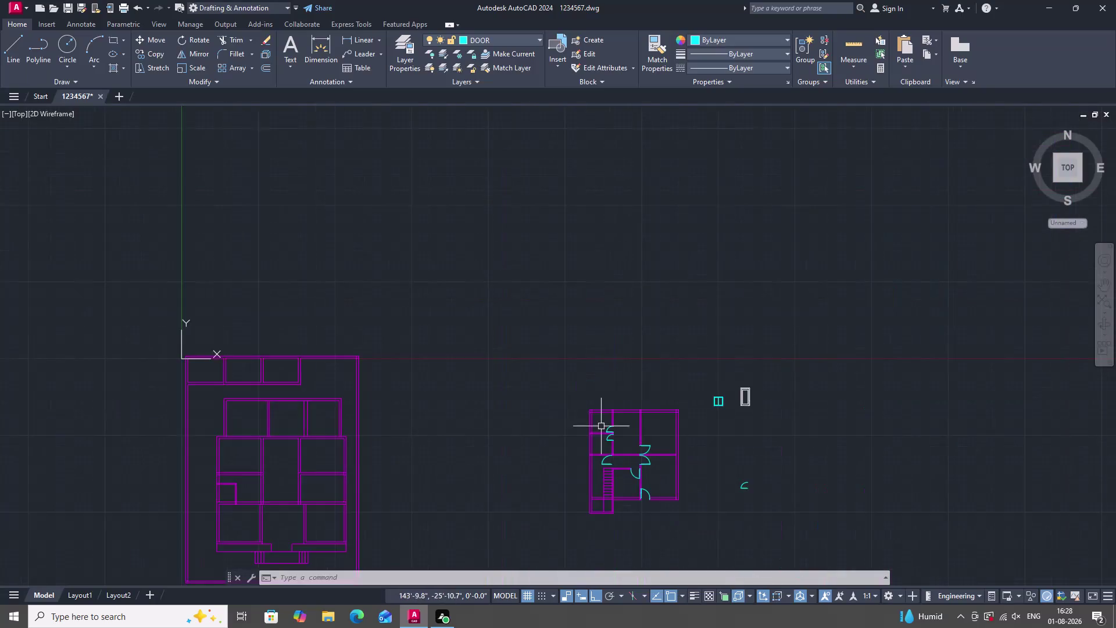
Zoom in and out to frame the small floor plan.
scroll(up, 3)
scroll(down, 3)
scroll(up, 3)
scroll(up, 3)
scroll(down, 3)
scroll(up, 3)
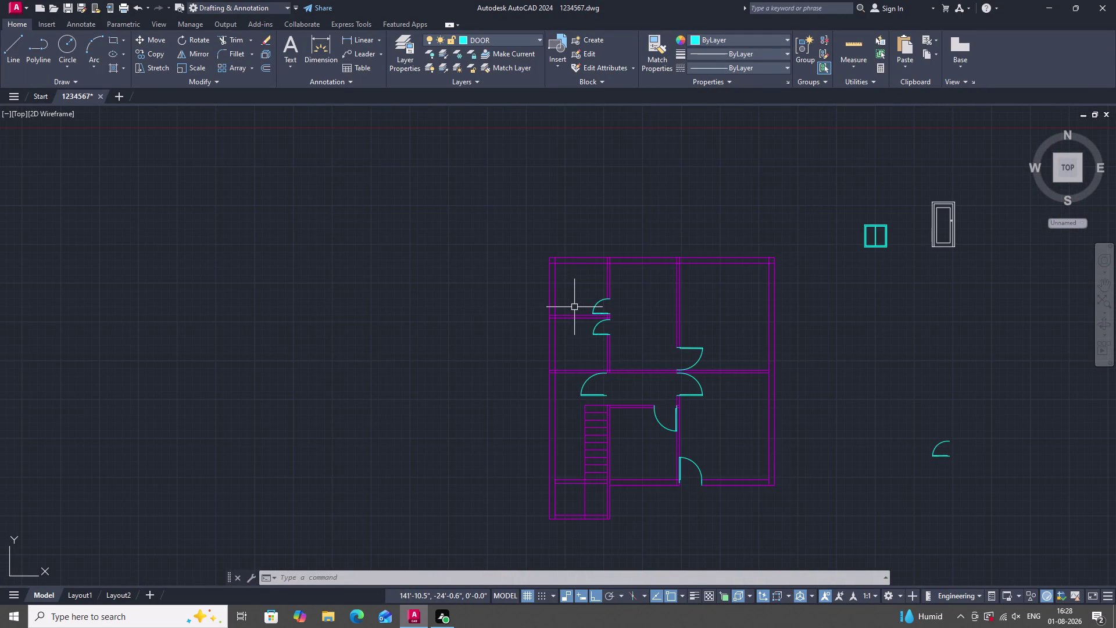
Open the Layer Properties Manager with LA and add a new layer named 'windoow'.
key(l)
text(a)
key(space)
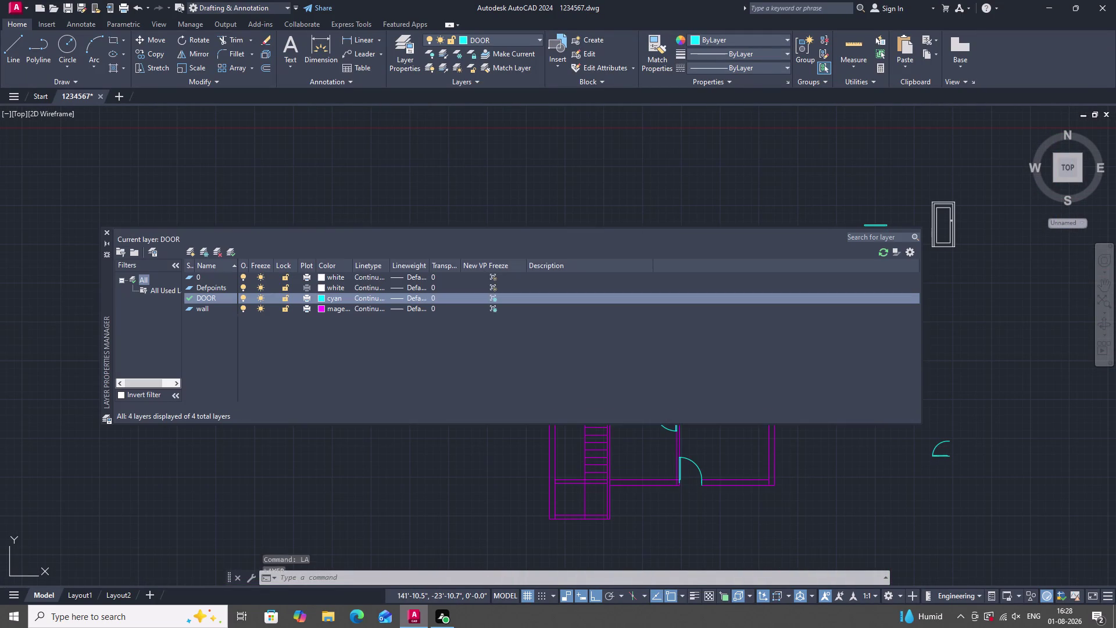
click(203, 250)
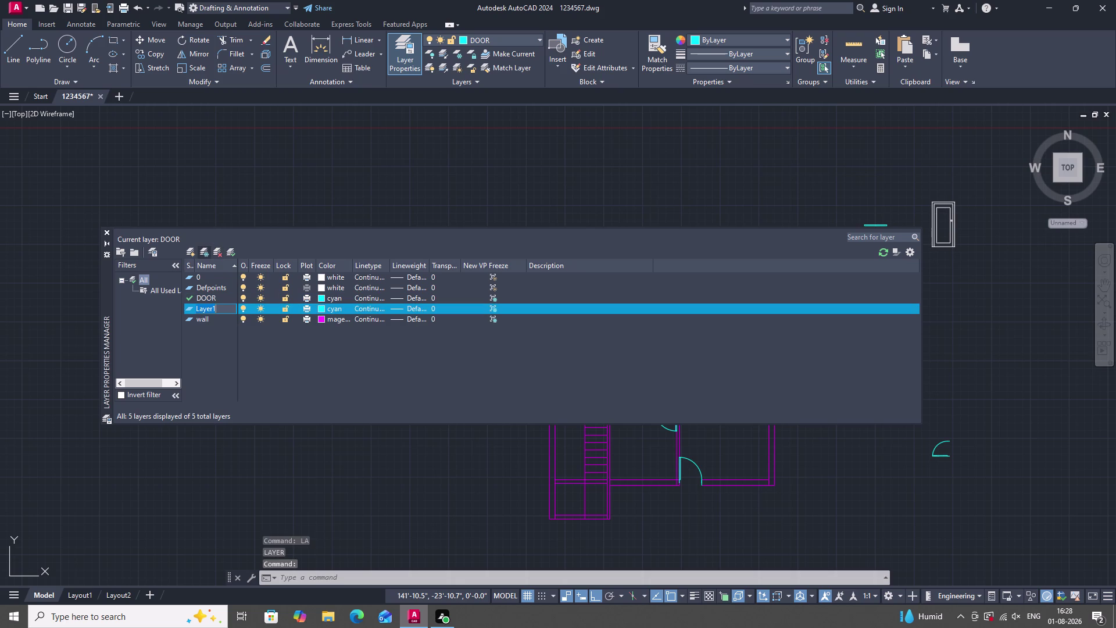
text(wi)
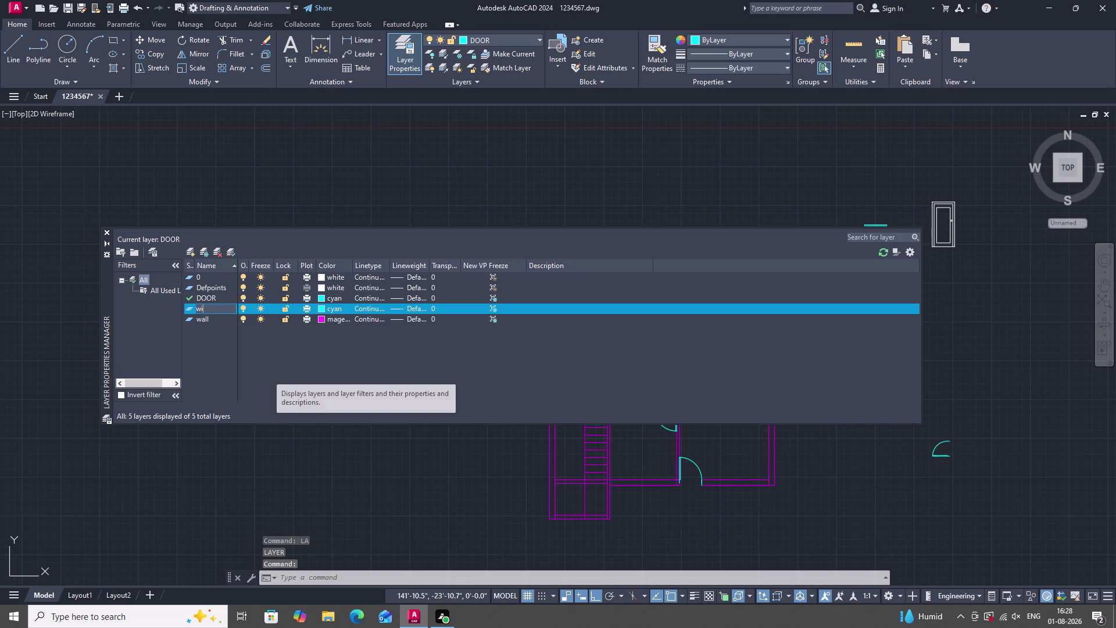
text(ndo)
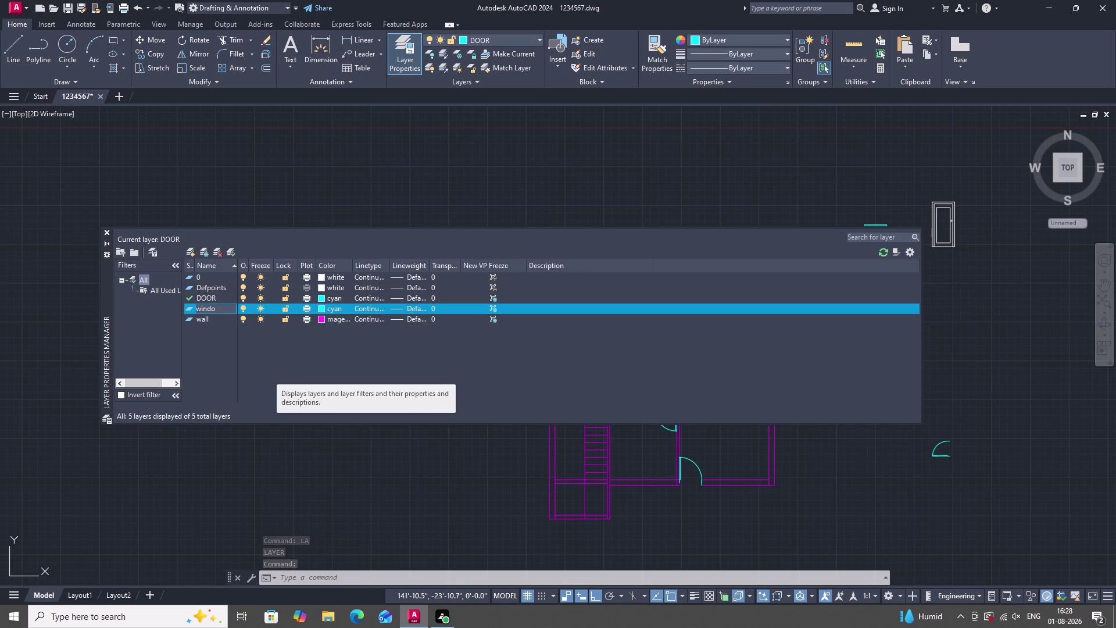
text(ow)
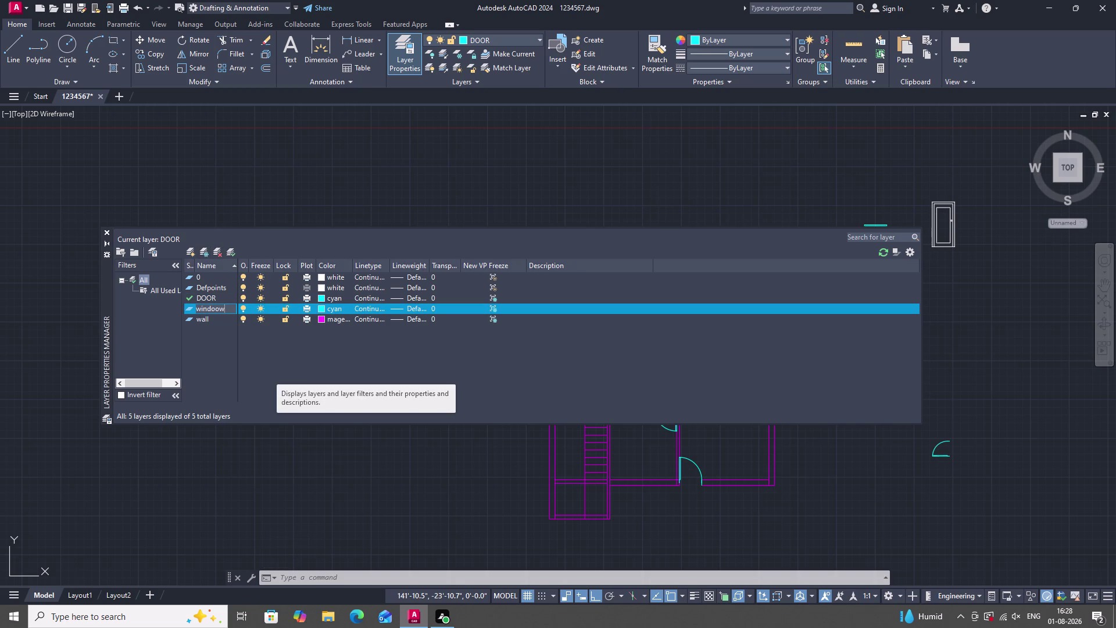
Make the windoow layer green, set it current, and close the manager.
click(320, 308)
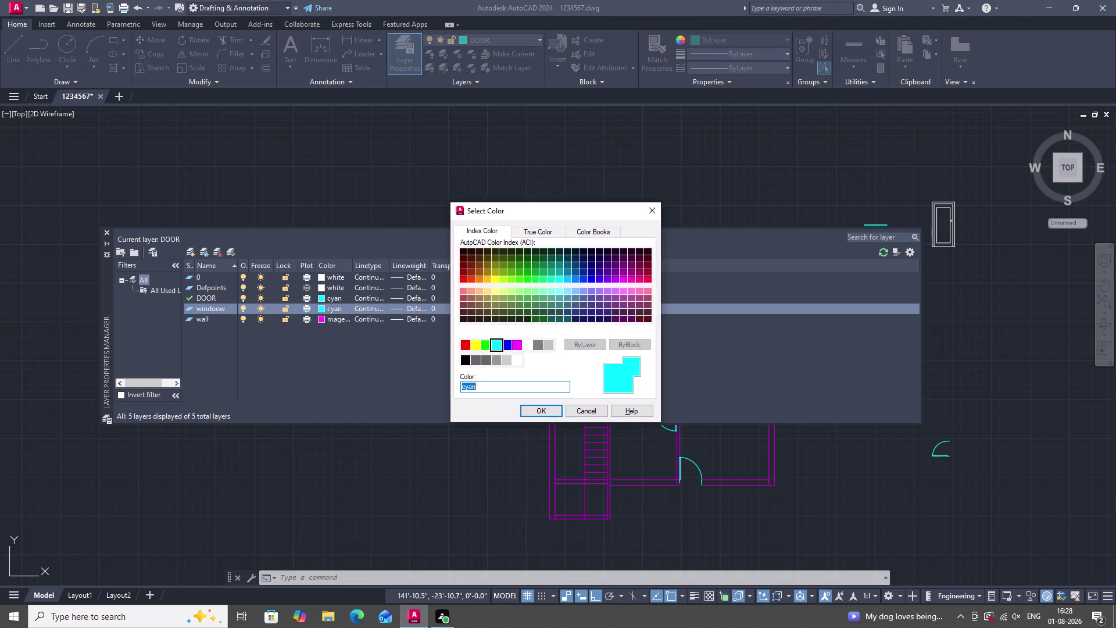
click(485, 346)
drag(547, 407, 549, 412)
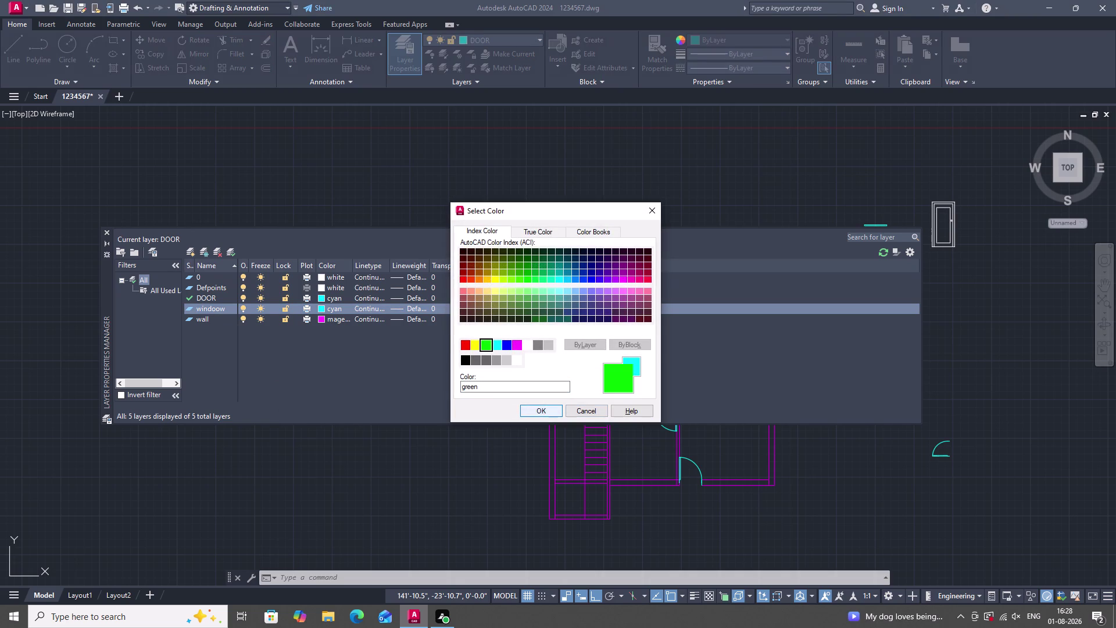
drag(549, 412, 553, 419)
click(541, 407)
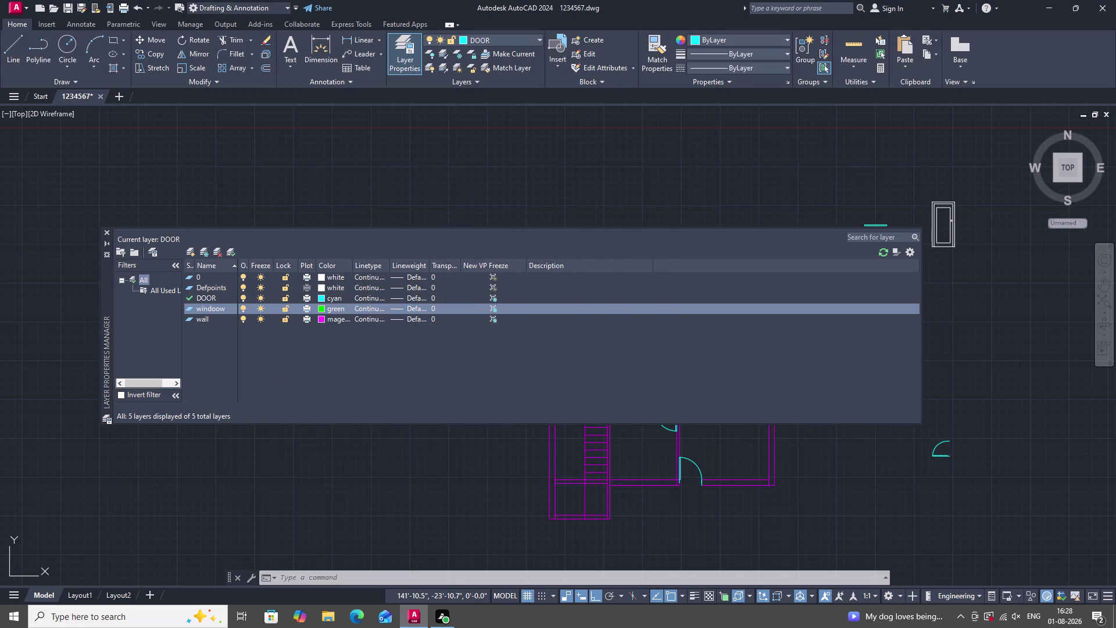
triple_click(230, 246)
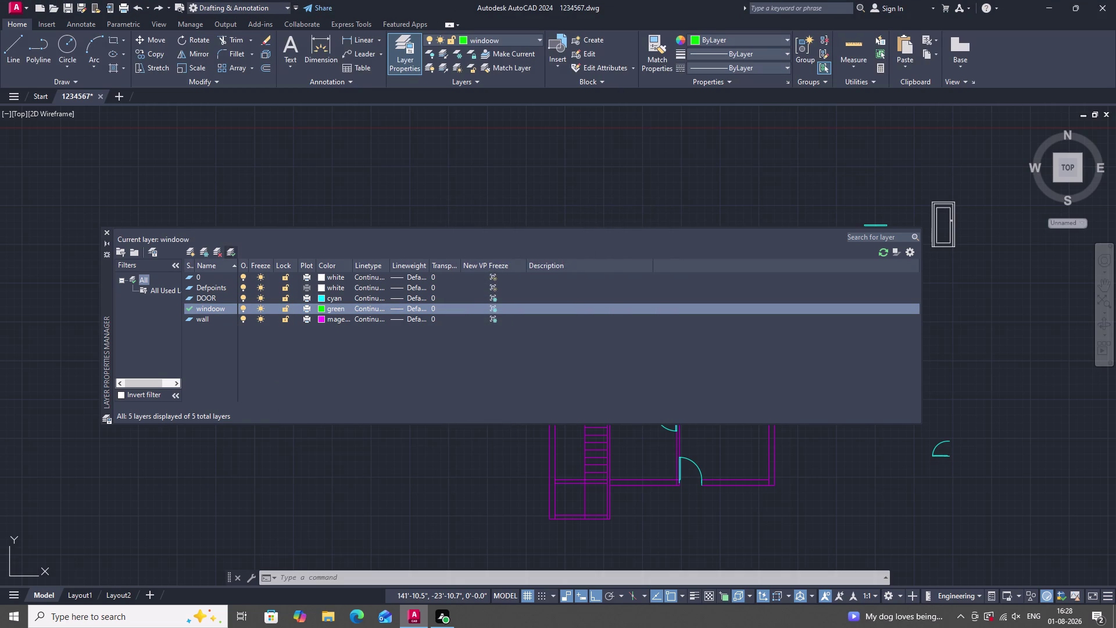
click(105, 232)
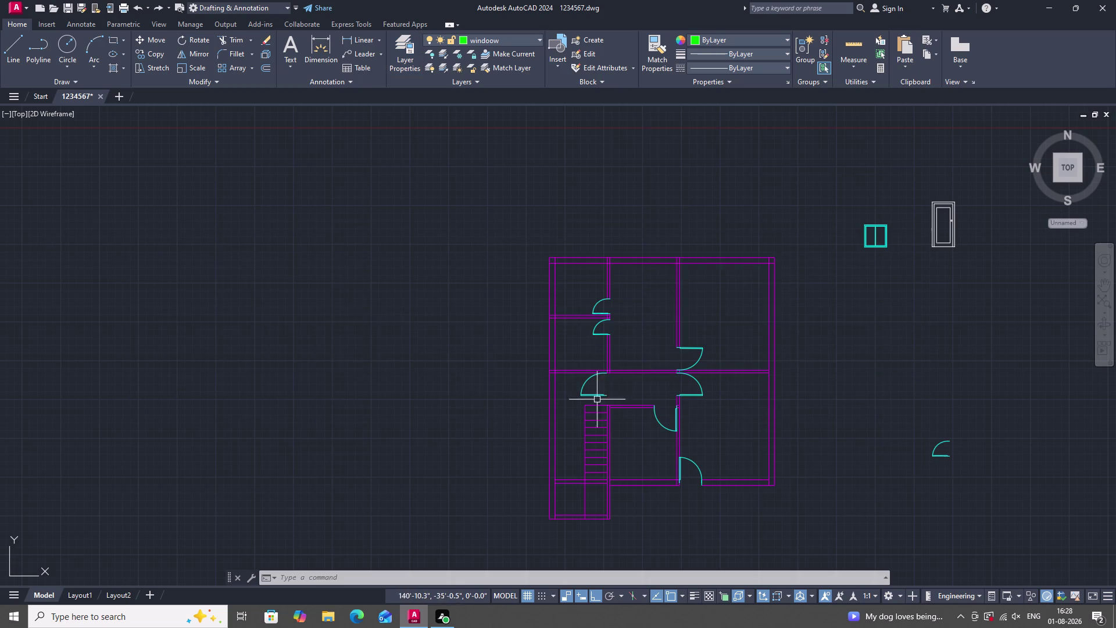
Start a window rectangle beside the floor plan, choosing the Dimensions option.
scroll(down, 3)
scroll(up, 3)
scroll(up, 3)
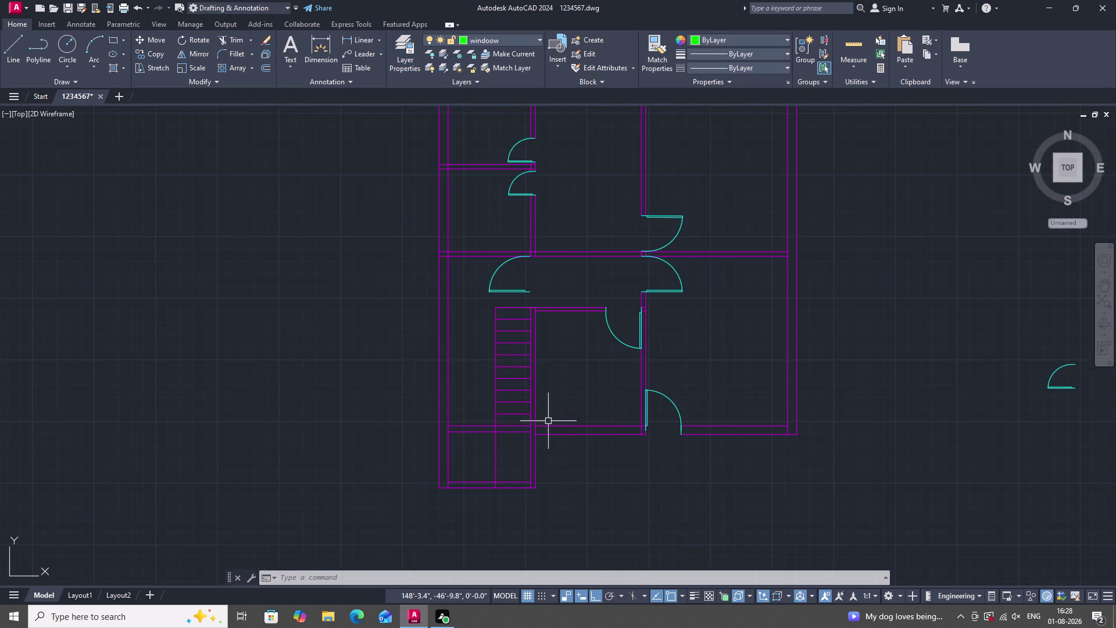
scroll(down, 3)
scroll(up, 3)
scroll(down, 3)
scroll(up, 3)
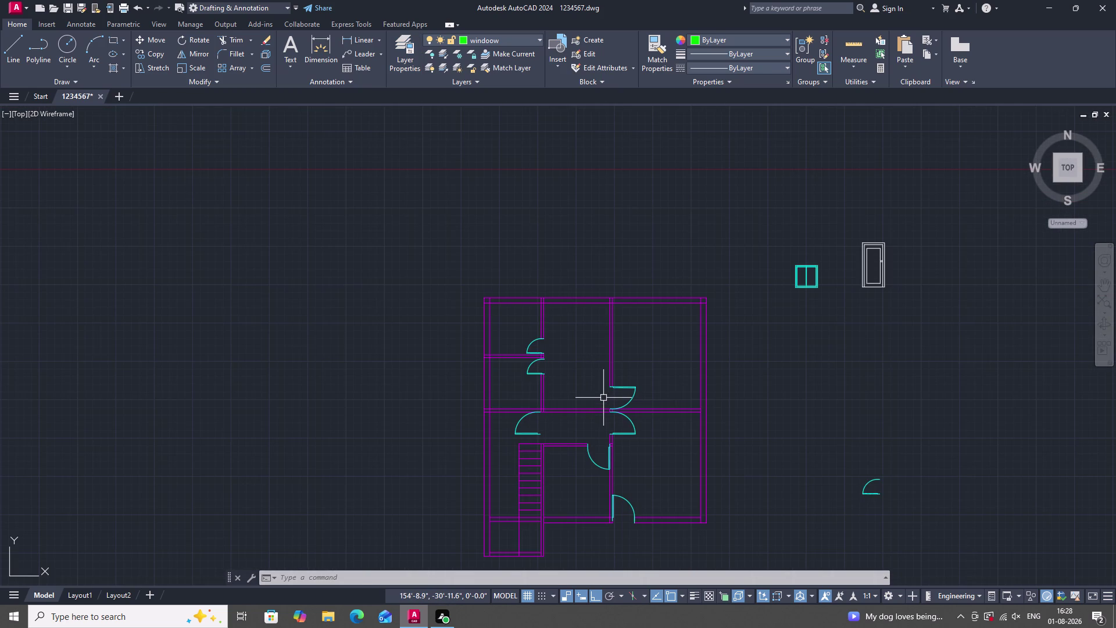
text(rex)
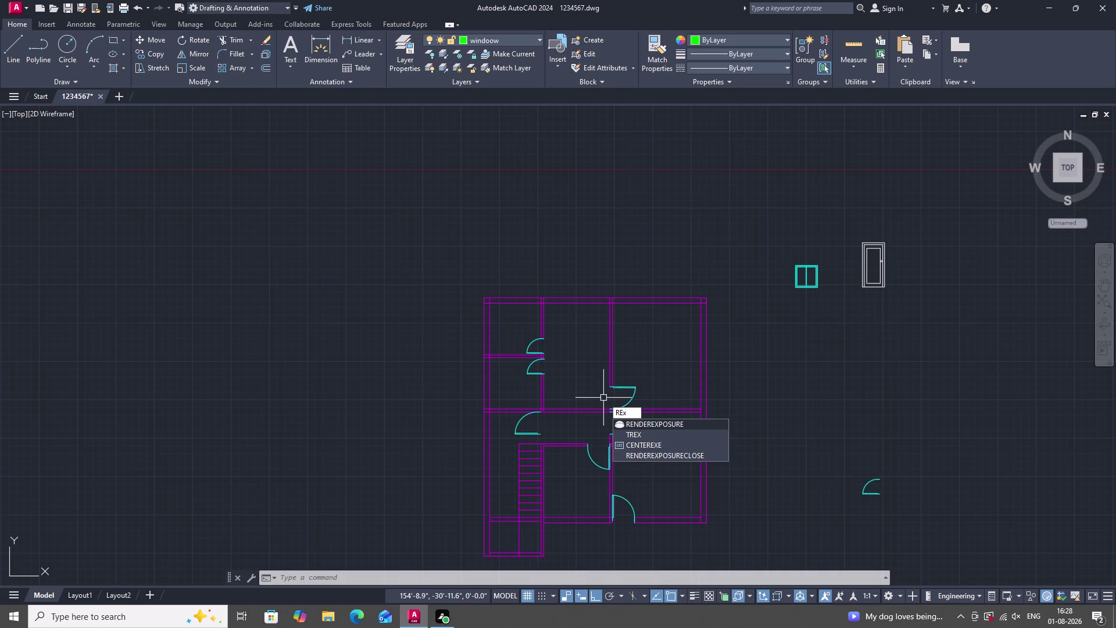
key(BackSpace)
text(c)
key(space)
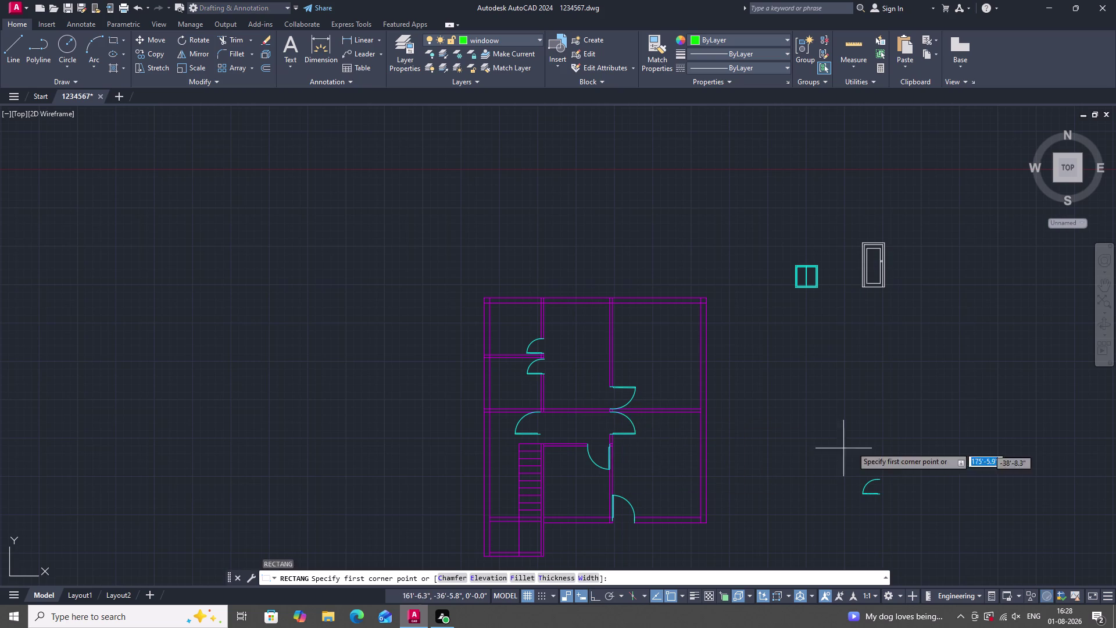
click(784, 389)
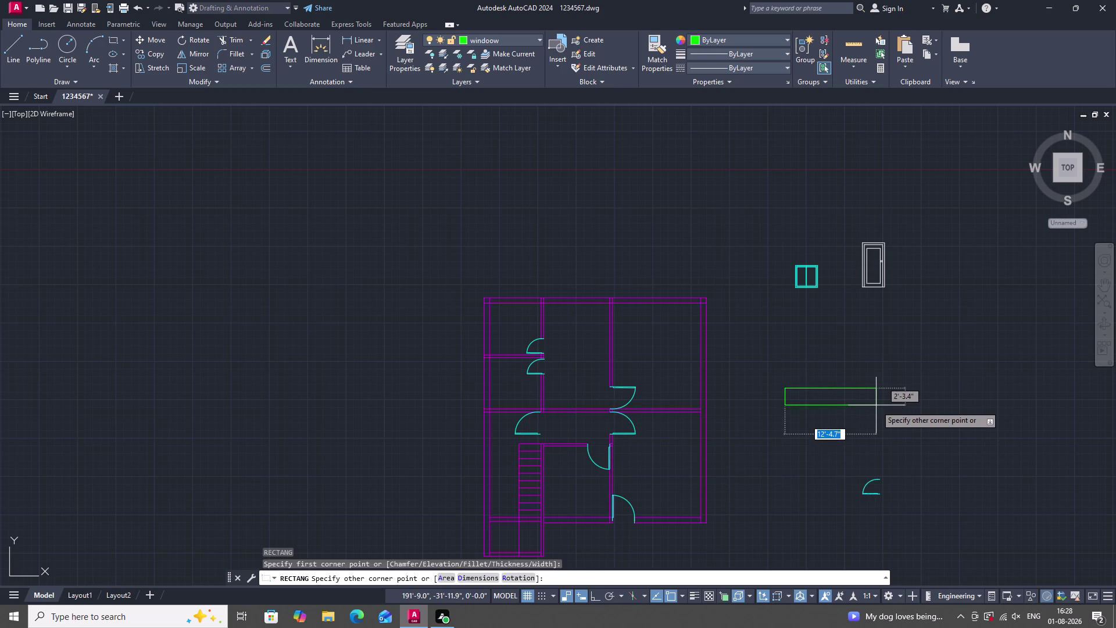
key(6)
key(apostrophe)
key(BackSpace)
key(BackSpace)
key(d)
key(Return)
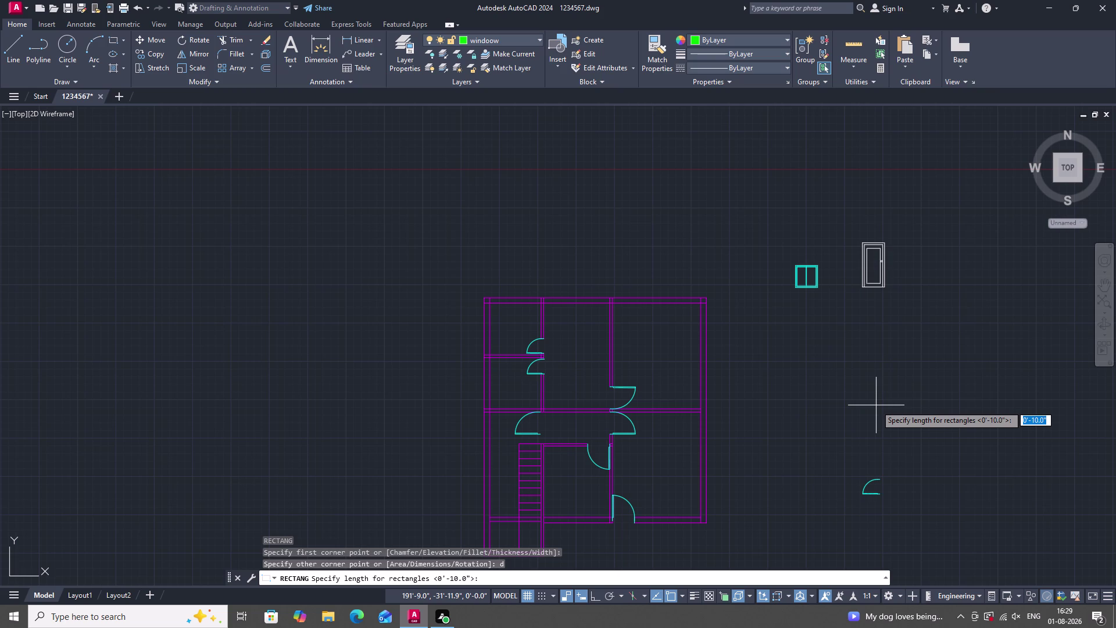
Make the rectangle 6' long by 9" wide, placed right of the floor plan.
key(6)
key(apostrophe)
key(Return)
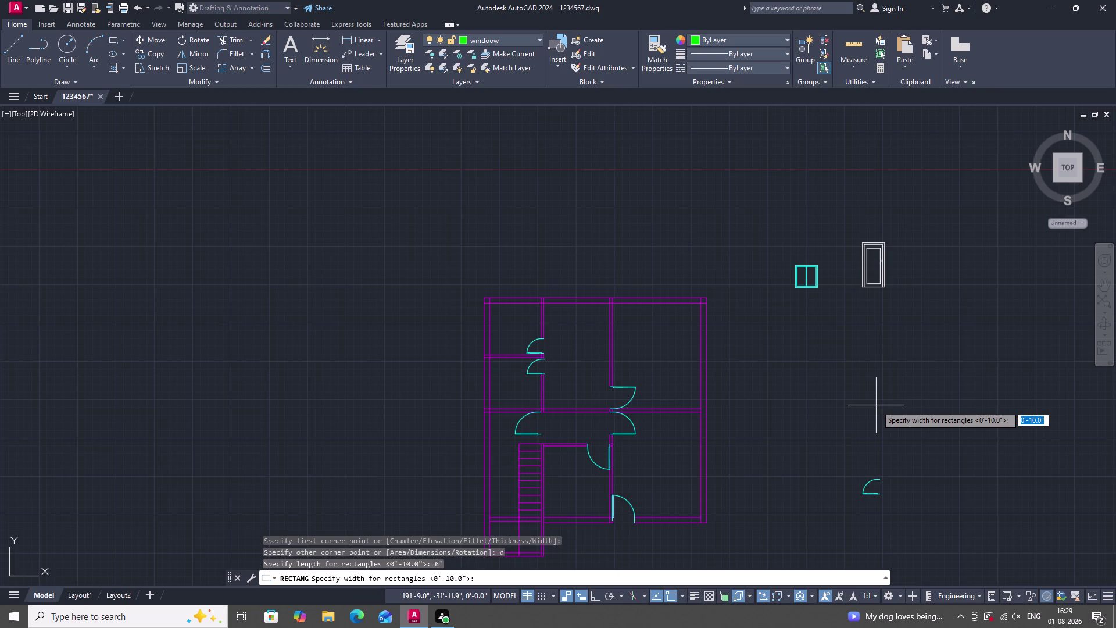
key(9)
key(shift+quotedbl)
key(Return)
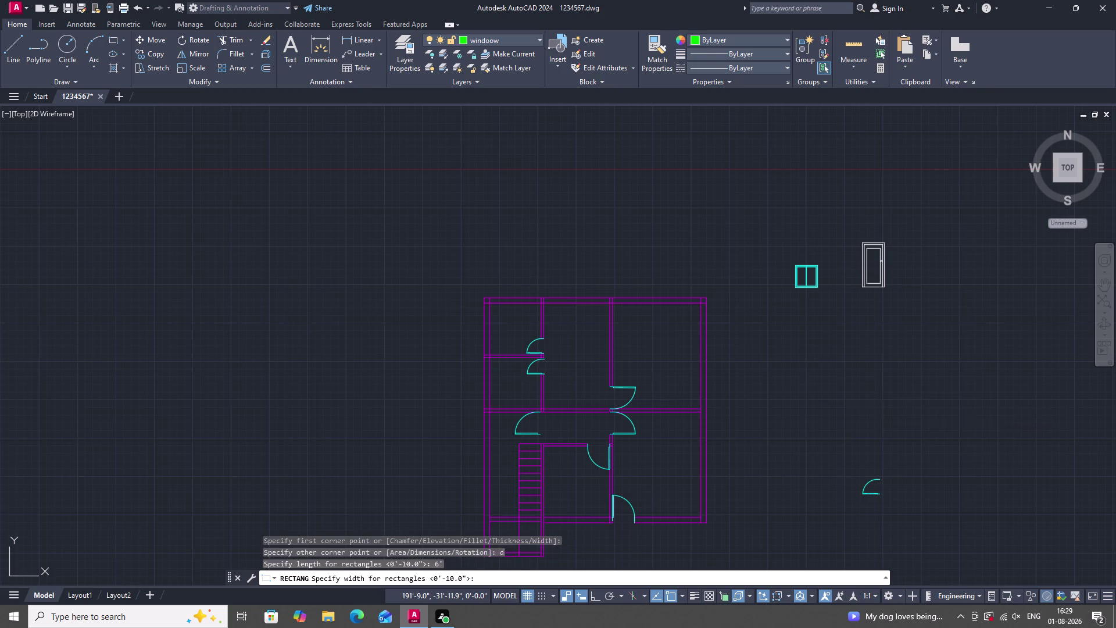
drag(876, 405, 880, 411)
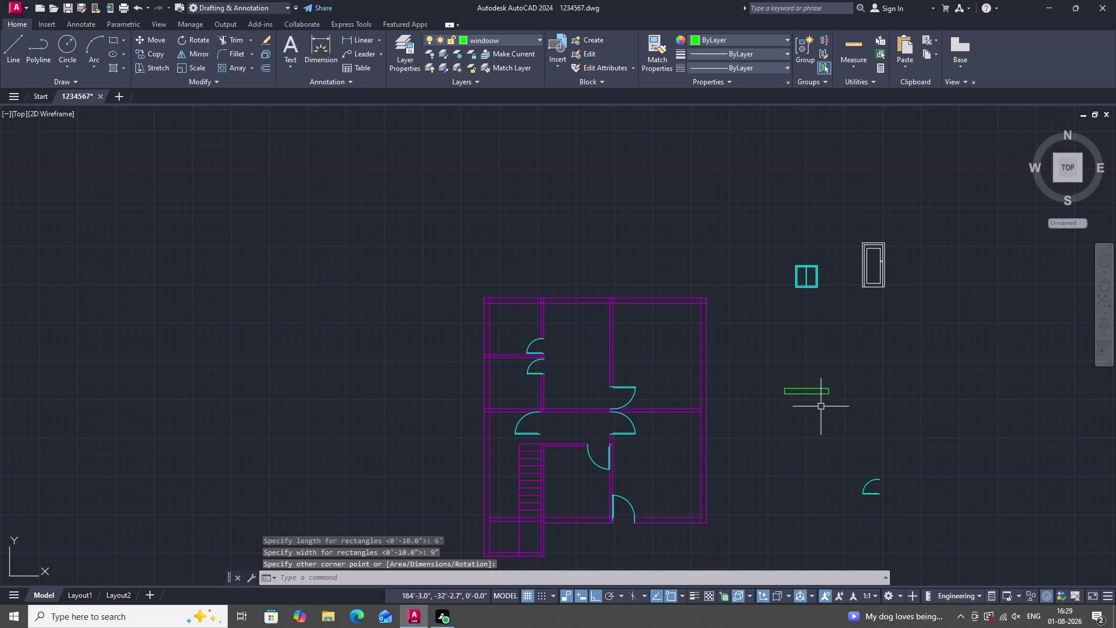
scroll(up, 3)
scroll(down, 3)
scroll(up, 3)
scroll(down, 3)
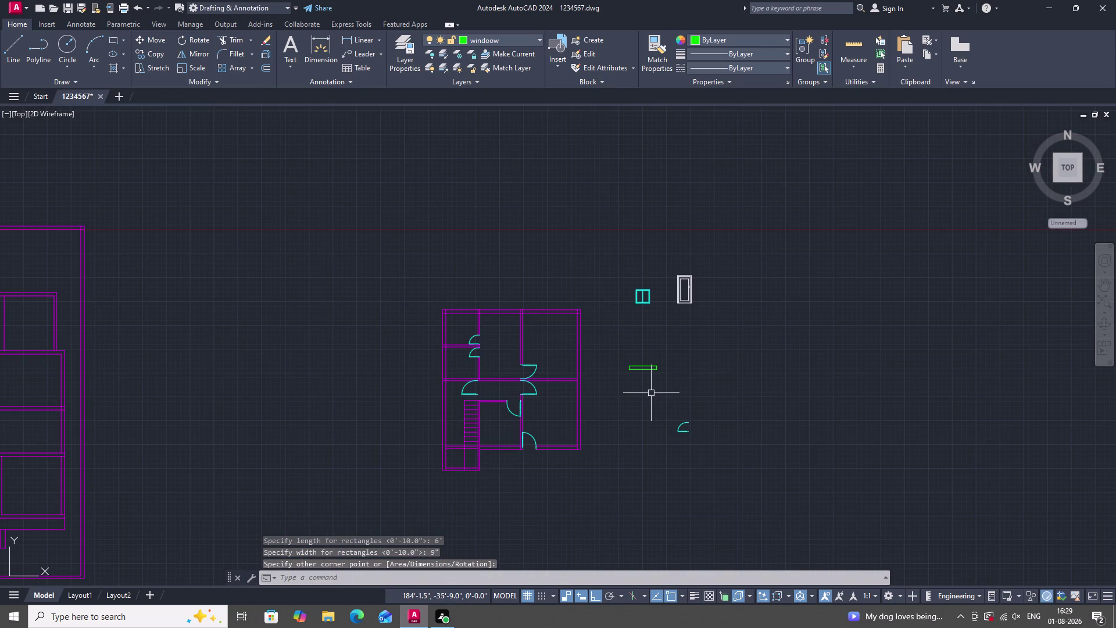
text(re)
text(c)
key(space)
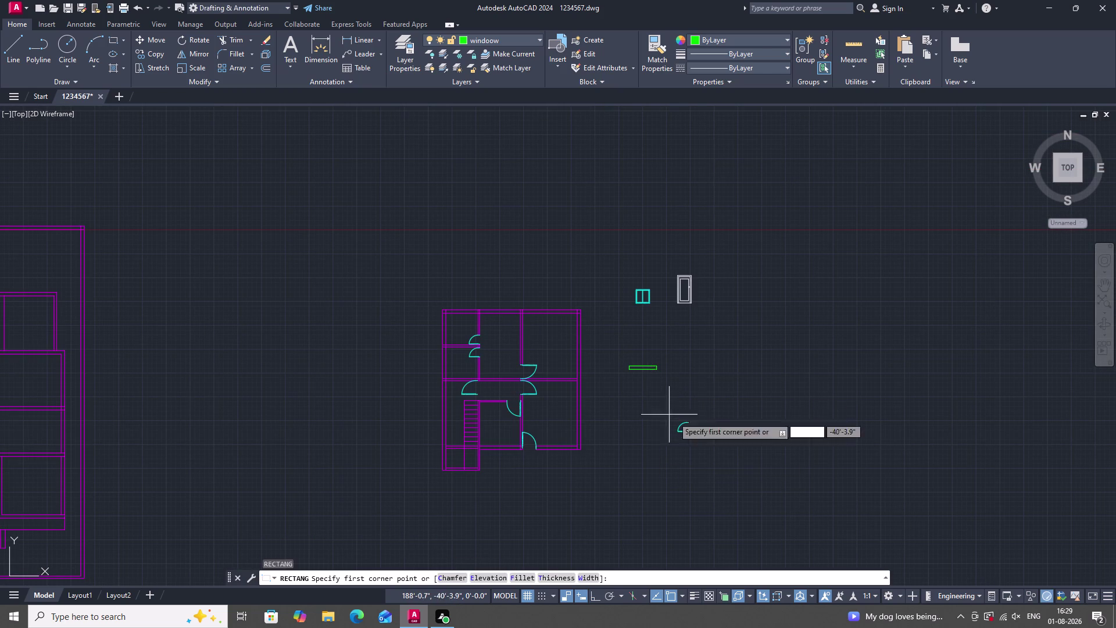
Draw a second 4' by 9" window rectangle further right.
click(787, 376)
text(d)
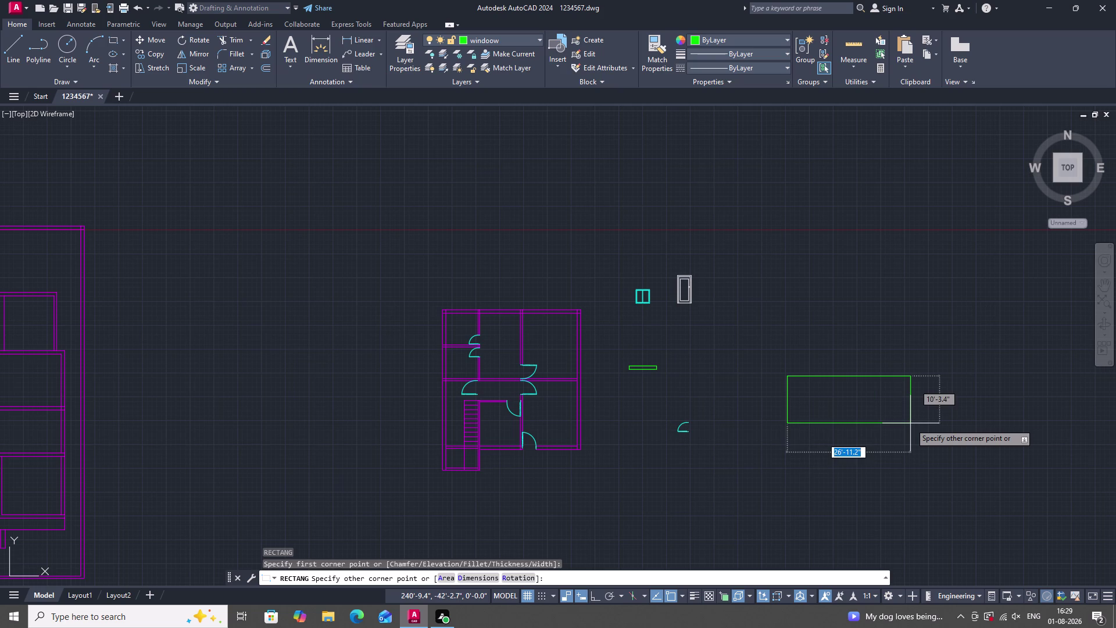
key(space)
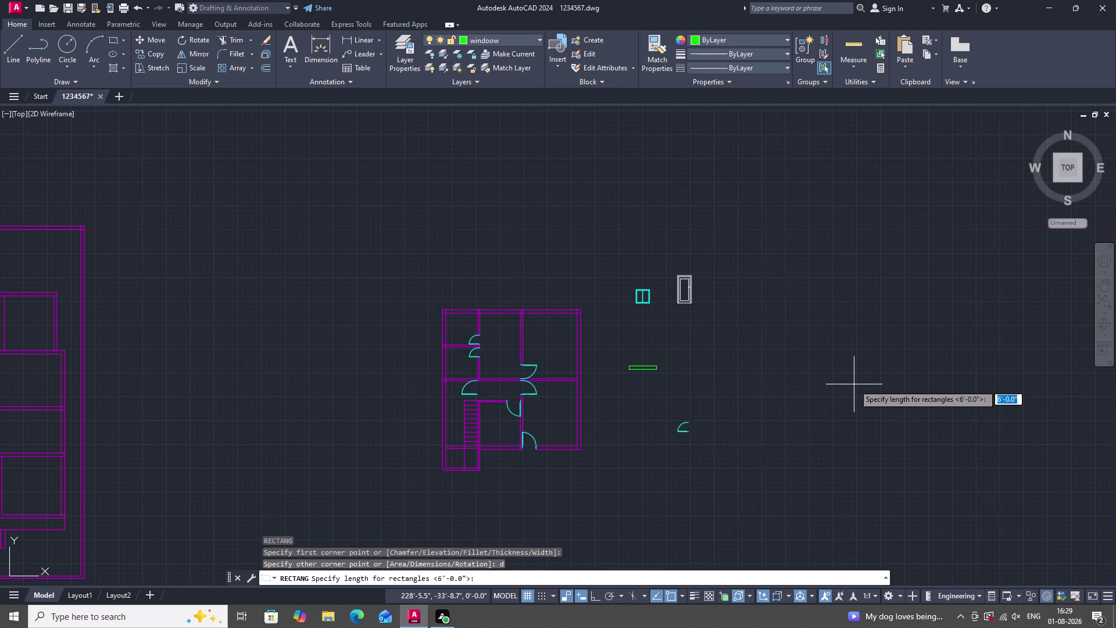
text(4')
key(Return)
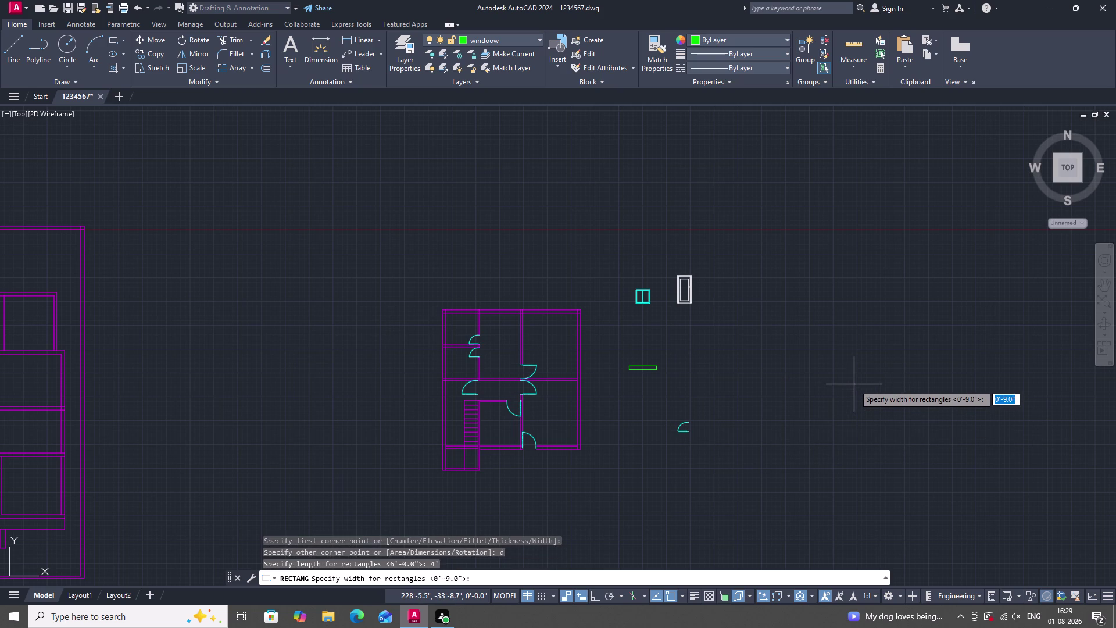
text(9")
key(Return)
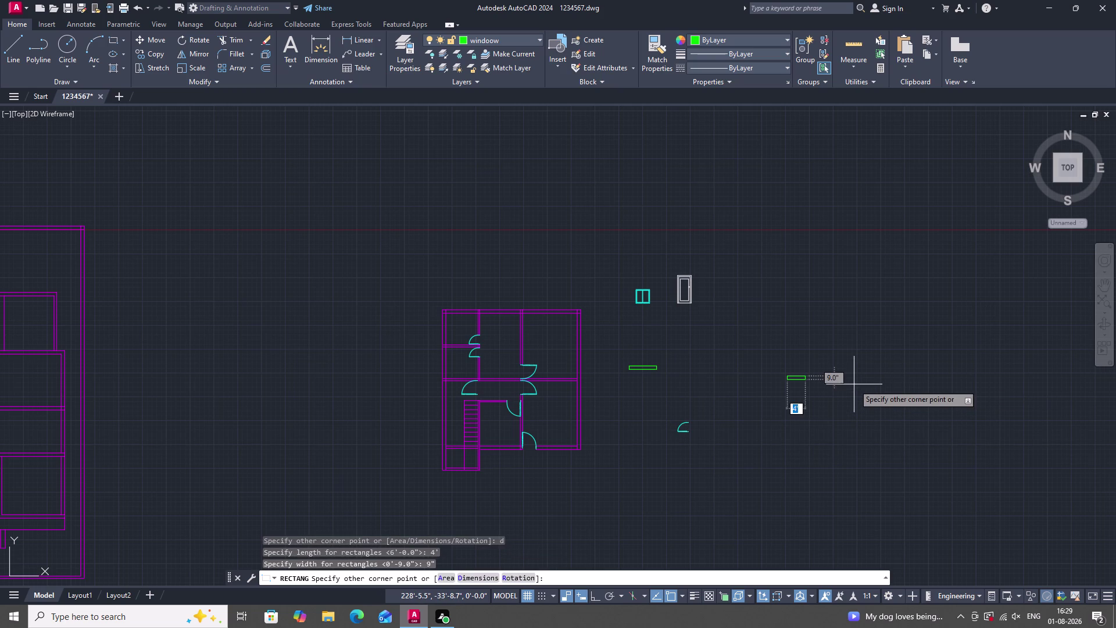
click(854, 385)
scroll(up, 3)
scroll(down, 3)
scroll(up, 3)
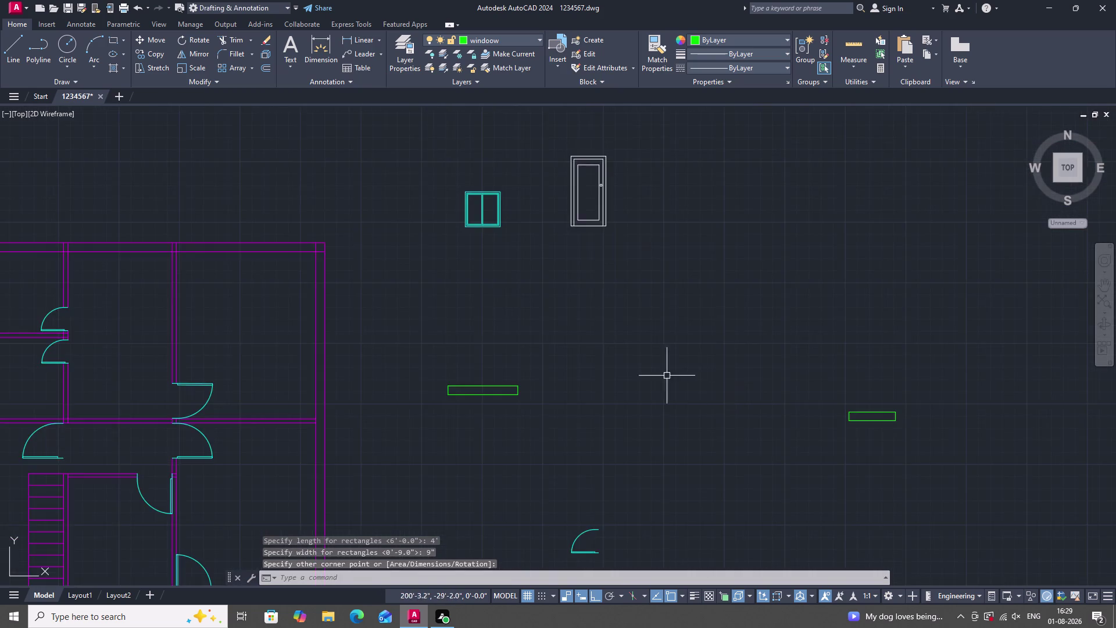
scroll(down, 3)
scroll(up, 3)
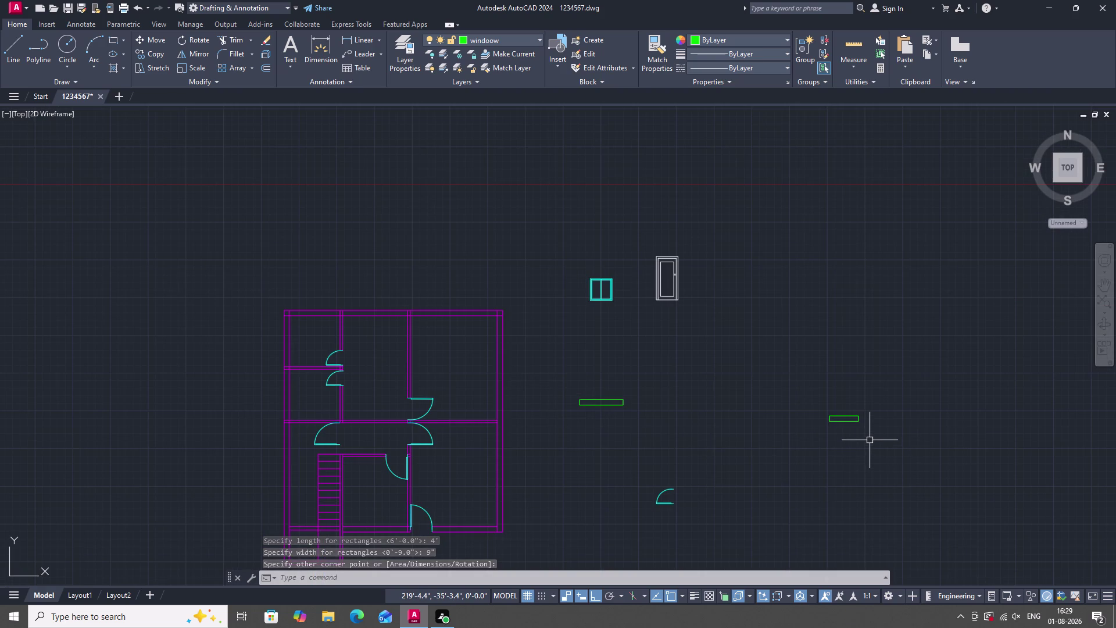
Explode both green window rectangles into separate lines.
drag(883, 452, 878, 438)
click(817, 381)
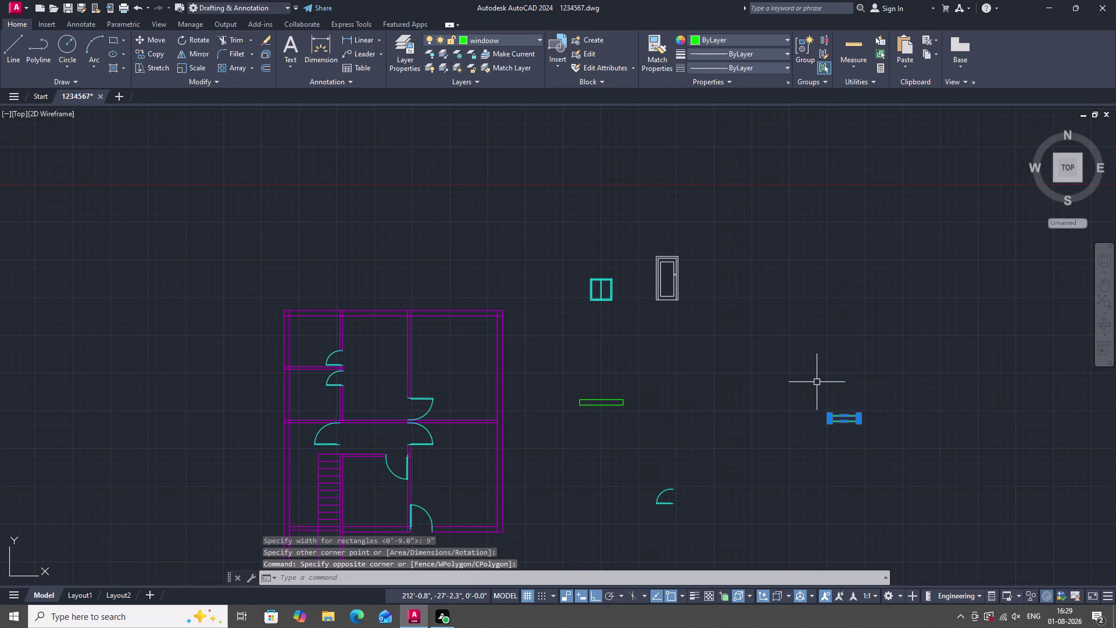
drag(651, 428, 640, 422)
click(575, 378)
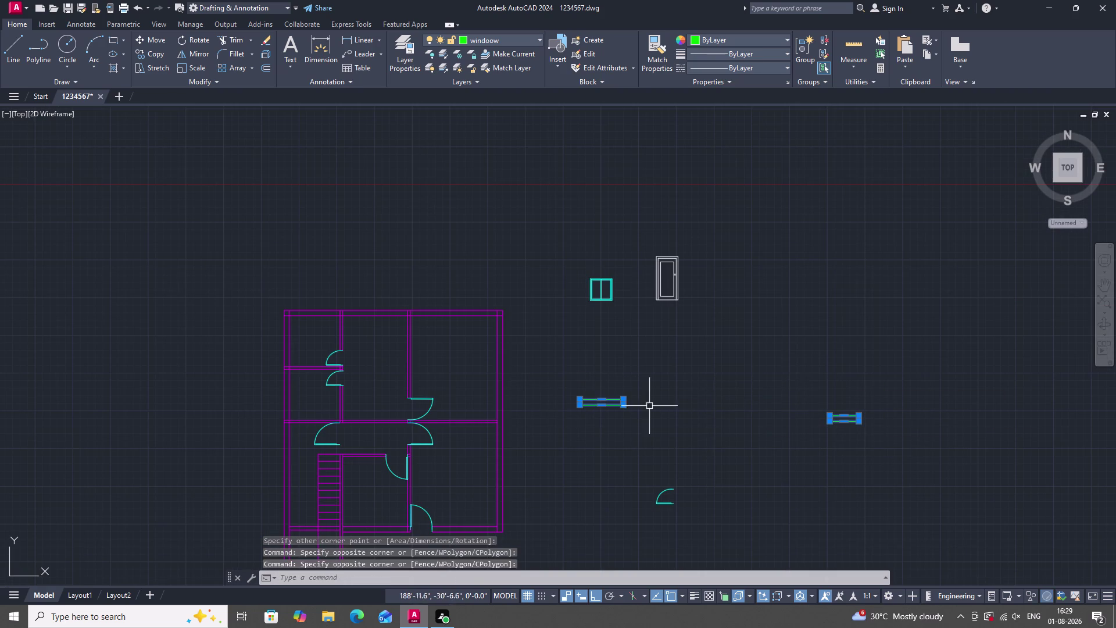
text(x)
key(space)
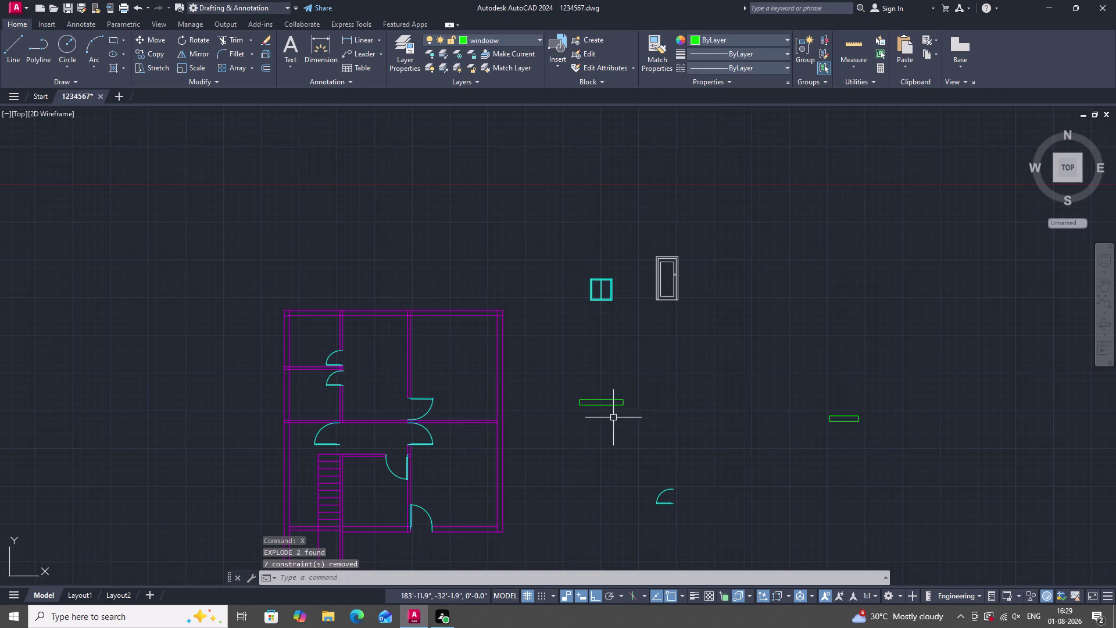
scroll(up, 3)
text(o)
key(space)
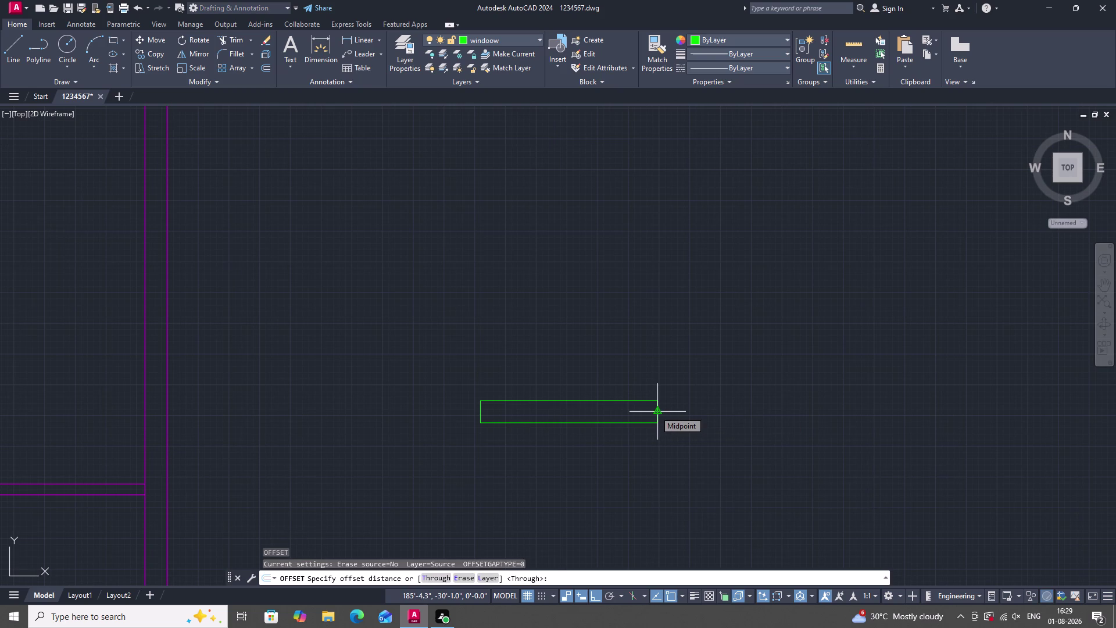
Offset both end lines of the larger window rectangle 1' inward.
click(655, 411)
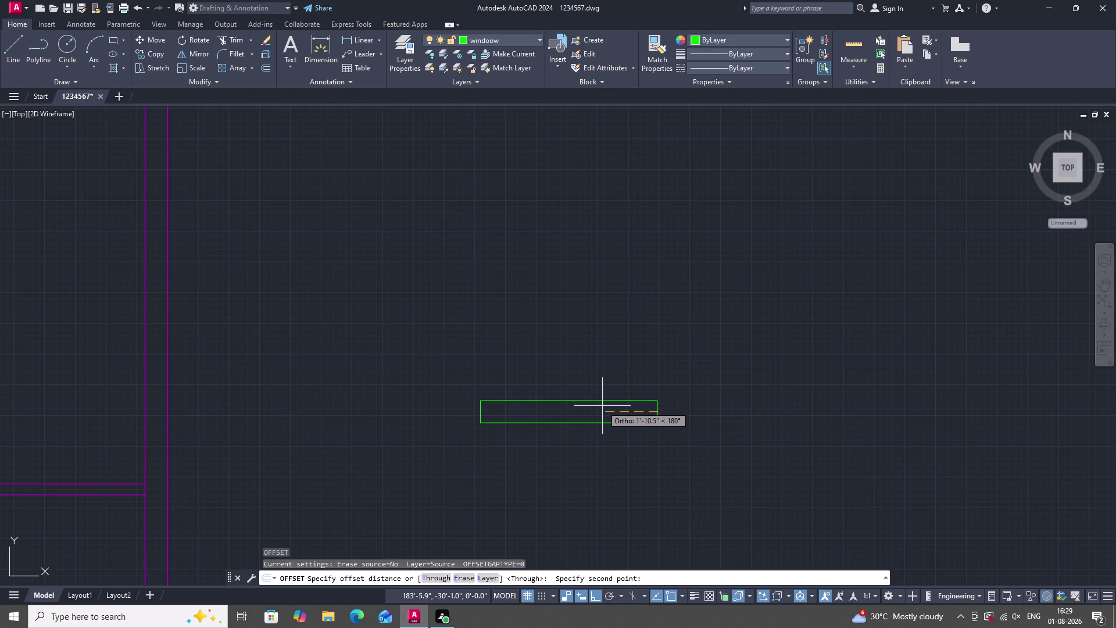
text(1)
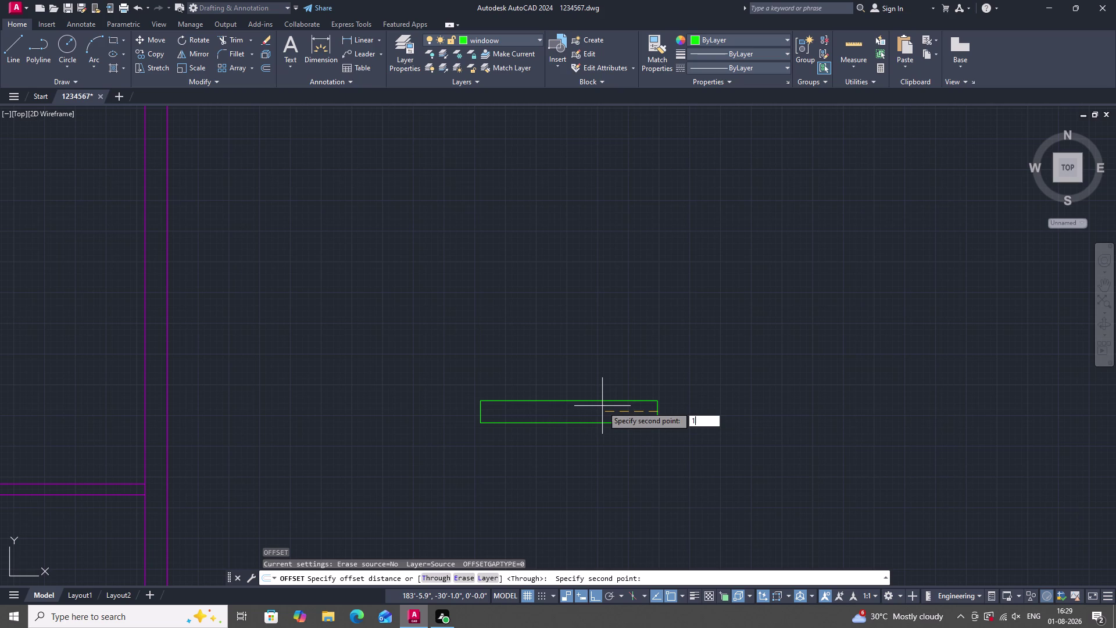
text(')
key(Return)
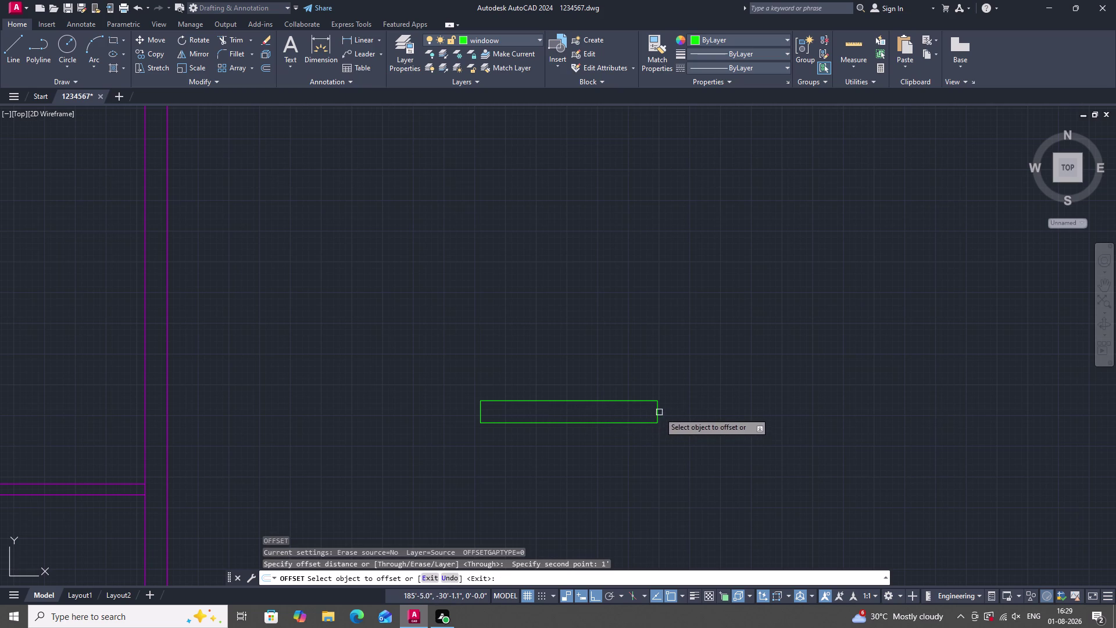
click(659, 412)
click(629, 414)
click(481, 413)
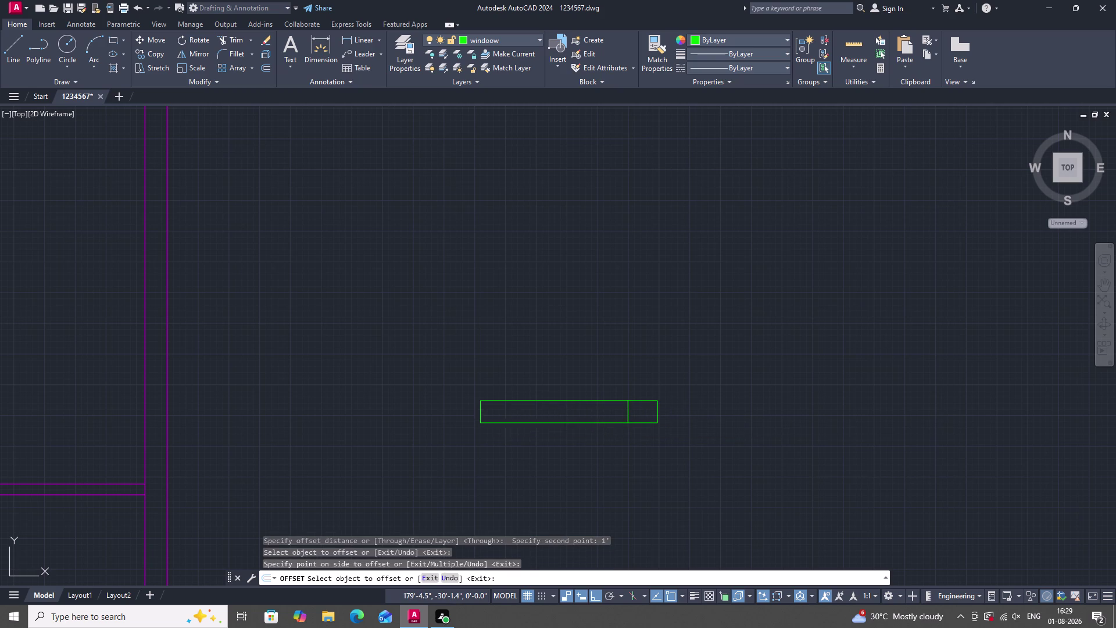
click(519, 419)
click(579, 402)
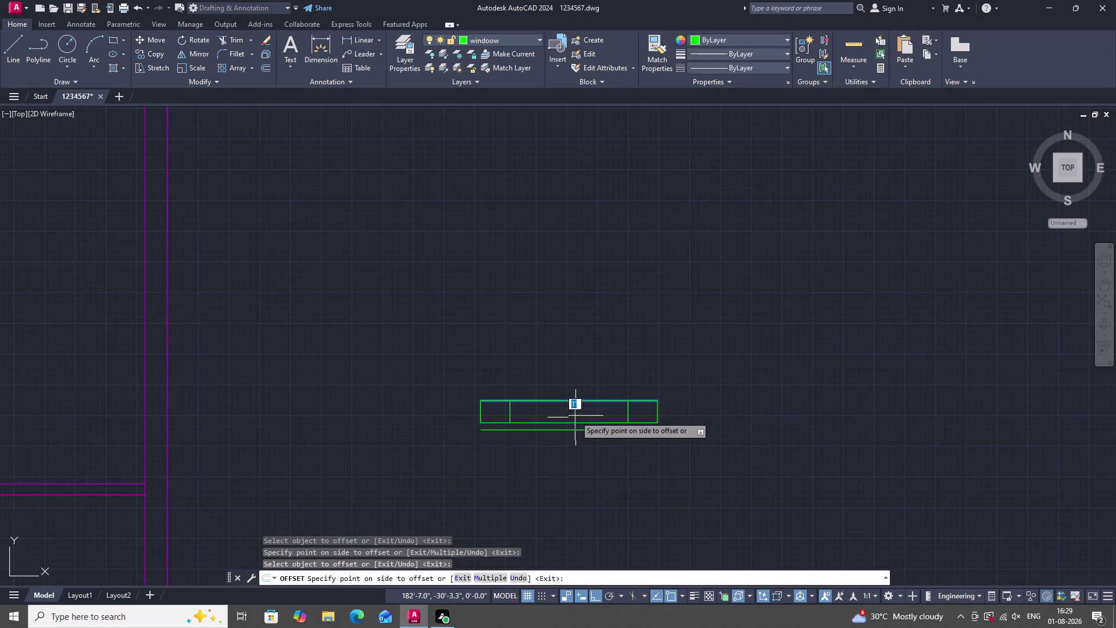
key(Escape)
scroll(down, 3)
scroll(up, 3)
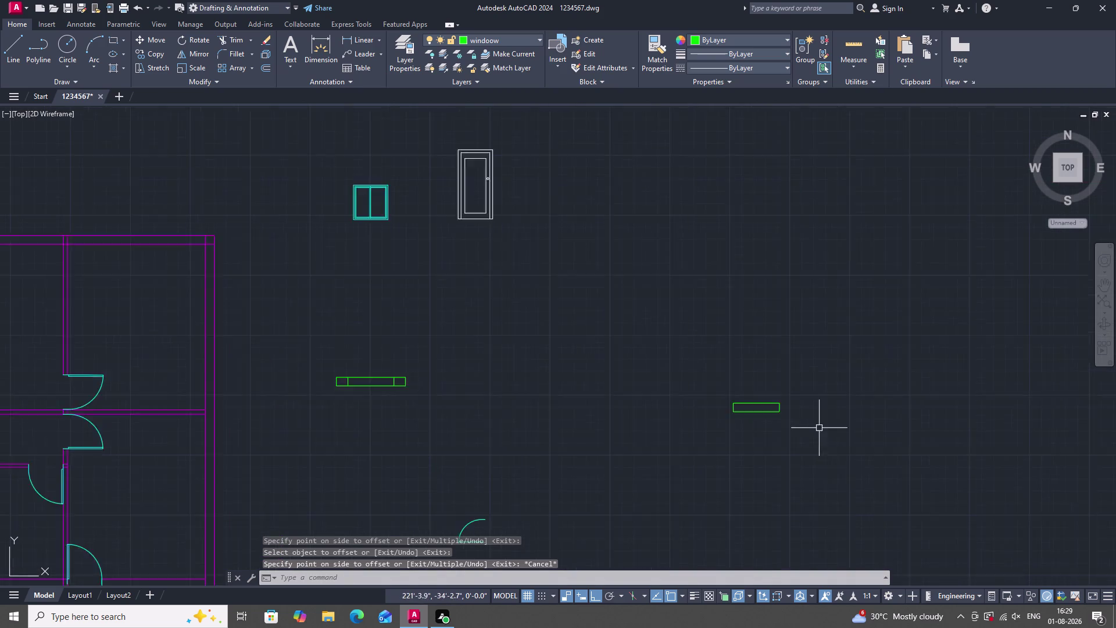
scroll(up, 3)
Offset both end lines of the smaller window rectangle inward by the same 1'.
key(space)
key(space)
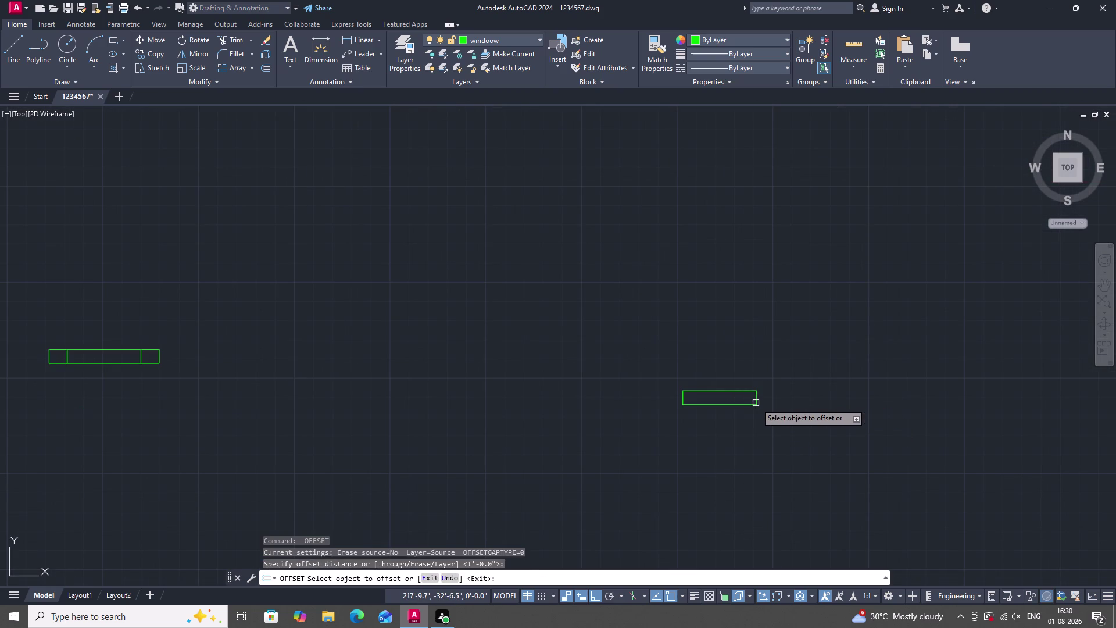
click(756, 398)
click(714, 398)
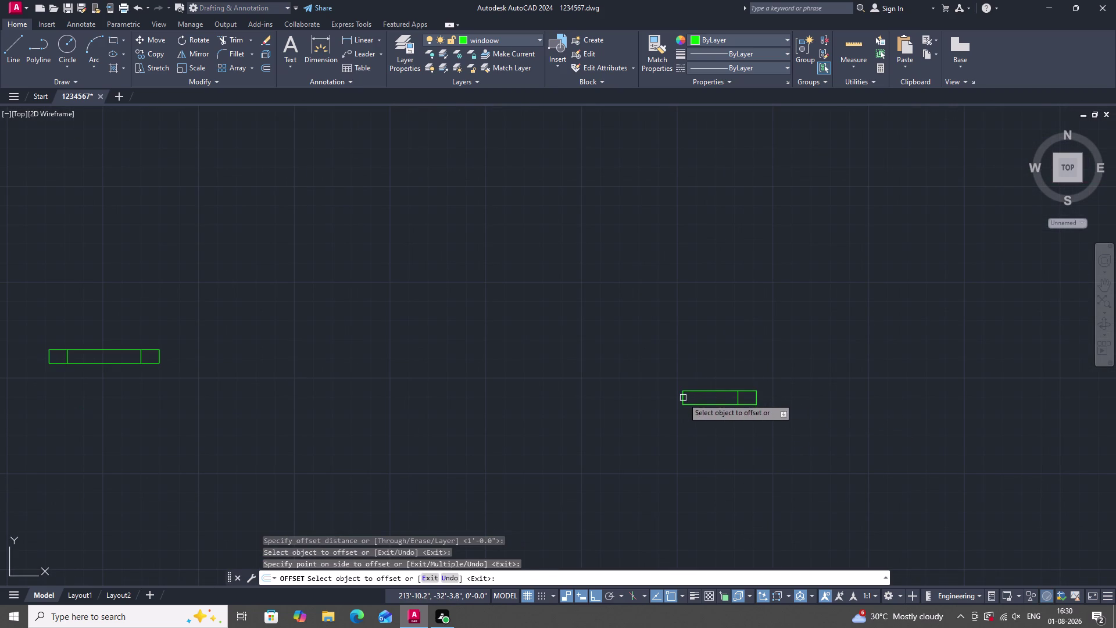
click(683, 398)
click(720, 402)
key(Escape)
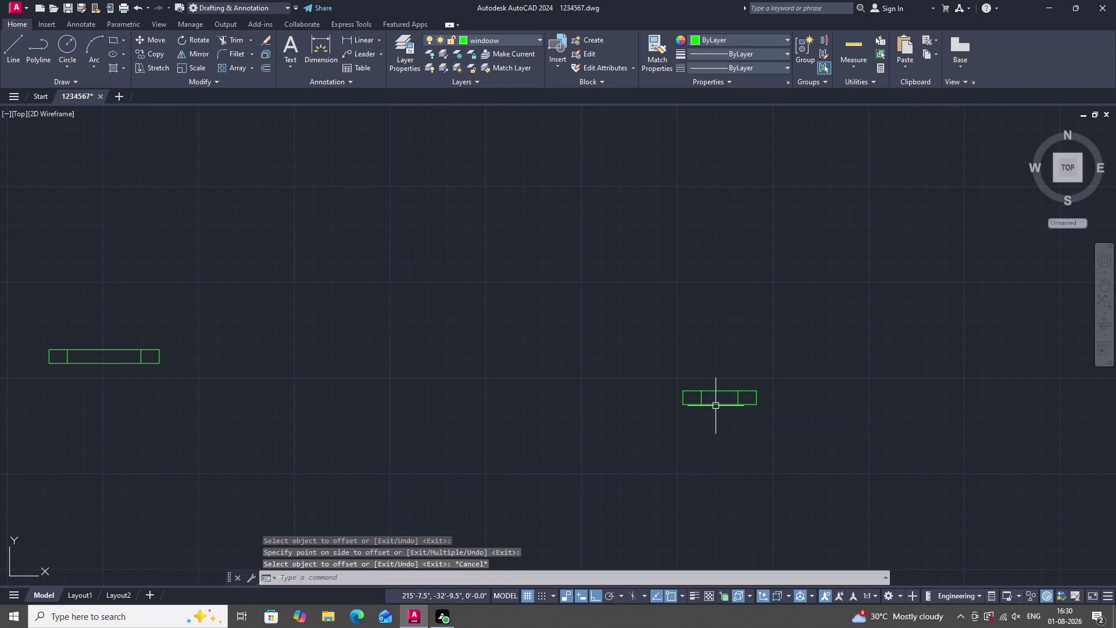
Offset the small window's top edge 4.5" downward to form its middle line.
text(o)
key(space)
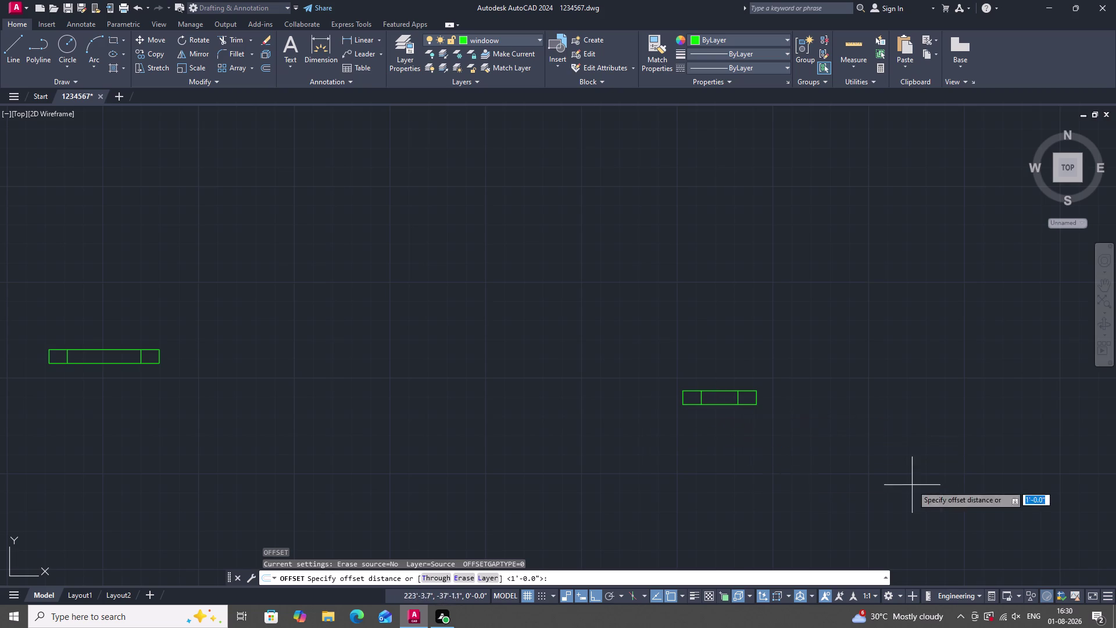
text(t)
key(space)
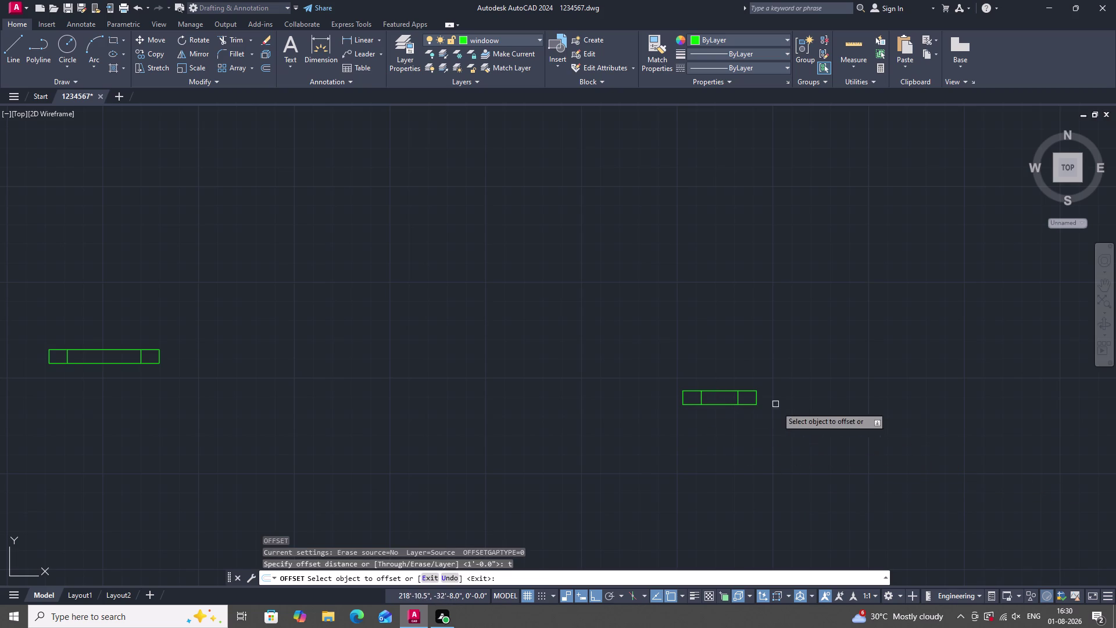
click(723, 390)
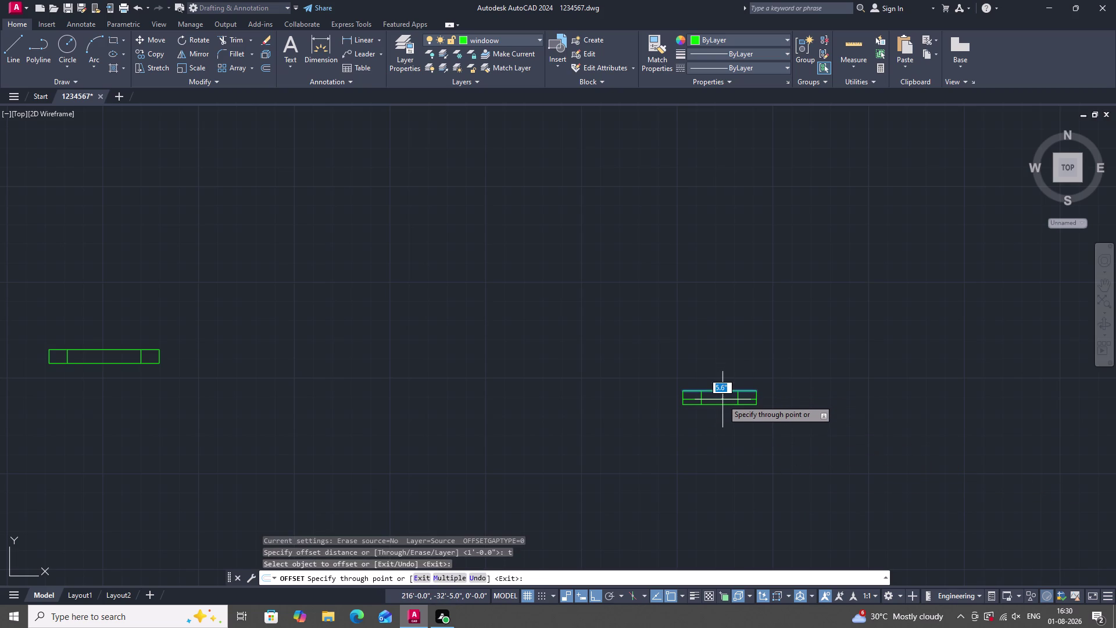
text(4.)
text(5")
key(Return)
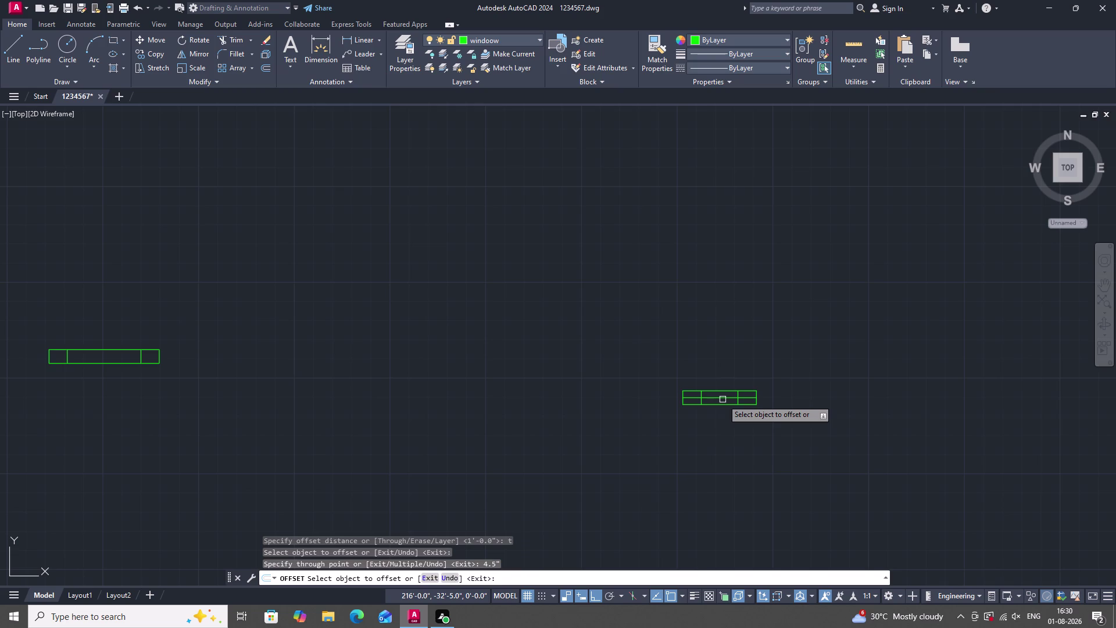
scroll(down, 3)
scroll(up, 3)
scroll(up, 3)
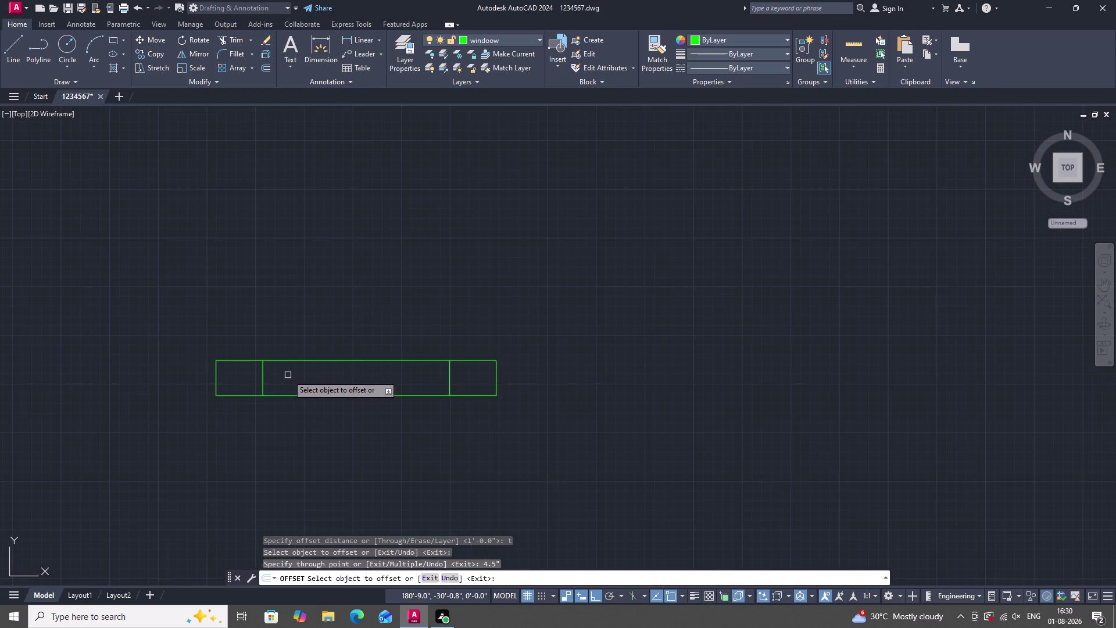
click(305, 360)
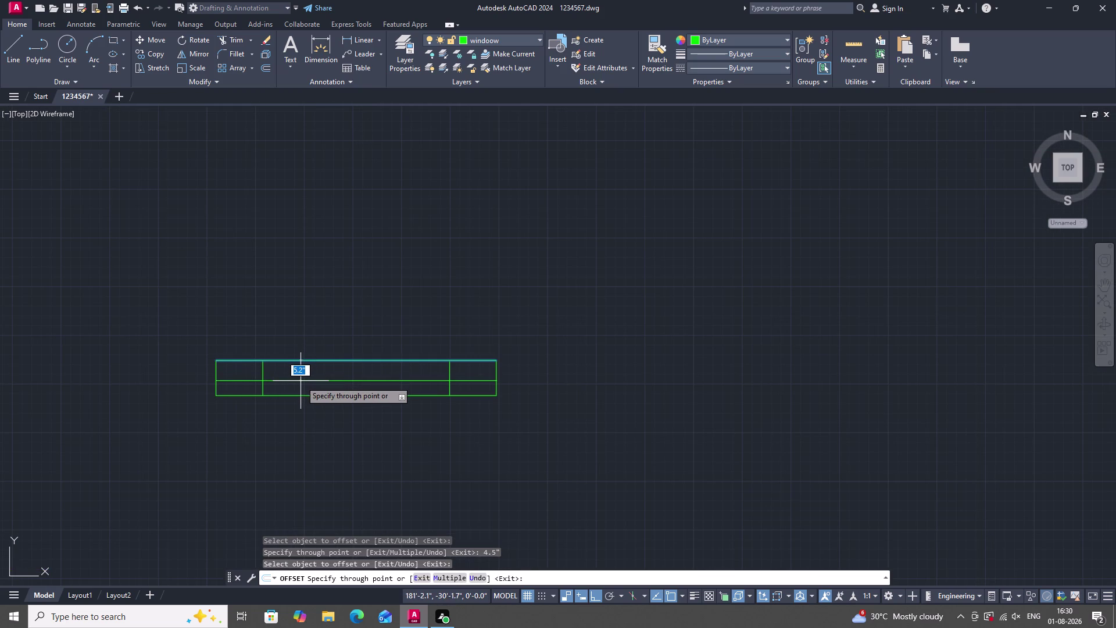
Add the larger window's middle line 4.5" below its top edge.
text(4.)
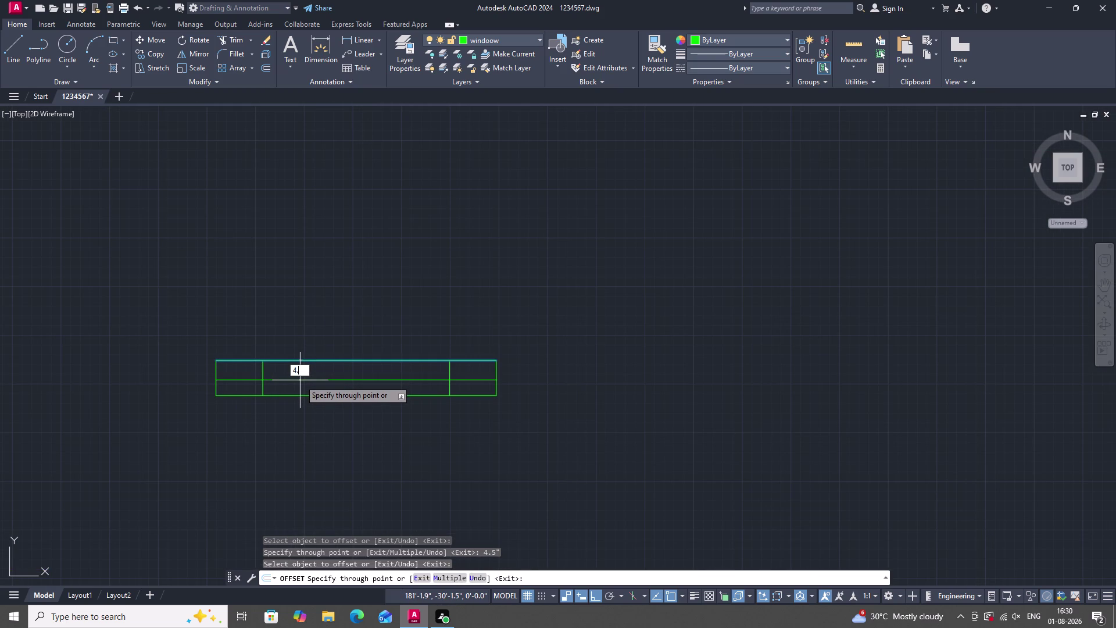
text(5")
key(Return)
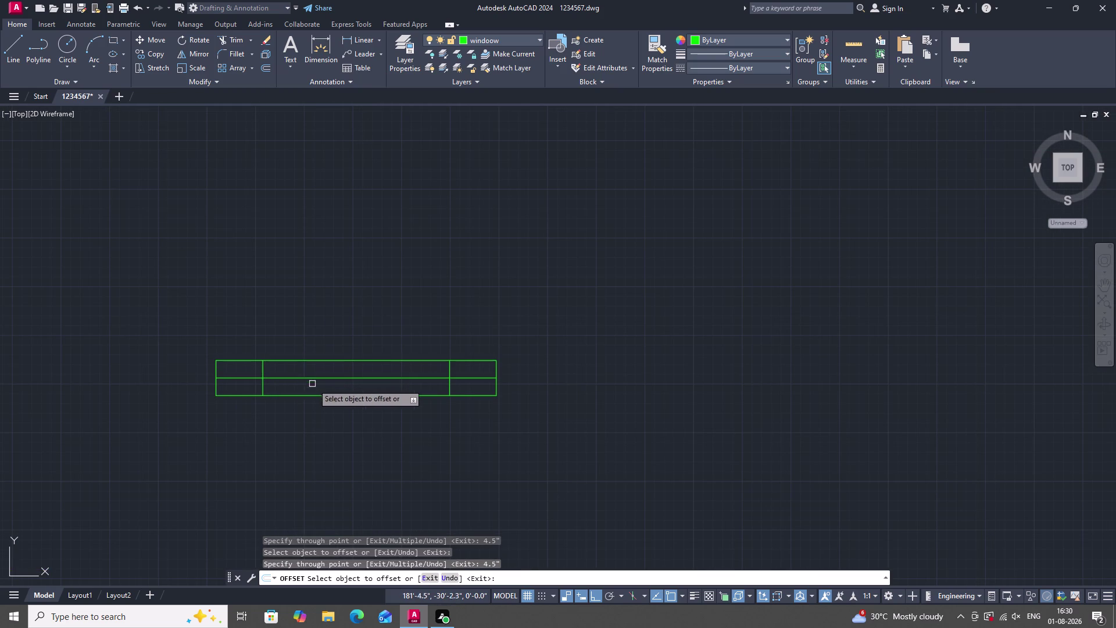
scroll(down, 3)
scroll(down, 3)
scroll(up, 3)
key(Escape)
scroll(down, 3)
scroll(up, 3)
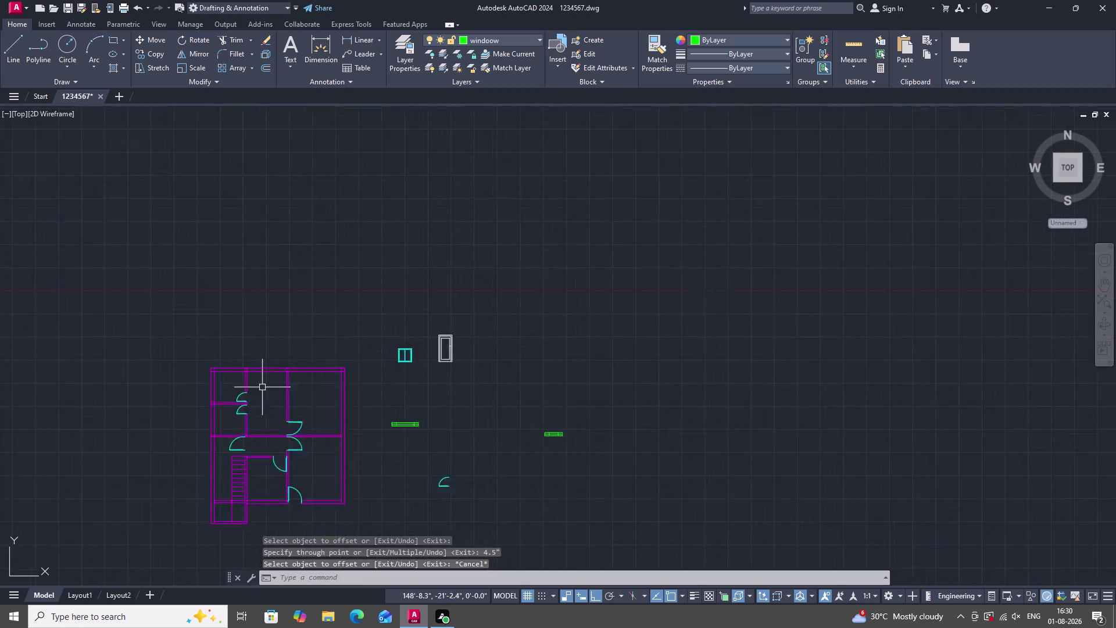
scroll(up, 3)
scroll(up, 3)
scroll(down, 3)
scroll(up, 3)
Group the larger window's lines into one unnamed group and check the selection.
drag(471, 372, 538, 424)
click(616, 459)
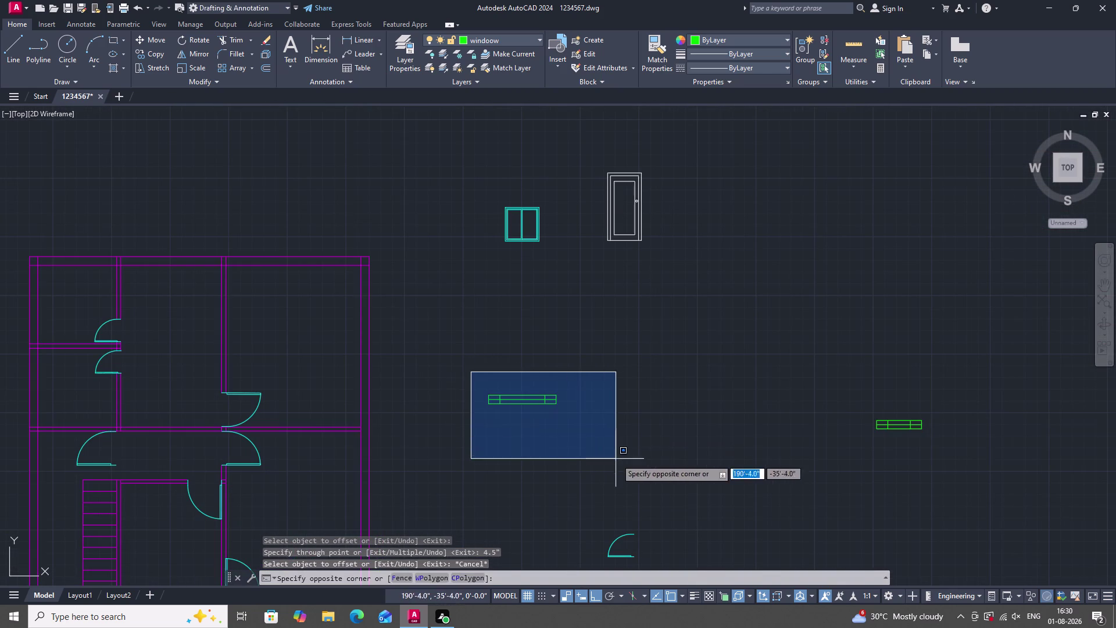
scroll(up, 3)
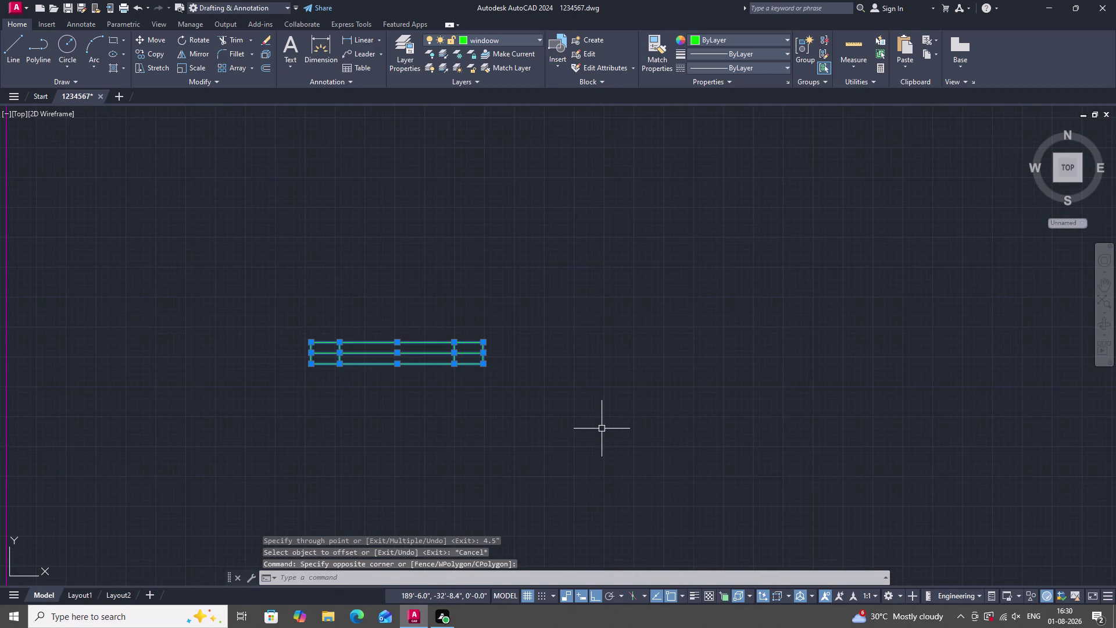
text(g)
key(space)
click(470, 357)
click(333, 356)
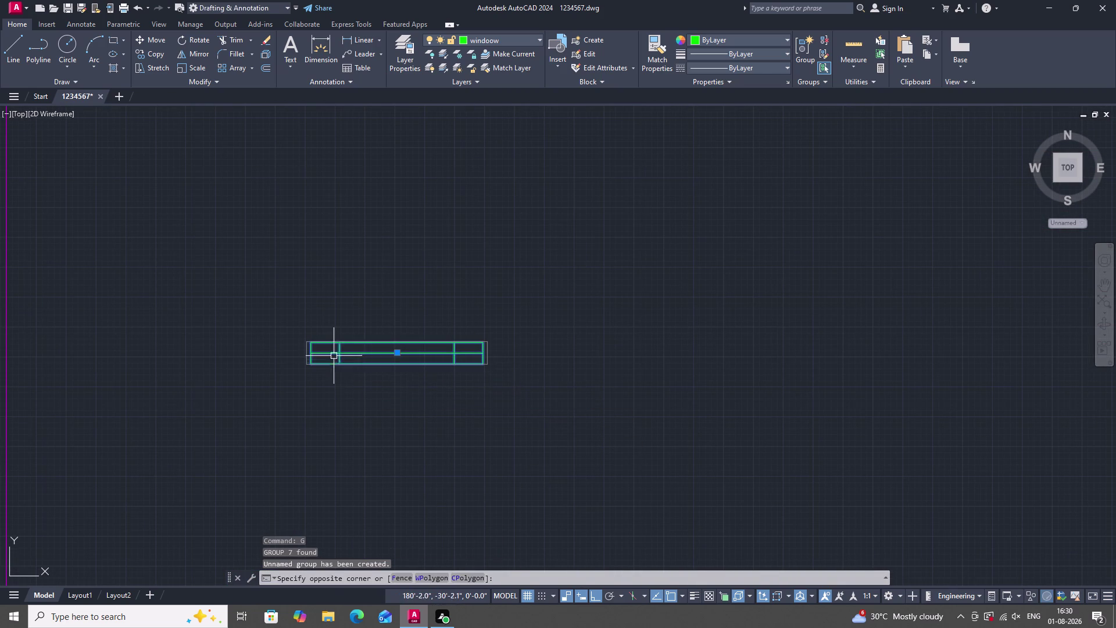
scroll(down, 3)
scroll(up, 3)
key(Escape)
Select the smaller window's lines to inspect them, then clear the selection.
scroll(down, 3)
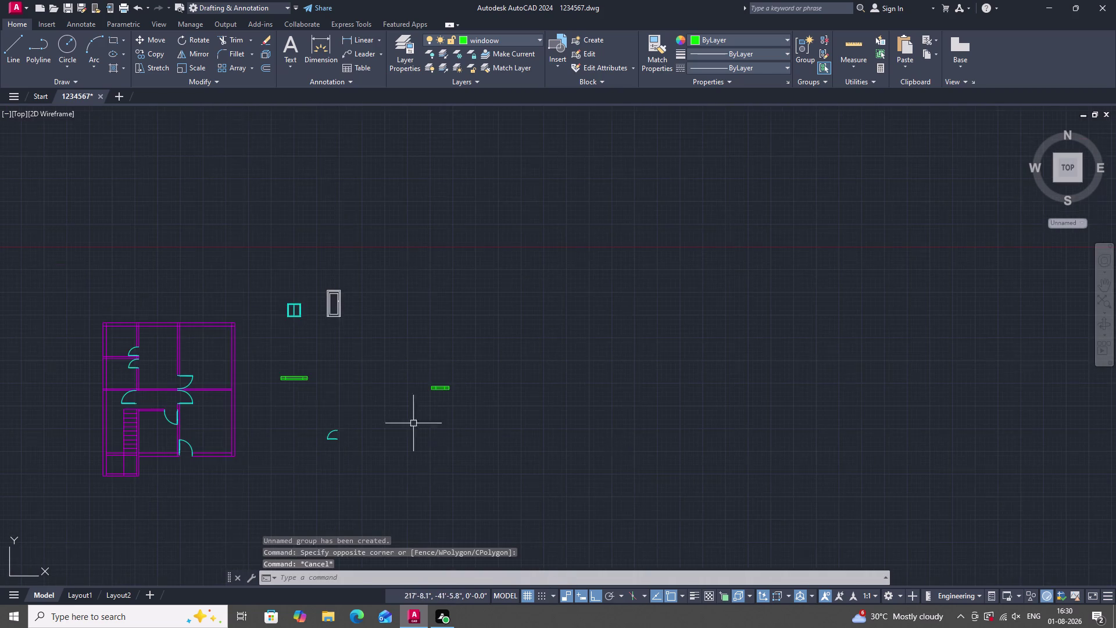
scroll(up, 3)
drag(558, 437, 555, 429)
click(443, 343)
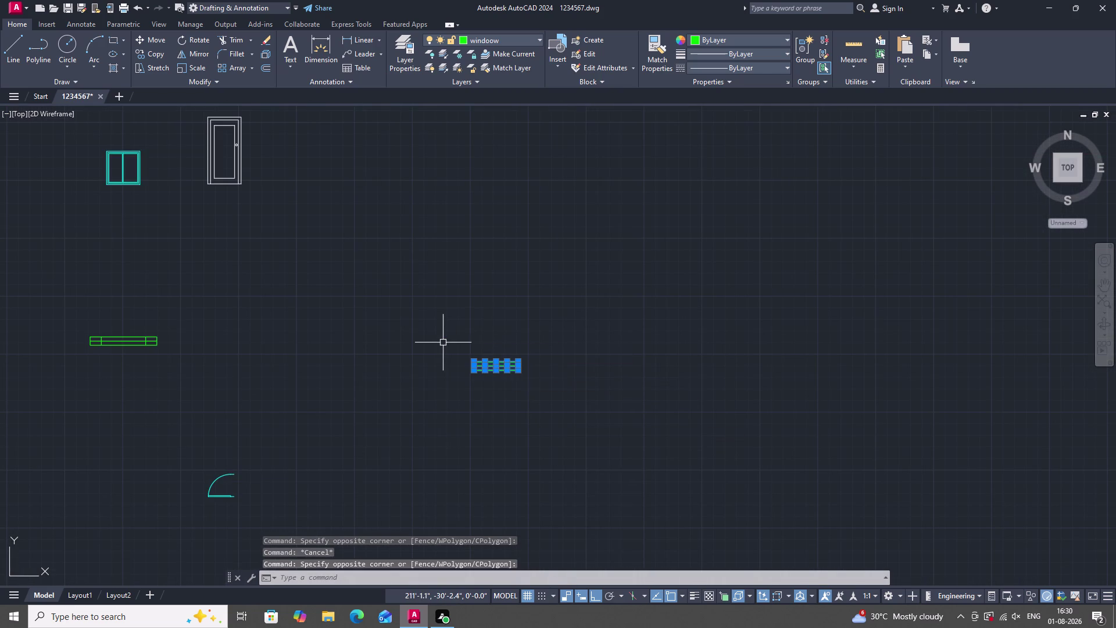
scroll(up, 3)
key(Escape)
scroll(down, 3)
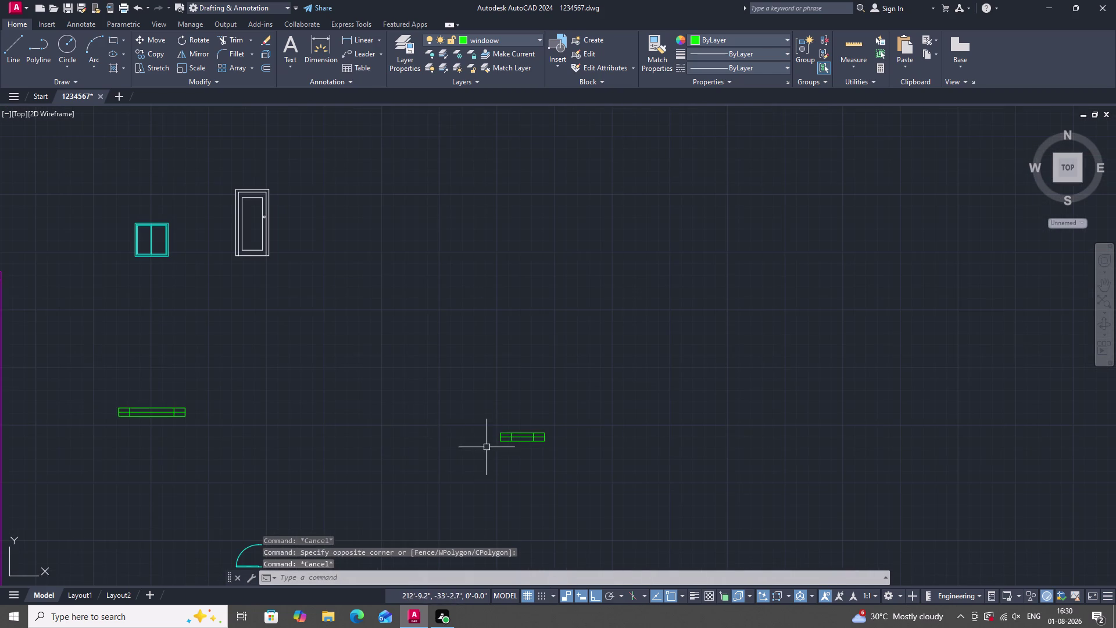
scroll(down, 3)
scroll(up, 3)
Trim four line segments around the window with TR.
text(t)
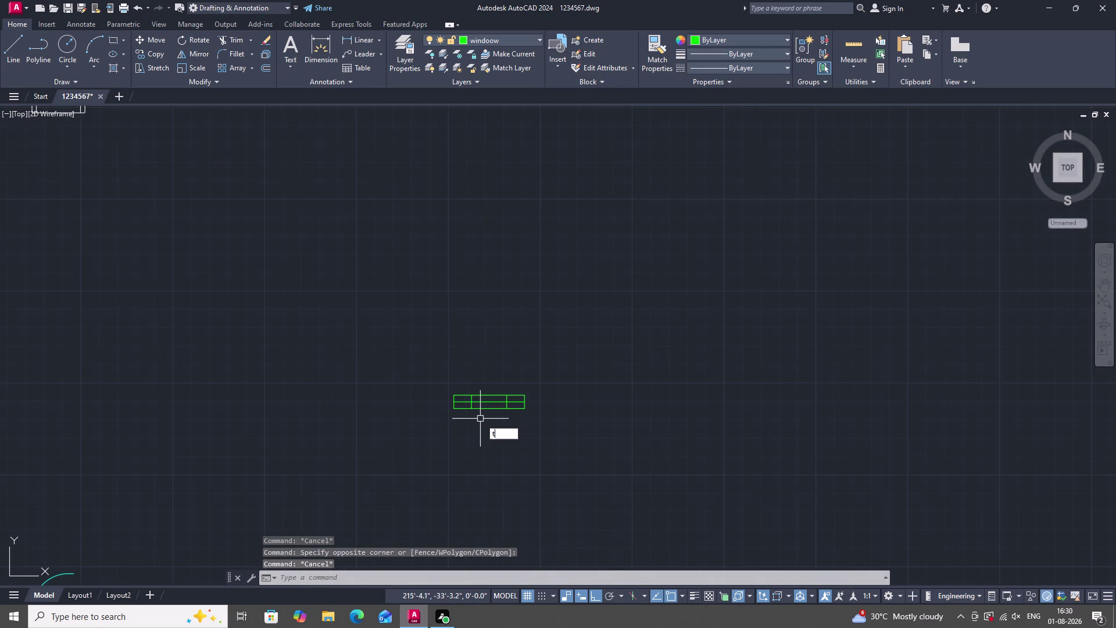
text(r)
key(space)
click(467, 400)
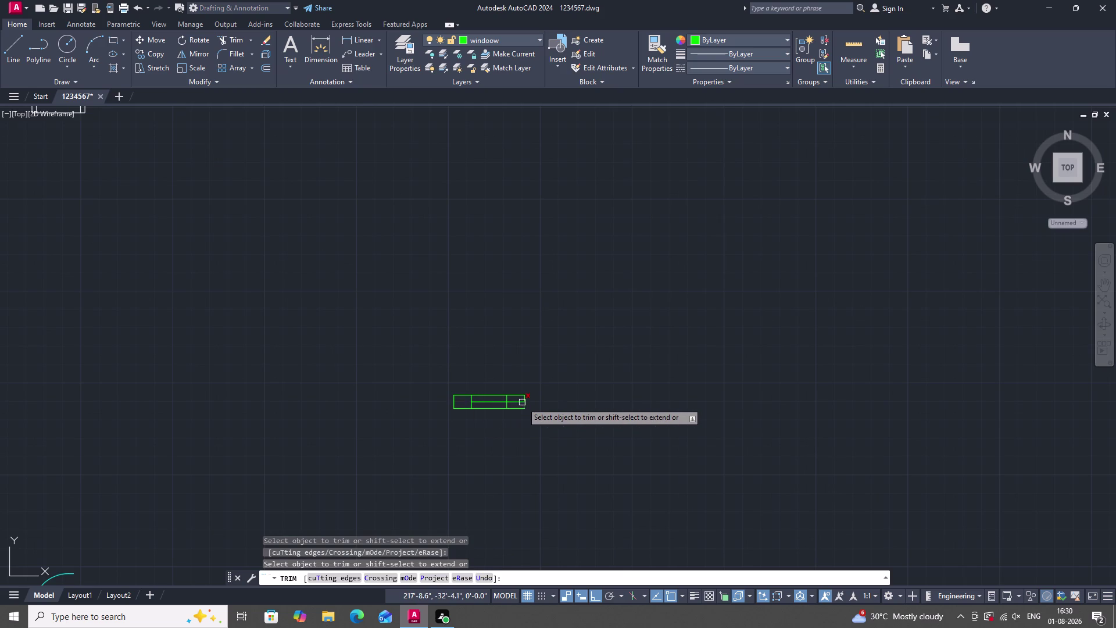
click(516, 401)
scroll(down, 3)
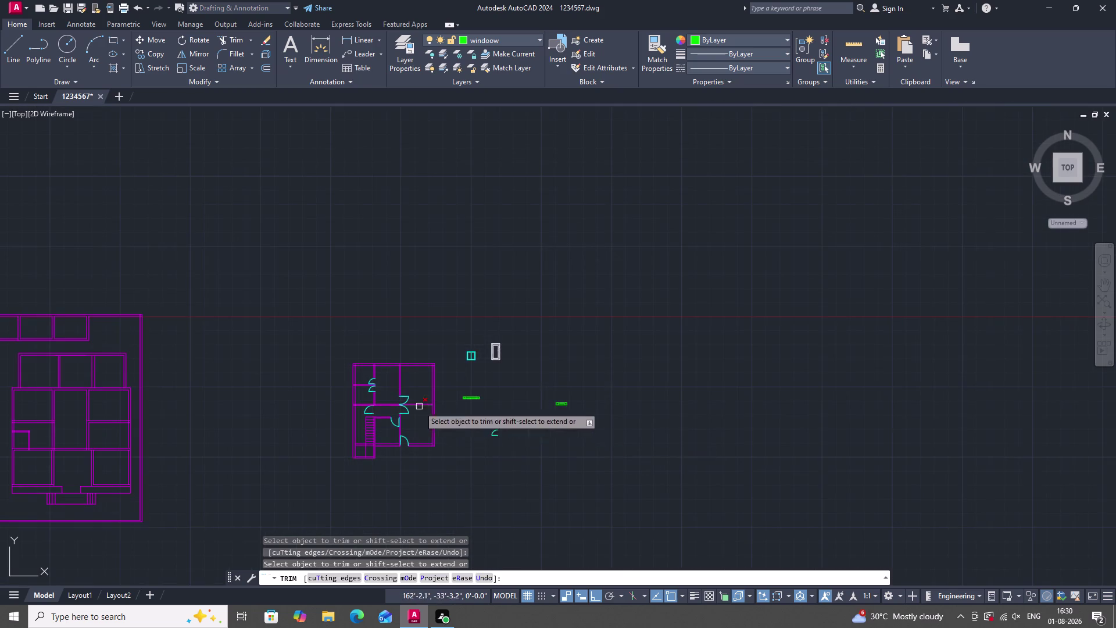
scroll(up, 3)
scroll(up, 3)
click(482, 323)
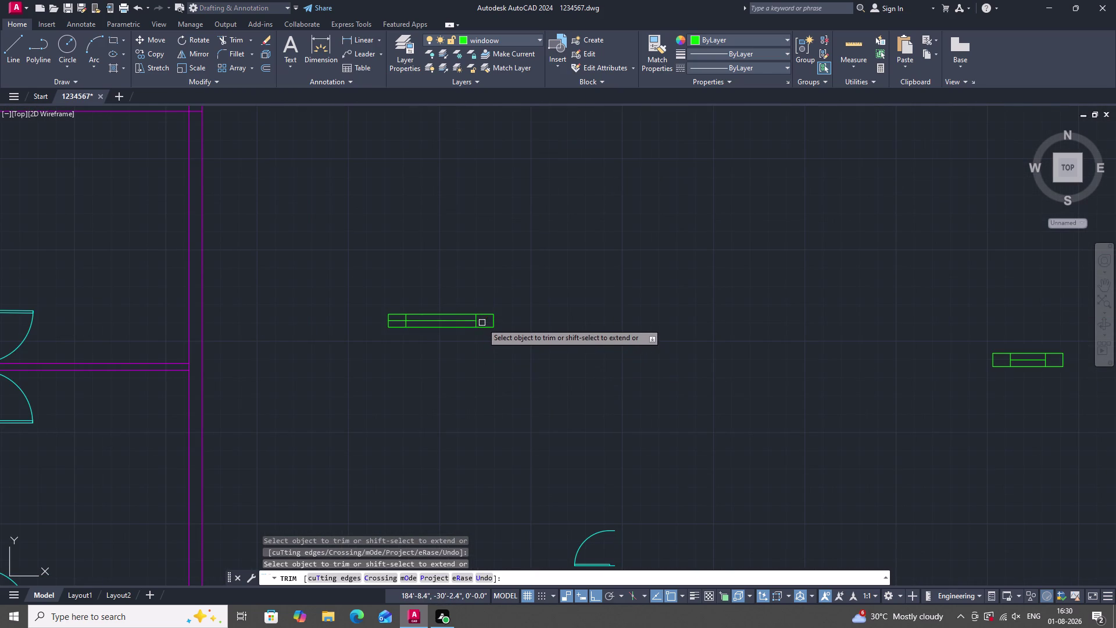
click(400, 319)
scroll(down, 3)
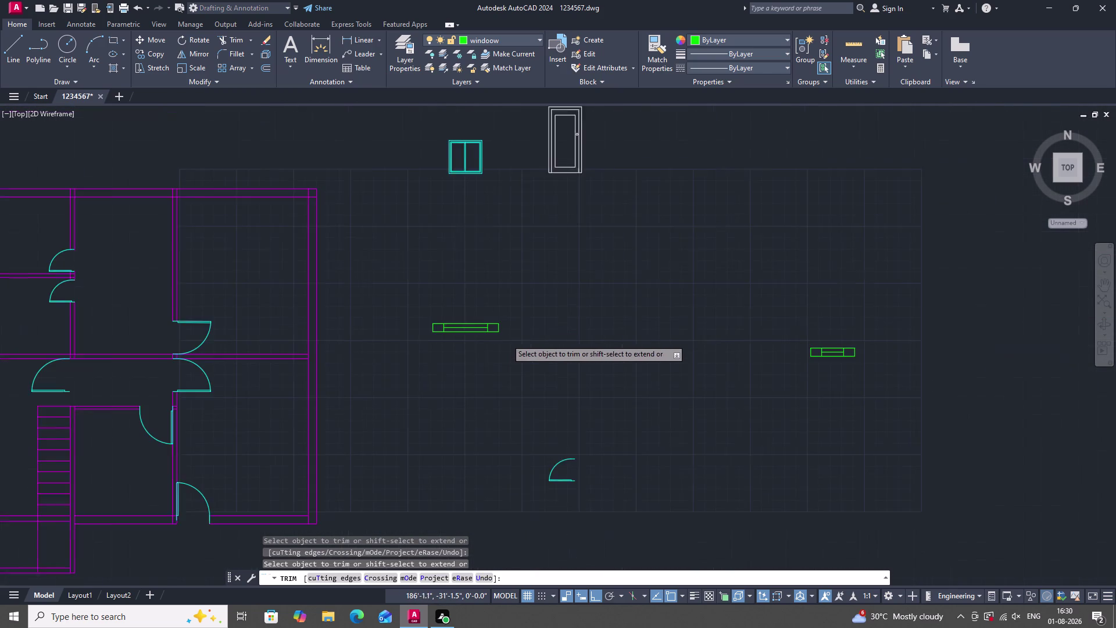
scroll(down, 3)
key(Escape)
Window-select the window's lines, then cancel the pending command.
scroll(down, 3)
scroll(up, 3)
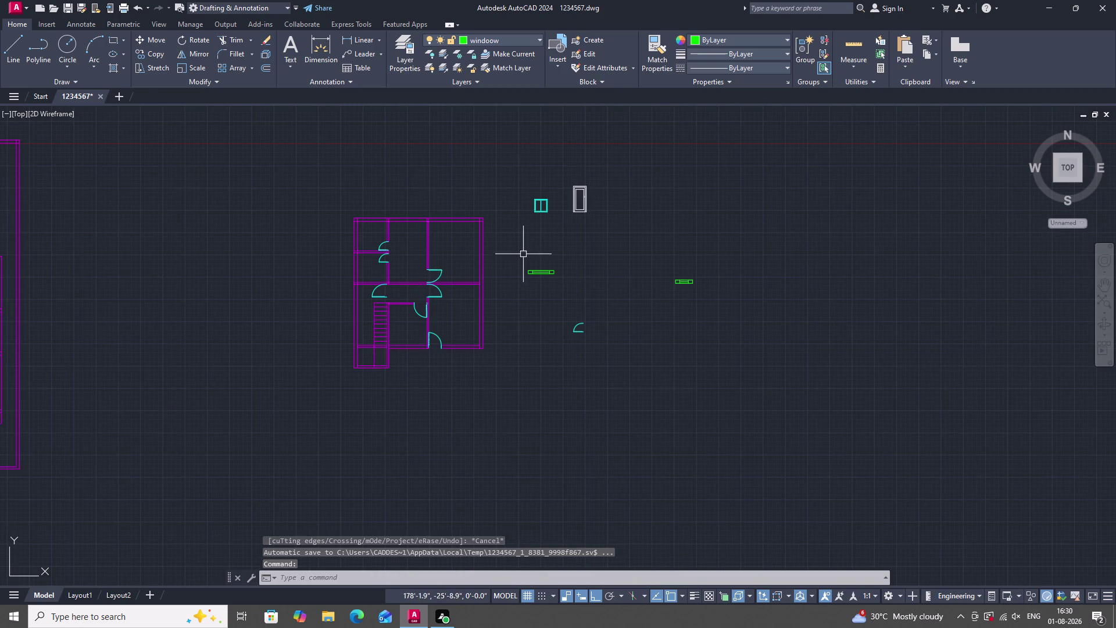
scroll(down, 3)
scroll(up, 3)
drag(496, 344, 629, 411)
click(654, 417)
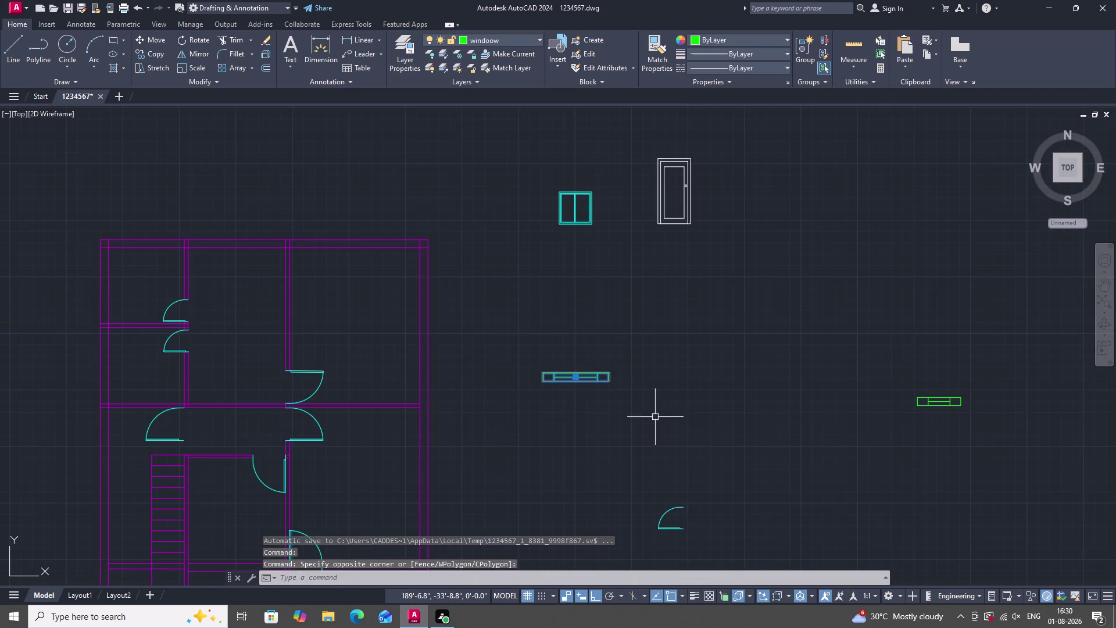
scroll(down, 3)
scroll(up, 3)
scroll(down, 3)
key(grave)
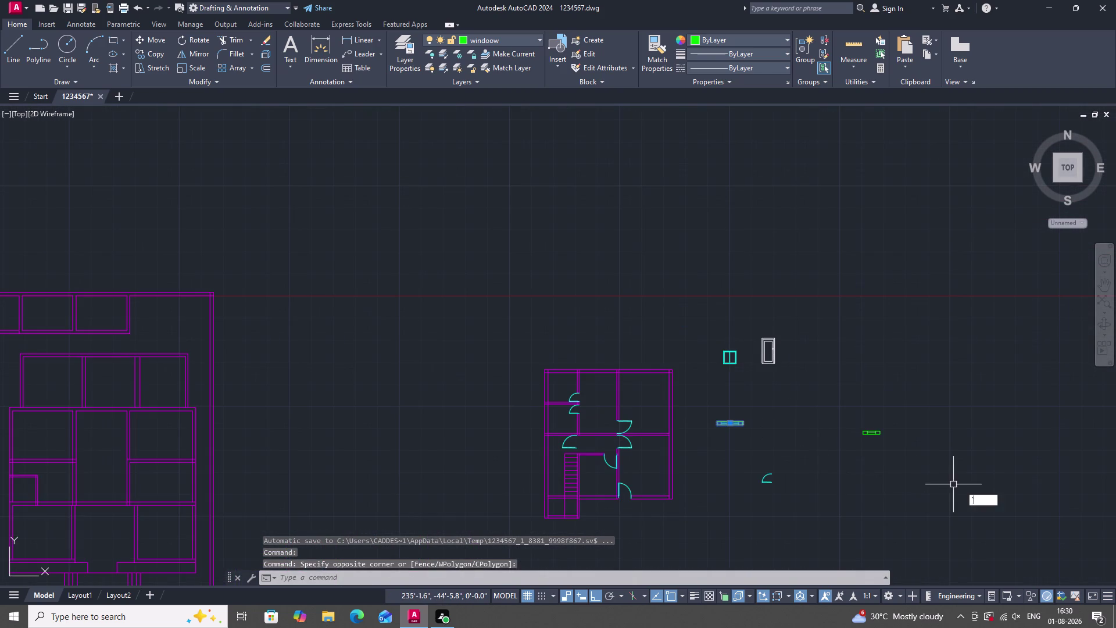
key(Escape)
key(Escape)
Gather the window's pieces into an unnamed group with G.
click(916, 464)
click(838, 403)
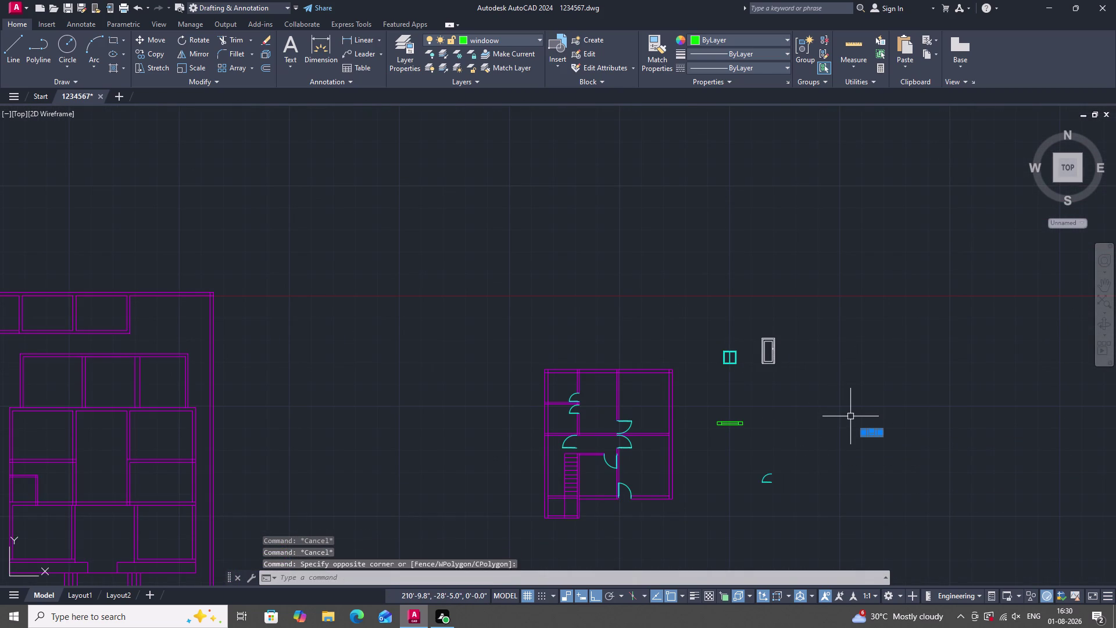
text(g)
key(space)
drag(942, 467, 929, 464)
click(833, 409)
scroll(up, 3)
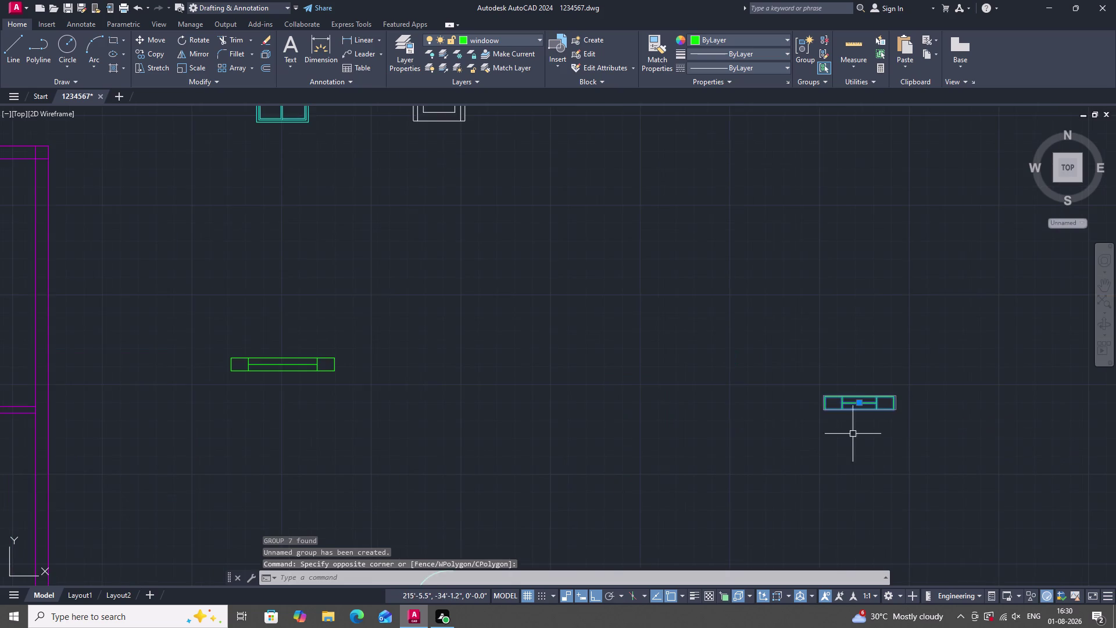
scroll(down, 3)
key(Escape)
Select the new window group and start COPY on it.
click(621, 406)
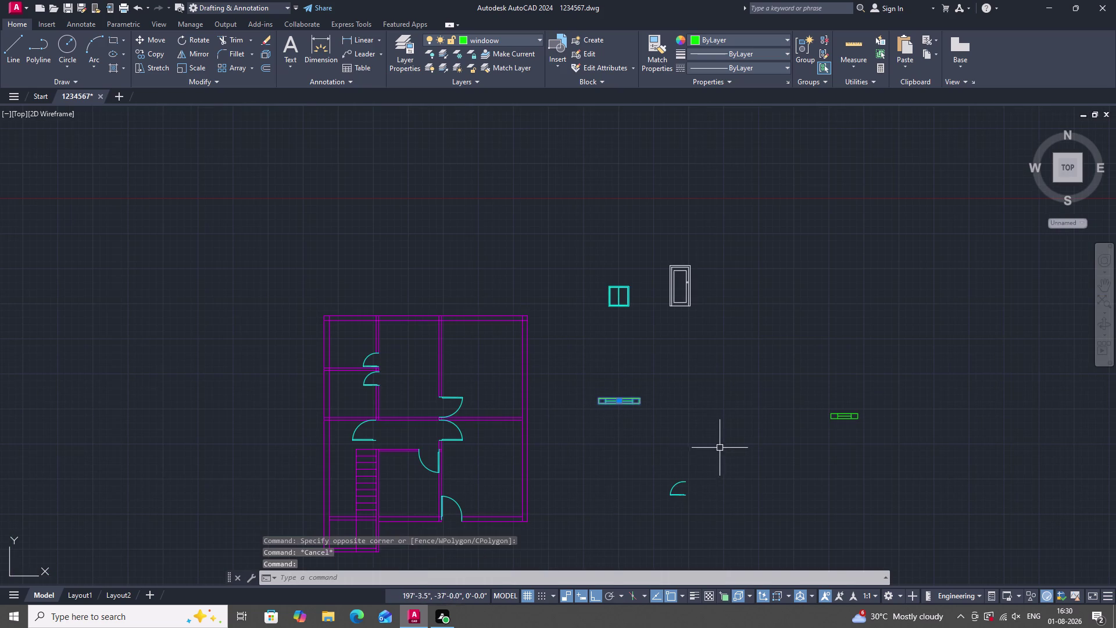
text(co)
key(space)
Set the copy's base point at the window corner and turn Ortho off.
scroll(up, 3)
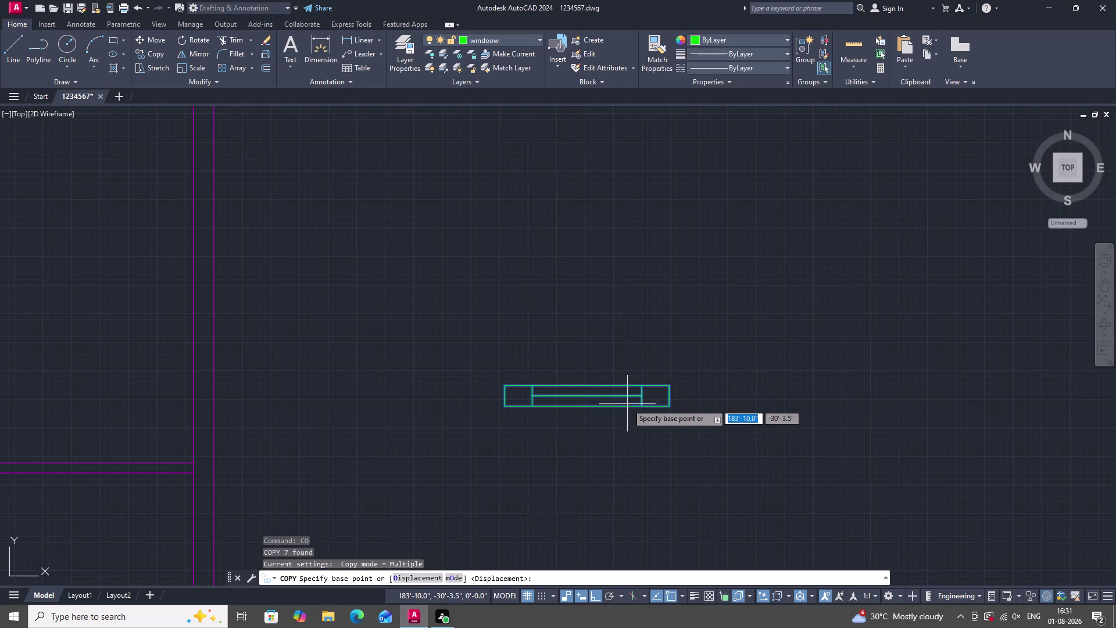
drag(669, 406, 694, 446)
scroll(down, 3)
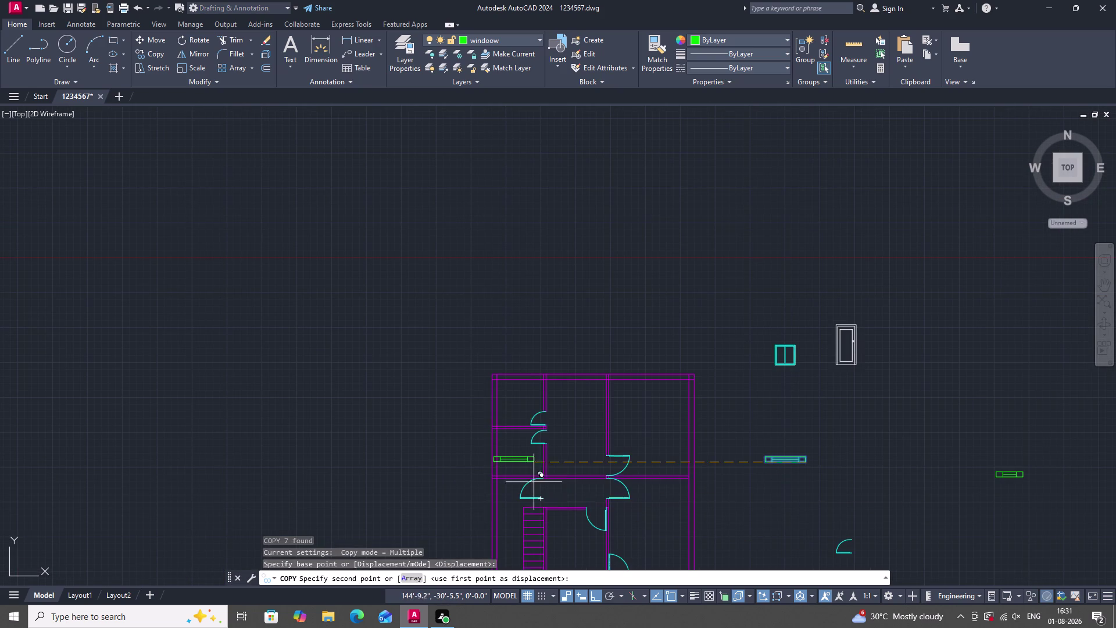
key(F8)
scroll(down, 3)
scroll(up, 3)
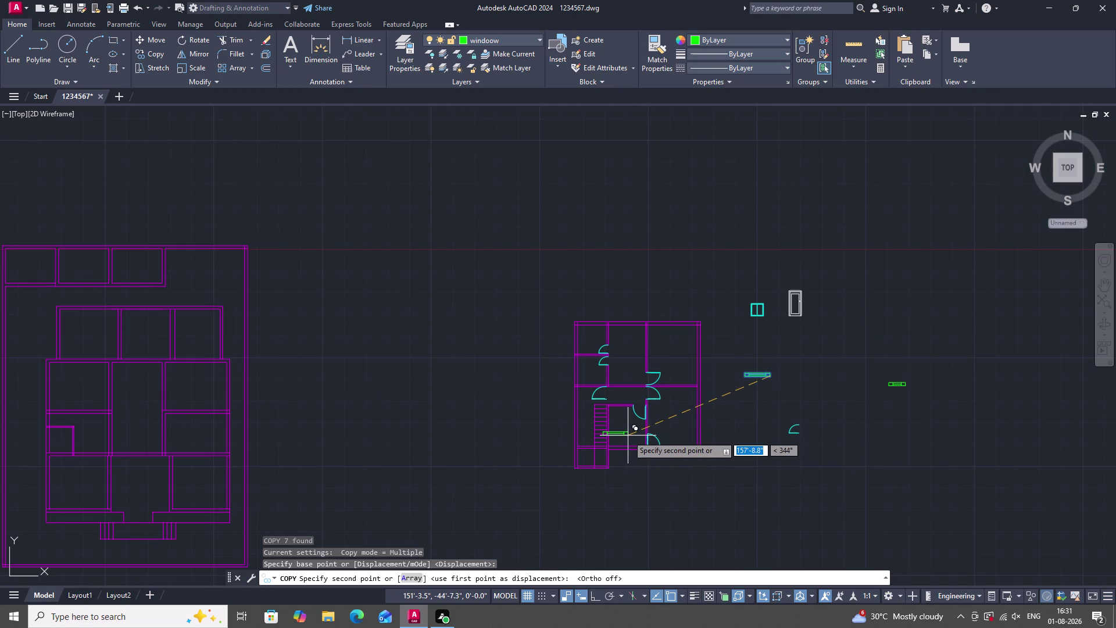
scroll(up, 3)
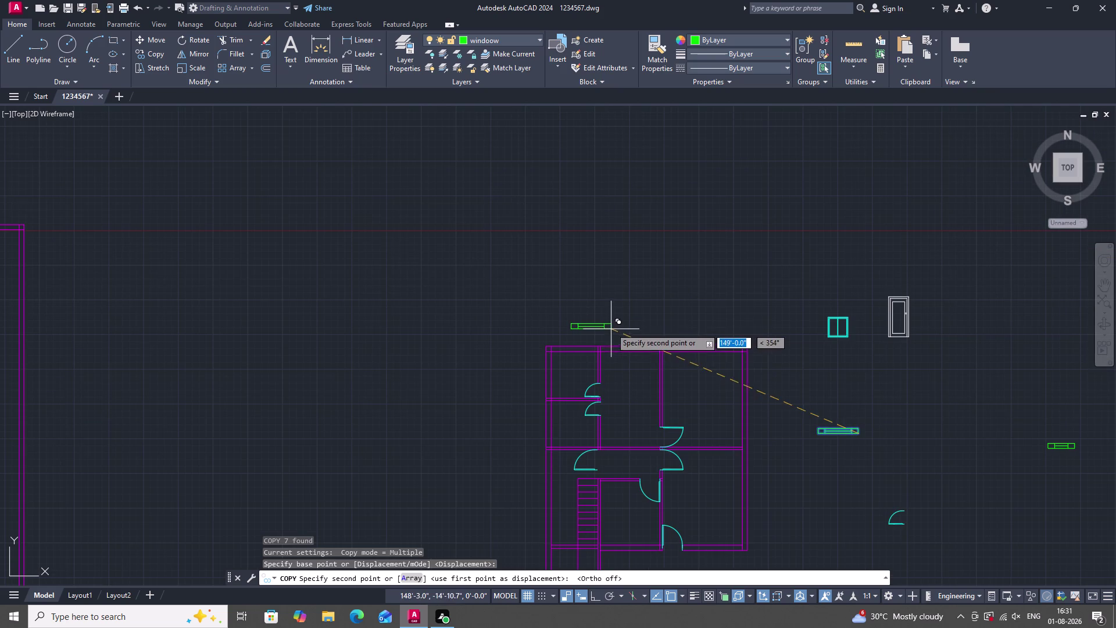
Place a copy with Mid Between 2 Points on the wall, then undo it.
right_click(603, 349)
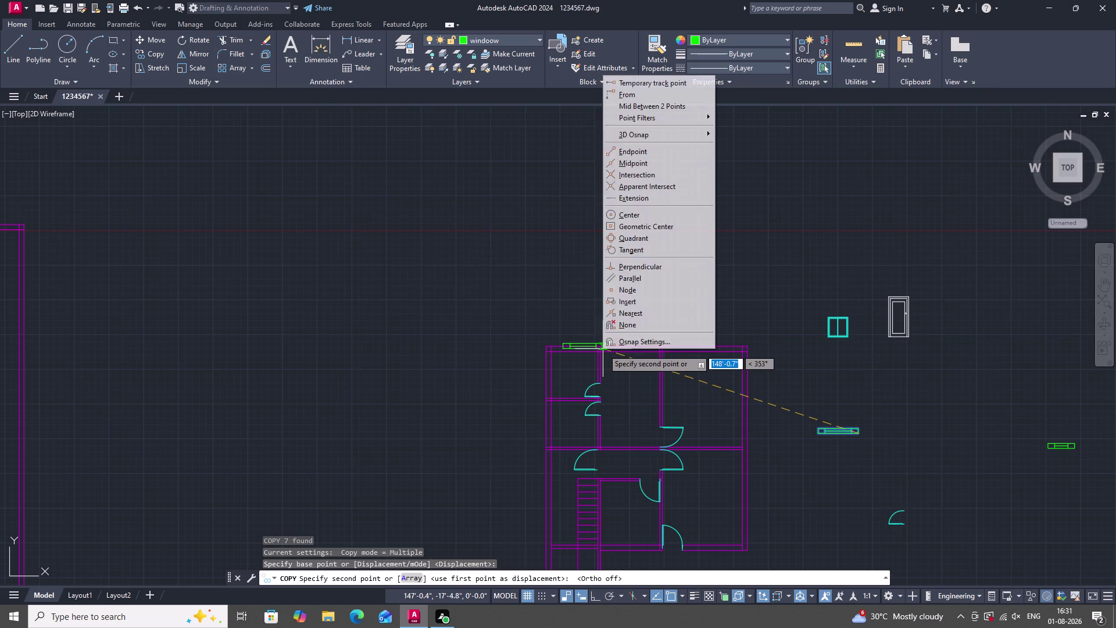
click(663, 106)
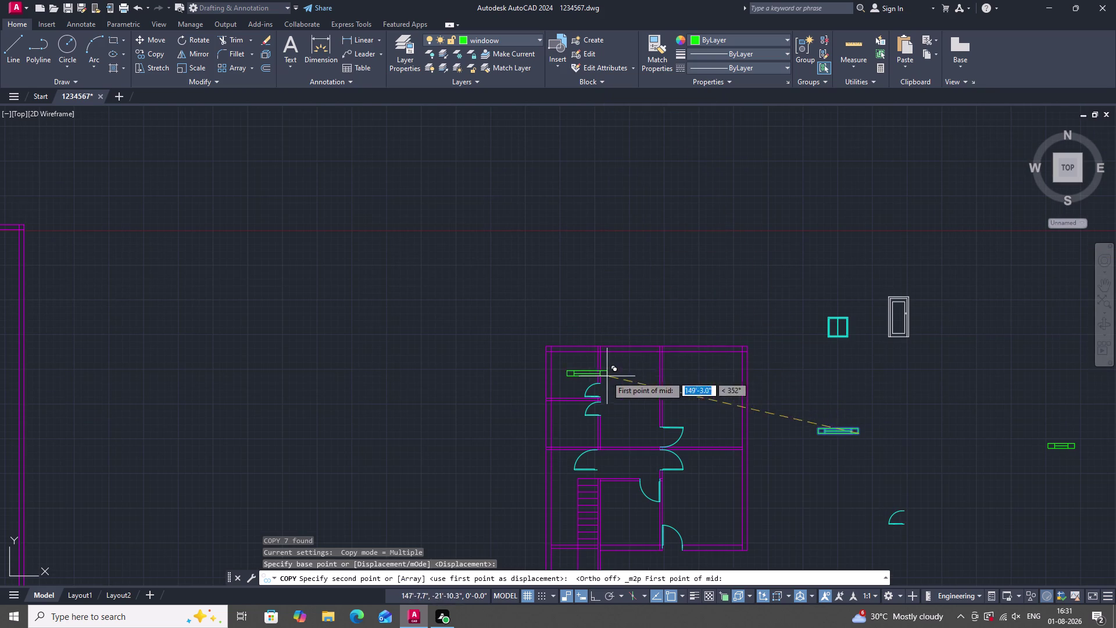
scroll(up, 3)
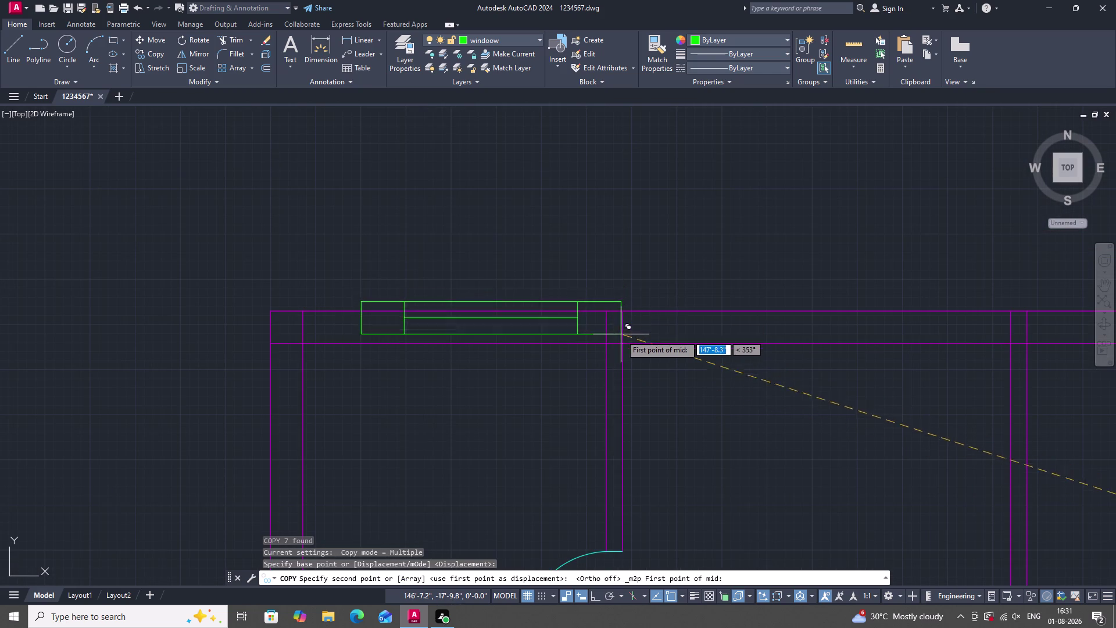
click(624, 343)
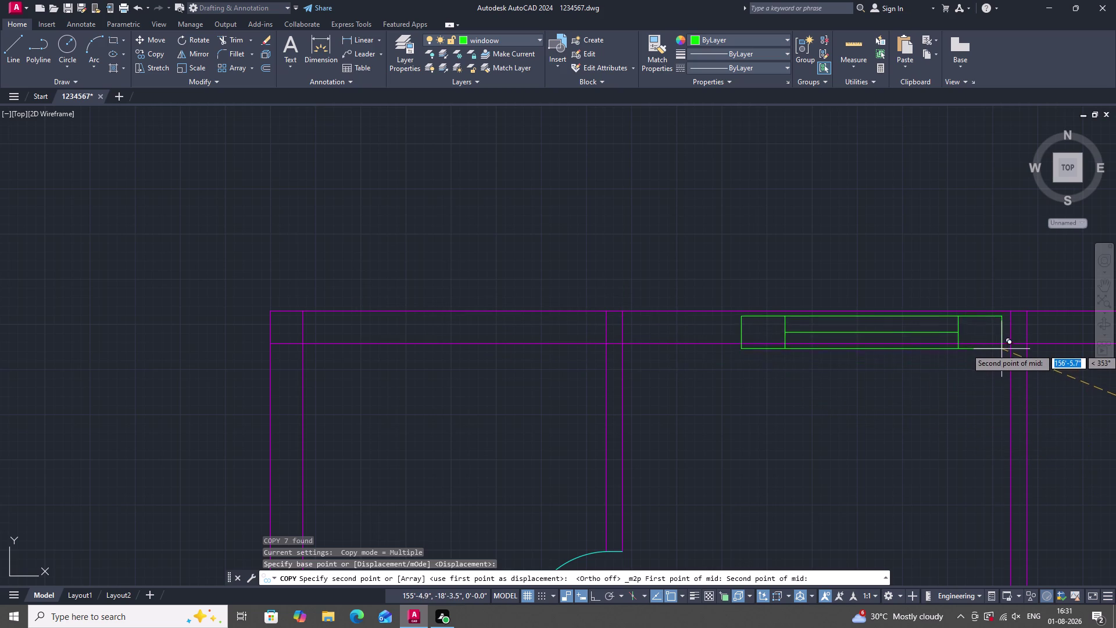
click(1009, 343)
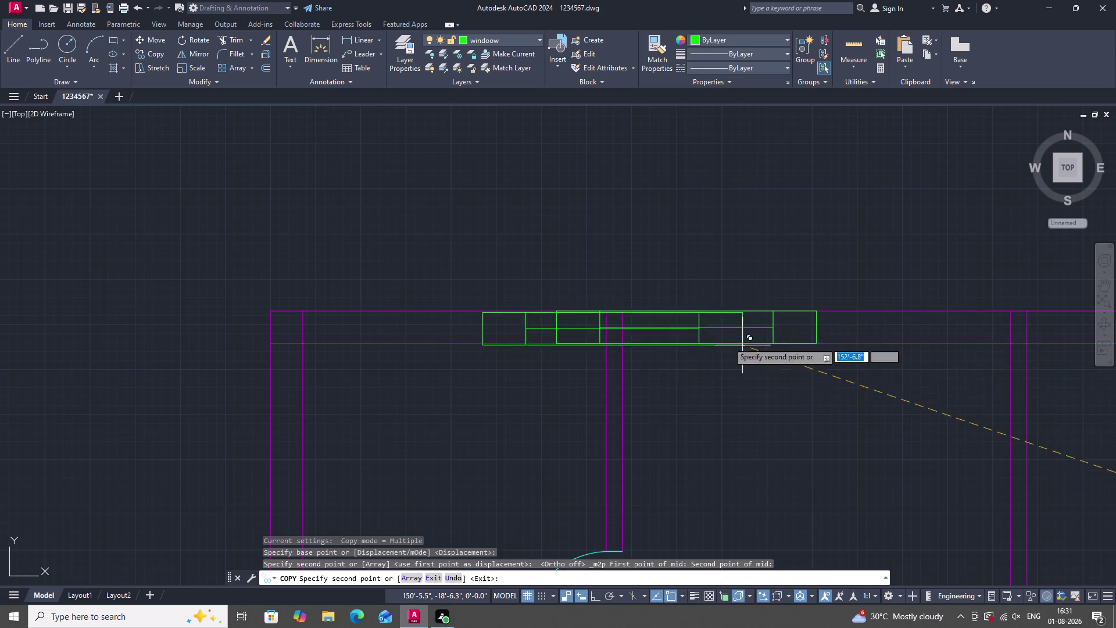
scroll(down, 3)
scroll(up, 3)
scroll(down, 3)
scroll(up, 3)
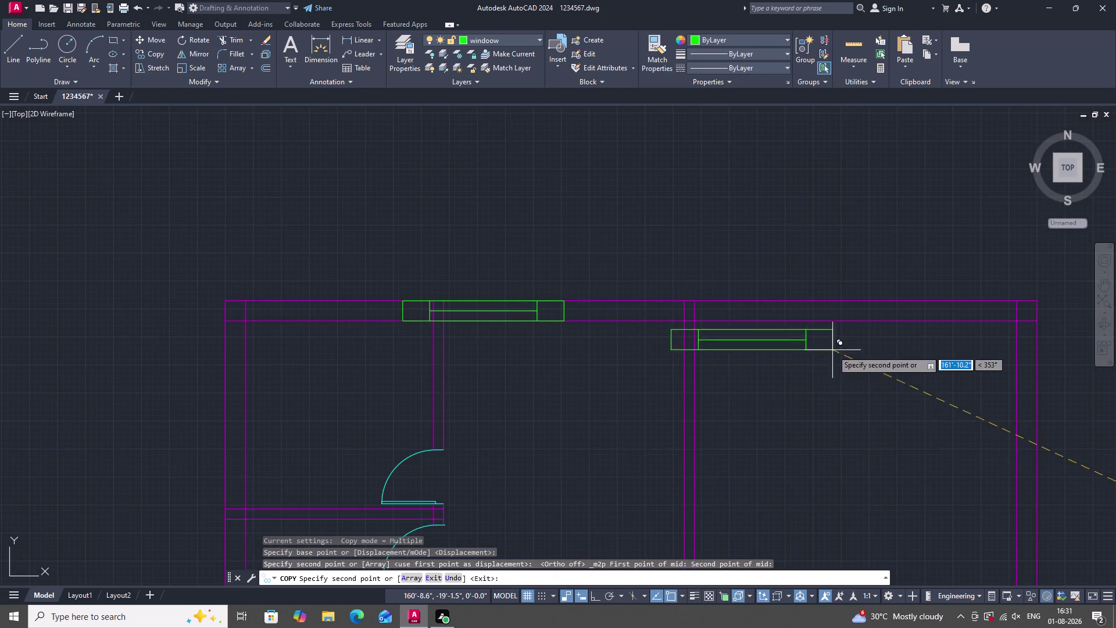
scroll(down, 3)
scroll(up, 3)
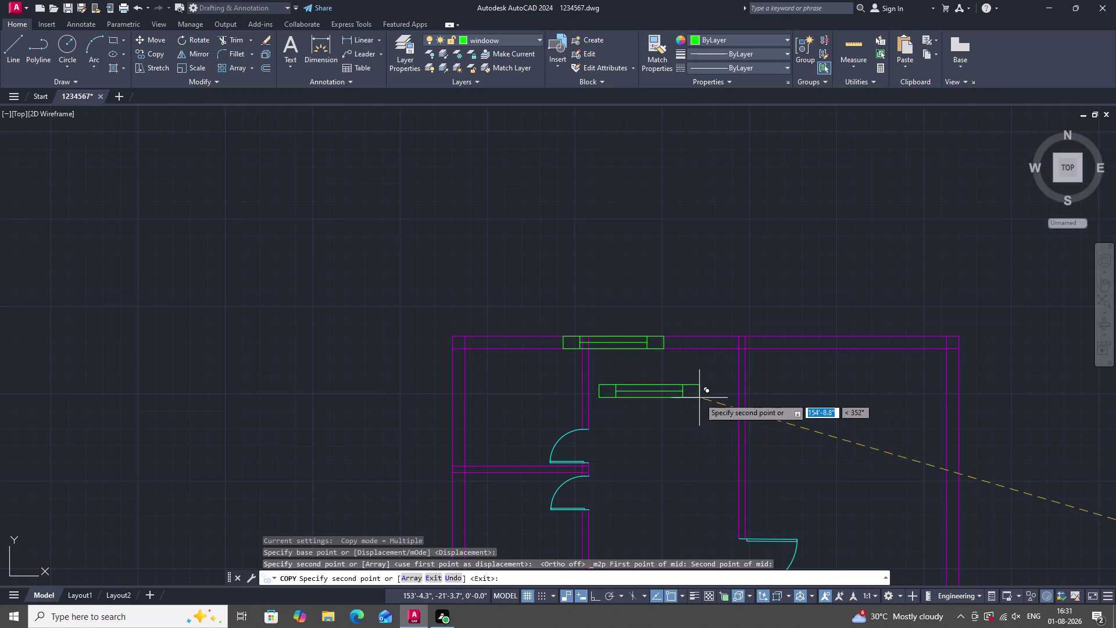
key(ctrl+z)
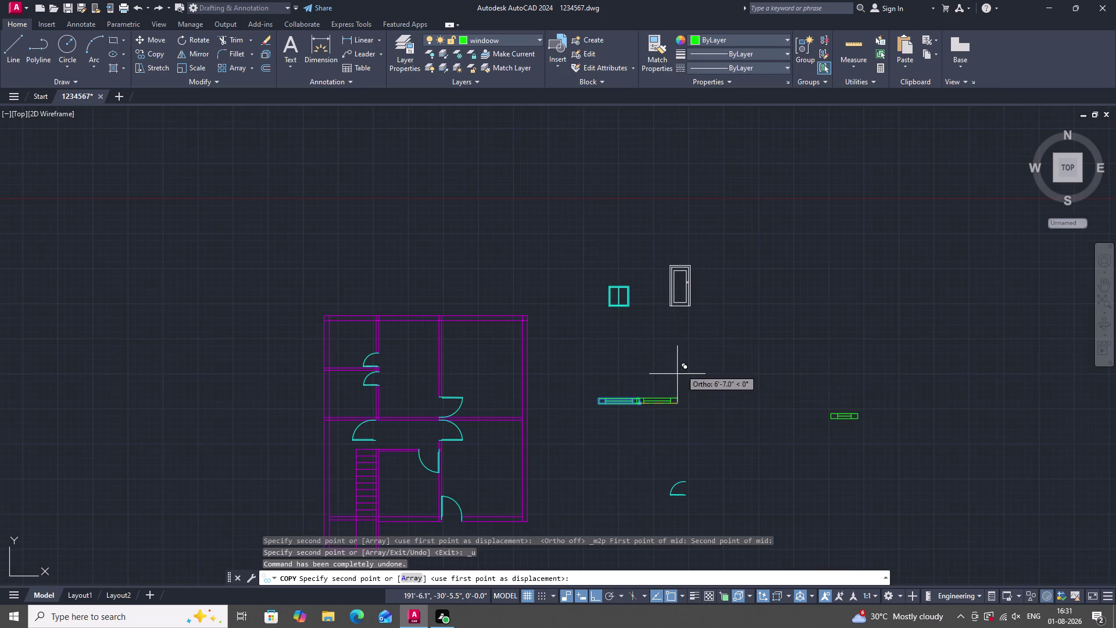
Toggle Ortho back and place a window copy in the top wall.
scroll(down, 3)
scroll(up, 3)
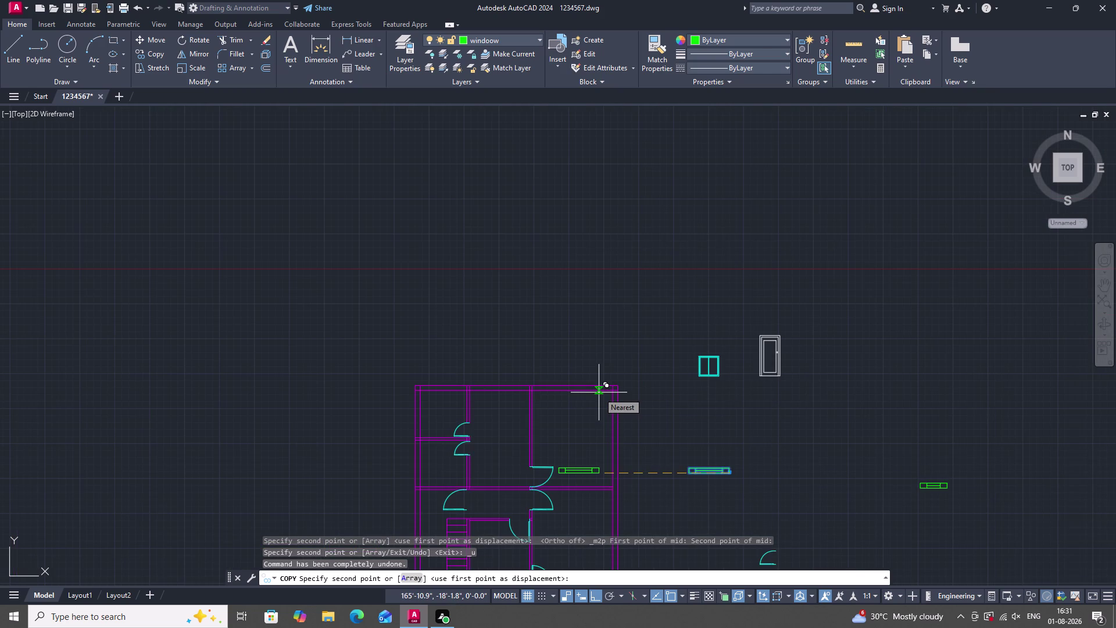
key(F8)
scroll(up, 3)
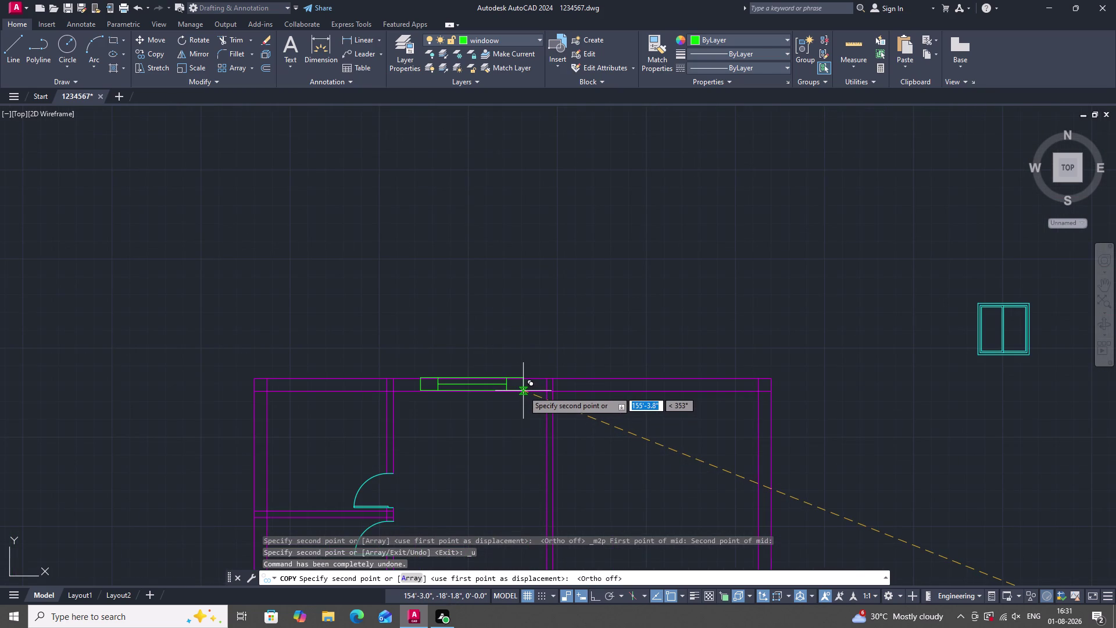
scroll(up, 3)
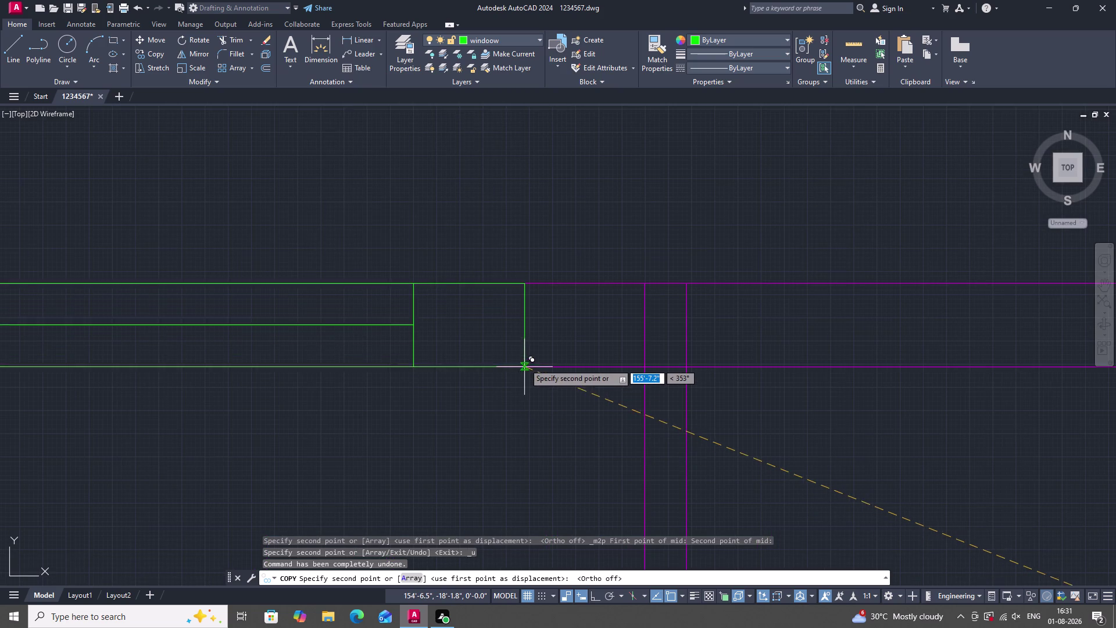
click(525, 368)
scroll(down, 3)
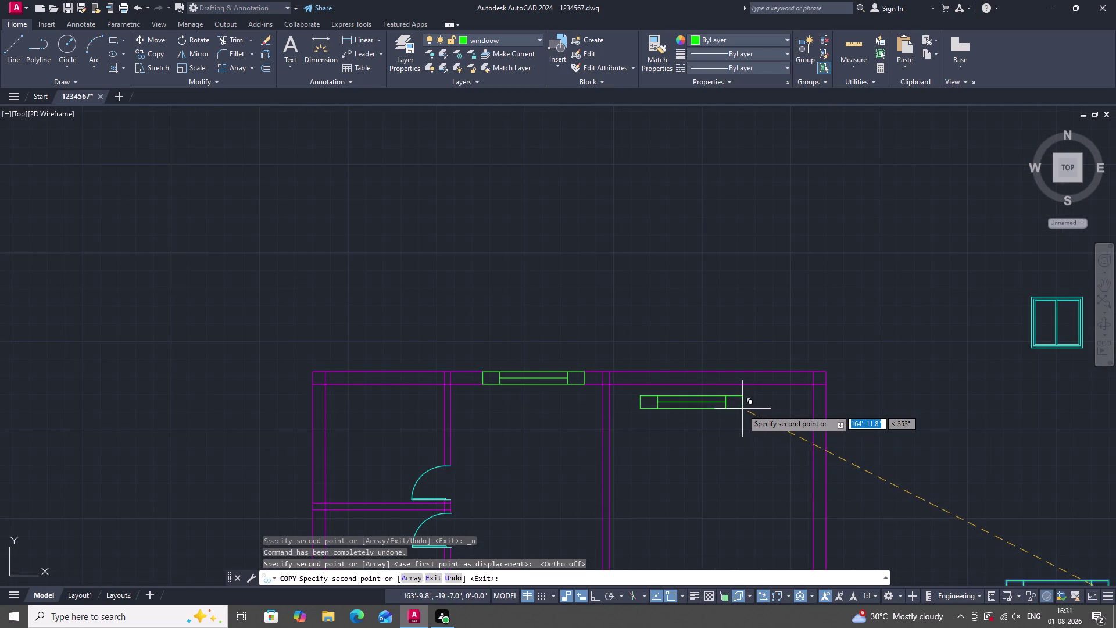
Place a window copy in the bottom wall and end COPY.
scroll(down, 3)
scroll(up, 3)
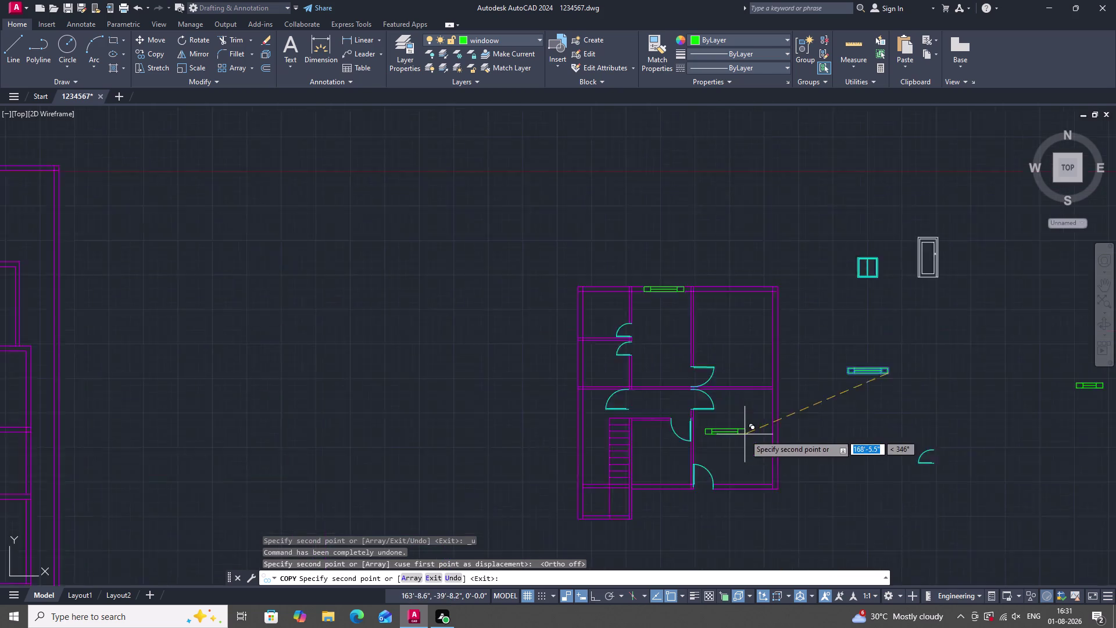
scroll(up, 3)
scroll(down, 3)
scroll(up, 3)
scroll(up, 3)
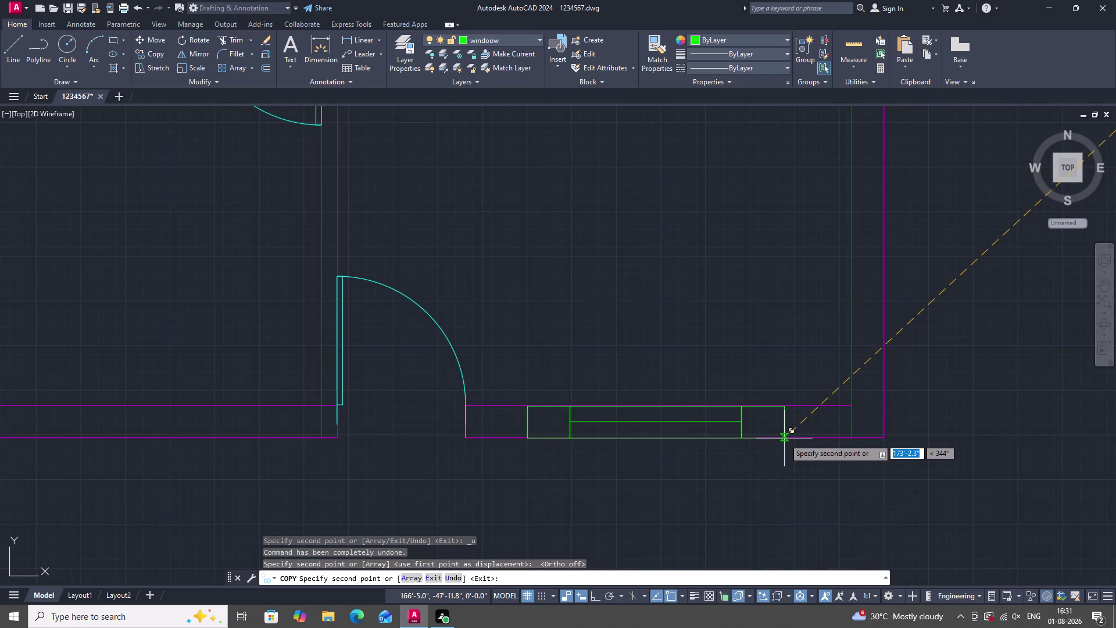
scroll(up, 3)
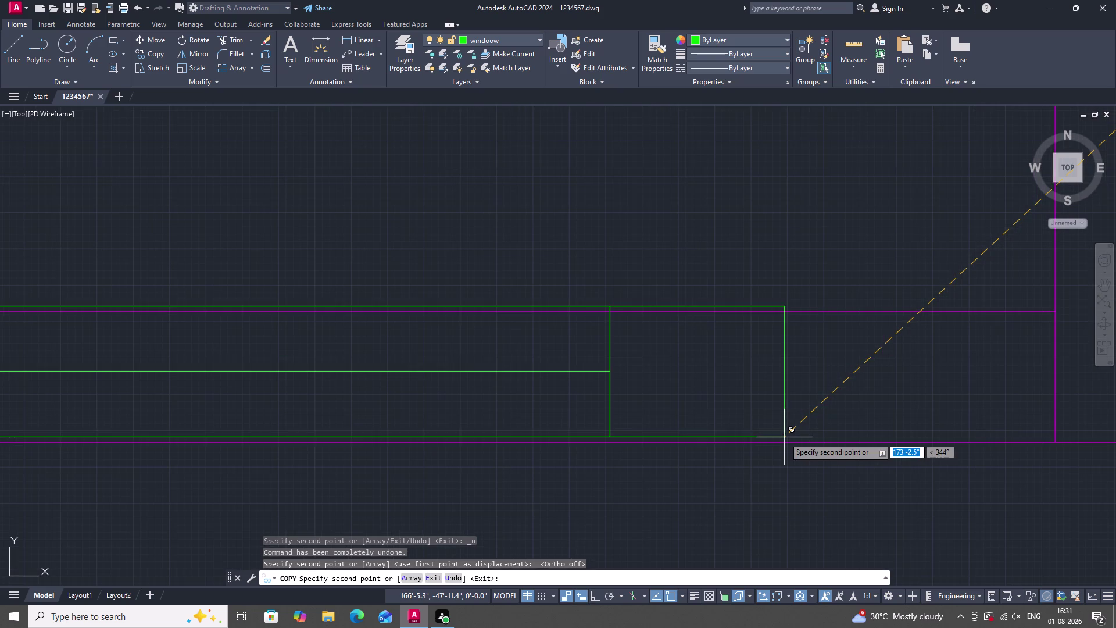
drag(784, 442, 772, 446)
scroll(down, 3)
scroll(down, 3)
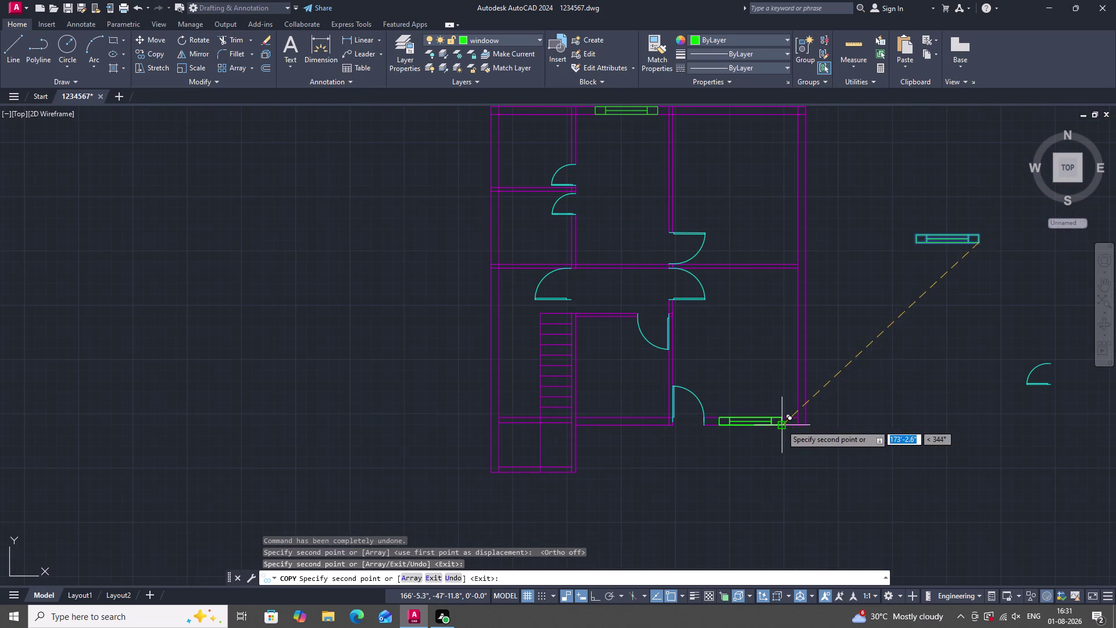
key(Escape)
scroll(down, 3)
scroll(up, 3)
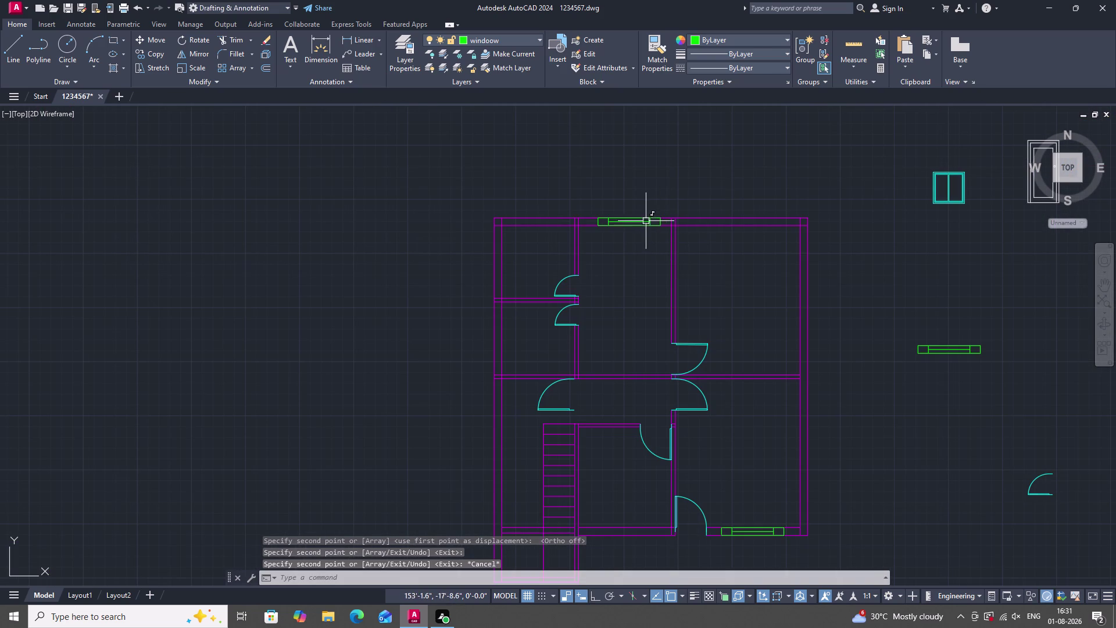
Delete the window copy sitting in the top wall.
click(642, 222)
right_drag(635, 138, 637, 163)
click(670, 234)
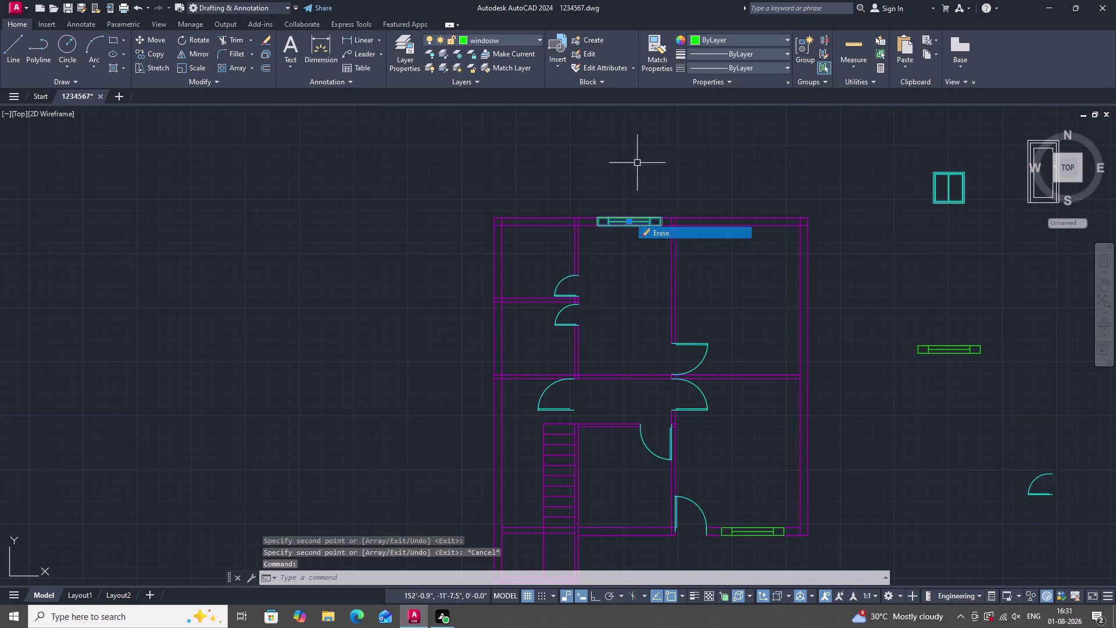
scroll(down, 3)
scroll(up, 3)
Select the spare window group beside the plan.
click(942, 318)
drag(942, 318, 935, 314)
click(854, 245)
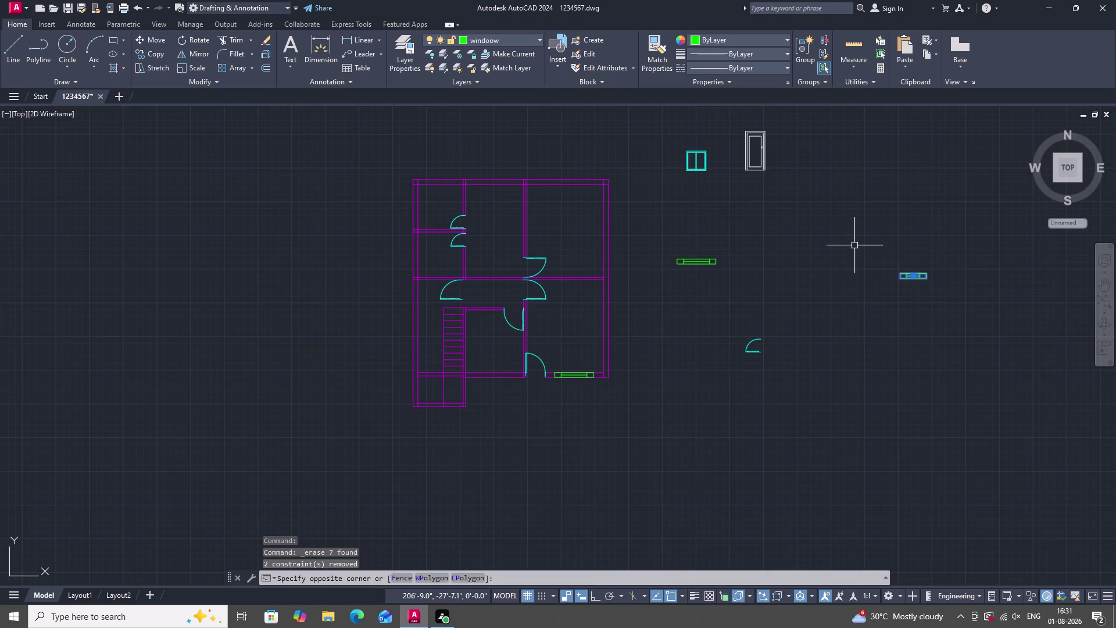
scroll(up, 3)
scroll(down, 3)
scroll(up, 3)
Copy the spare window with CO, base point at its corner.
text(c)
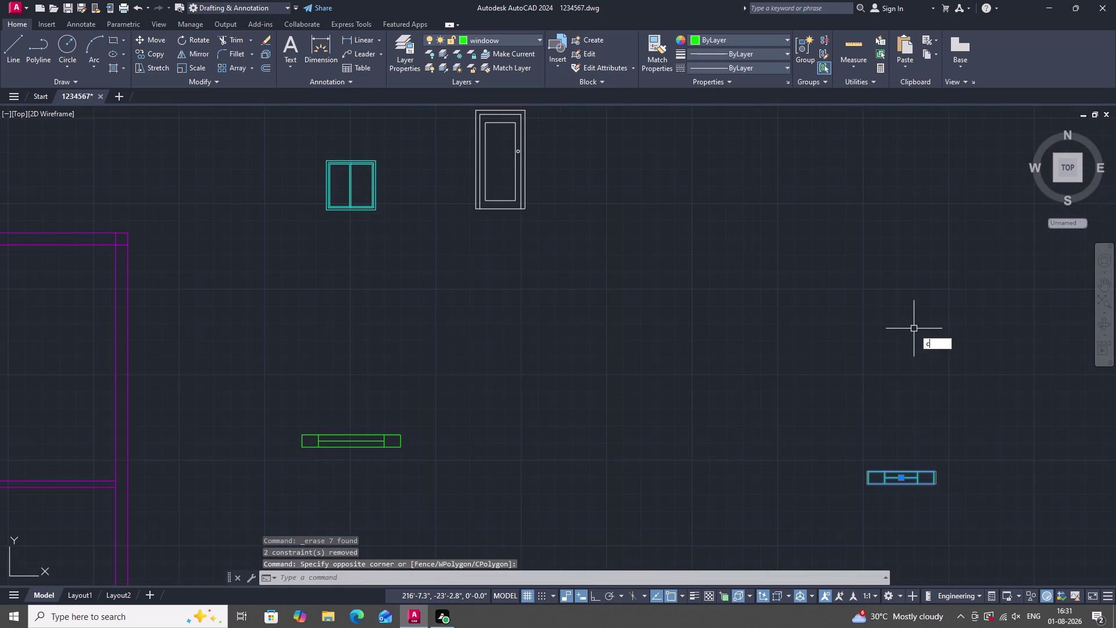
text(o)
key(space)
scroll(up, 3)
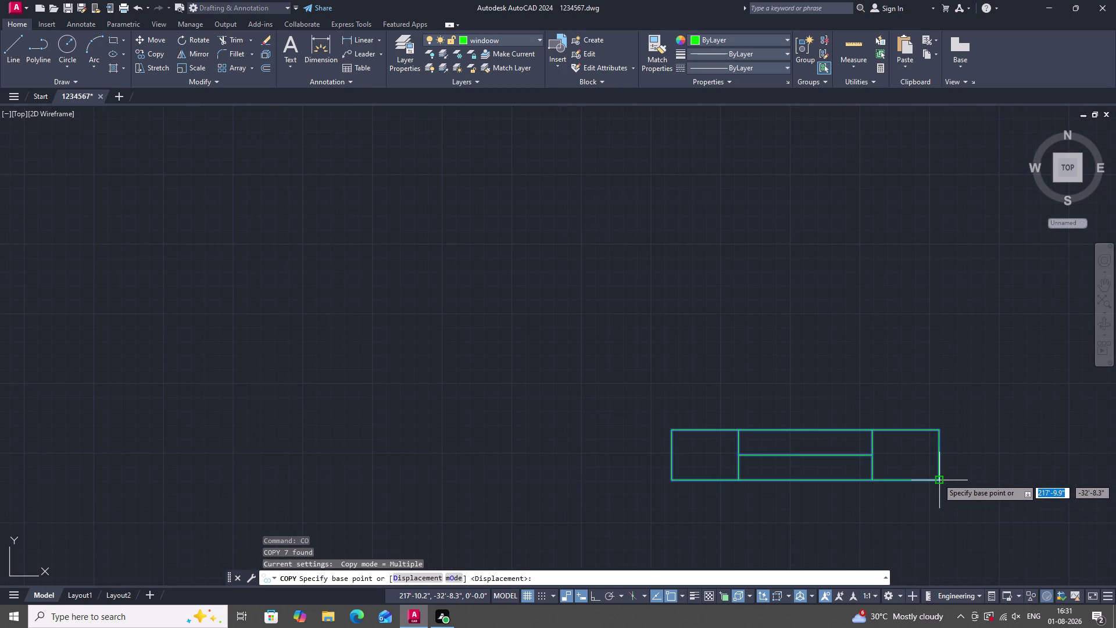
click(939, 482)
scroll(down, 3)
scroll(down, 3)
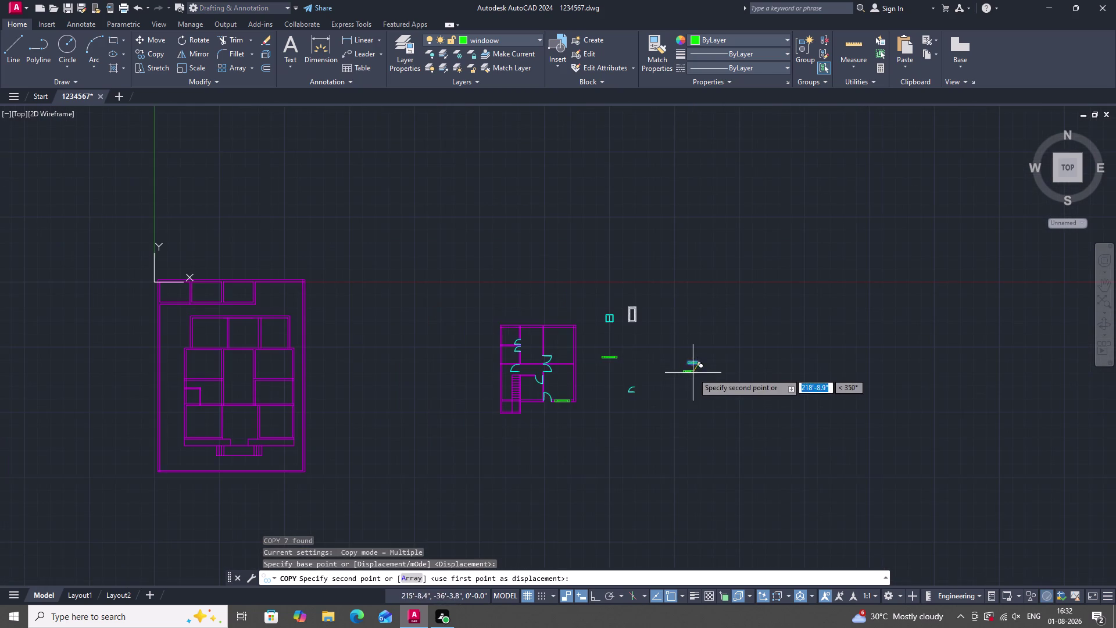
scroll(up, 3)
scroll(up, 3)
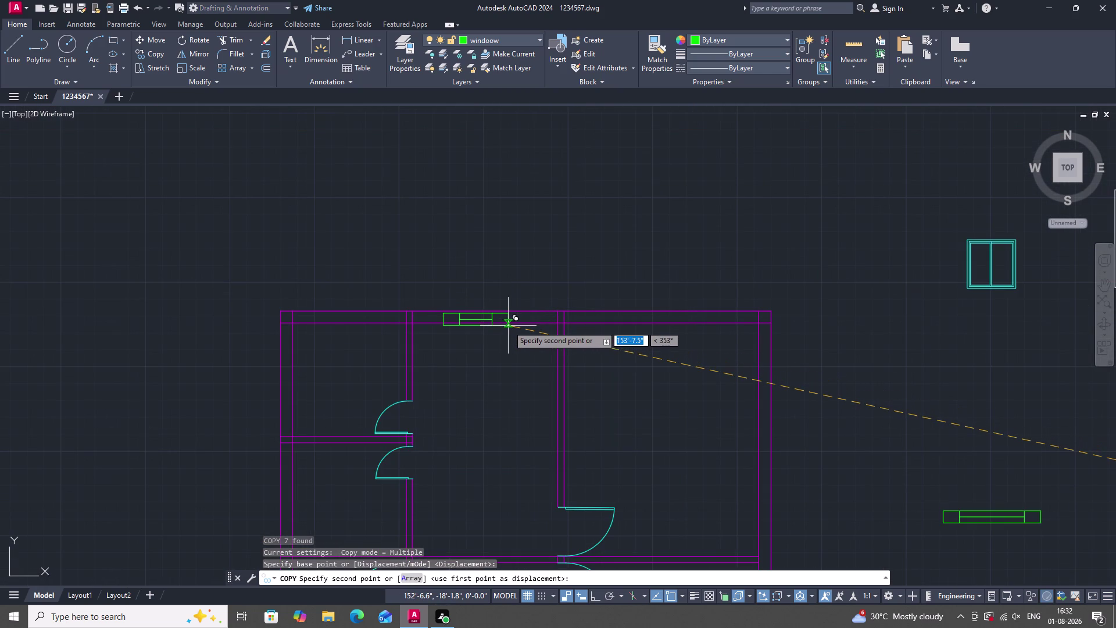
Place a window copy midway between two top-wall points.
right_click(508, 322)
click(541, 353)
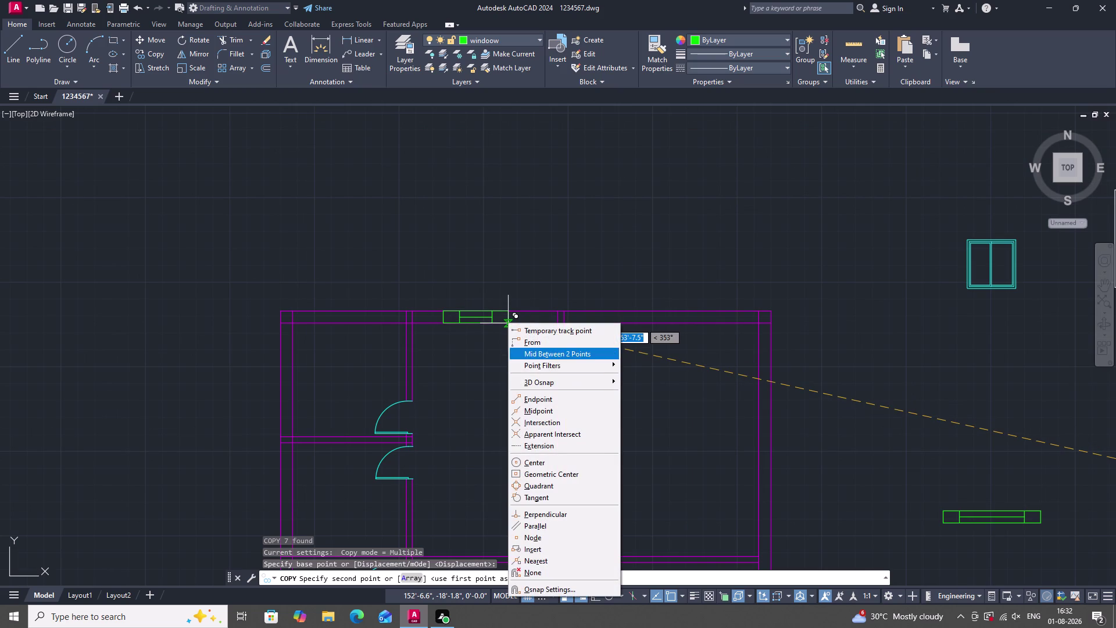
click(410, 322)
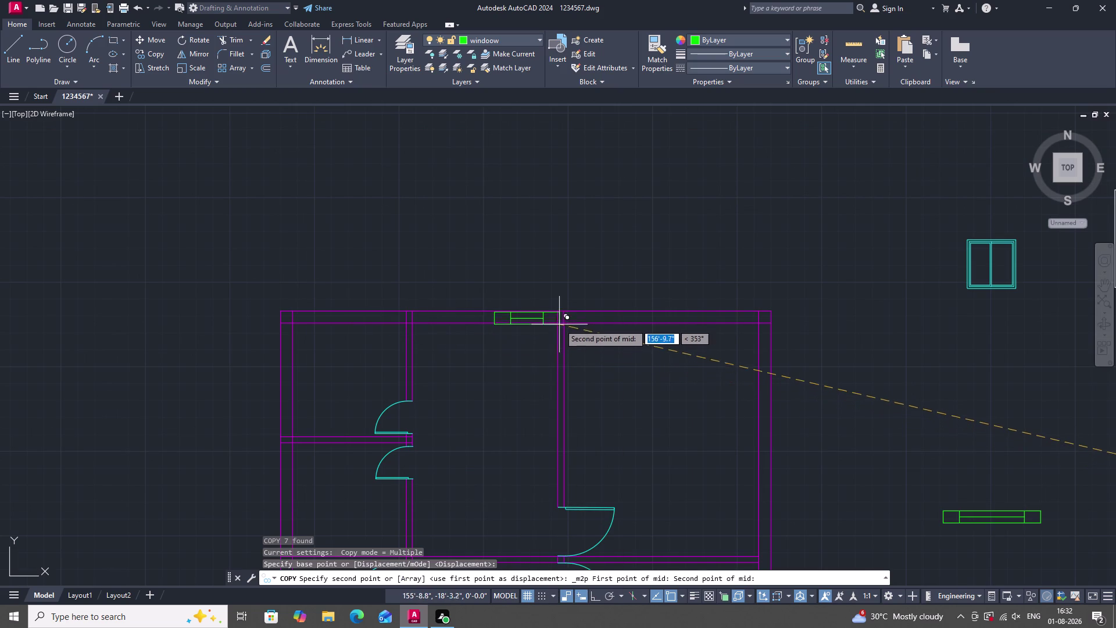
click(556, 324)
scroll(down, 3)
scroll(up, 3)
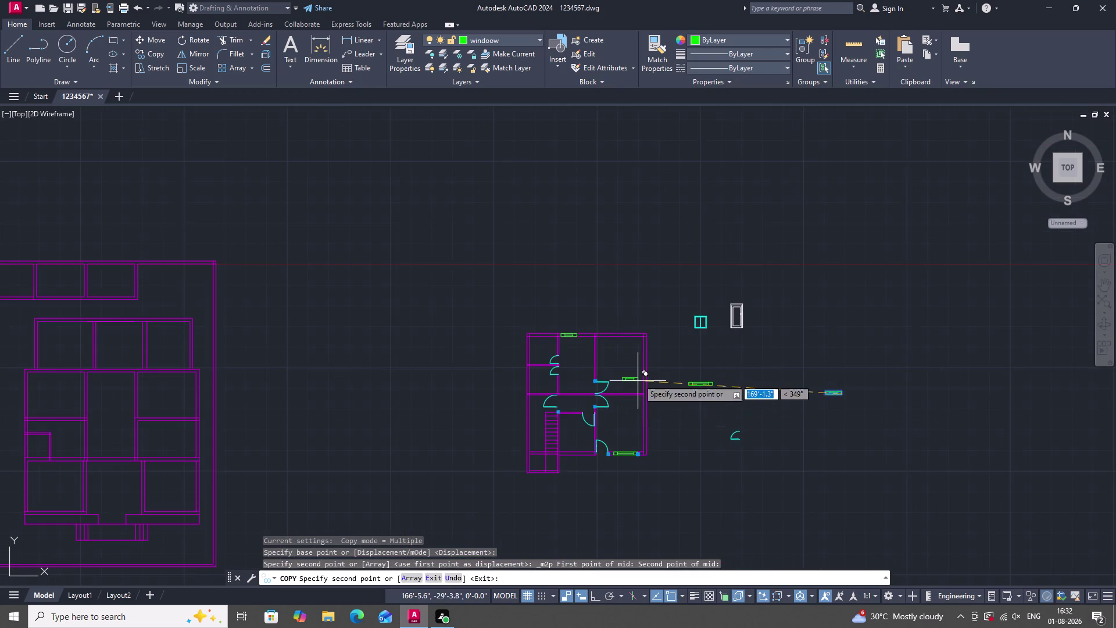
scroll(up, 3)
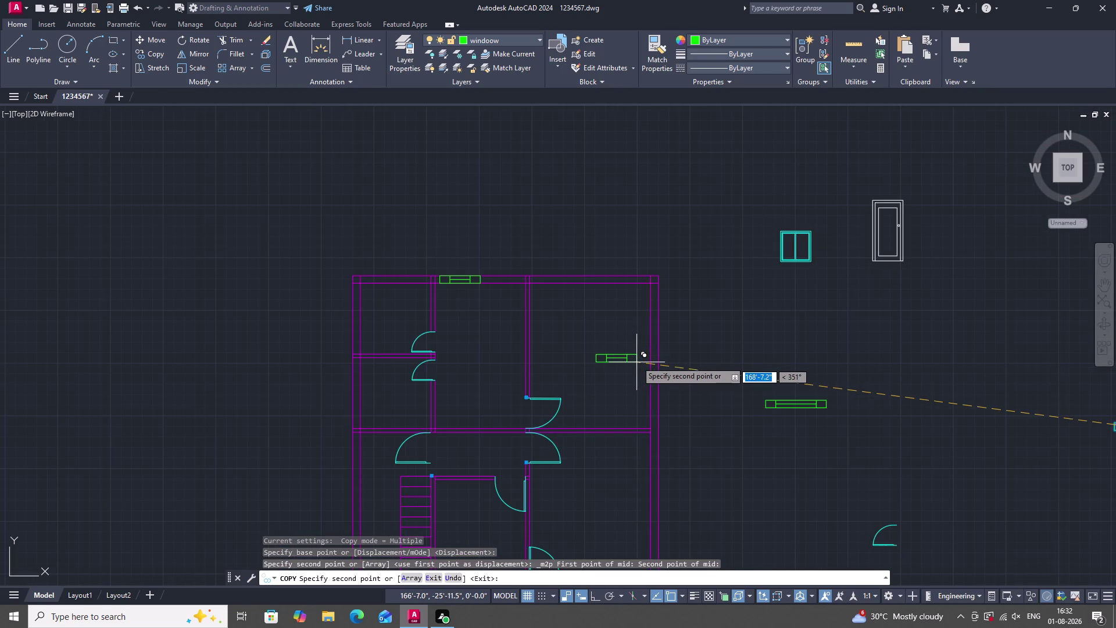
scroll(up, 3)
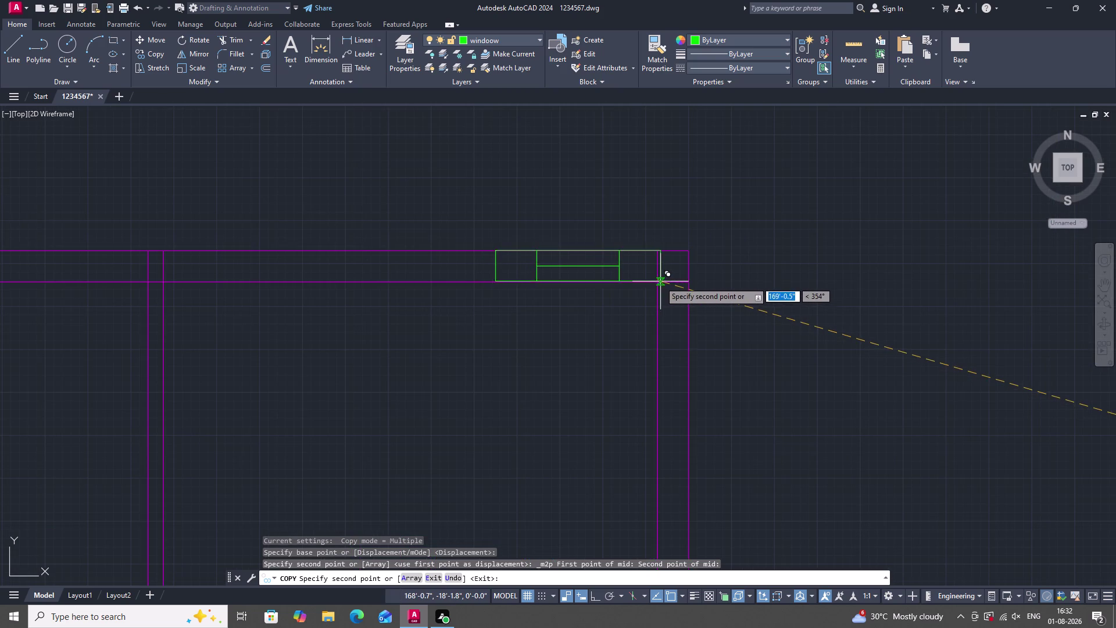
Drop another copy centred between the top-right wall corner and a second wall point.
right_click(619, 231)
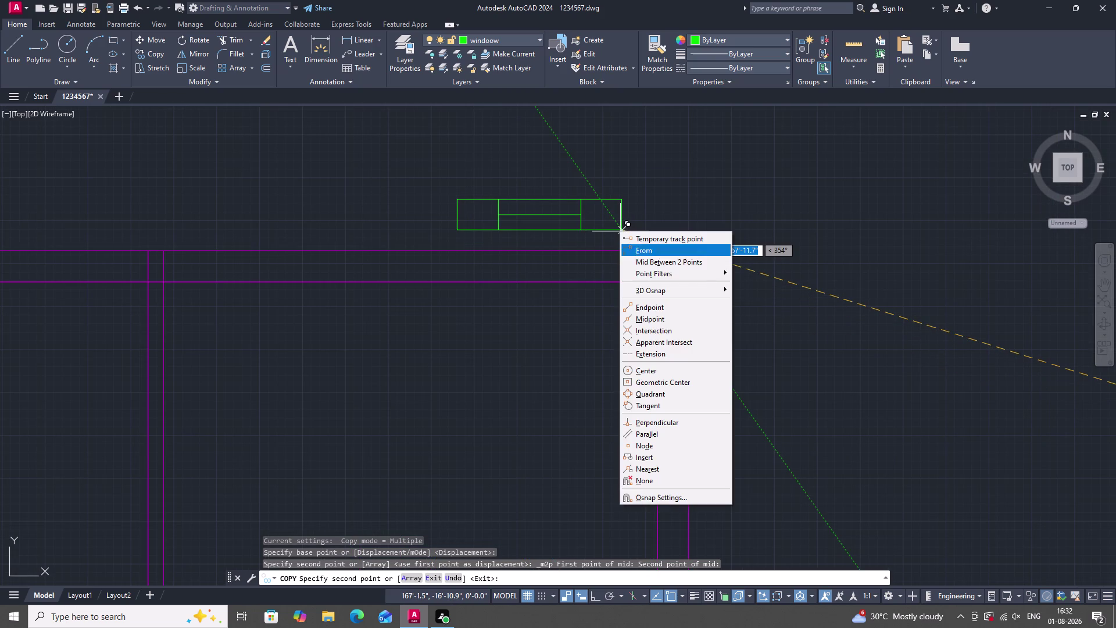
click(654, 260)
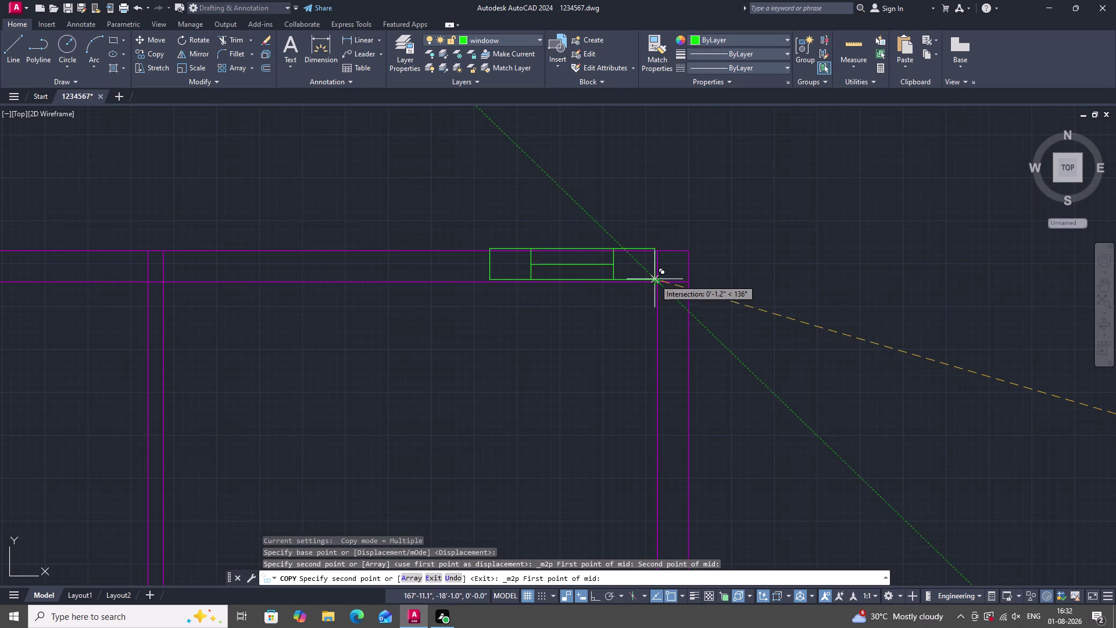
click(657, 280)
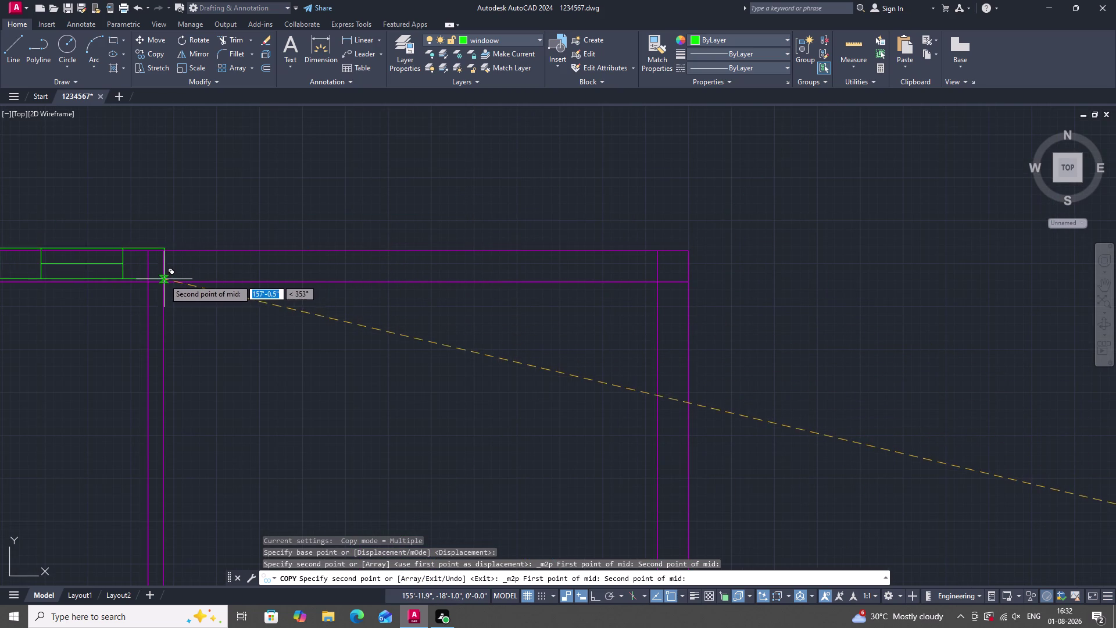
click(162, 281)
scroll(down, 3)
scroll(down, 3)
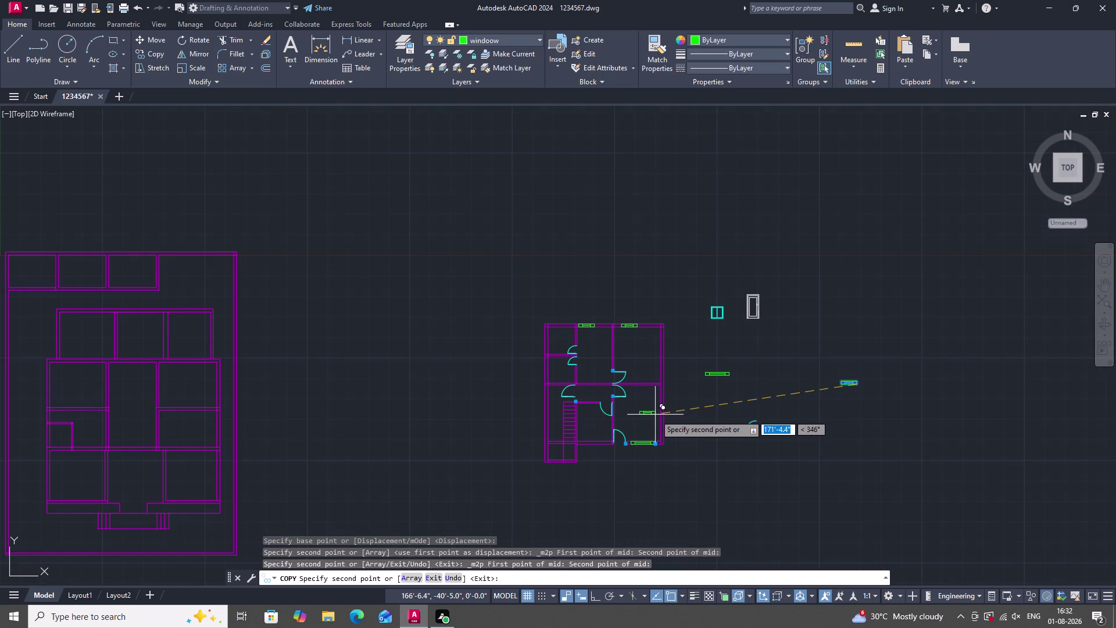
scroll(down, 3)
scroll(up, 3)
scroll(up, 3)
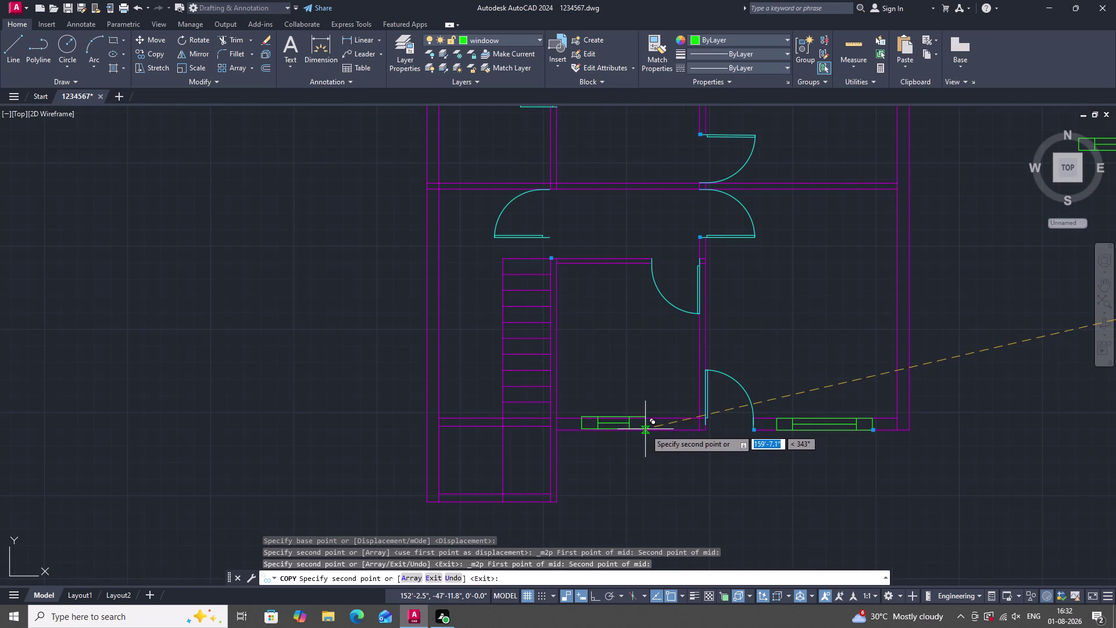
Place a window copy left of the lower door, centred between the door jamb and stair wall.
right_click(645, 363)
drag(691, 122, 692, 133)
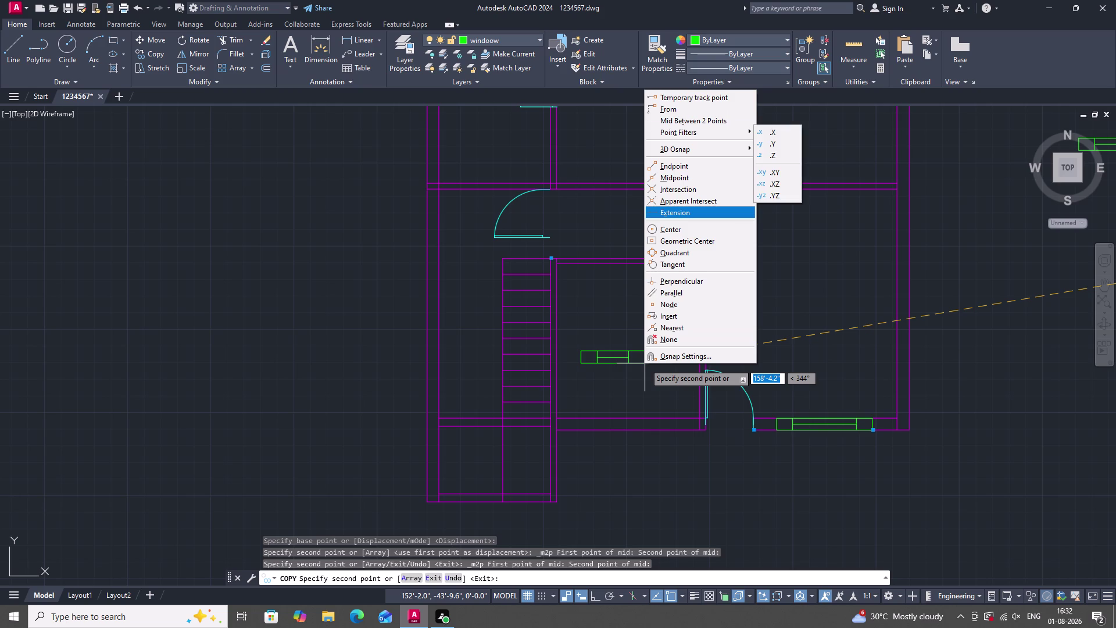
click(702, 119)
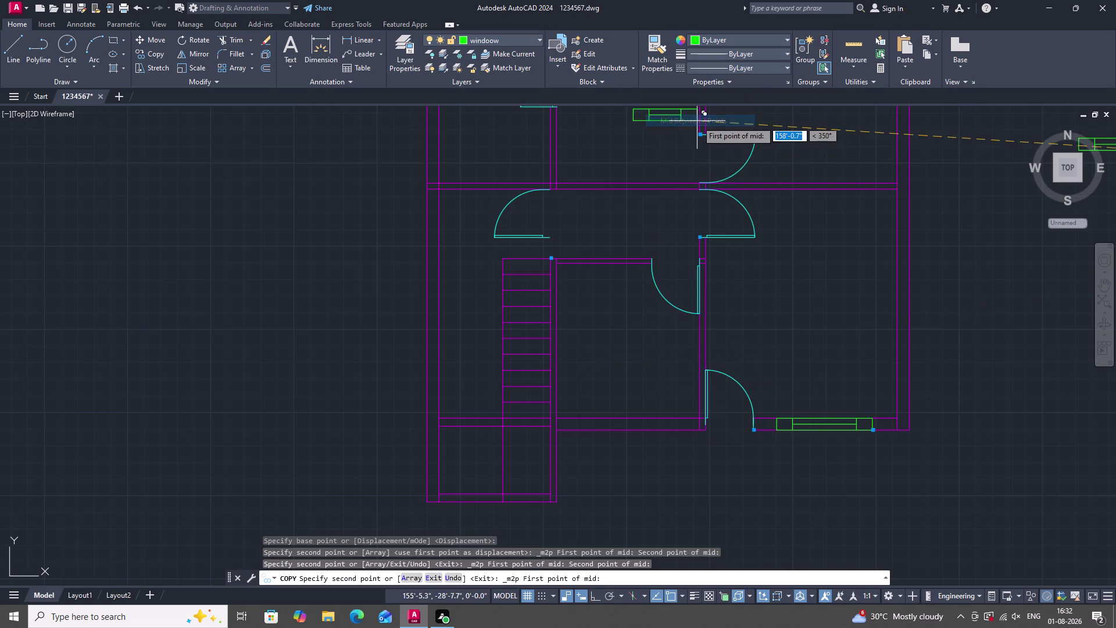
scroll(up, 3)
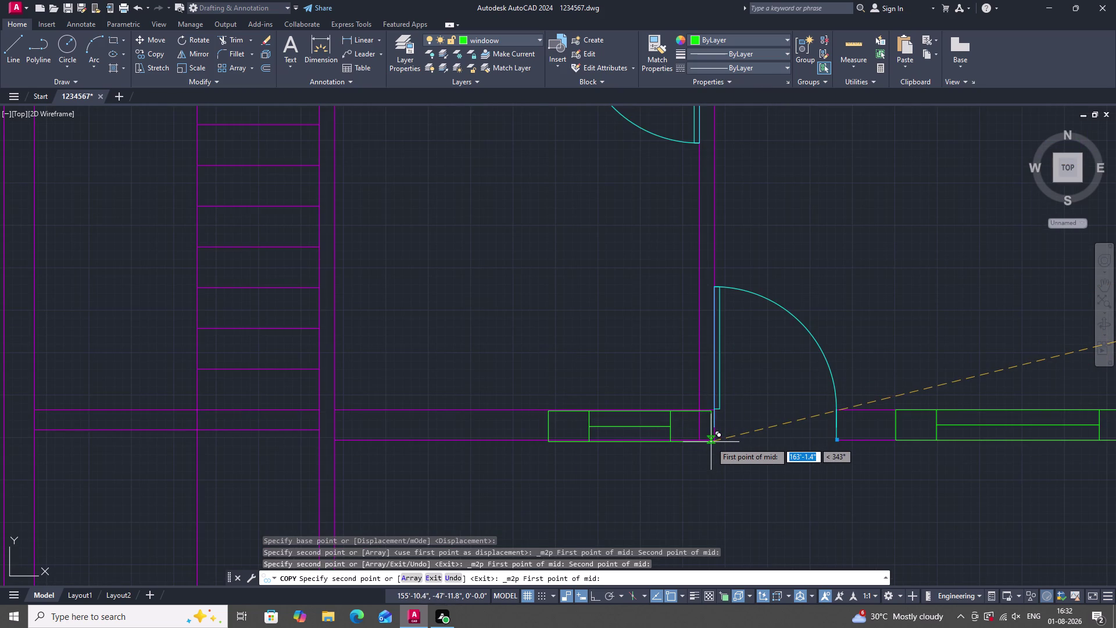
click(714, 440)
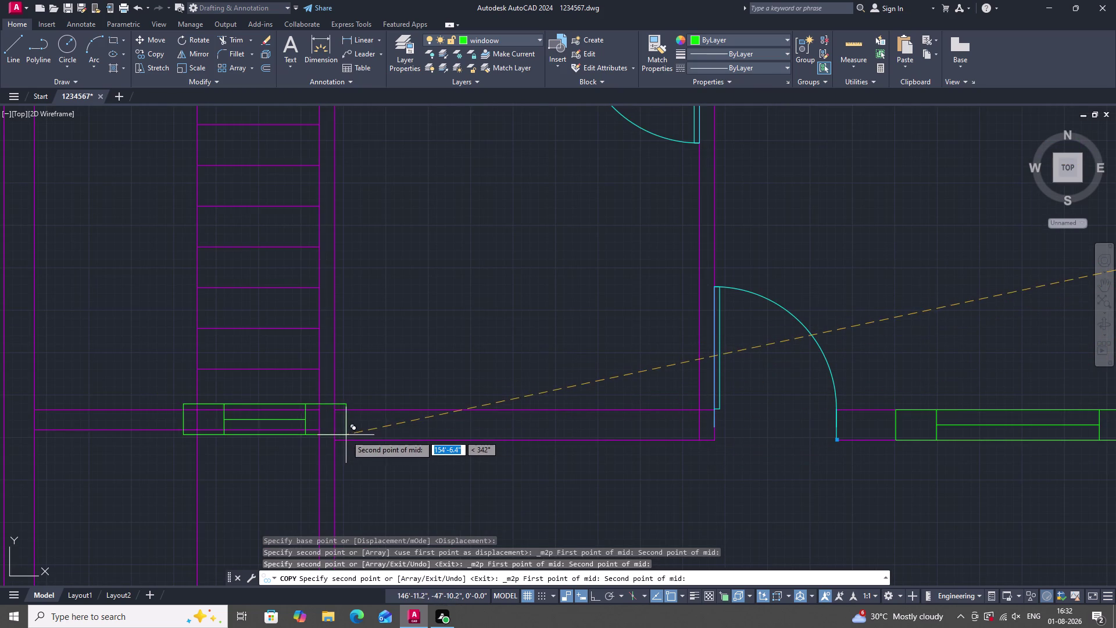
click(336, 439)
scroll(down, 3)
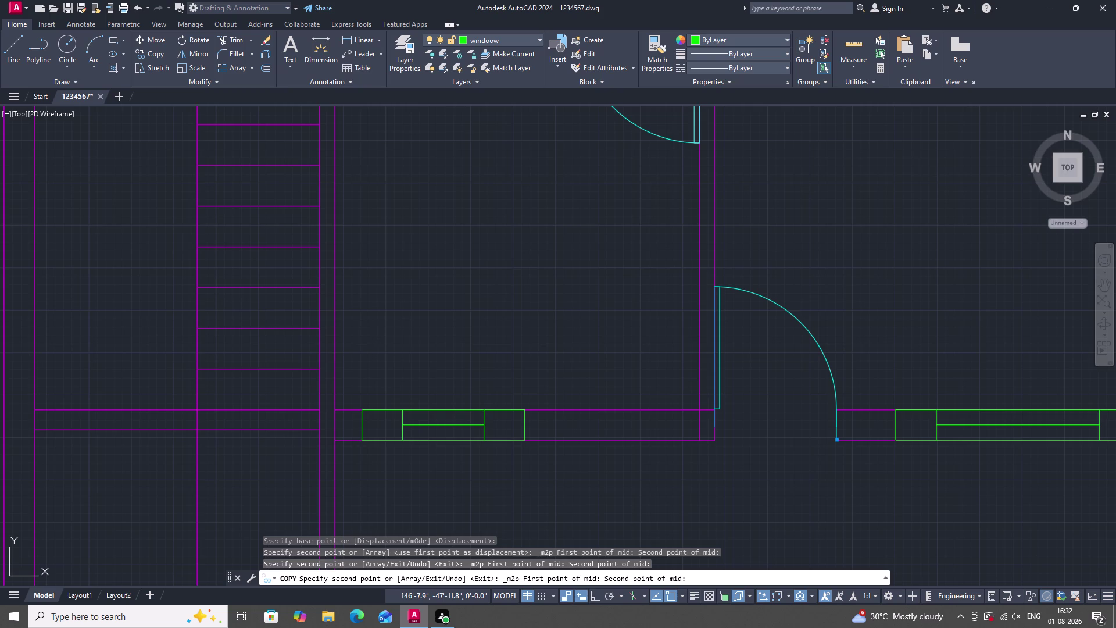
scroll(down, 3)
scroll(down, 3)
scroll(up, 3)
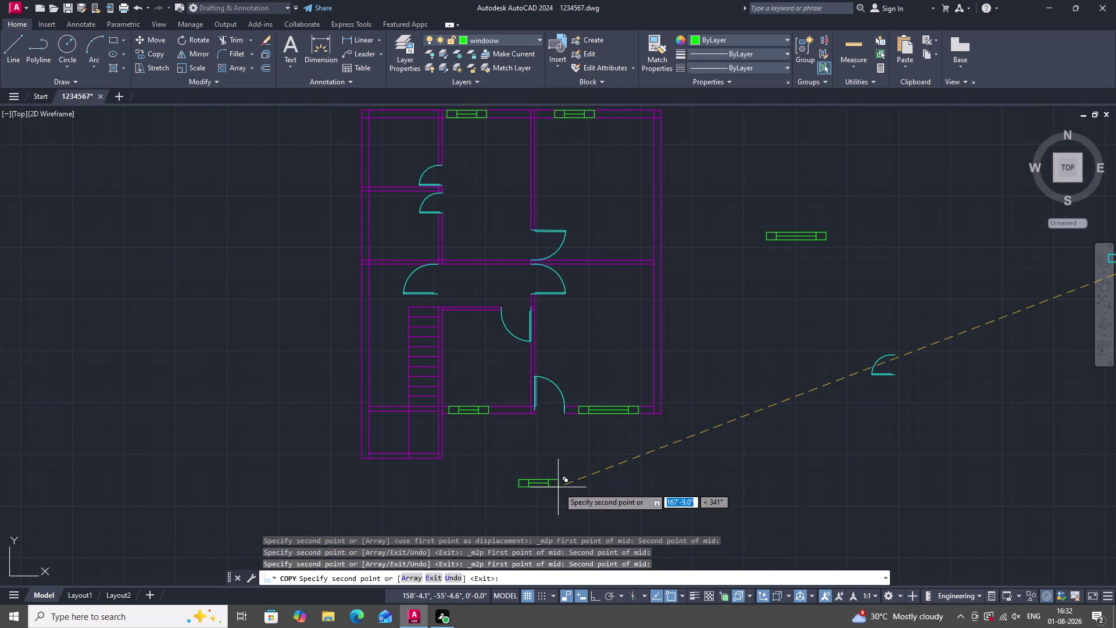
scroll(down, 3)
scroll(up, 3)
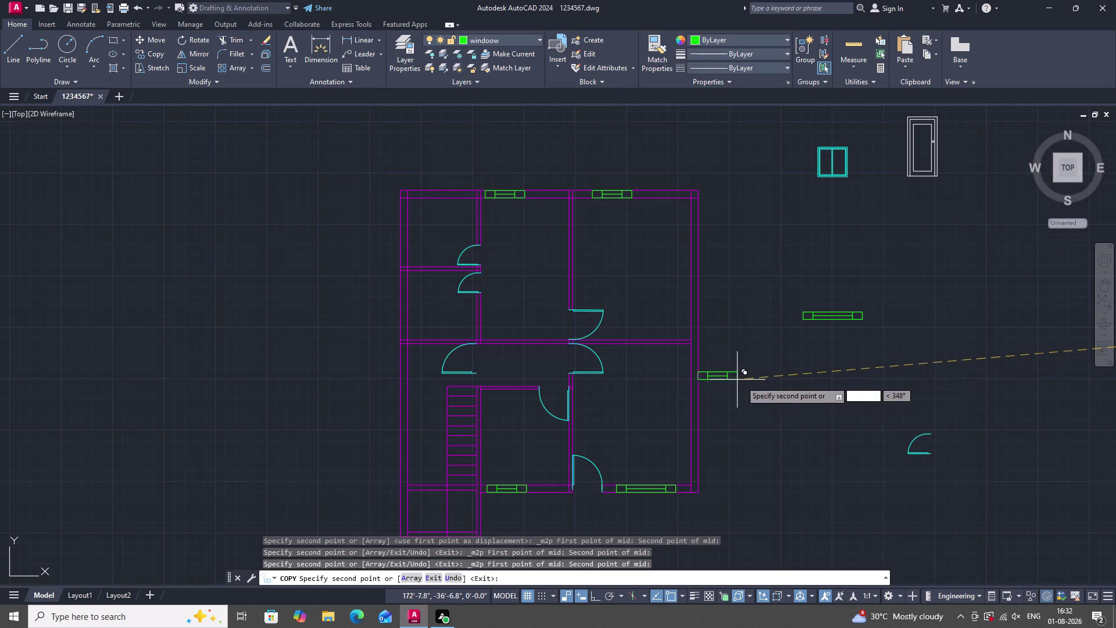
End COPY and select the spare horizontal window beside the plan.
key(Escape)
scroll(down, 3)
scroll(up, 3)
drag(805, 372, 802, 360)
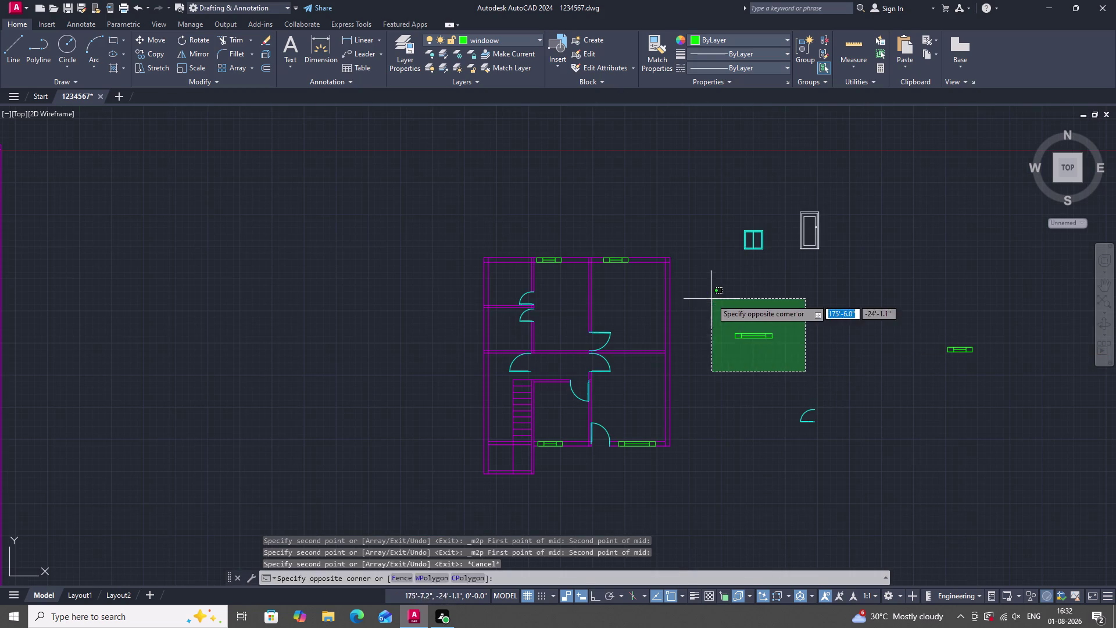
Rotate the spare window copy 90 degrees so it stands upright.
click(711, 298)
scroll(up, 3)
text(r)
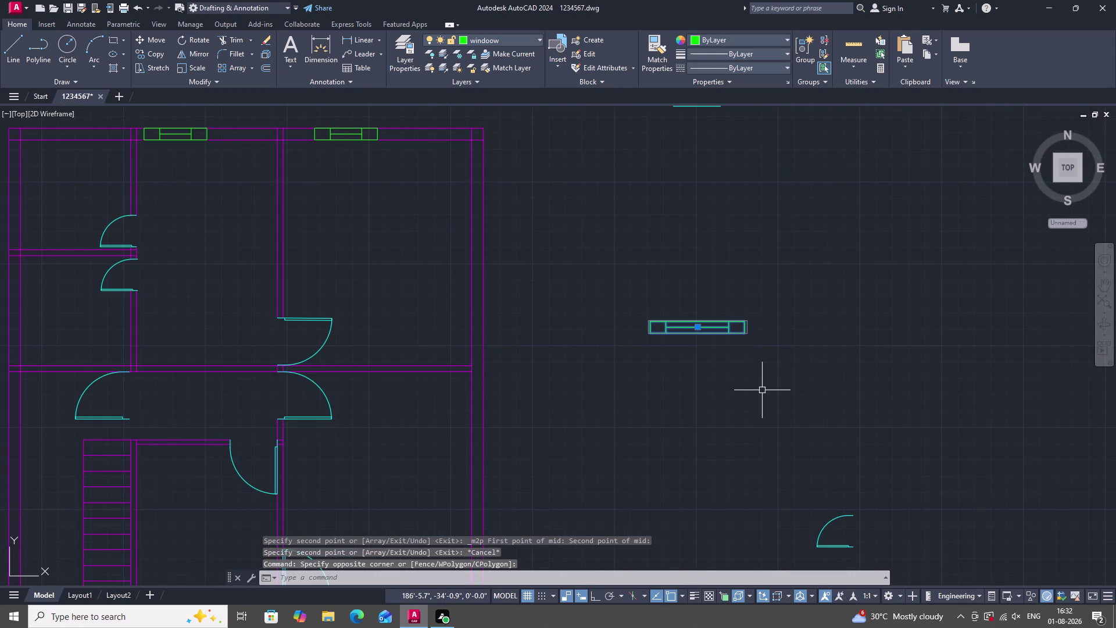
text(o)
key(space)
drag(770, 309, 759, 414)
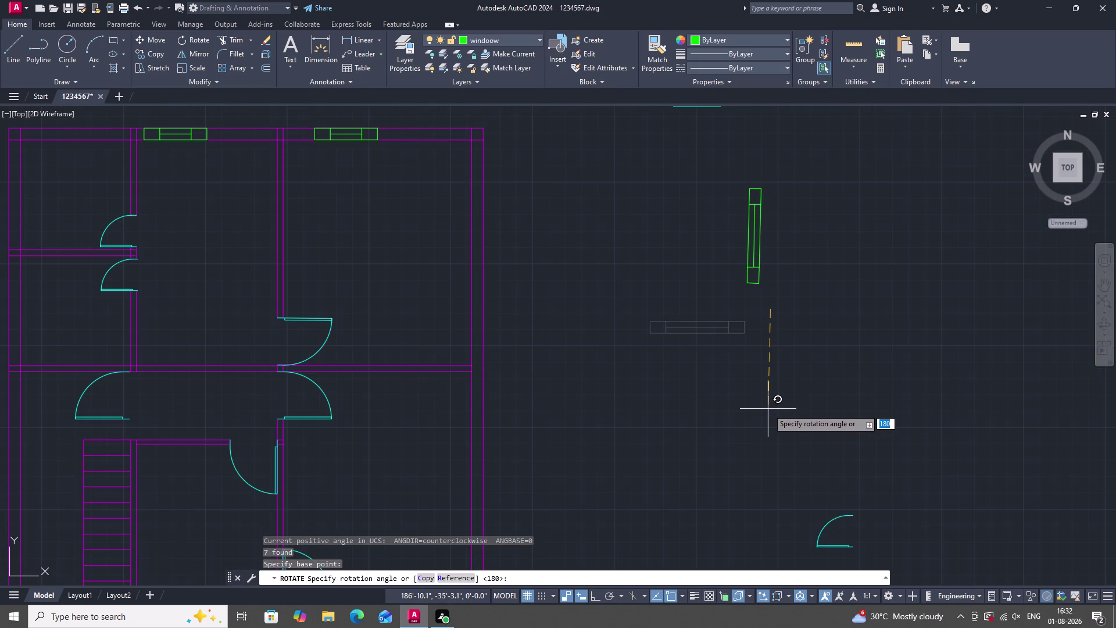
key(F8)
click(768, 406)
drag(816, 396, 810, 382)
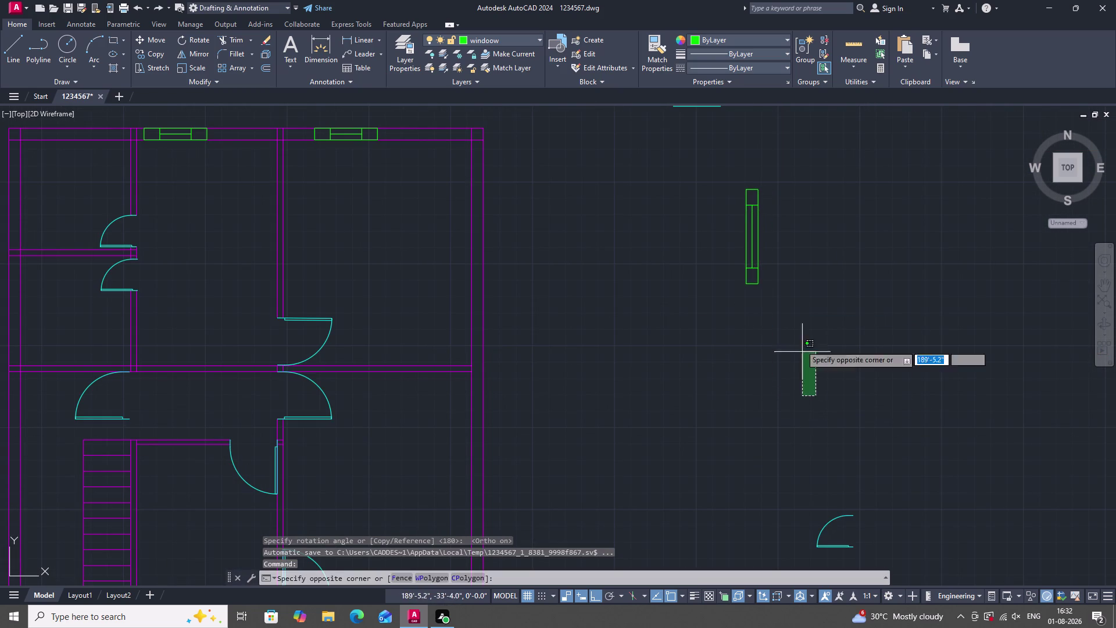
click(711, 169)
Copy the upright window twice into the right wall, one placed lower than the other.
scroll(down, 3)
scroll(up, 3)
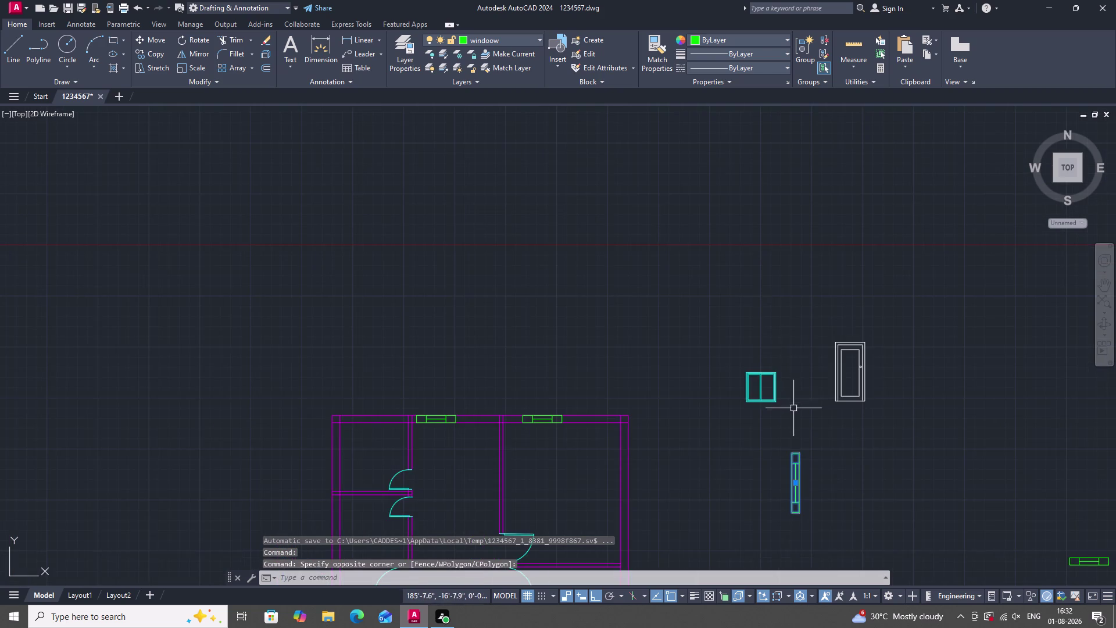
scroll(down, 3)
scroll(up, 3)
text(c)
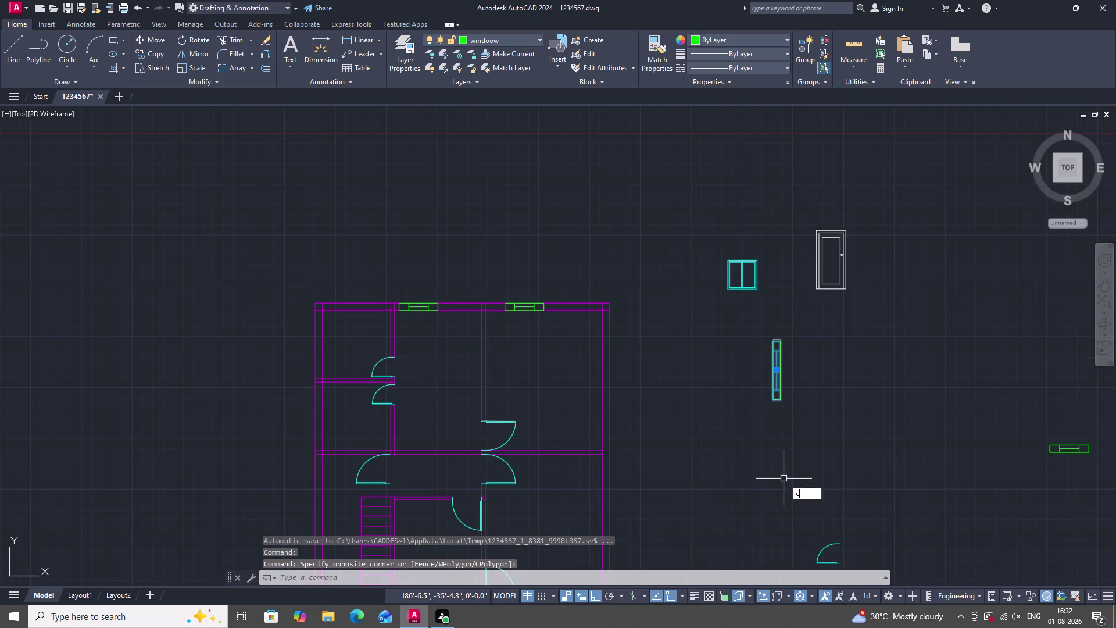
text(o)
key(space)
scroll(up, 3)
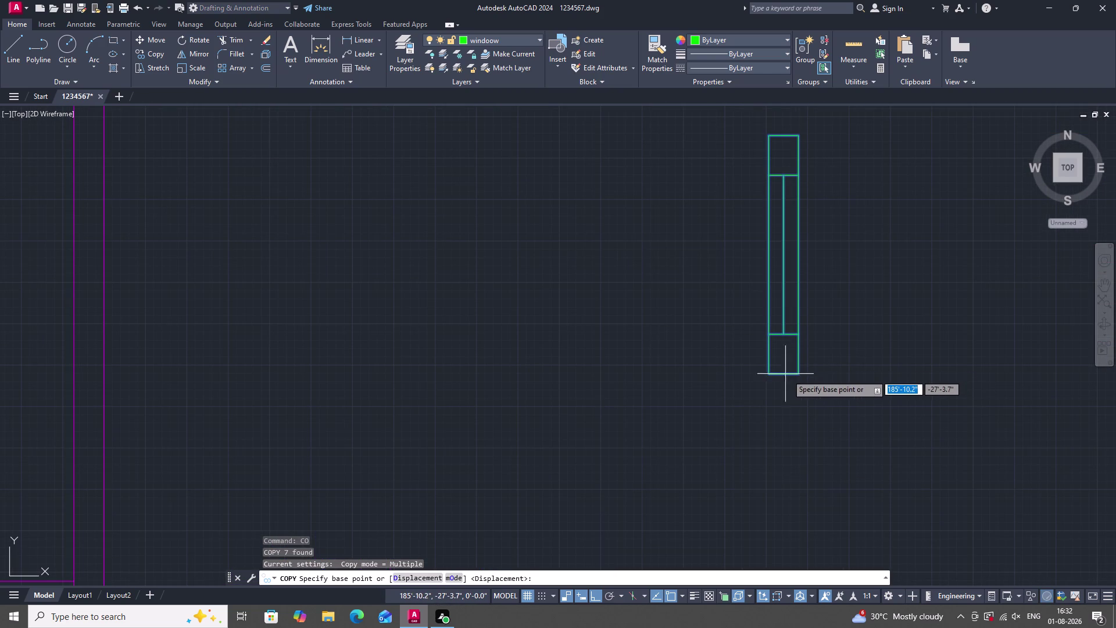
click(797, 374)
drag(793, 377, 676, 404)
scroll(down, 3)
scroll(up, 3)
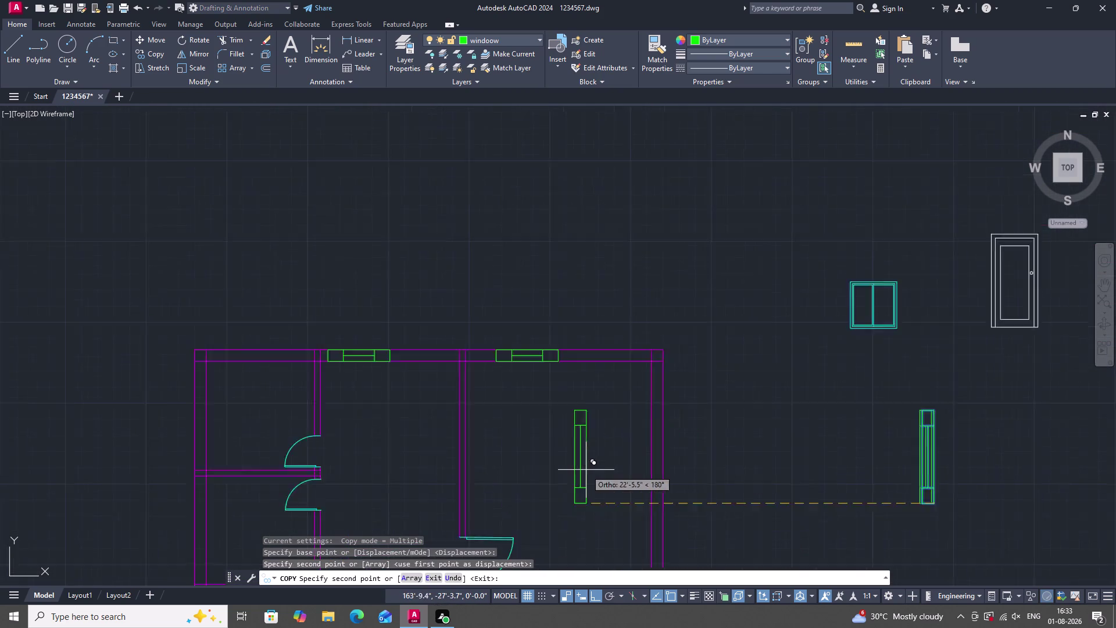
scroll(up, 3)
scroll(down, 3)
key(F8)
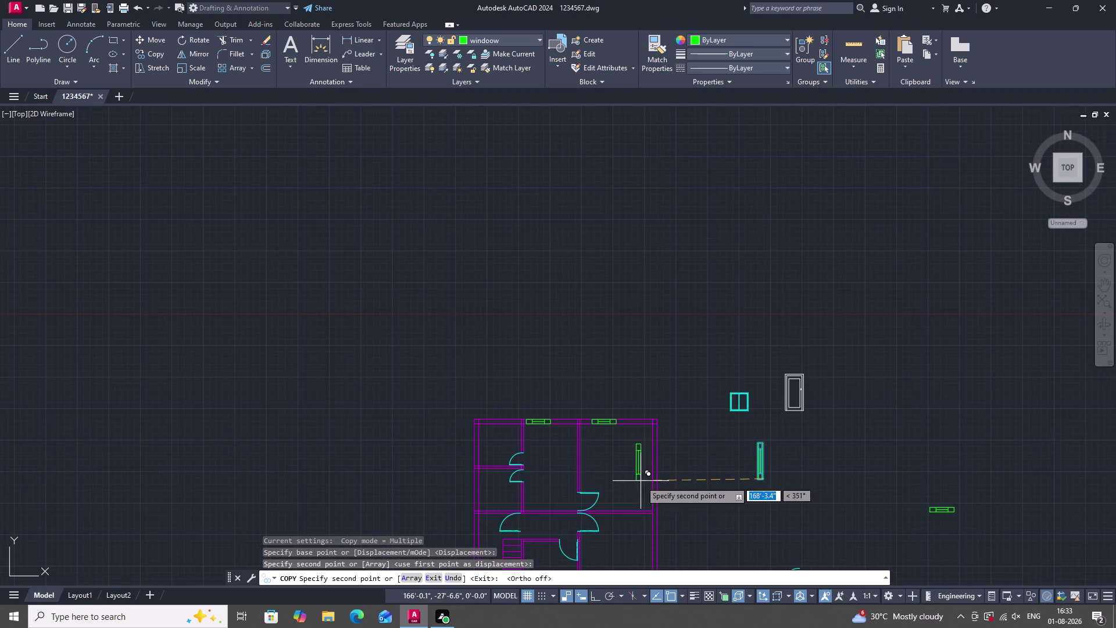
scroll(up, 3)
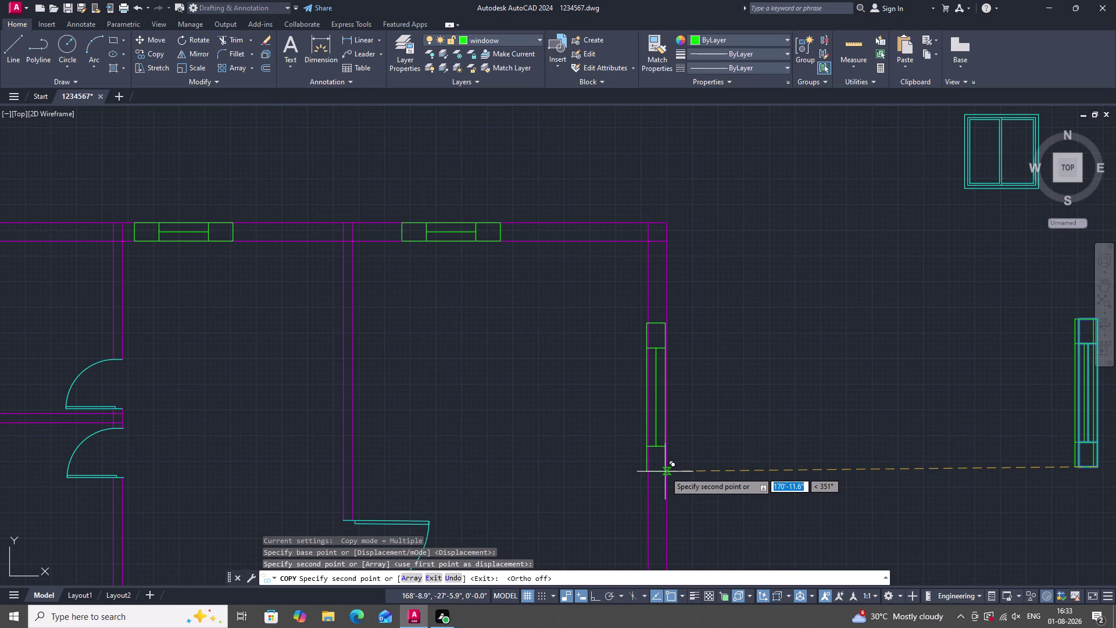
scroll(up, 3)
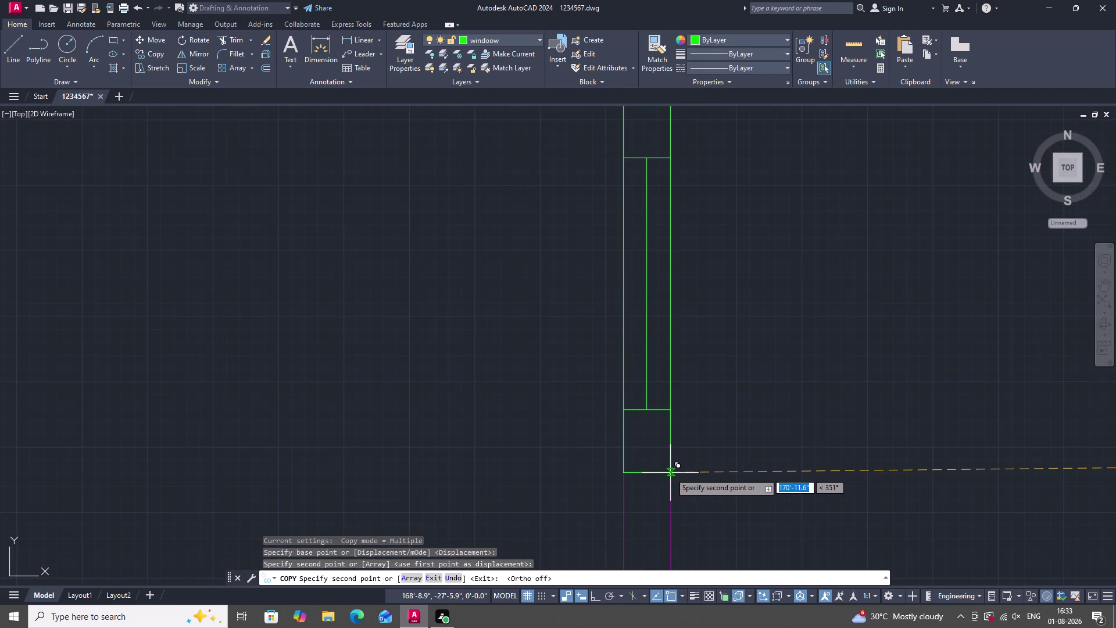
drag(671, 473, 663, 474)
scroll(down, 3)
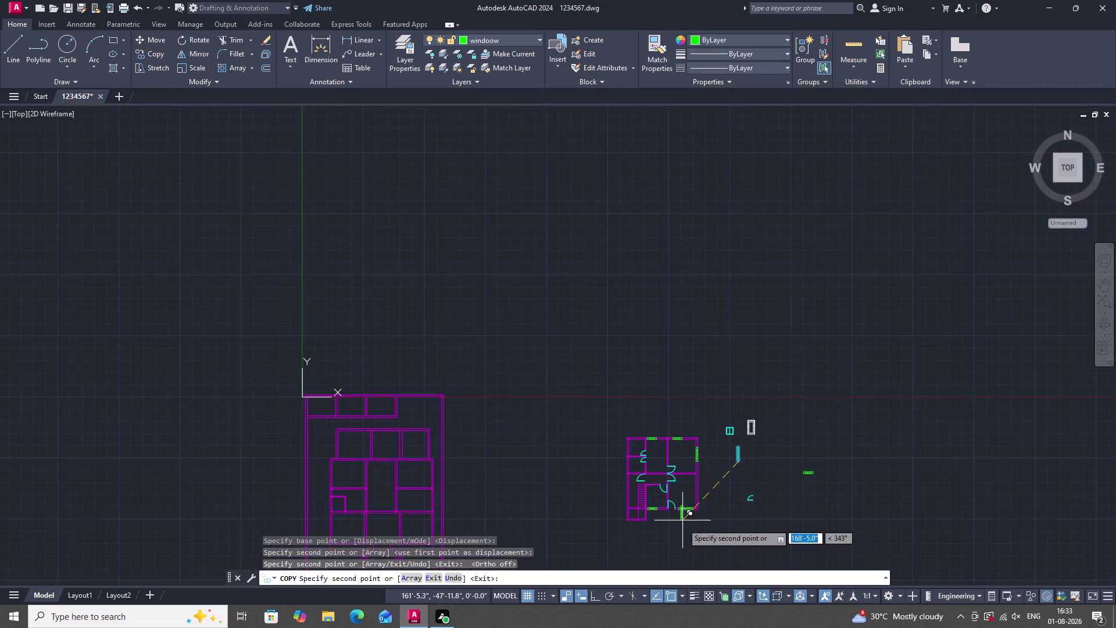
scroll(up, 3)
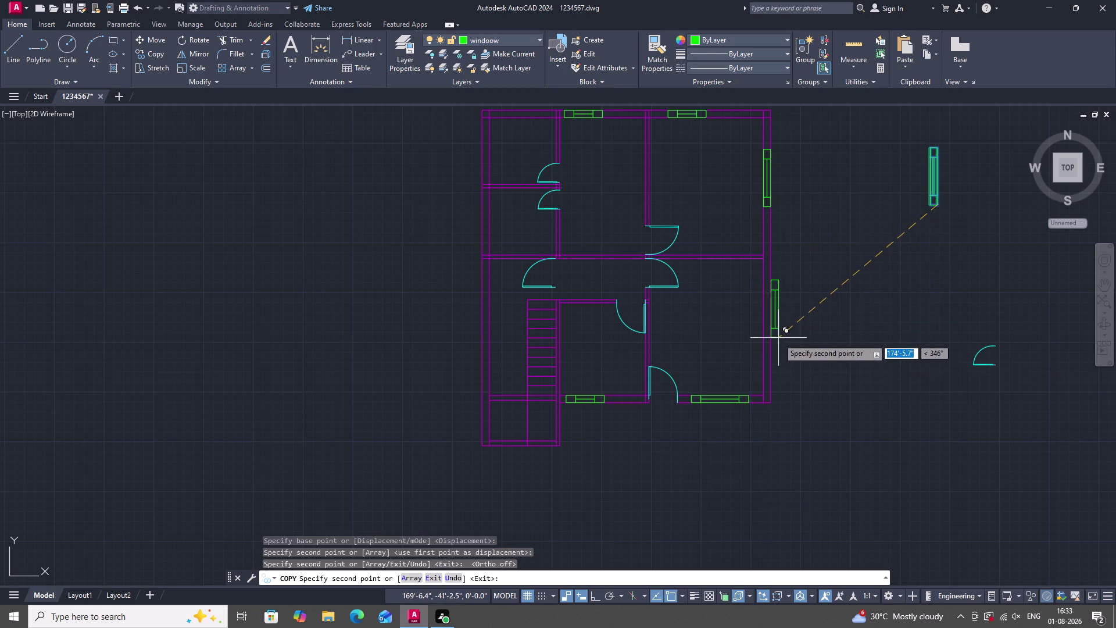
scroll(up, 3)
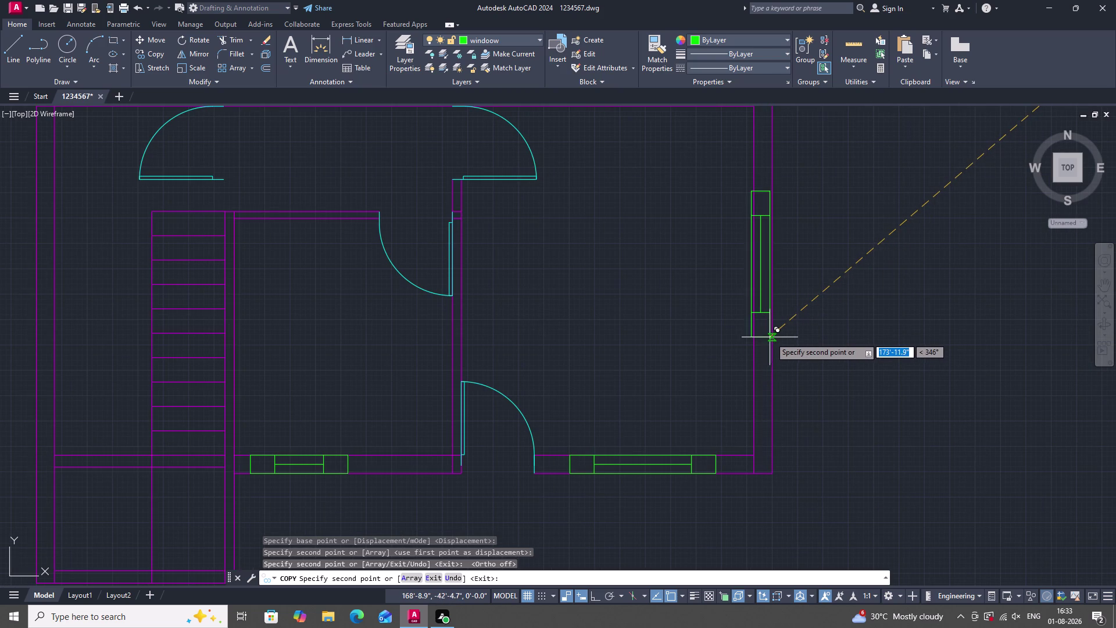
drag(771, 337, 751, 349)
scroll(down, 3)
scroll(up, 3)
End copying and zoom to frame the plan and the copied windows.
key(Escape)
scroll(down, 3)
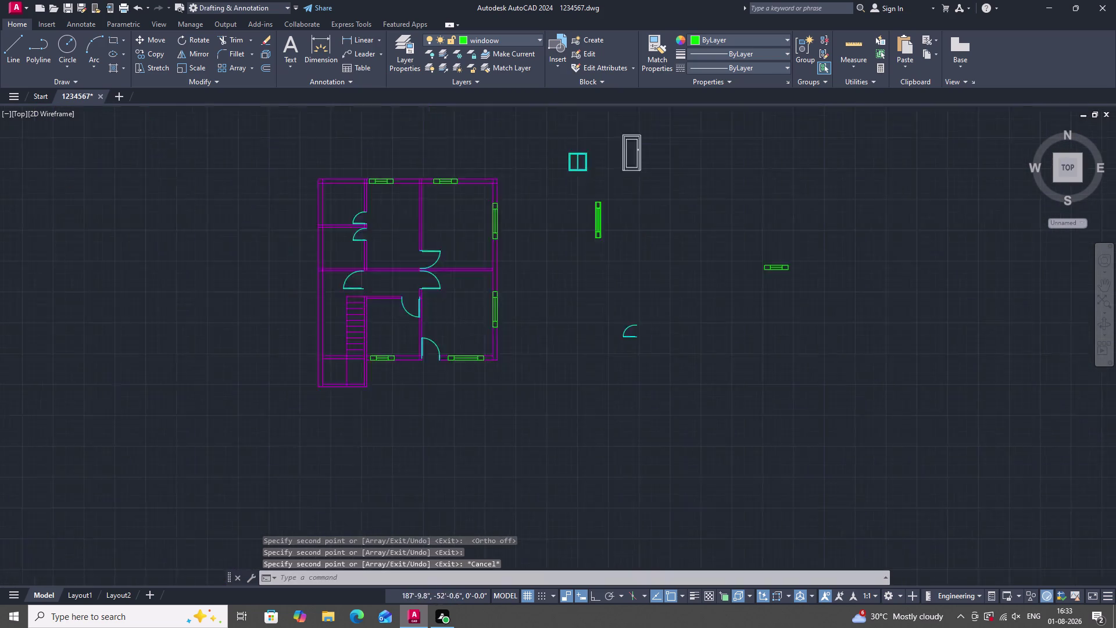
scroll(down, 3)
scroll(up, 3)
scroll(down, 3)
scroll(up, 3)
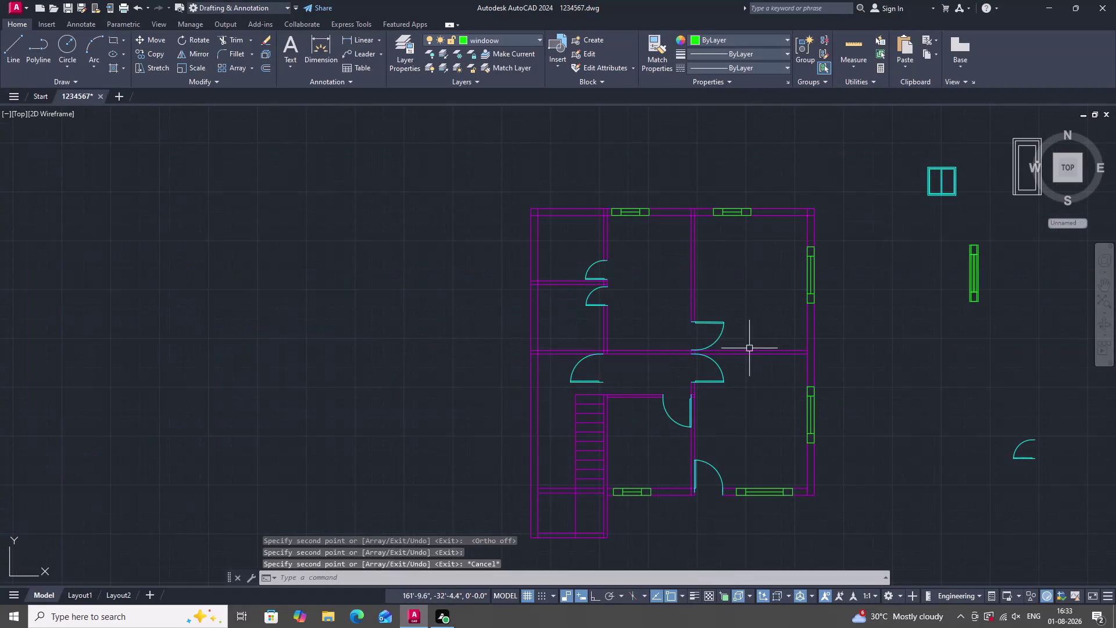
scroll(down, 3)
scroll(up, 3)
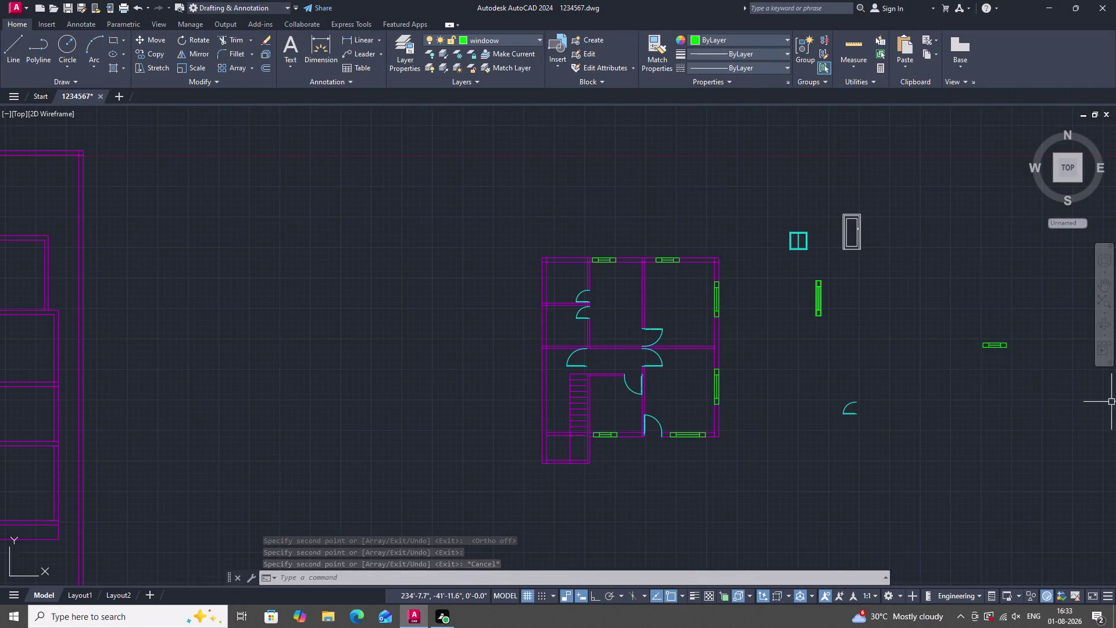
scroll(up, 3)
scroll(down, 3)
scroll(up, 3)
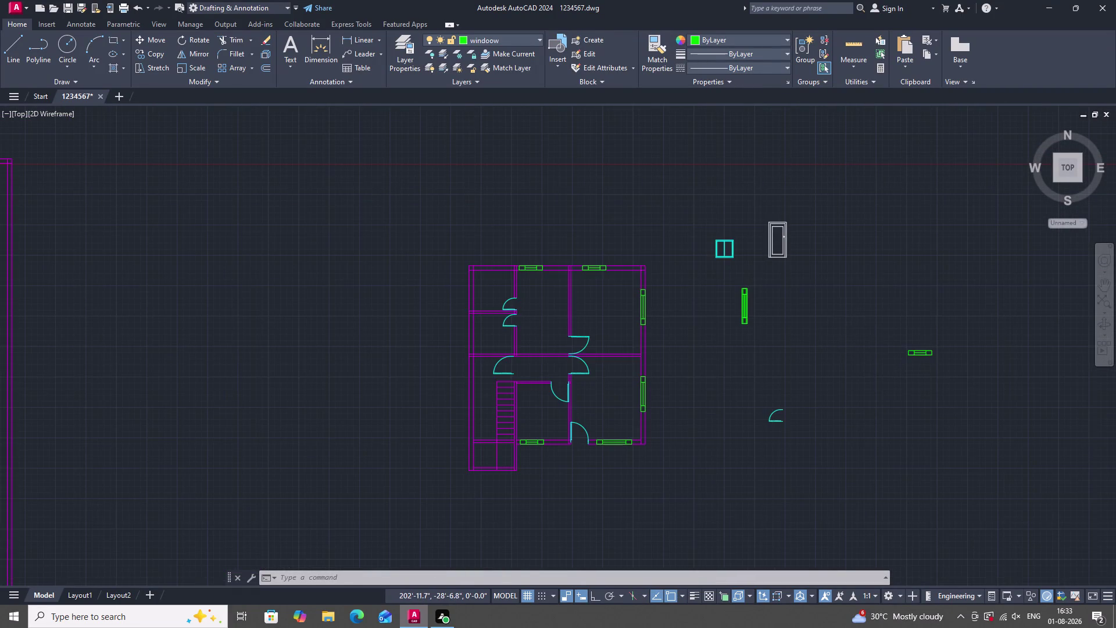
Draw a 2' by 9" rectangle beside the plan.
text(rec)
key(space)
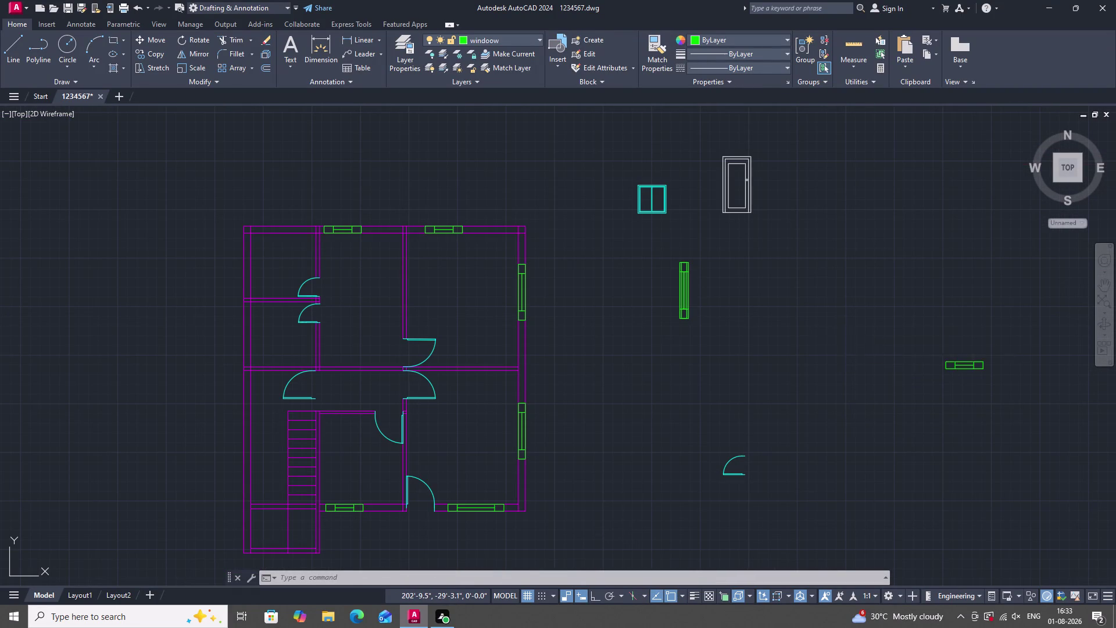
click(810, 336)
text(d)
key(space)
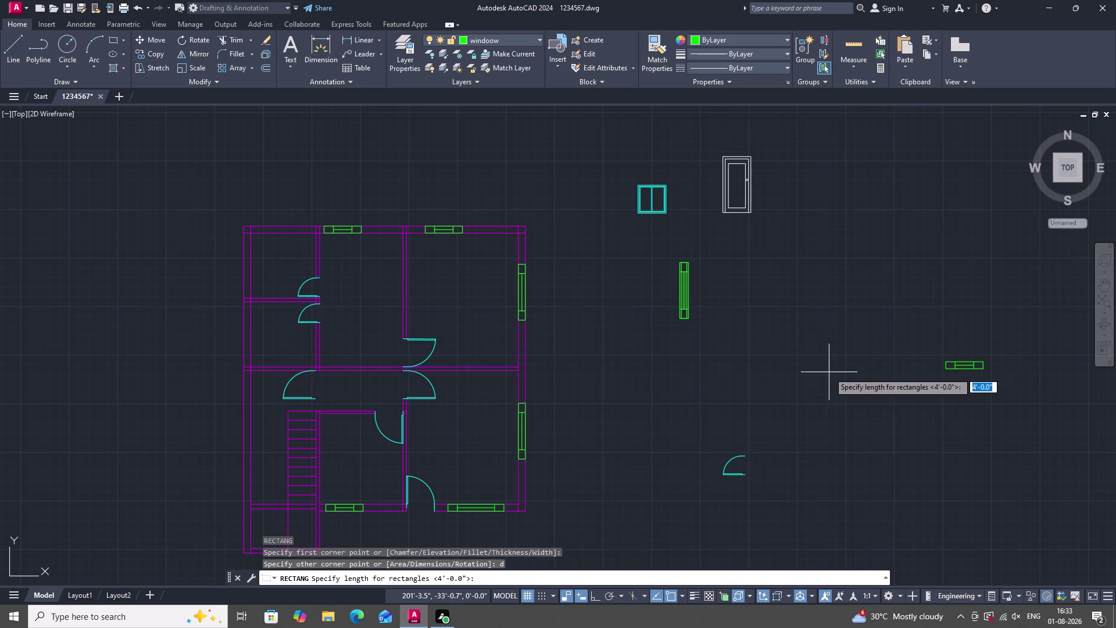
key(2)
key(apostrophe)
key(Return)
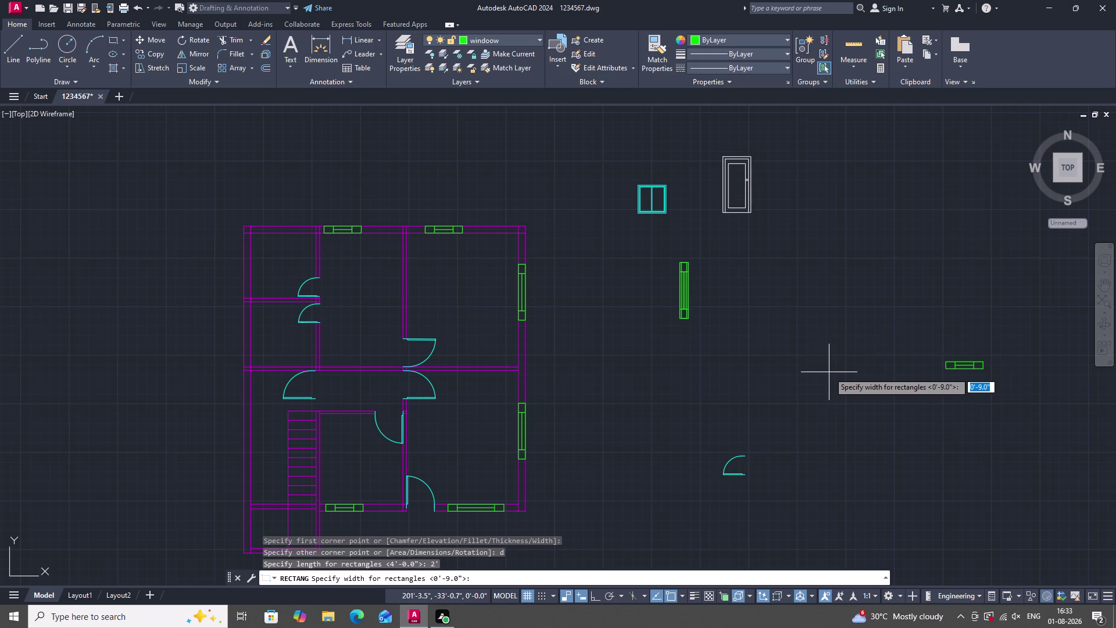
text(9")
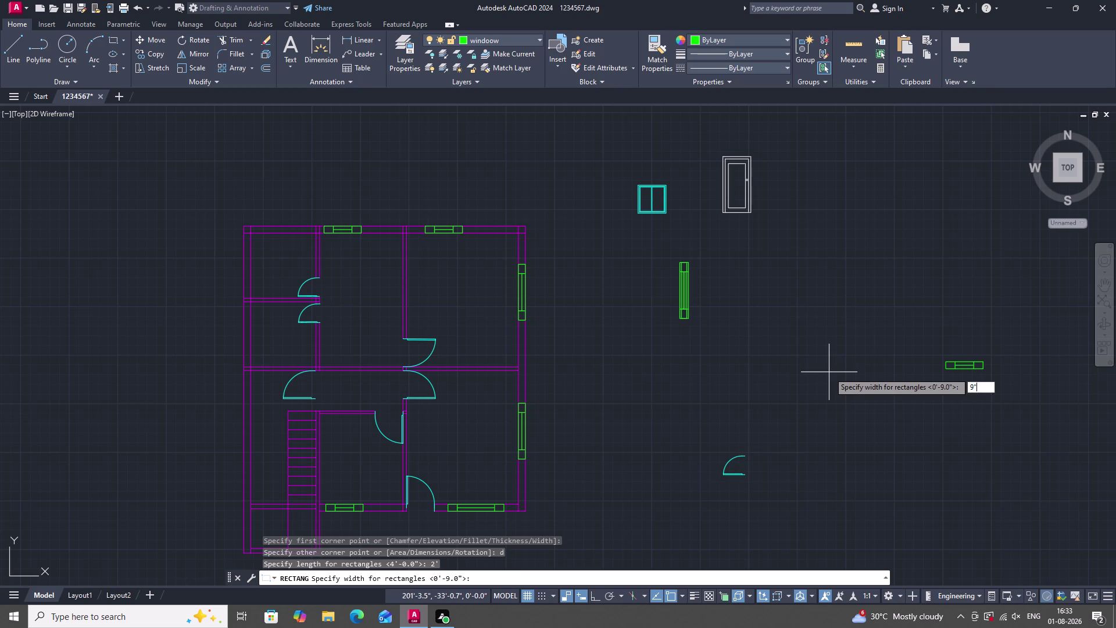
key(Return)
click(829, 372)
Explode the new rectangle into separate lines.
click(840, 371)
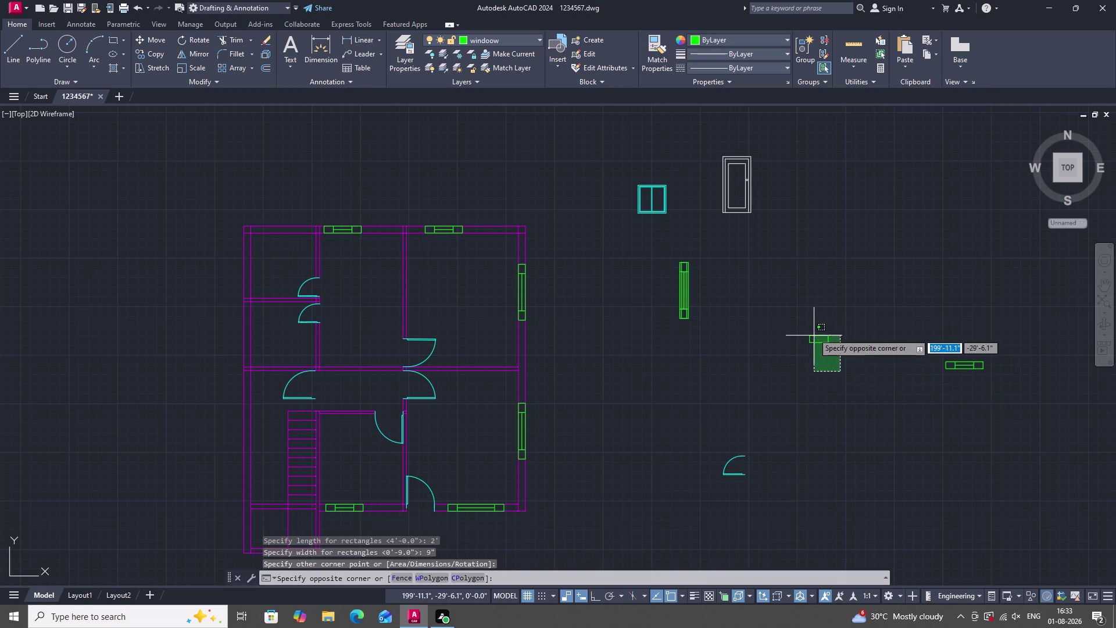
click(805, 318)
text(x)
key(space)
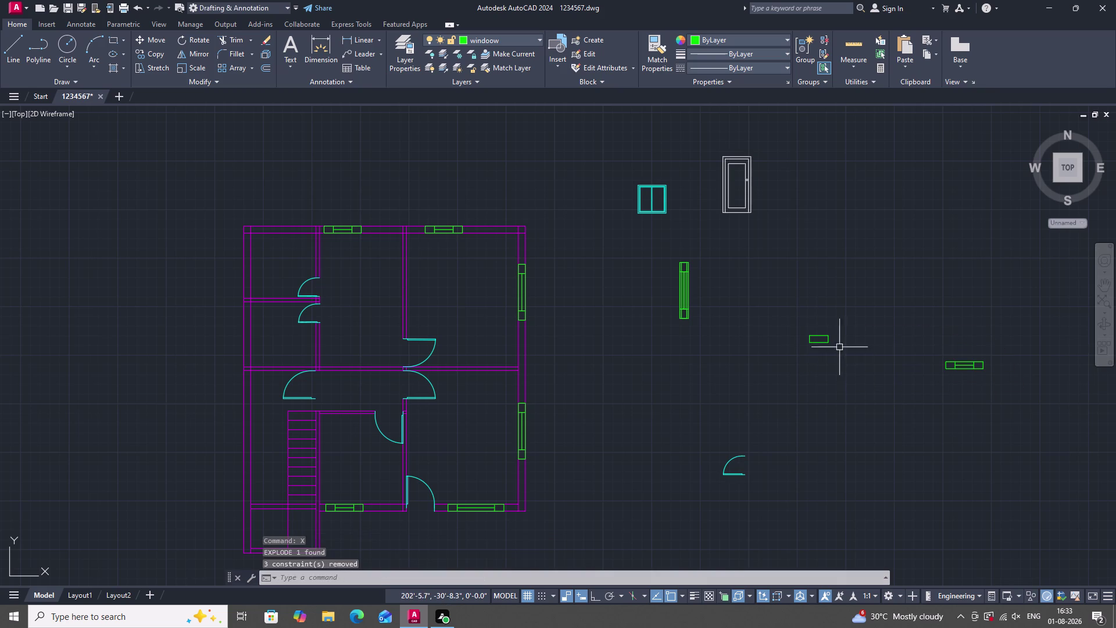
scroll(up, 3)
Set a 0.5" offset distance and try offsetting the rectangle's right edge.
text(o)
key(space)
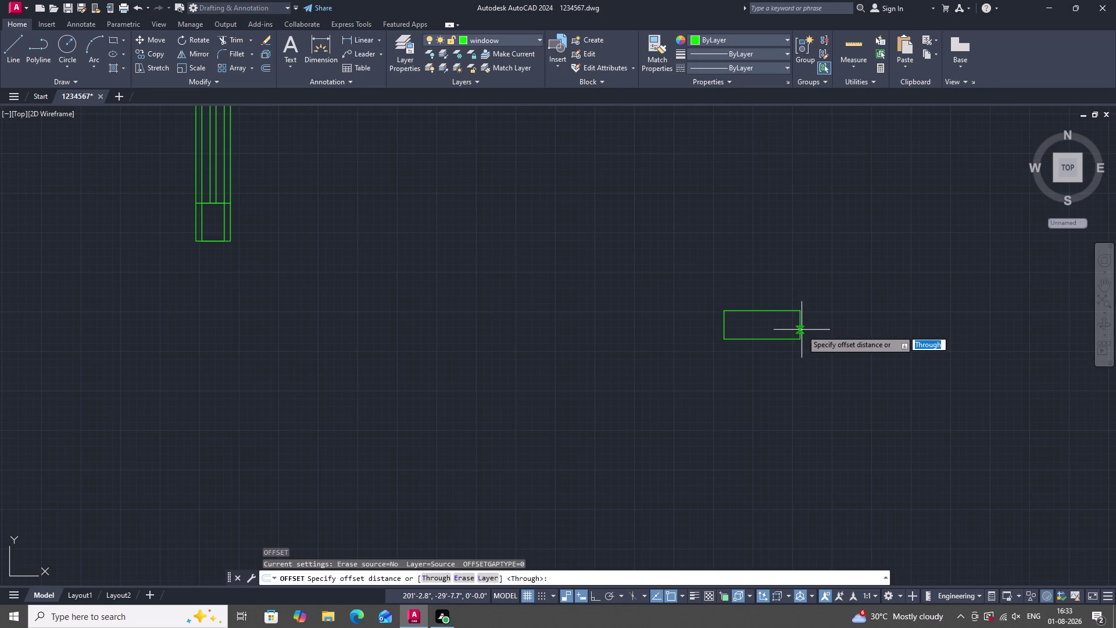
click(801, 326)
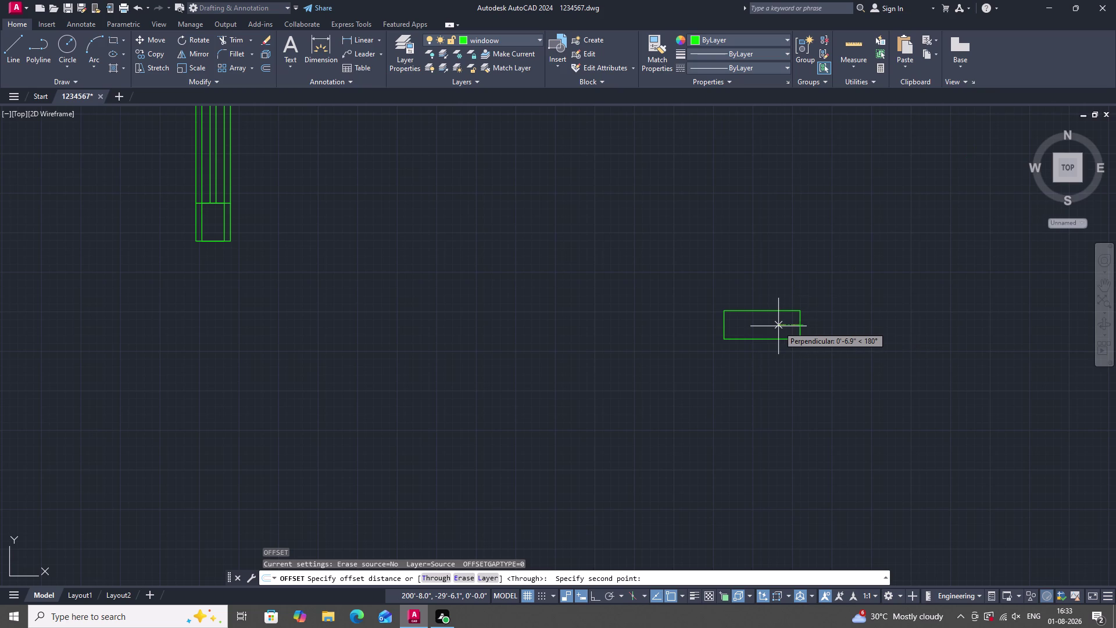
text(0.)
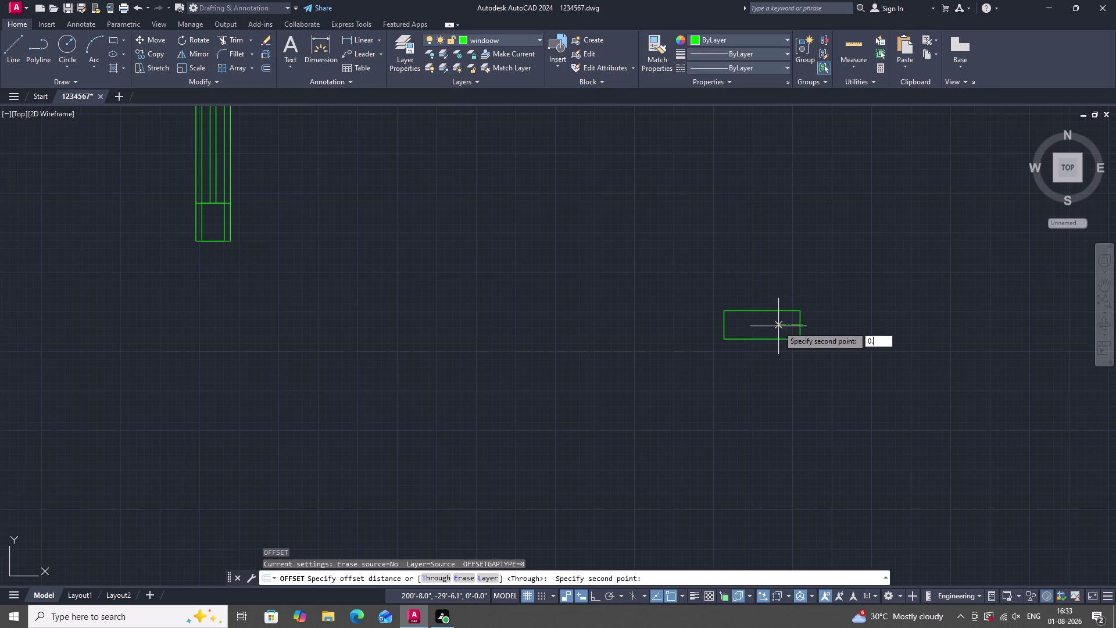
text(5")
key(Return)
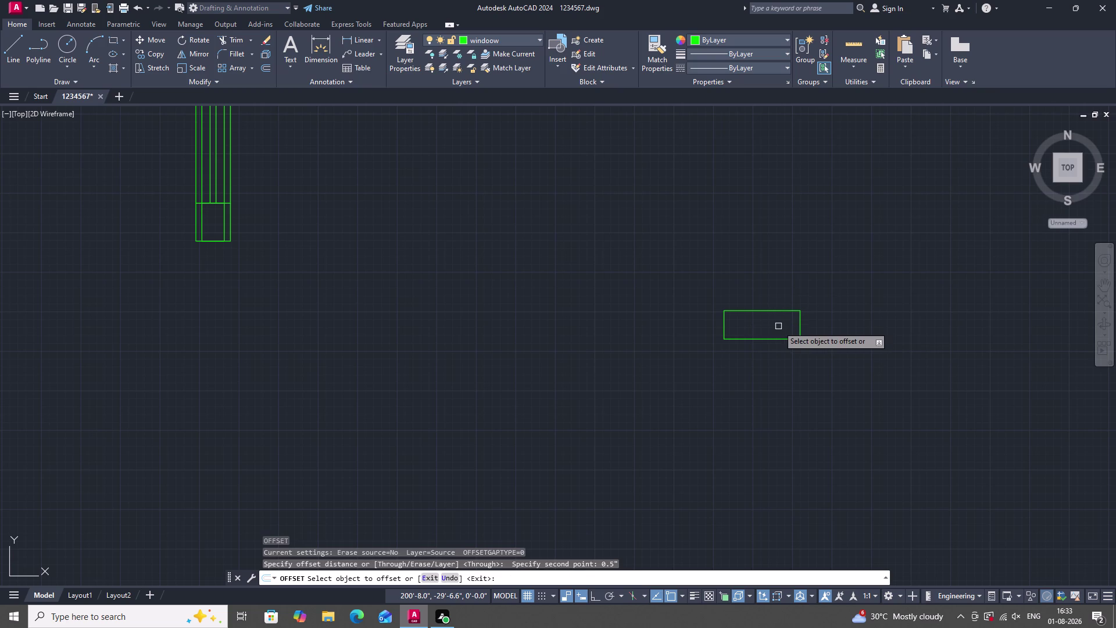
click(801, 327)
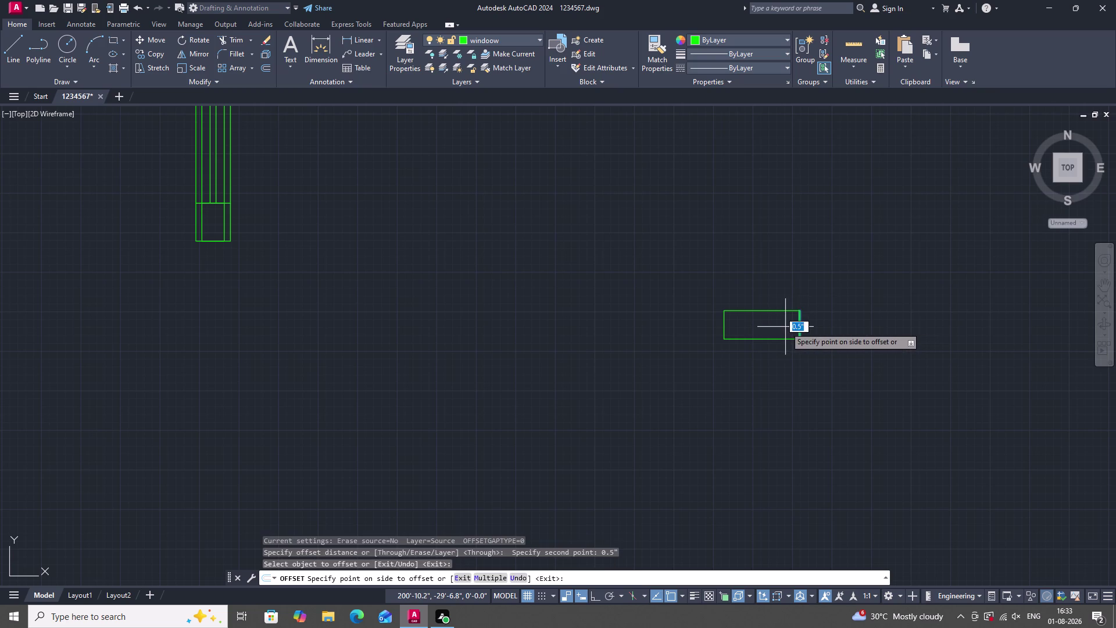
key(Escape)
scroll(up, 3)
scroll(up, 3)
scroll(down, 3)
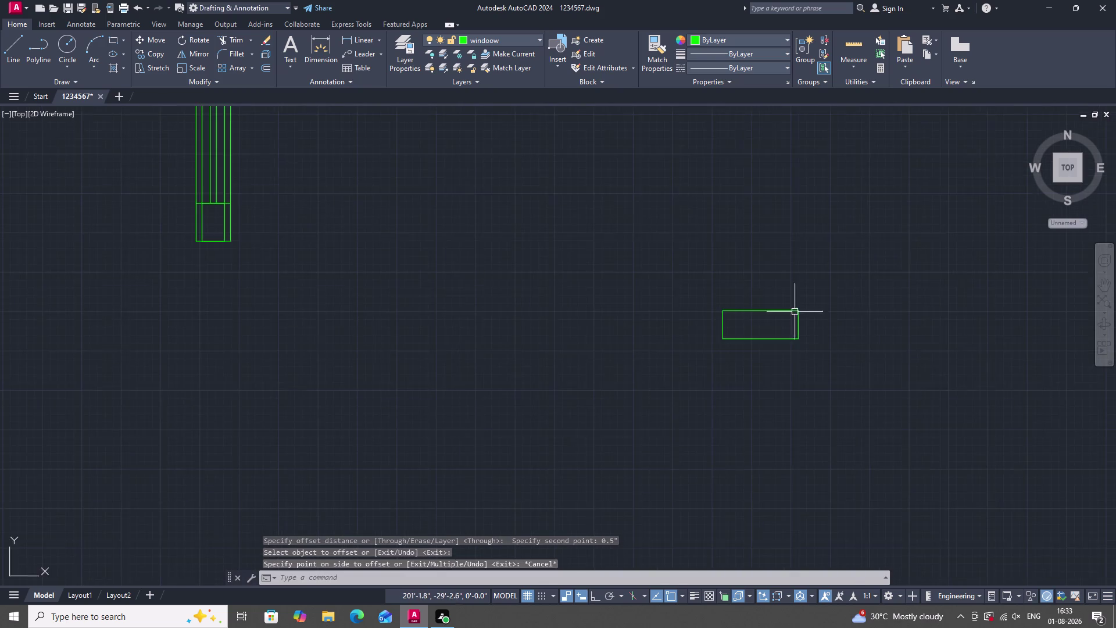
scroll(up, 3)
scroll(up, 3)
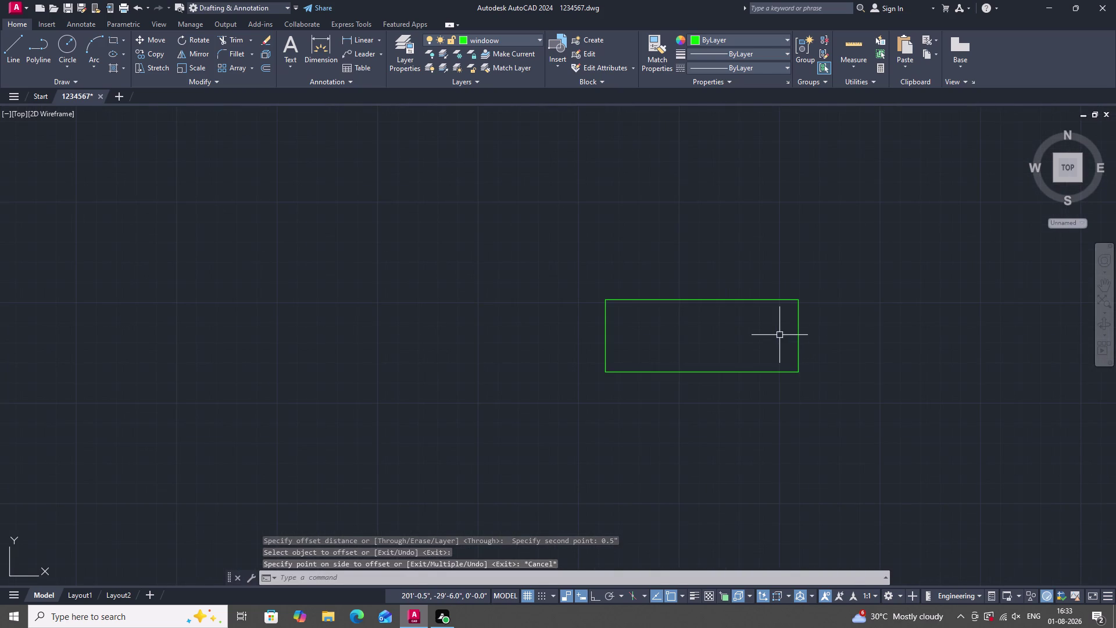
key(0)
key(BackSpace)
text(o)
key(space)
key(space)
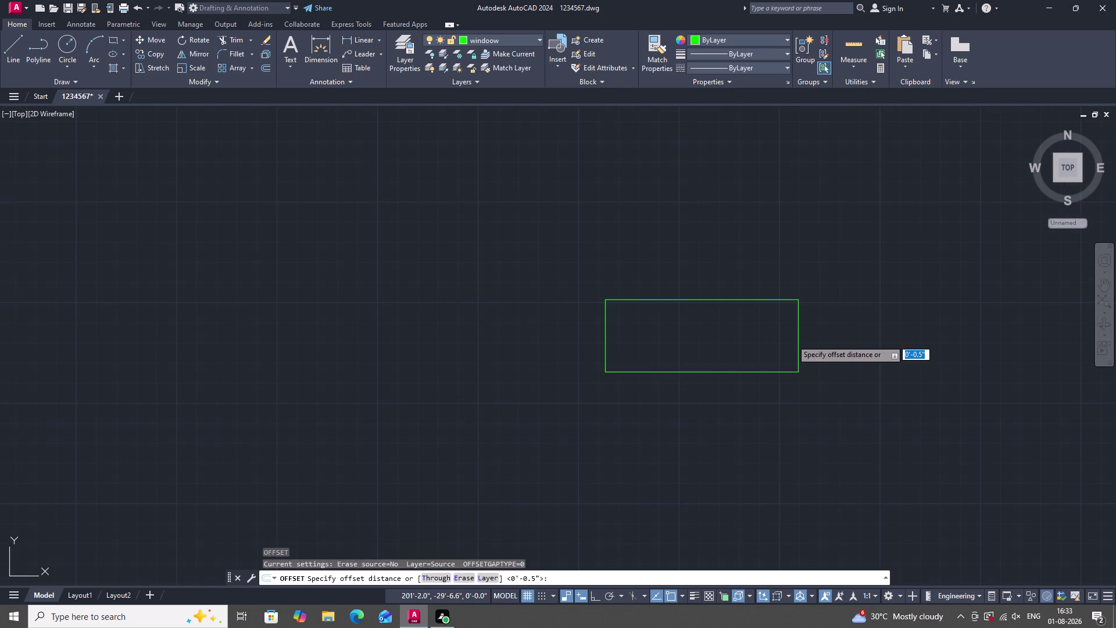
click(799, 341)
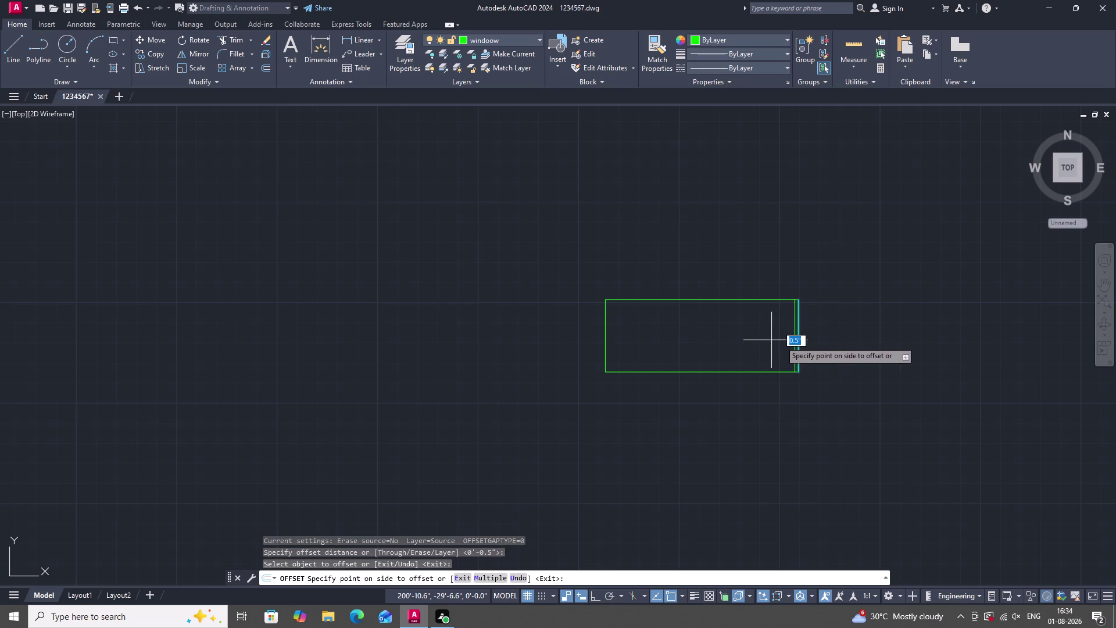
key(Escape)
Offset lines 0.5' inside the right and left edges, plus a centre line from the top edge.
text(o)
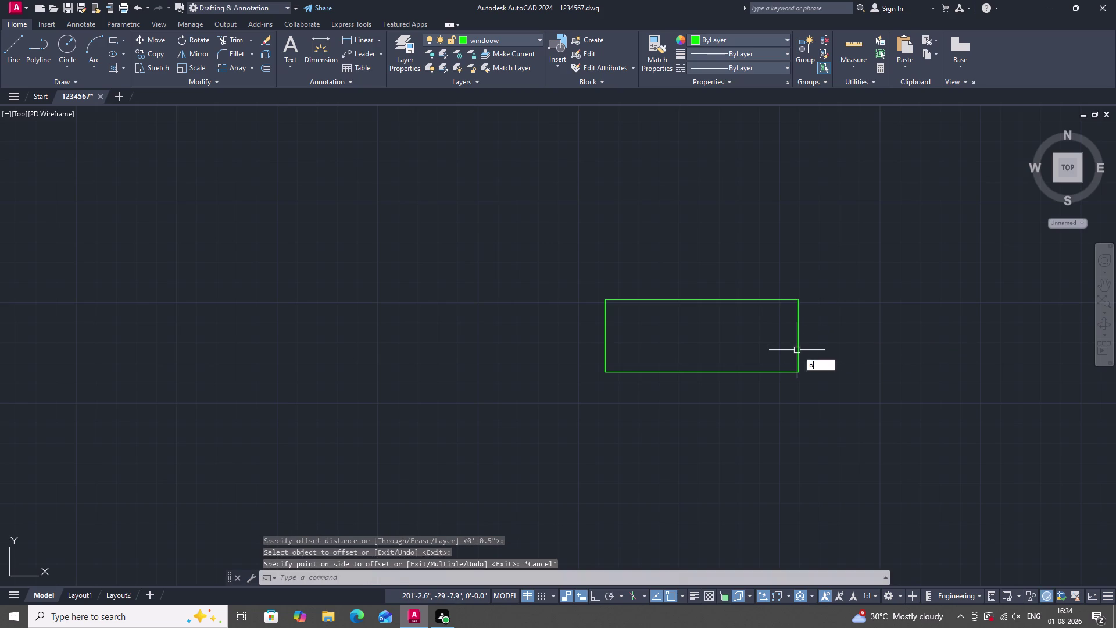
key(space)
text(t)
key(space)
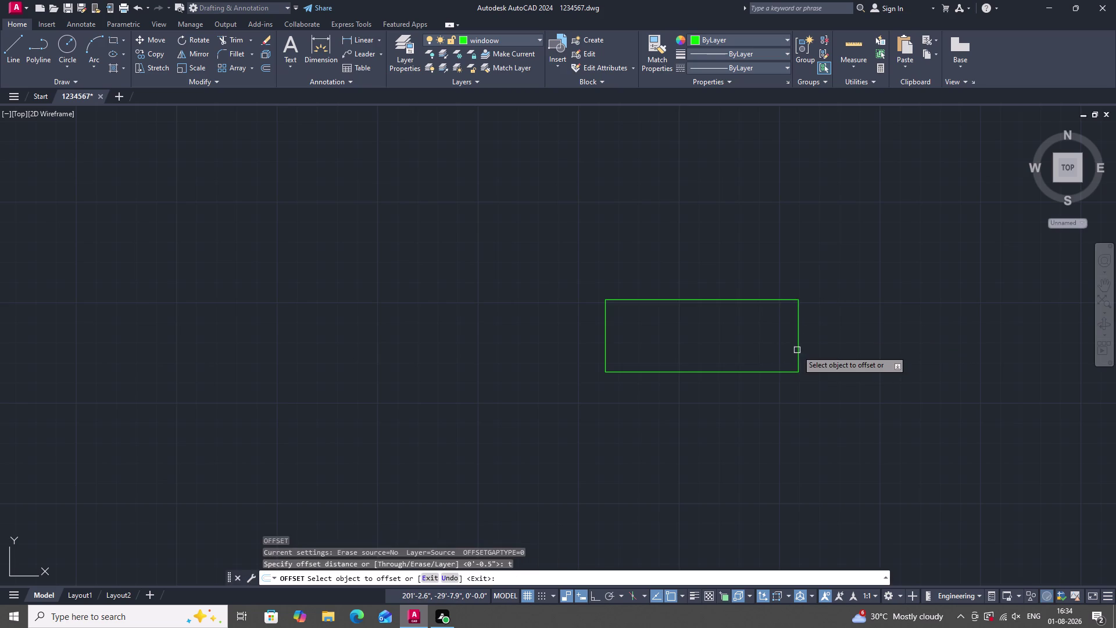
click(797, 350)
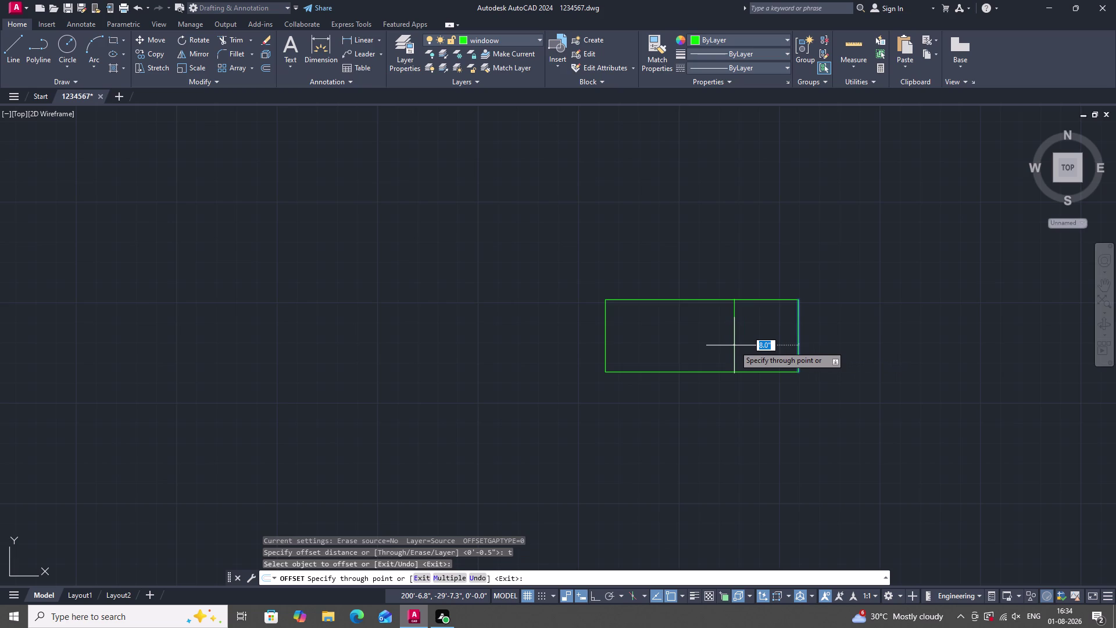
text(0)
text(.)
text(5')
key(Return)
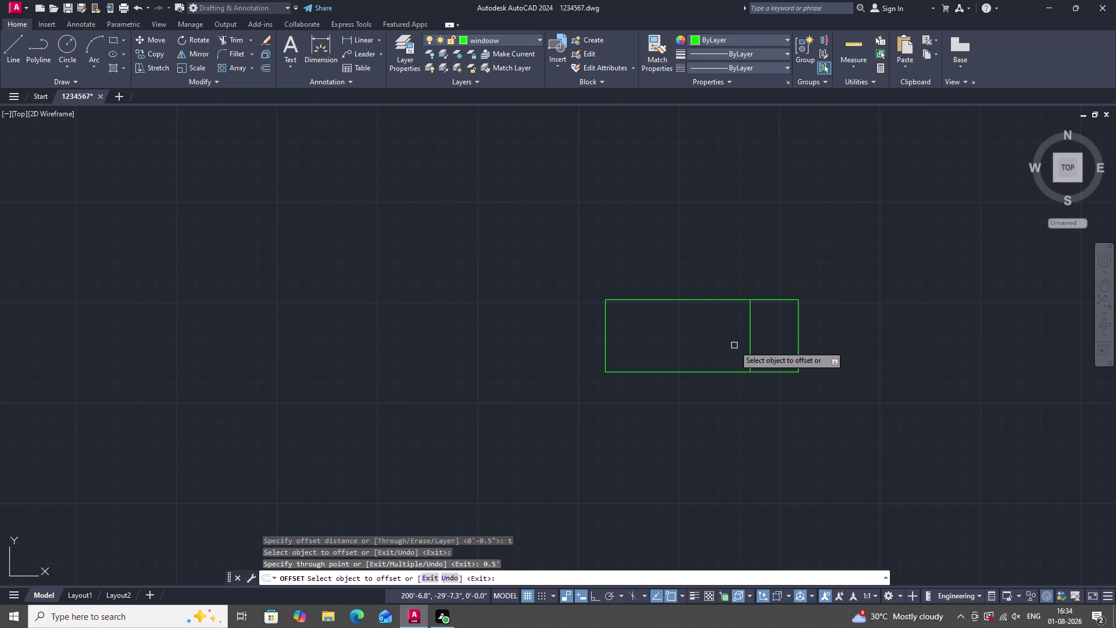
click(605, 341)
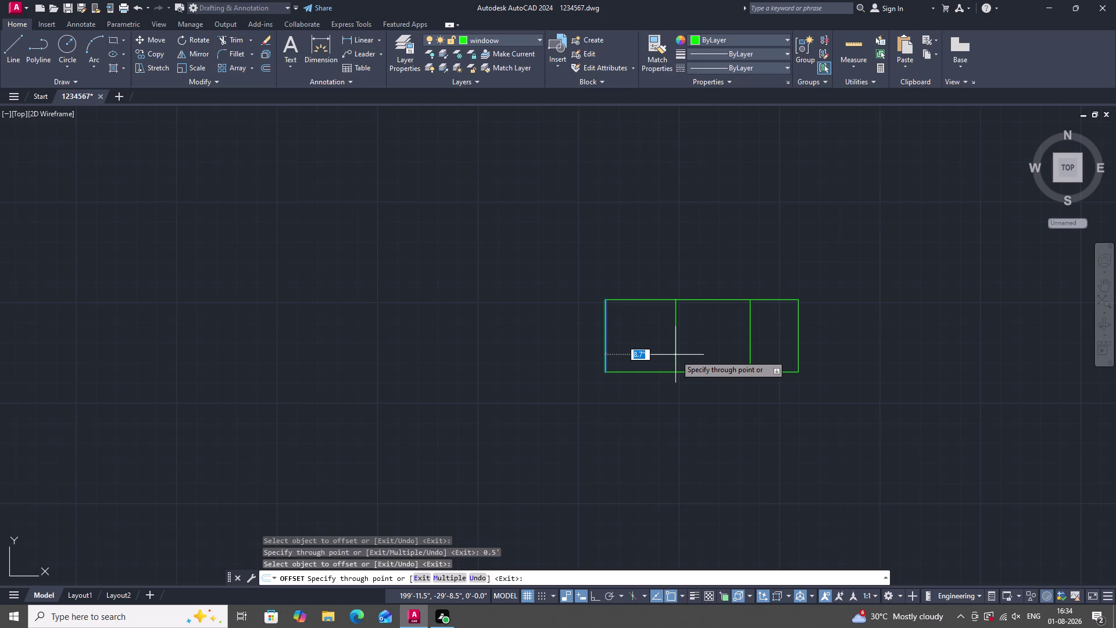
text(0.5')
key(Return)
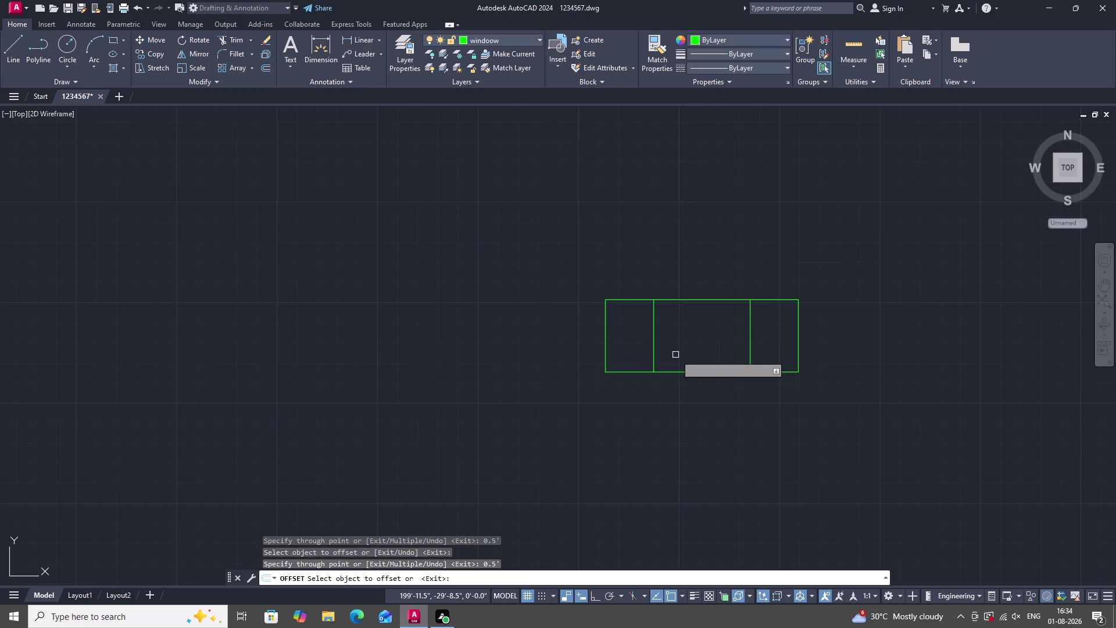
click(687, 300)
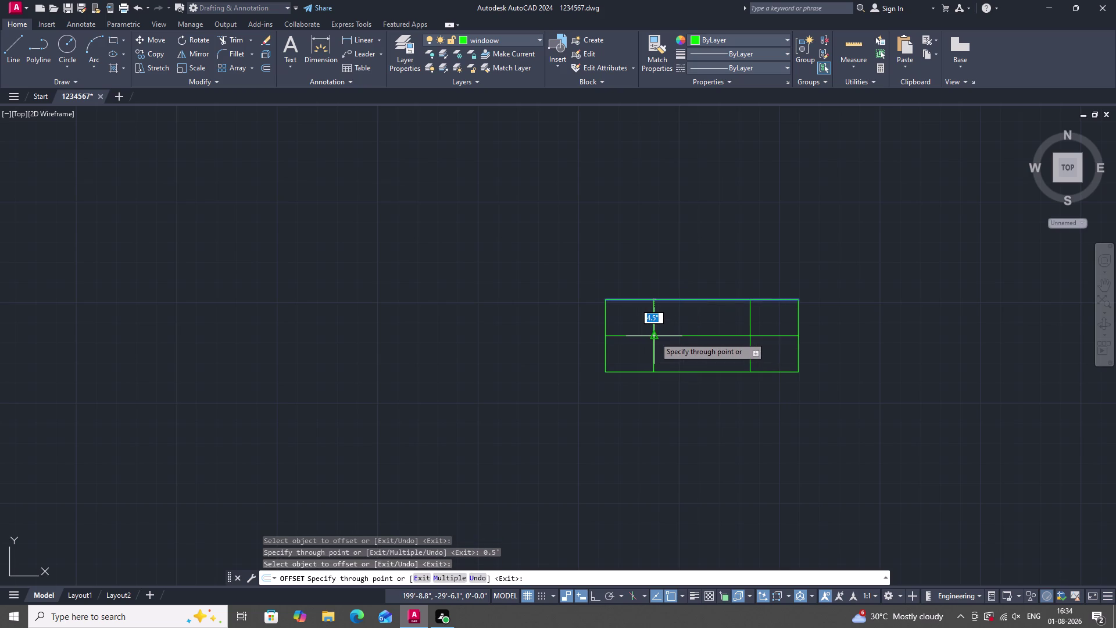
click(655, 336)
key(Escape)
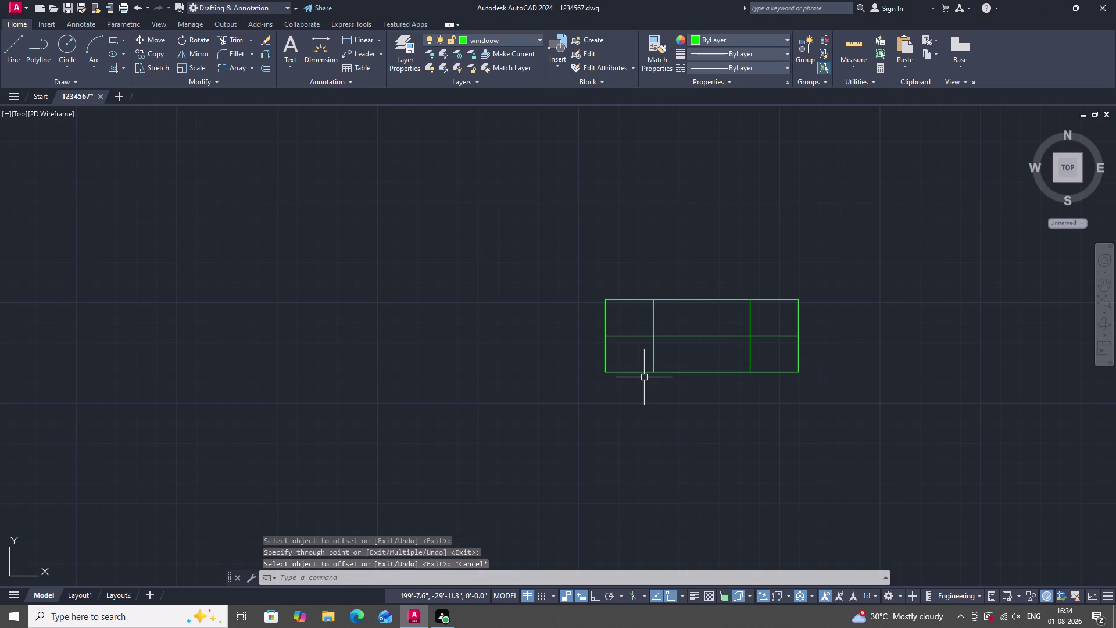
Trim the left end off the rectangle's centre line.
key(r)
key(BackSpace)
text(tr)
key(space)
click(643, 335)
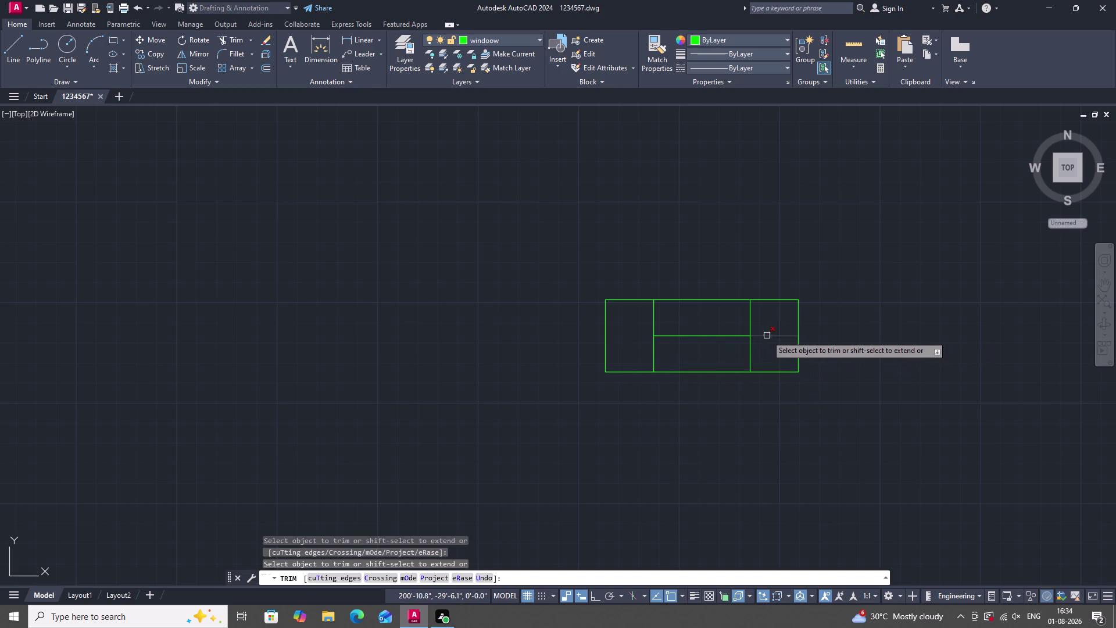
Trim the centre line's right end, then group the window symbol's lines.
click(768, 336)
scroll(down, 3)
key(Escape)
scroll(up, 3)
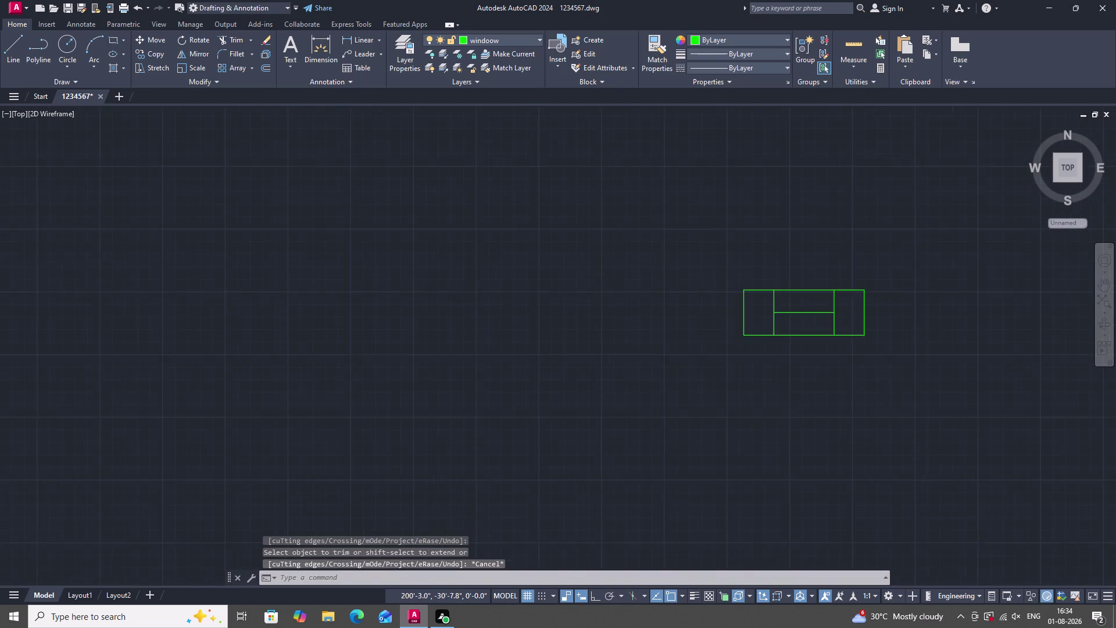
scroll(down, 3)
drag(730, 299, 779, 336)
click(869, 412)
text(g)
key(space)
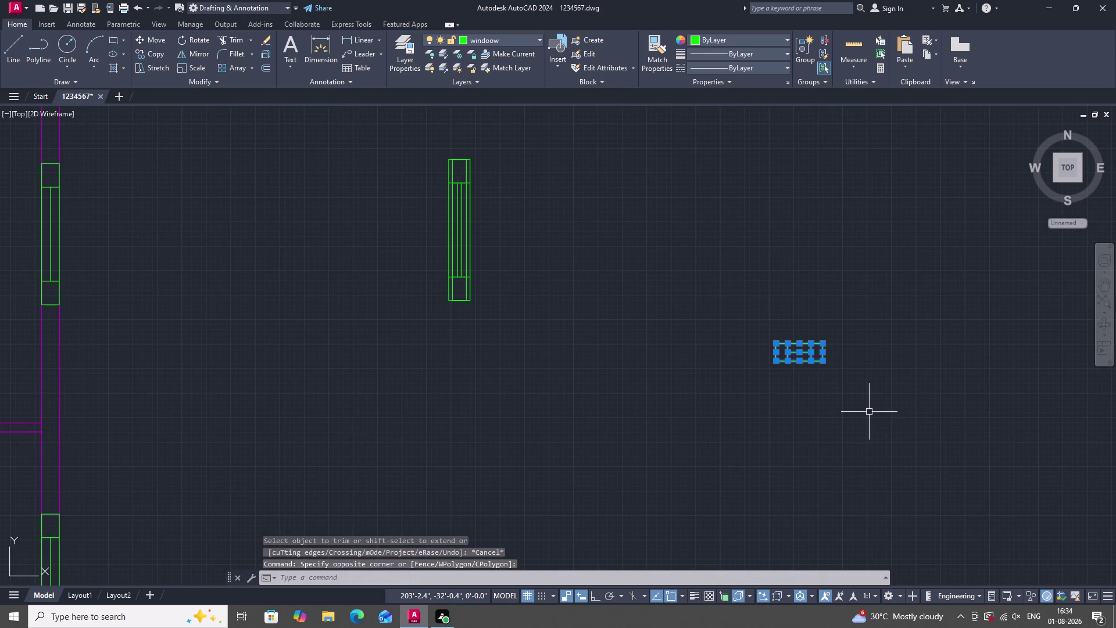
Select the new window group for copying.
drag(865, 417, 849, 395)
click(725, 295)
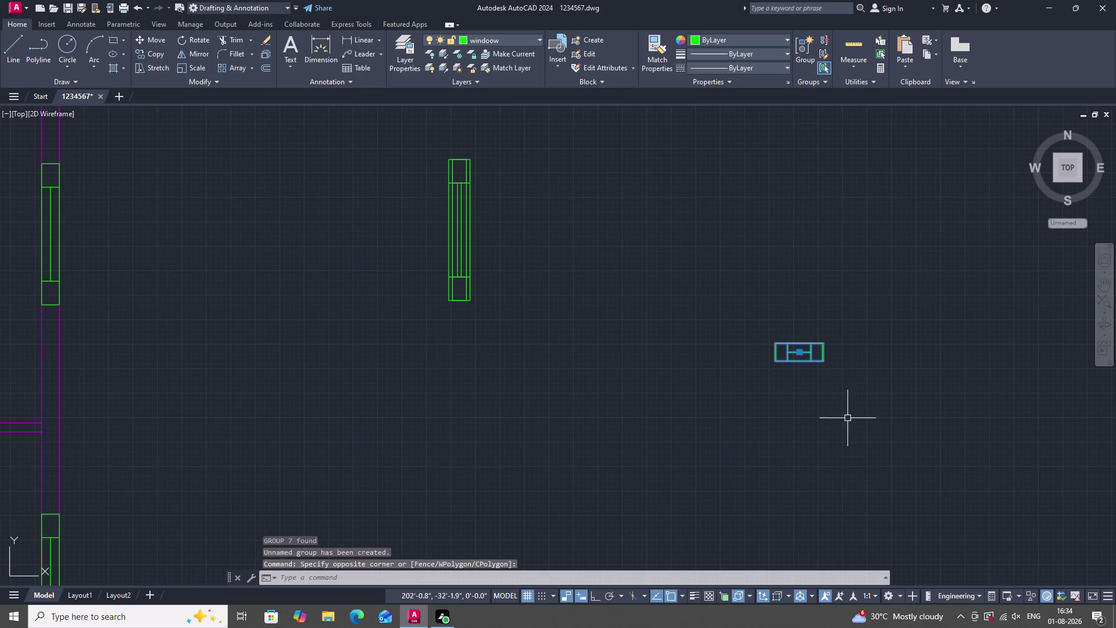
text(co)
key(space)
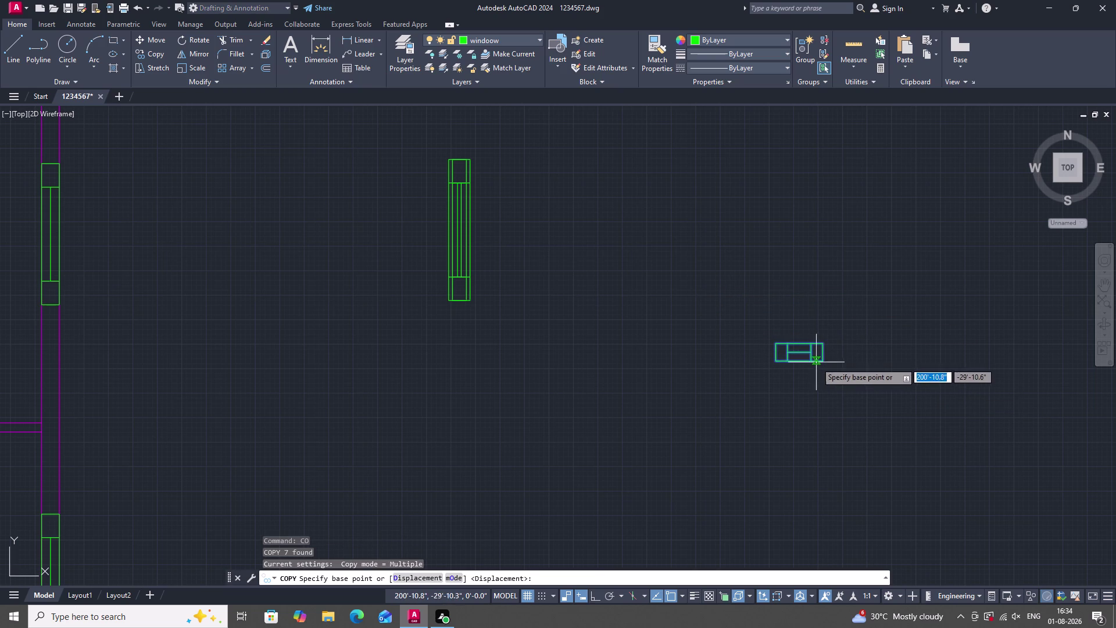
Place the window pieces' copy on the top wall and end the copy command.
drag(821, 361, 808, 388)
scroll(down, 3)
scroll(up, 3)
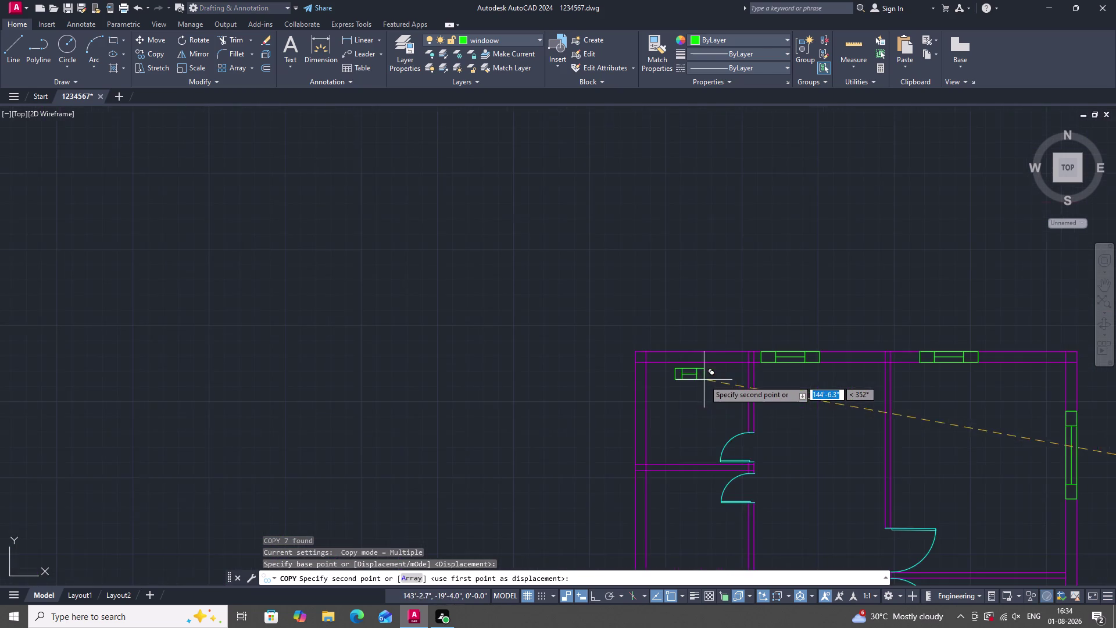
scroll(up, 3)
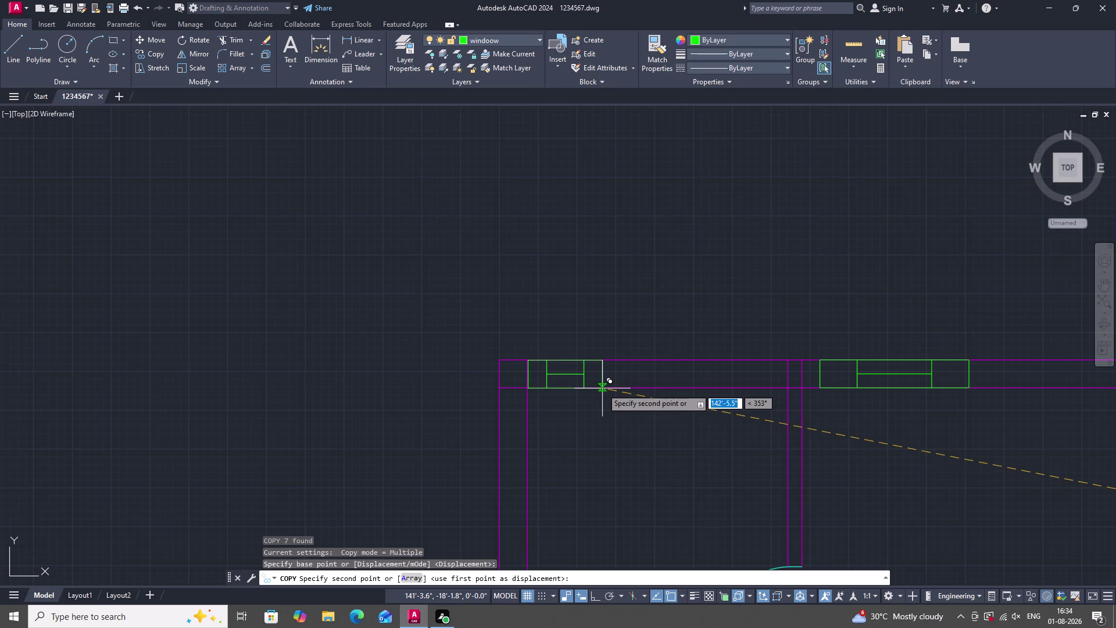
scroll(up, 3)
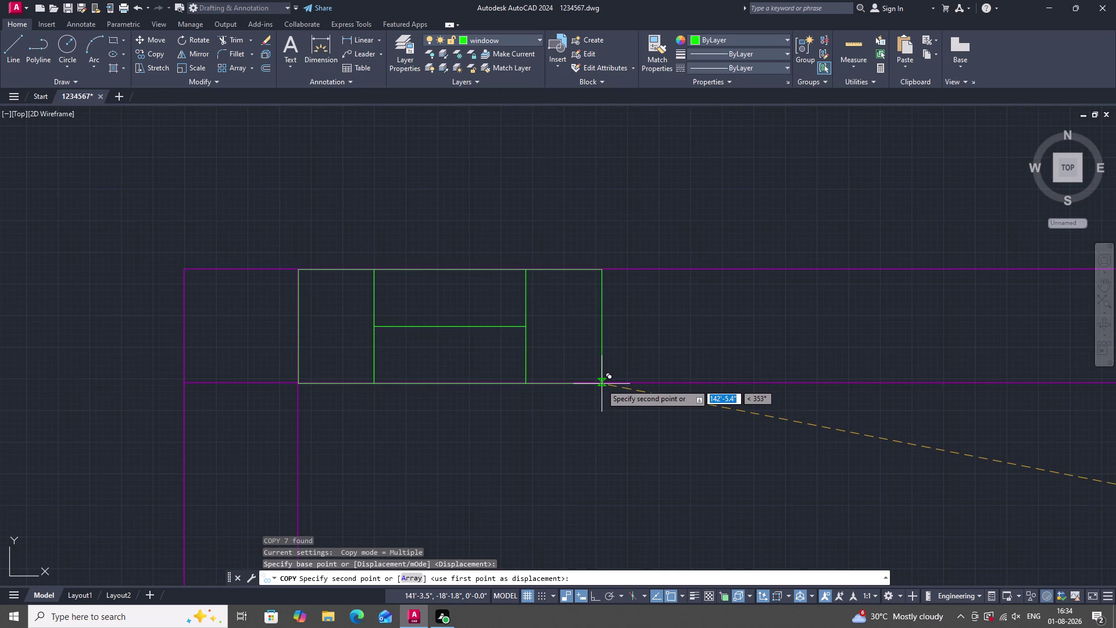
click(600, 383)
scroll(down, 3)
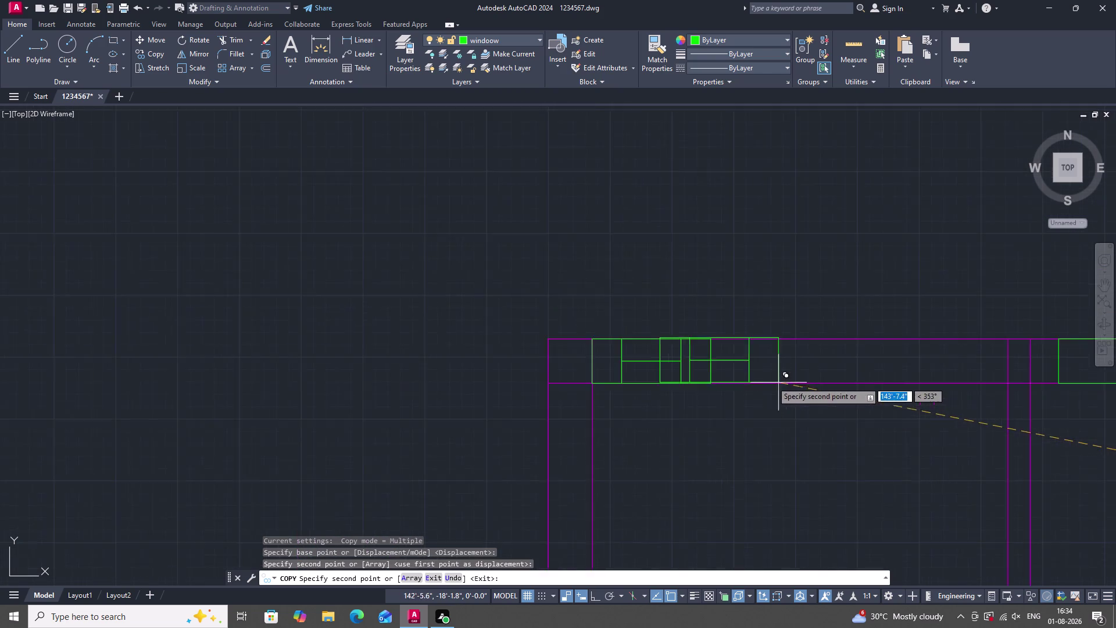
scroll(down, 3)
scroll(up, 3)
key(Escape)
Zoom in and out to review the copied window on the top wall.
scroll(down, 3)
scroll(down, 3)
scroll(up, 3)
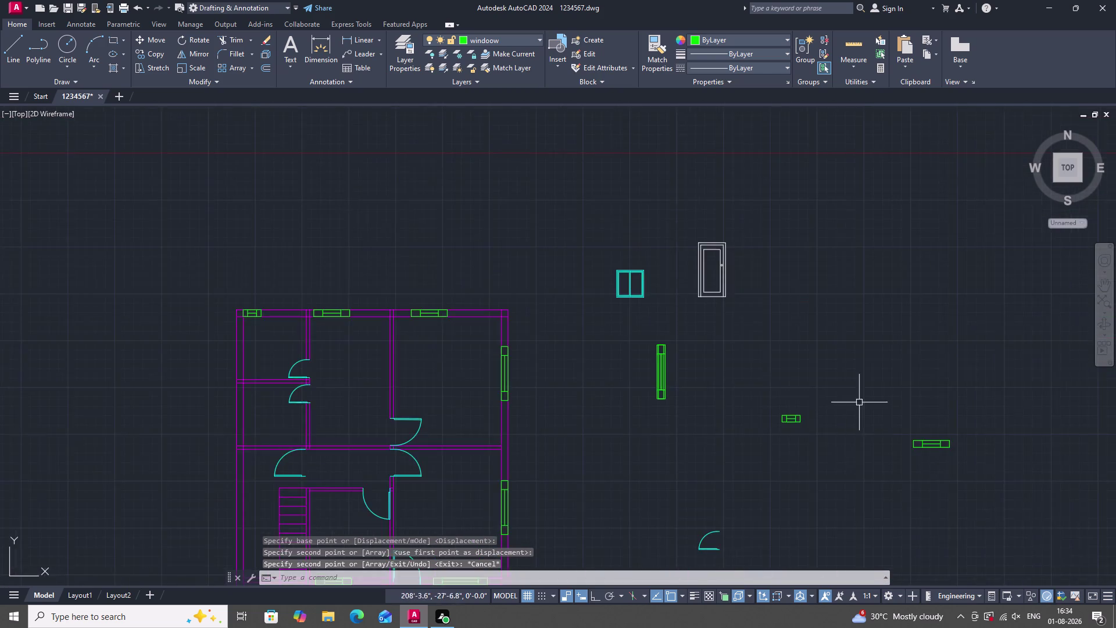
scroll(down, 3)
scroll(up, 3)
scroll(down, 3)
scroll(up, 3)
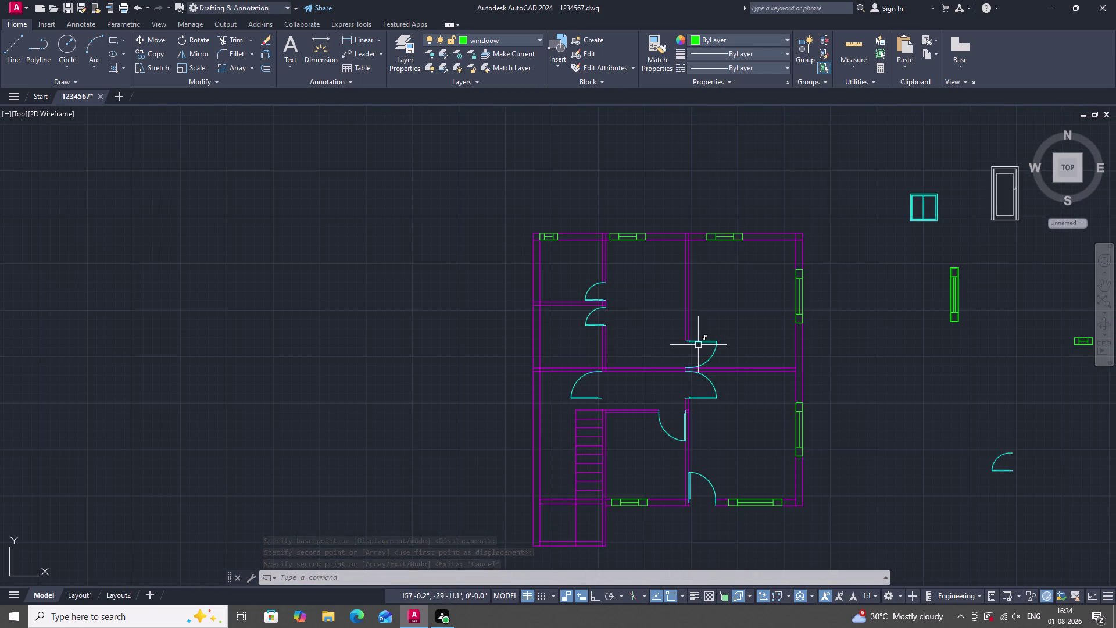
scroll(down, 3)
scroll(up, 3)
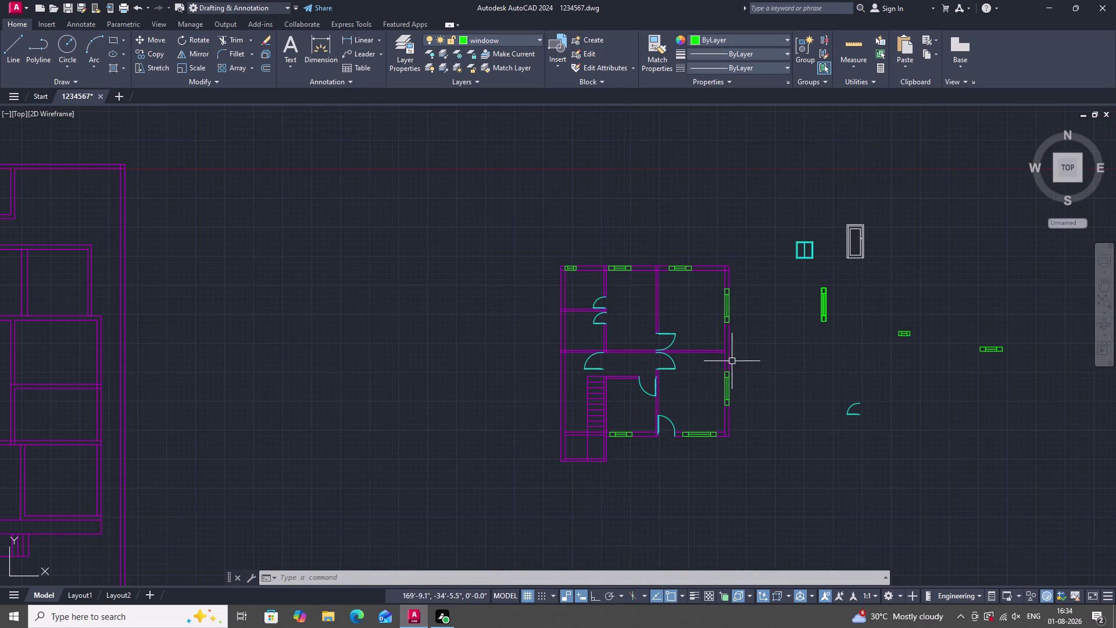
scroll(down, 3)
scroll(up, 3)
scroll(down, 3)
scroll(up, 3)
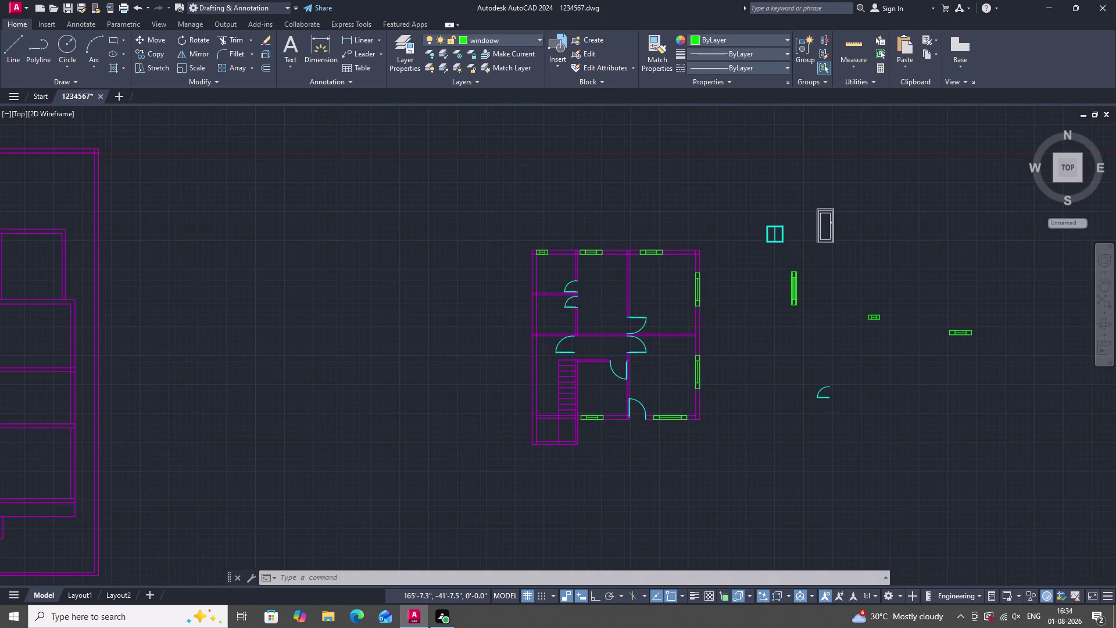
scroll(down, 3)
scroll(up, 3)
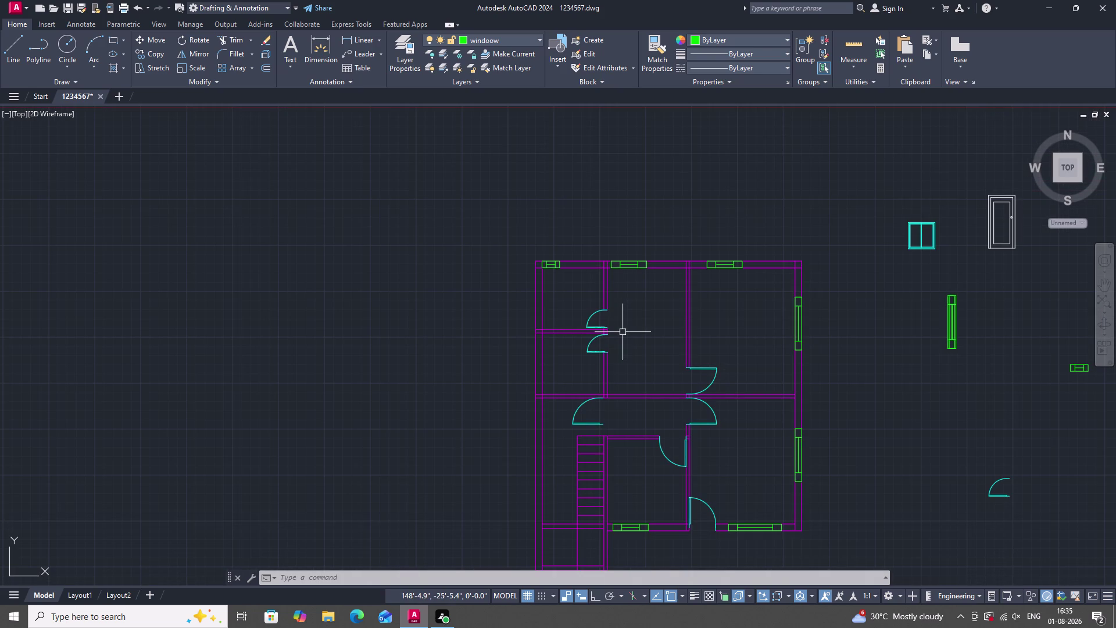
scroll(down, 3)
scroll(up, 3)
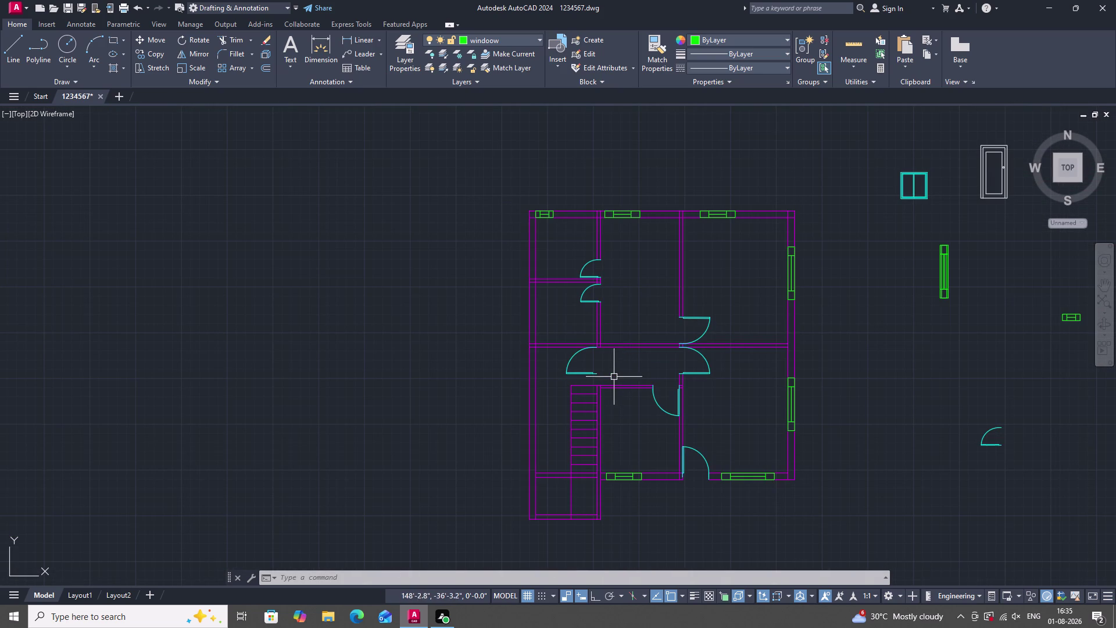
scroll(down, 3)
scroll(down, 3)
scroll(up, 3)
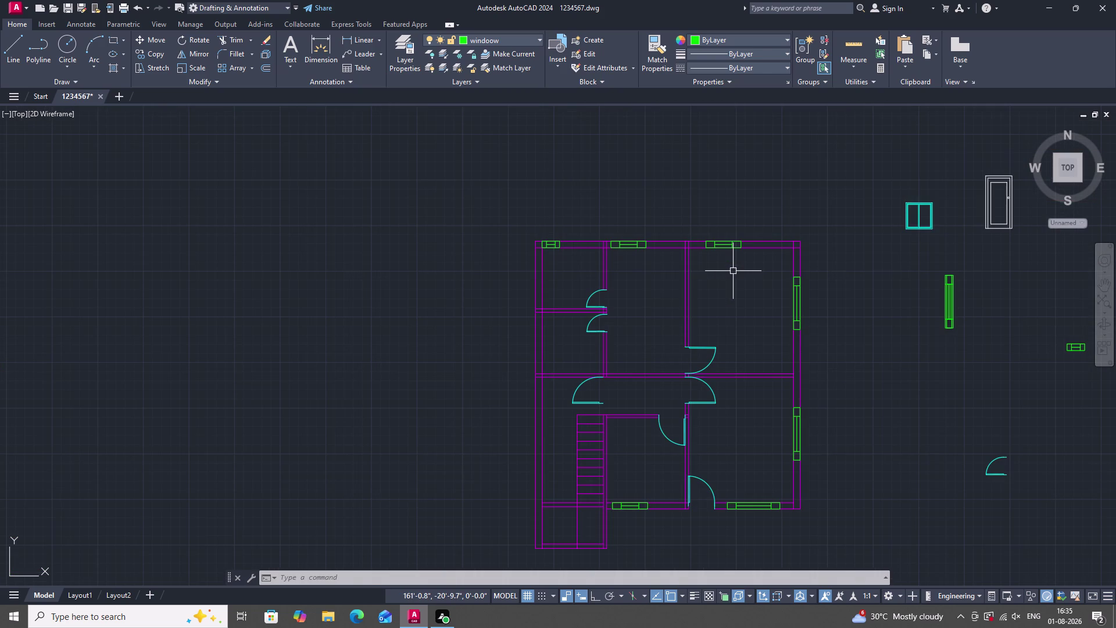
Create a new layer named 'column' in the layer manager (LA).
text(la)
key(space)
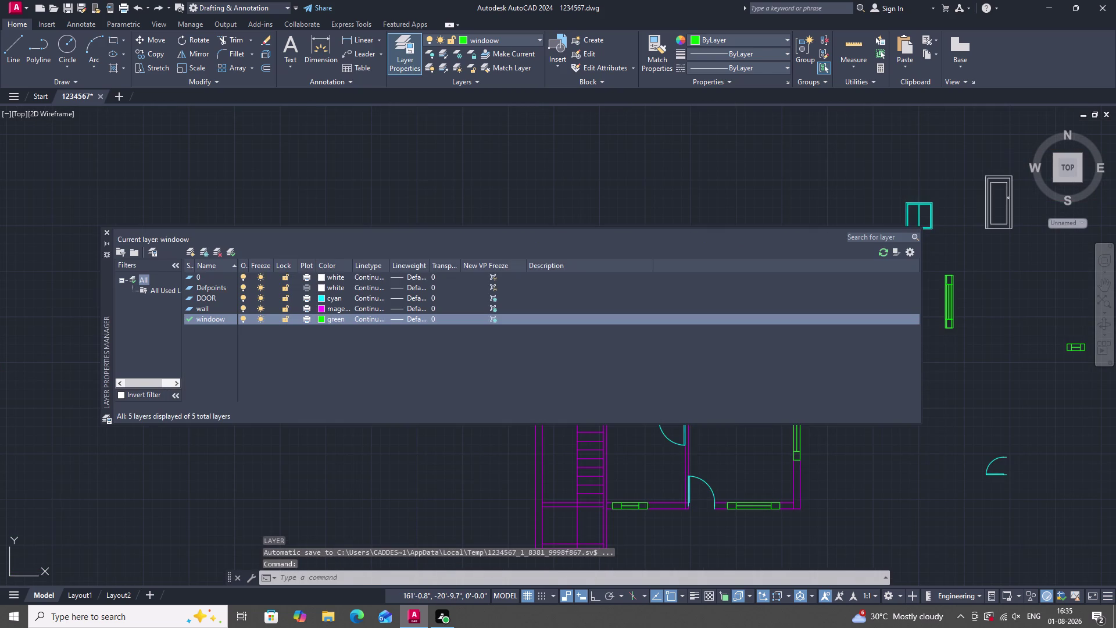
click(200, 252)
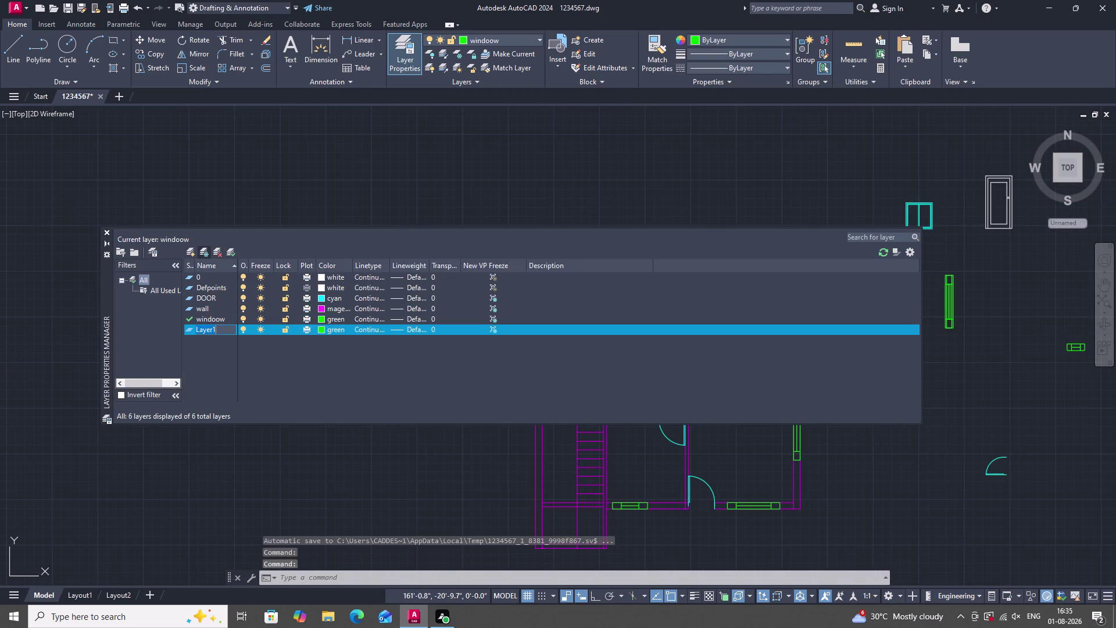
key(BackSpace)
text(co)
text(lu)
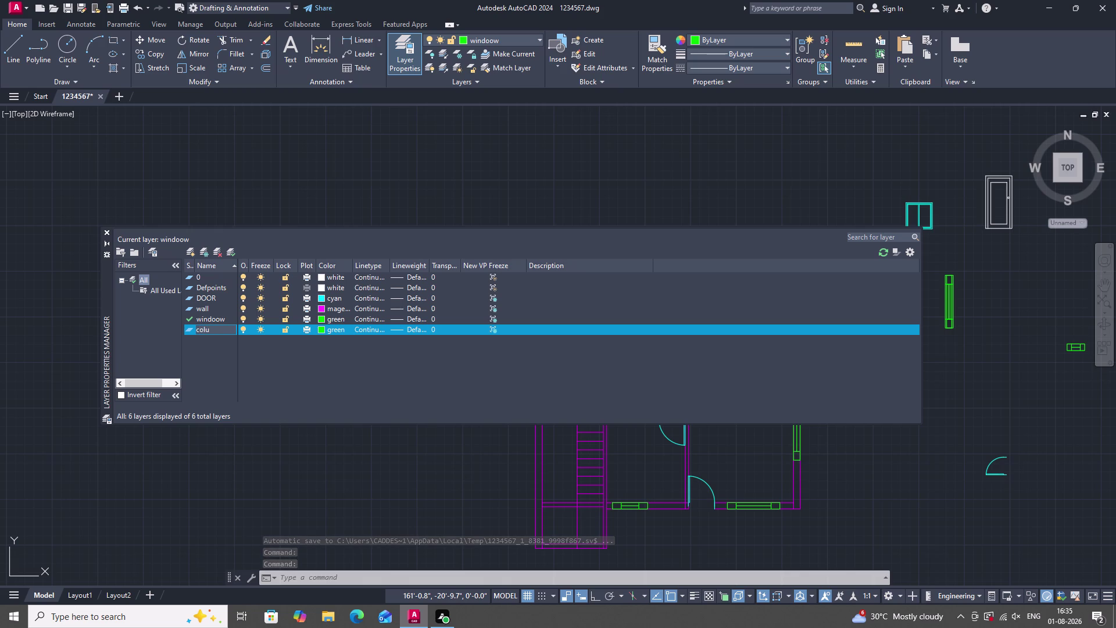
text(m)
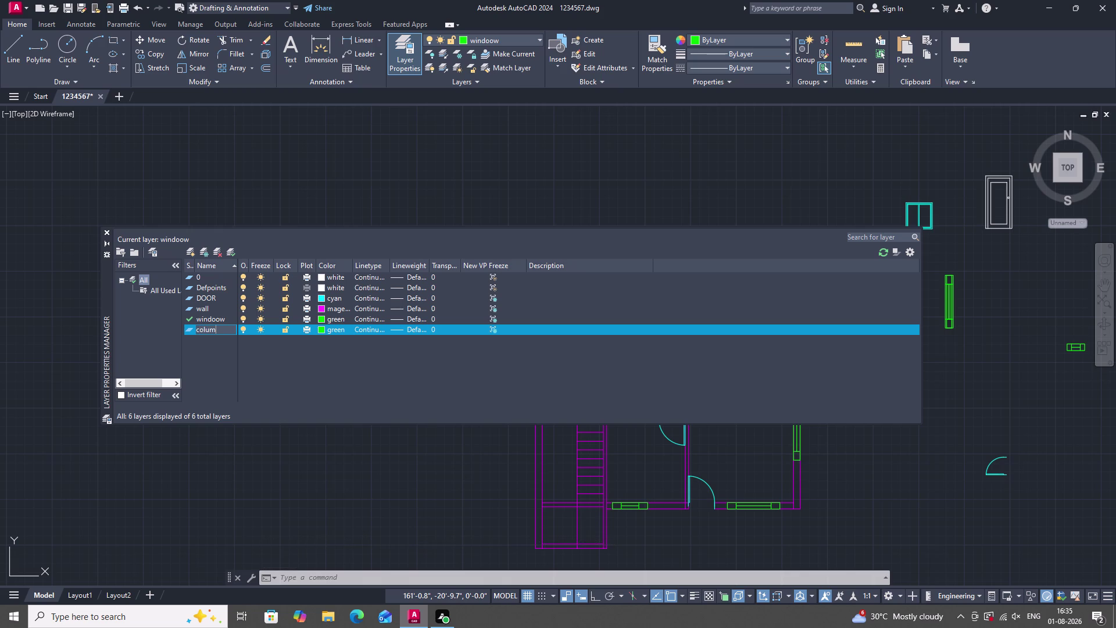
text(n)
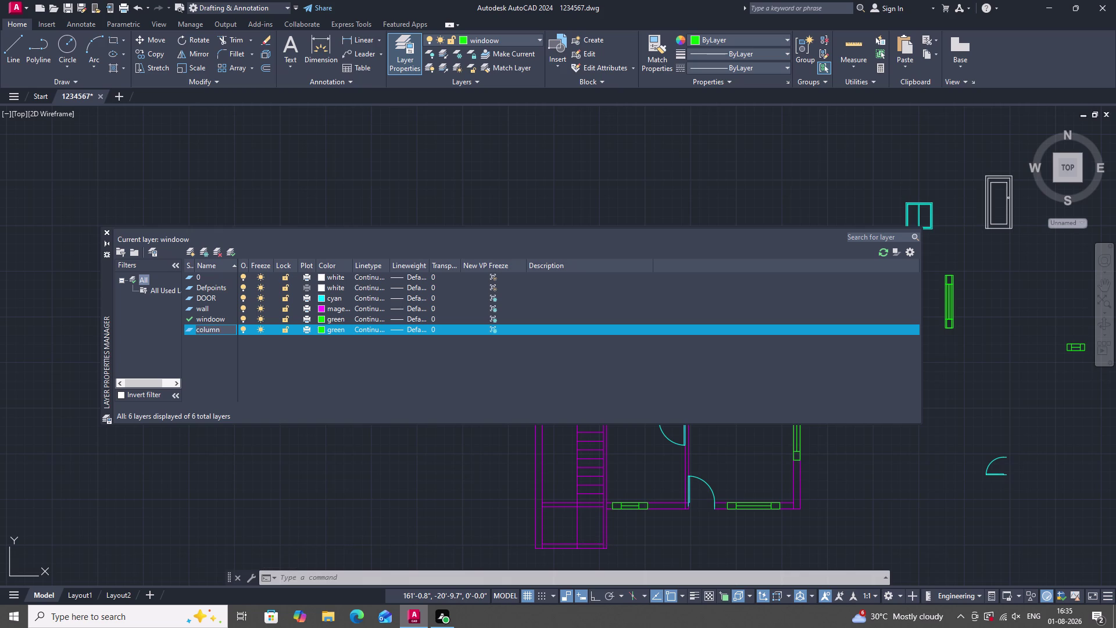
Give the column layer the colour red, make it current, and close the layer manager.
click(319, 329)
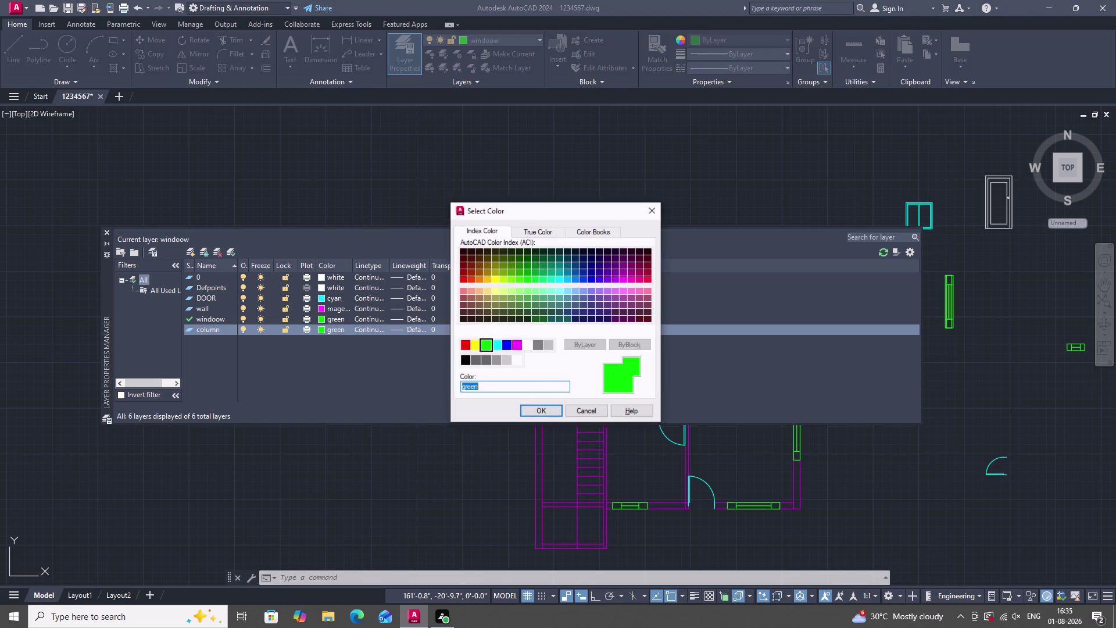
click(464, 344)
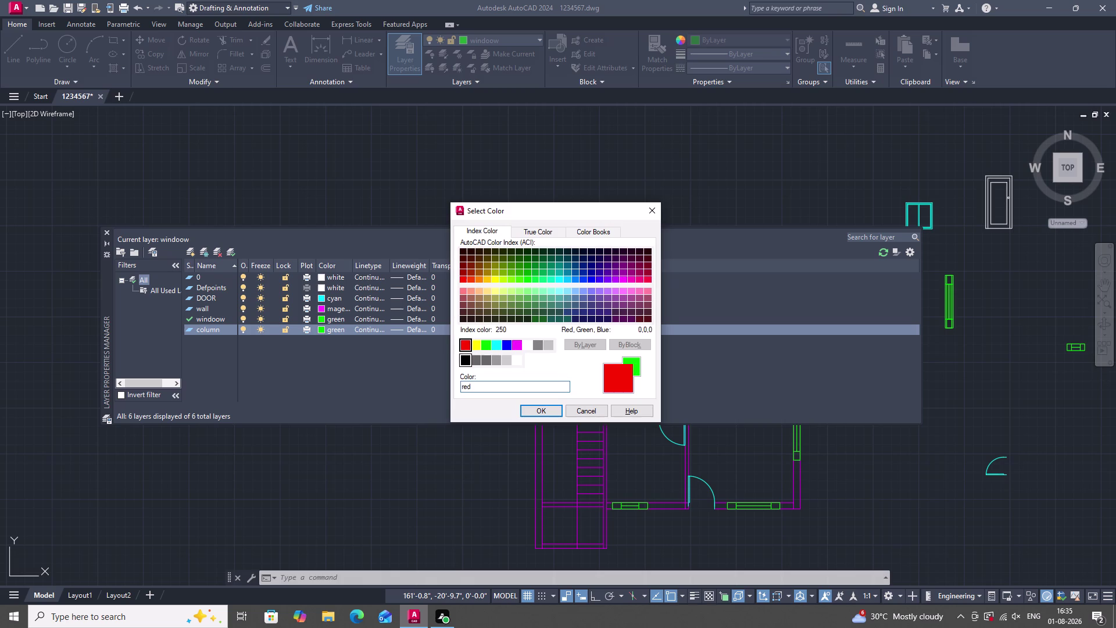
click(553, 407)
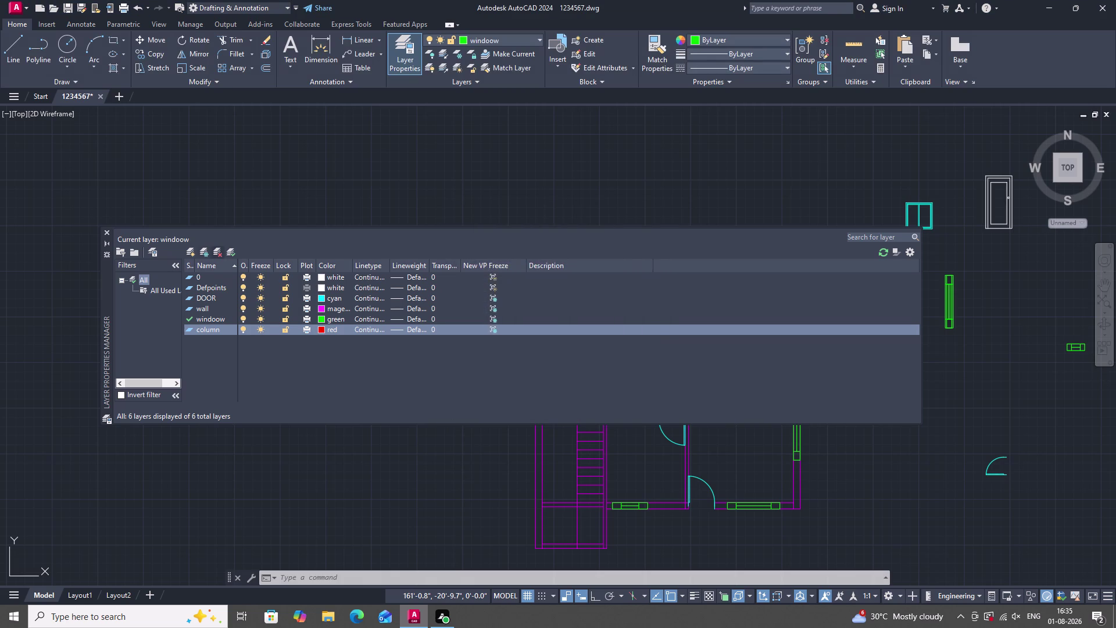
click(228, 253)
triple_click(229, 254)
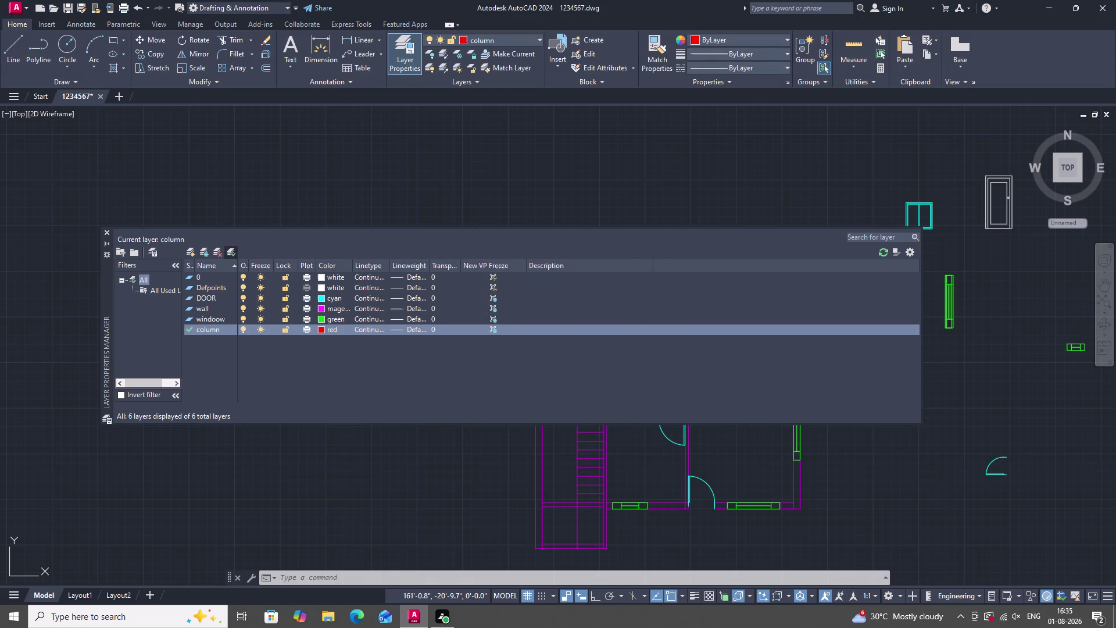
click(107, 229)
scroll(down, 3)
scroll(up, 3)
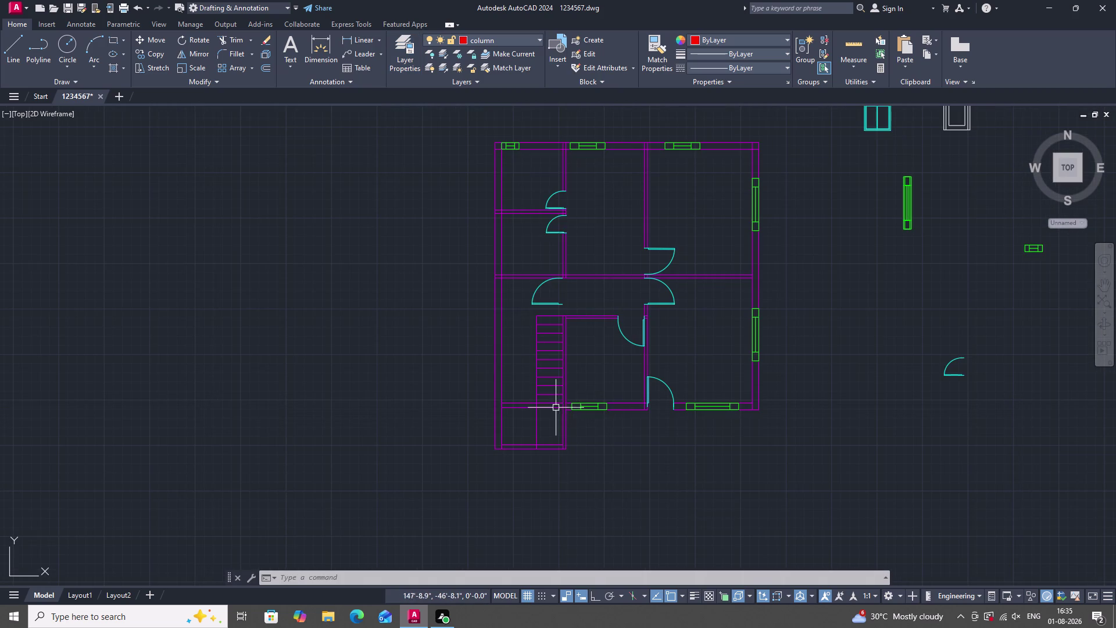
Draw a 9-inch square rectangle to the left of the floor plan.
scroll(down, 3)
scroll(up, 3)
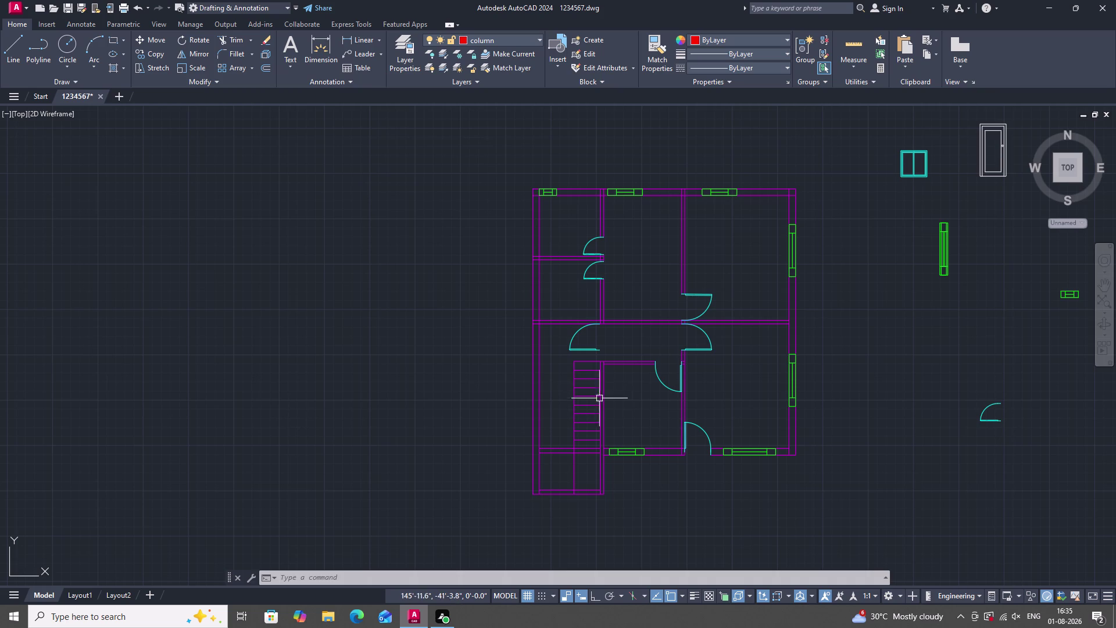
scroll(down, 3)
scroll(up, 3)
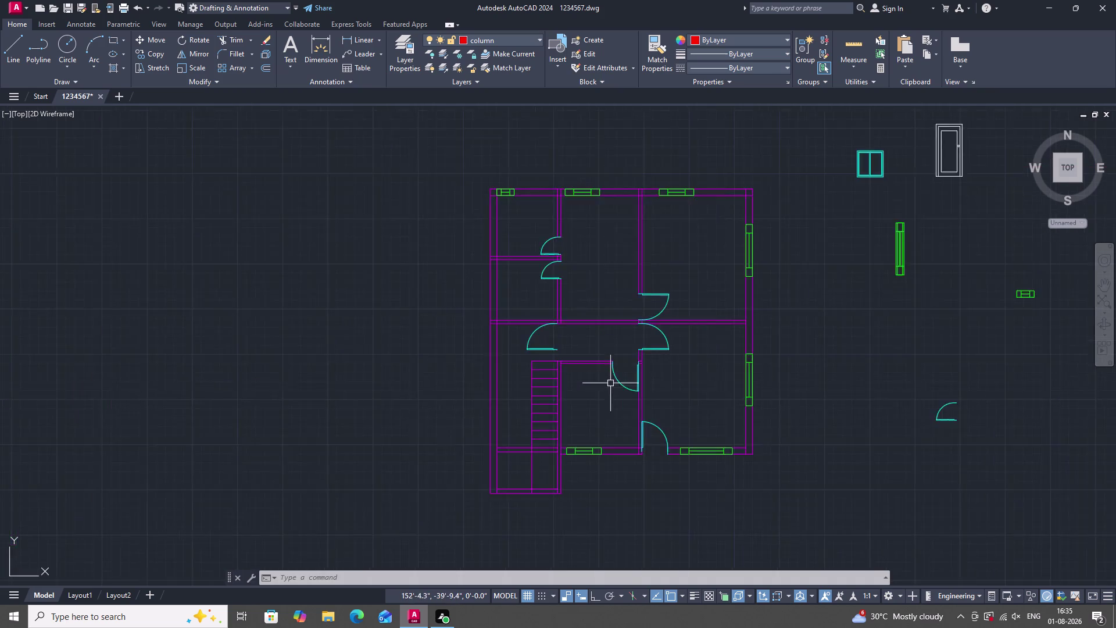
scroll(down, 3)
scroll(up, 3)
text(rec)
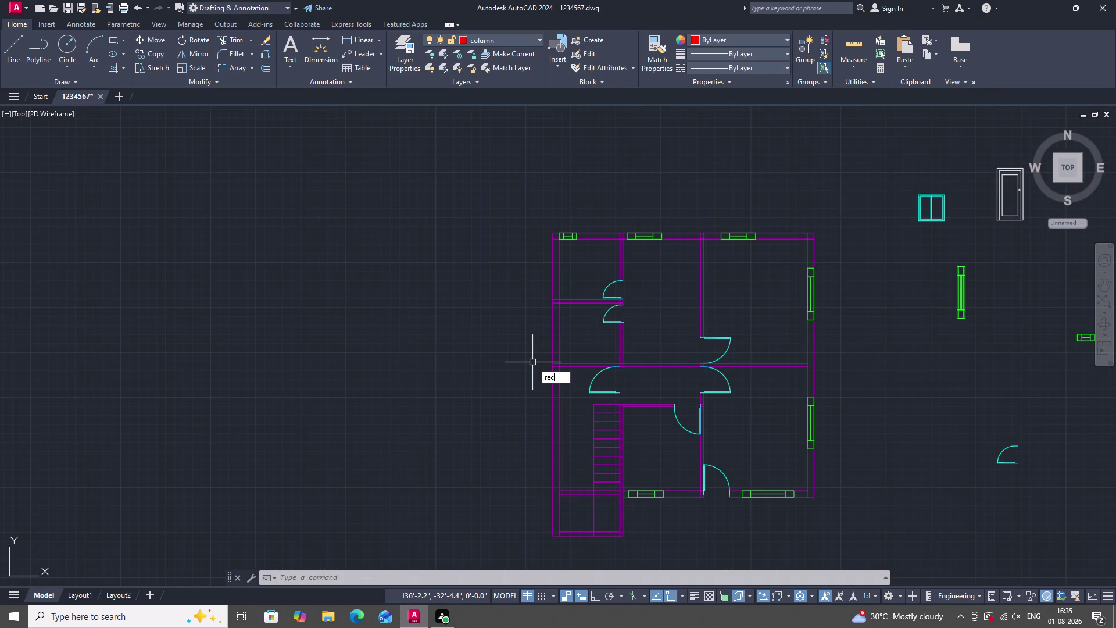
key(space)
click(439, 313)
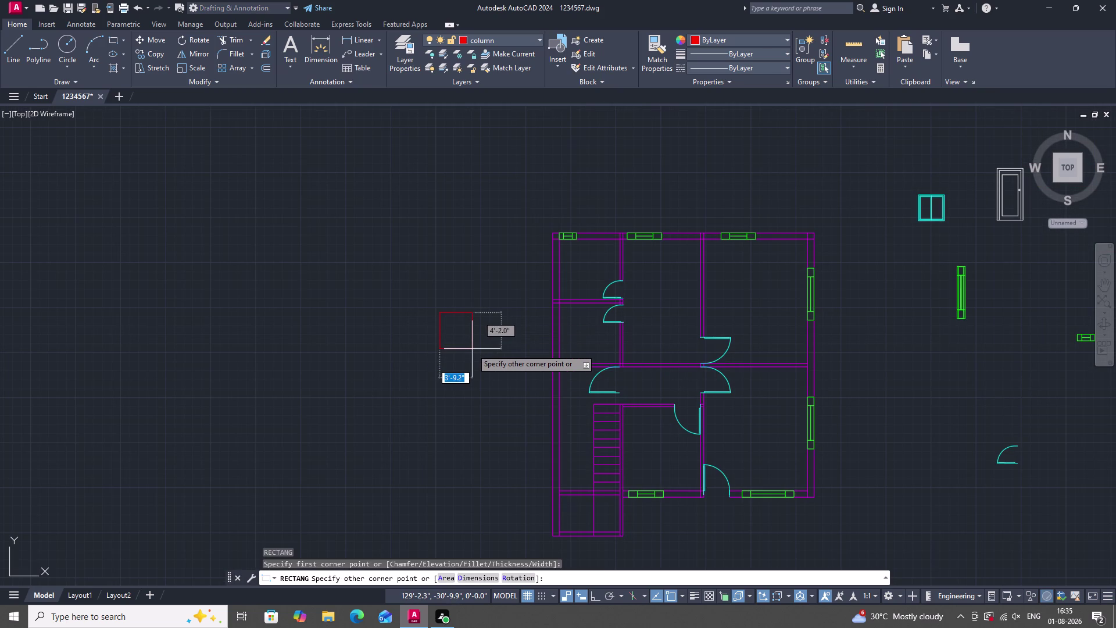
key(d)
key(BackSpace)
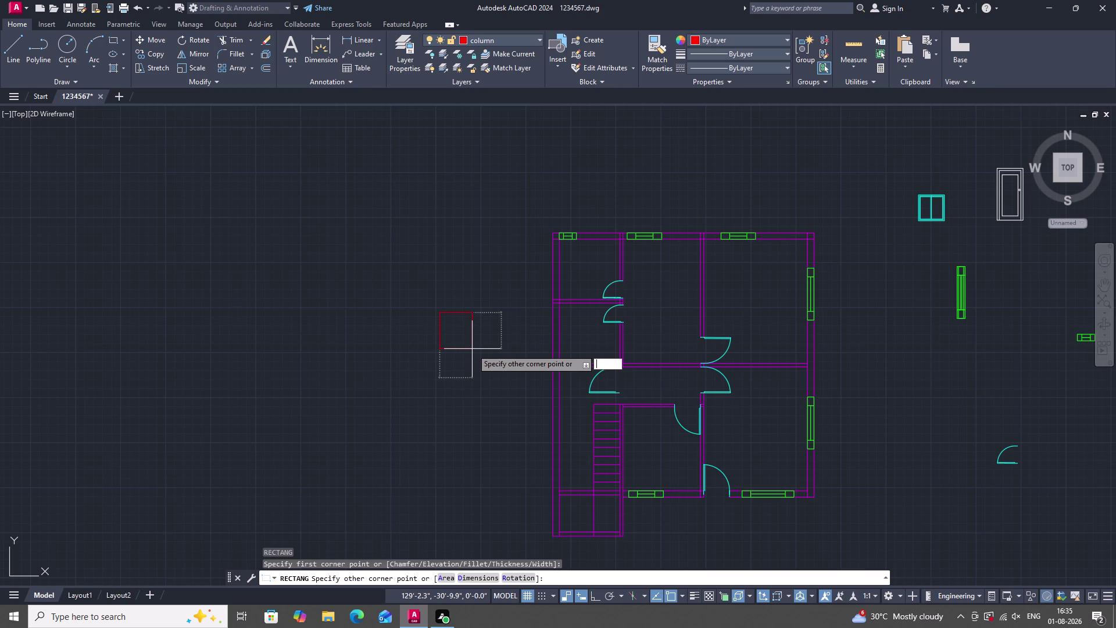
text(9")
key(Return)
Select the new column square and start copying it with CO.
drag(458, 339, 453, 330)
click(427, 301)
scroll(up, 3)
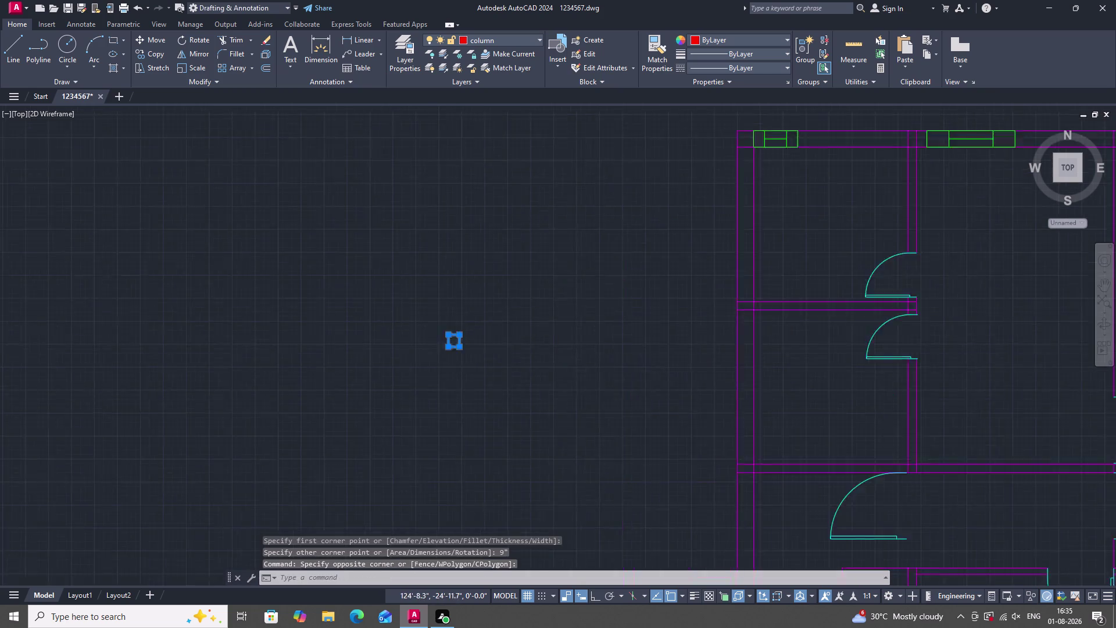
scroll(up, 3)
scroll(down, 3)
scroll(up, 3)
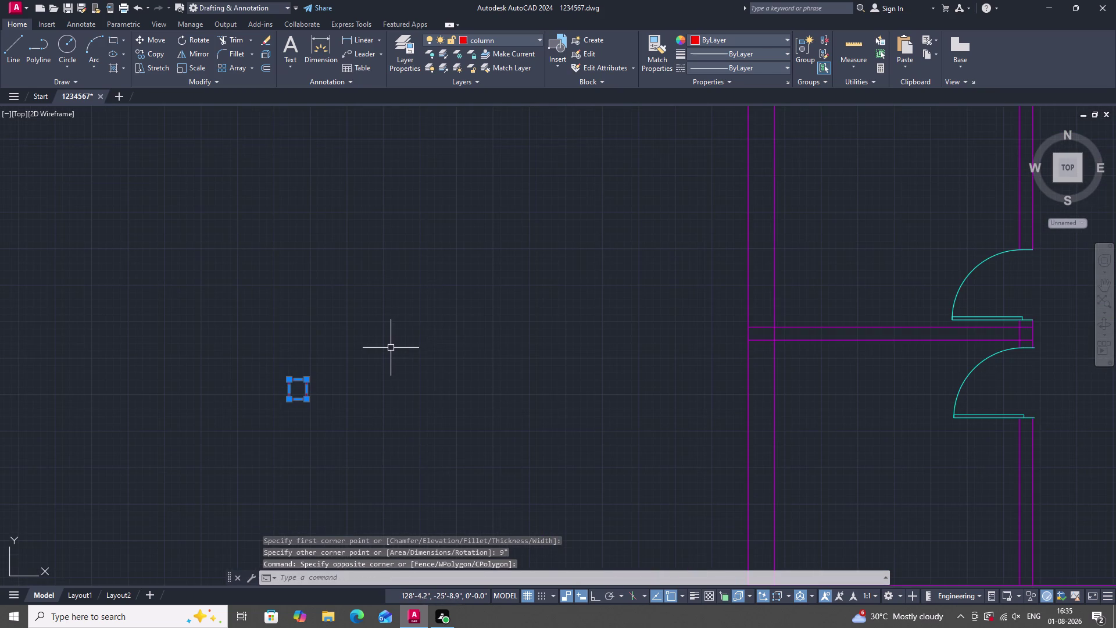
scroll(down, 3)
scroll(up, 3)
text(c)
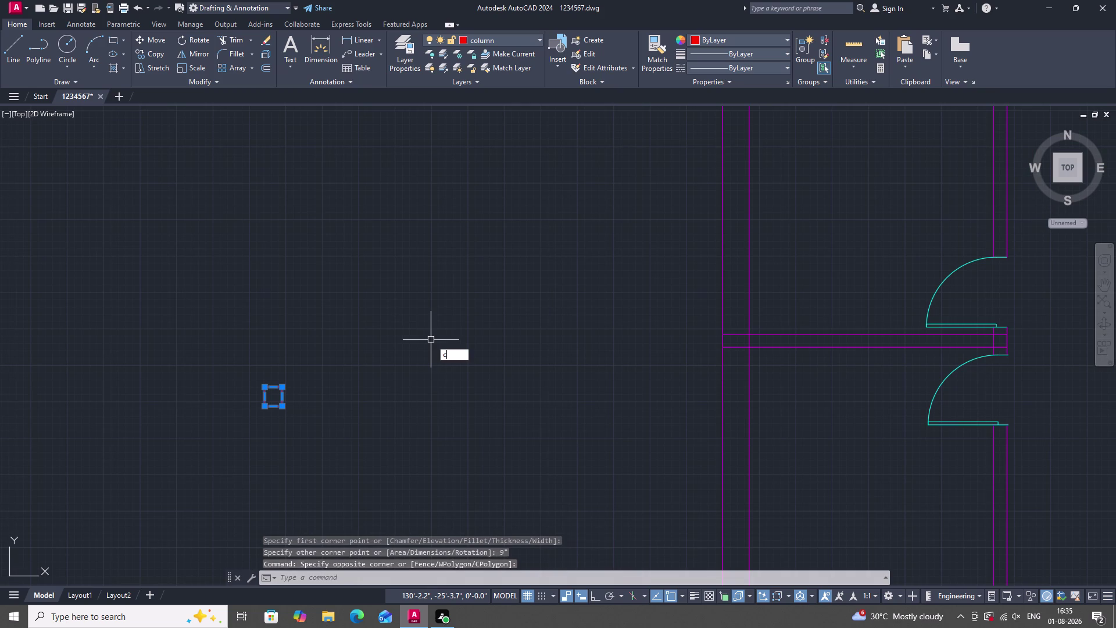
text(o)
key(space)
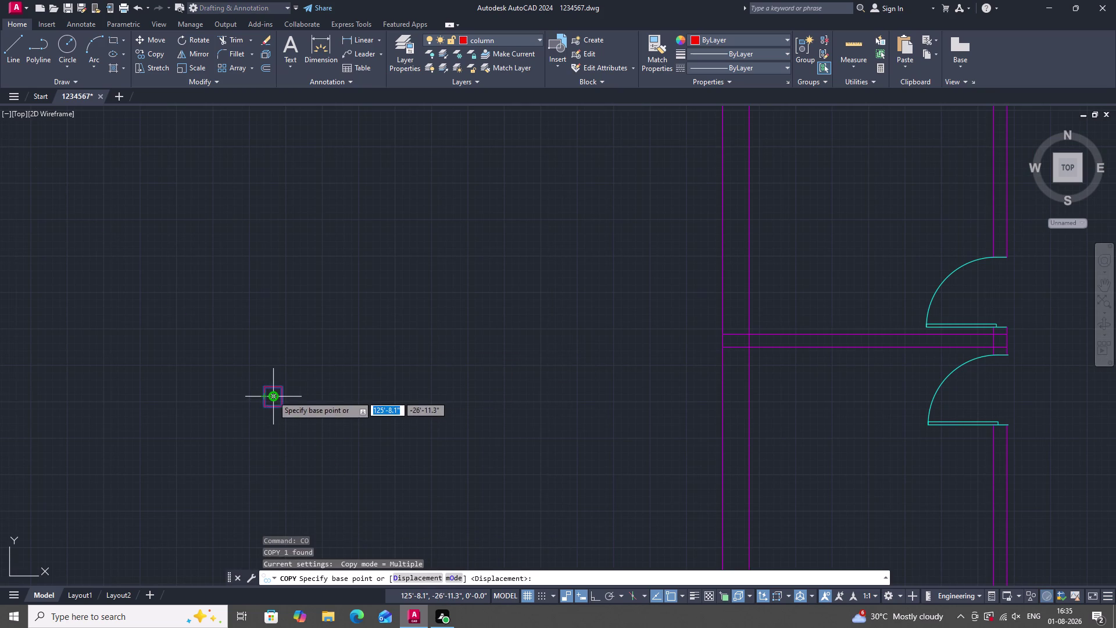
drag(273, 396, 342, 471)
scroll(down, 3)
scroll(up, 3)
scroll(up, 3)
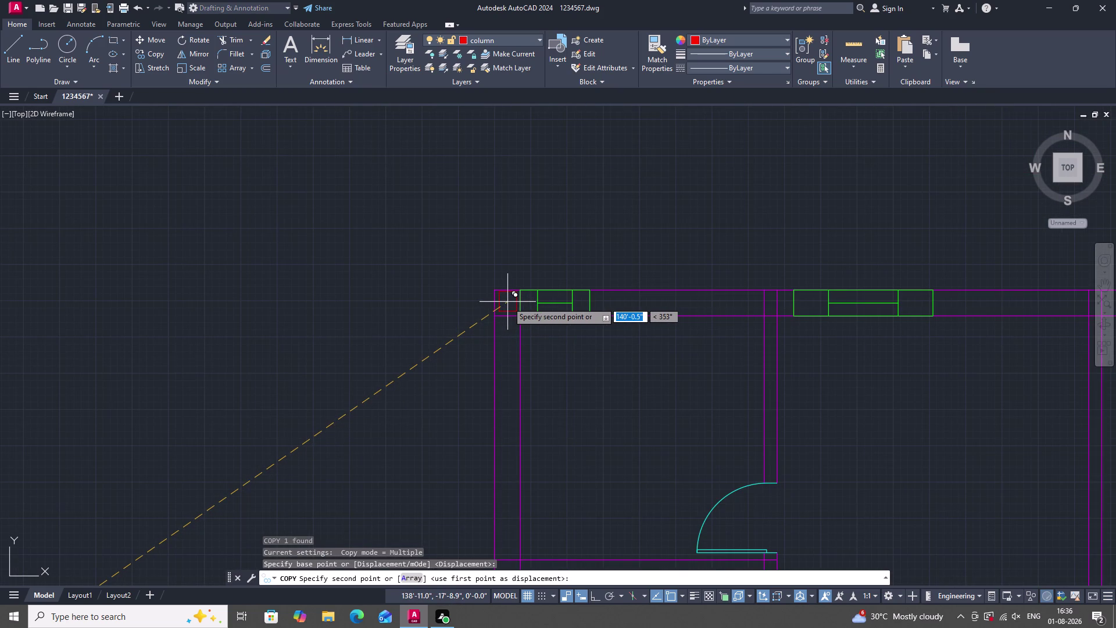
key(Escape)
scroll(down, 3)
scroll(up, 3)
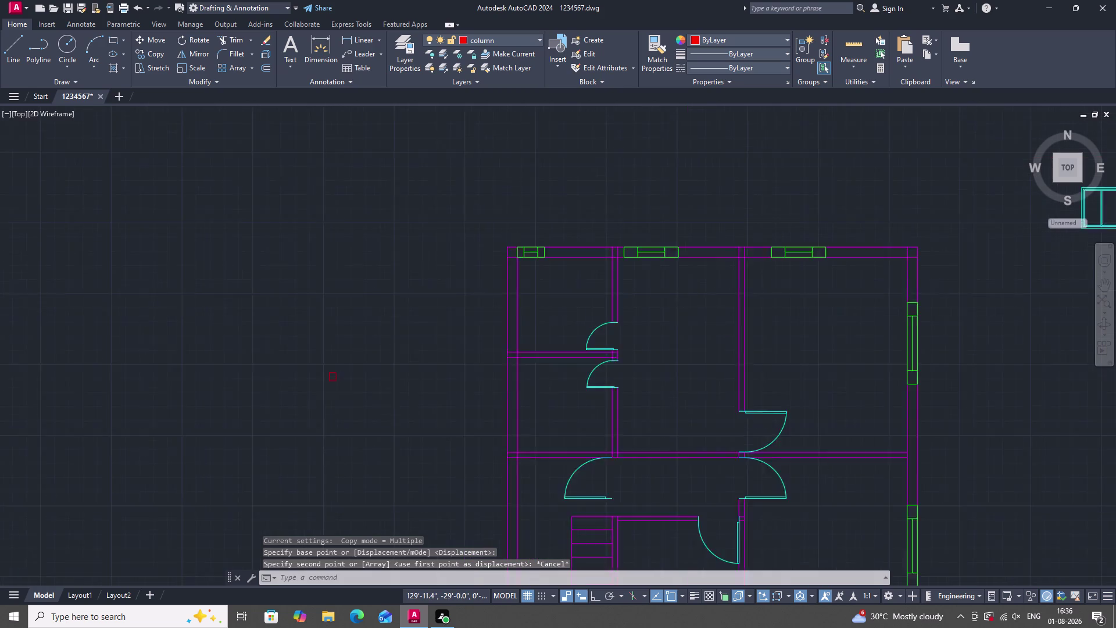
scroll(down, 3)
scroll(up, 3)
scroll(down, 3)
scroll(up, 3)
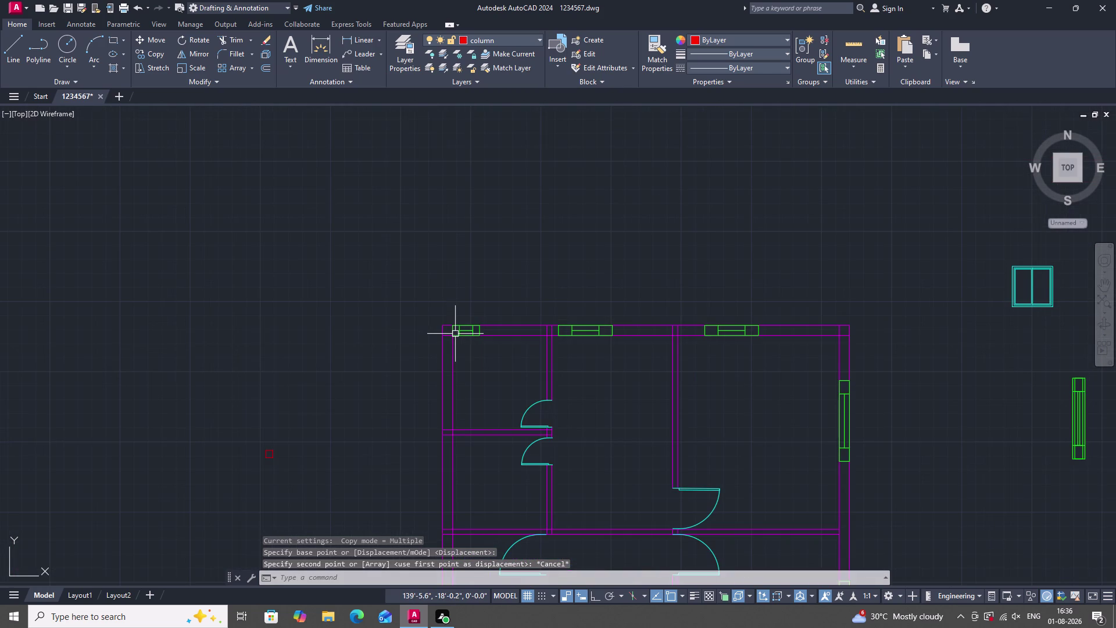
scroll(down, 3)
scroll(up, 3)
text(re)
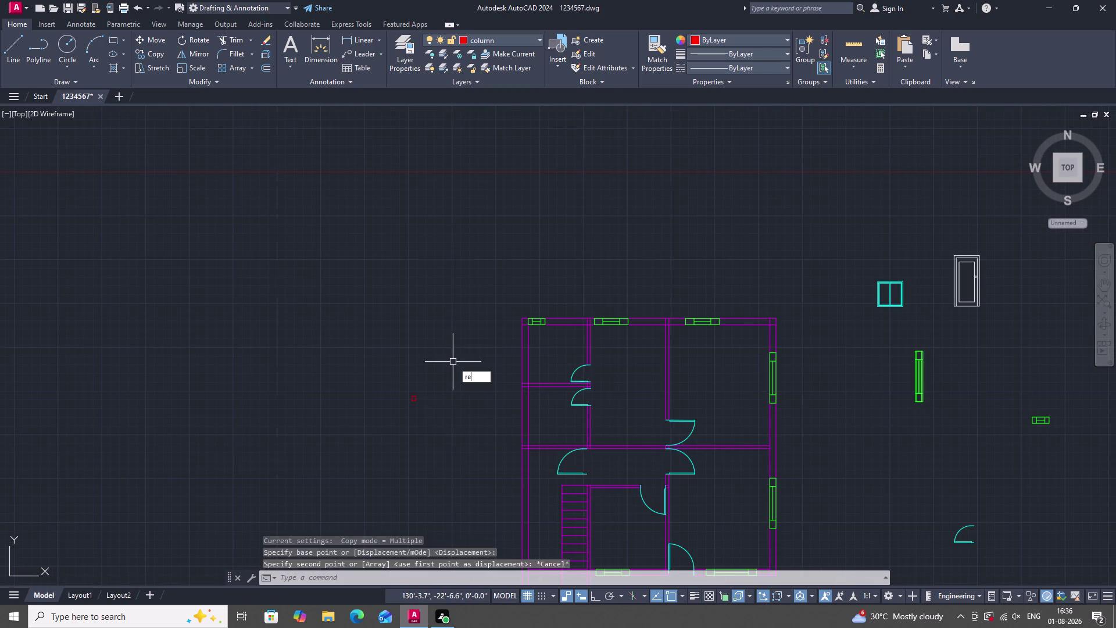
text(cc)
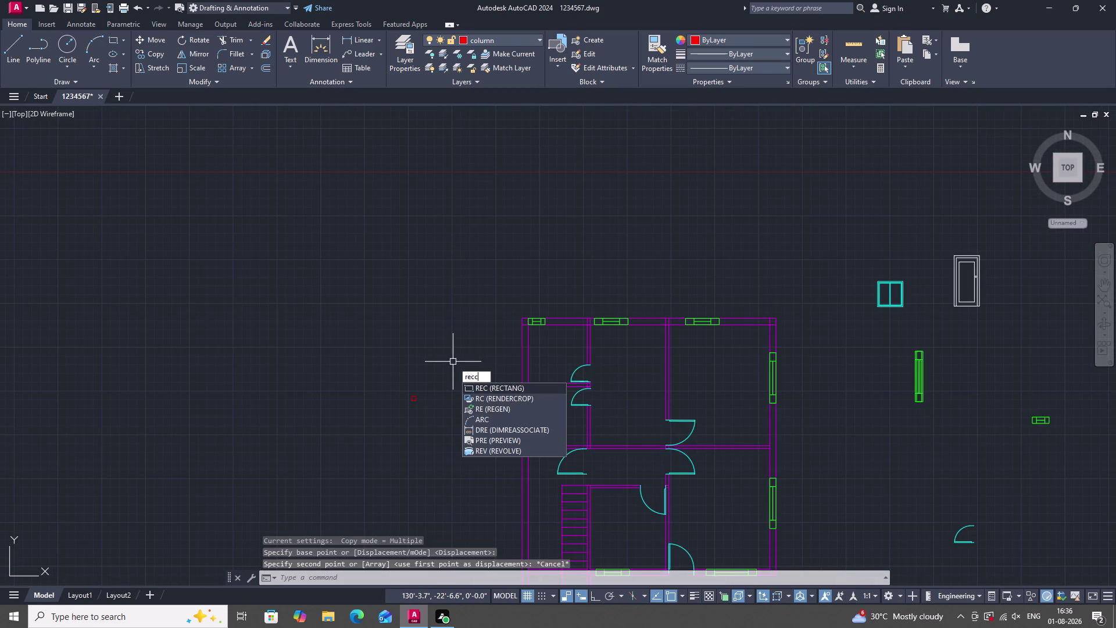
Draw a 9" by 9" rectangle column left of the floor plan.
key(BackSpace)
key(space)
drag(402, 321, 406, 327)
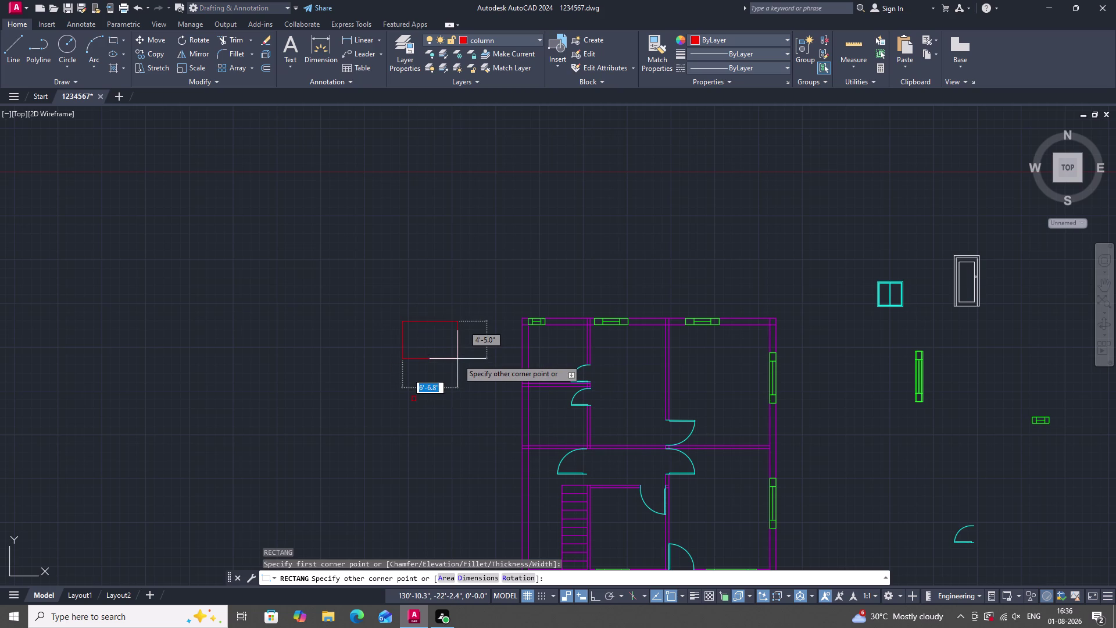
text(d)
key(space)
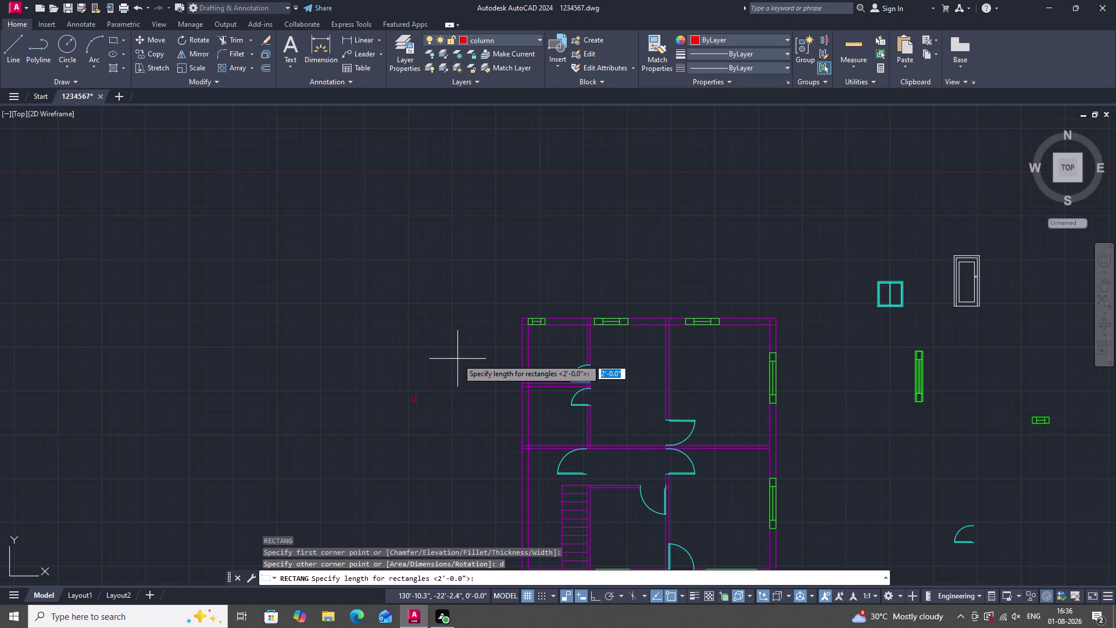
text(9")
key(Return)
text(9")
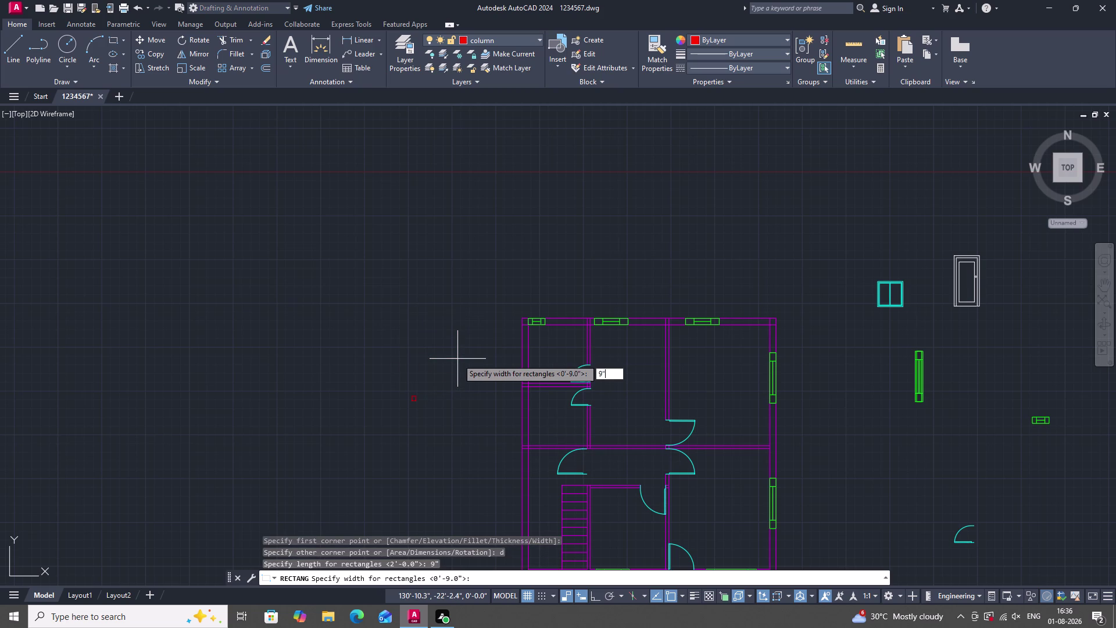
key(Return)
click(458, 359)
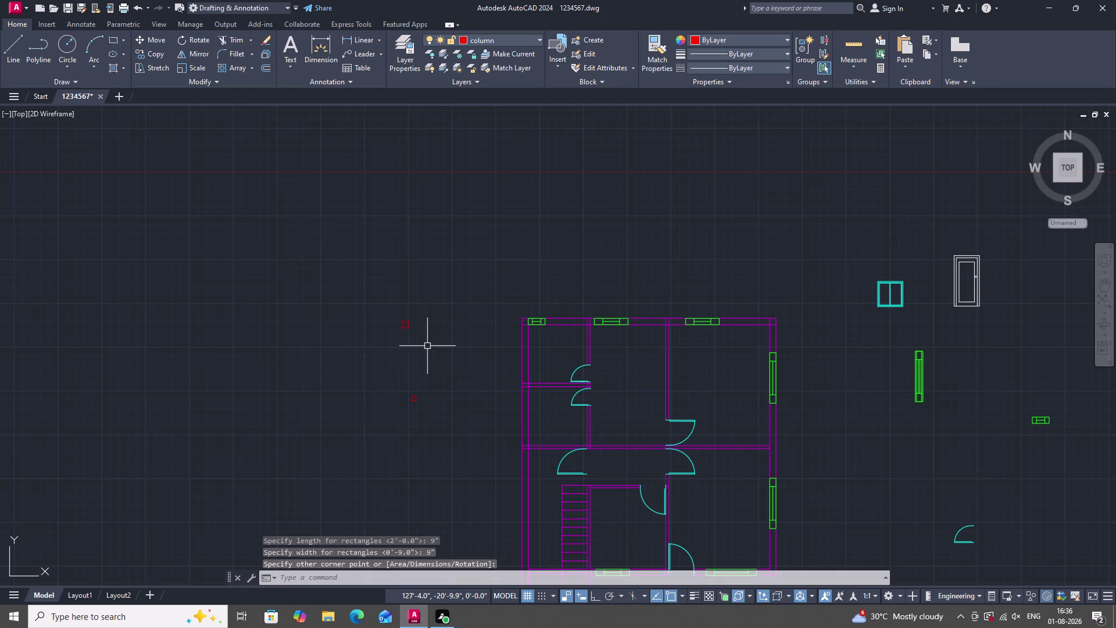
Window-select the new 9-inch square column.
click(431, 354)
click(417, 330)
click(390, 315)
click(419, 340)
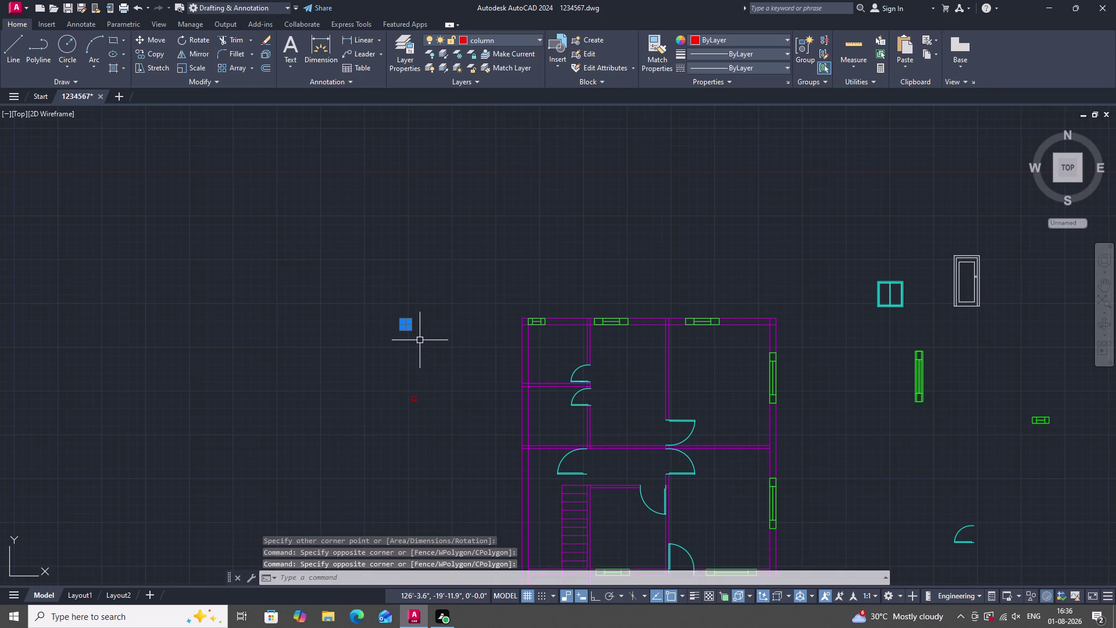
scroll(up, 3)
scroll(down, 3)
Copy the square column, using its corner as the base point.
key(c)
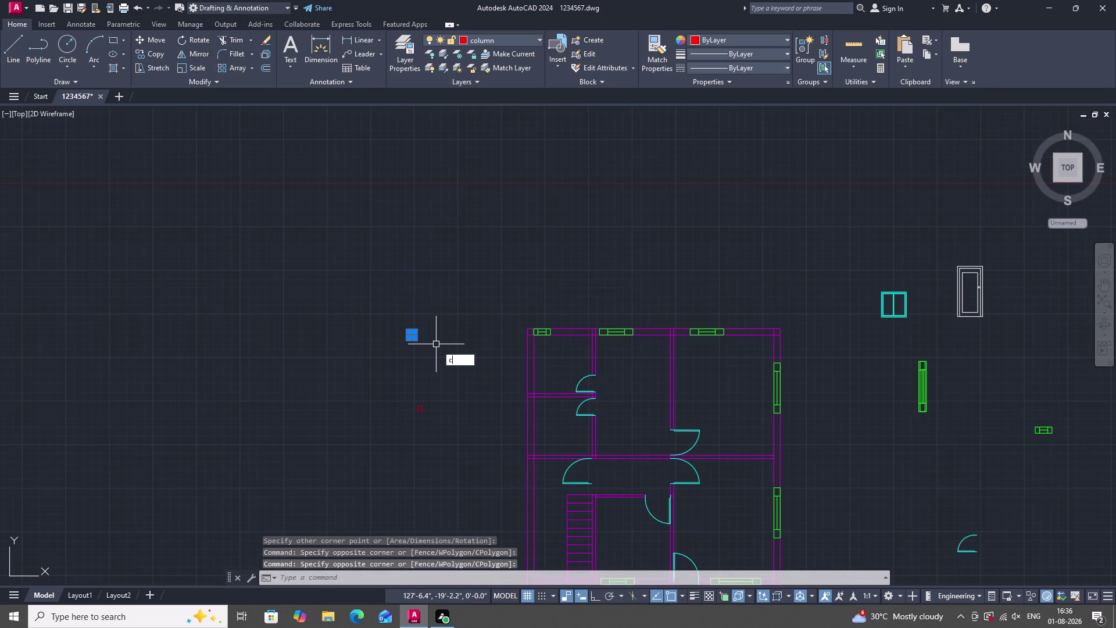
text(o)
key(space)
scroll(up, 3)
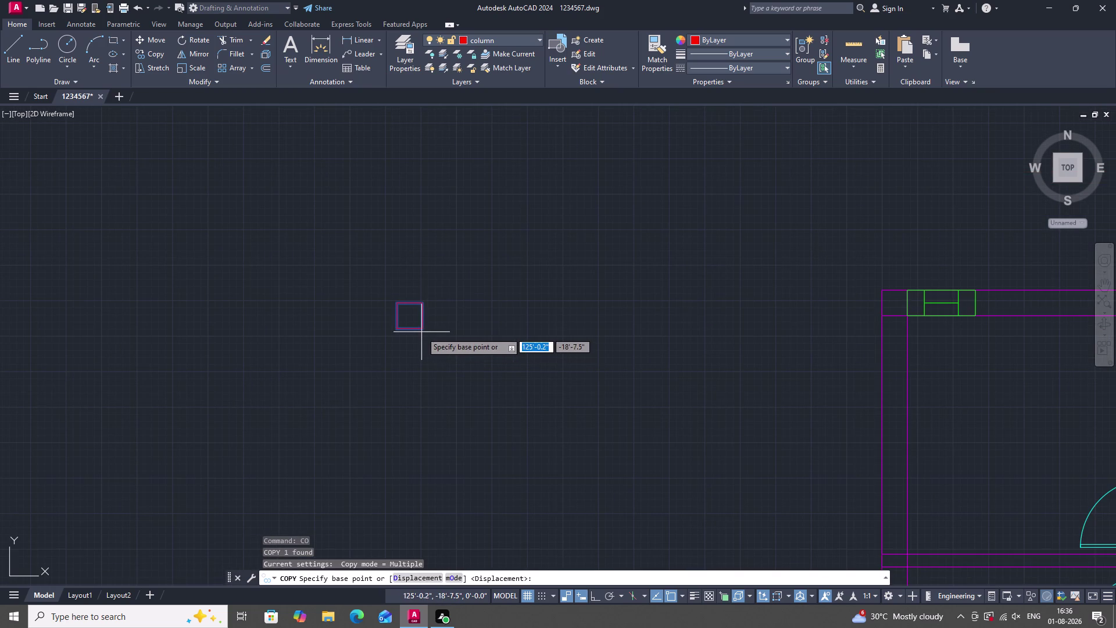
drag(420, 330, 387, 361)
scroll(down, 3)
scroll(up, 3)
scroll(up, 3)
click(610, 335)
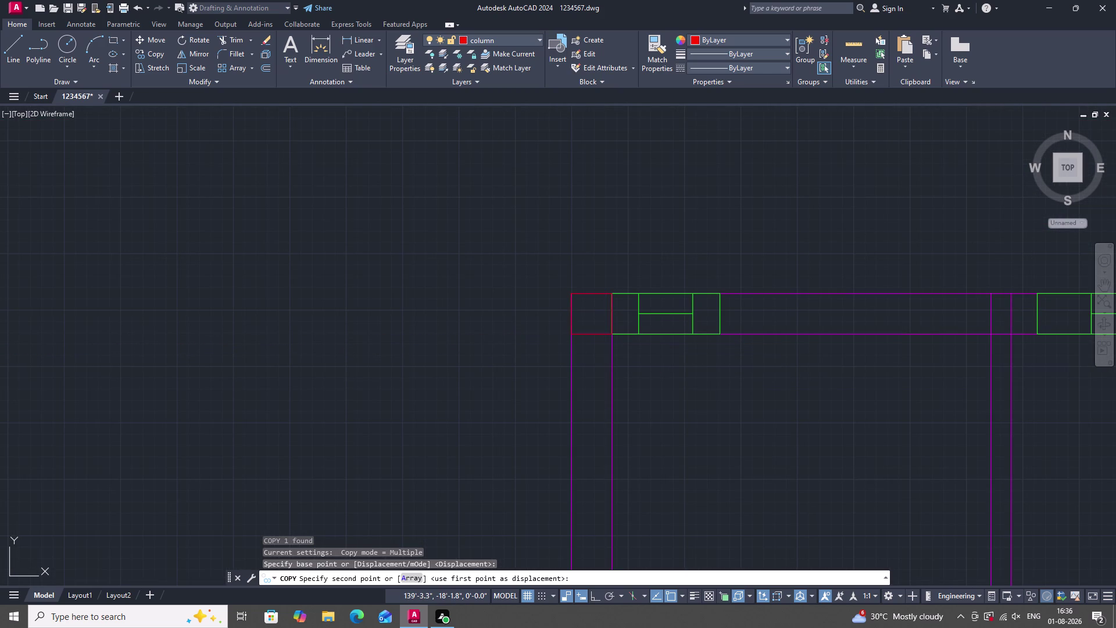
Place column copies at two junctions along the top wall.
scroll(down, 3)
scroll(down, 3)
scroll(up, 3)
scroll(up, 3)
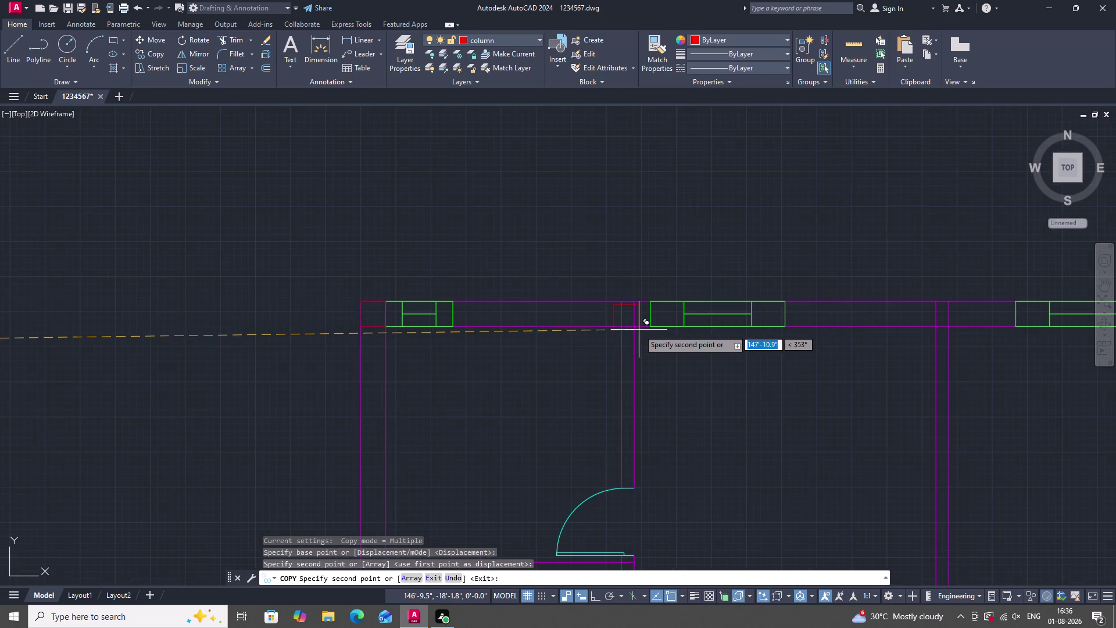
click(640, 327)
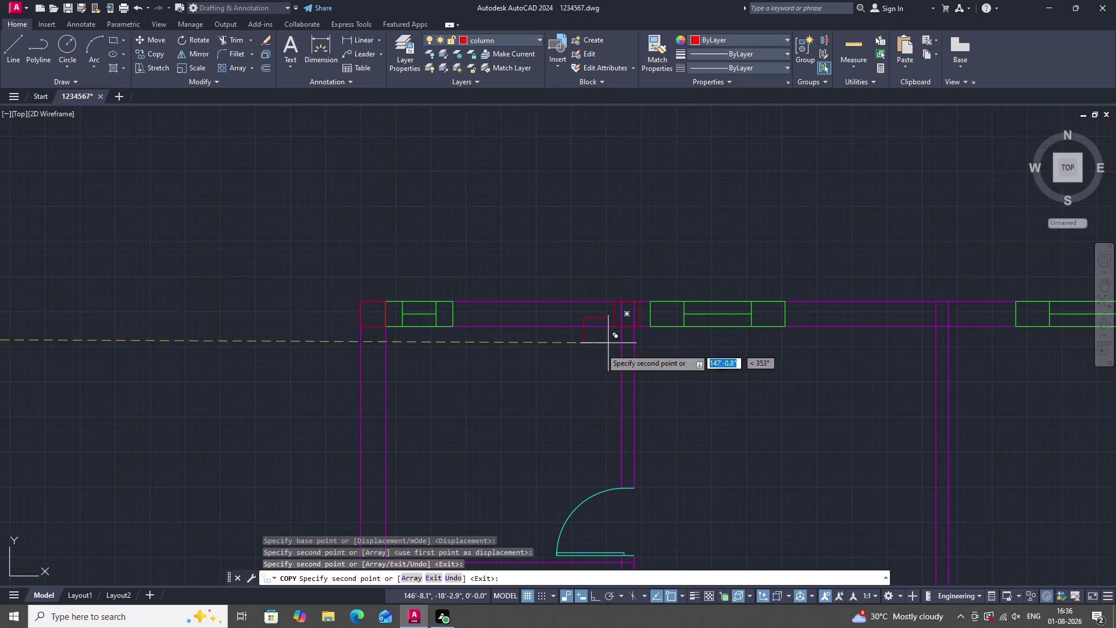
scroll(down, 3)
scroll(up, 3)
scroll(up, 3)
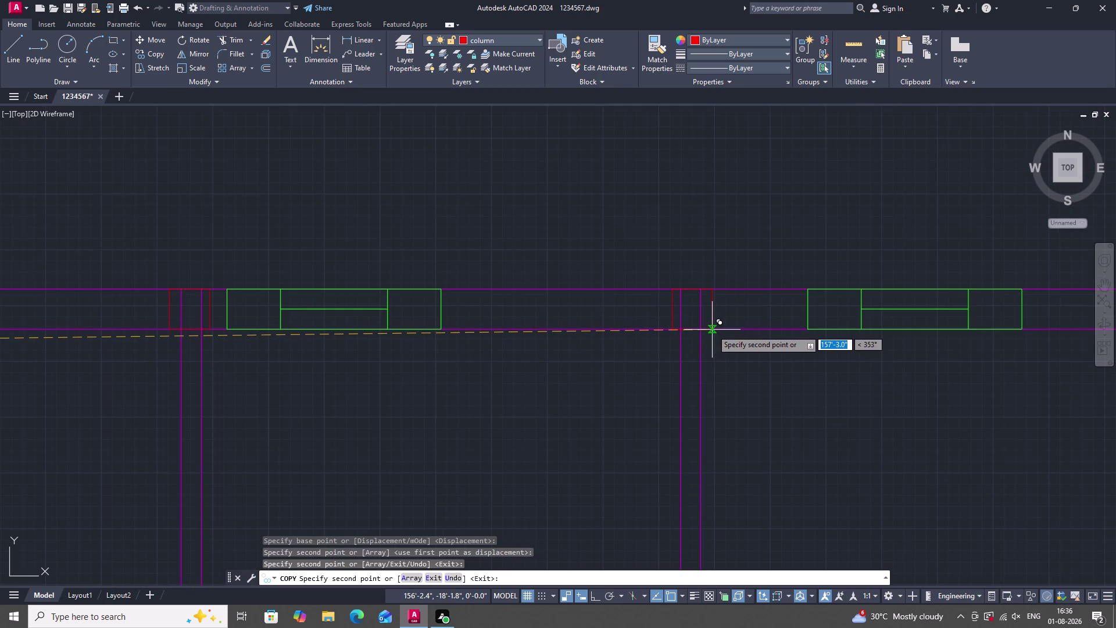
click(713, 329)
scroll(down, 3)
scroll(up, 3)
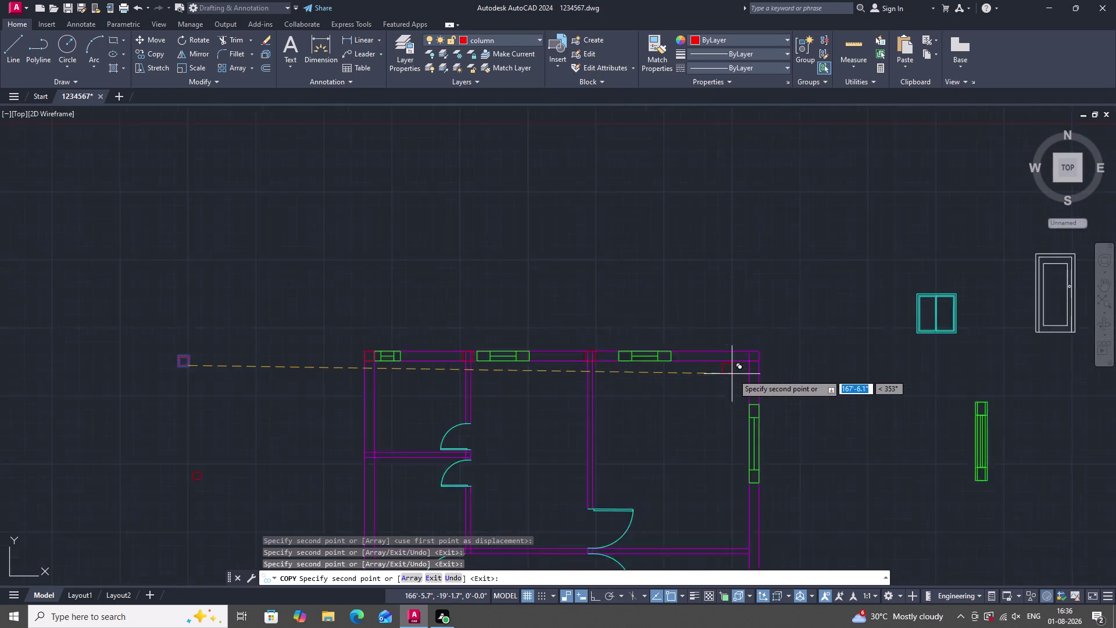
scroll(up, 3)
Place another column copy on the plan's right wall.
drag(793, 343, 776, 358)
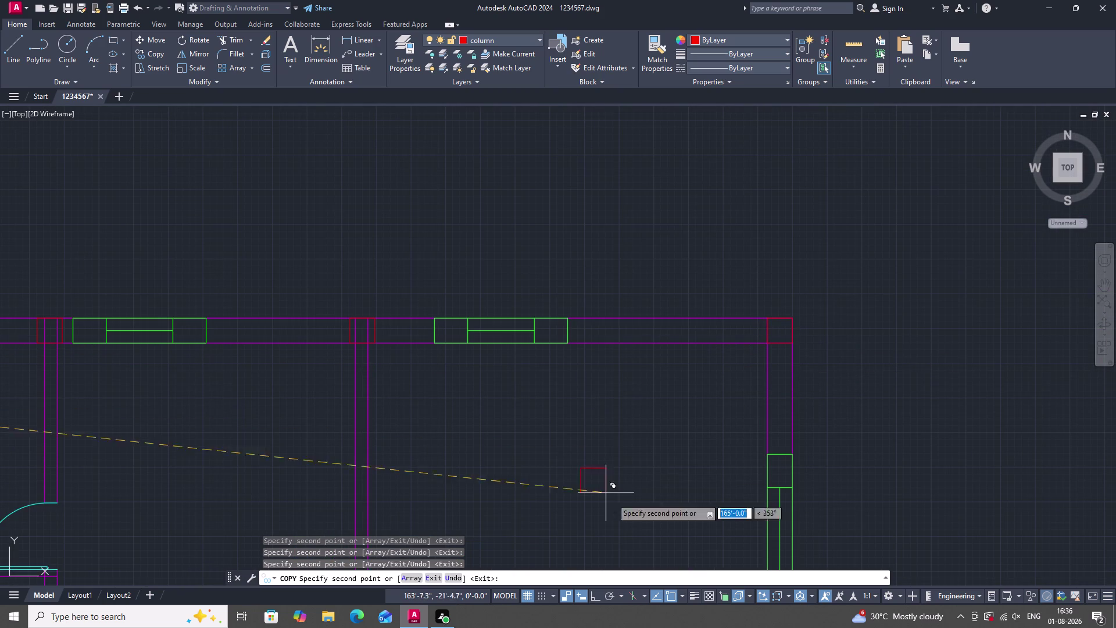
scroll(down, 3)
scroll(down, 3)
scroll(up, 3)
scroll(up, 3)
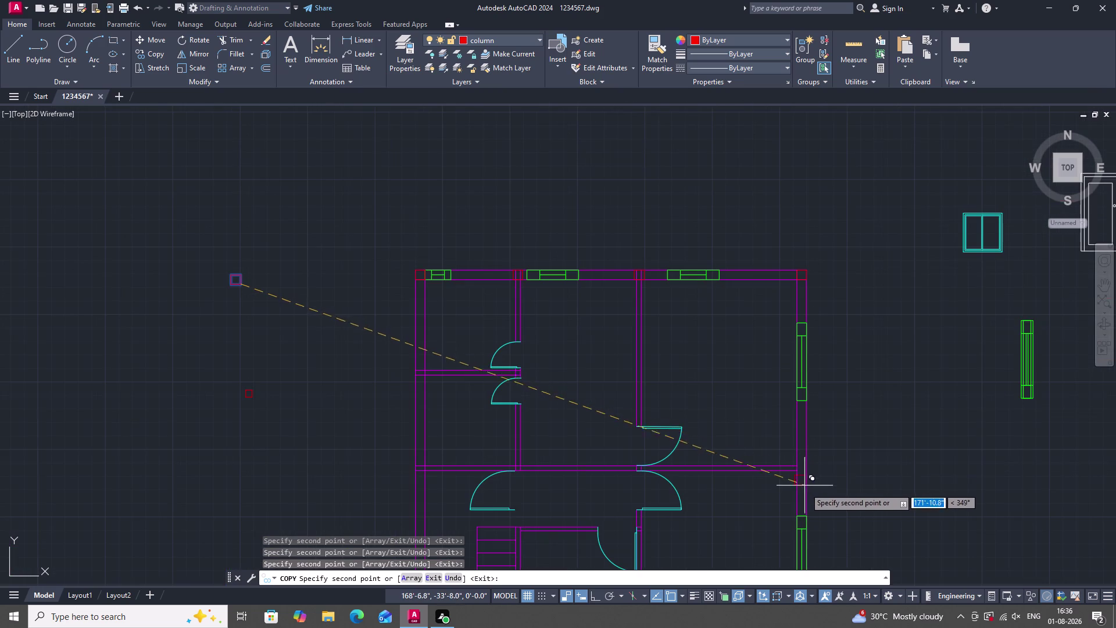
scroll(up, 3)
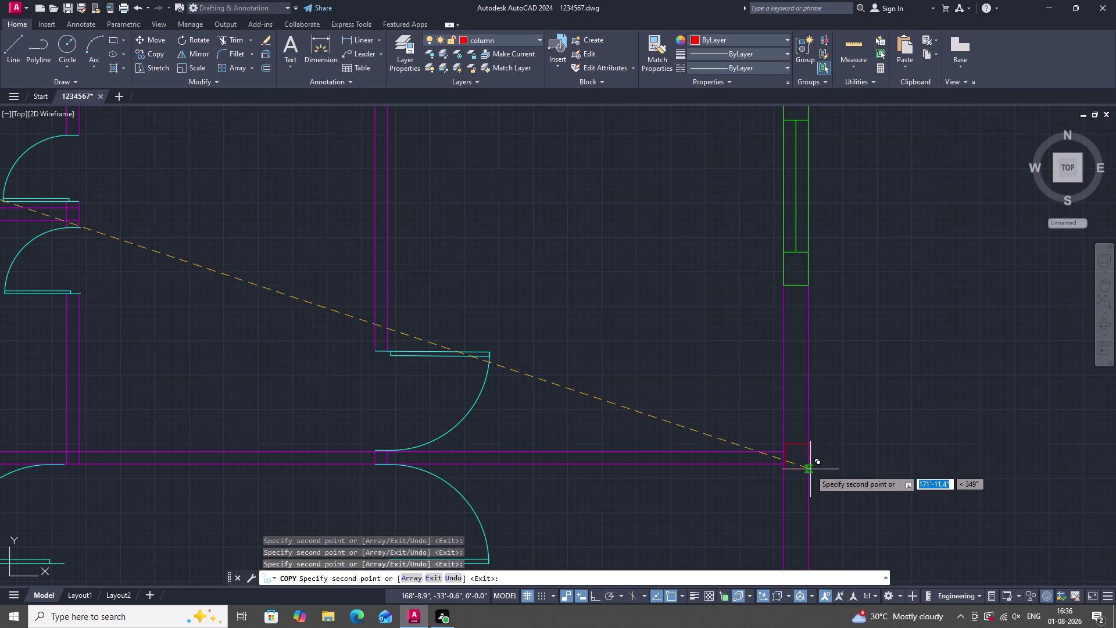
drag(809, 469, 789, 480)
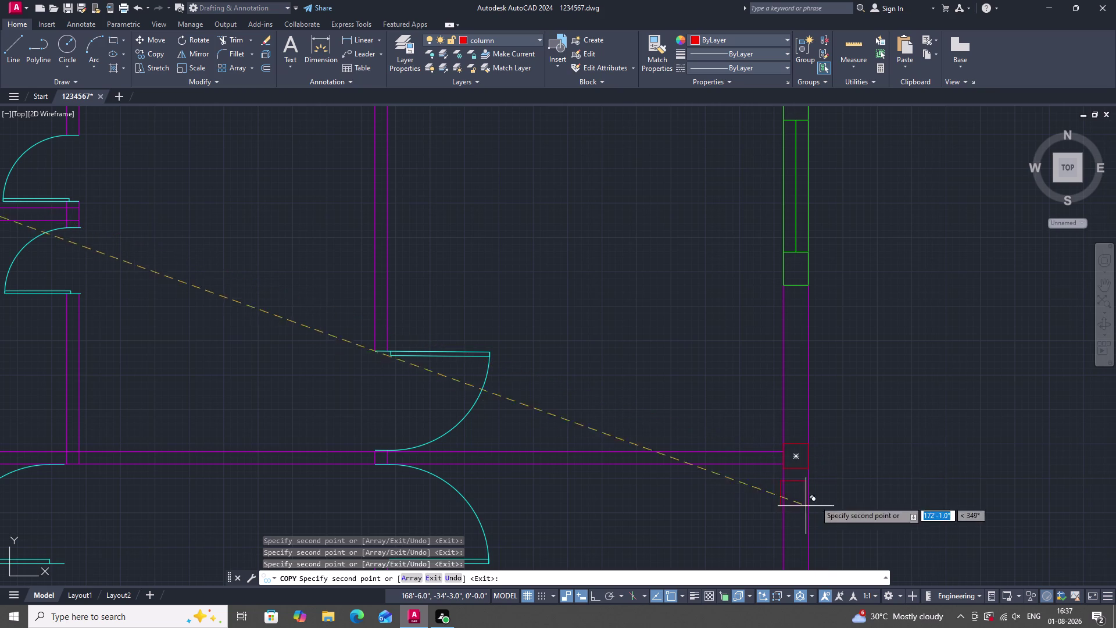
scroll(down, 3)
scroll(down, 3)
scroll(up, 3)
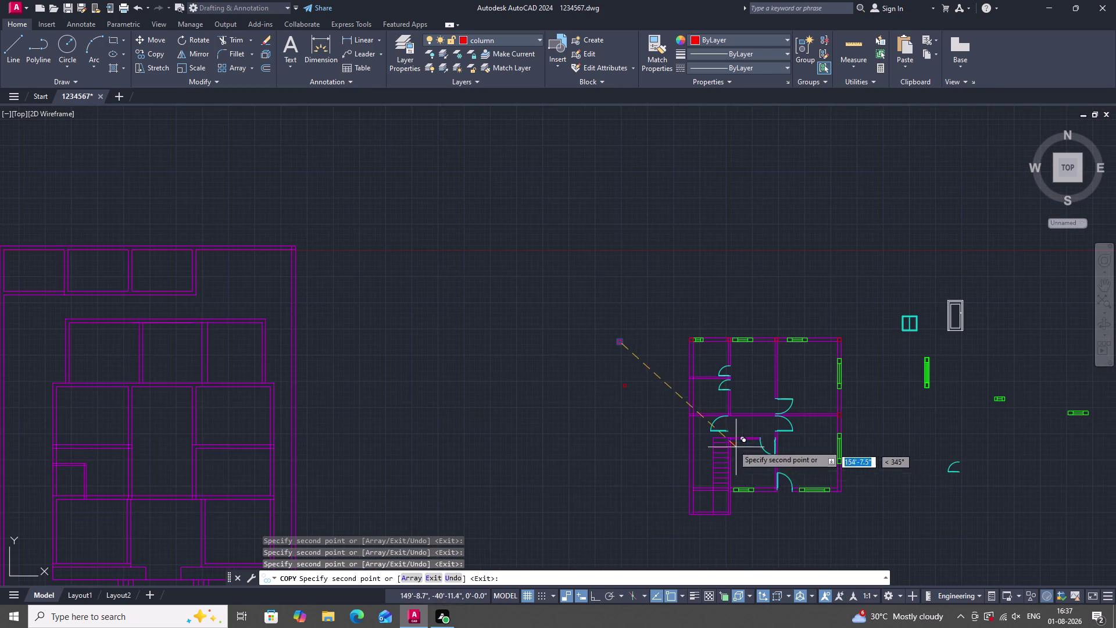
scroll(up, 3)
scroll(up, 3)
scroll(up, 3)
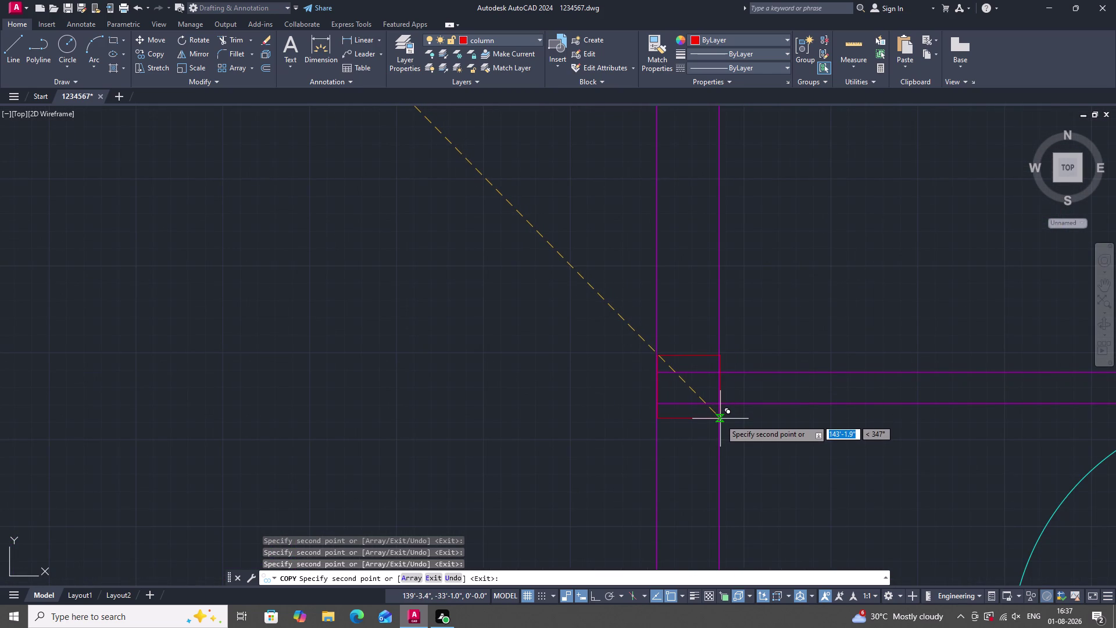
Place column copies at a right-wall junction and an interior wall junction.
click(719, 422)
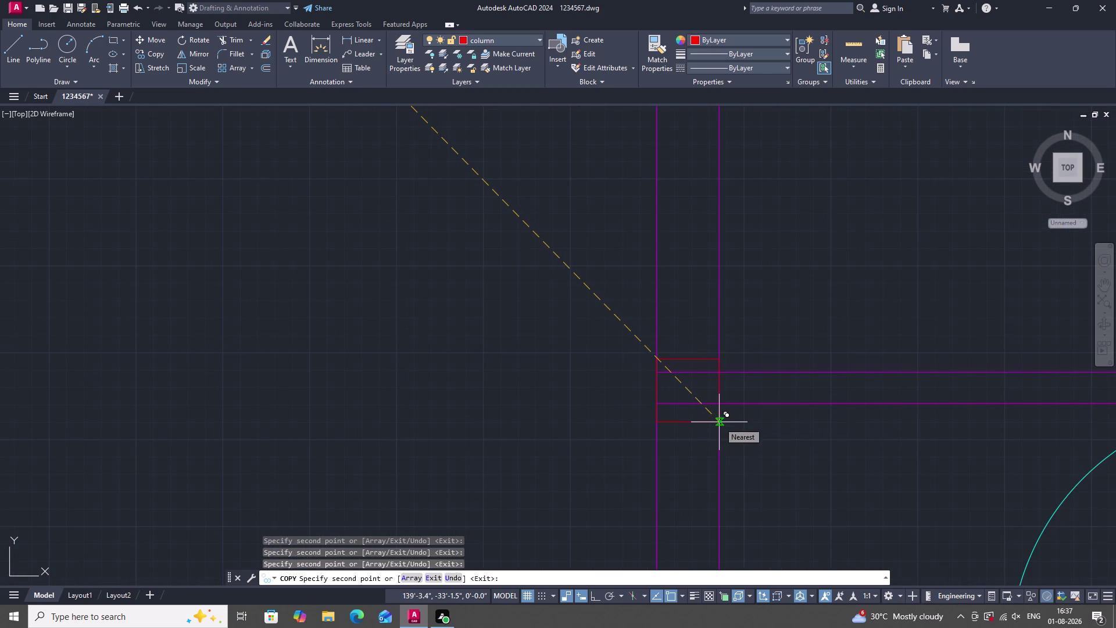
scroll(down, 3)
scroll(down, 3)
scroll(down, 3)
scroll(up, 3)
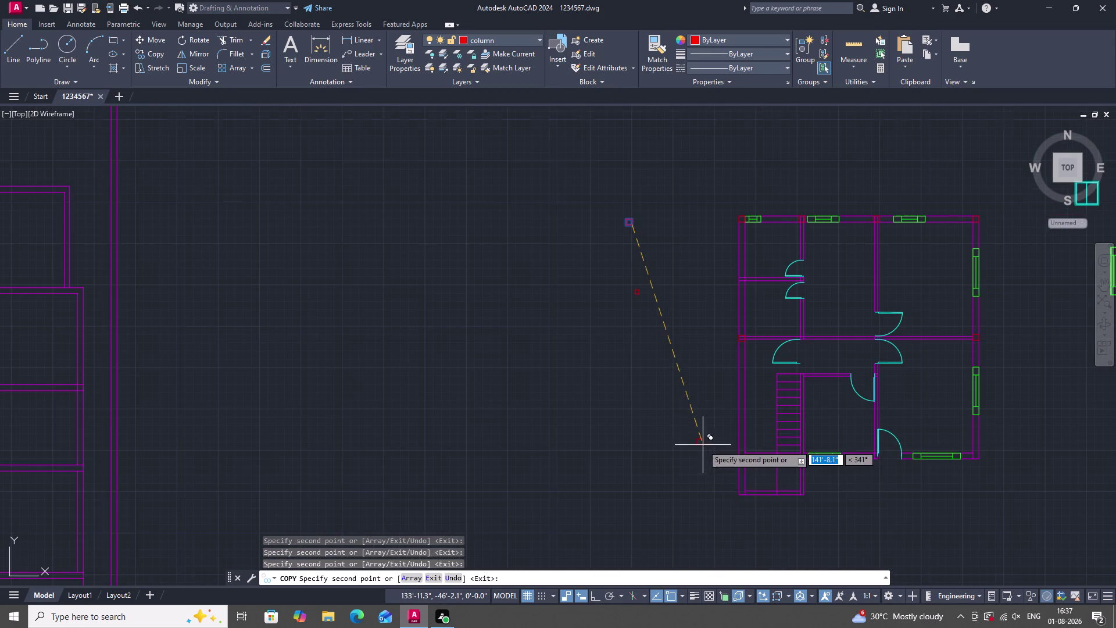
scroll(up, 3)
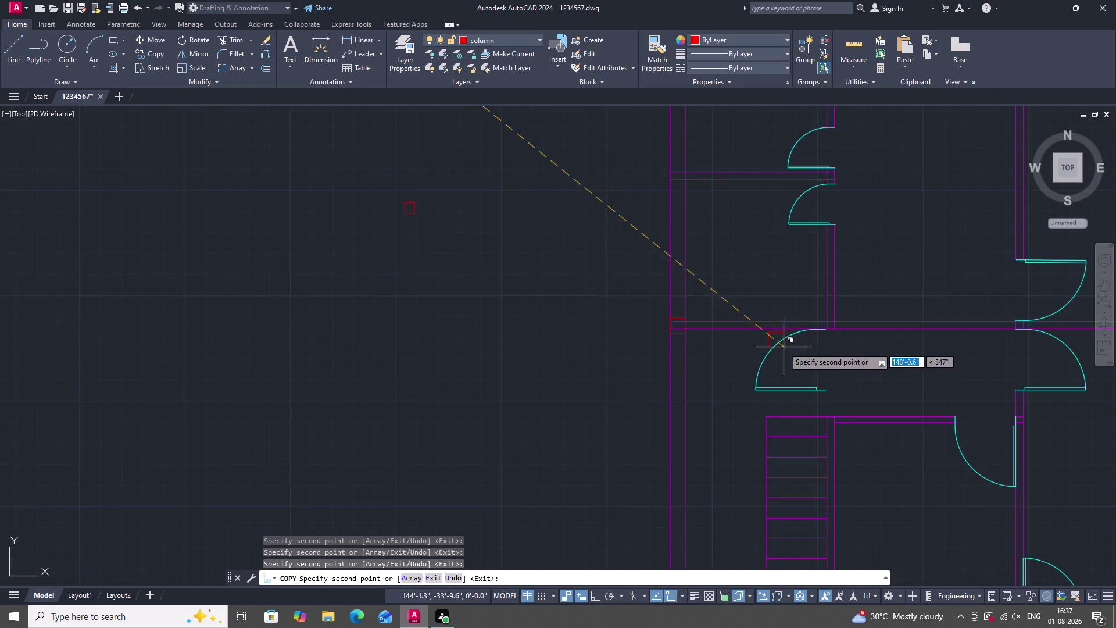
scroll(up, 3)
scroll(up, 3)
scroll(up, 3)
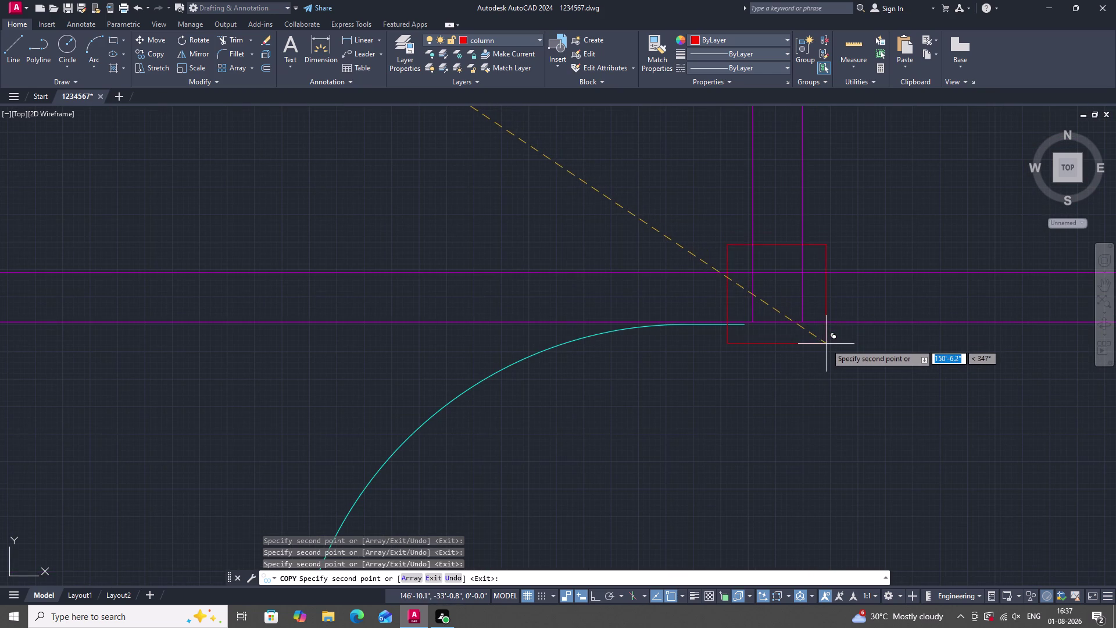
click(823, 346)
scroll(down, 3)
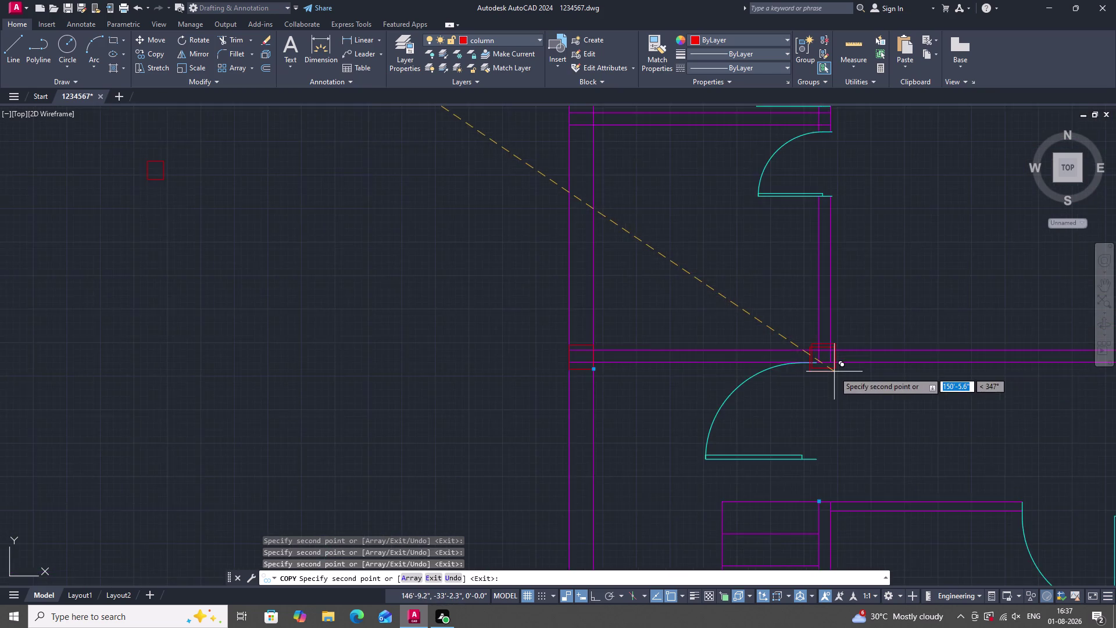
scroll(down, 3)
scroll(up, 3)
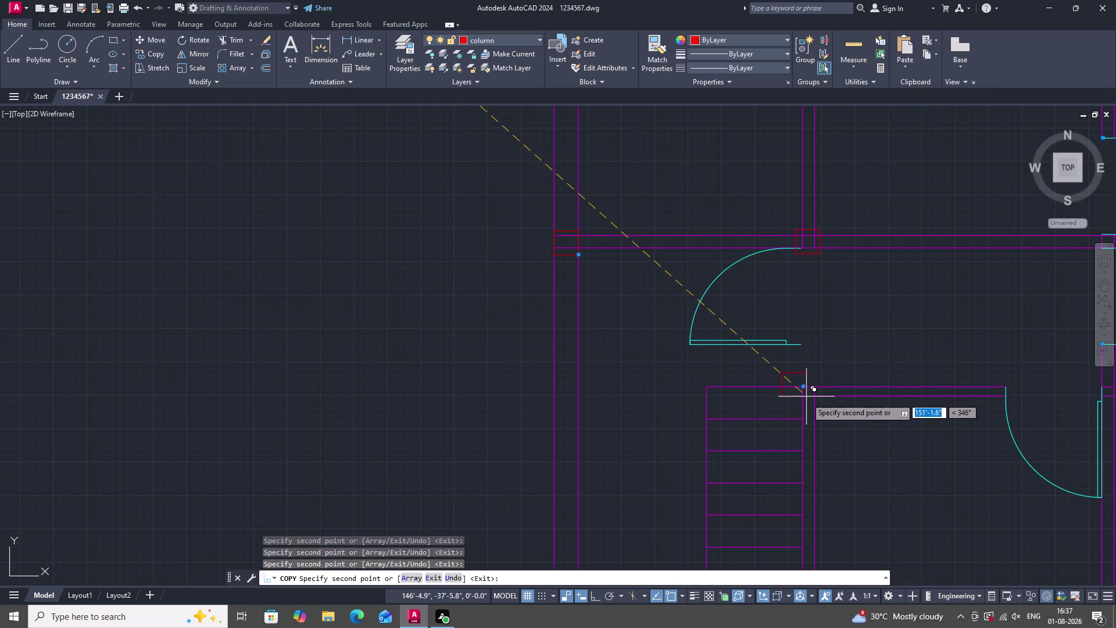
scroll(down, 3)
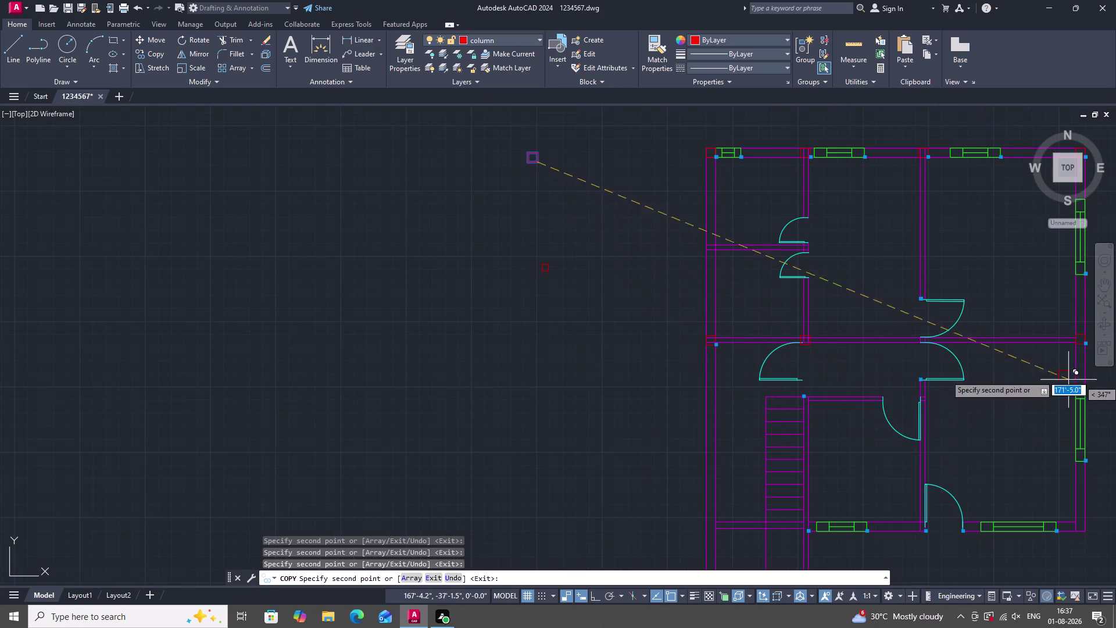
scroll(up, 3)
scroll(up, 3)
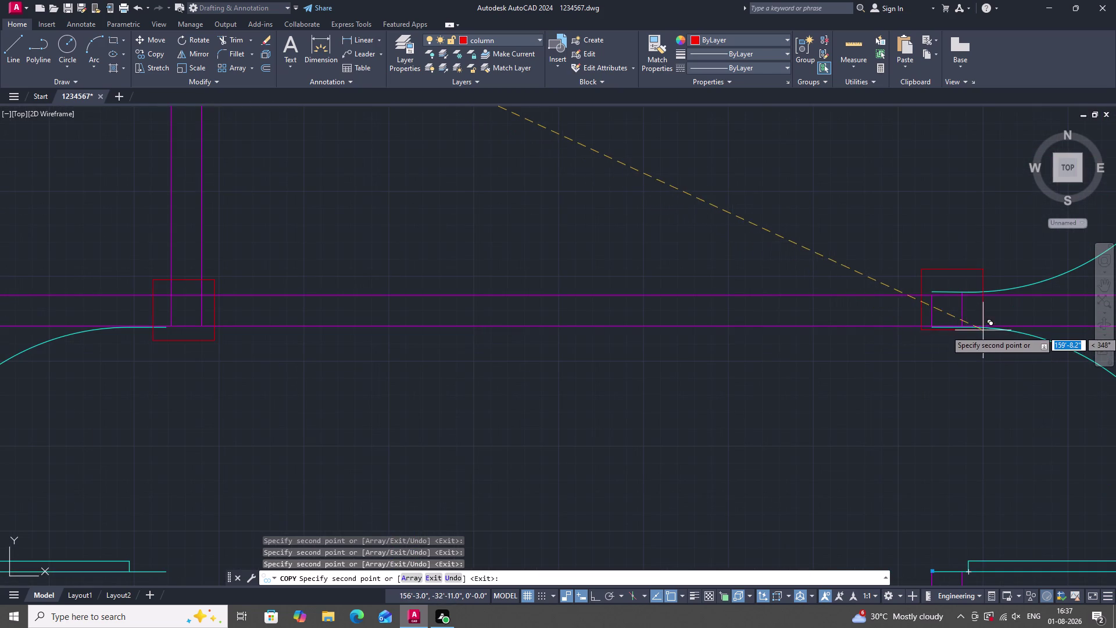
Place column copies on the middle wall and on the bottom wall beside the door.
click(982, 342)
scroll(down, 3)
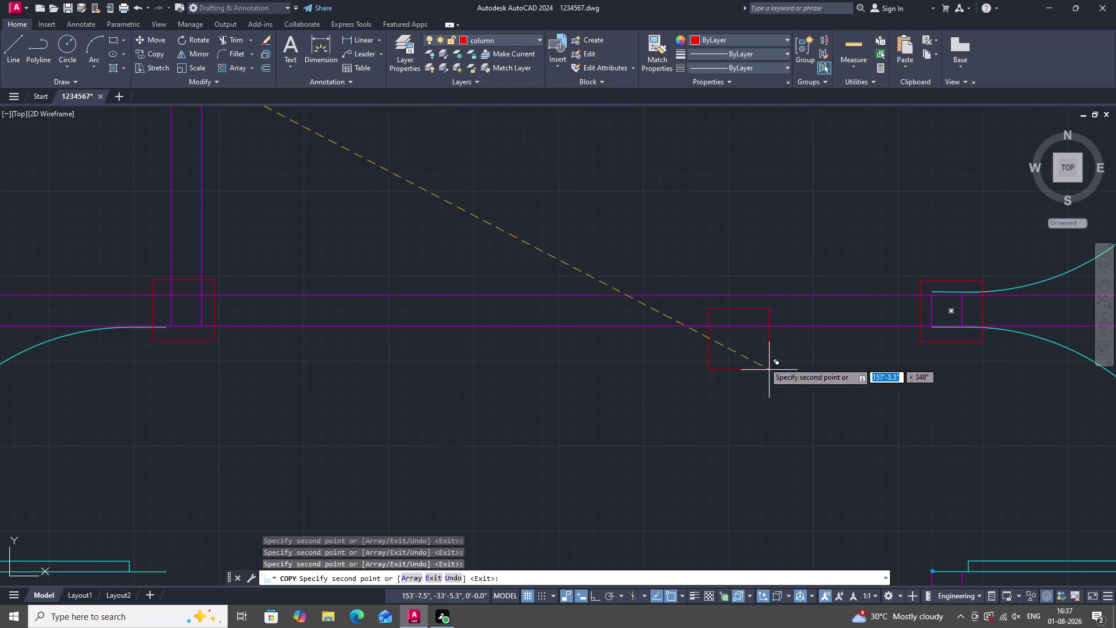
scroll(down, 3)
scroll(down, 3)
scroll(up, 3)
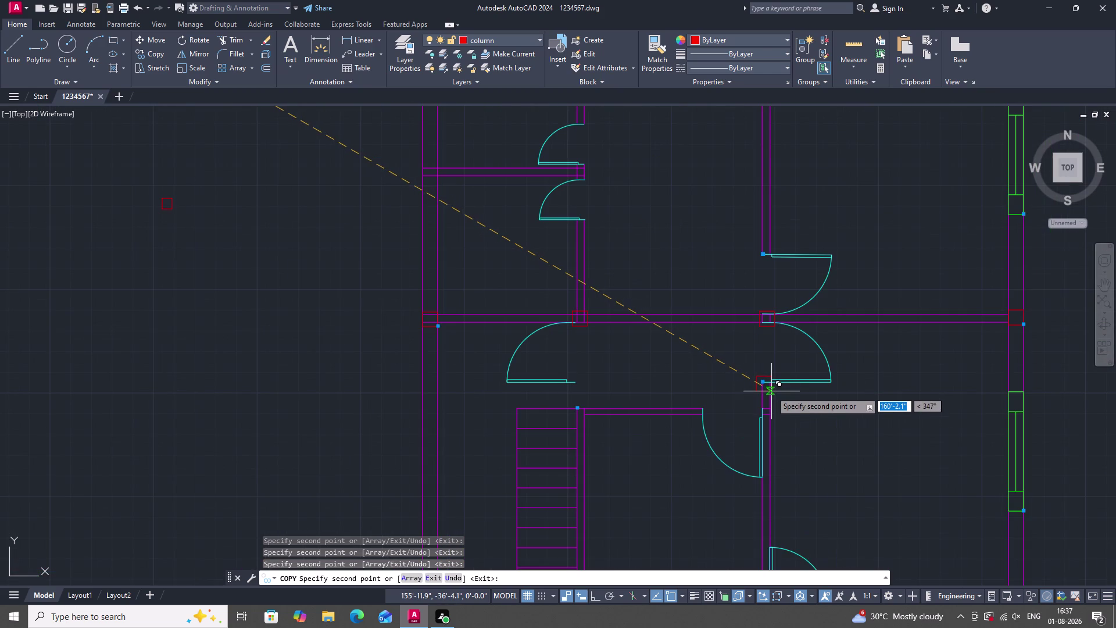
scroll(down, 3)
scroll(up, 3)
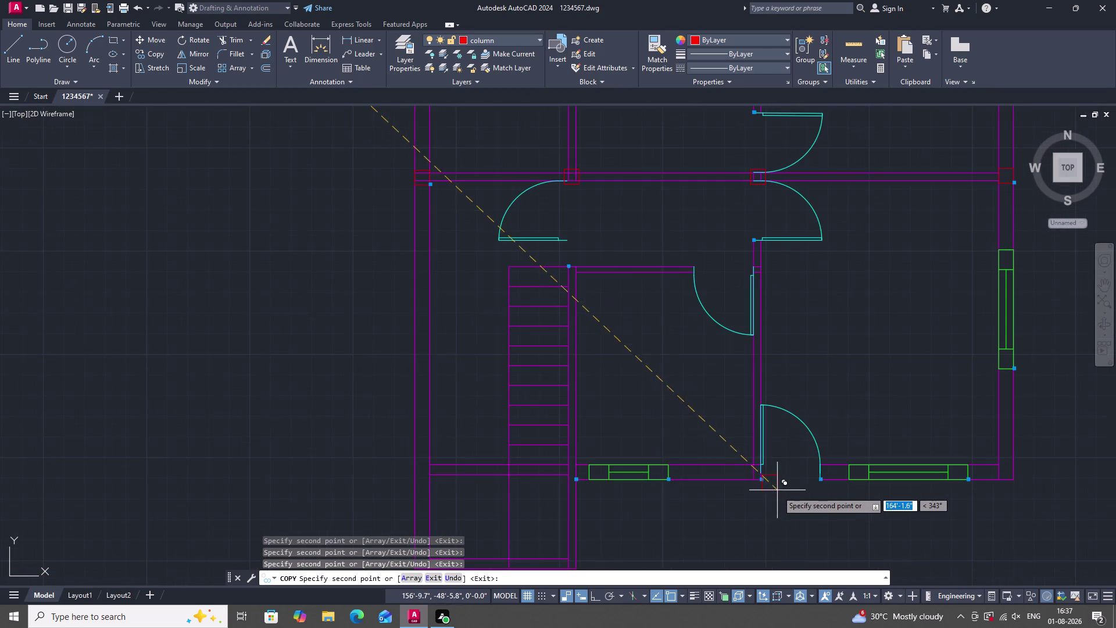
scroll(up, 3)
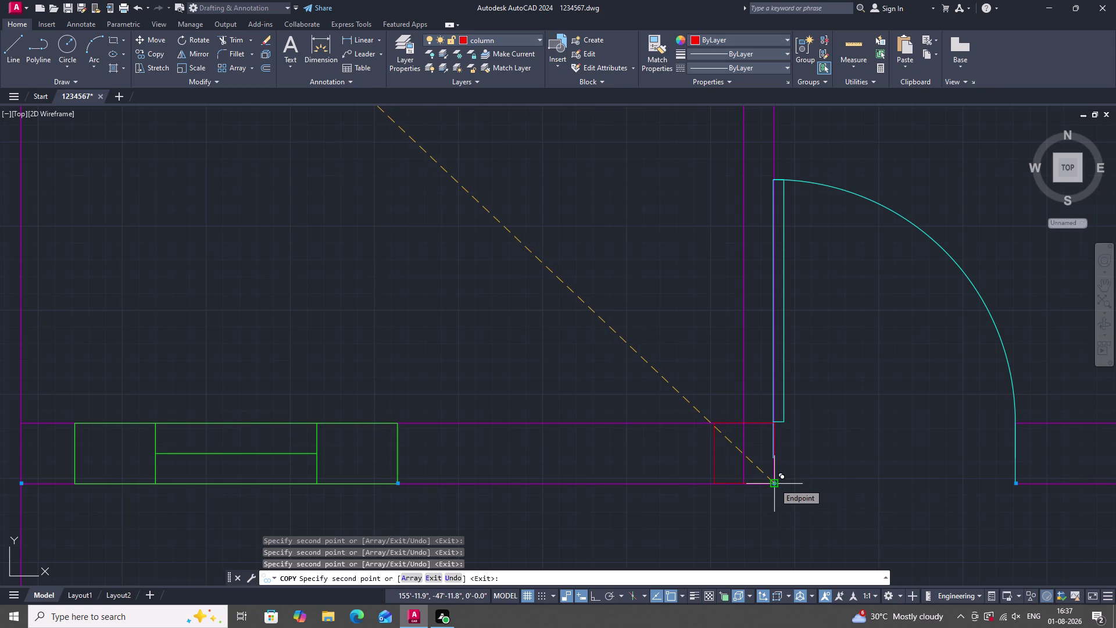
click(775, 483)
scroll(down, 3)
scroll(down, 3)
scroll(up, 3)
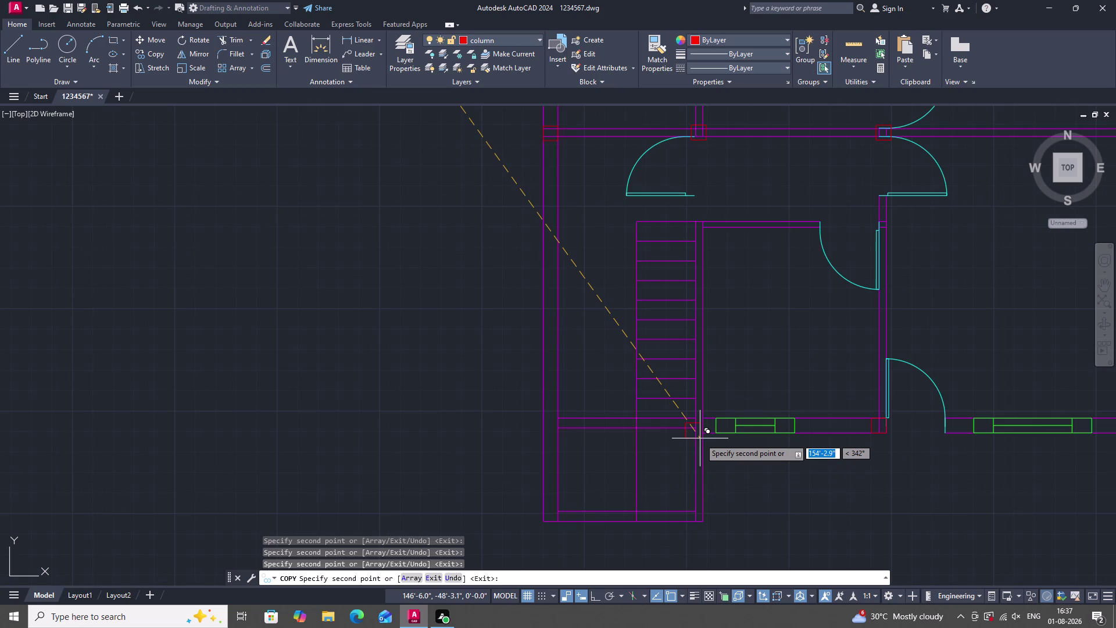
Snap a final column copy to the bottom-right wall corner and end COPY.
scroll(up, 3)
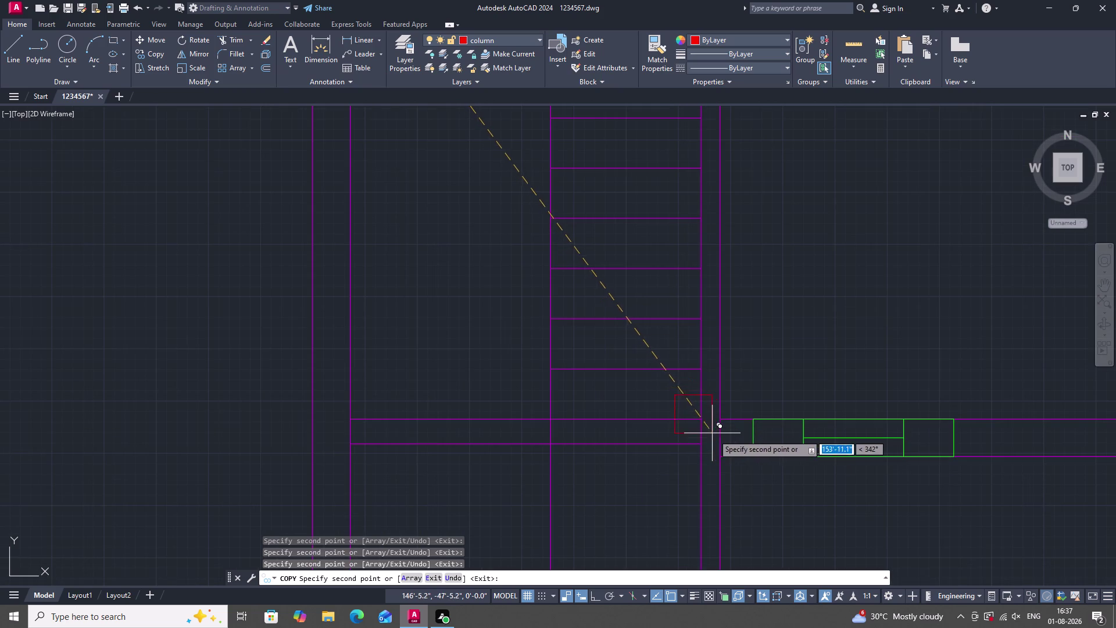
drag(721, 457, 728, 463)
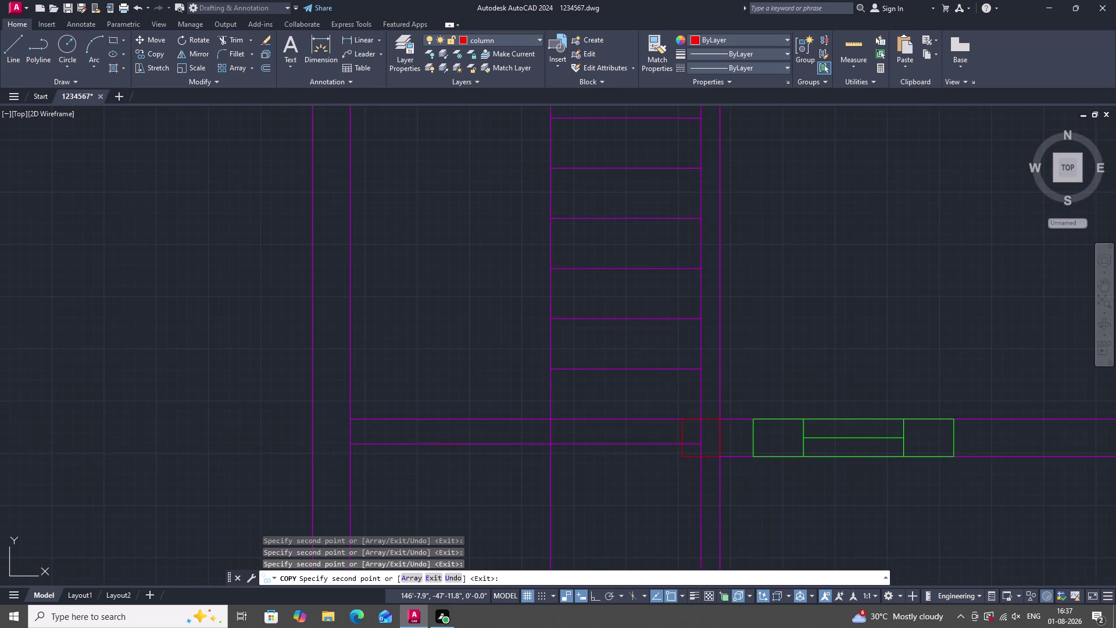
scroll(down, 3)
scroll(down, 3)
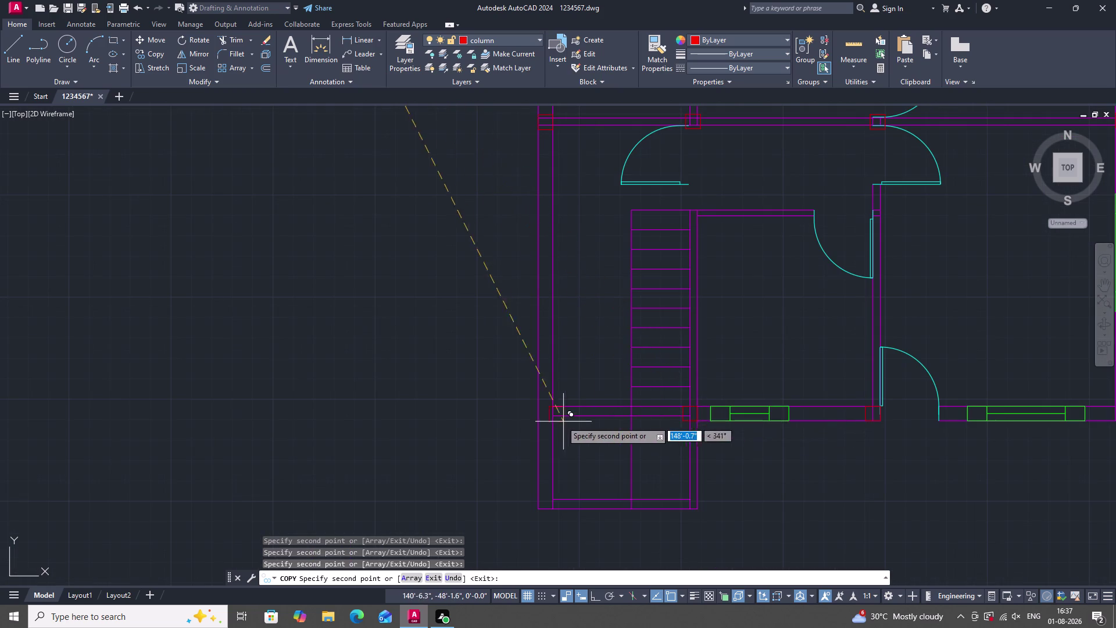
scroll(up, 3)
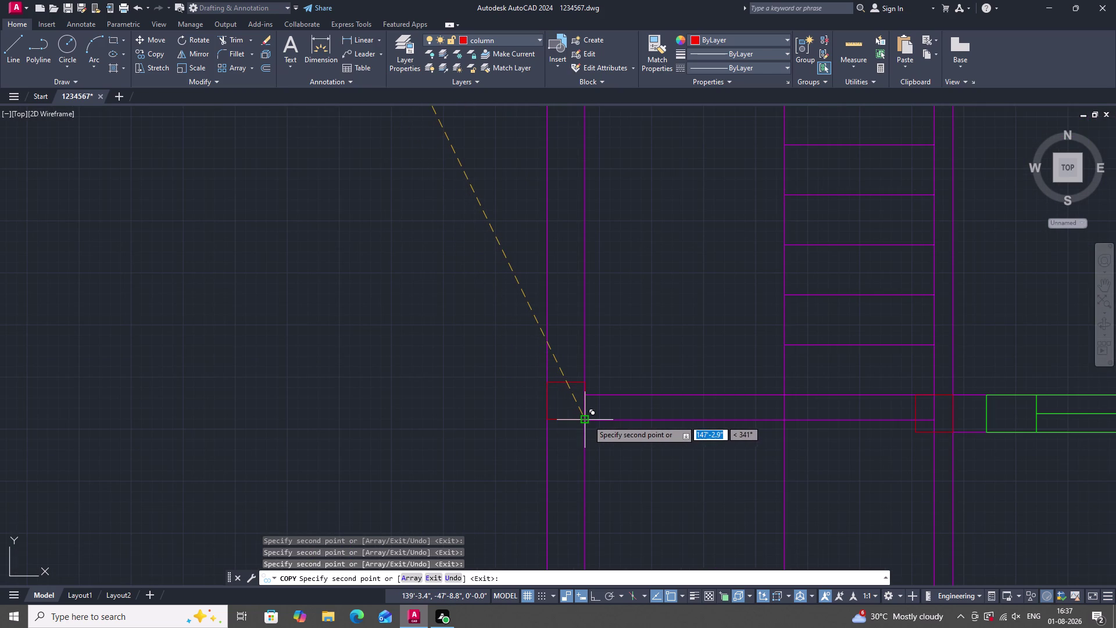
drag(588, 420, 554, 441)
scroll(down, 3)
scroll(down, 3)
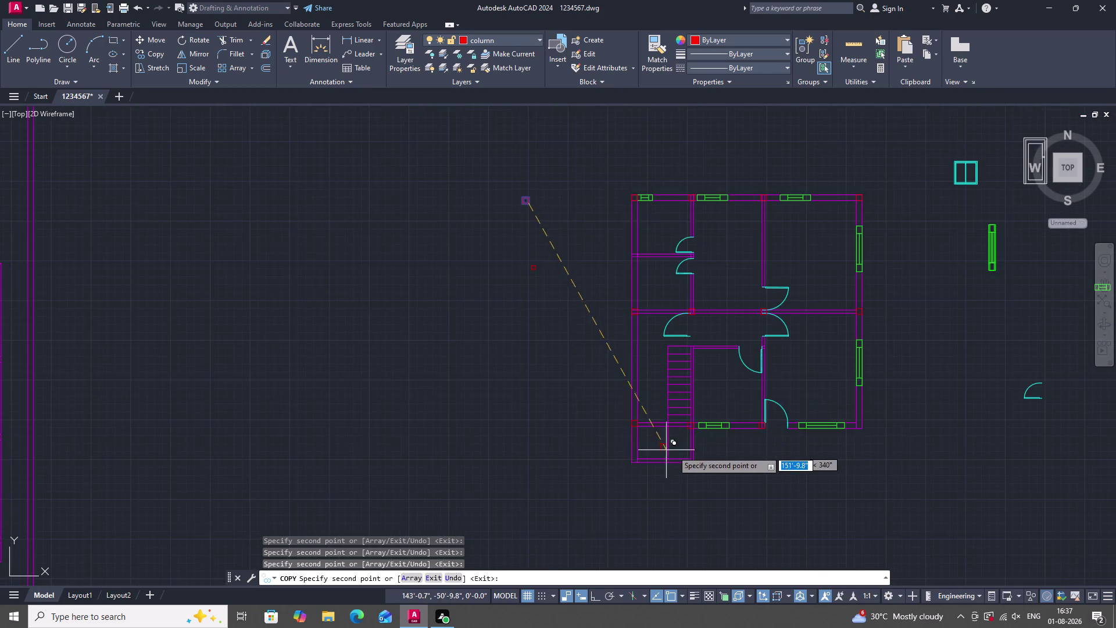
scroll(up, 3)
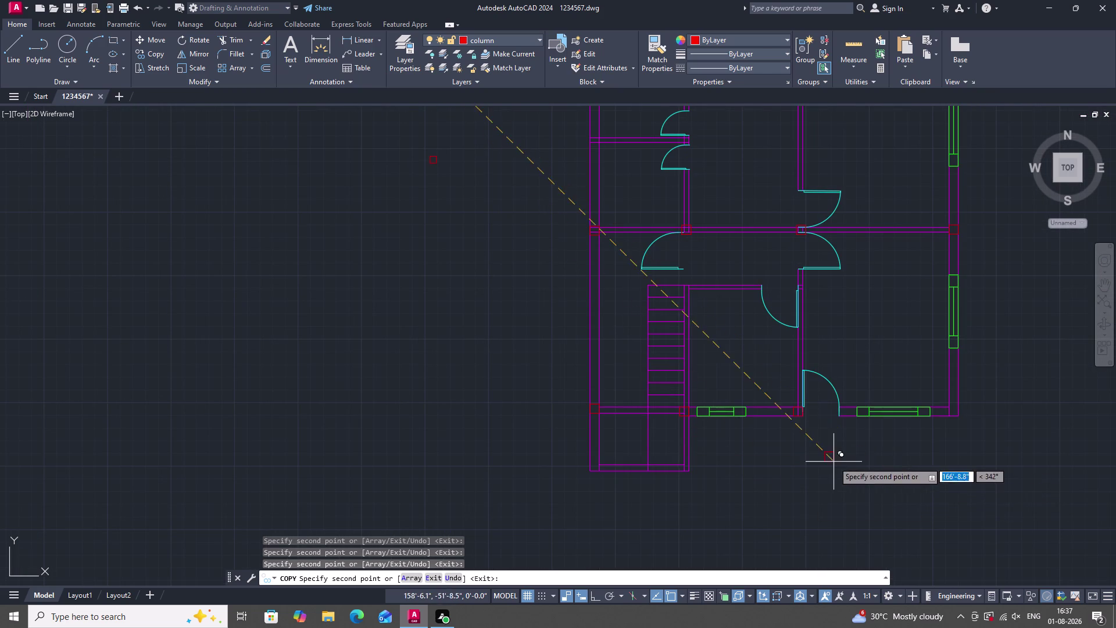
scroll(up, 3)
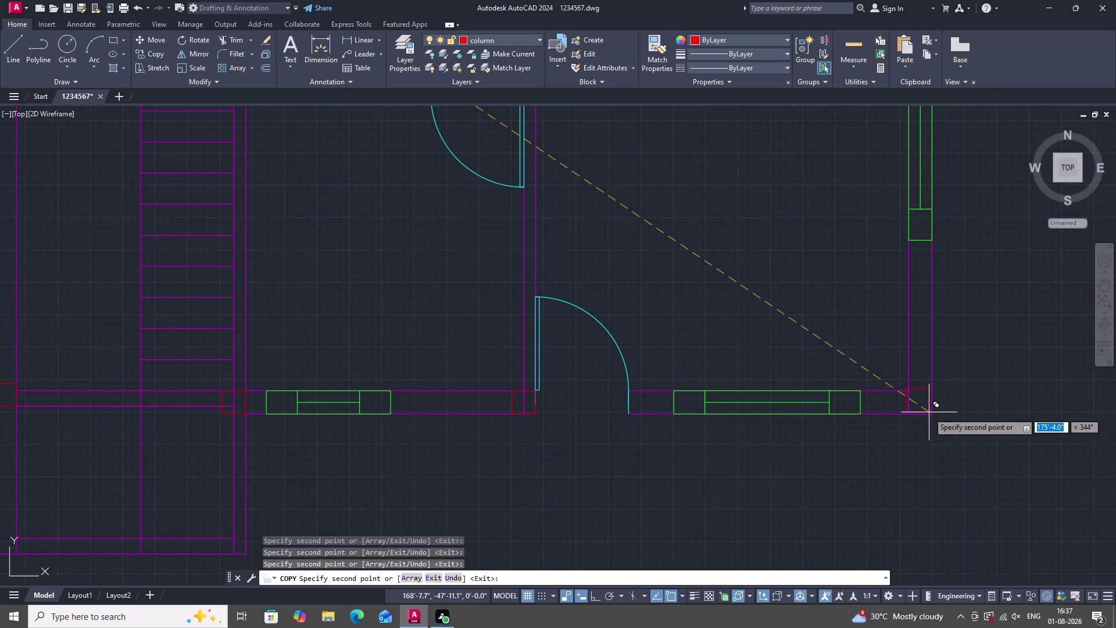
click(933, 416)
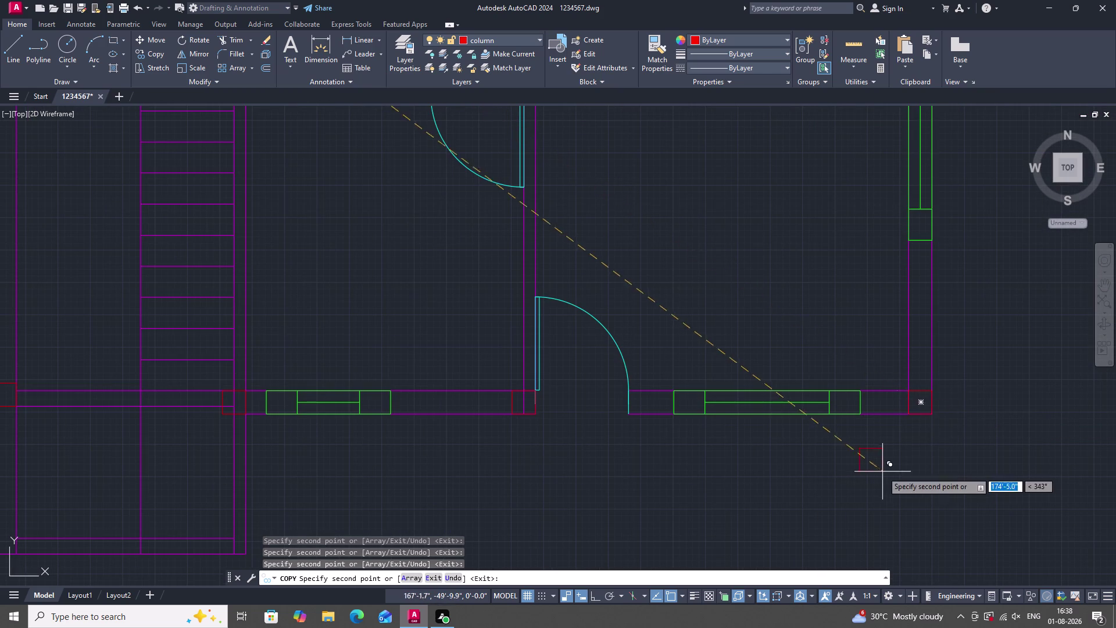
scroll(down, 3)
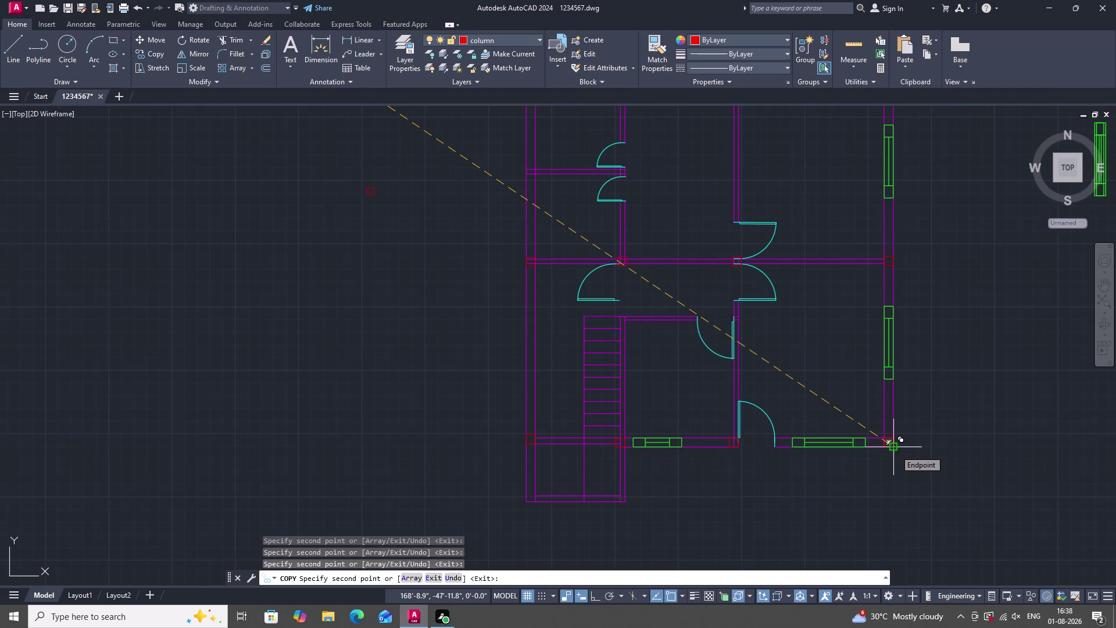
key(Escape)
scroll(down, 3)
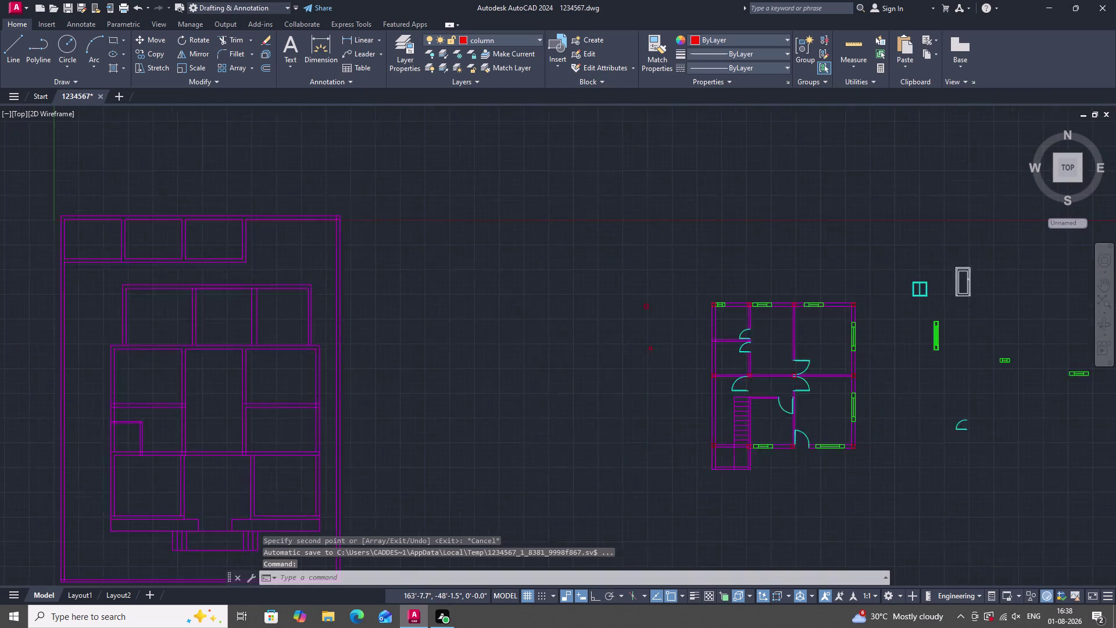
Quick-save the drawing with Ctrl+S and zoom back onto the floor plan.
scroll(up, 3)
key(ctrl+s)
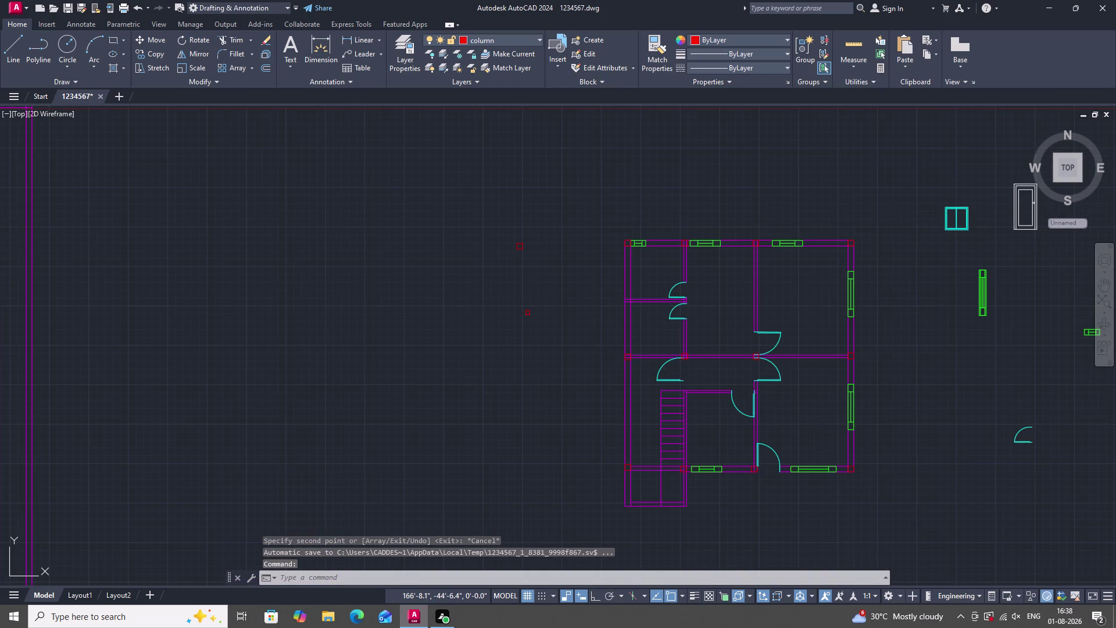
key(ctrl+s)
key(ctrl+s)
key(ctrl+s)
key(ctrl+s)
key(ctrl+s)
key(ctrl+s)
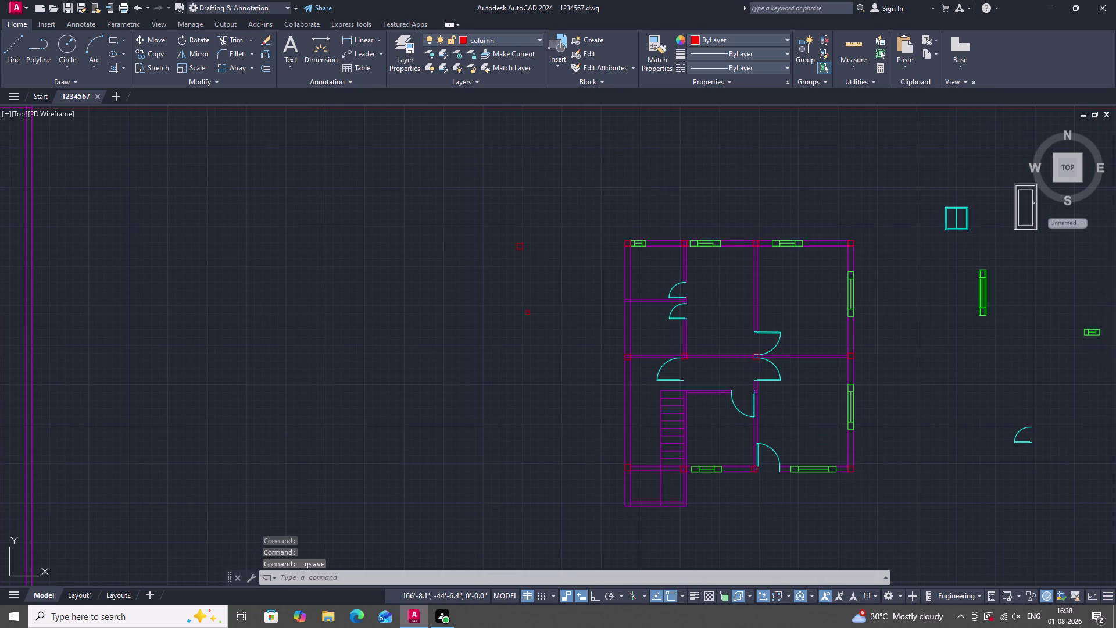
key(ctrl+s)
key(ctrl+s)
key(ctrl+s)
key(ctrl+s)
key(ctrl+s)
key(ctrl+s)
key(ctrl+s)
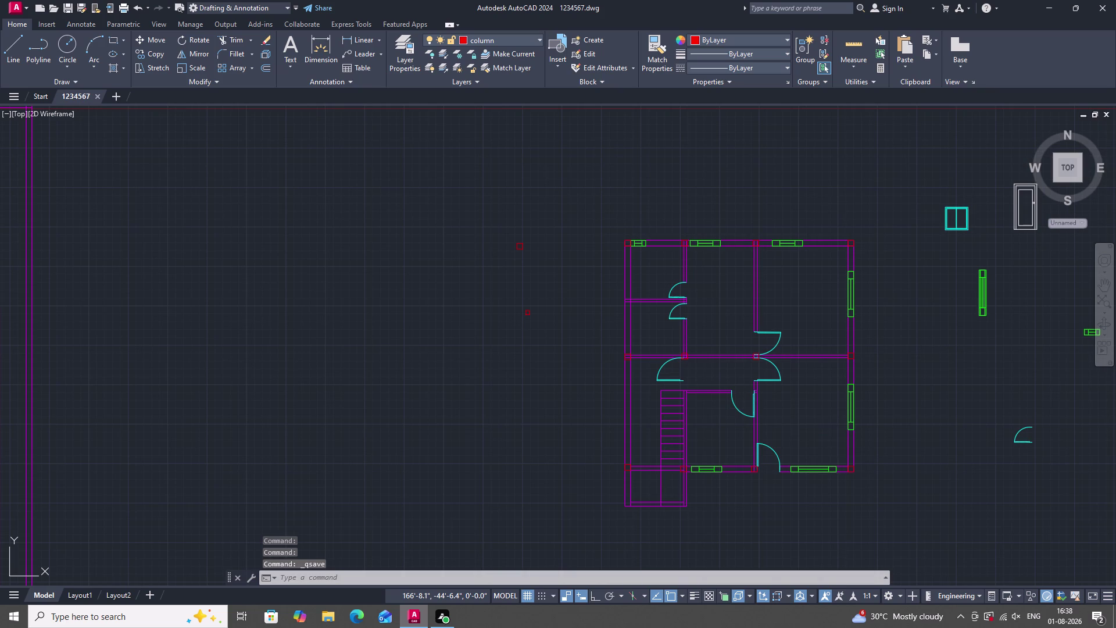
scroll(down, 3)
scroll(up, 3)
scroll(down, 3)
scroll(up, 3)
scroll(down, 3)
scroll(up, 3)
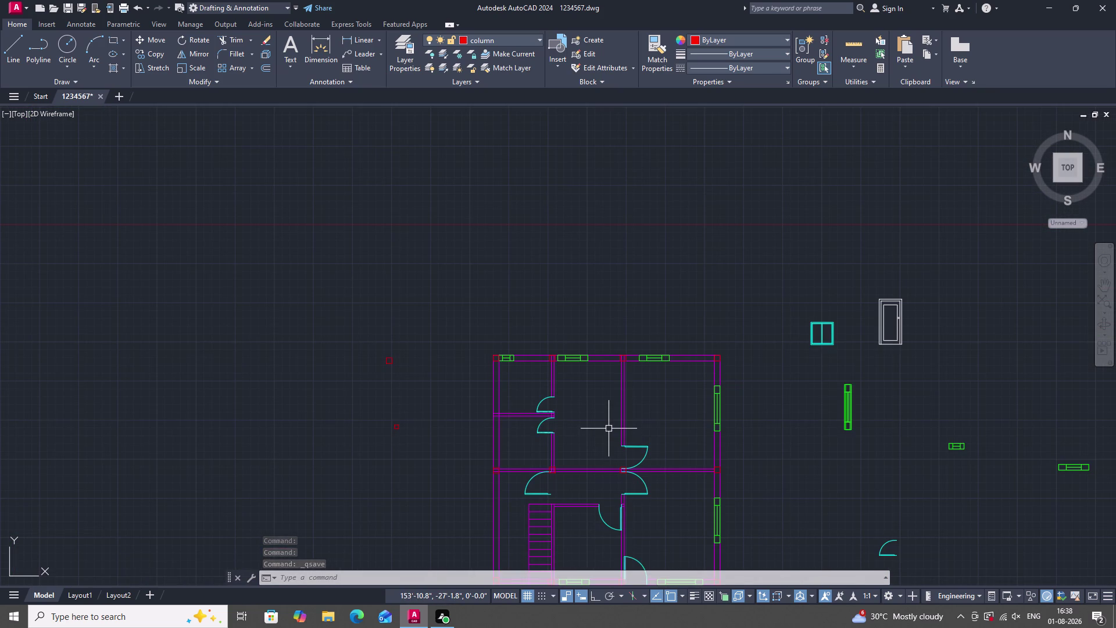
scroll(down, 3)
scroll(up, 3)
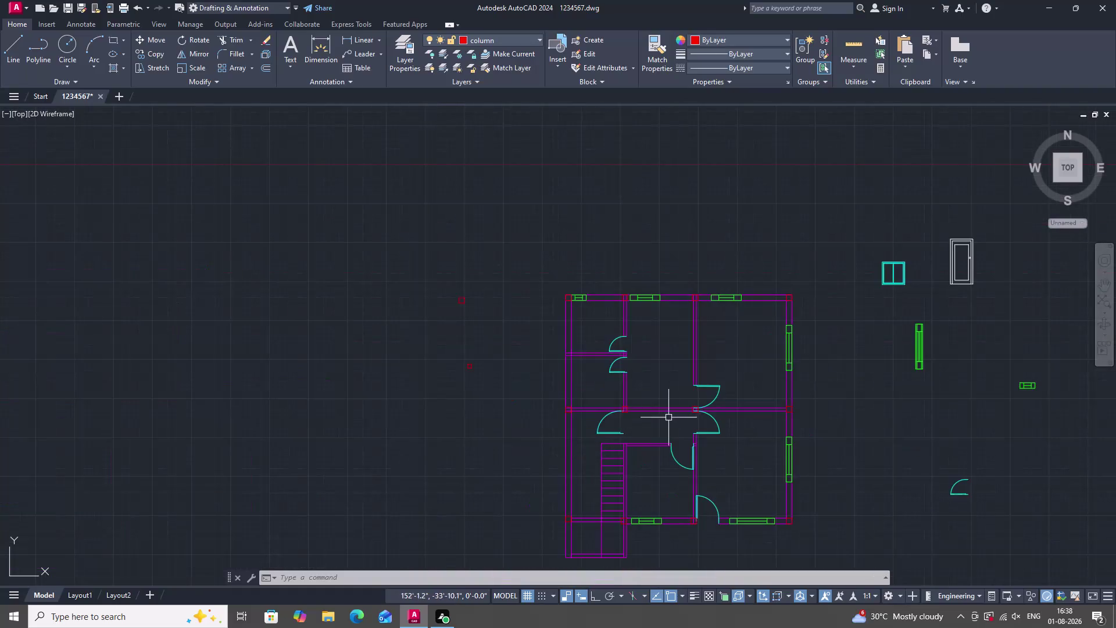
scroll(down, 3)
scroll(up, 3)
Create a new layer named 'hatch' in the Layer Properties Manager.
text(h)
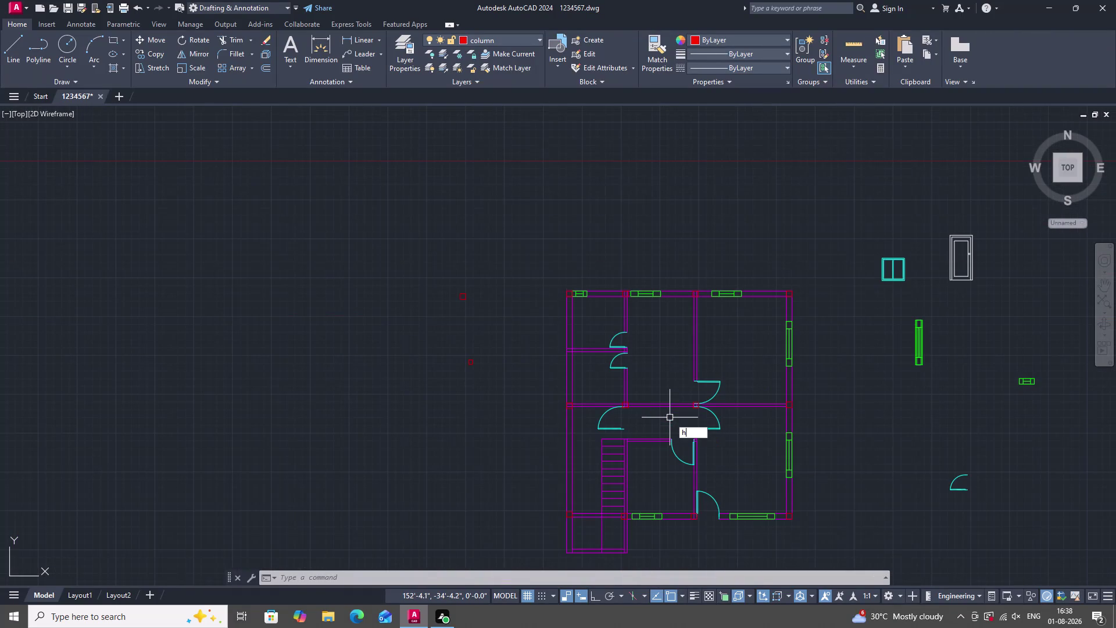
text(a)
key(Escape)
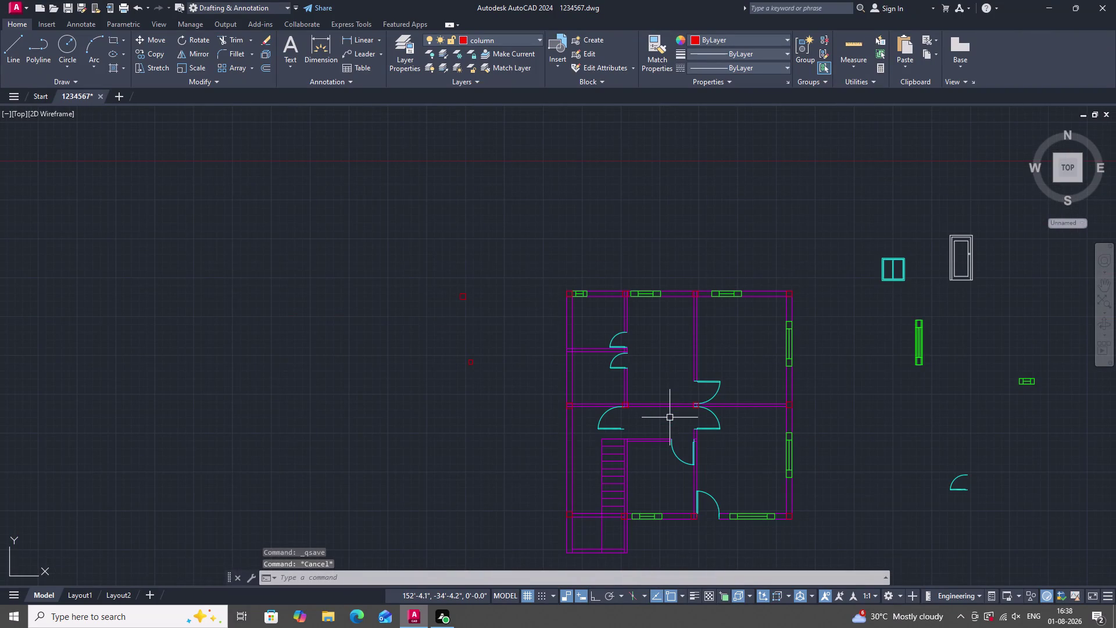
text(la)
key(space)
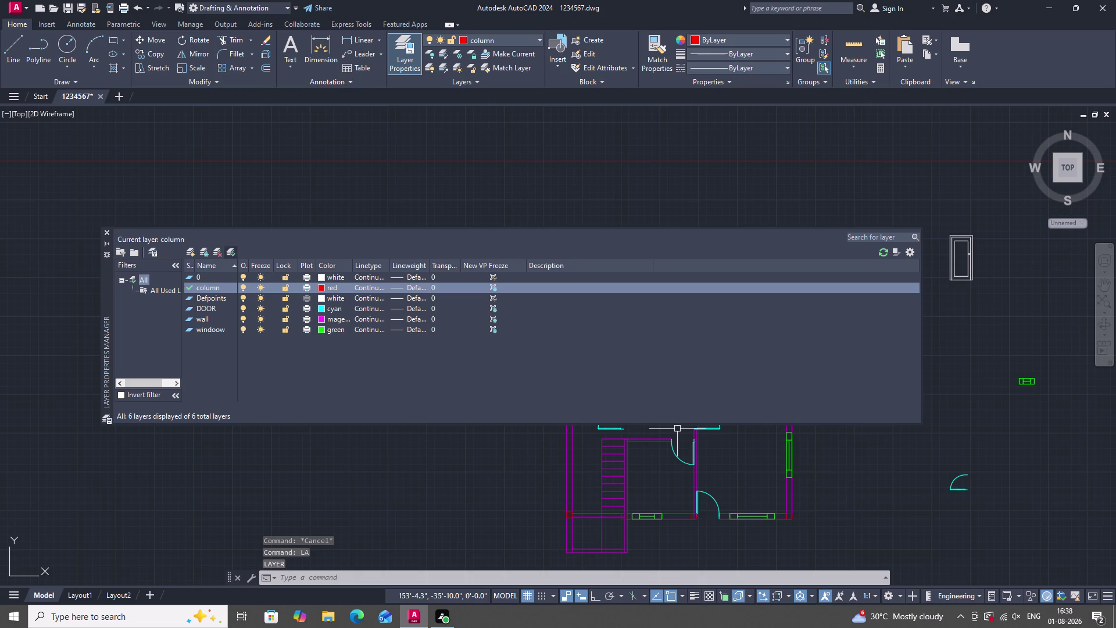
click(202, 252)
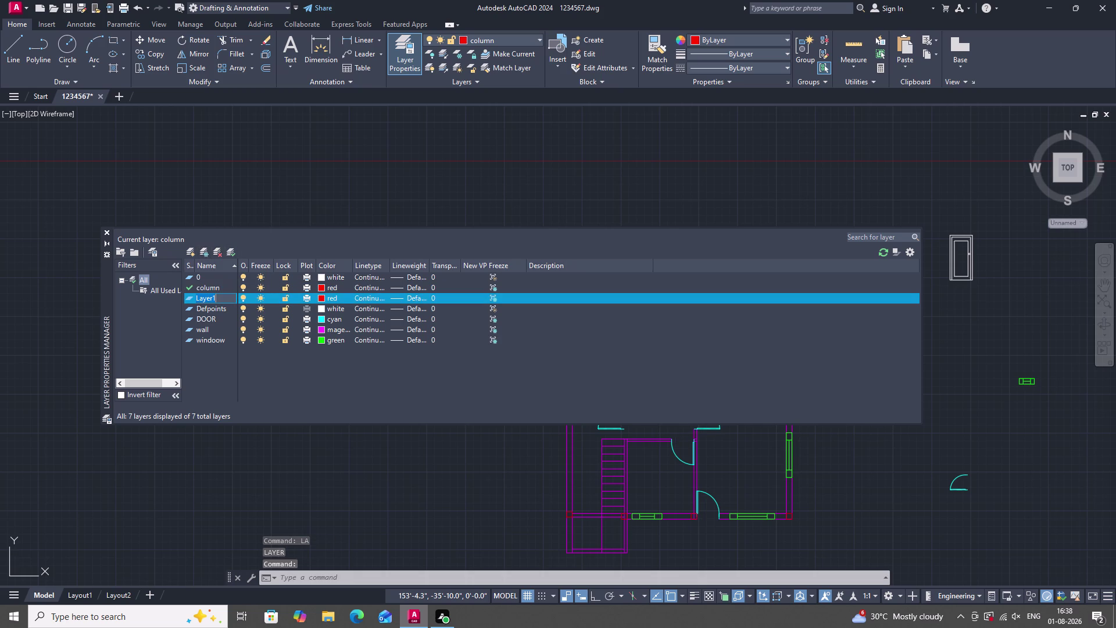
key(h)
text(ar)
key(BackSpace)
text(tc)
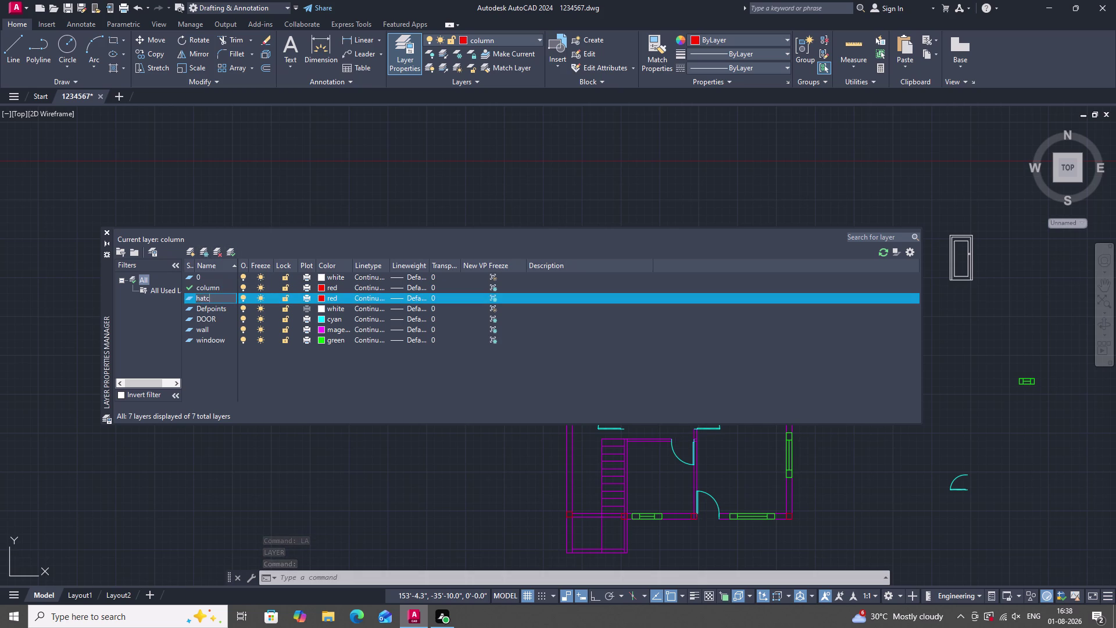
text(h)
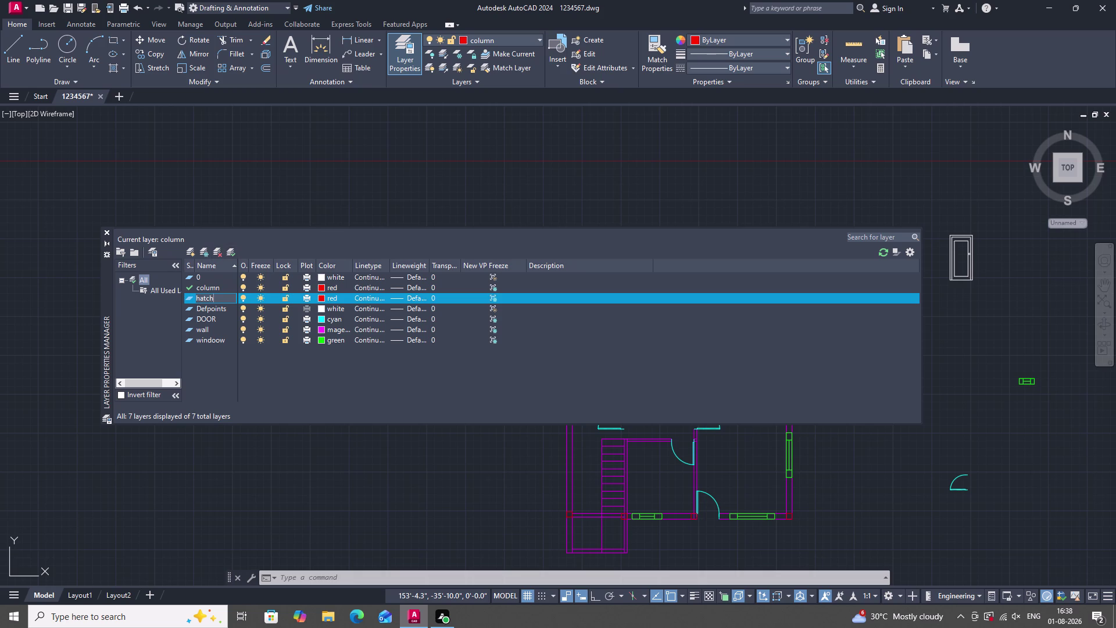
Set the hatch layer colour to white (7), make it current, and close the palette.
click(320, 298)
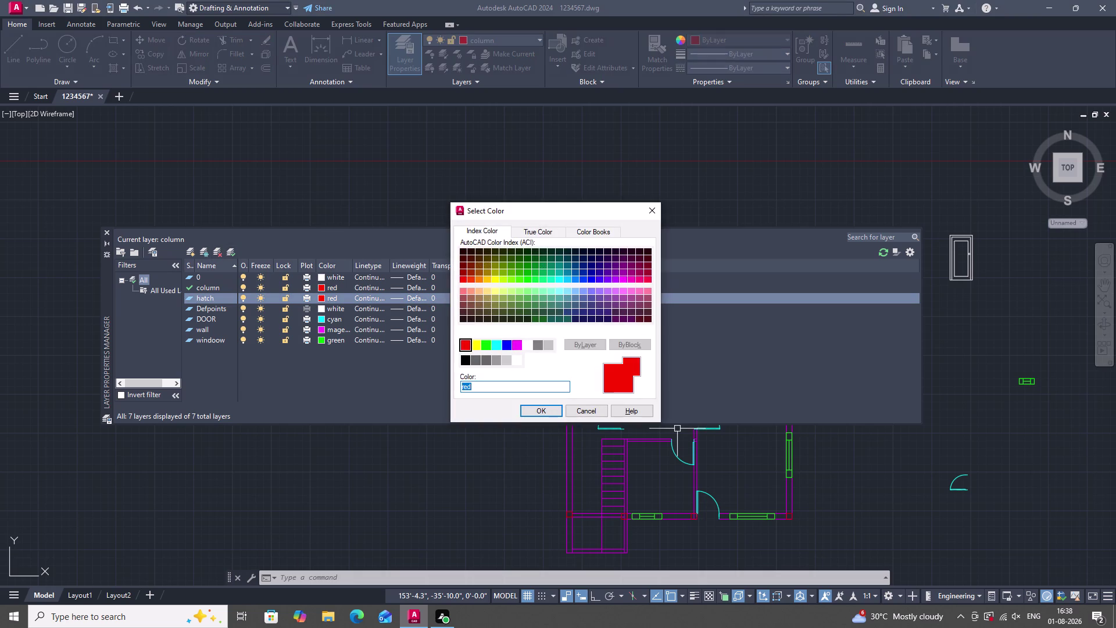
click(561, 346)
click(554, 410)
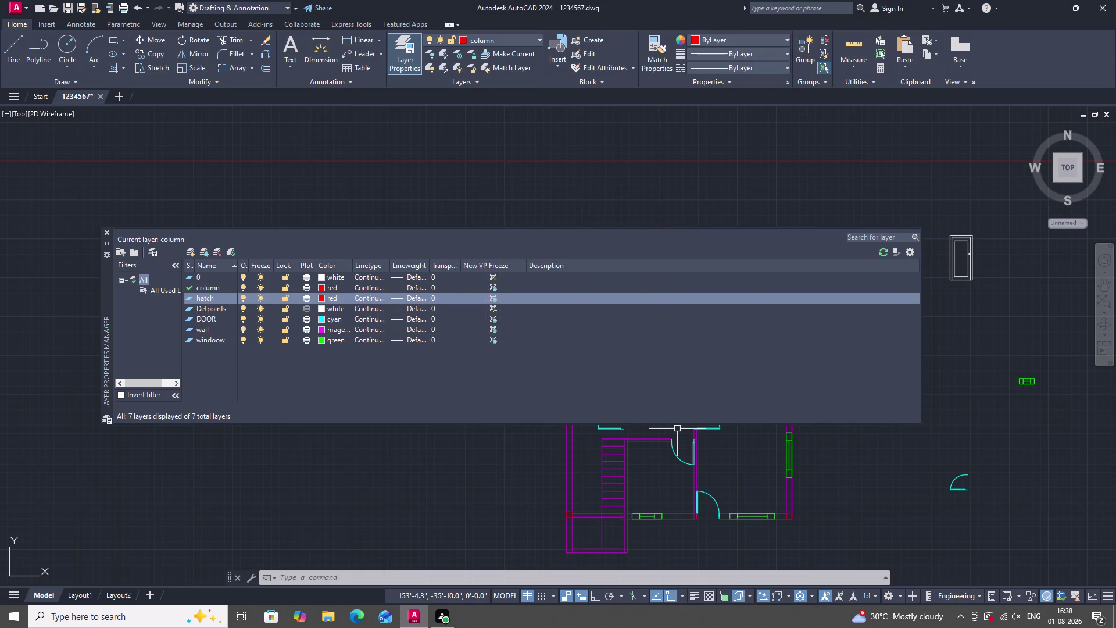
click(324, 298)
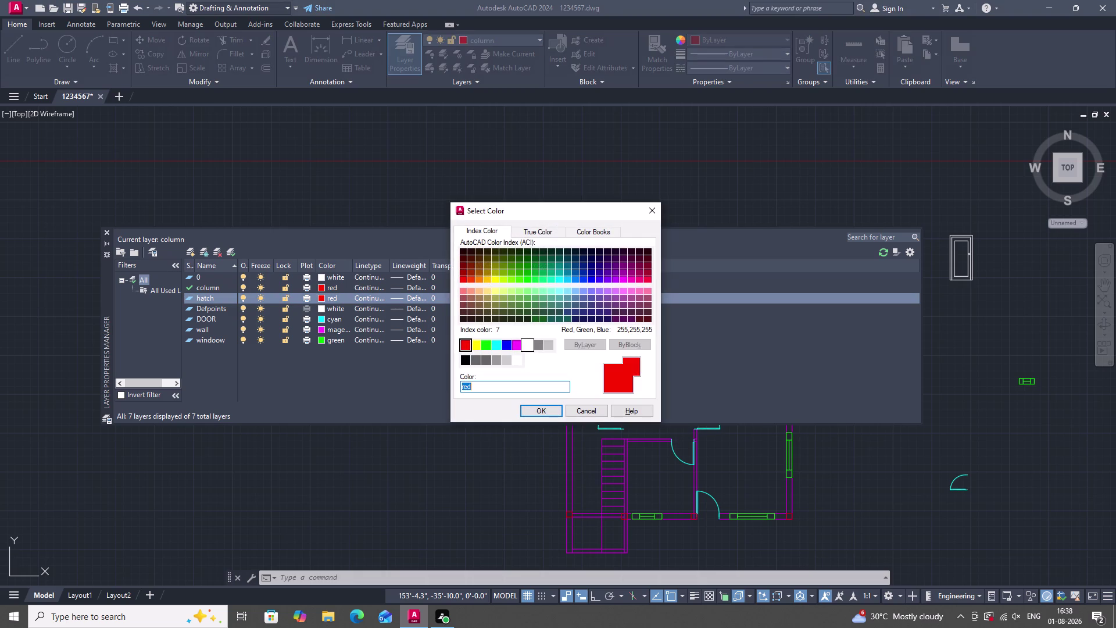
click(525, 348)
click(551, 414)
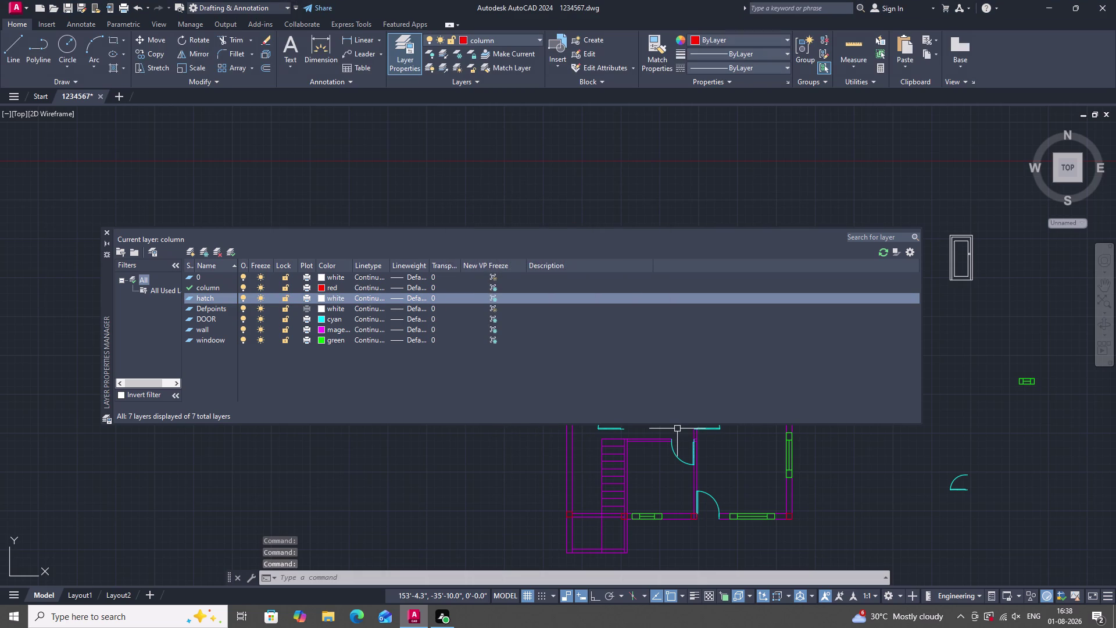
scroll(up, 3)
click(230, 251)
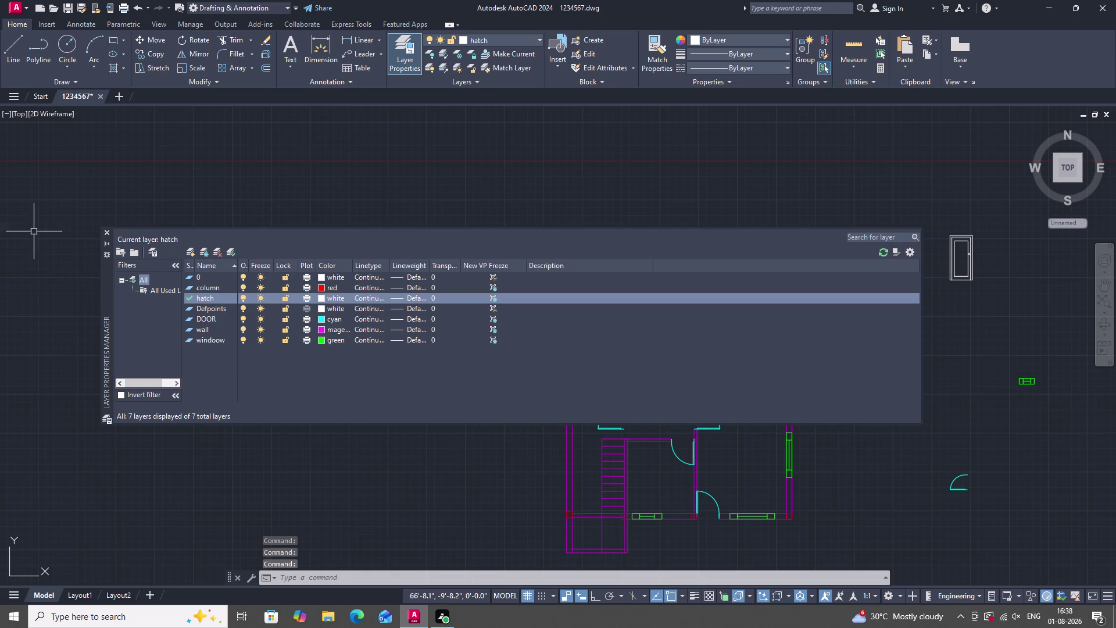
double_click(107, 230)
click(390, 246)
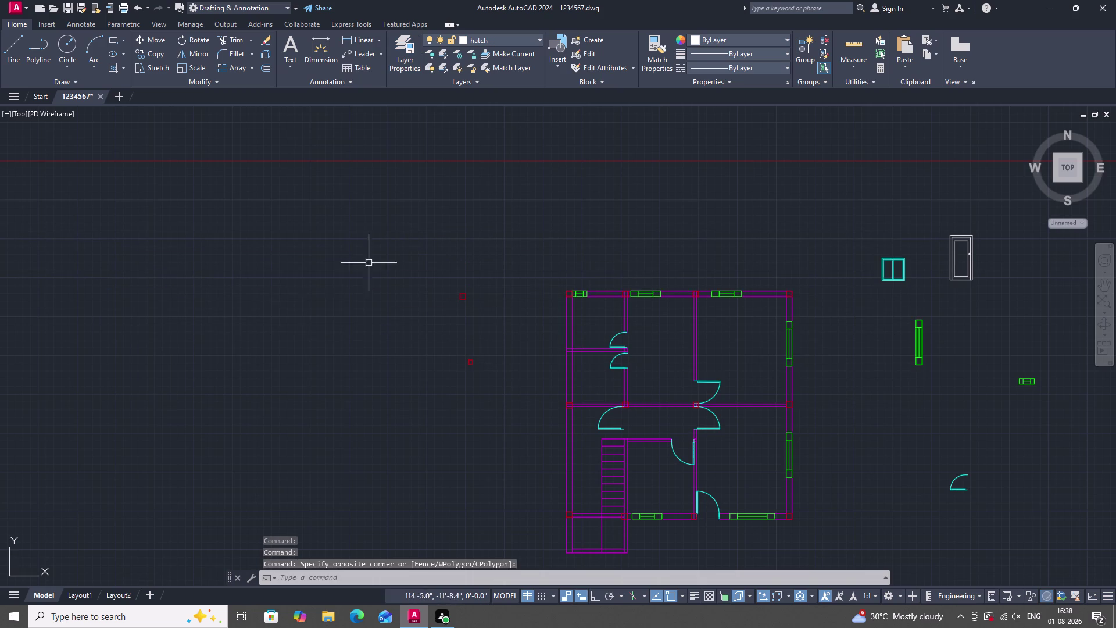
Start a HATCH using the SOLID fill pattern.
text(h)
key(space)
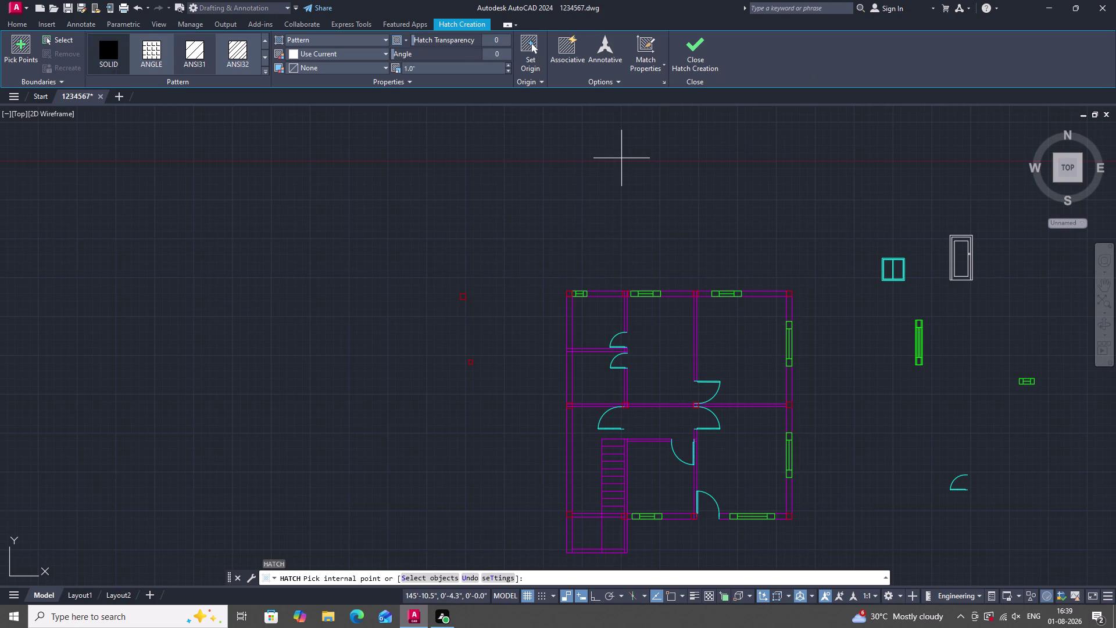
click(111, 51)
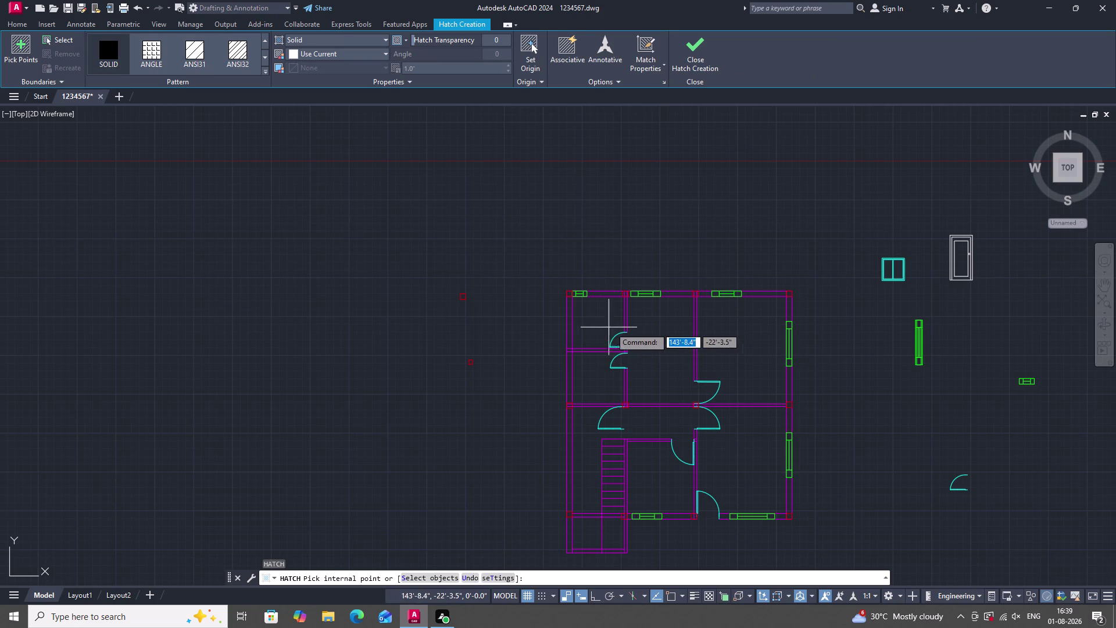
scroll(up, 3)
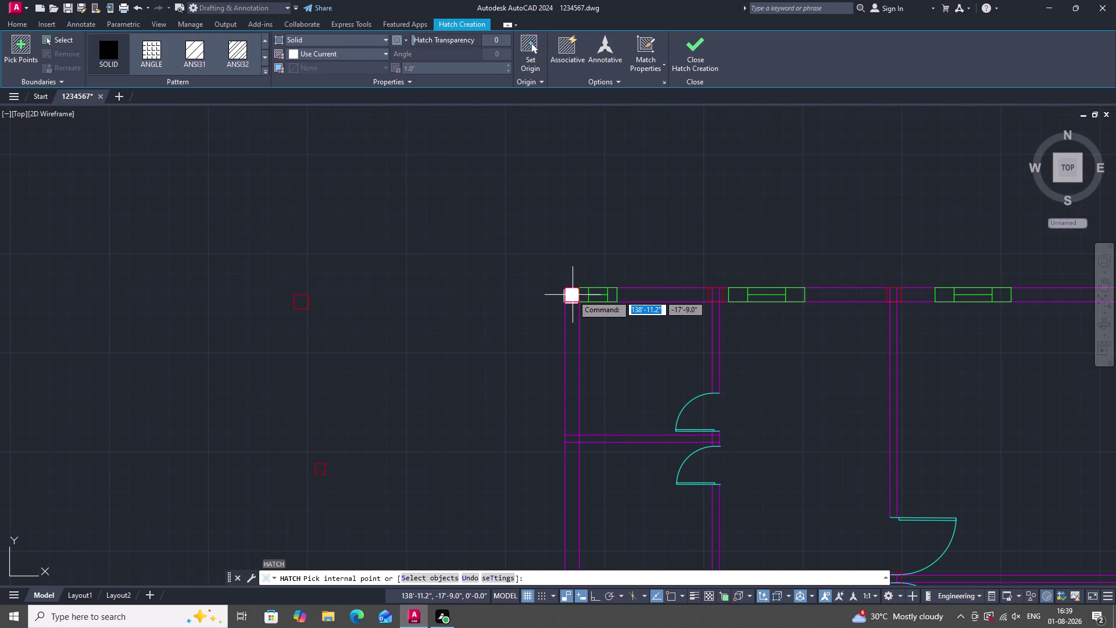
scroll(up, 3)
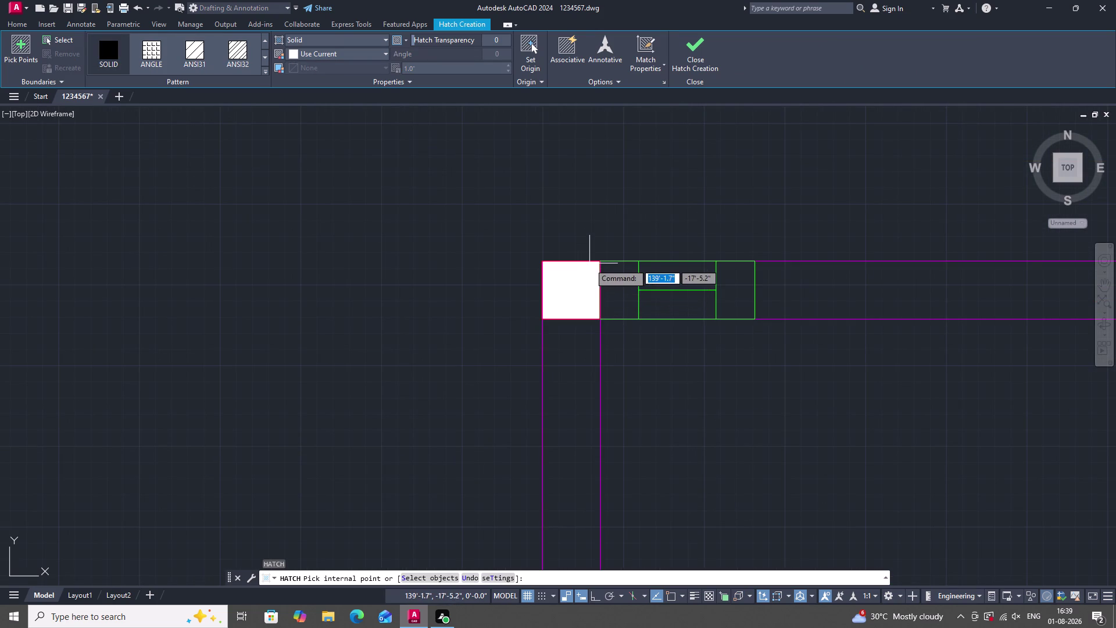
Fill the top-left corner, top-wall and top-right corner column squares solid.
click(585, 270)
scroll(down, 3)
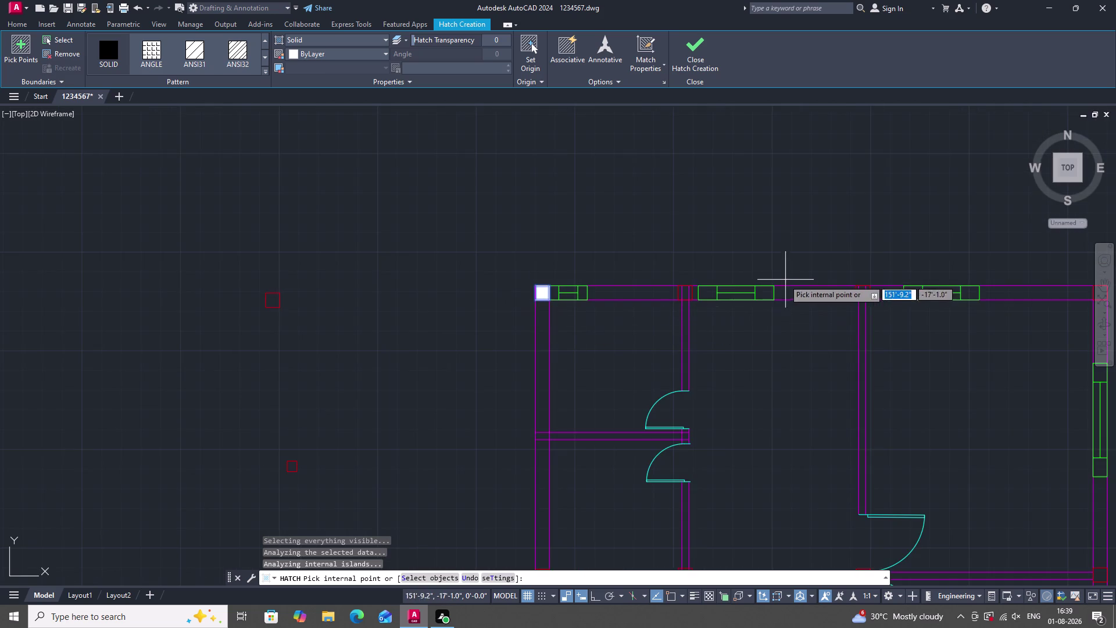
scroll(up, 3)
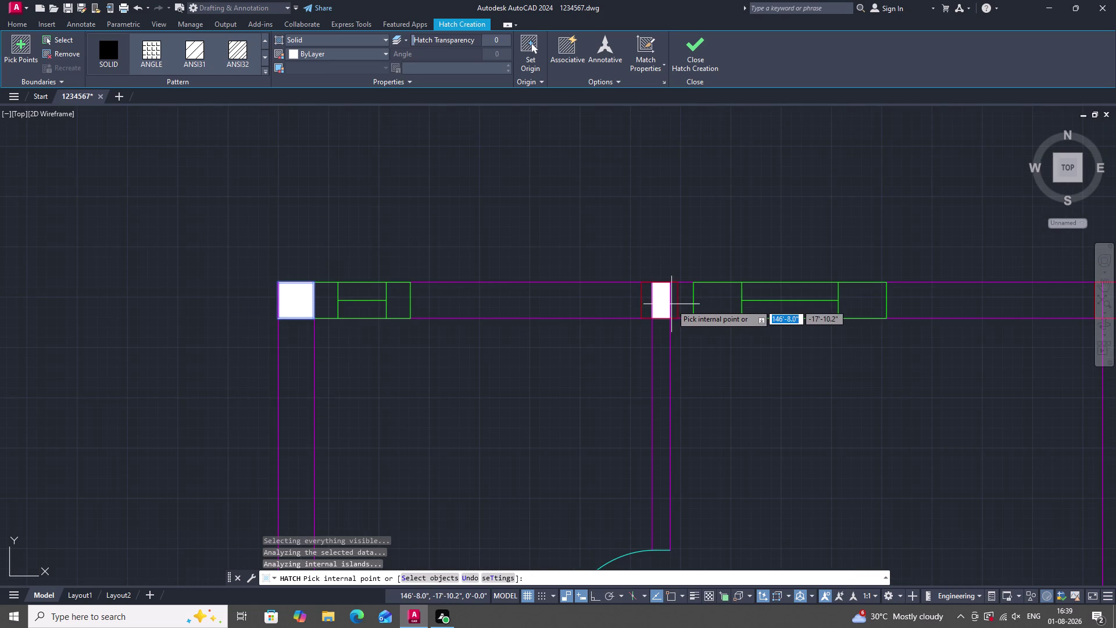
click(672, 304)
click(660, 304)
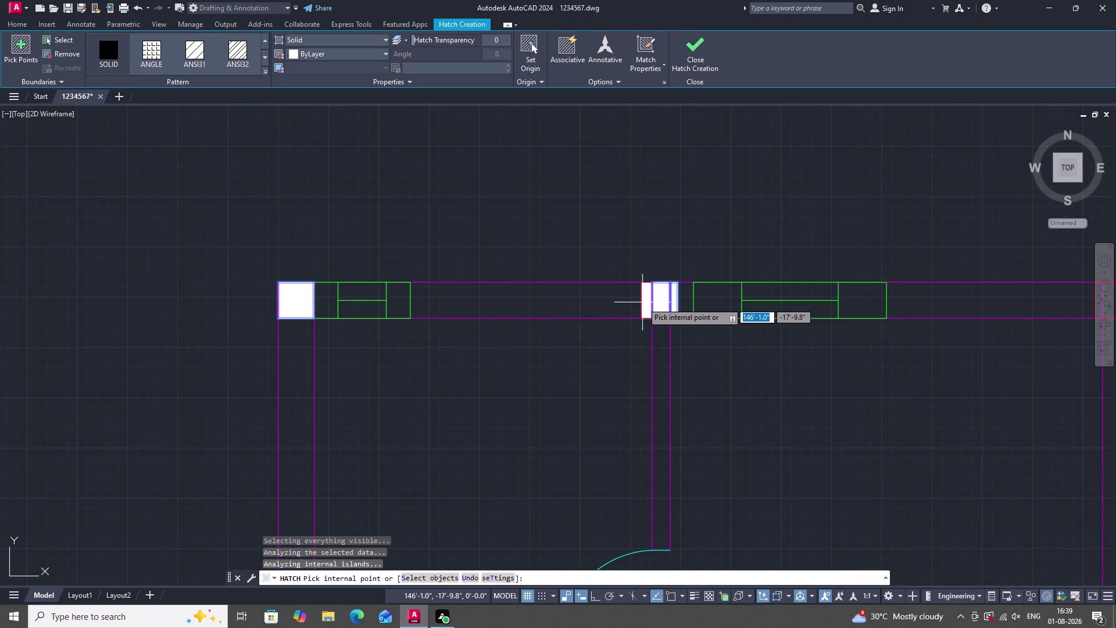
click(642, 302)
scroll(down, 3)
scroll(up, 3)
scroll(down, 3)
scroll(up, 3)
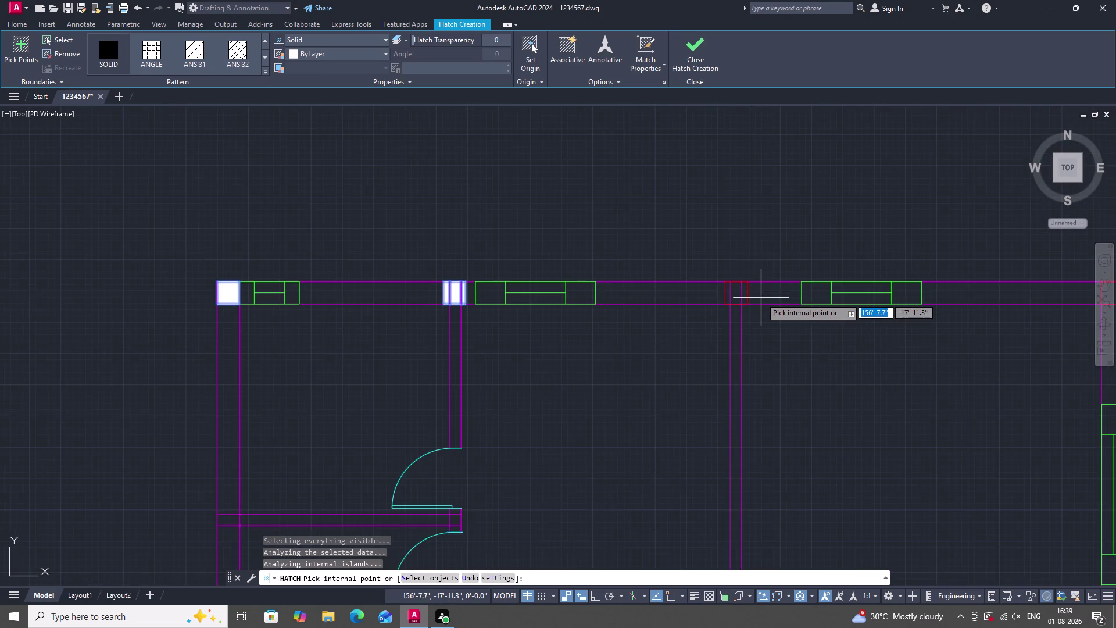
scroll(up, 3)
click(747, 301)
click(720, 295)
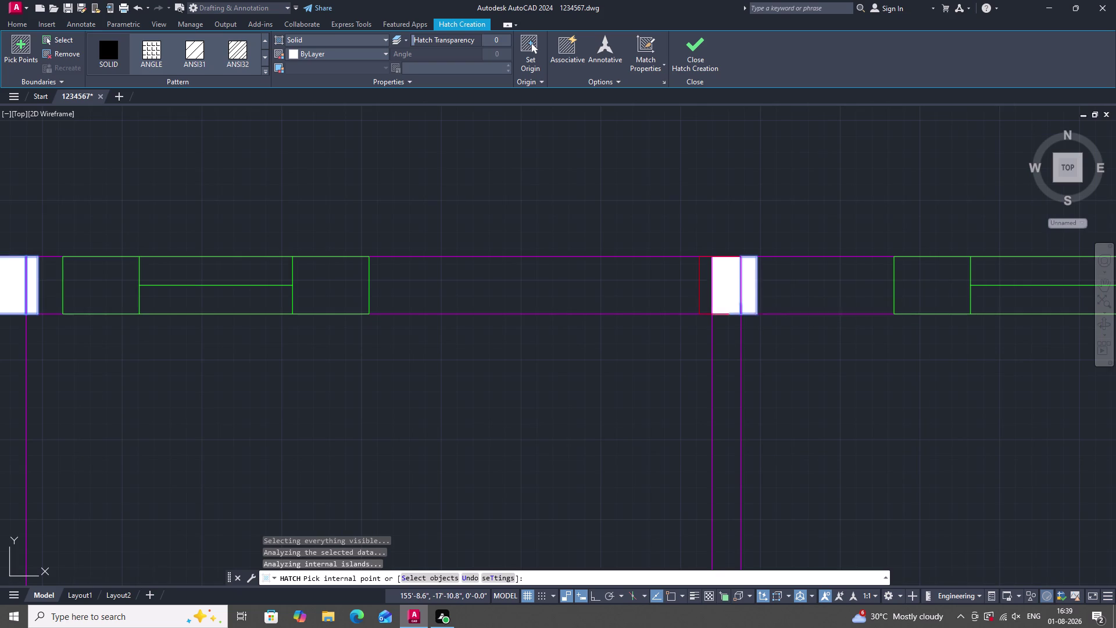
click(704, 291)
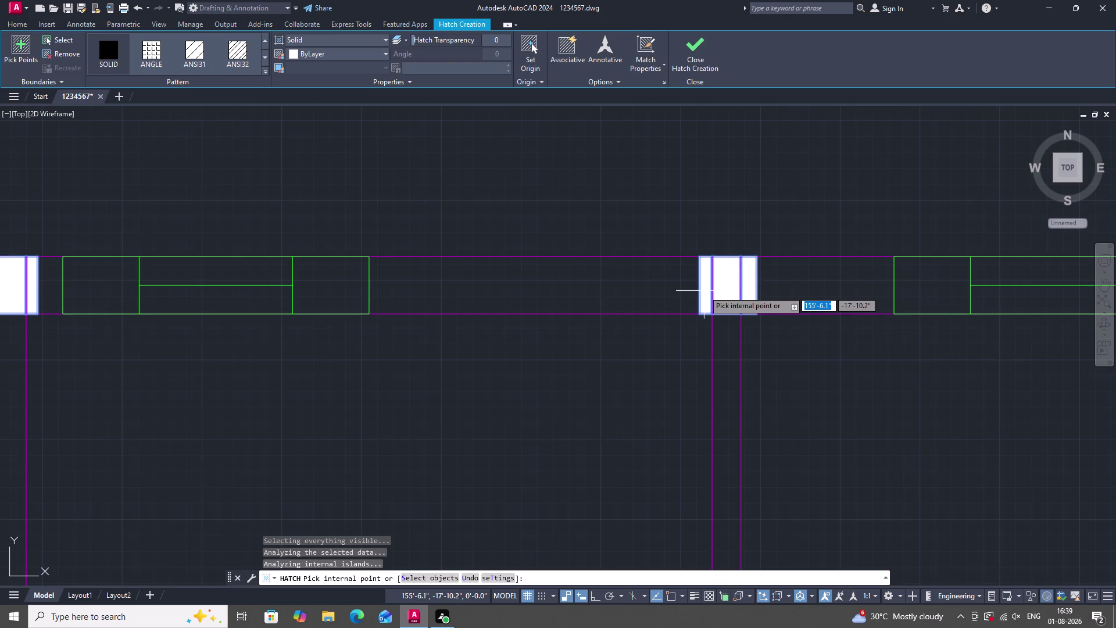
scroll(down, 3)
scroll(up, 3)
scroll(down, 3)
scroll(up, 3)
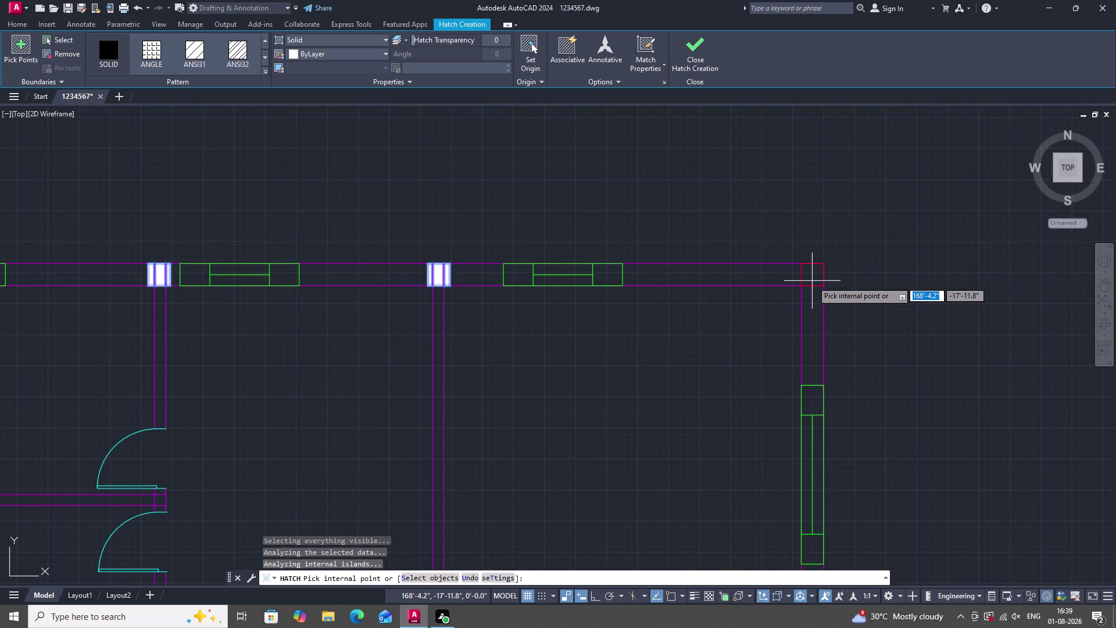
click(812, 281)
Fill the column squares at the right wall junctions.
scroll(down, 3)
scroll(down, 3)
scroll(up, 3)
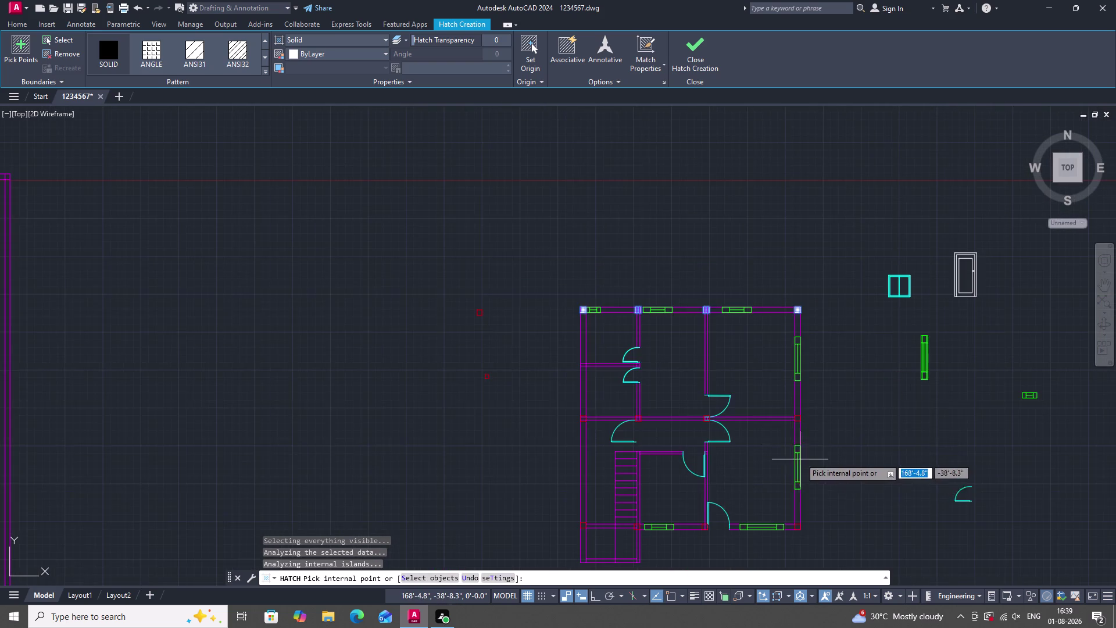
scroll(up, 3)
click(787, 400)
scroll(down, 3)
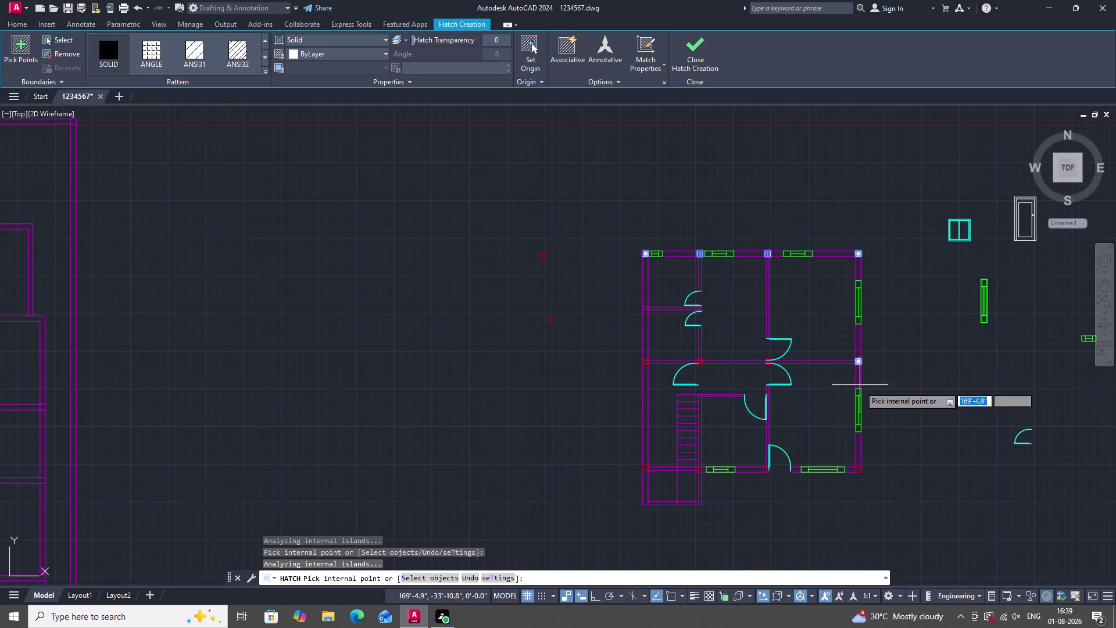
scroll(up, 3)
scroll(up, 3)
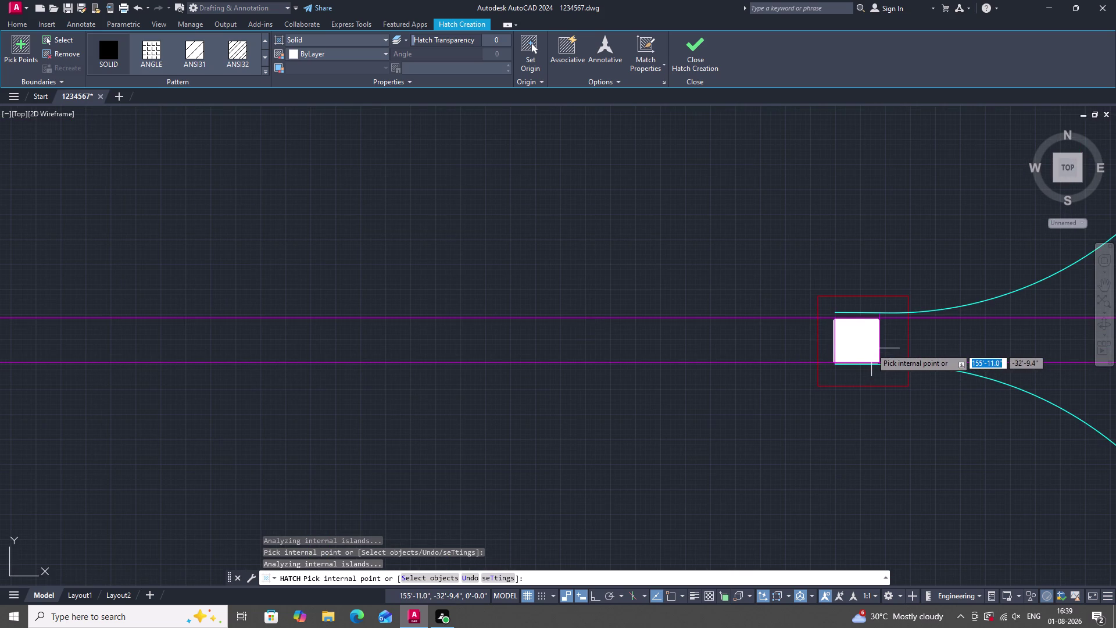
click(869, 346)
click(881, 342)
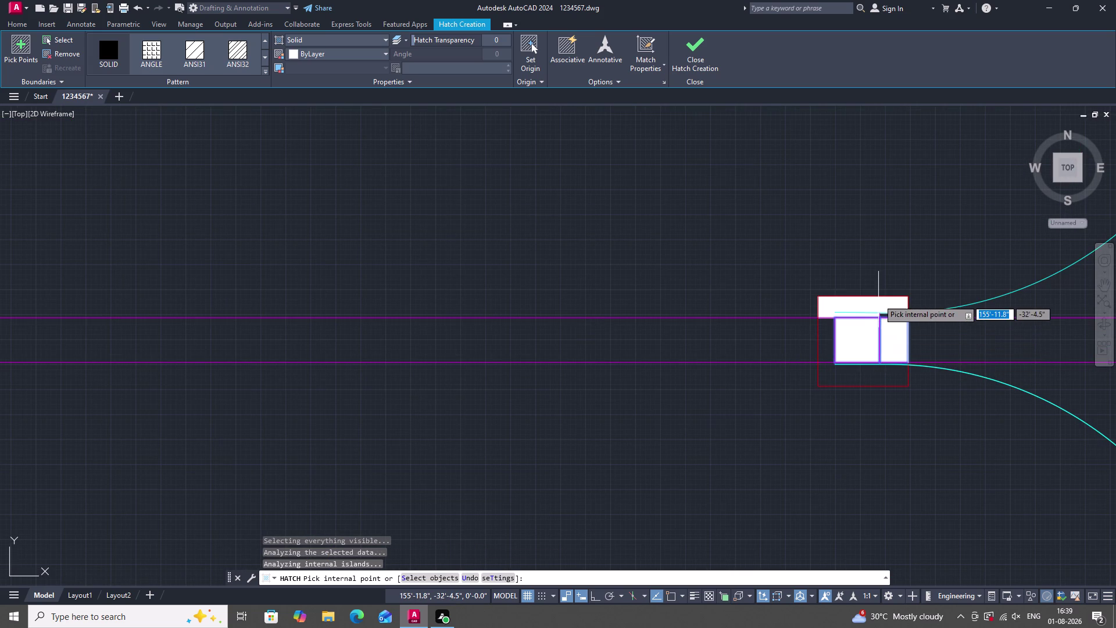
click(878, 299)
click(831, 337)
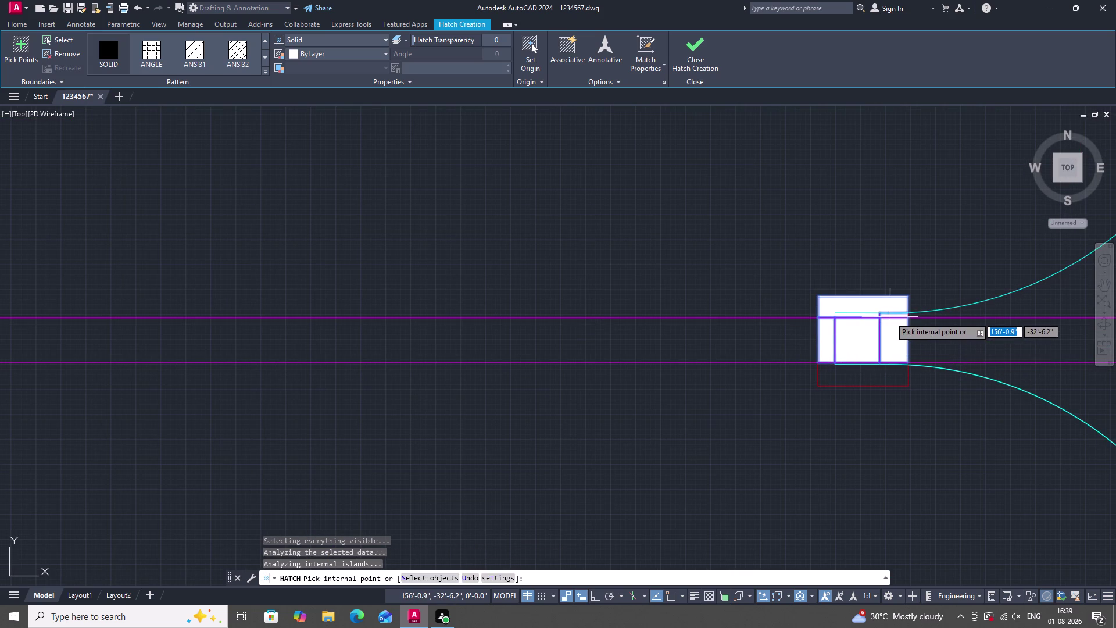
click(890, 317)
click(890, 370)
Fill the columns where interior walls meet, dismissing the boundary error message.
scroll(down, 3)
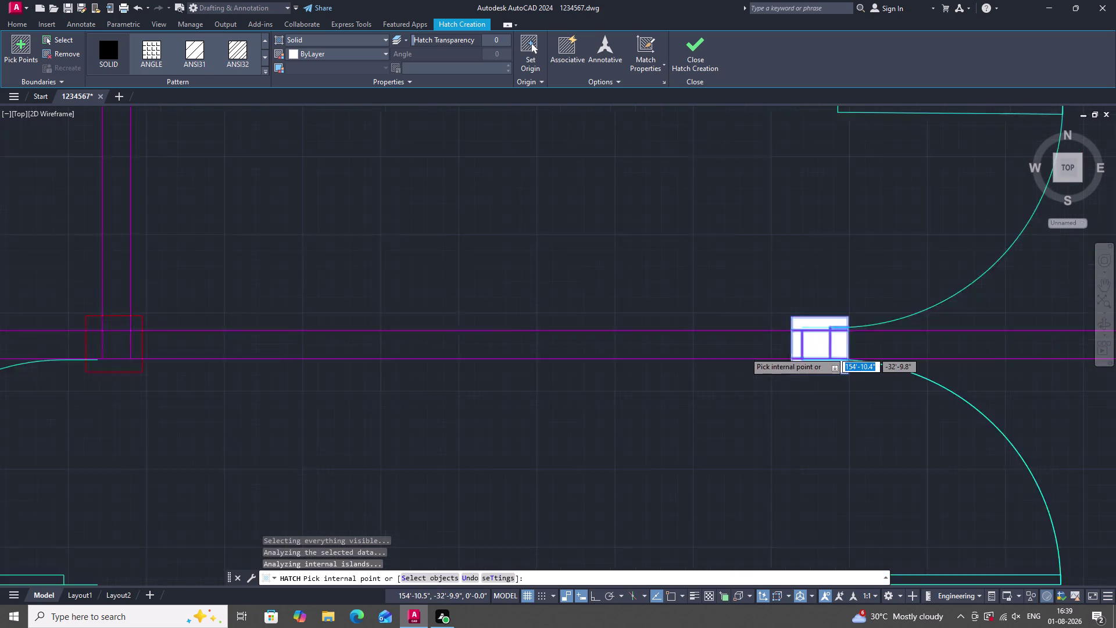
scroll(down, 3)
scroll(down, 3)
scroll(up, 3)
scroll(up, 3)
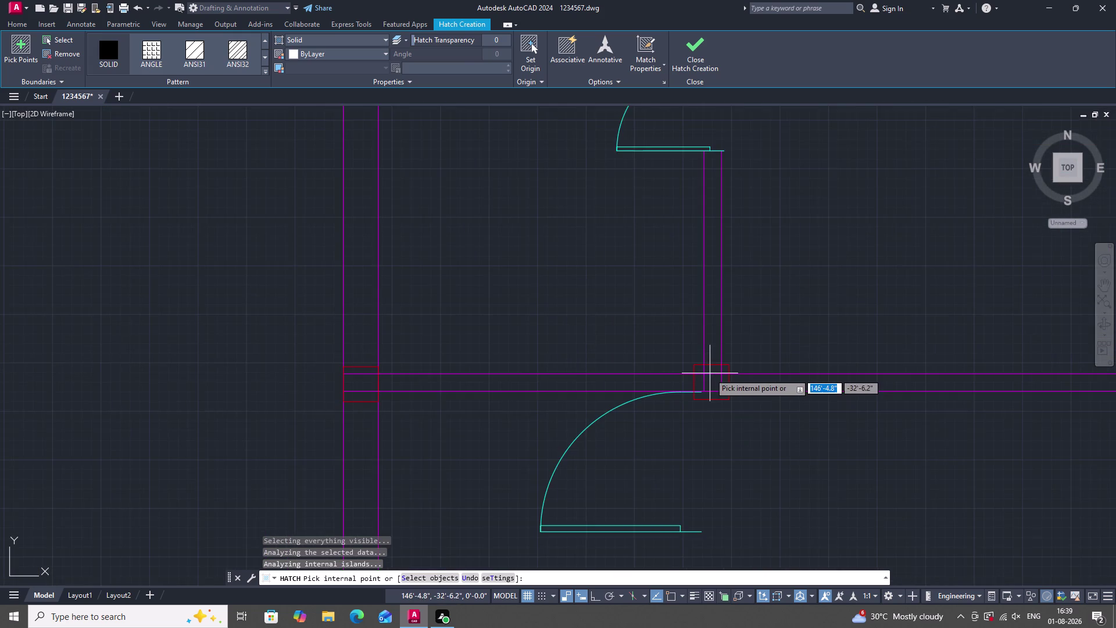
scroll(up, 3)
click(712, 382)
click(696, 341)
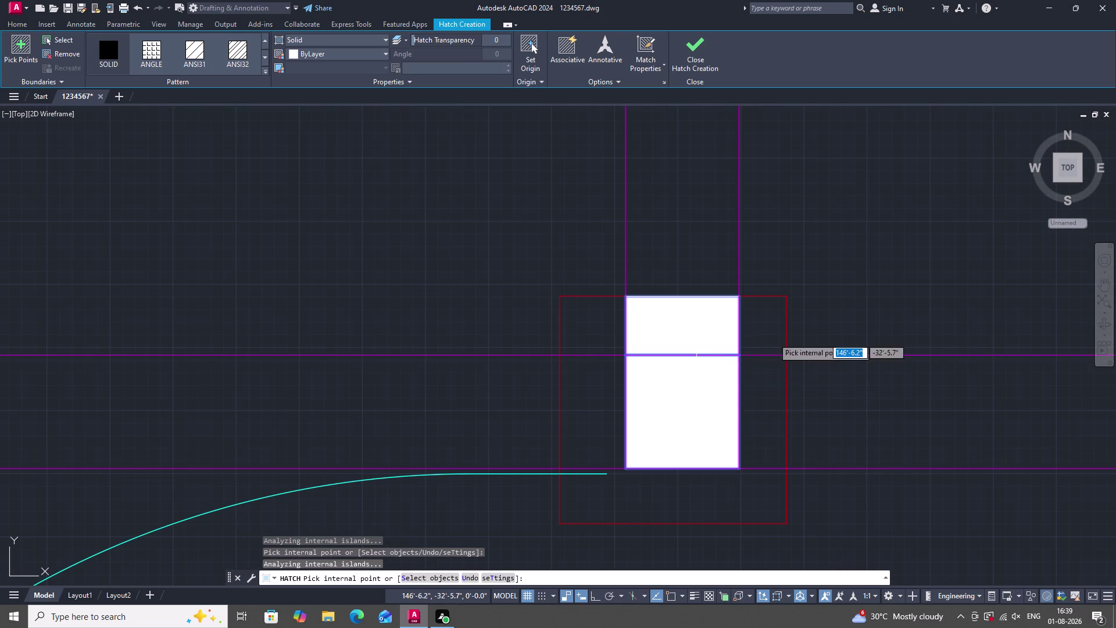
click(789, 338)
click(681, 228)
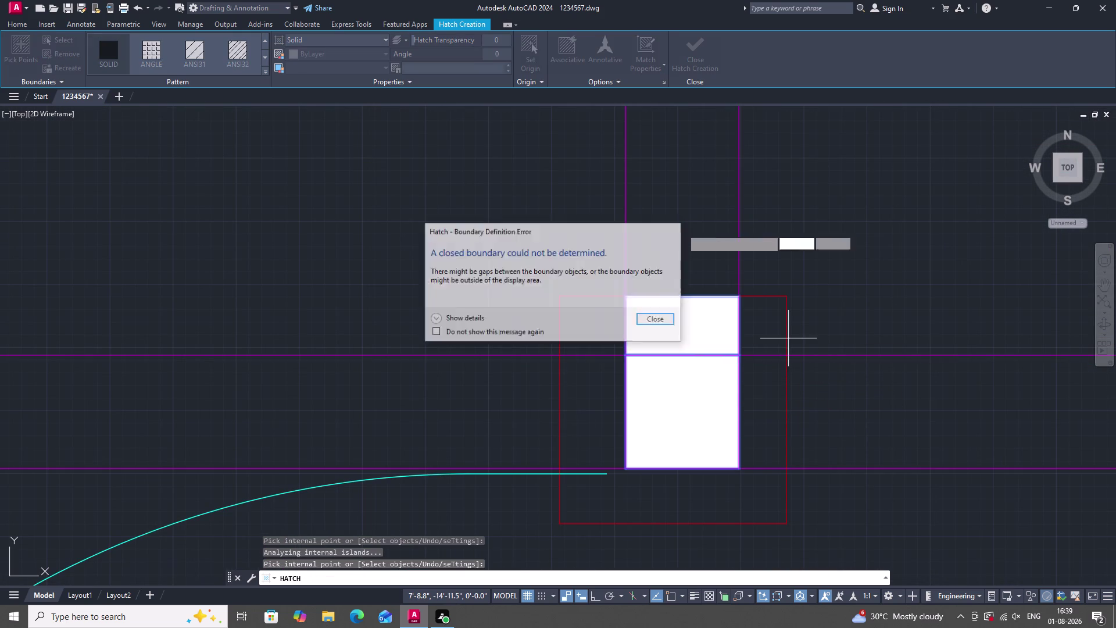
click(765, 332)
click(765, 379)
click(683, 499)
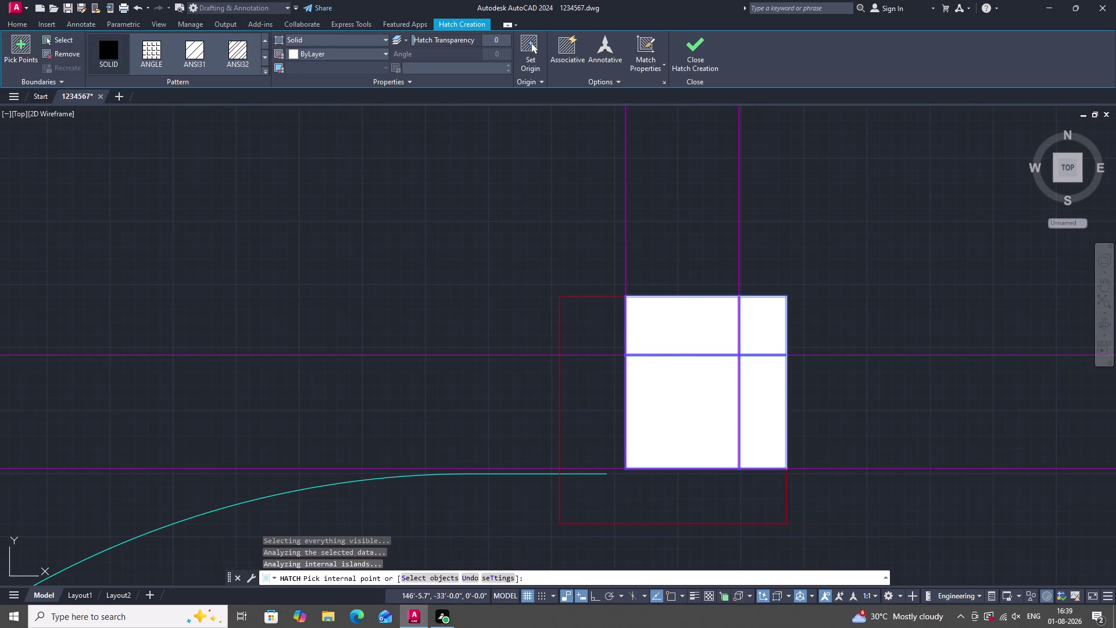
click(597, 417)
click(612, 308)
Fill the remaining column squares along the interior walls.
scroll(down, 3)
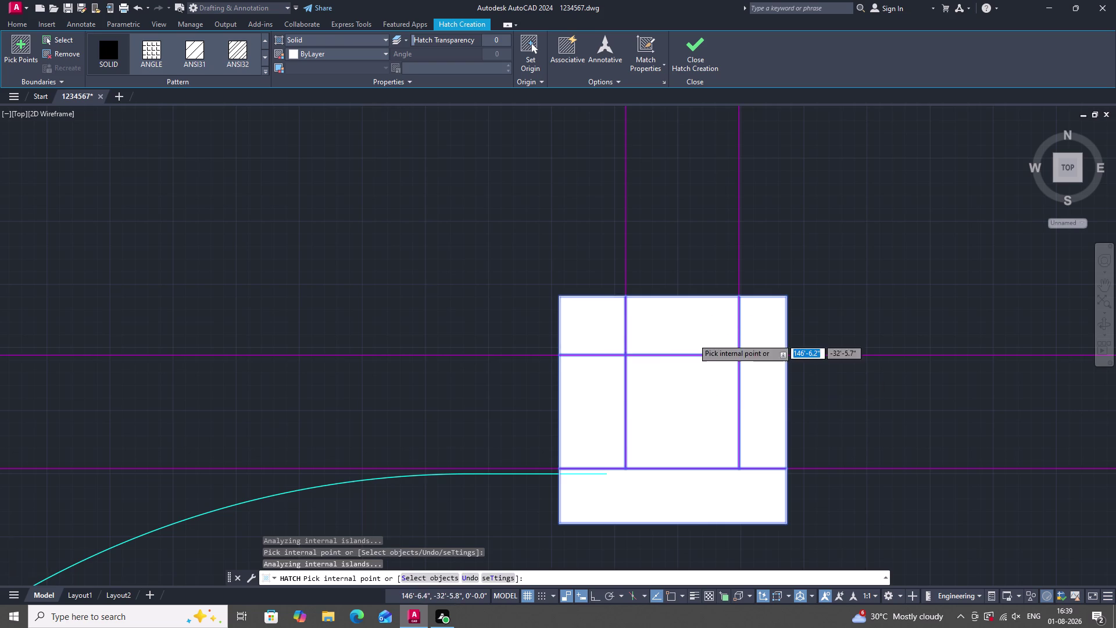
scroll(down, 3)
scroll(down, 3)
scroll(up, 3)
scroll(up, 3)
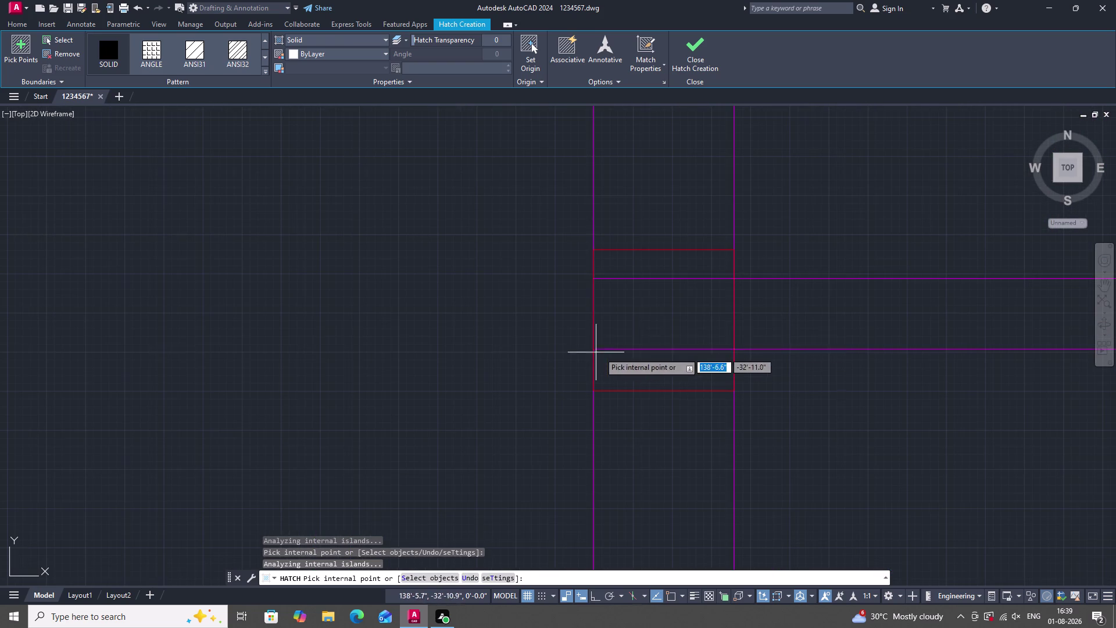
click(669, 333)
click(679, 260)
drag(644, 353, 651, 362)
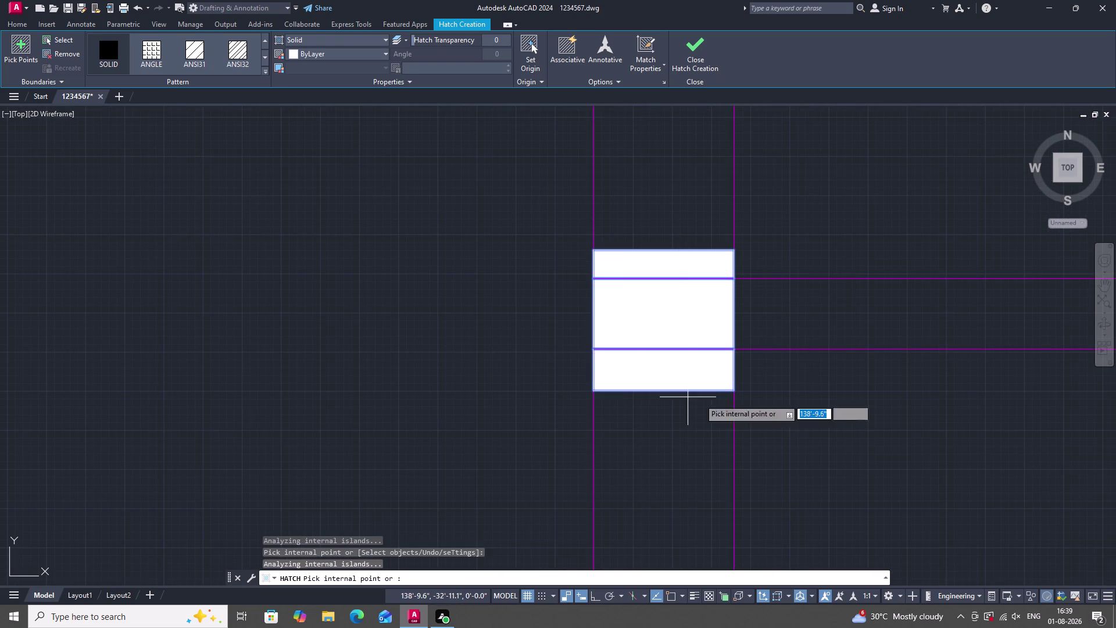
scroll(down, 3)
scroll(down, 3)
scroll(up, 3)
scroll(up, 3)
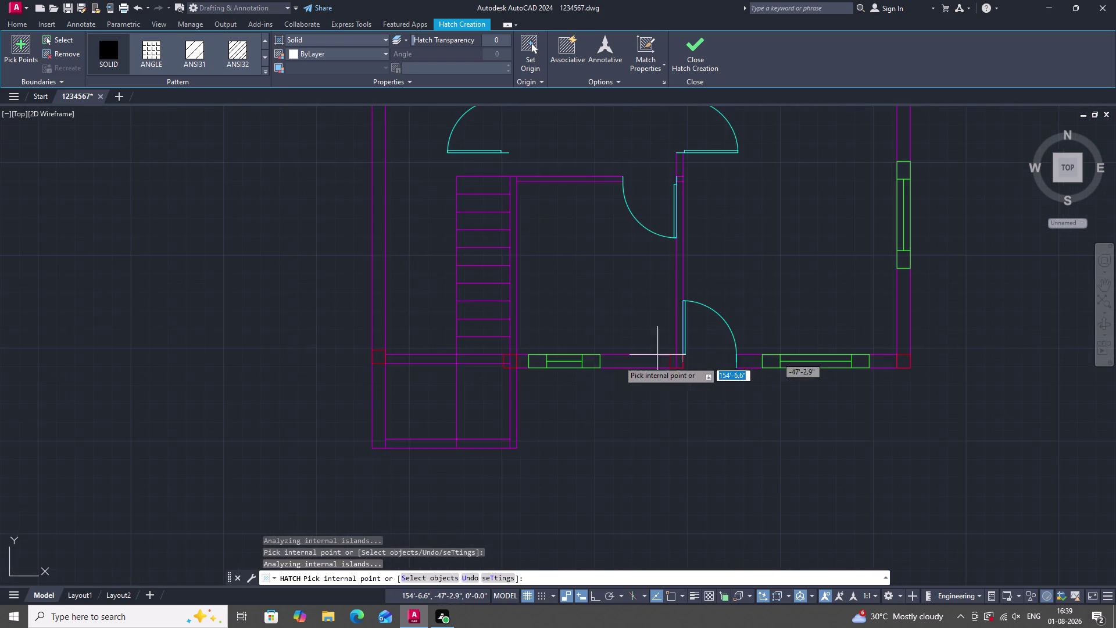
scroll(down, 3)
scroll(up, 3)
scroll(up, 3)
Fill the bottom-wall columns from lower-left to bottom-right corner, then end the hatch.
click(463, 367)
scroll(down, 3)
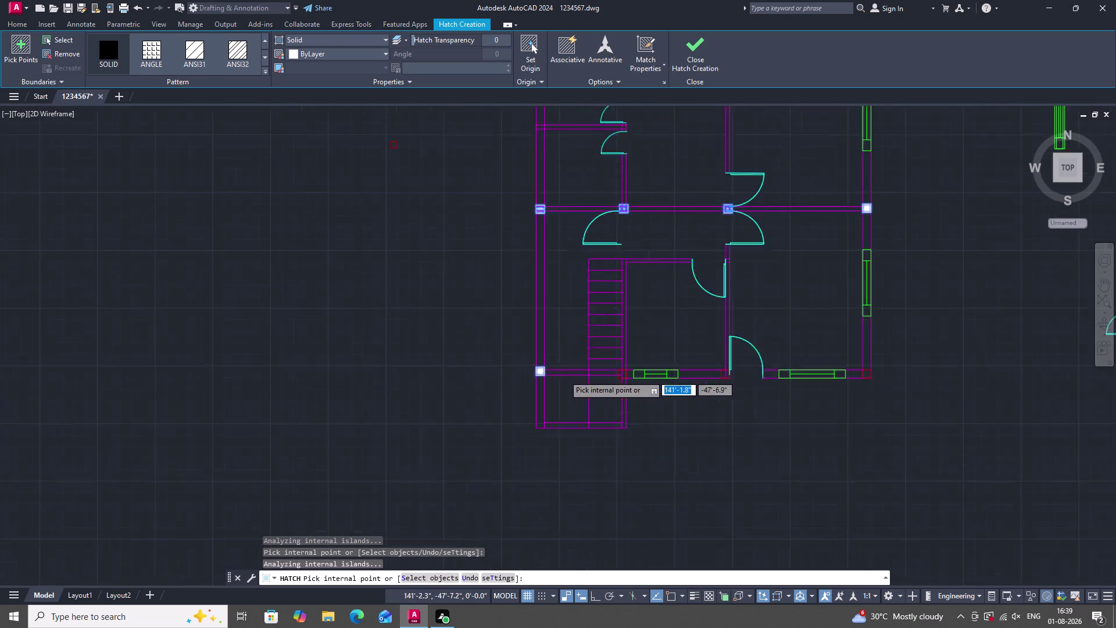
scroll(up, 3)
scroll(up, 3)
click(504, 366)
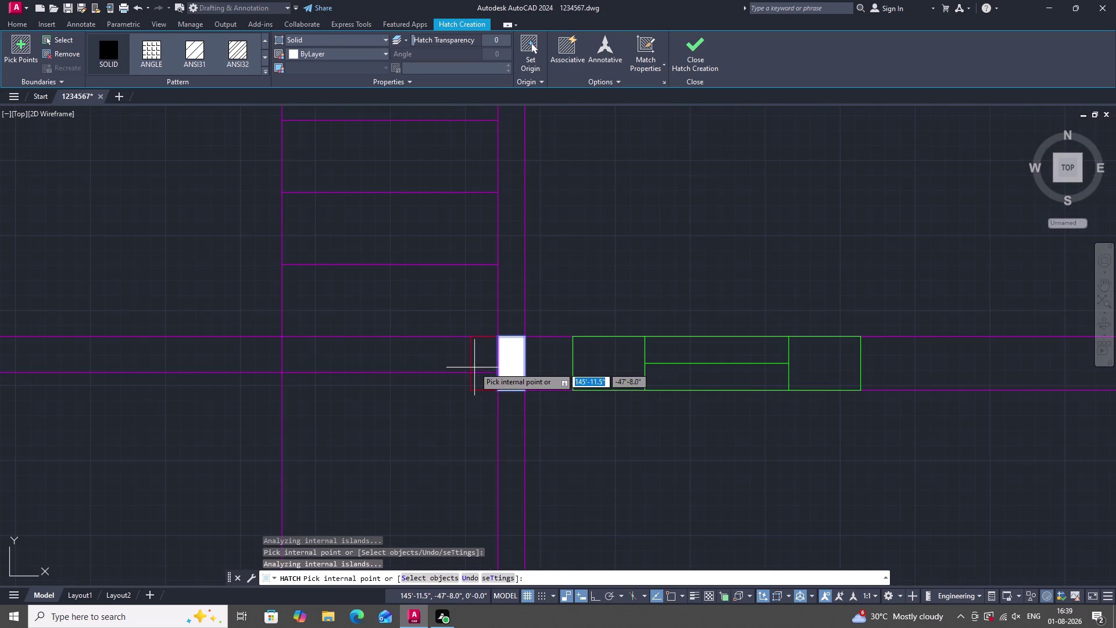
click(477, 367)
click(482, 381)
scroll(down, 3)
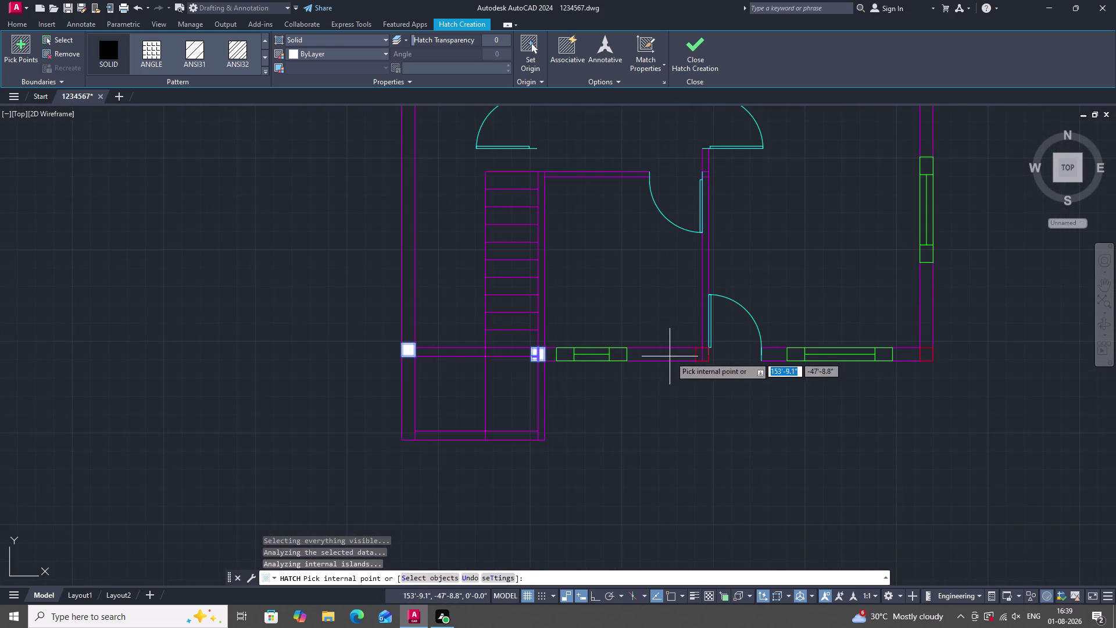
scroll(up, 3)
click(709, 357)
click(681, 360)
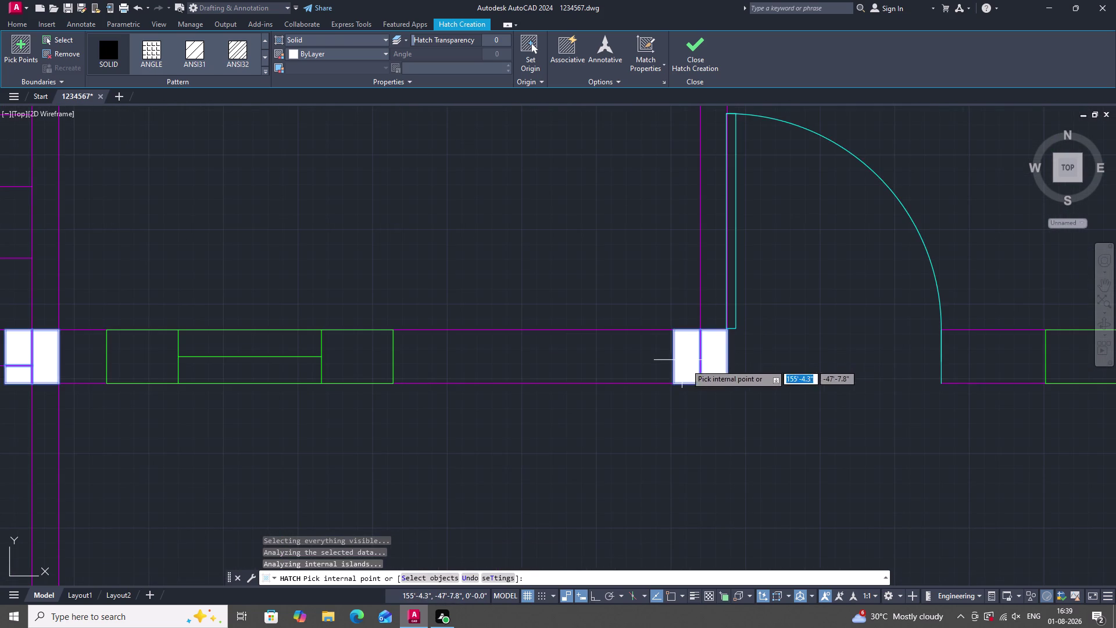
scroll(down, 3)
scroll(up, 3)
click(805, 326)
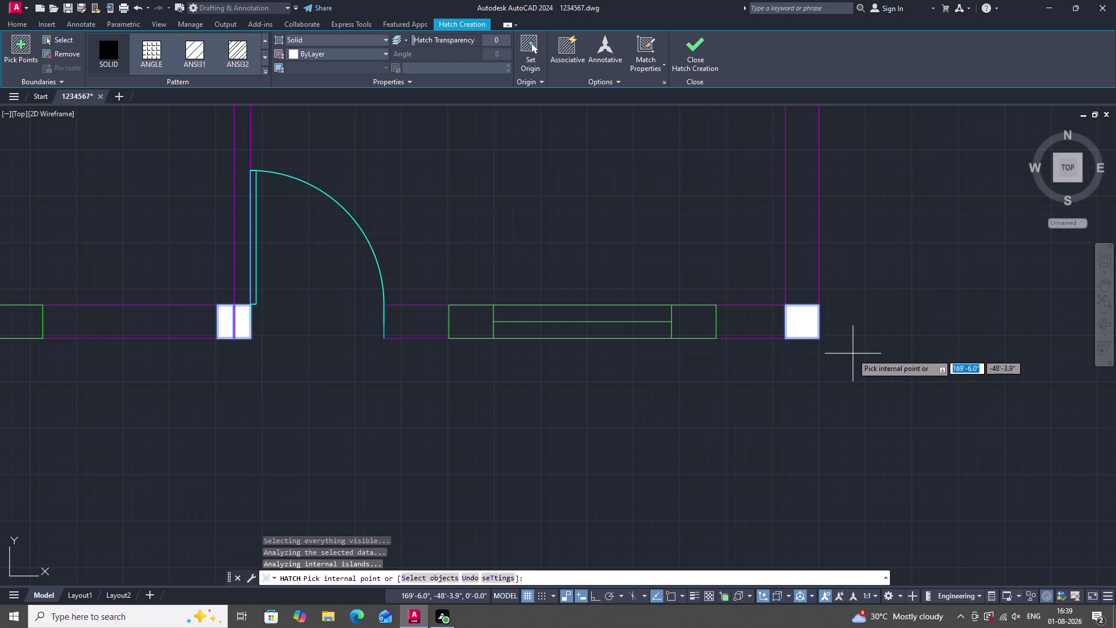
scroll(down, 3)
scroll(down, 3)
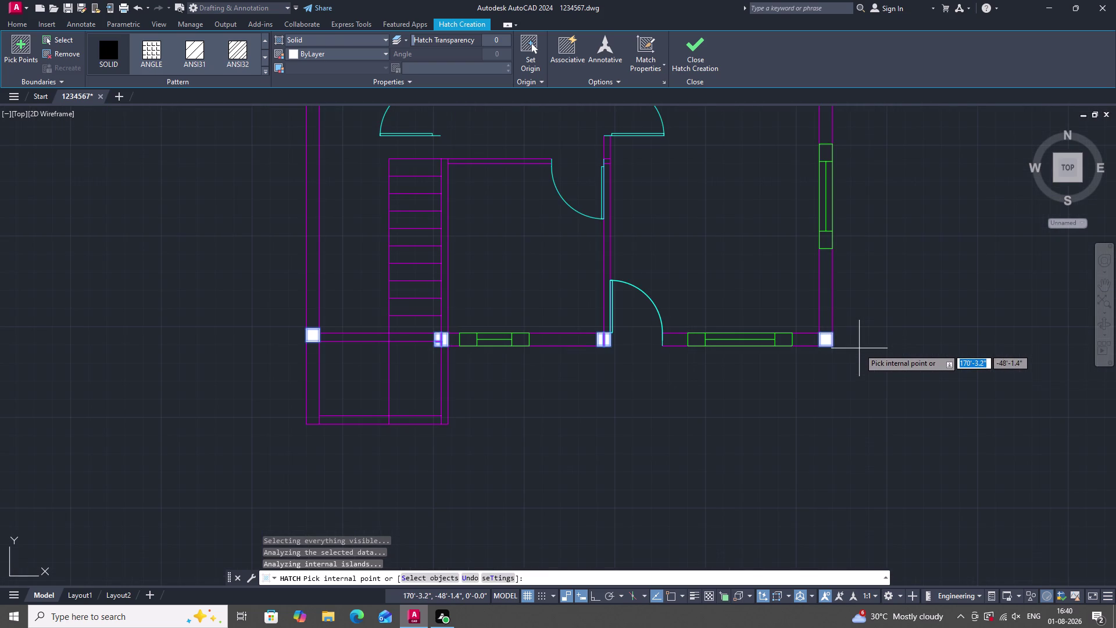
scroll(down, 3)
scroll(up, 3)
scroll(down, 3)
scroll(up, 3)
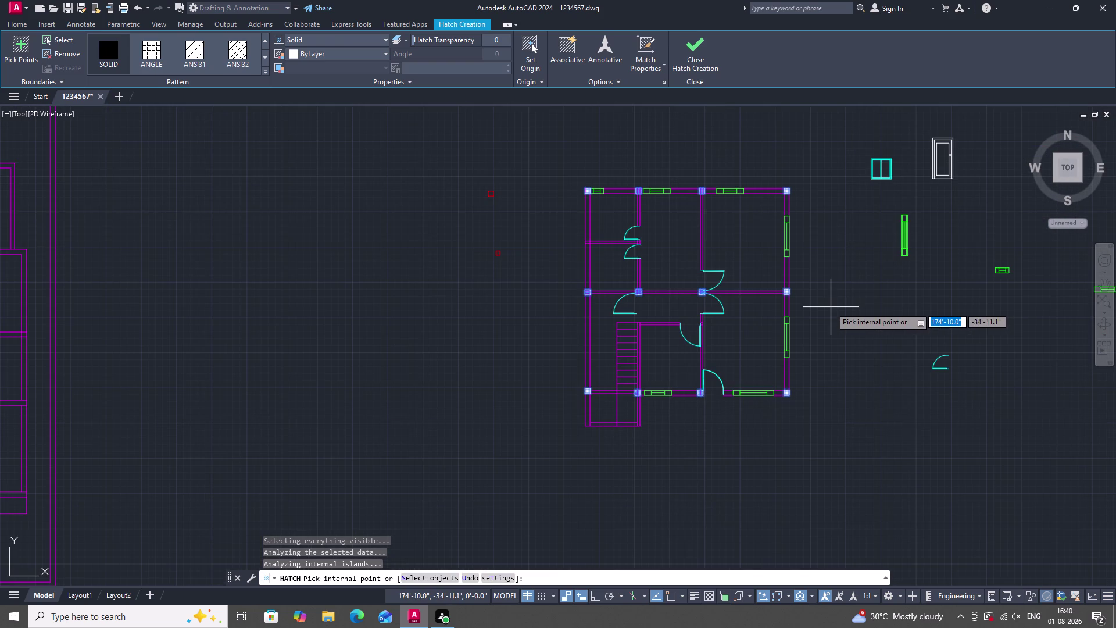
key(Escape)
scroll(down, 3)
Zoom in and out across the floor plan to inspect the filled column squares.
scroll(up, 3)
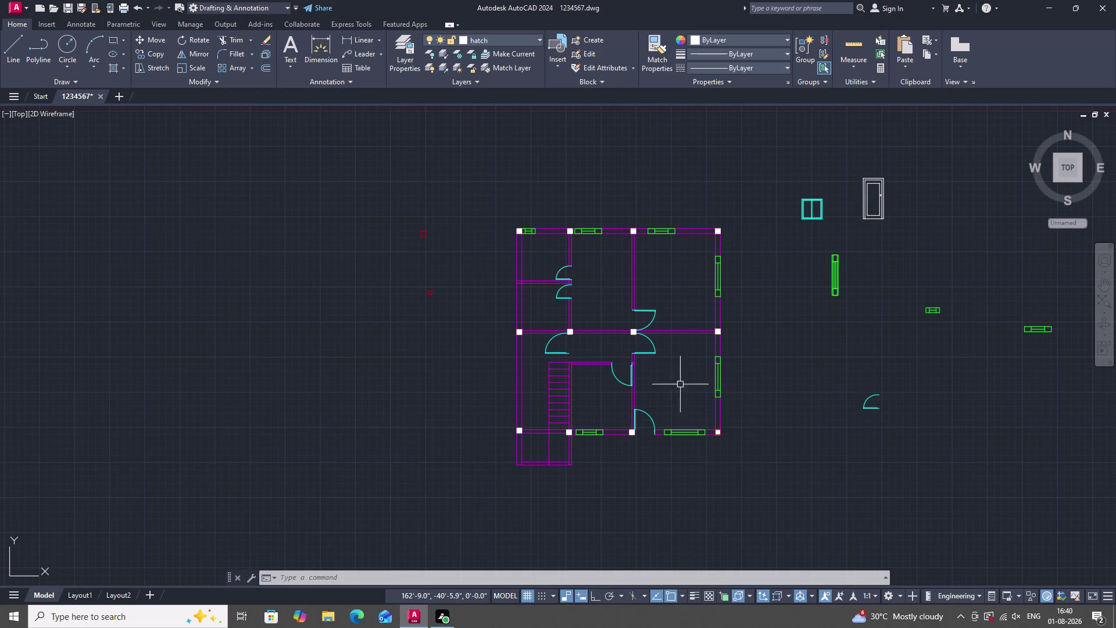
scroll(up, 3)
scroll(down, 3)
scroll(up, 3)
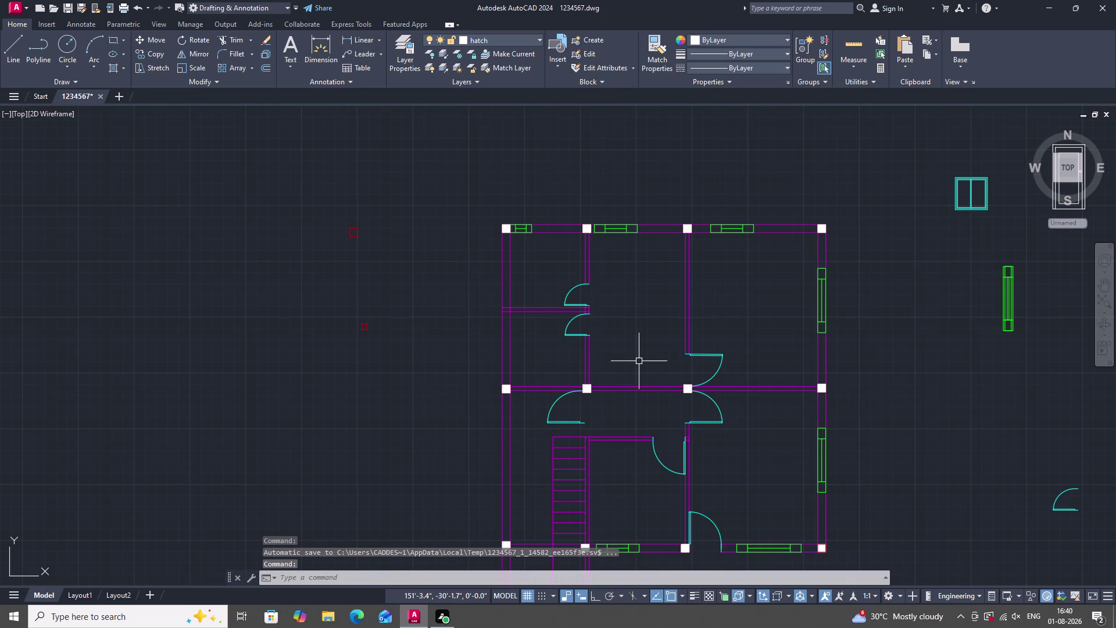
scroll(down, 3)
scroll(up, 3)
scroll(down, 3)
scroll(up, 3)
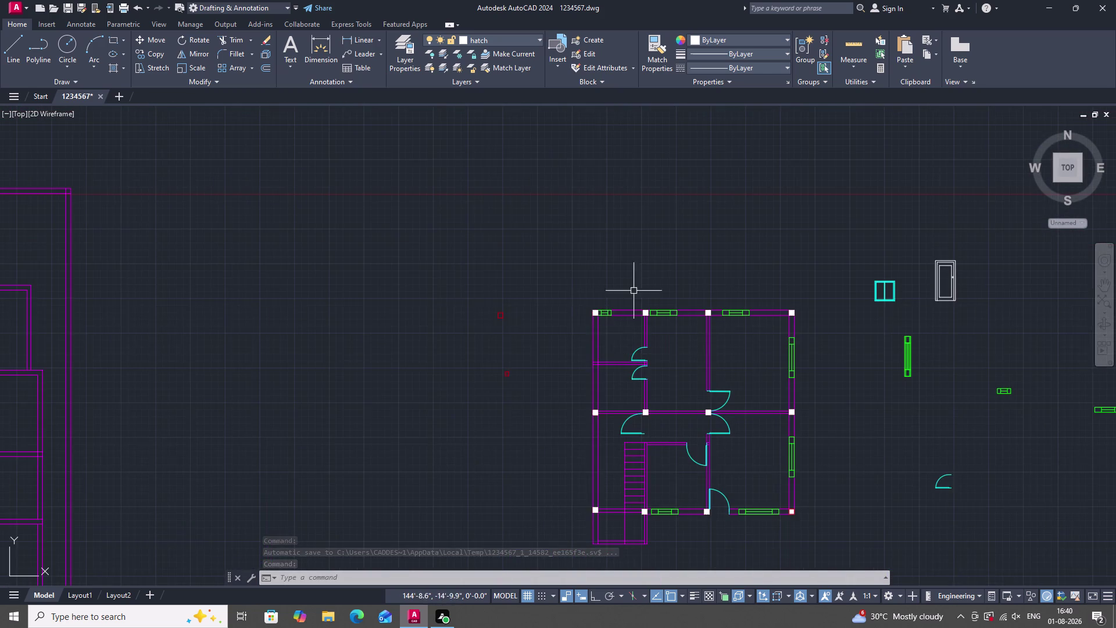
scroll(down, 3)
scroll(up, 3)
scroll(up, 3)
scroll(down, 3)
scroll(up, 3)
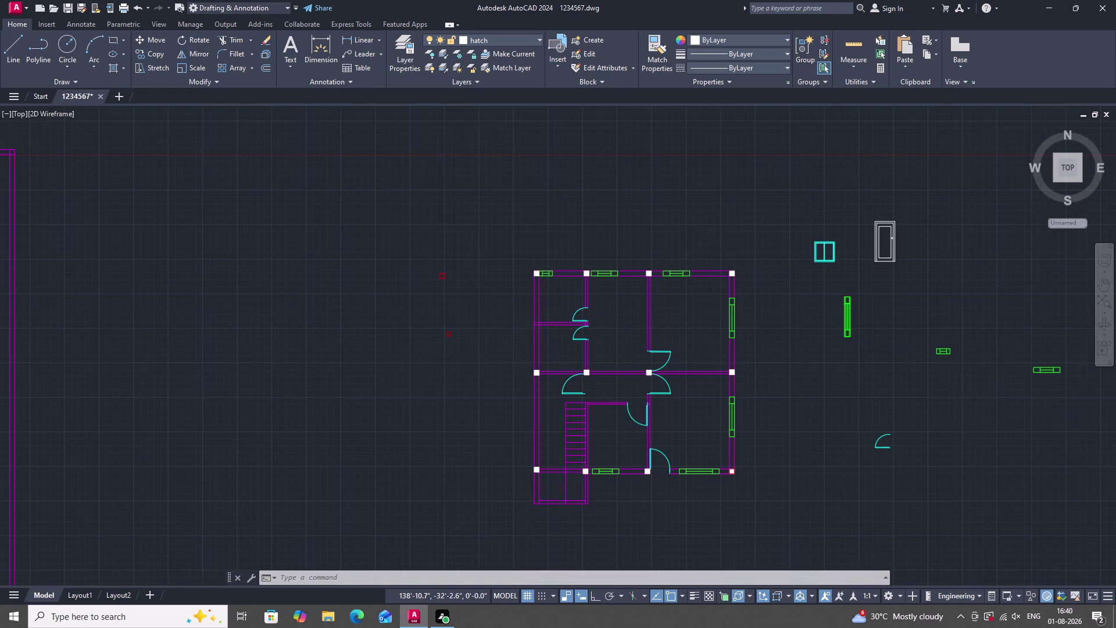
scroll(down, 3)
scroll(up, 3)
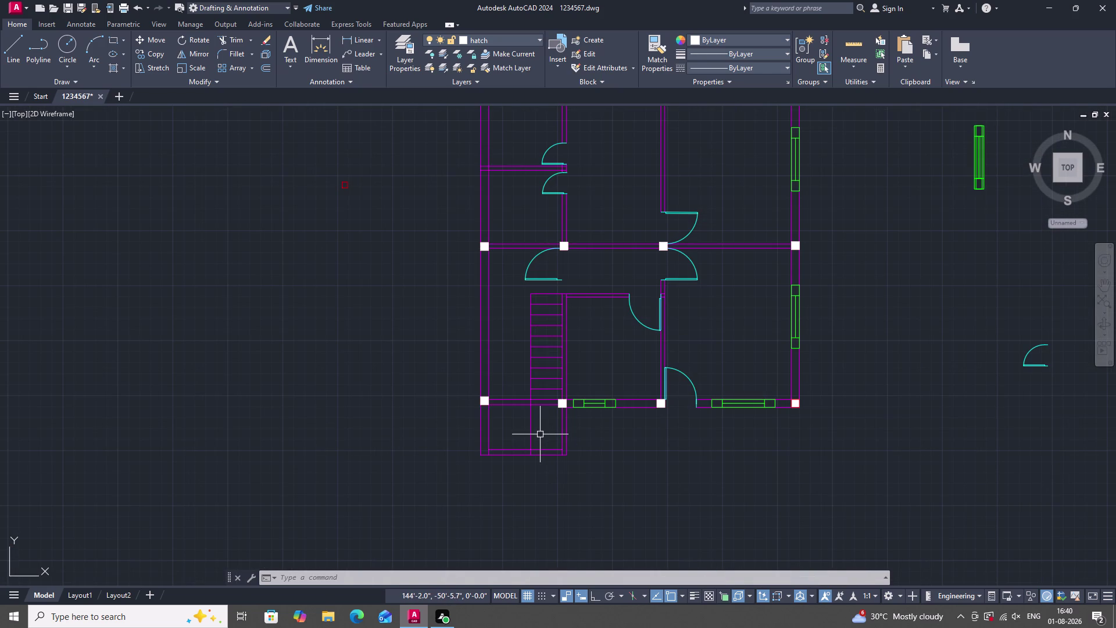
Dismiss the TREESTAT statistics report and cancel the leftover command.
text(tre)
key(space)
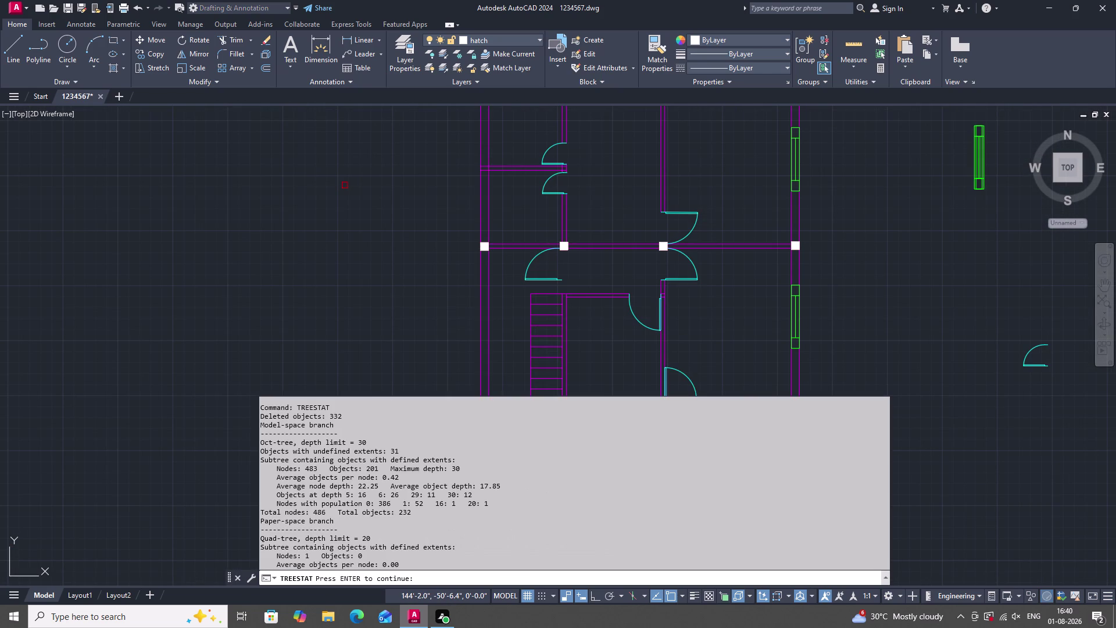
click(424, 332)
text(tr)
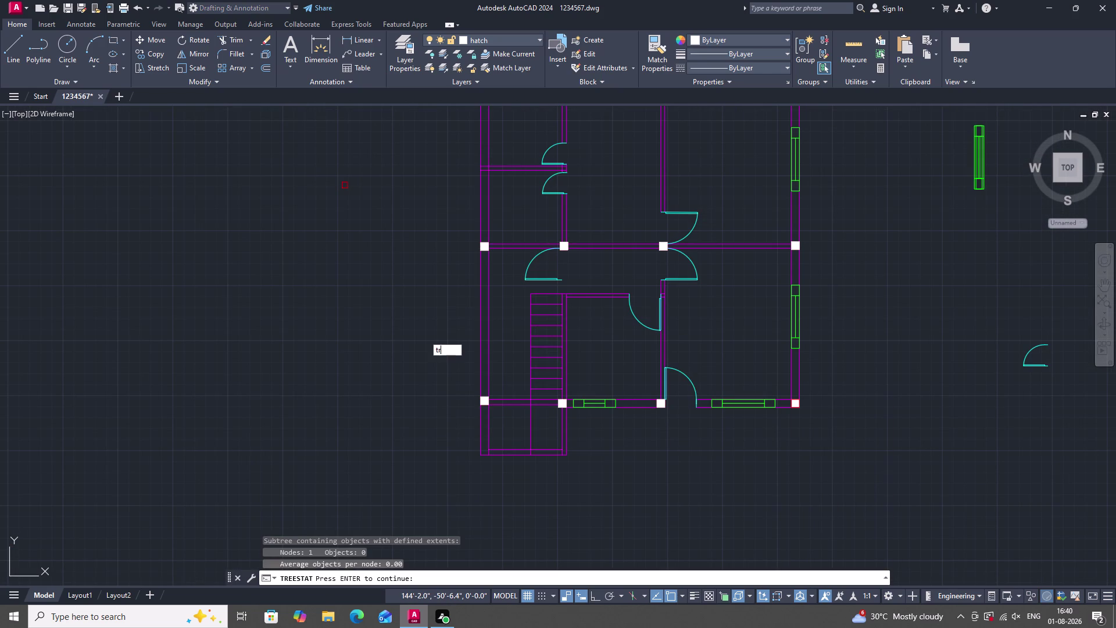
key(space)
key(Escape)
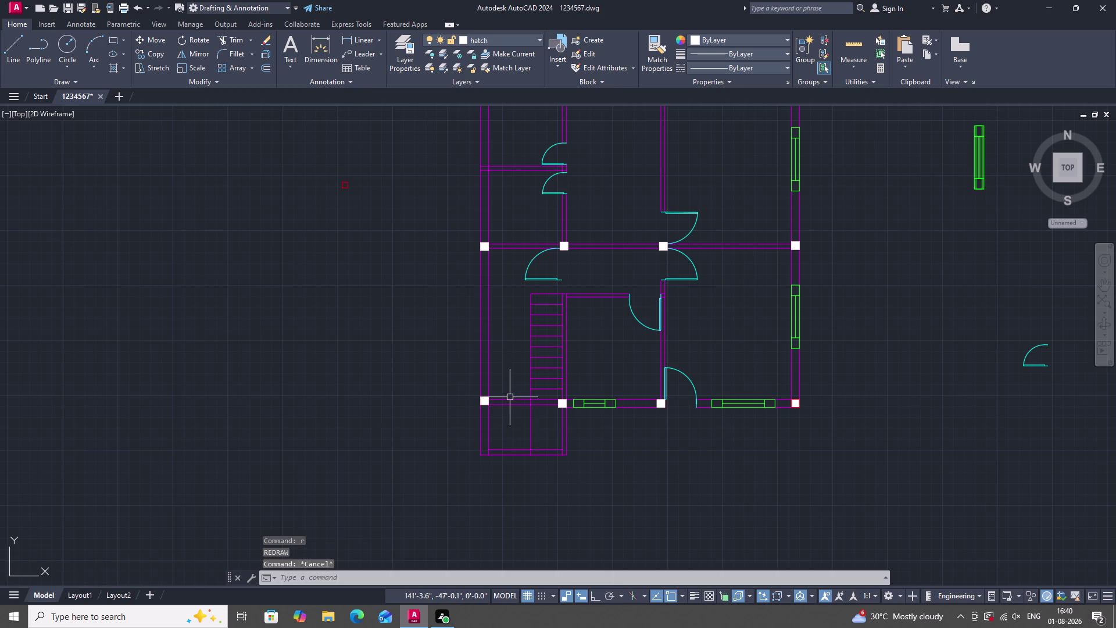
Begin trimming two wall lines, cancel without changes, and zoom back to the full plan.
text(tr)
key(space)
click(529, 422)
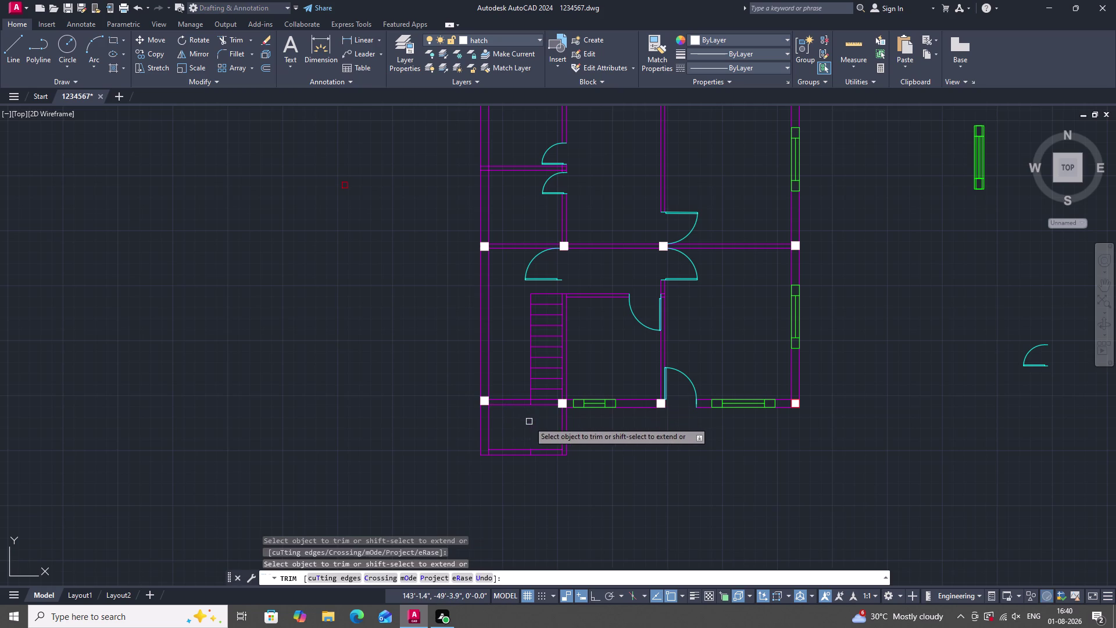
scroll(up, 3)
click(547, 460)
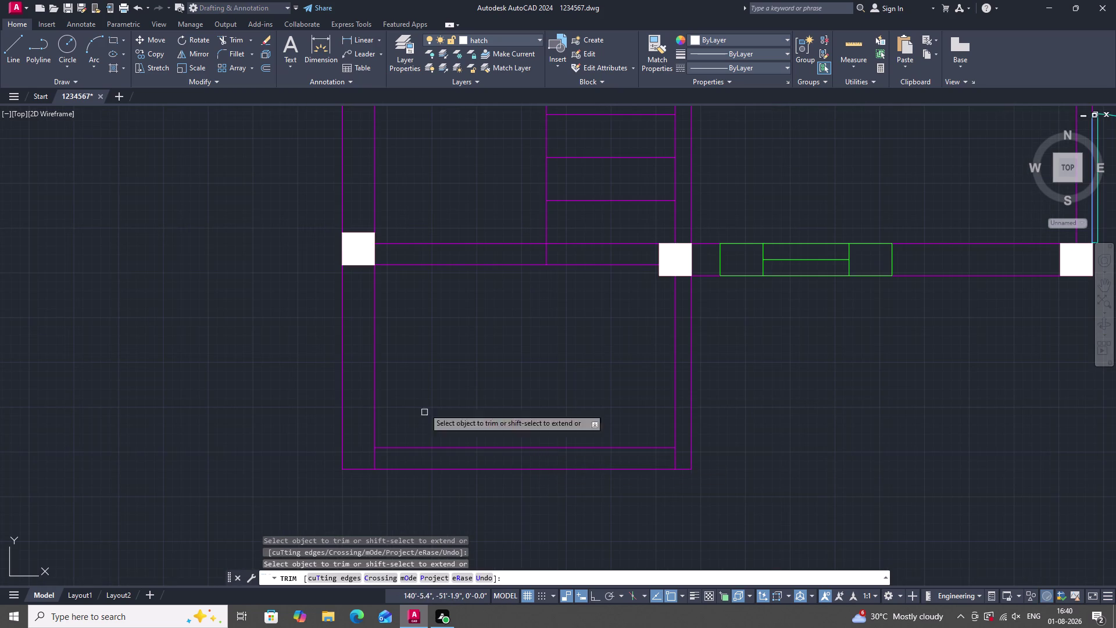
scroll(down, 3)
key(Escape)
scroll(down, 3)
scroll(up, 3)
scroll(down, 3)
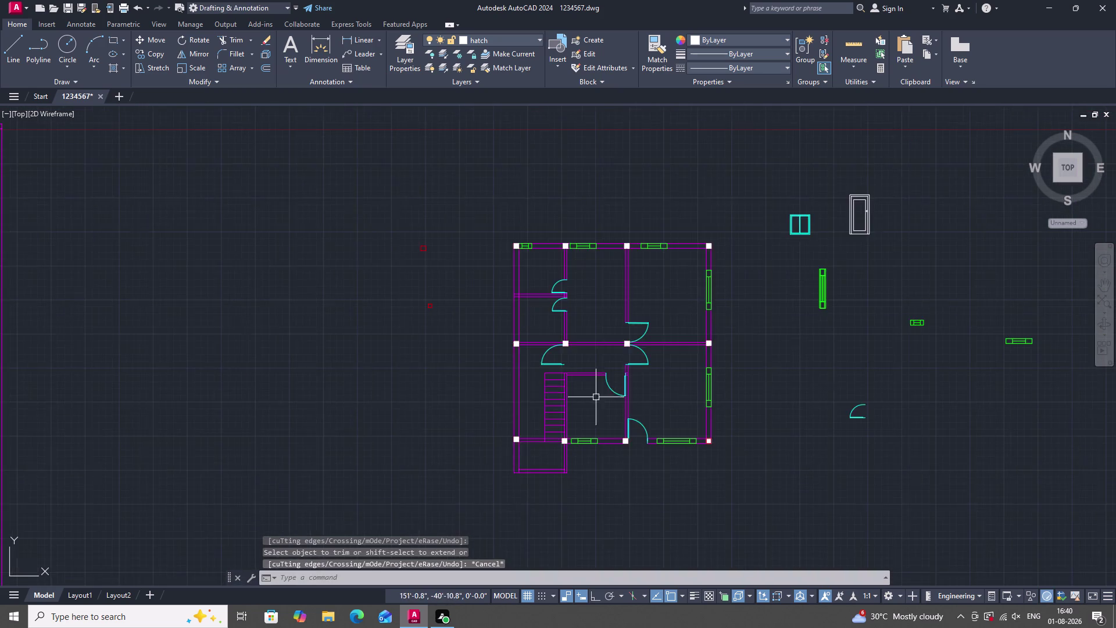
scroll(up, 3)
scroll(down, 3)
scroll(up, 3)
scroll(down, 3)
scroll(up, 3)
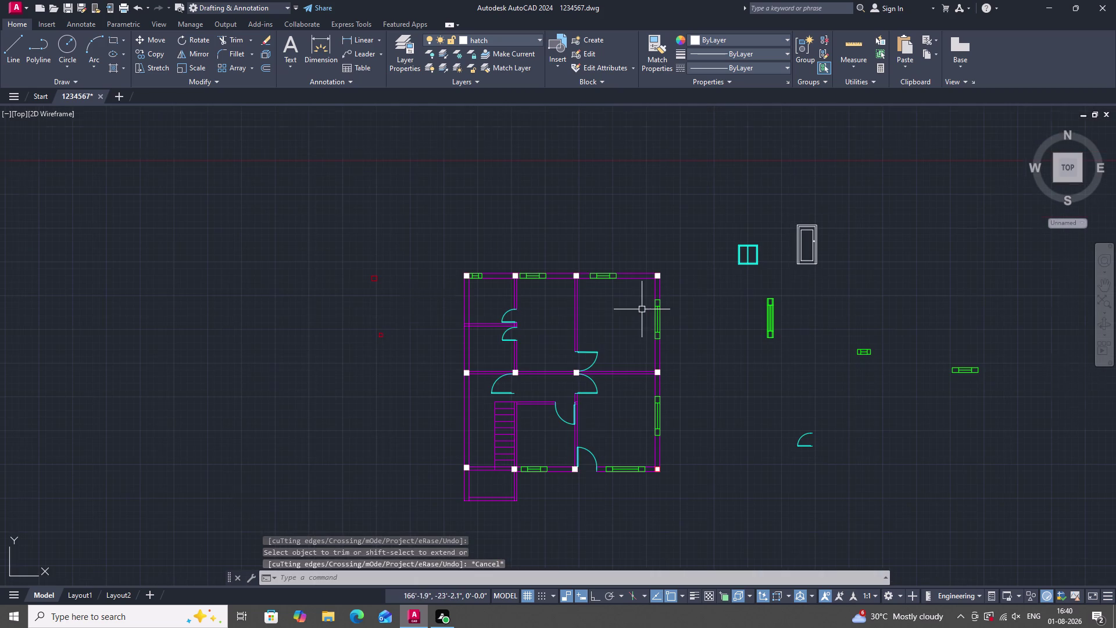
scroll(up, 3)
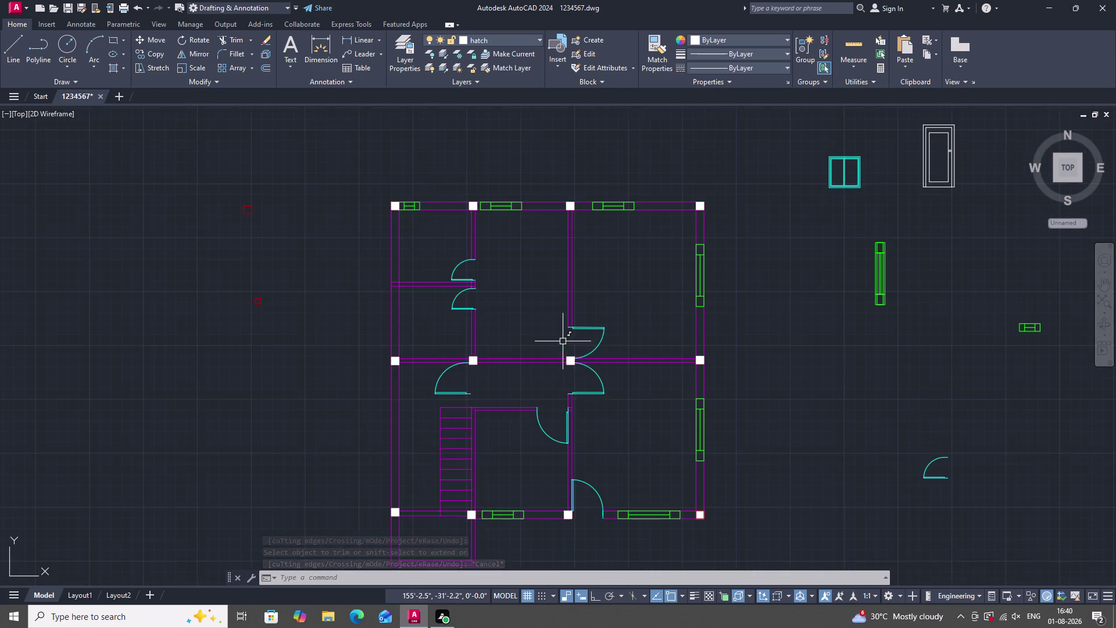
scroll(down, 3)
scroll(up, 3)
Select the staircase tread lines with a crossing window for moving to their own layer.
click(494, 306)
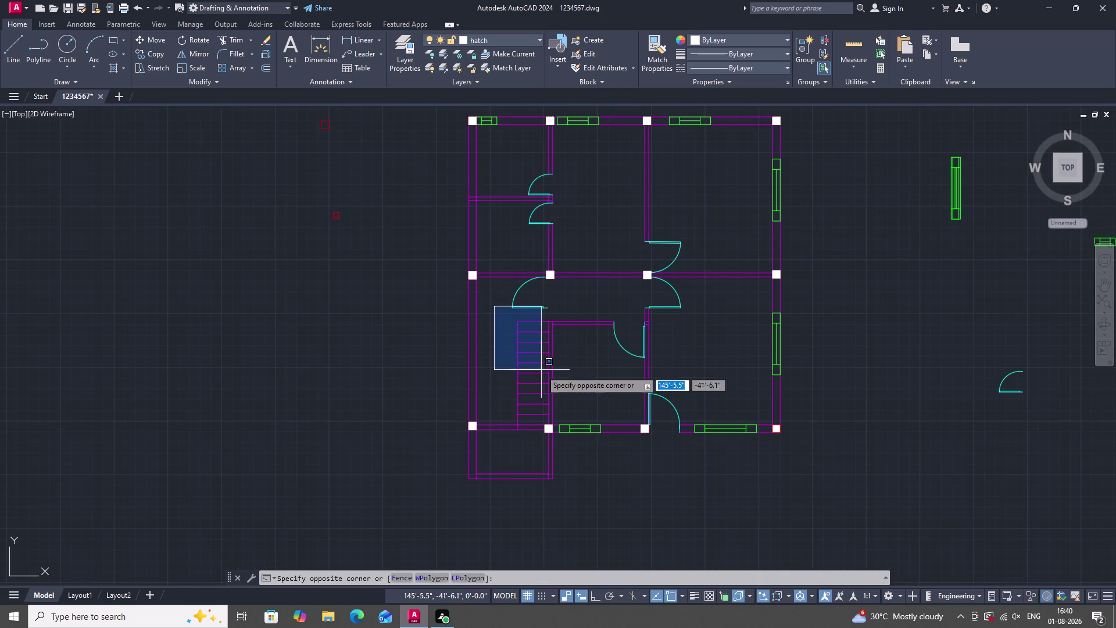
click(547, 423)
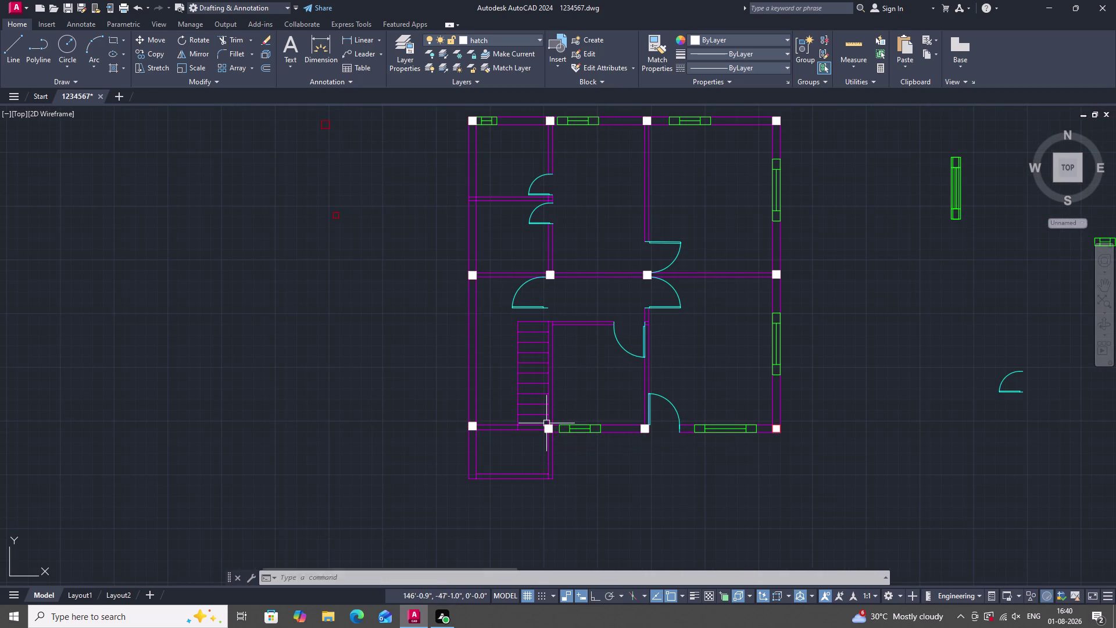
click(541, 421)
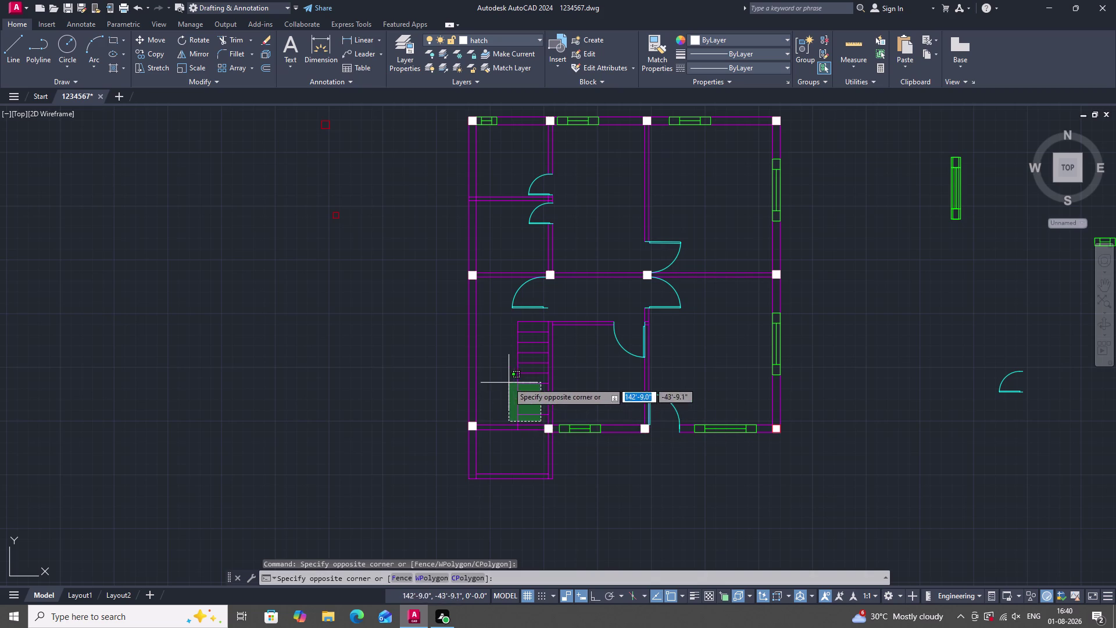
click(510, 314)
scroll(down, 3)
scroll(up, 3)
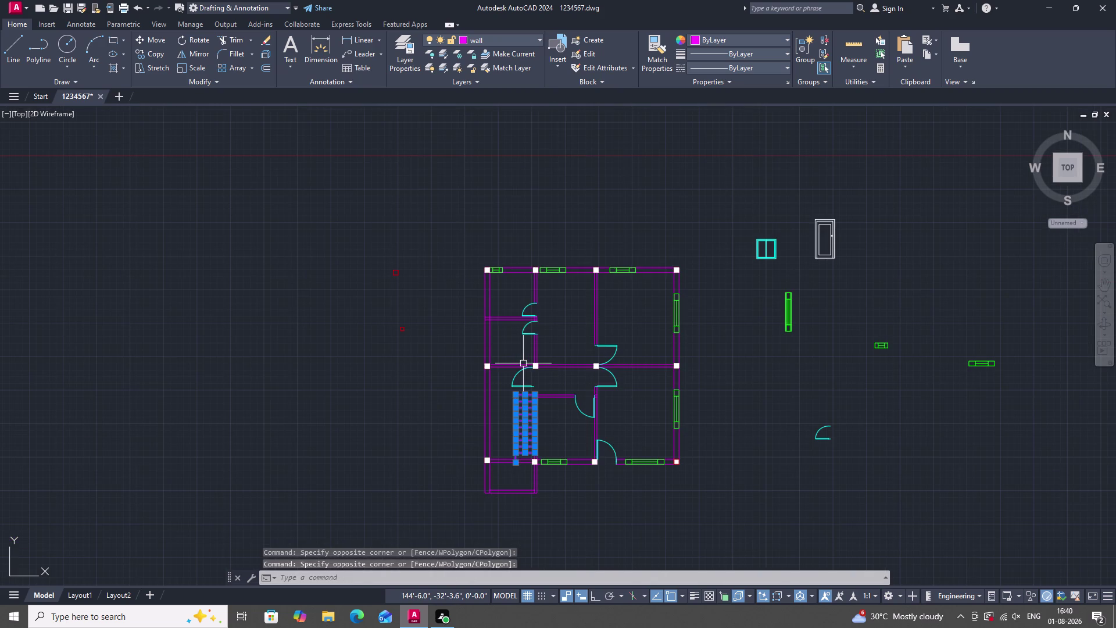
text(la)
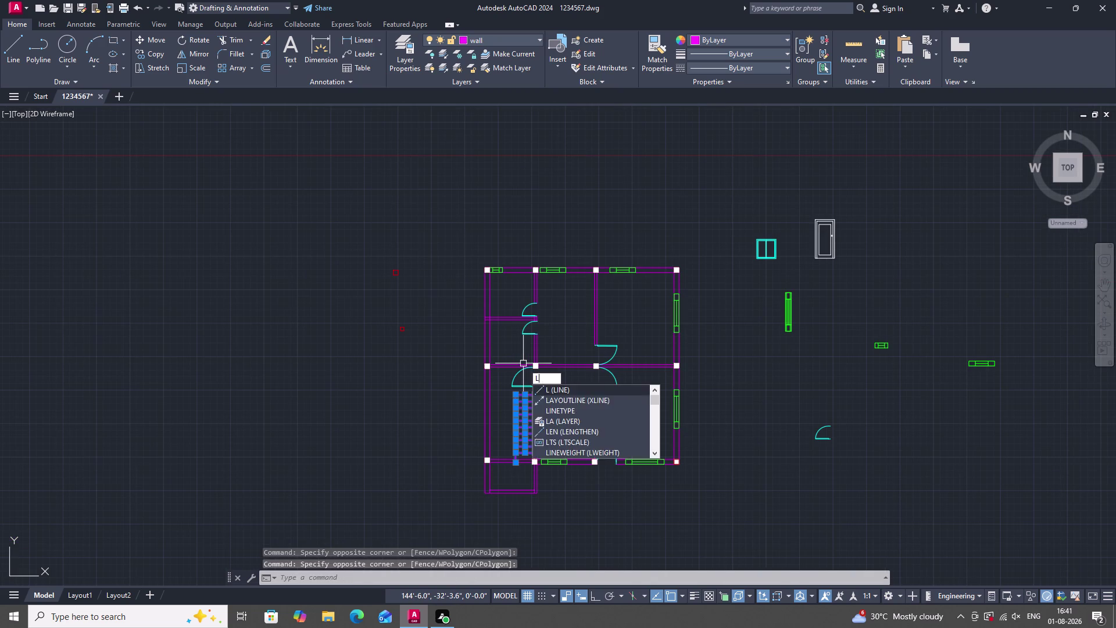
key(space)
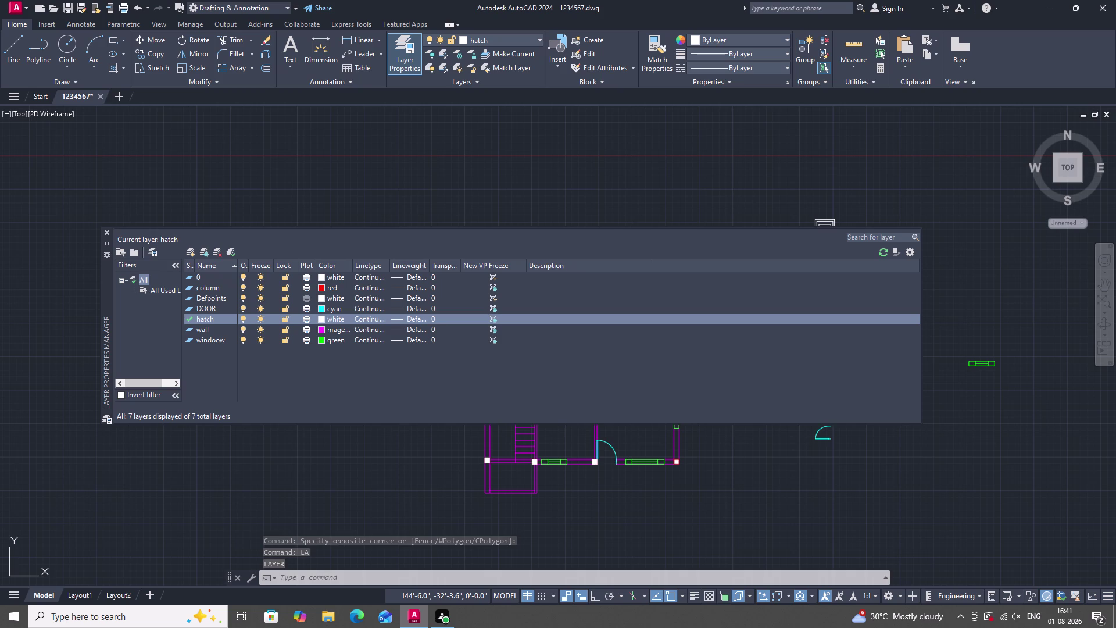
Create a new layer named 'stair case'.
click(202, 252)
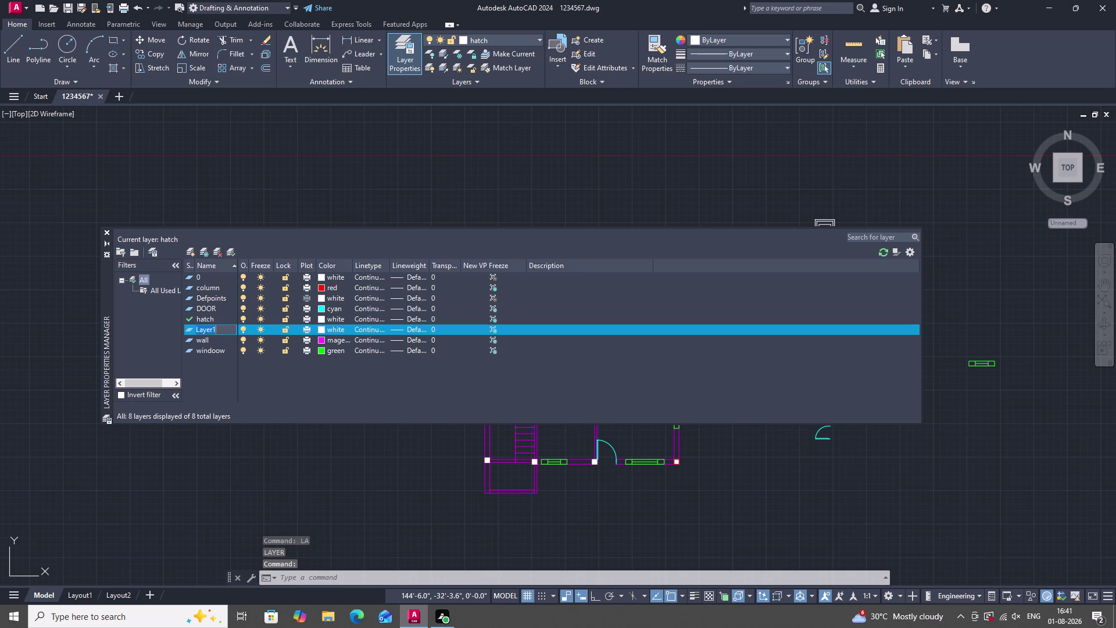
key(BackSpace)
text(s)
text(a)
key(BackSpace)
text(ta)
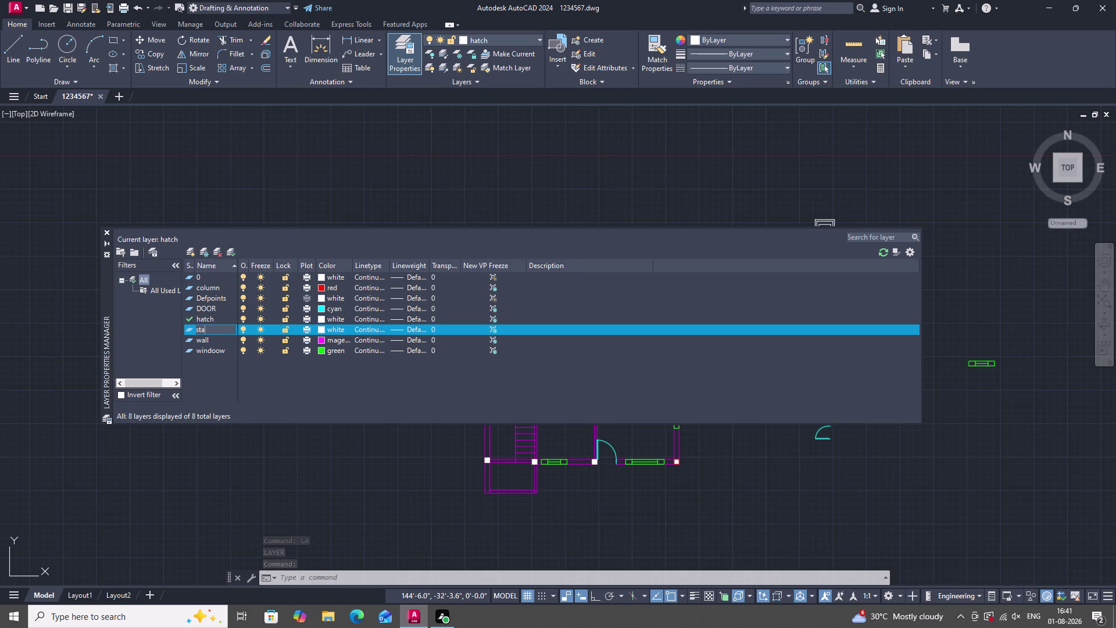
text(ir)
key(space)
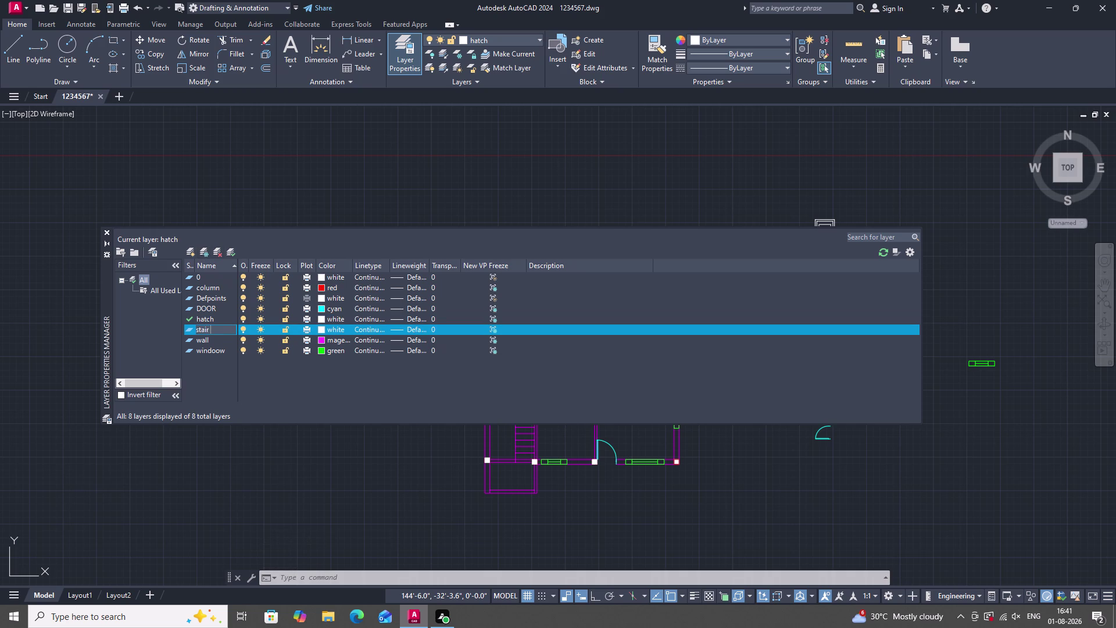
key(space)
text(case)
click(231, 250)
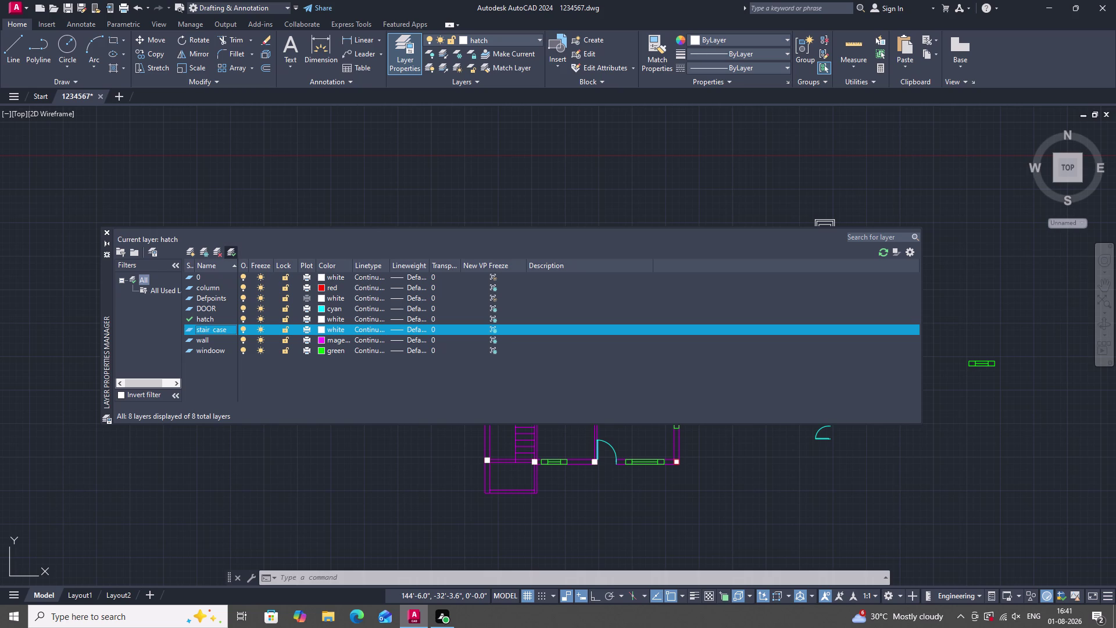
Give the stair case layer colour 40 and make it current.
click(325, 329)
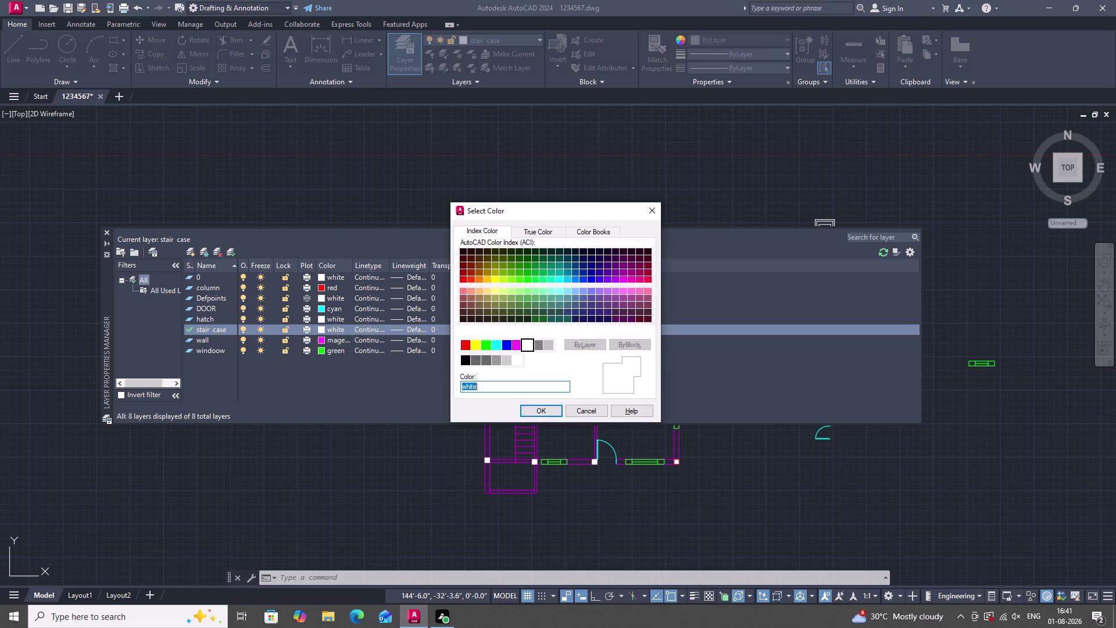
click(475, 349)
click(489, 278)
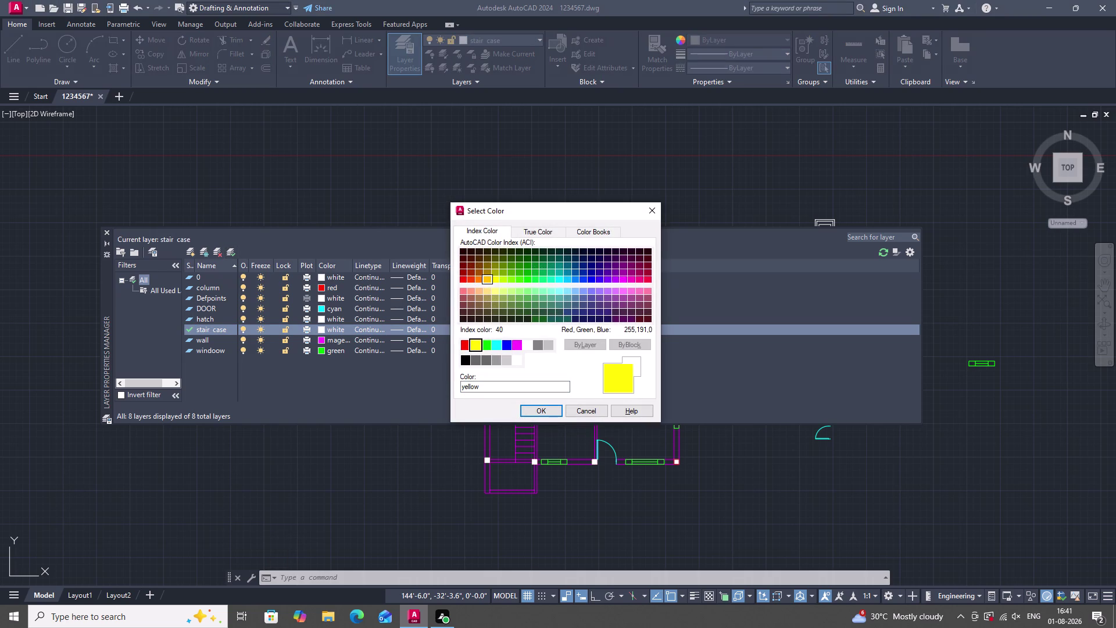
click(547, 411)
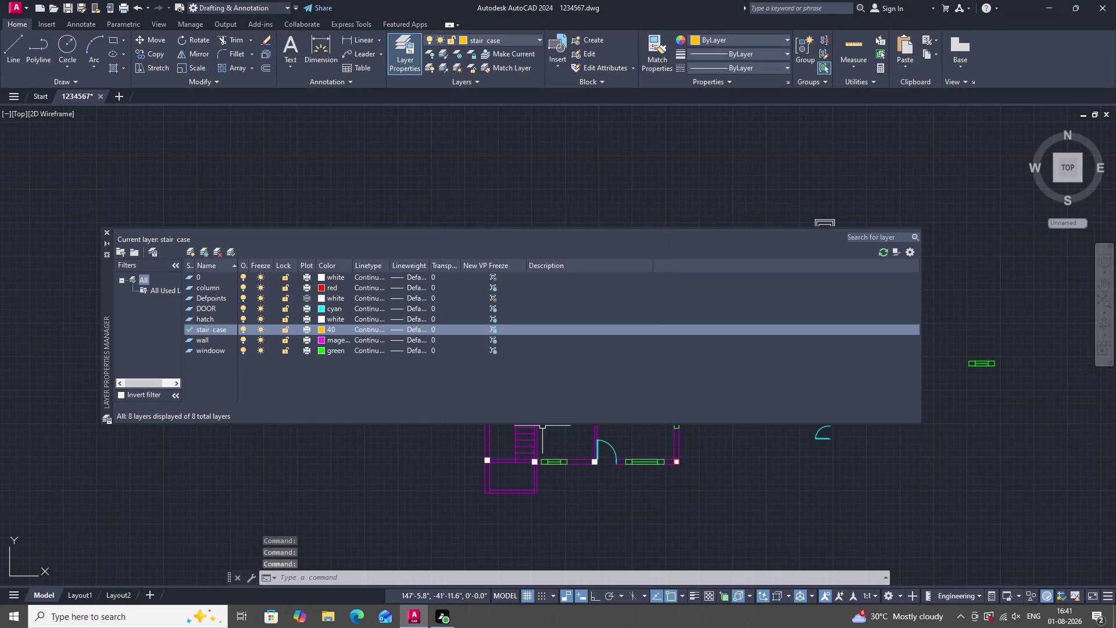
triple_click(233, 251)
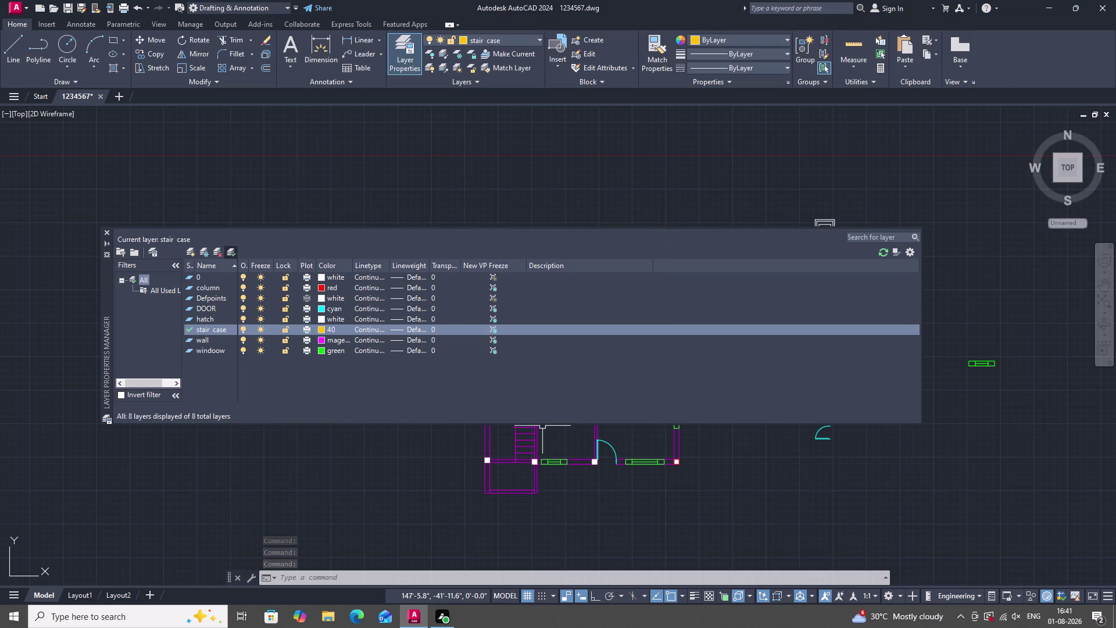
click(104, 225)
Move the staircase tread lines onto the stair case layer.
click(104, 231)
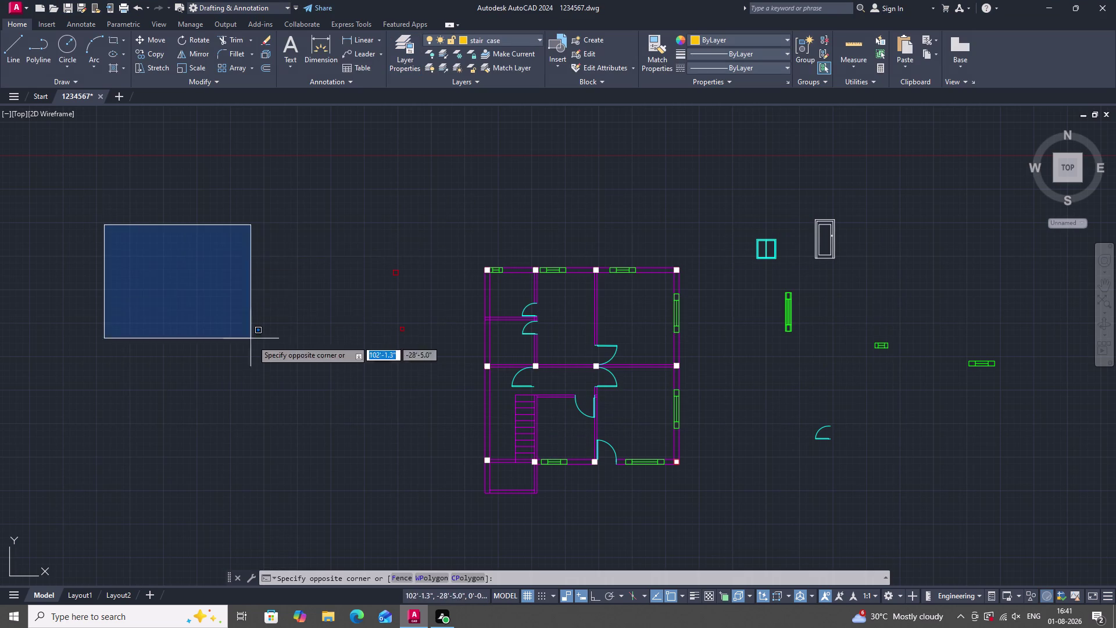
click(310, 395)
click(530, 457)
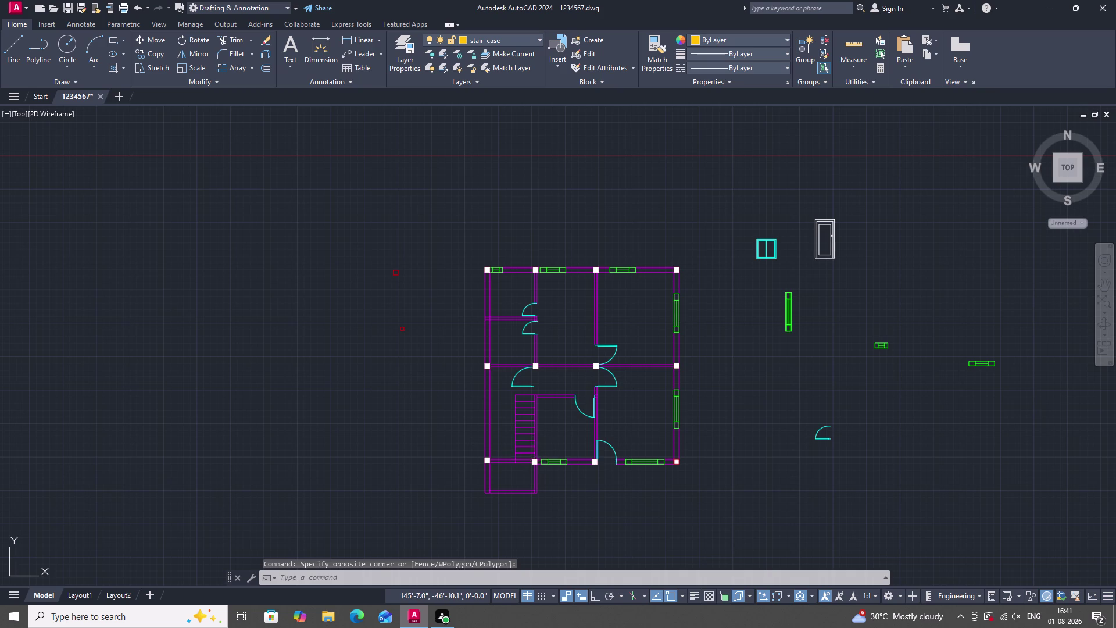
key(Escape)
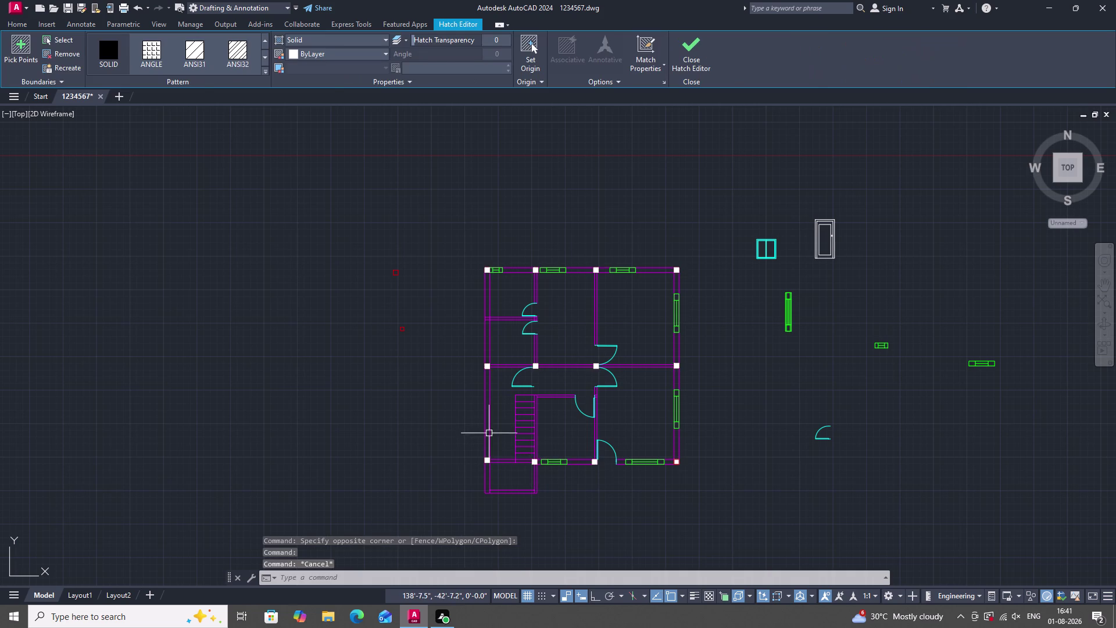
scroll(up, 3)
click(572, 503)
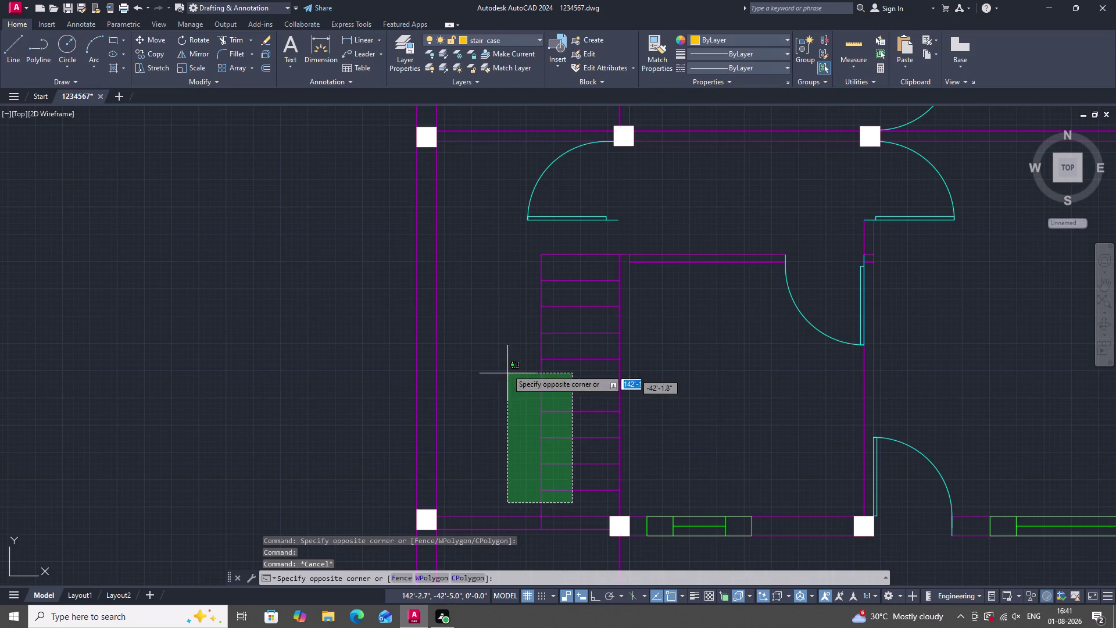
click(514, 243)
scroll(down, 3)
scroll(up, 3)
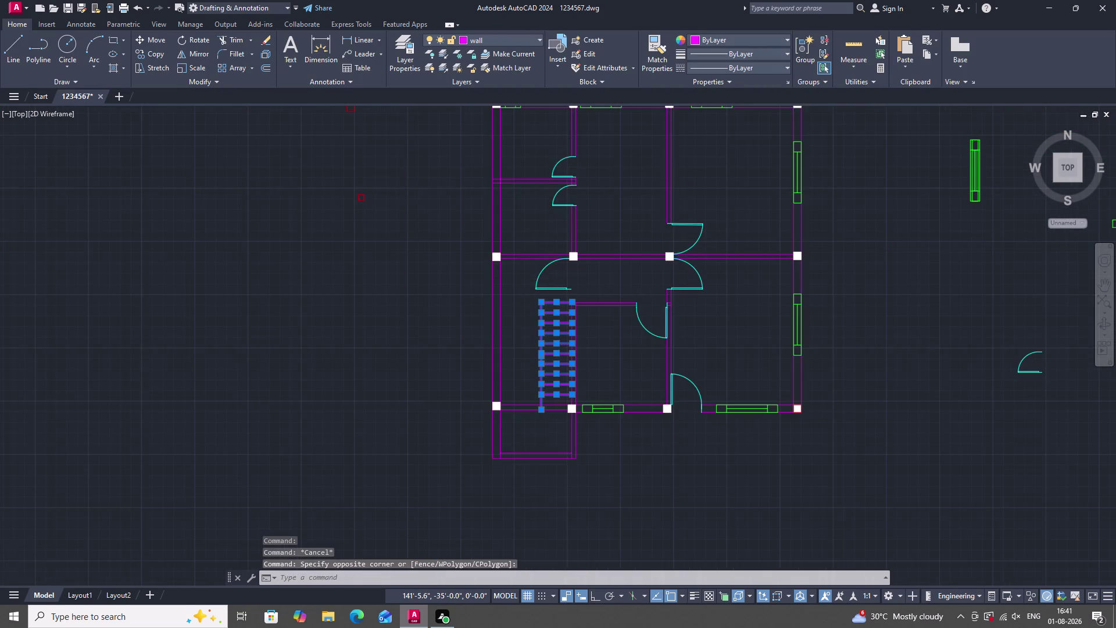
click(504, 34)
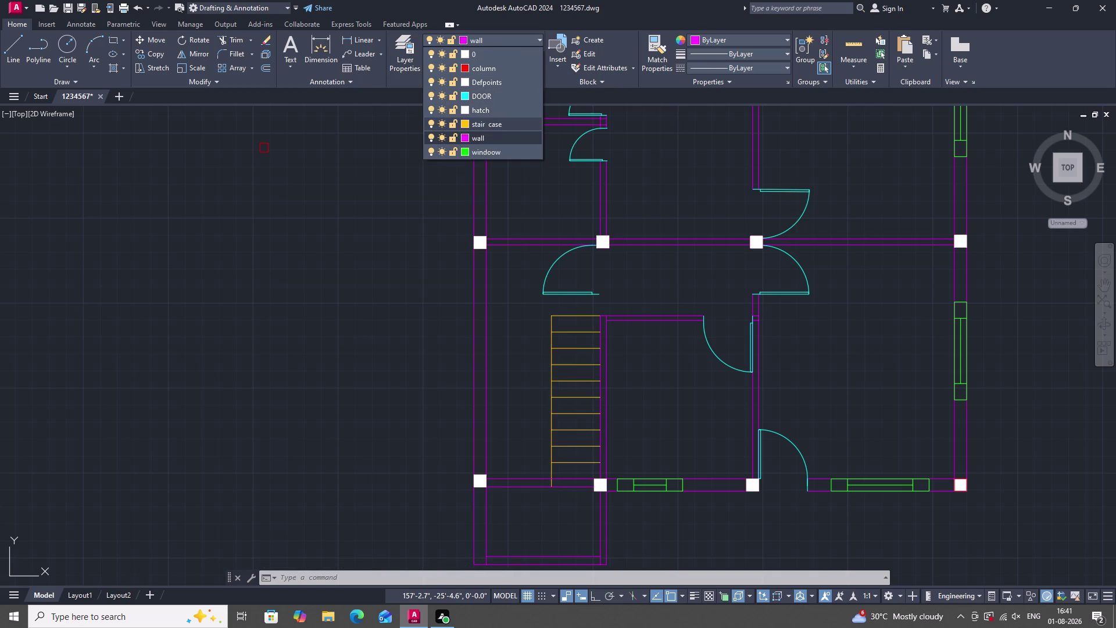
click(488, 121)
Clear the selection and switch the current layer back to hatch.
scroll(down, 3)
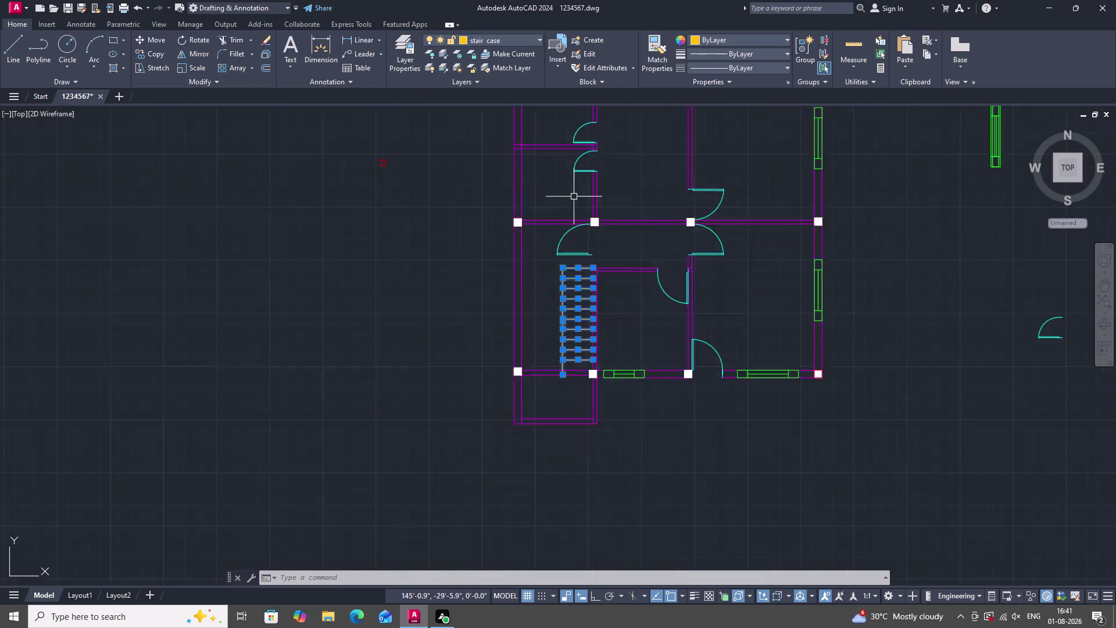
scroll(down, 3)
scroll(up, 3)
key(Escape)
scroll(down, 3)
scroll(up, 3)
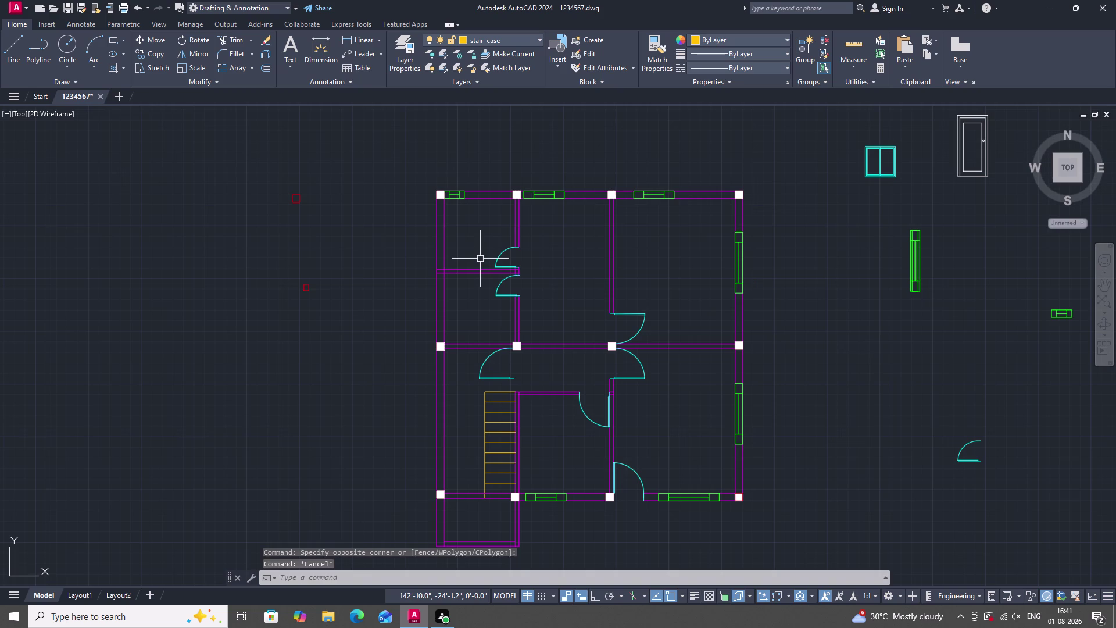
scroll(down, 3)
scroll(up, 3)
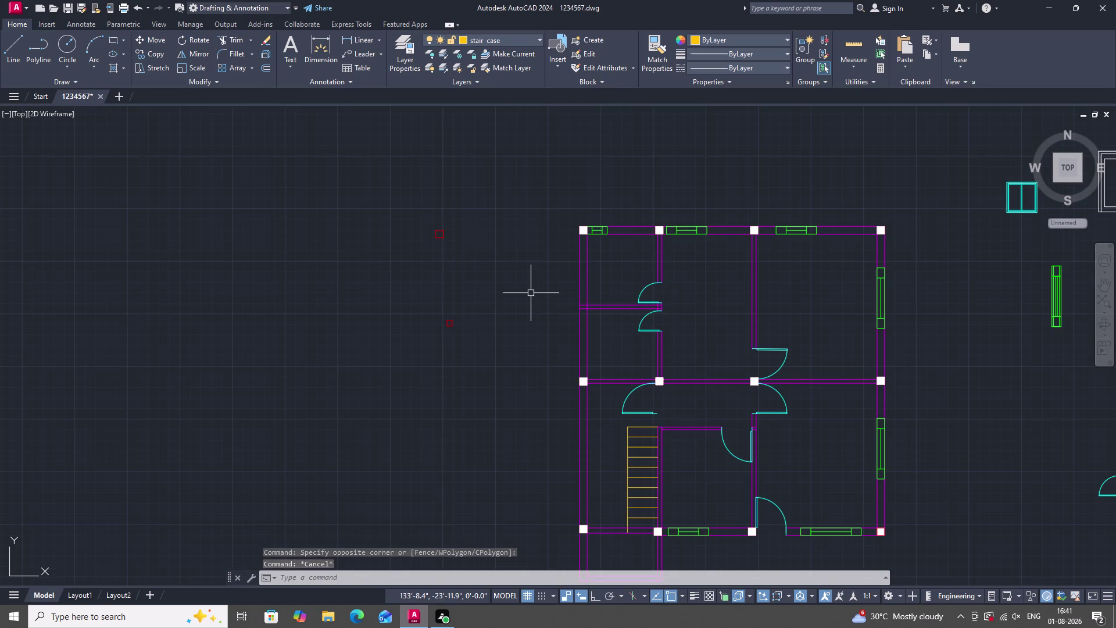
scroll(down, 3)
scroll(up, 3)
scroll(up, 3)
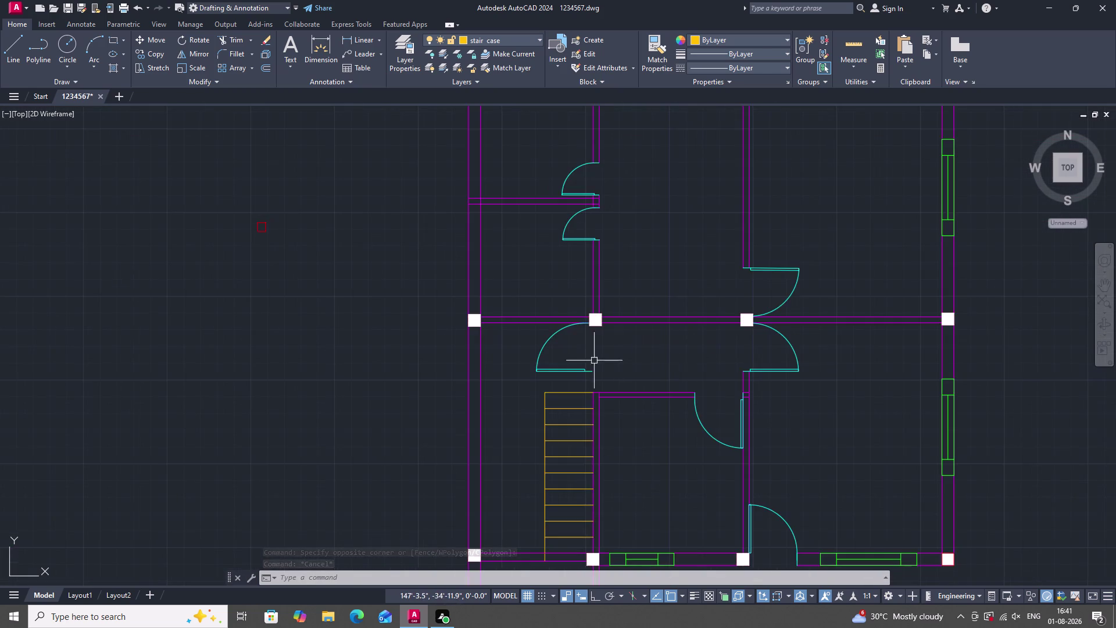
scroll(down, 3)
scroll(up, 3)
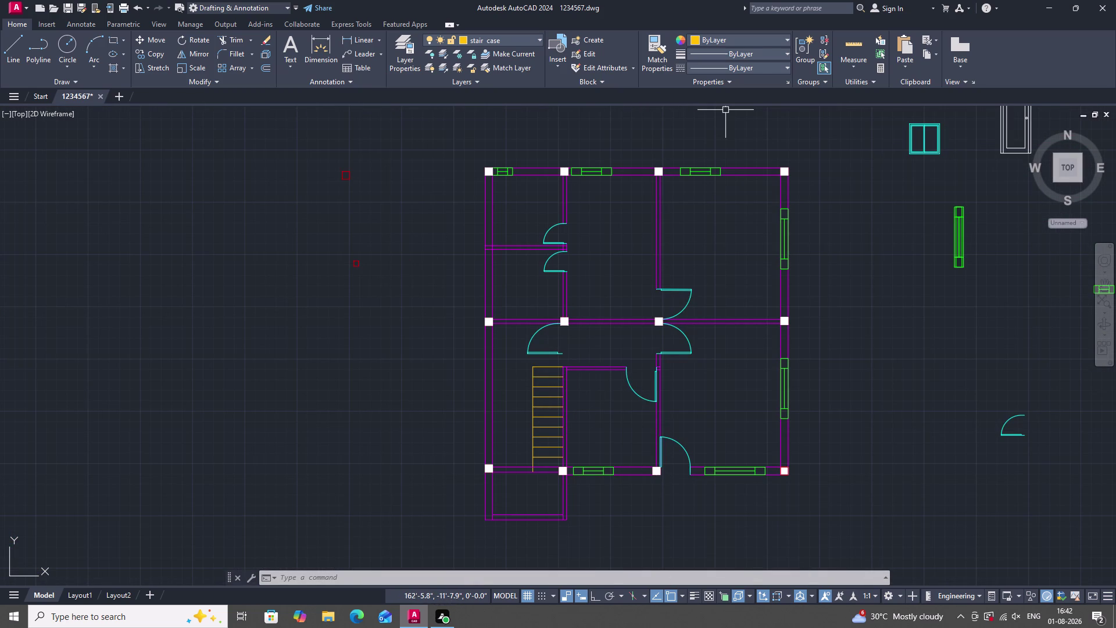
click(534, 41)
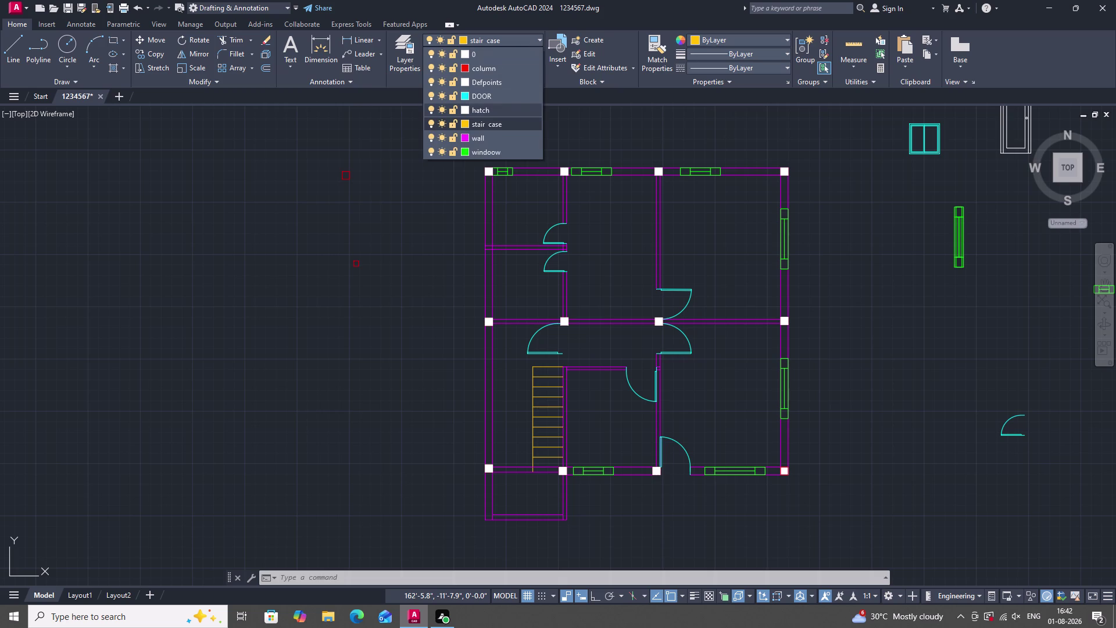
click(490, 109)
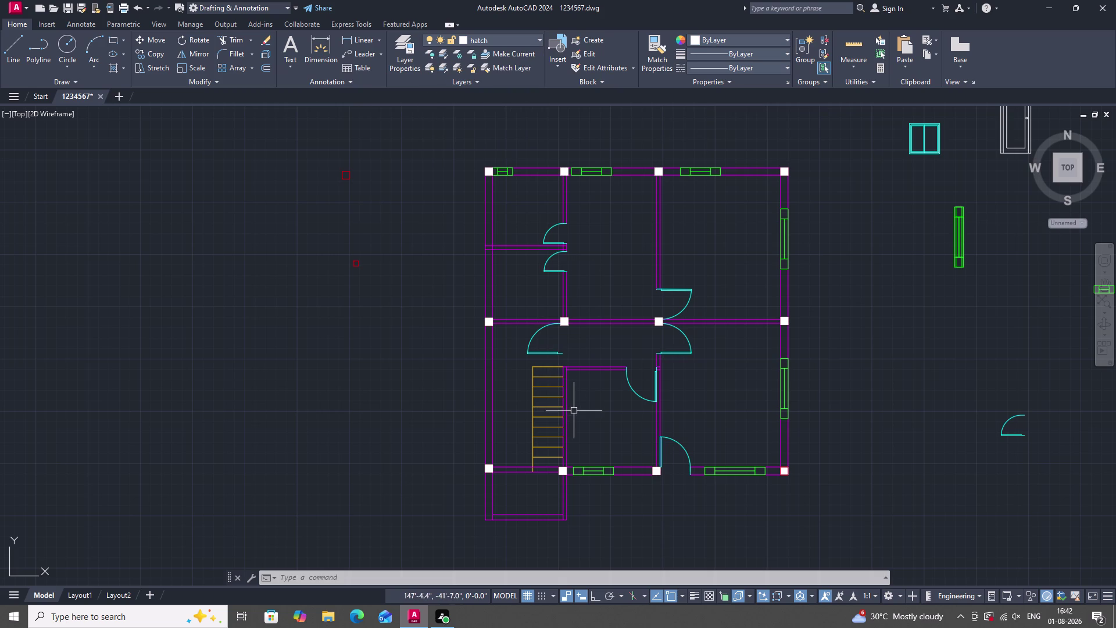
Draw a polyline (PL) from the staircase top down to the stair bottom.
key(l)
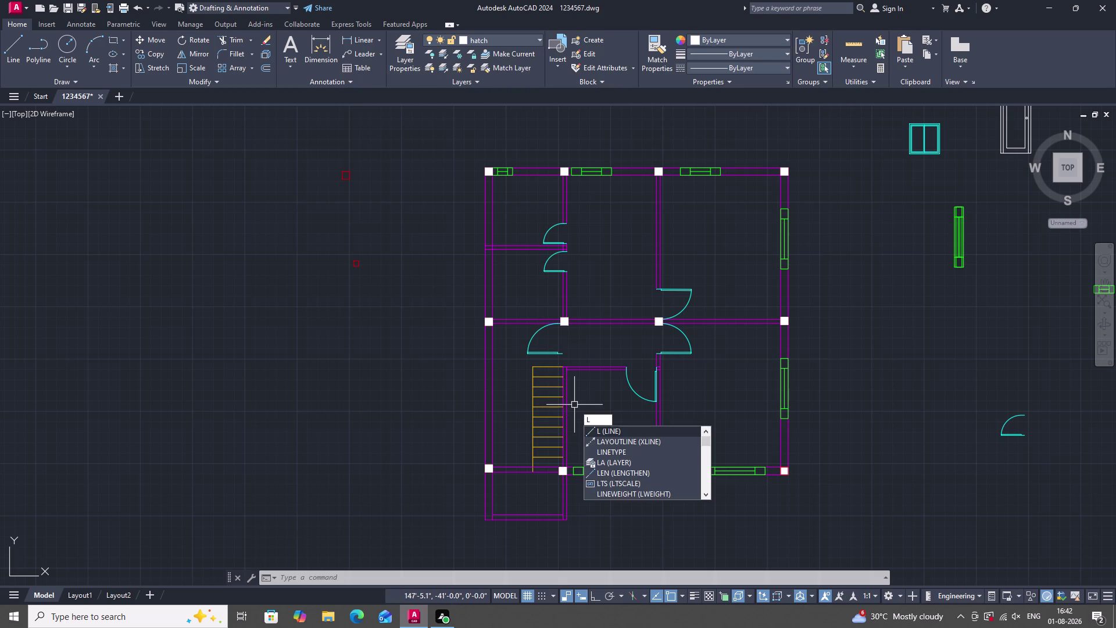
key(BackSpace)
text(pl)
key(space)
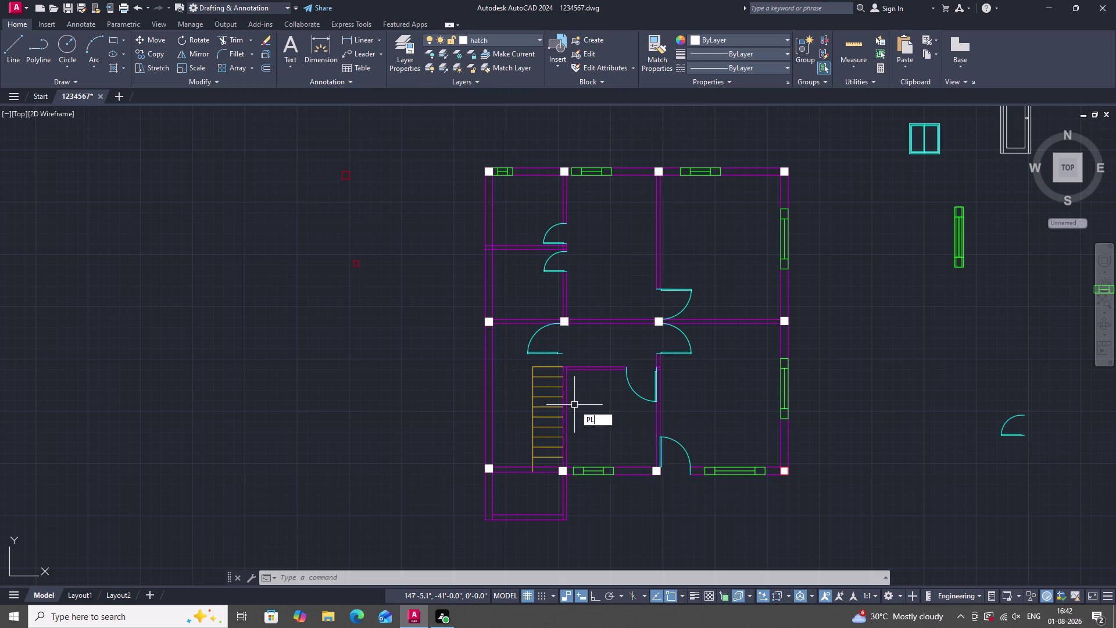
scroll(up, 3)
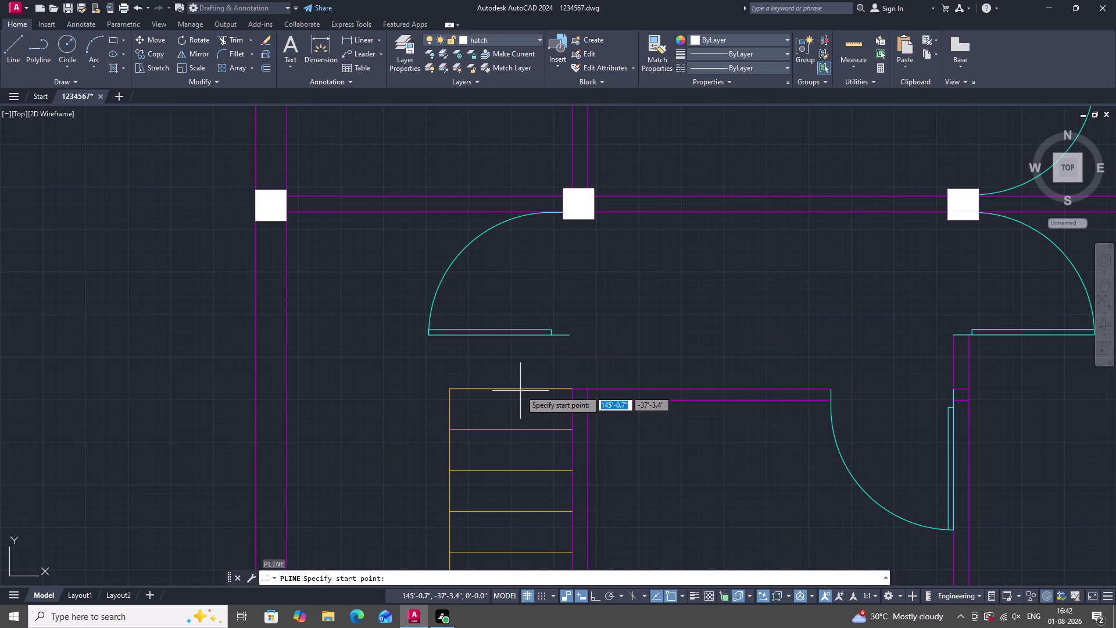
click(509, 390)
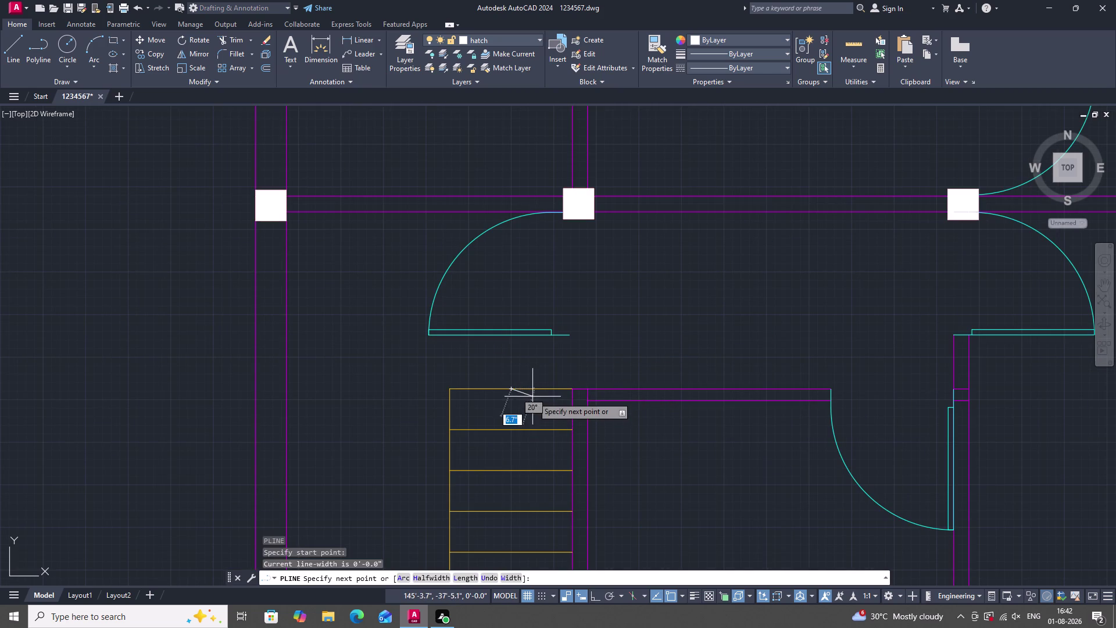
scroll(down, 3)
scroll(up, 3)
scroll(down, 3)
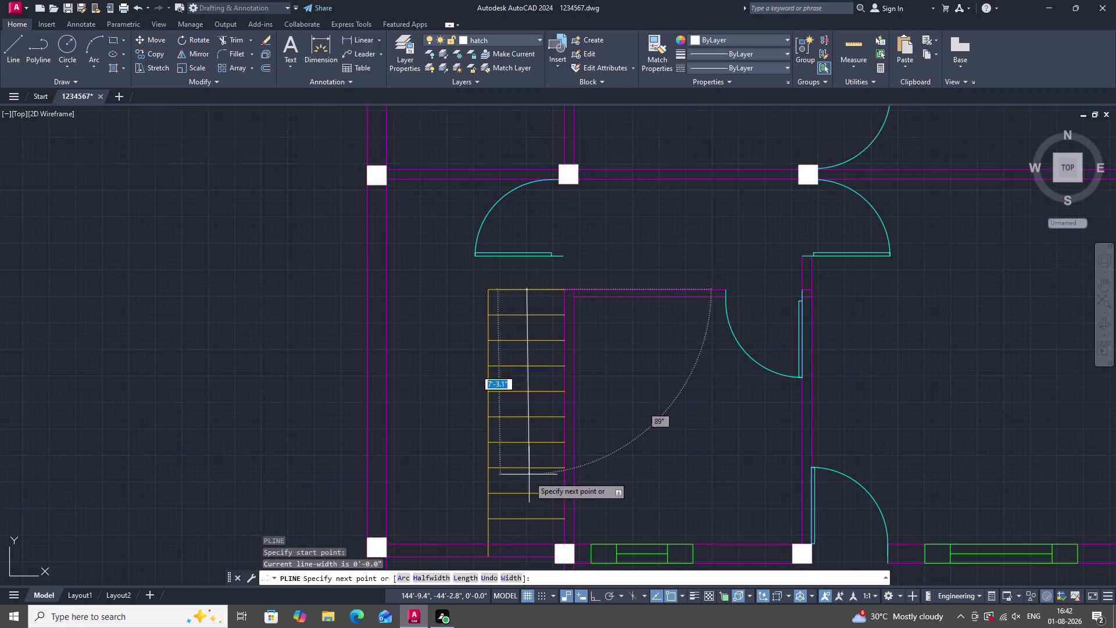
scroll(down, 3)
scroll(up, 3)
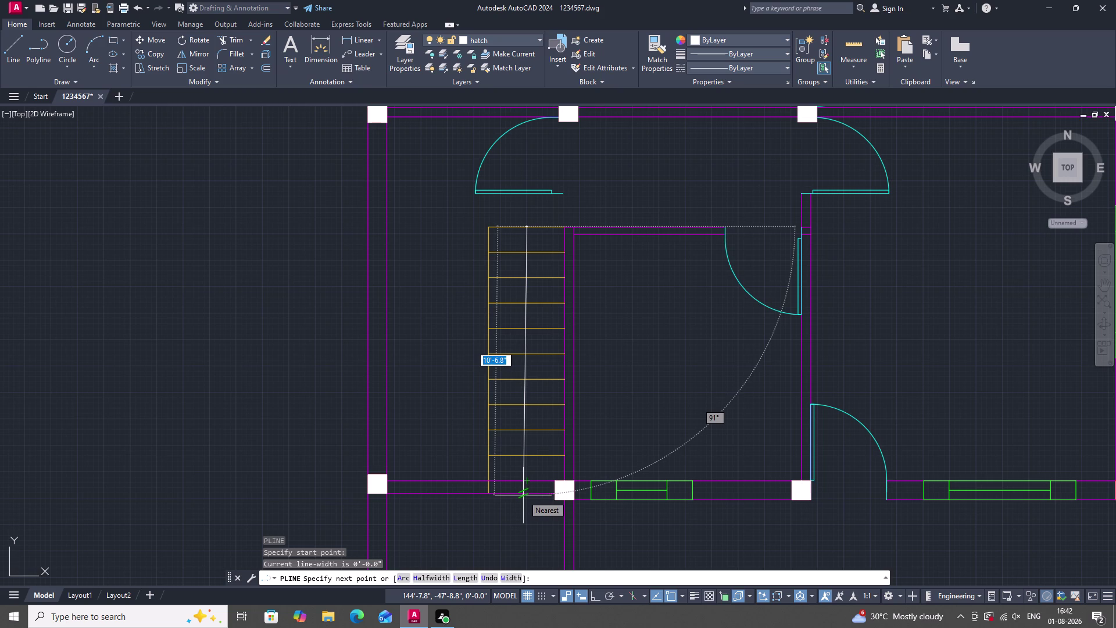
click(523, 495)
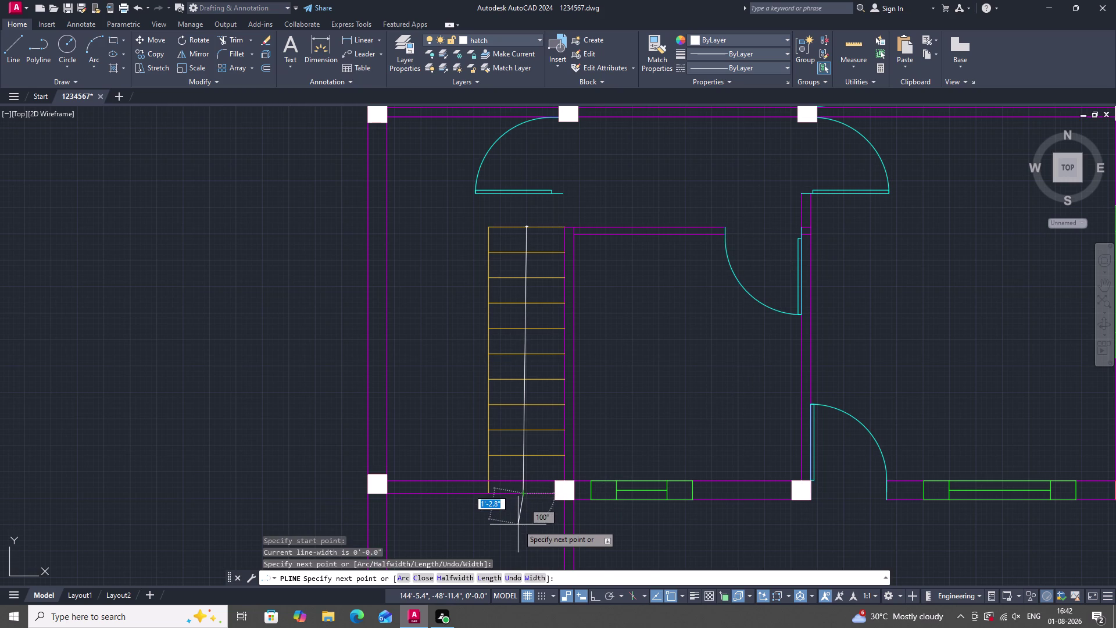
Add a tapered arrowhead with half-width 2 to 0, tip below the last step.
text(h)
key(space)
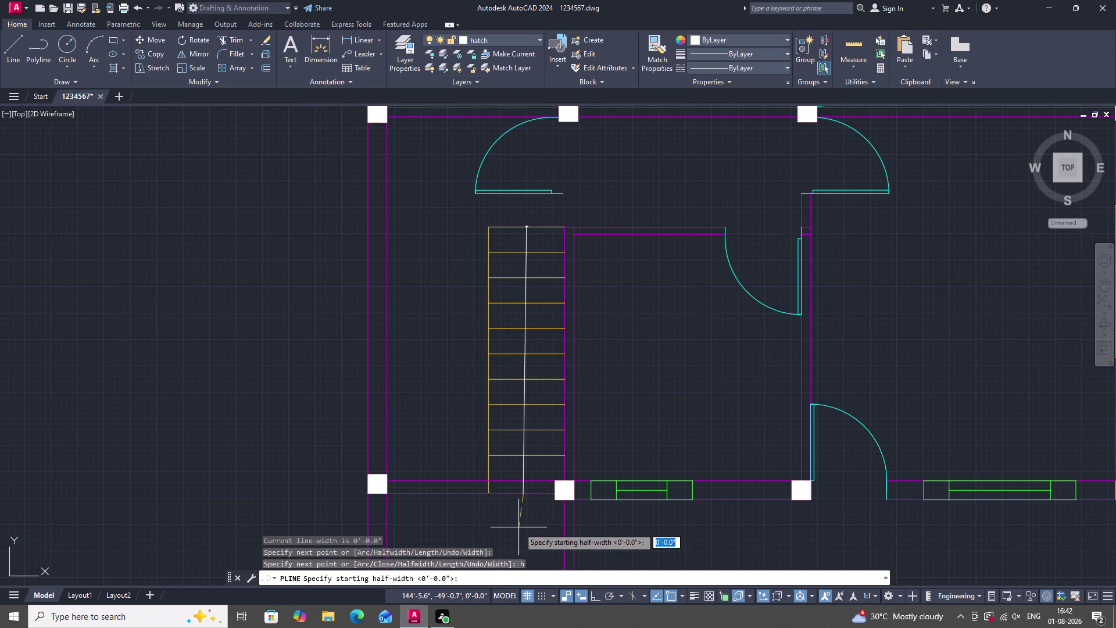
key(F8)
scroll(down, 3)
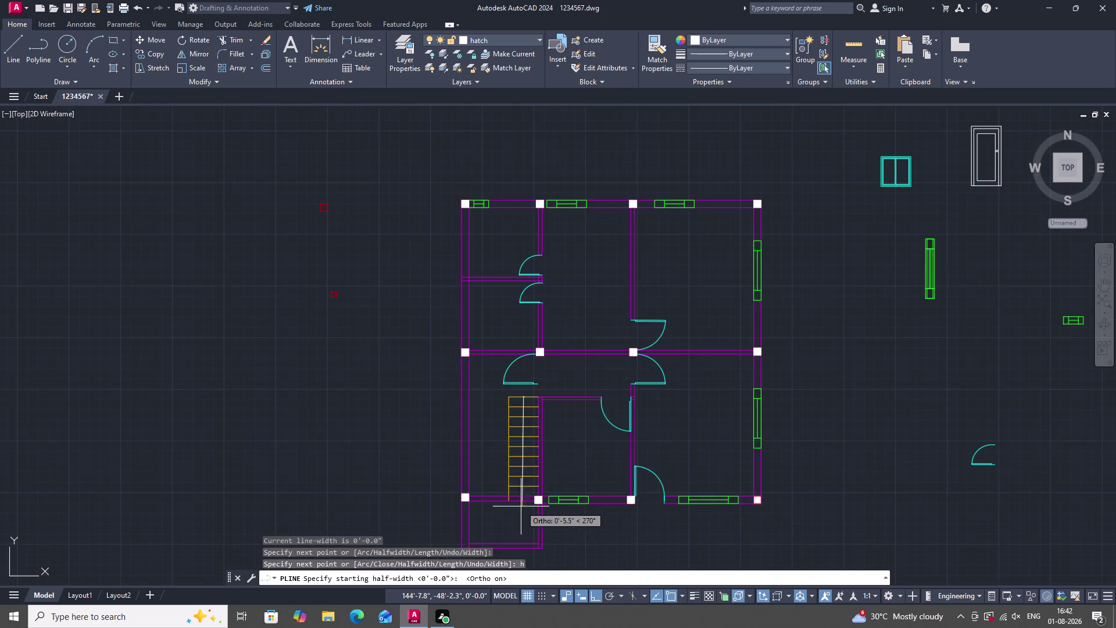
scroll(up, 3)
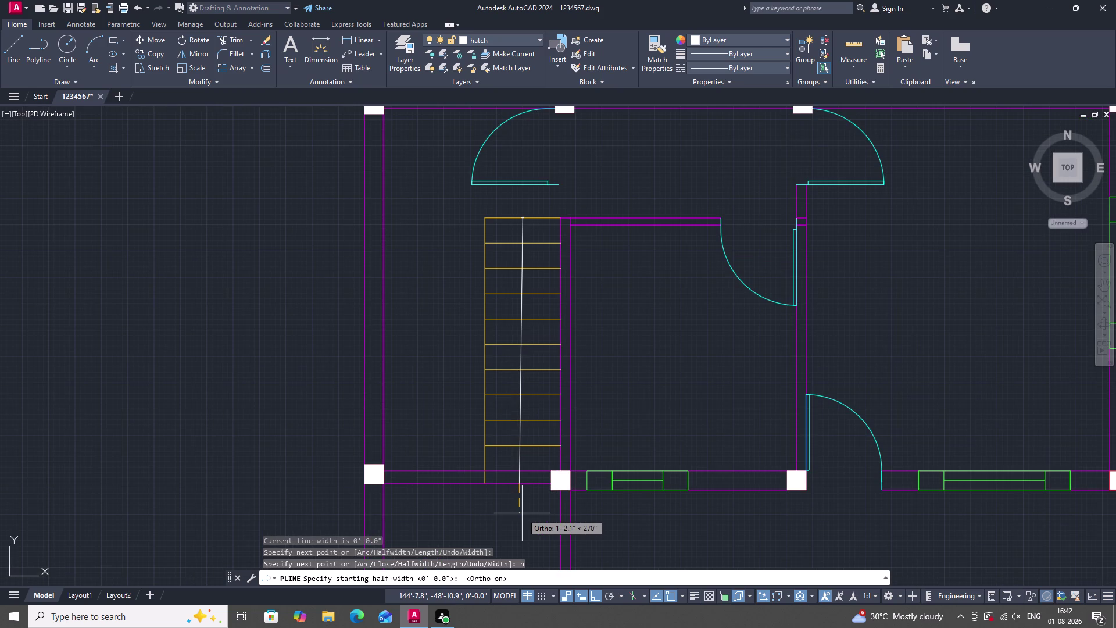
key(2)
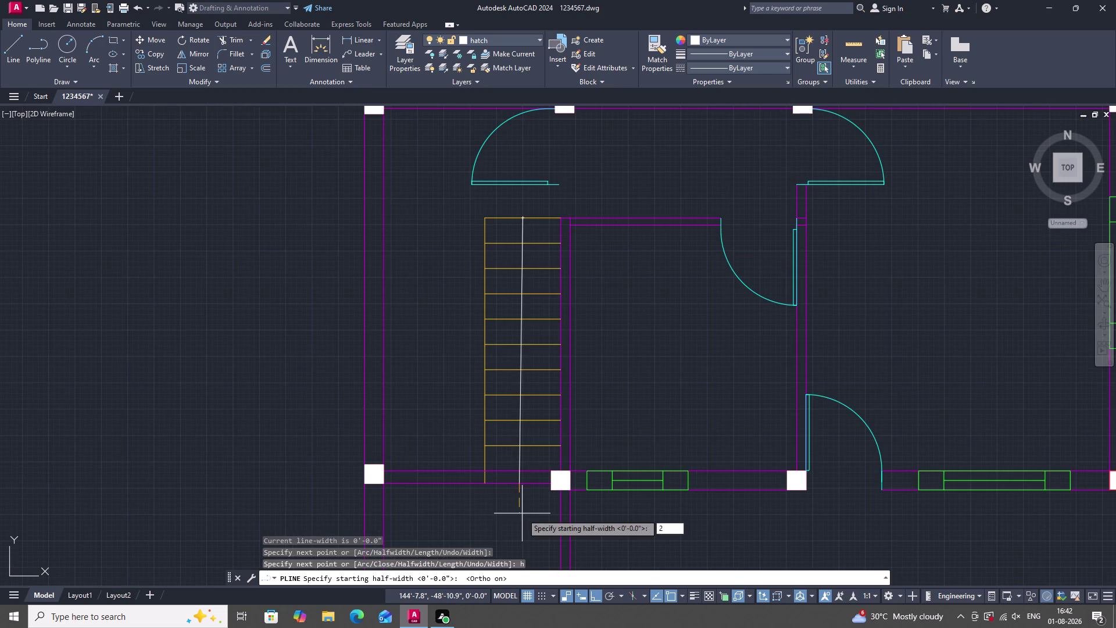
key(Return)
key(0)
key(Return)
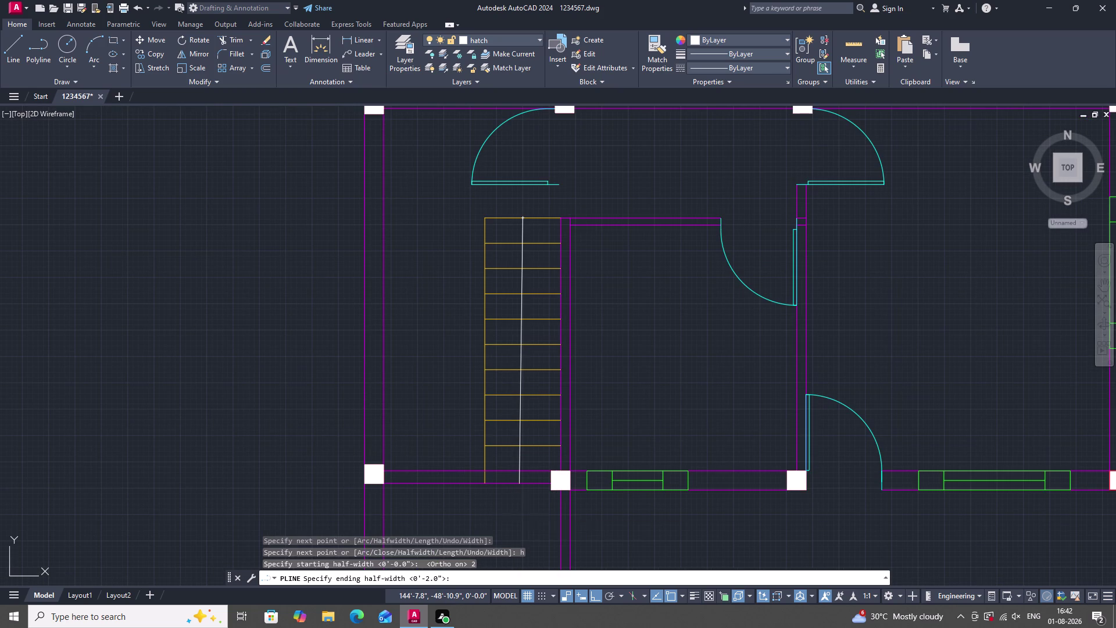
scroll(up, 3)
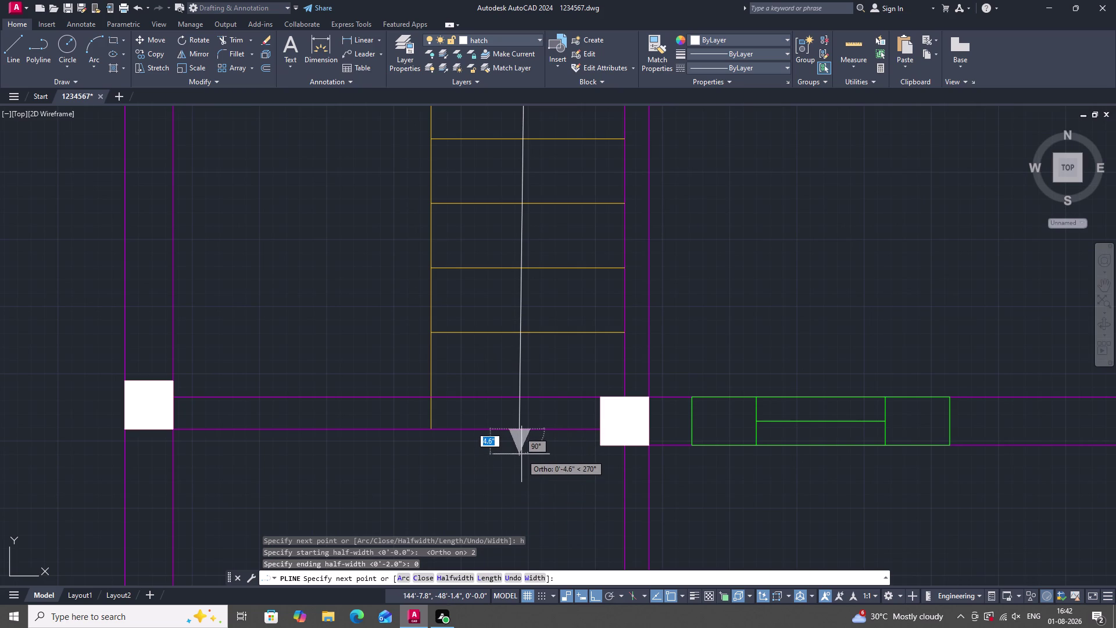
click(521, 459)
scroll(down, 3)
End the polyline and save the drawing with Ctrl+S.
key(Escape)
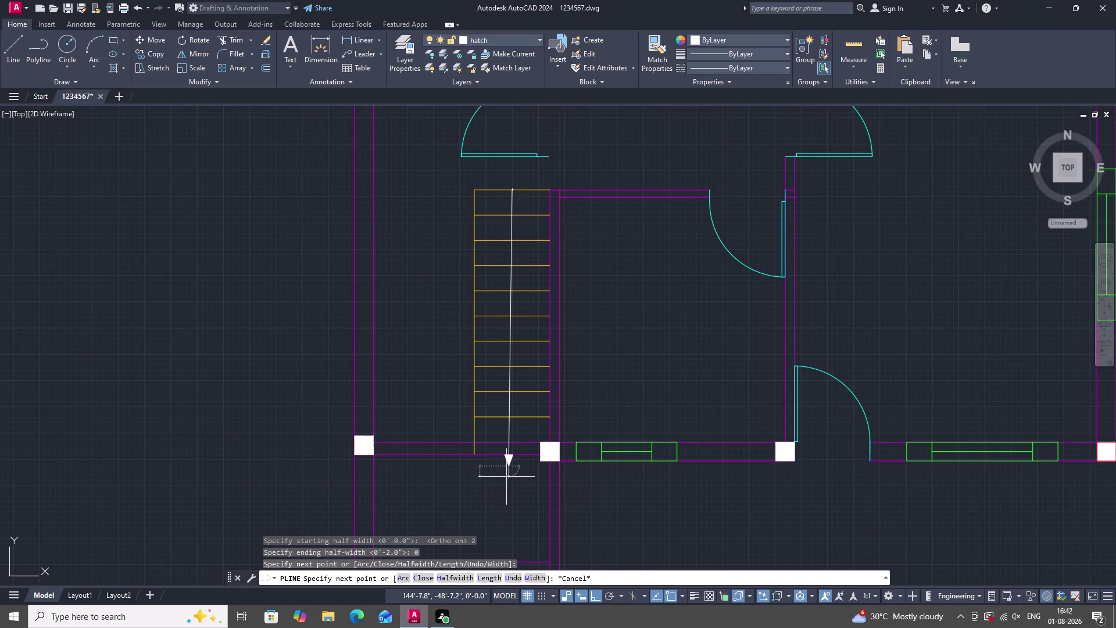
scroll(down, 3)
scroll(up, 3)
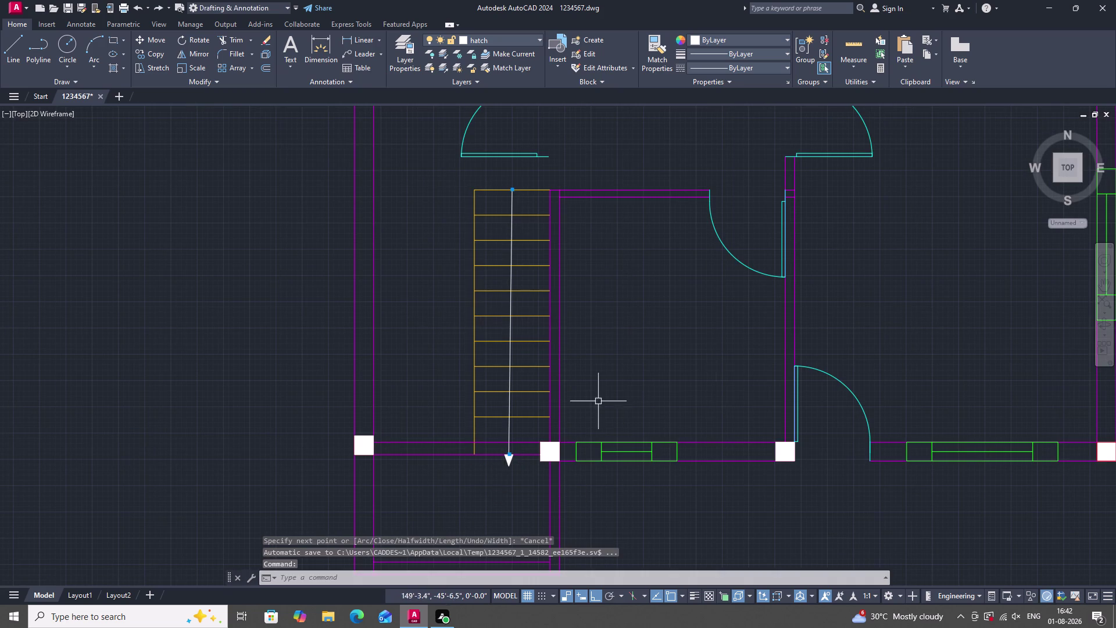
scroll(down, 3)
scroll(up, 3)
scroll(down, 3)
scroll(up, 3)
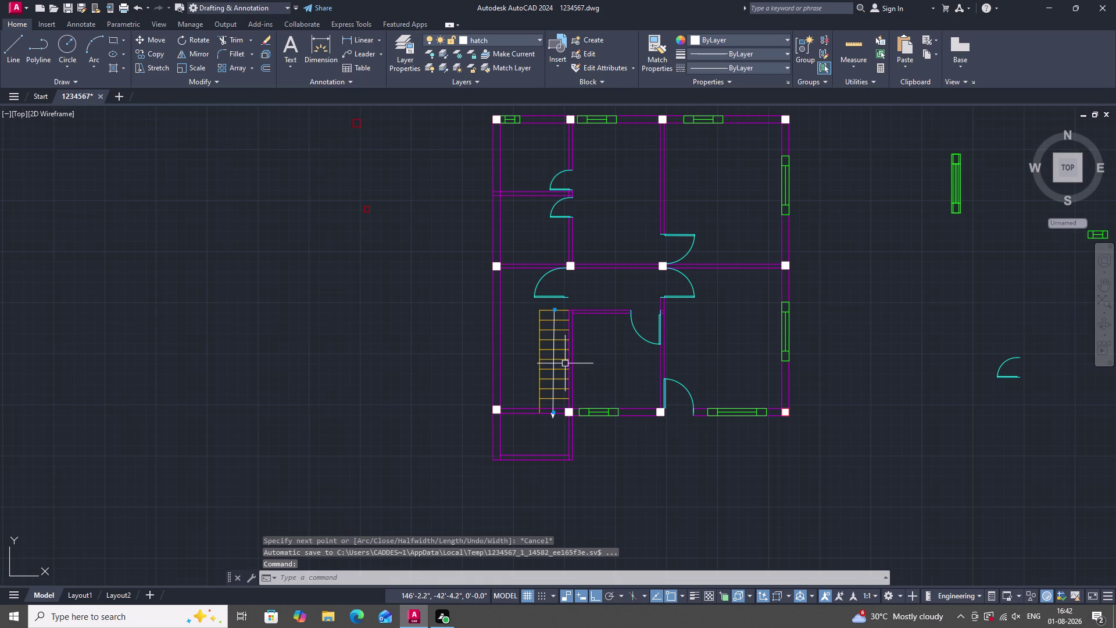
key(ctrl+s)
key(ctrl+s)
key(ctrl+s)
key(ctrl+s)
key(ctrl+s)
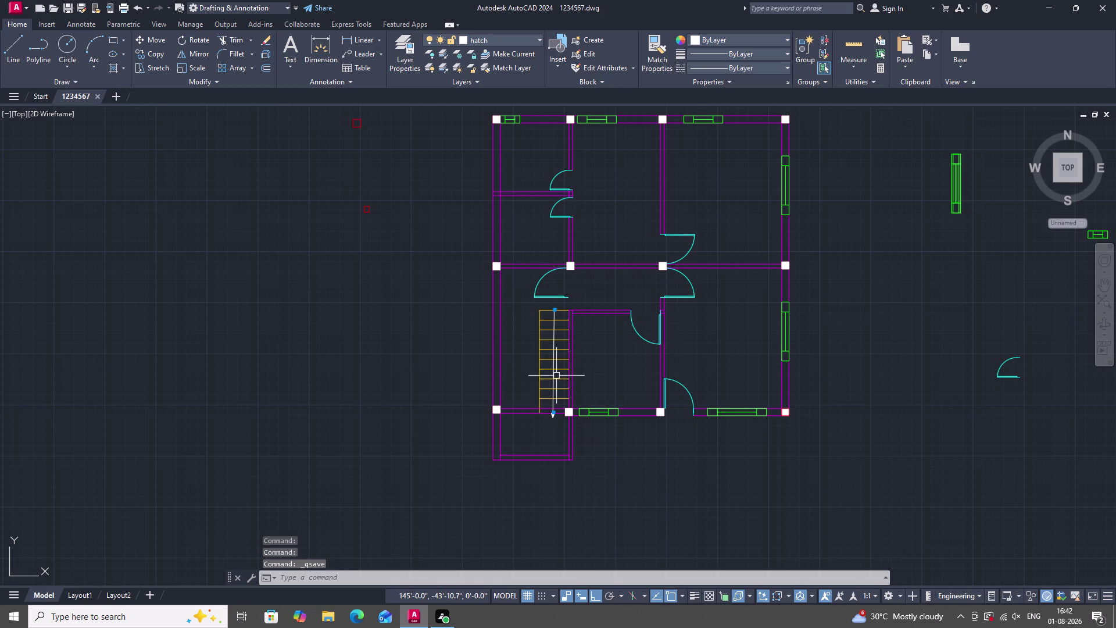
key(ctrl+s)
key(ctrl+s)
key(ctrl+s)
key(ctrl+s)
key(ctrl+s)
scroll(down, 3)
scroll(up, 3)
key(Escape)
scroll(down, 3)
scroll(up, 3)
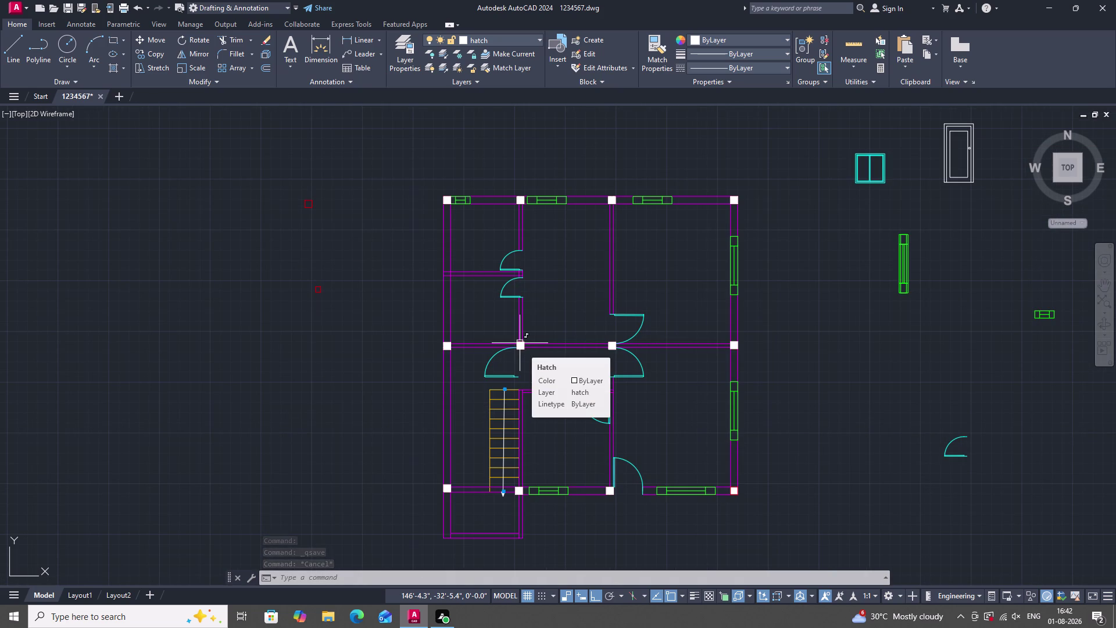
Zoom back out to view the full floor plan.
scroll(down, 3)
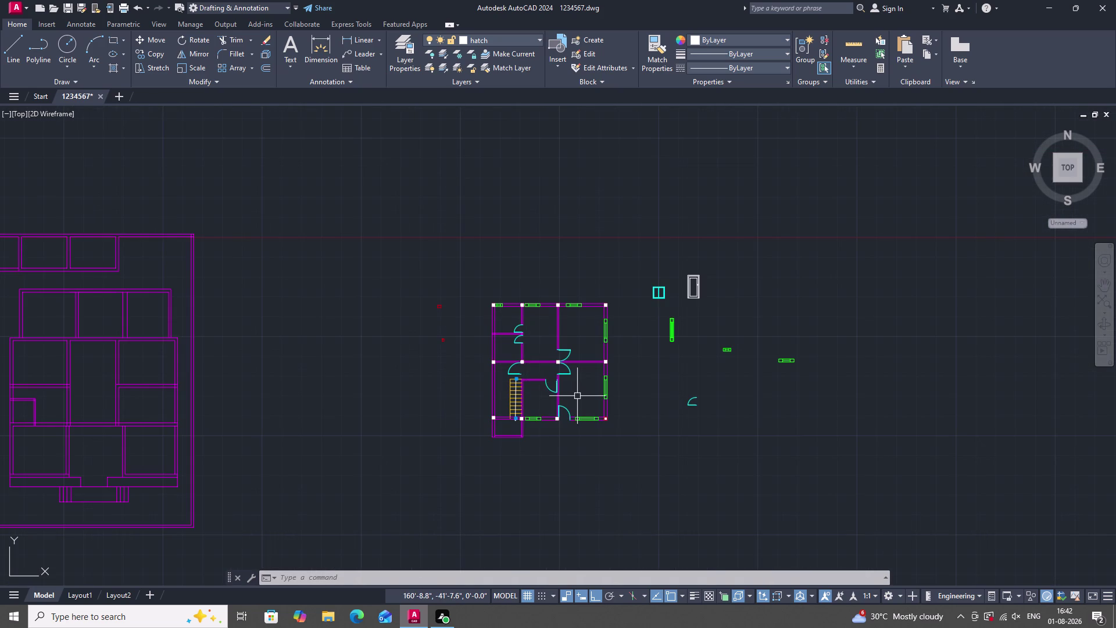
scroll(up, 3)
scroll(down, 3)
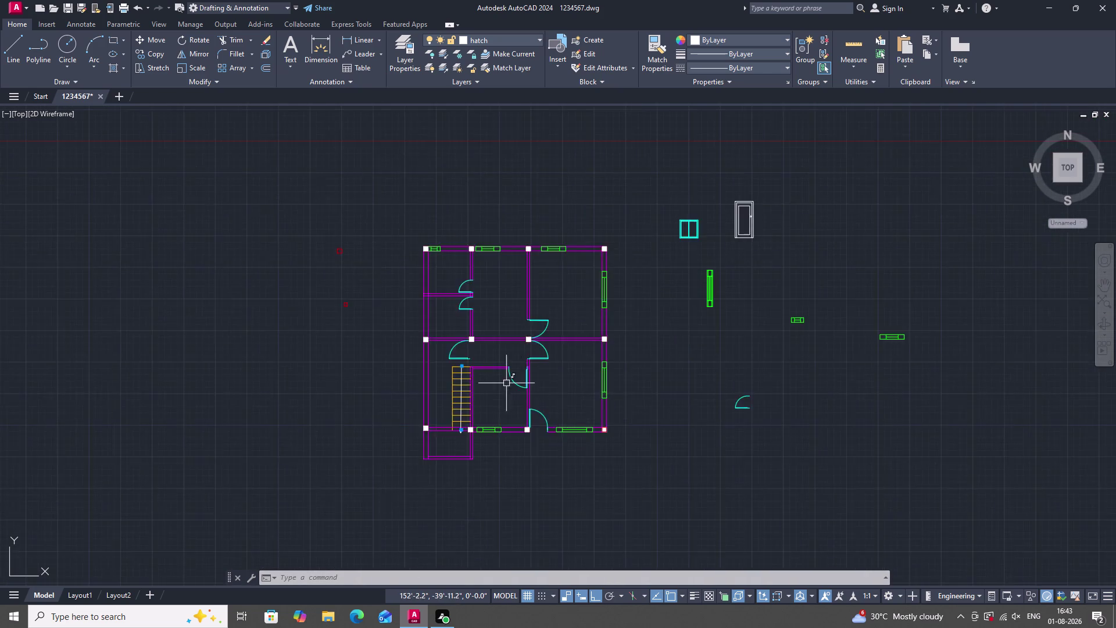
scroll(up, 3)
scroll(down, 3)
scroll(up, 3)
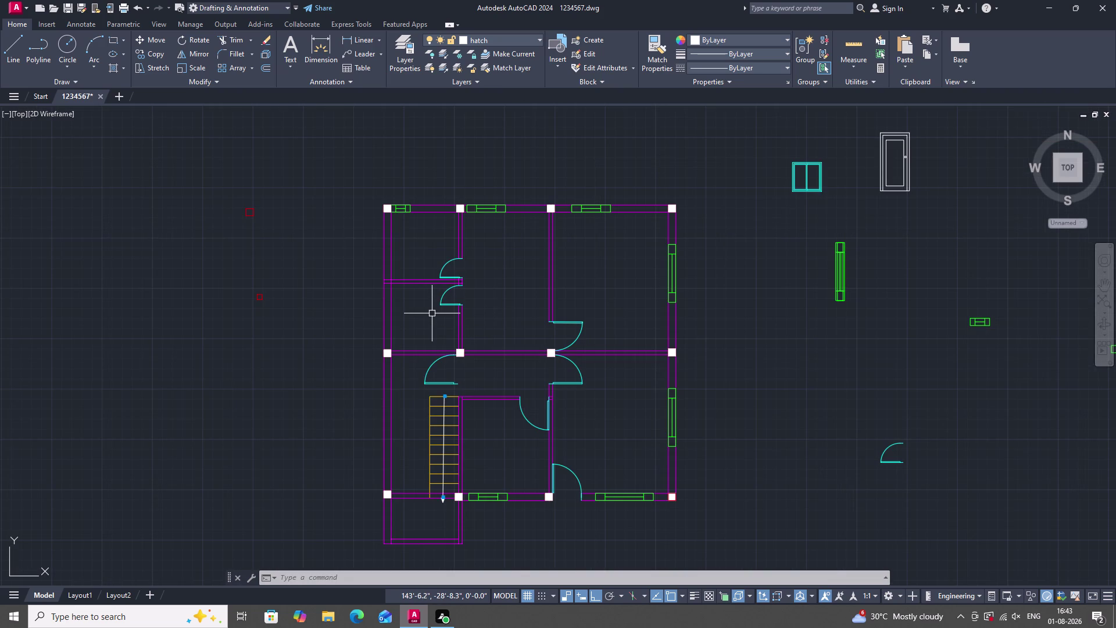
Create a new layer named 'center line' in the layer manager (LA).
text(la)
key(space)
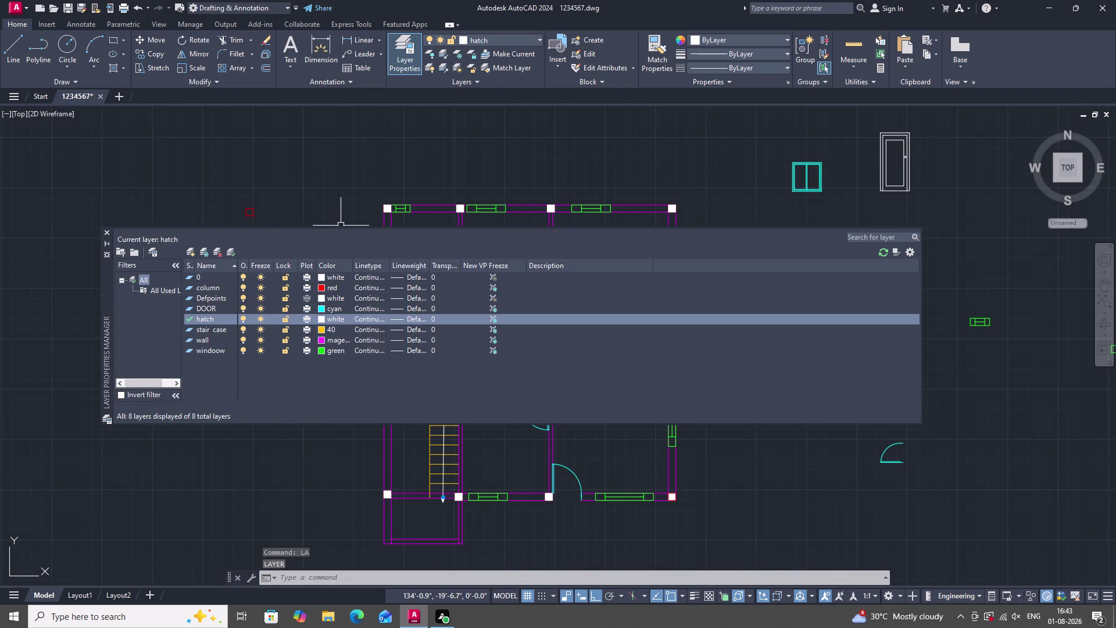
click(198, 252)
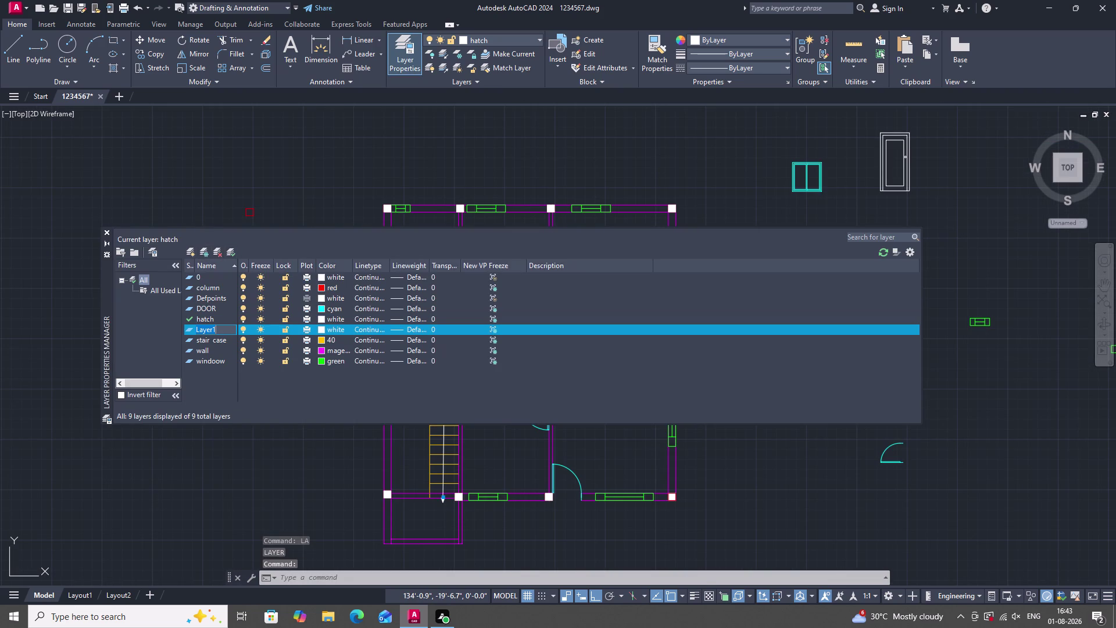
key(c)
key(i)
key(BackSpace)
text(r)
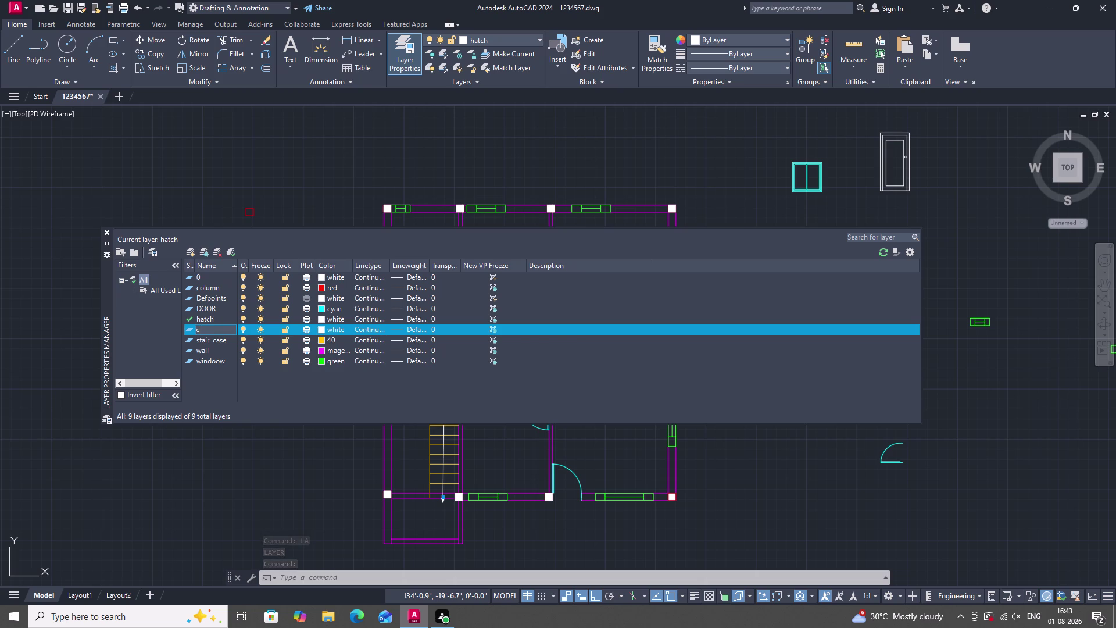
text(nt)
key(r)
key(BackSpace)
key(BackSpace)
key(BackSpace)
key(BackSpace)
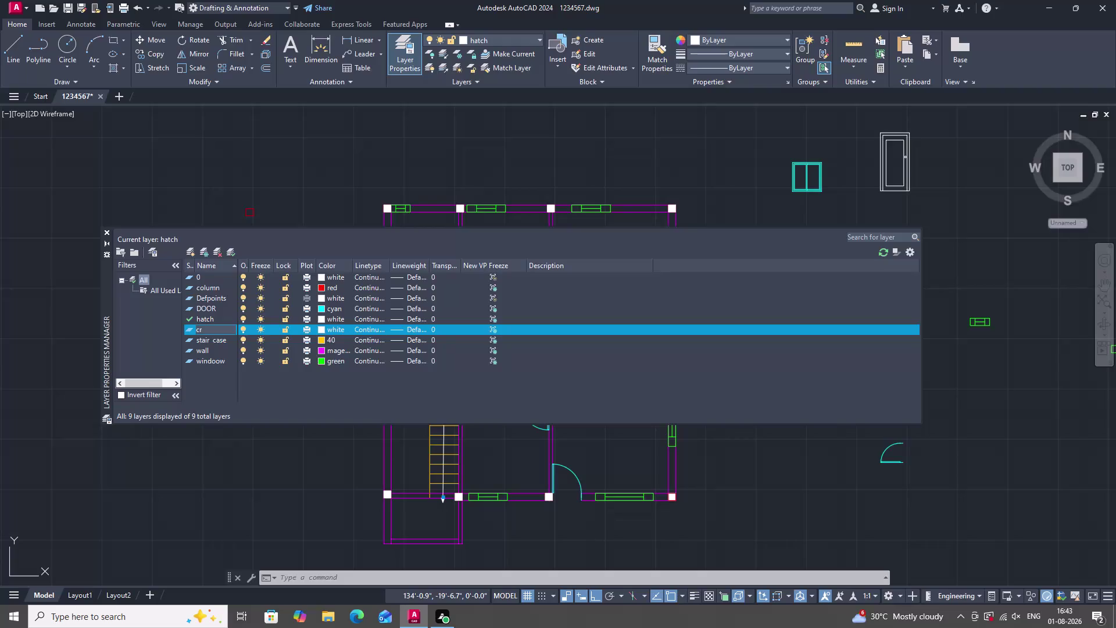
text(ent)
text(er)
key(space)
text(li)
text(n)
key(e)
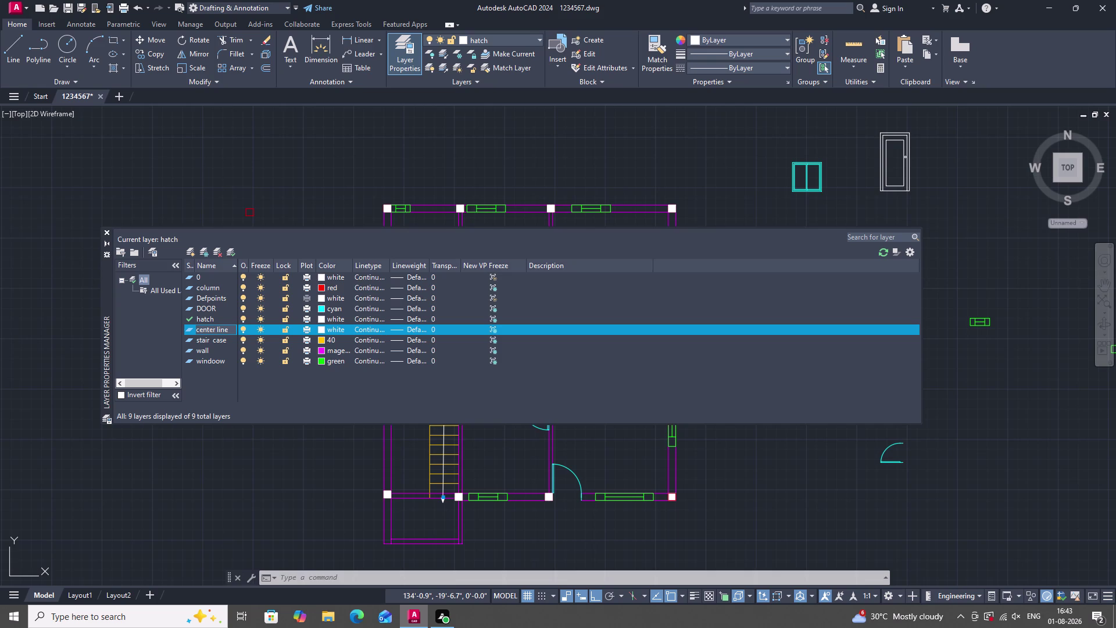
Colour the center line layer yellow, make it current, and close the layer manager.
click(322, 331)
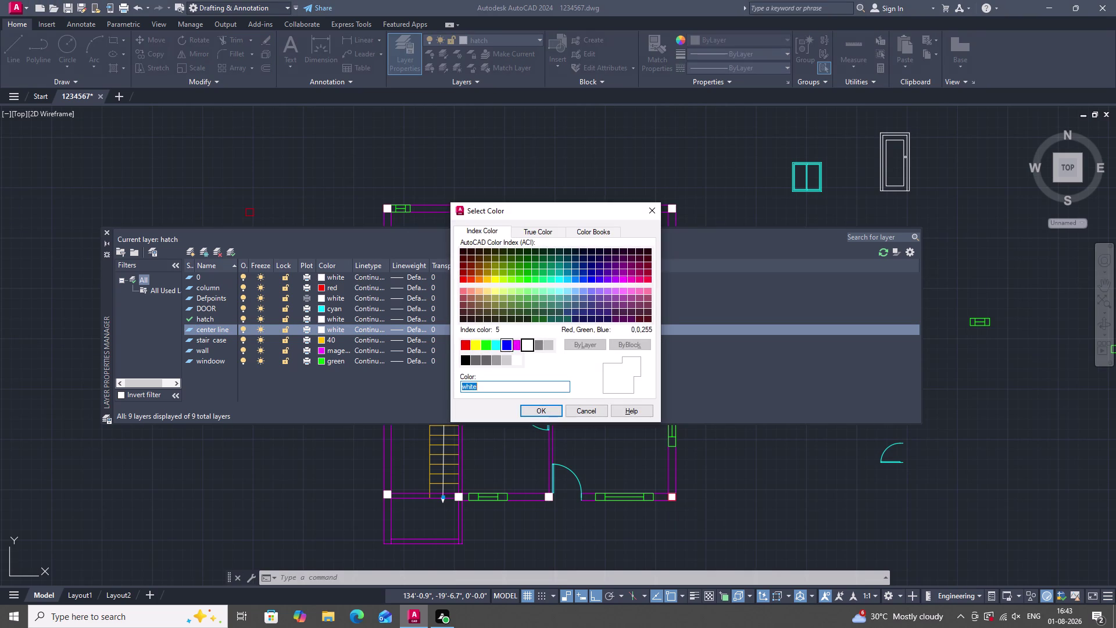
click(471, 346)
click(549, 415)
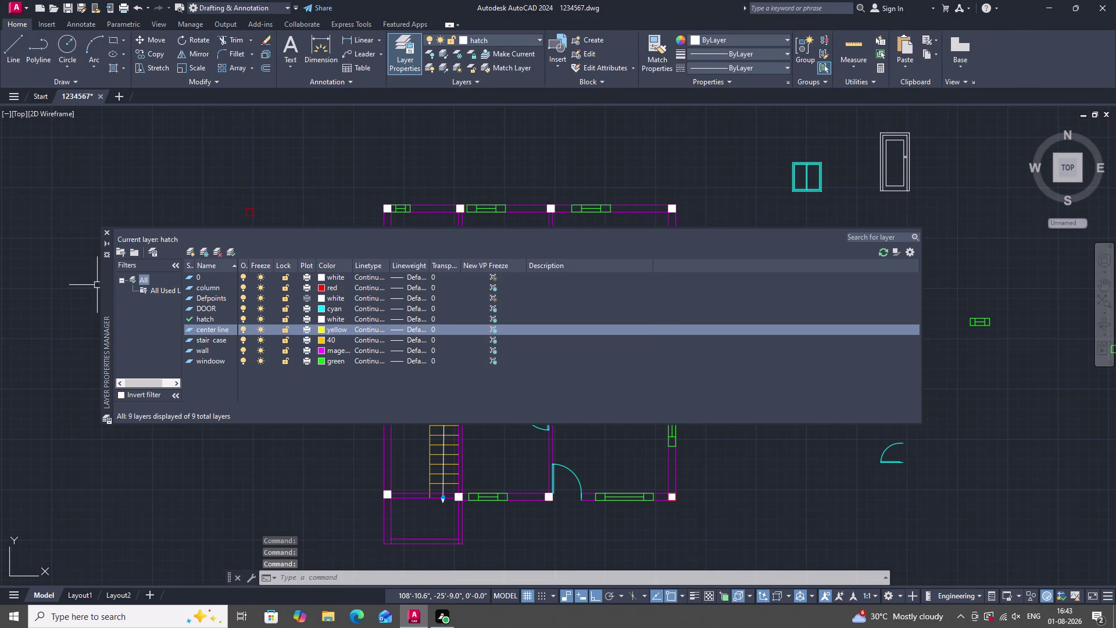
click(232, 249)
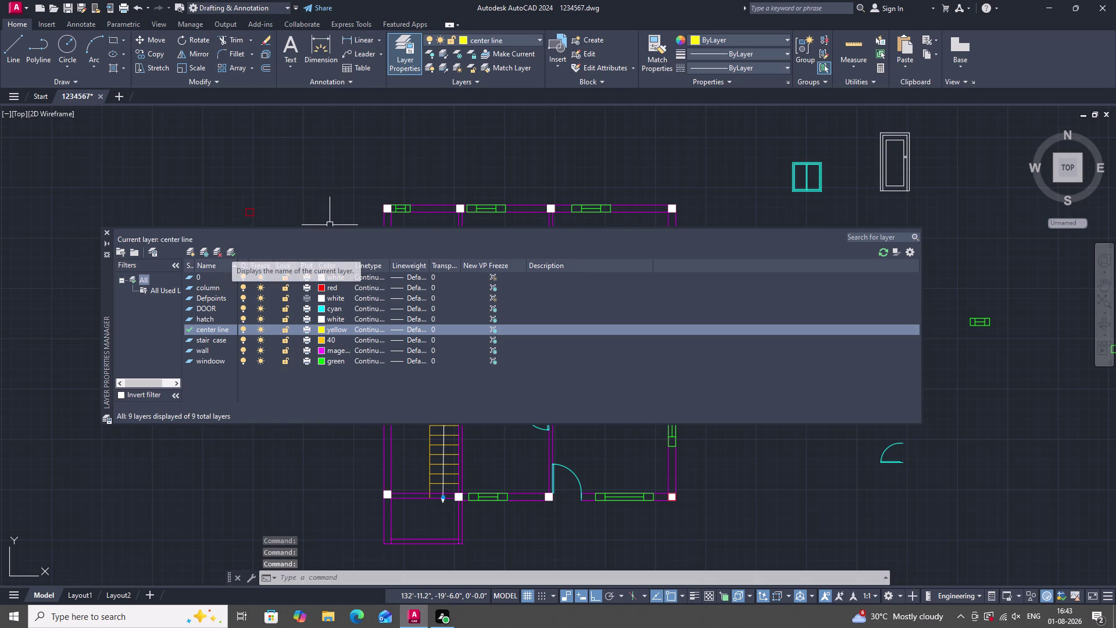
double_click(229, 249)
key(Escape)
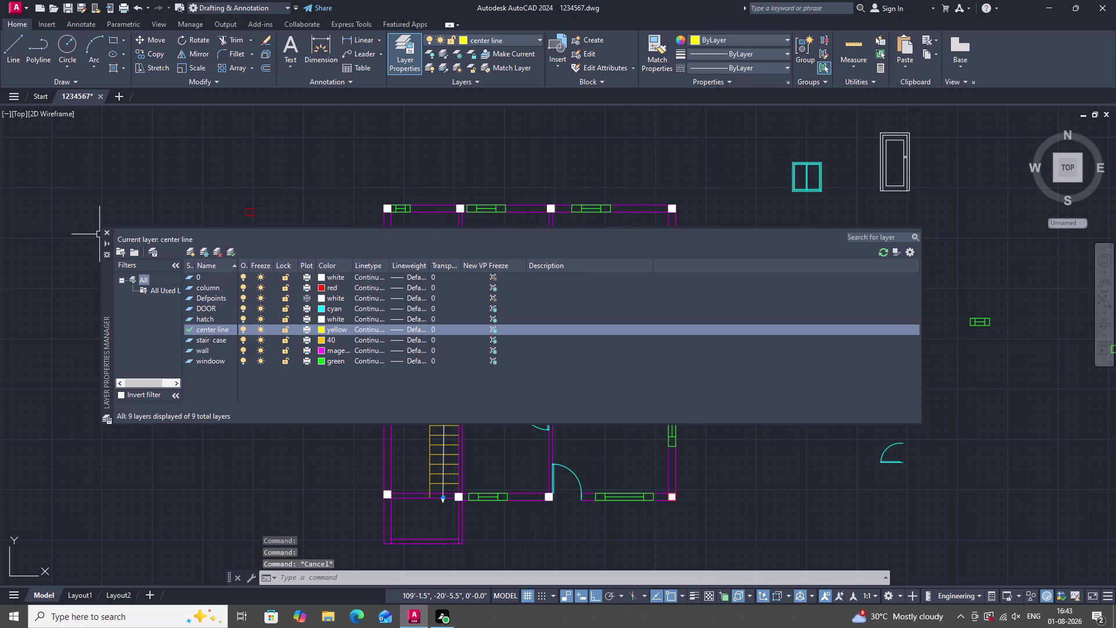
click(107, 230)
scroll(down, 3)
scroll(up, 3)
scroll(down, 3)
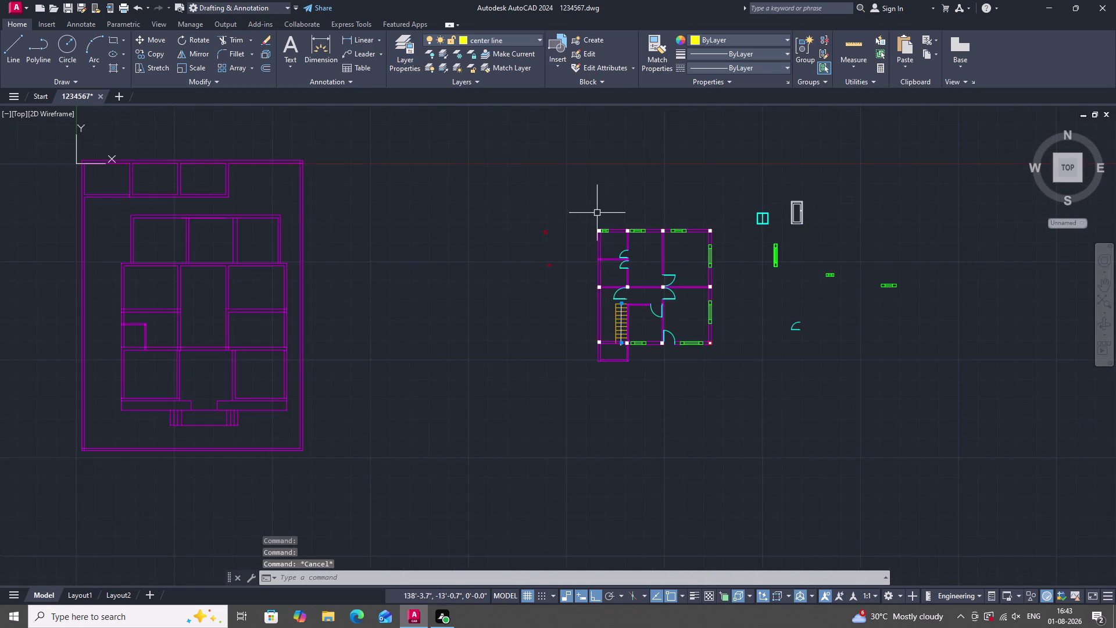
scroll(up, 3)
scroll(up, 3)
scroll(down, 3)
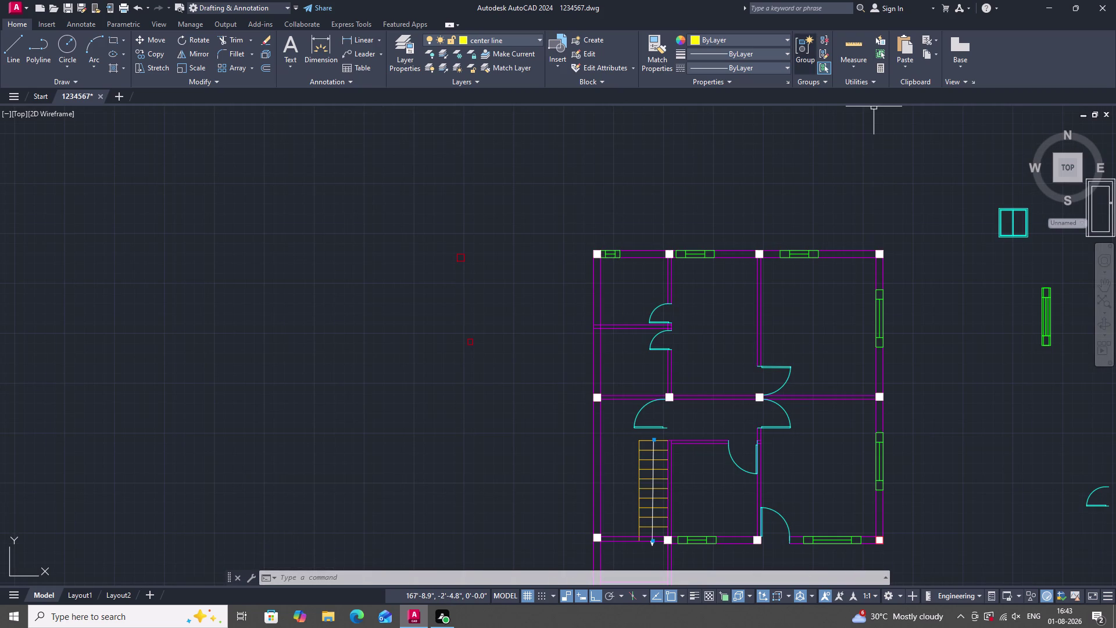
Open the Linetype Manager with the LIN command after a mistyped attempt.
click(776, 70)
click(776, 70)
key(Escape)
text(lin)
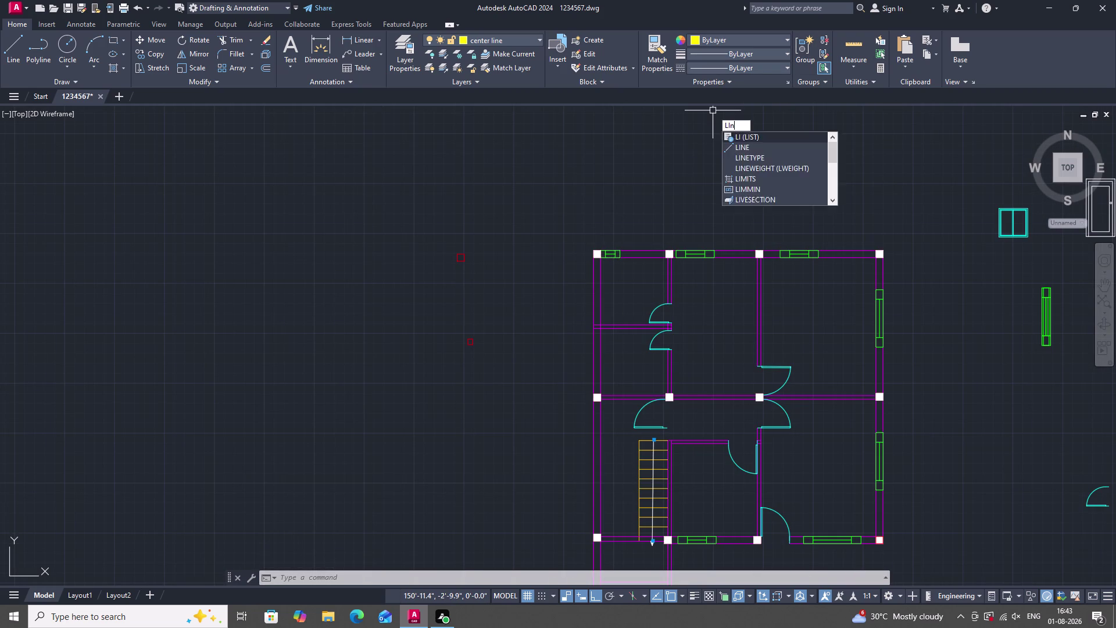
text(r)
key(space)
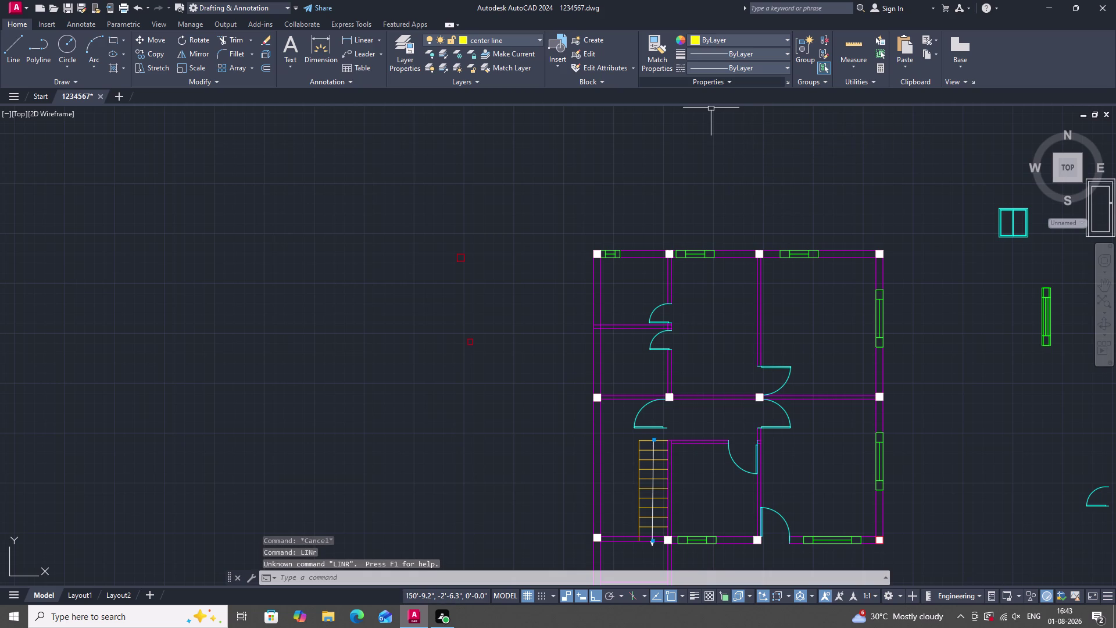
key(Escape)
text(li)
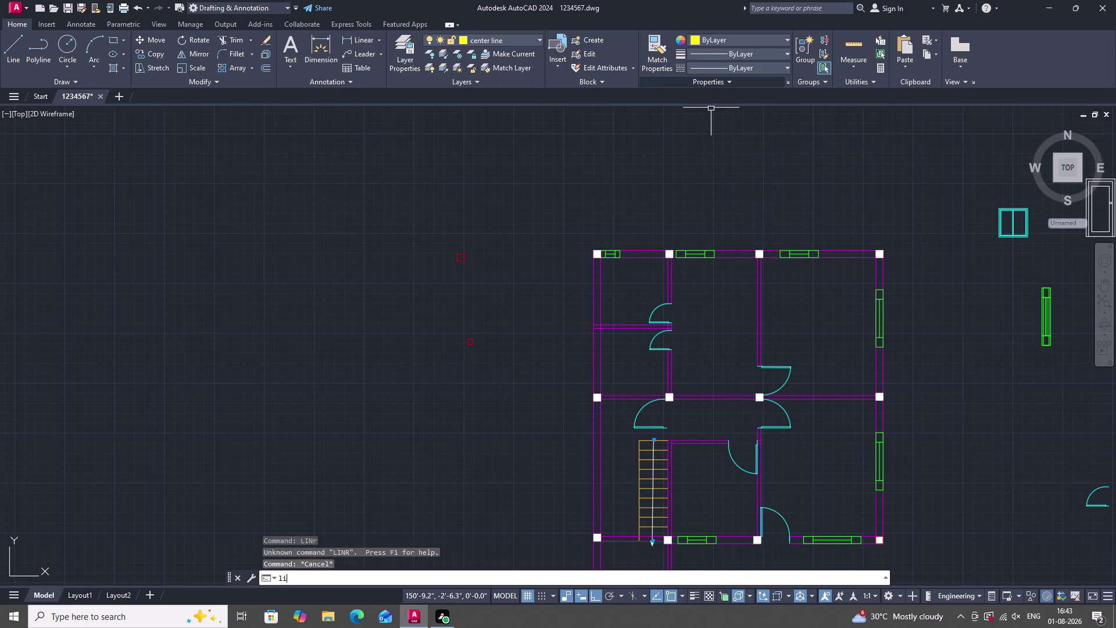
text(n)
click(365, 471)
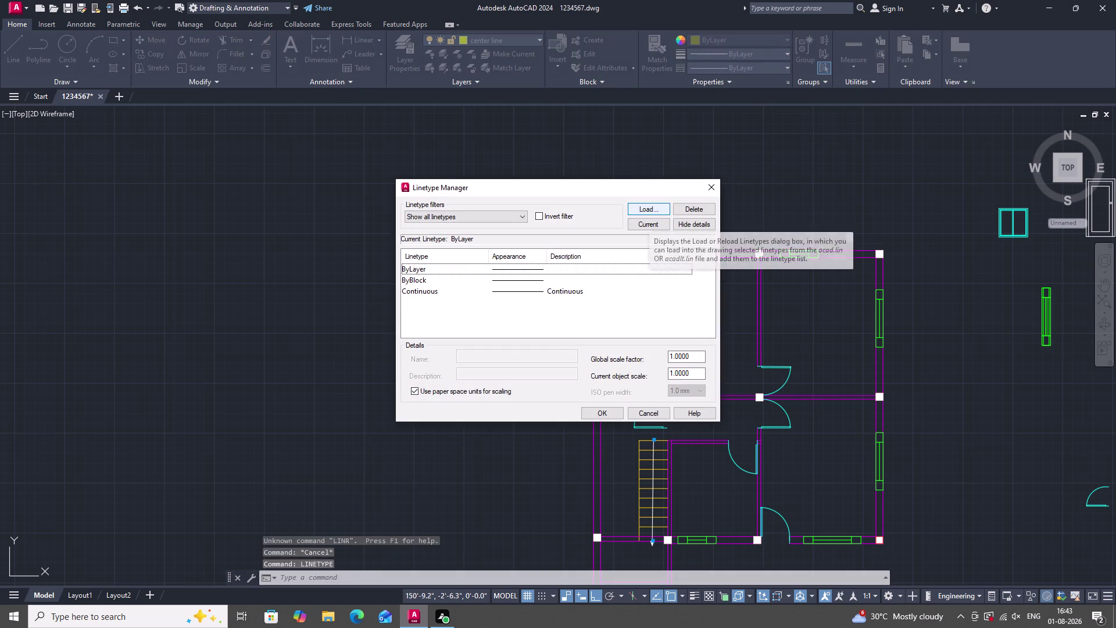
Load ACAD_ISO04W100 and make it the current linetype.
click(647, 209)
click(629, 322)
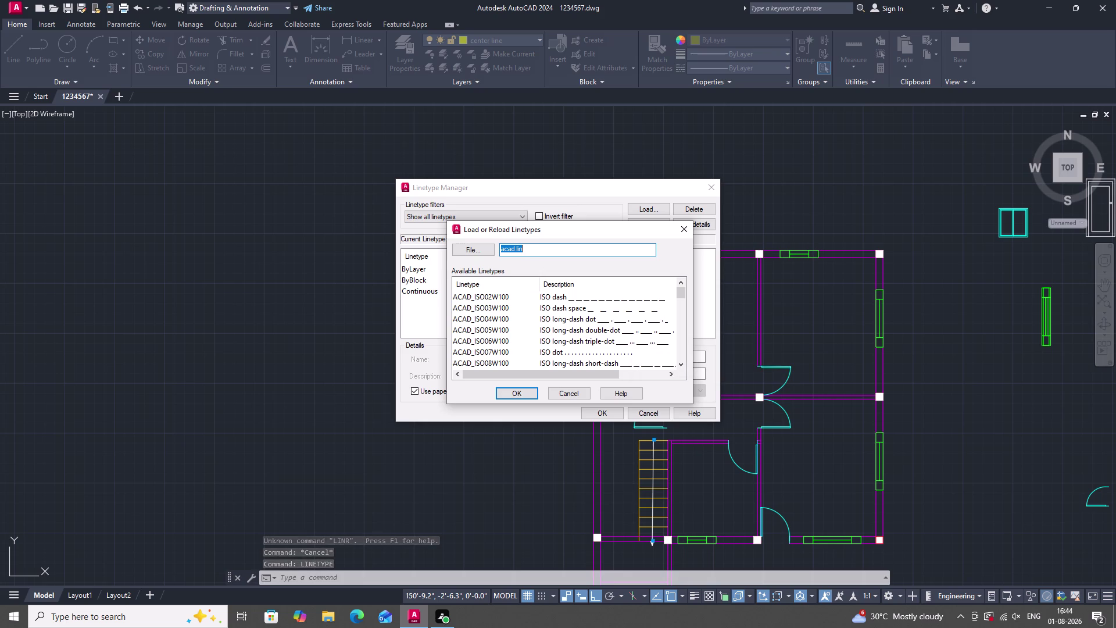
click(538, 393)
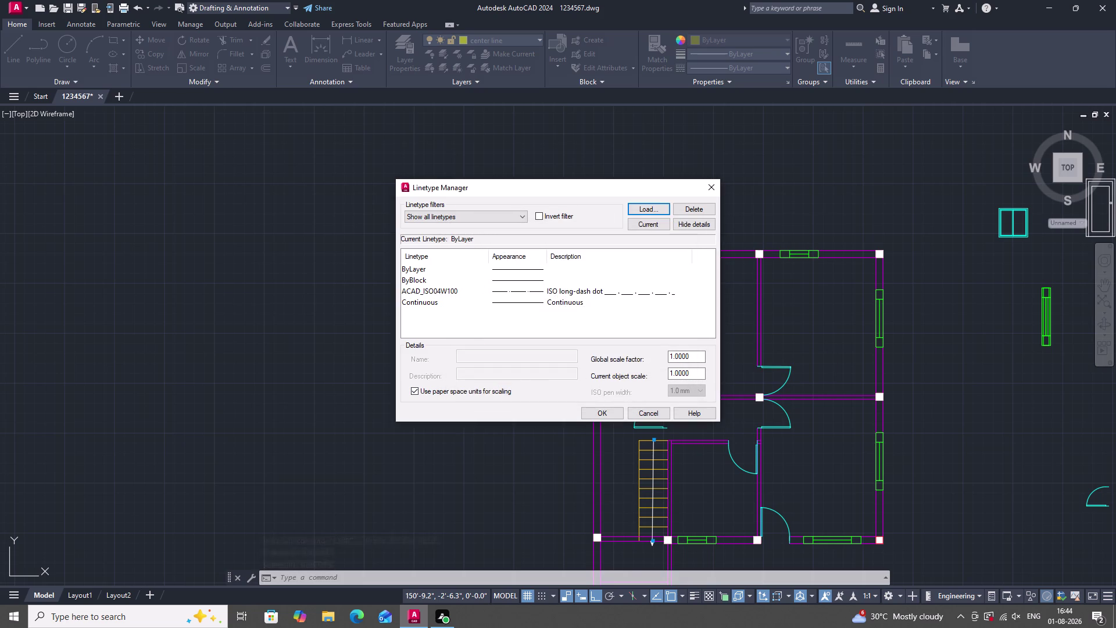
click(678, 295)
click(644, 228)
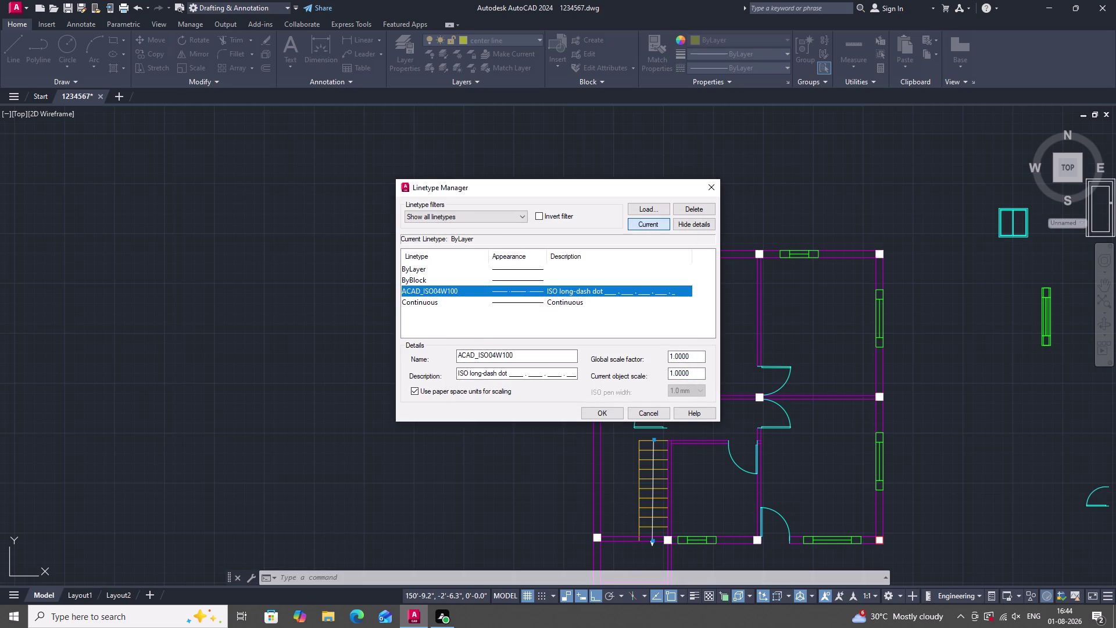
click(605, 412)
scroll(down, 3)
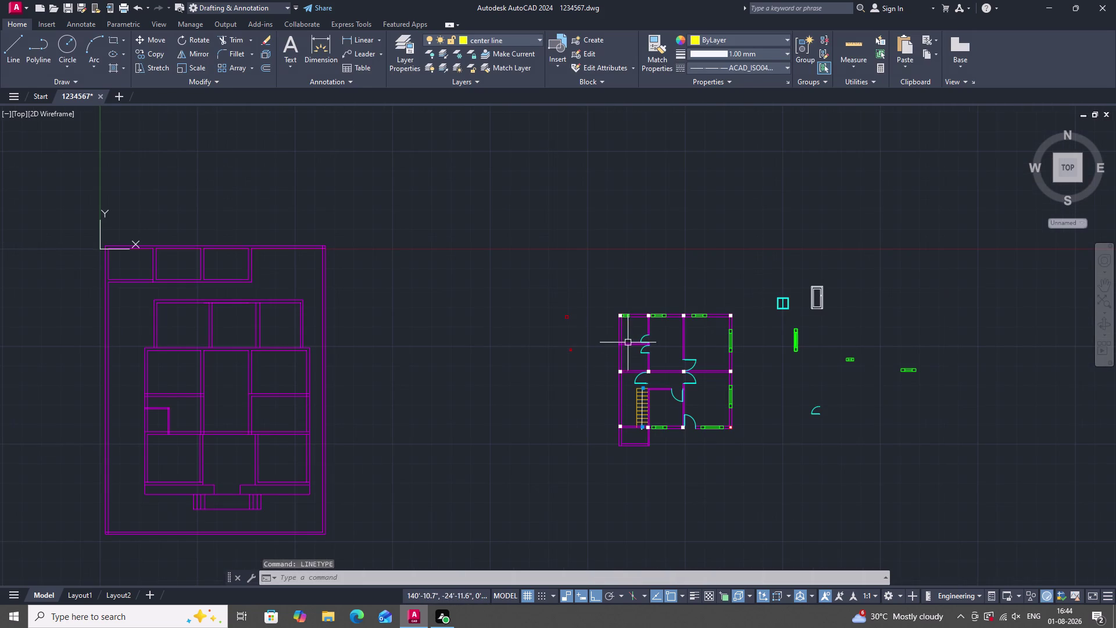
Draw a line from the top-left column straight down about 39'-7", past the building.
scroll(up, 3)
scroll(down, 3)
scroll(up, 3)
scroll(down, 3)
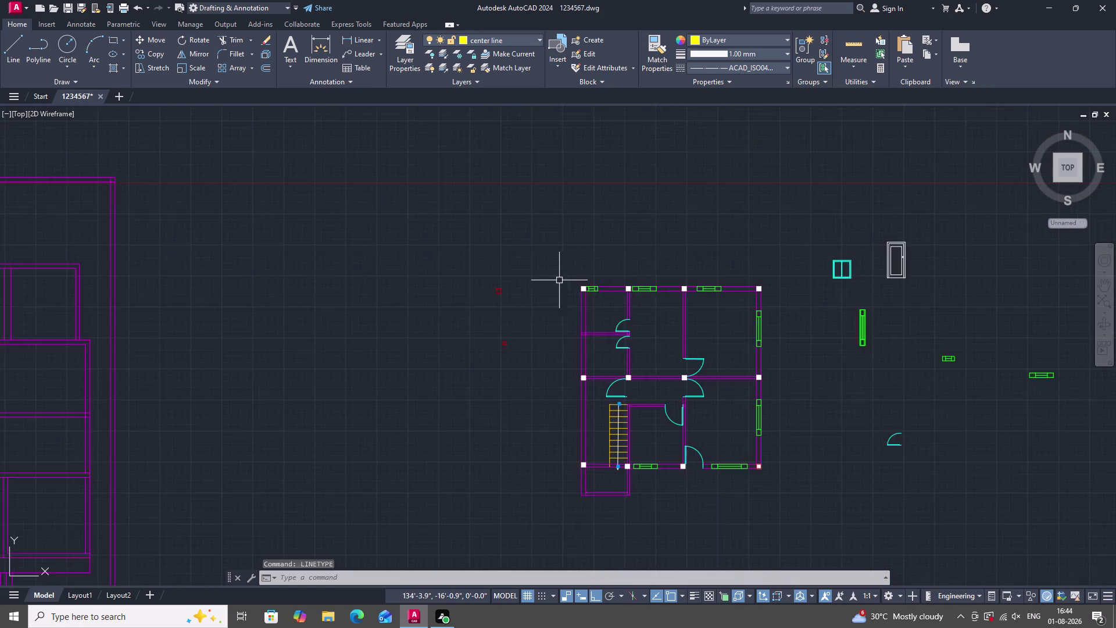
scroll(up, 3)
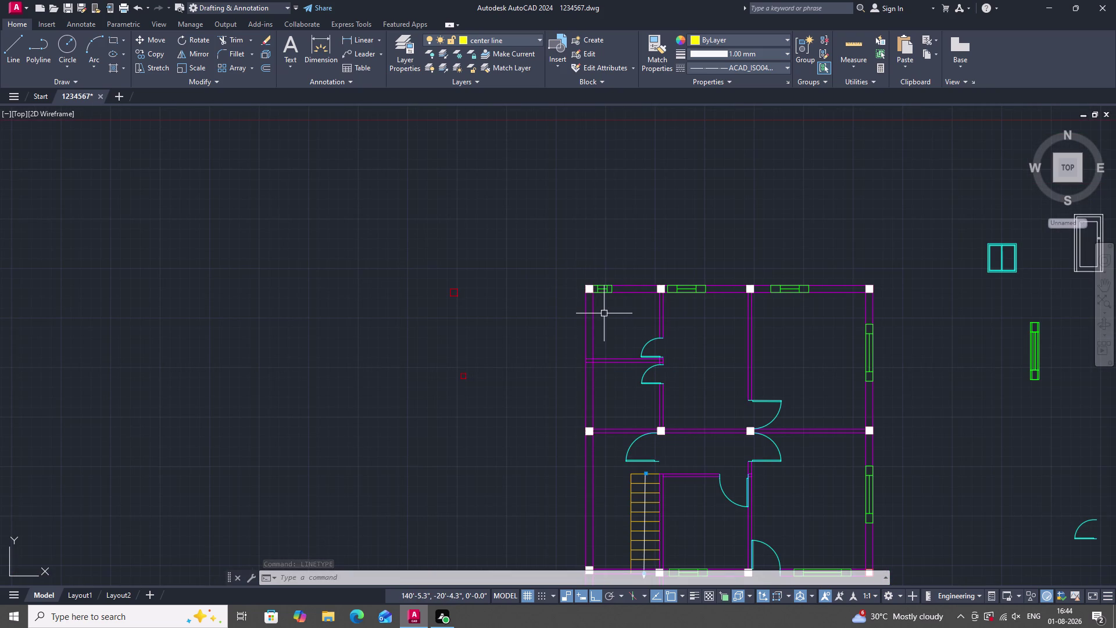
scroll(down, 3)
scroll(up, 3)
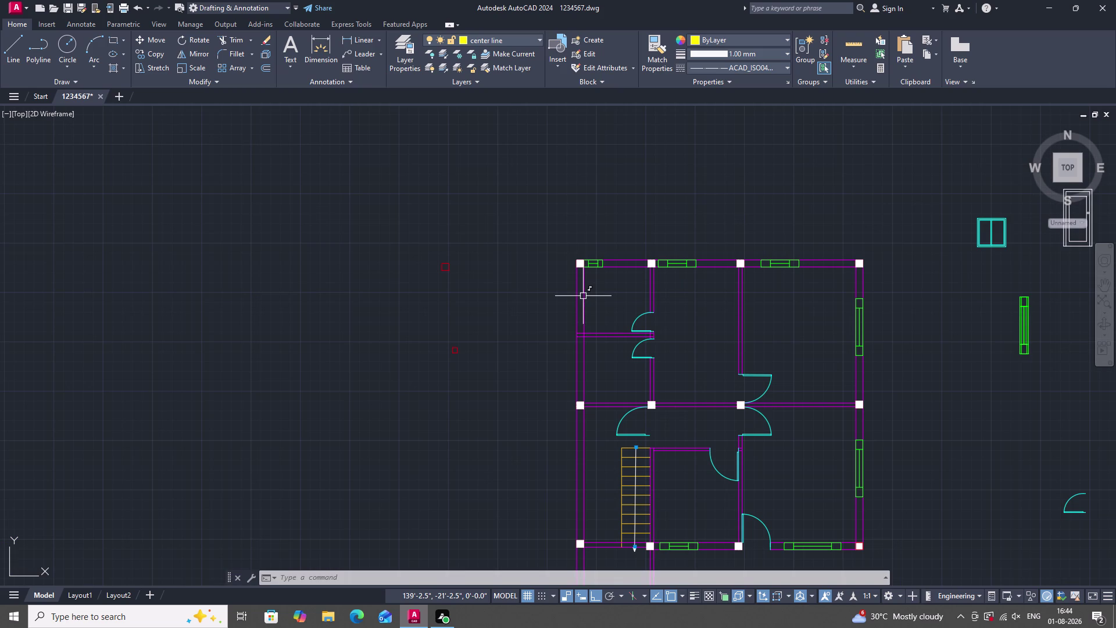
scroll(down, 3)
scroll(down, 3)
scroll(up, 3)
scroll(down, 3)
scroll(up, 3)
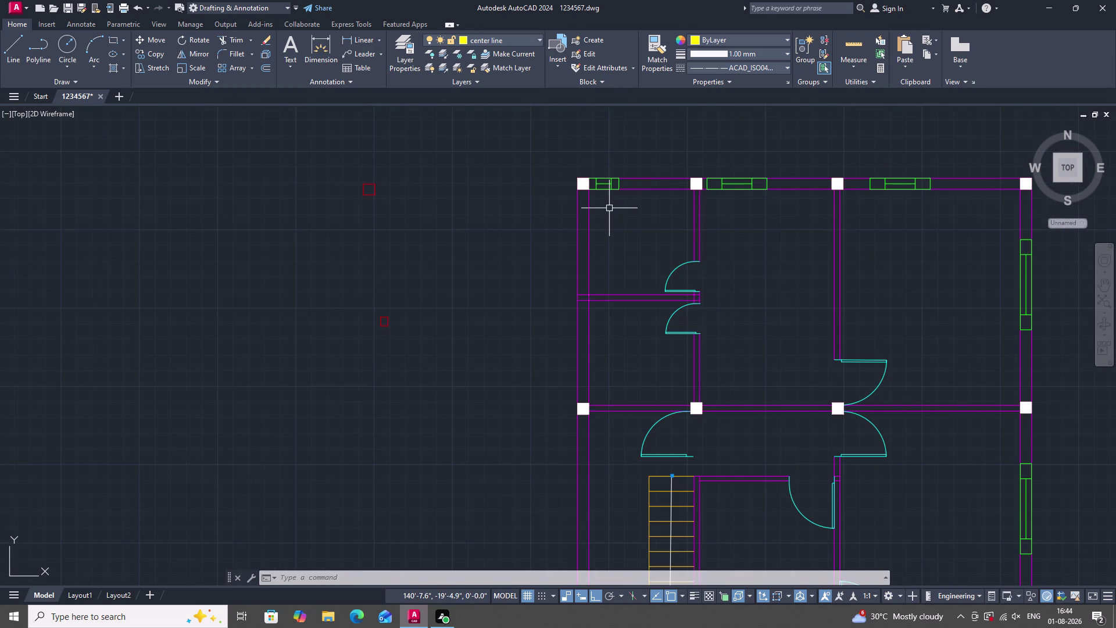
text(l)
key(space)
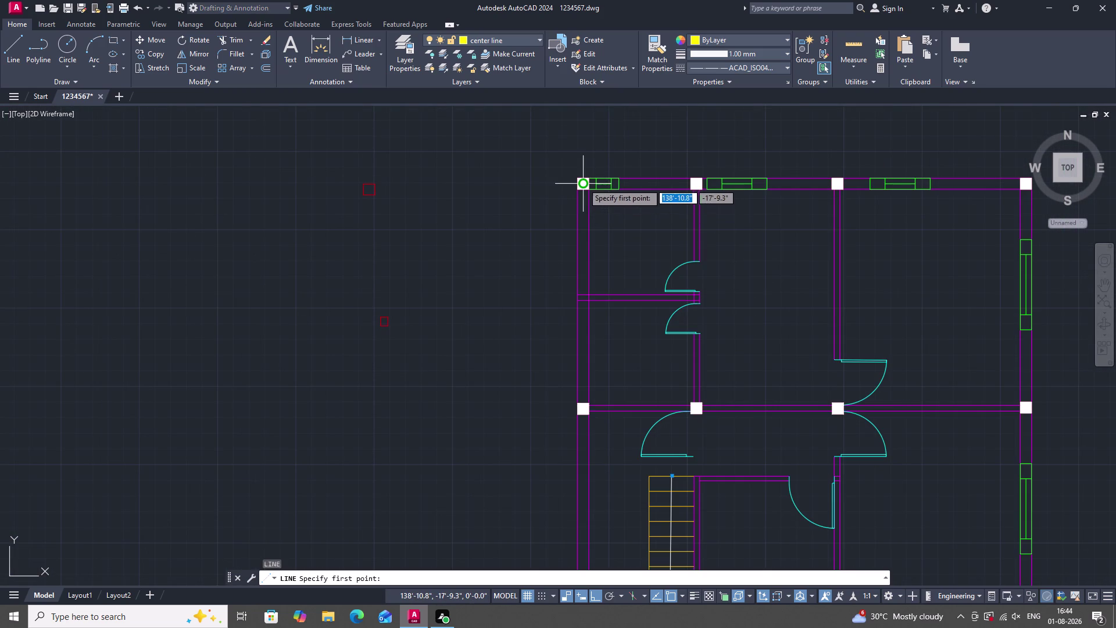
scroll(up, 3)
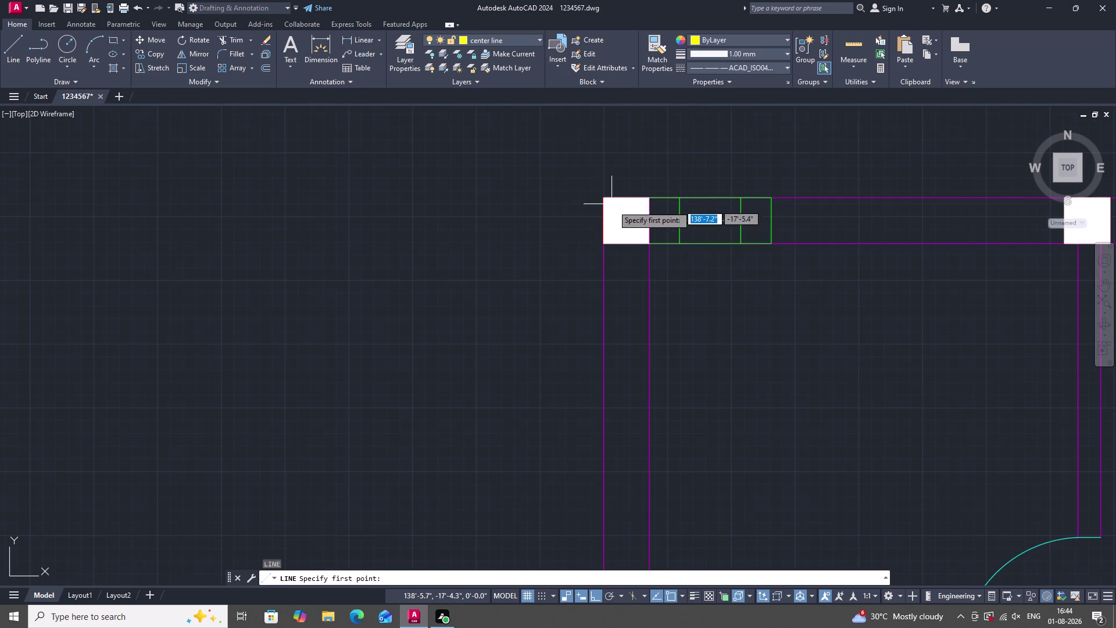
click(628, 195)
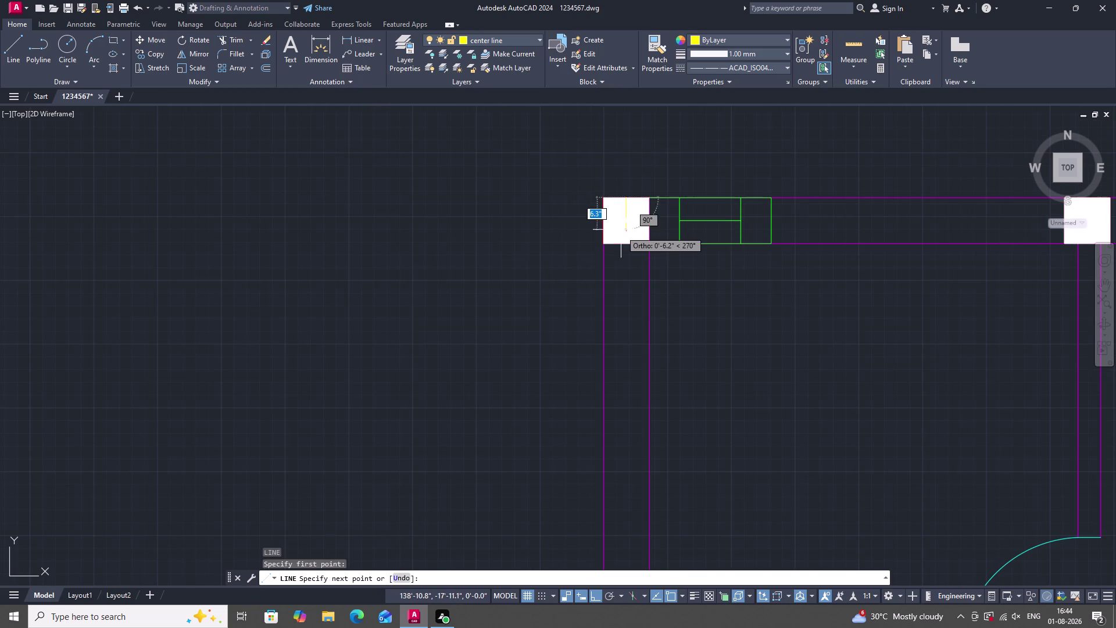
scroll(down, 3)
scroll(down, 3)
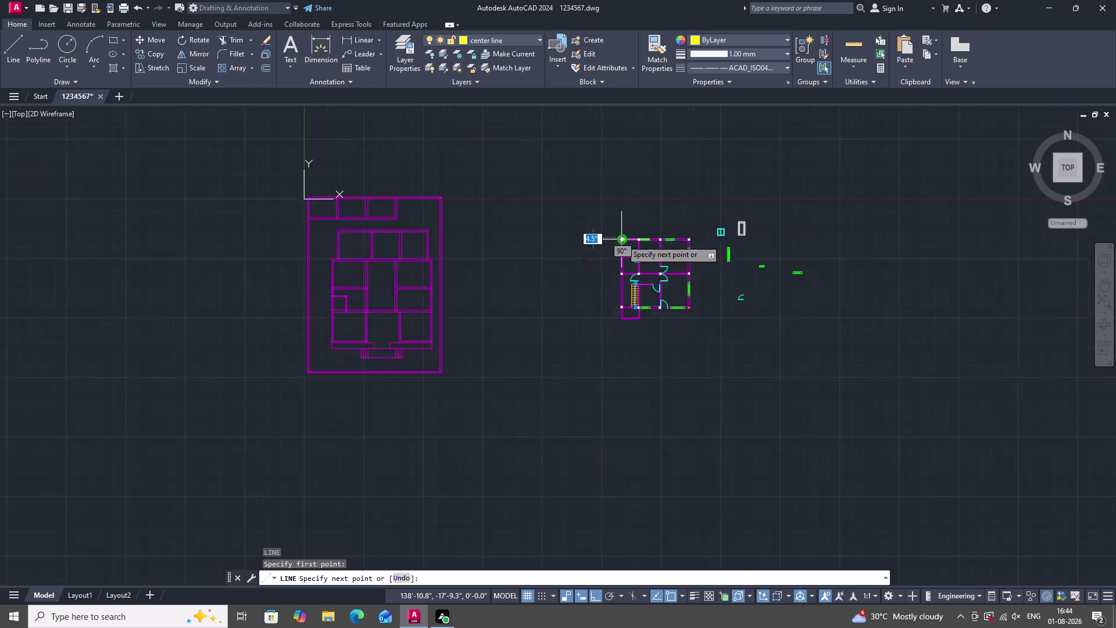
scroll(up, 3)
scroll(down, 3)
scroll(up, 3)
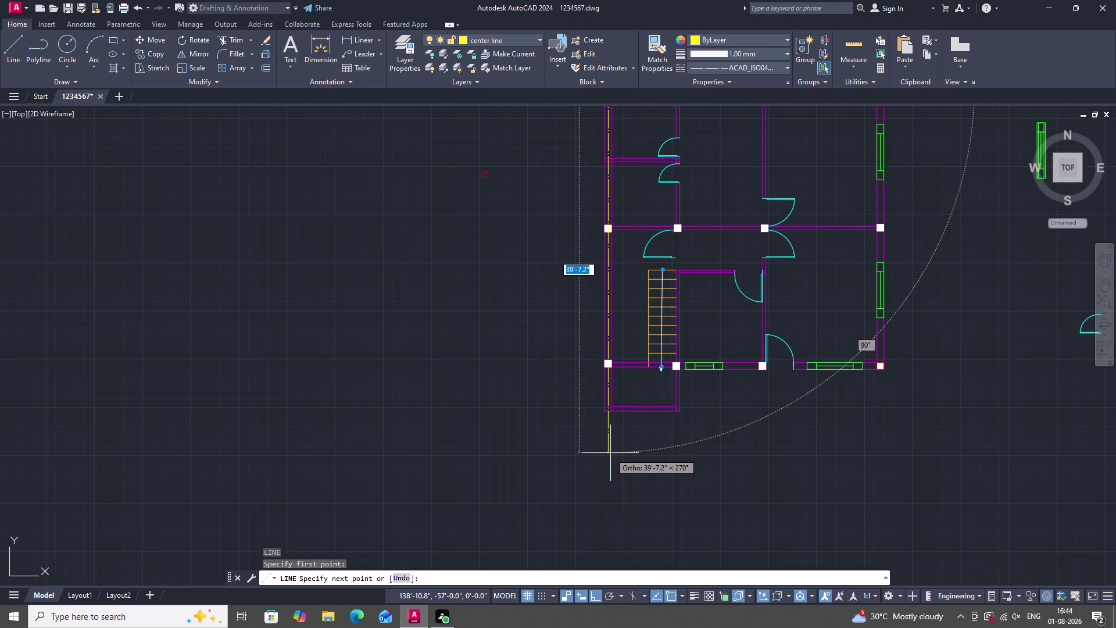
click(610, 453)
scroll(down, 3)
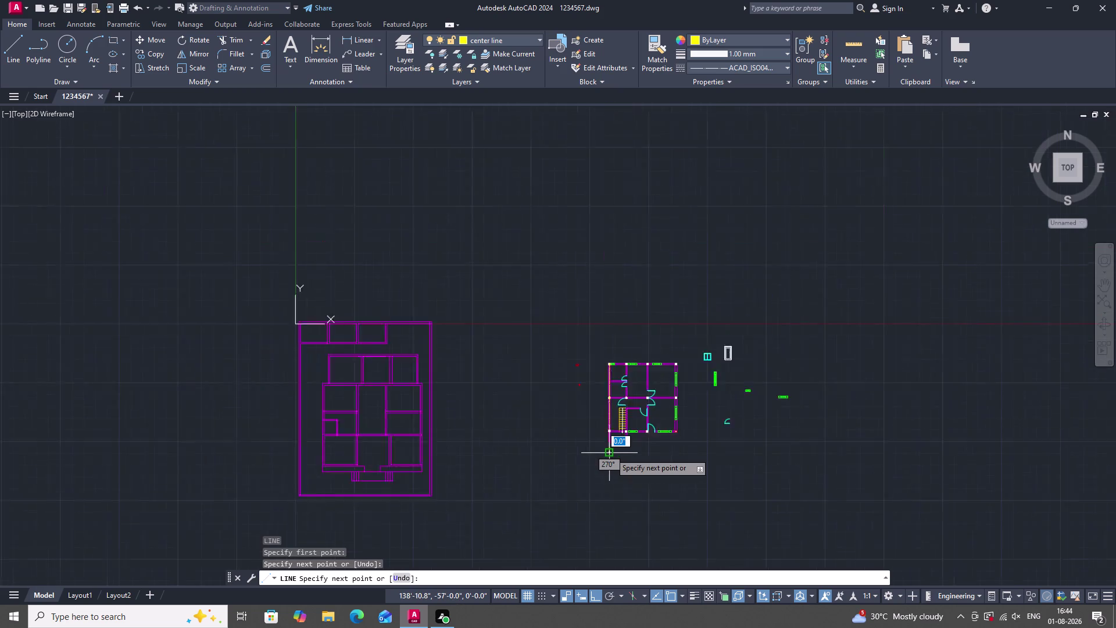
scroll(down, 3)
scroll(up, 3)
key(Escape)
scroll(up, 3)
scroll(down, 3)
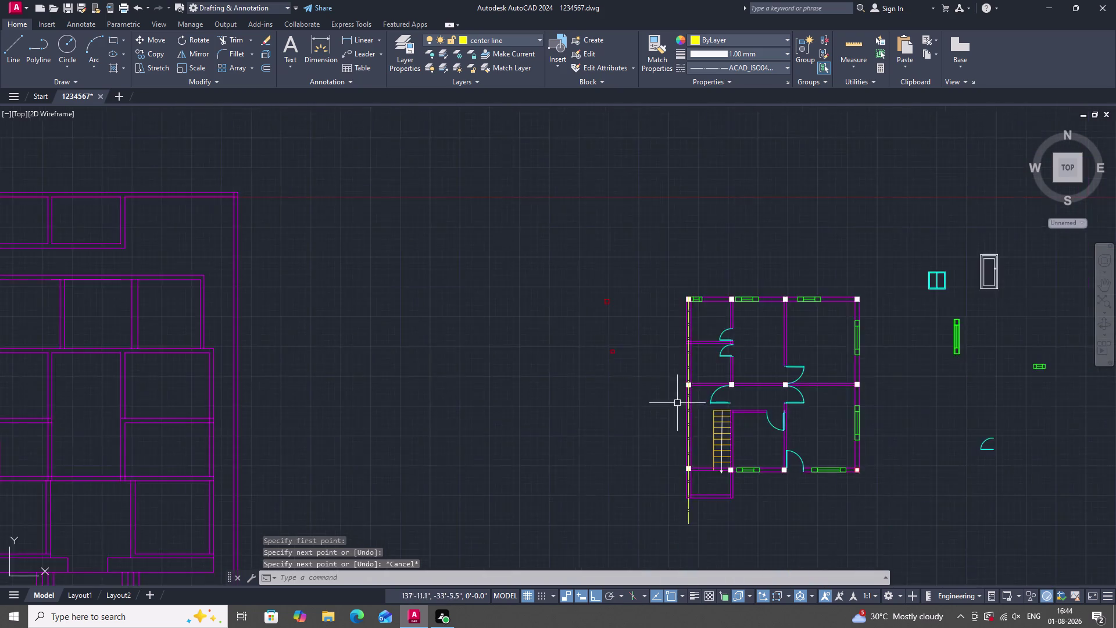
Stretch the centre line's top grip upward about 2'-0.6" above the plan.
scroll(up, 3)
scroll(down, 3)
scroll(up, 3)
click(678, 457)
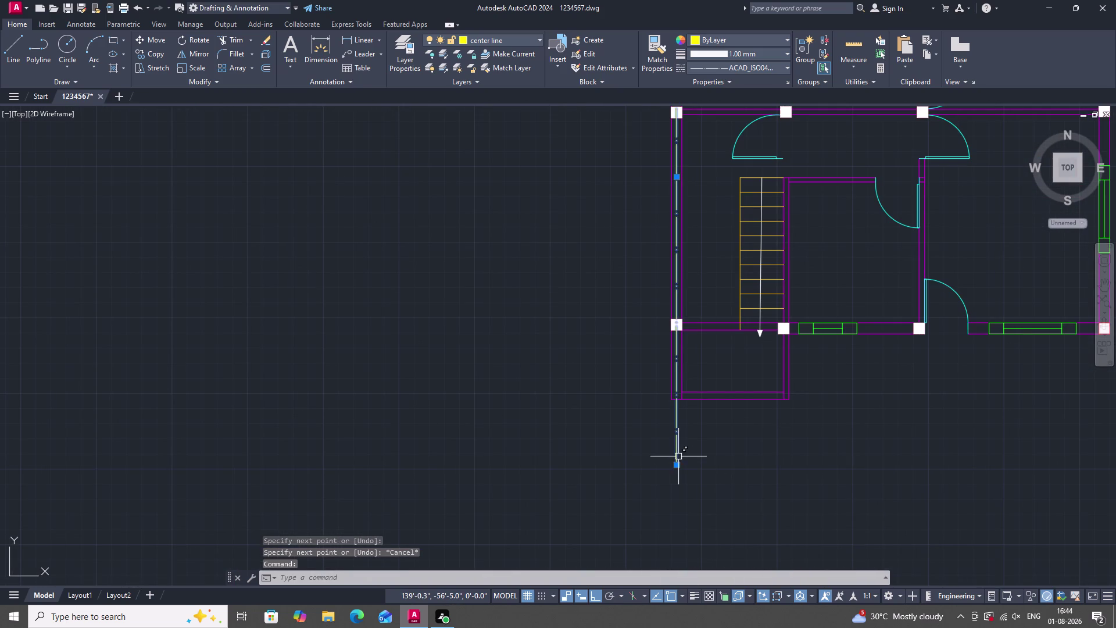
scroll(down, 3)
scroll(up, 3)
scroll(up, 3)
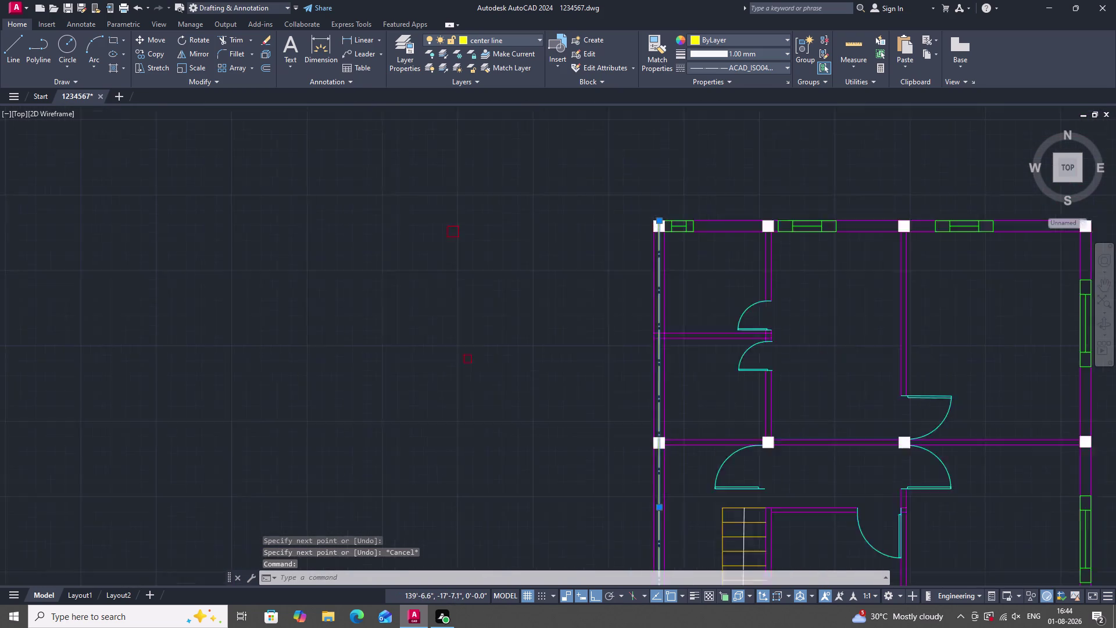
scroll(up, 3)
scroll(up, 3)
click(628, 223)
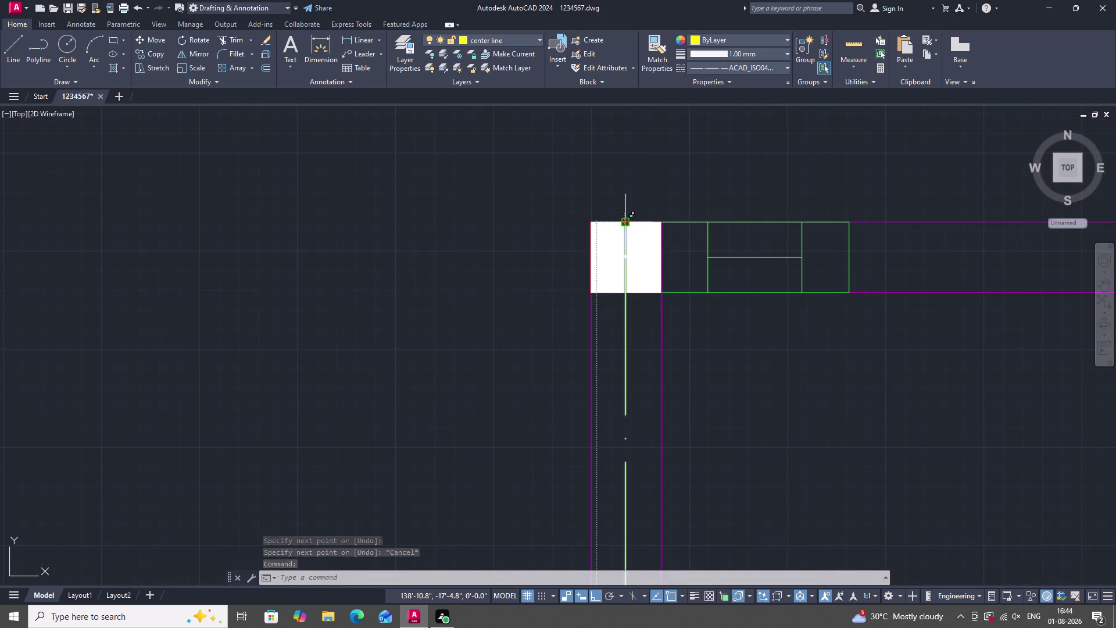
click(625, 155)
scroll(down, 3)
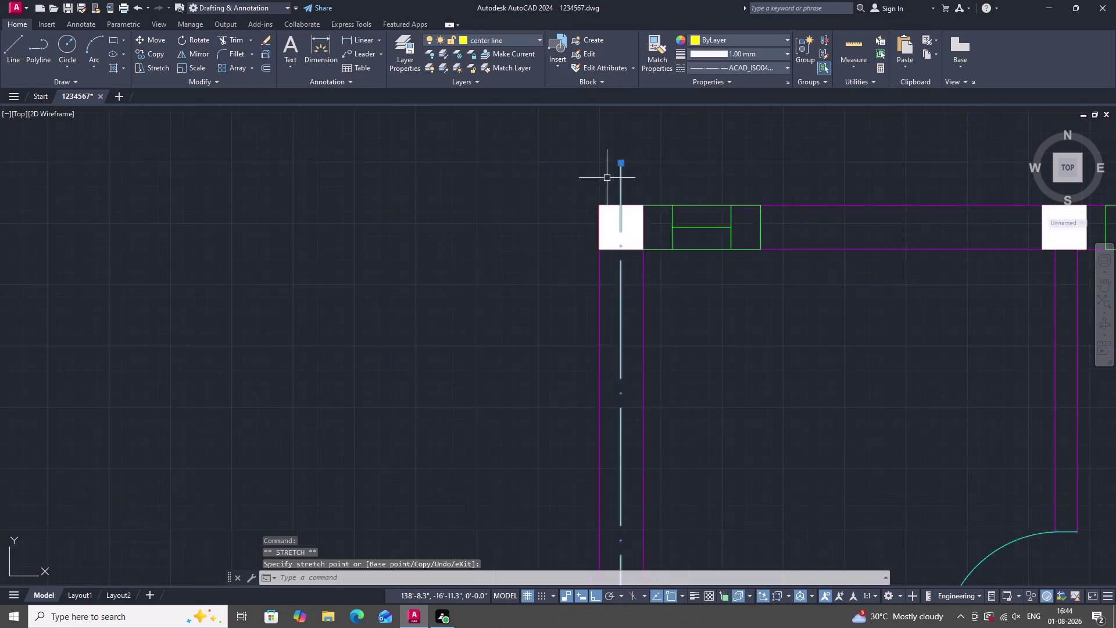
scroll(down, 3)
scroll(down, 3)
scroll(up, 3)
scroll(up, 3)
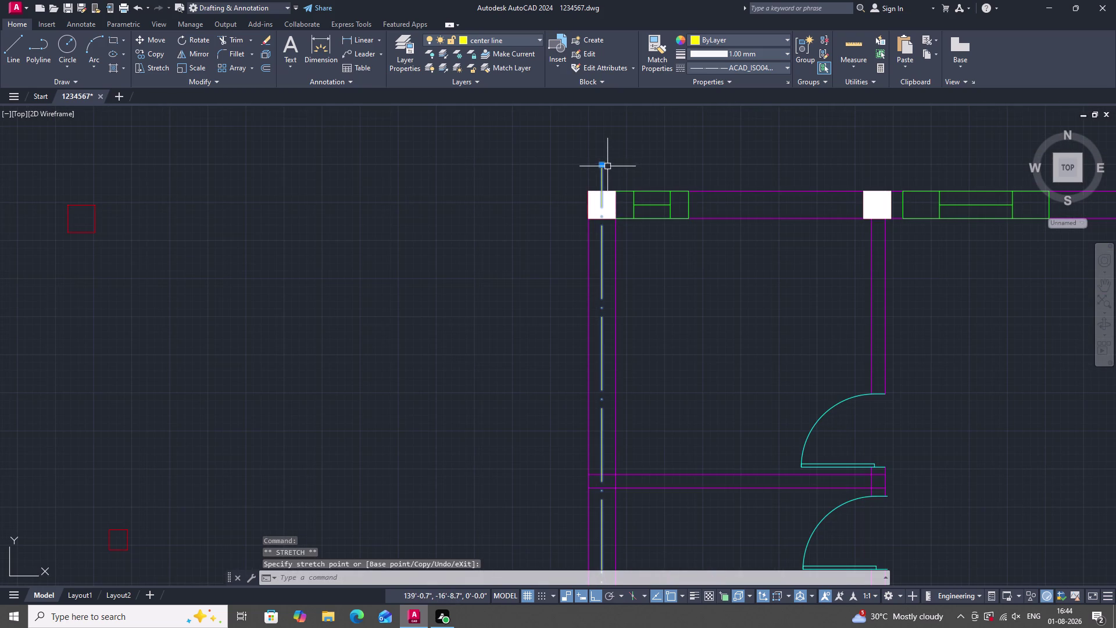
click(602, 165)
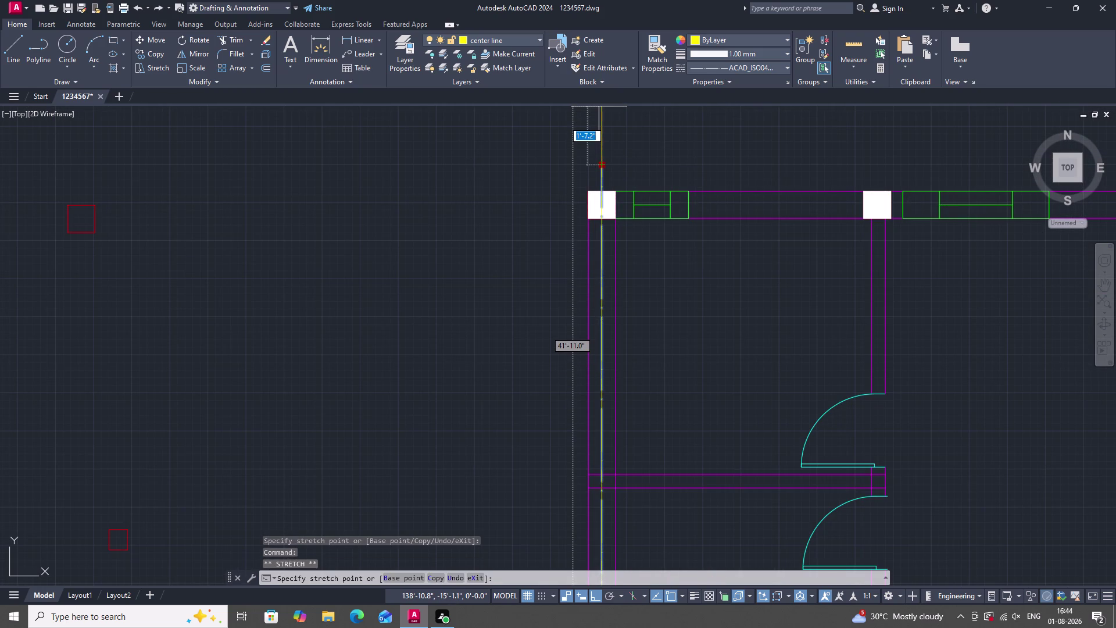
scroll(down, 3)
scroll(up, 3)
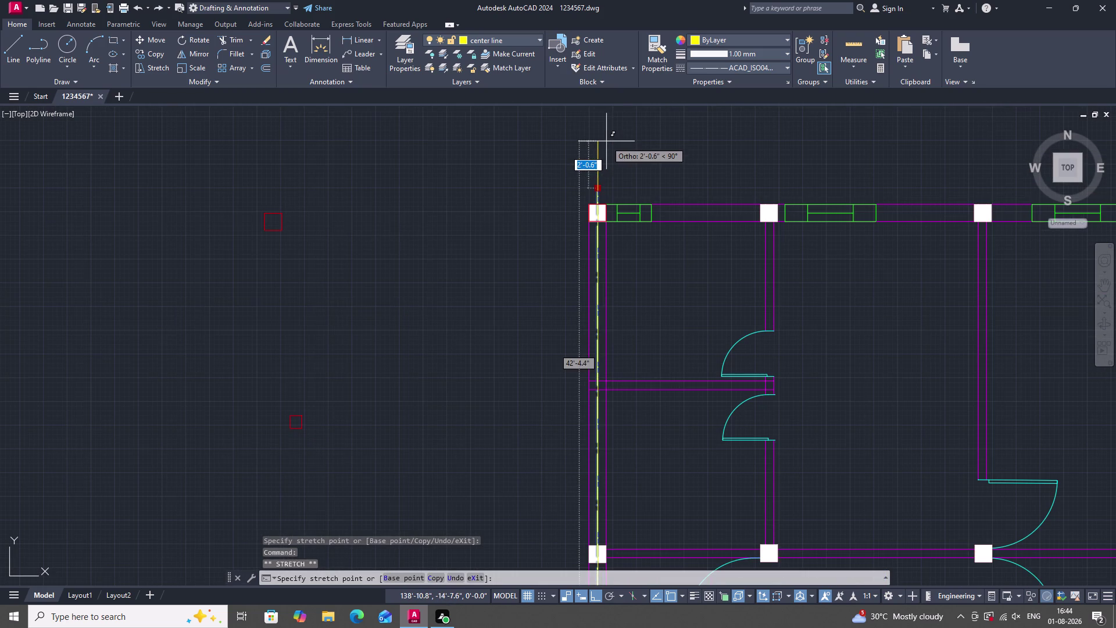
click(598, 108)
scroll(down, 3)
key(Escape)
scroll(down, 3)
scroll(up, 3)
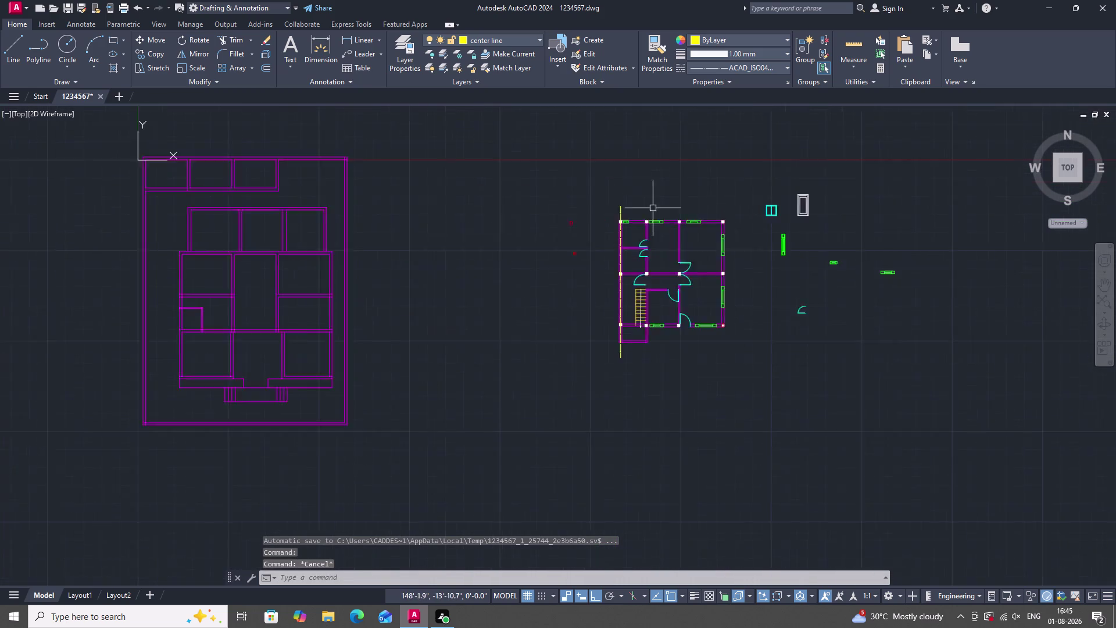
Select the centre line near its top end, ready for copying.
scroll(up, 3)
scroll(up, 3)
scroll(down, 3)
scroll(up, 3)
click(623, 206)
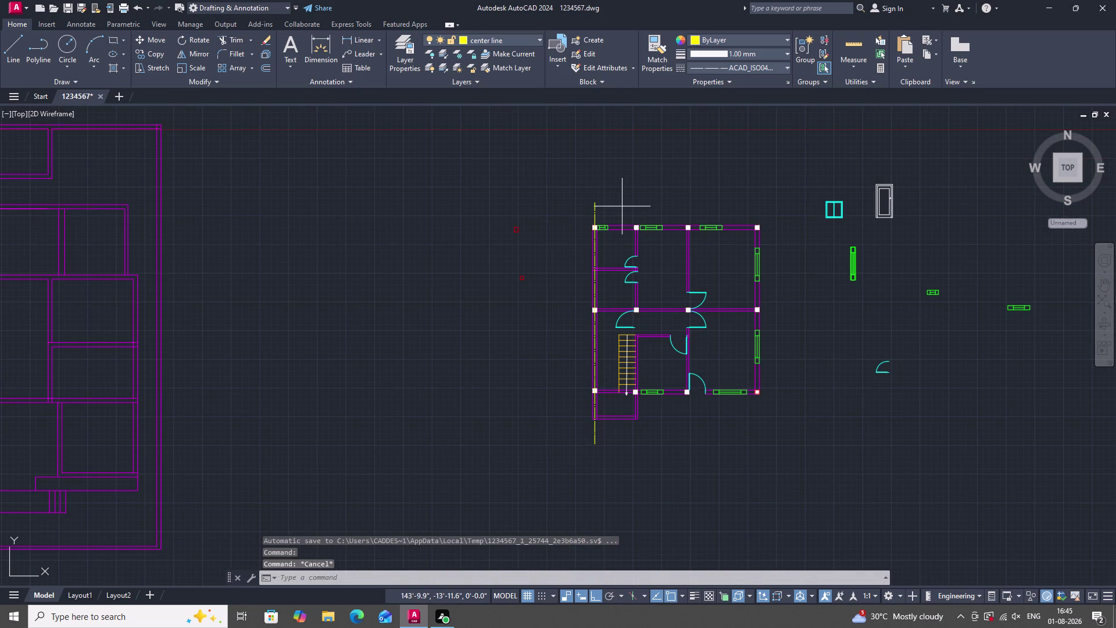
click(586, 205)
scroll(up, 3)
scroll(down, 3)
scroll(up, 3)
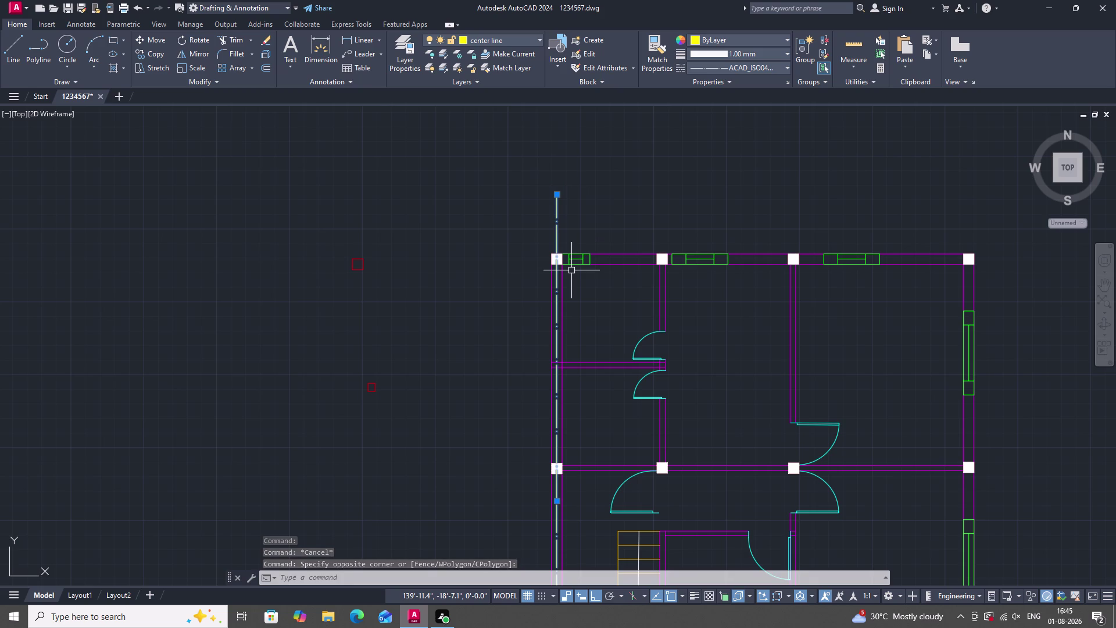
Copy the centre line from the corner column onto the second, third and end columns.
text(co)
key(space)
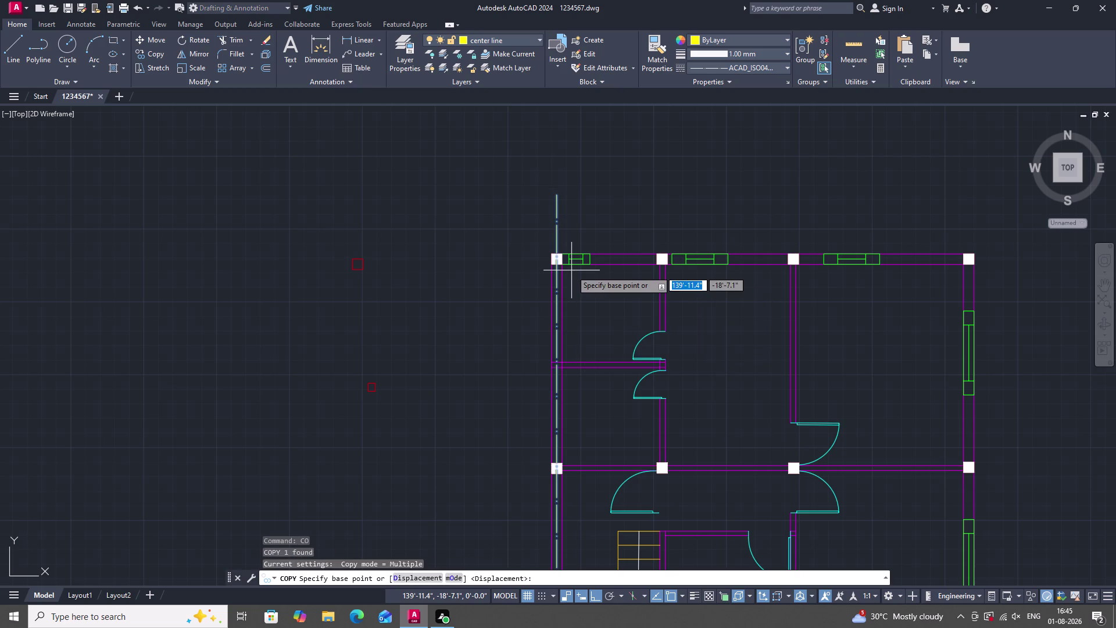
scroll(up, 3)
click(588, 259)
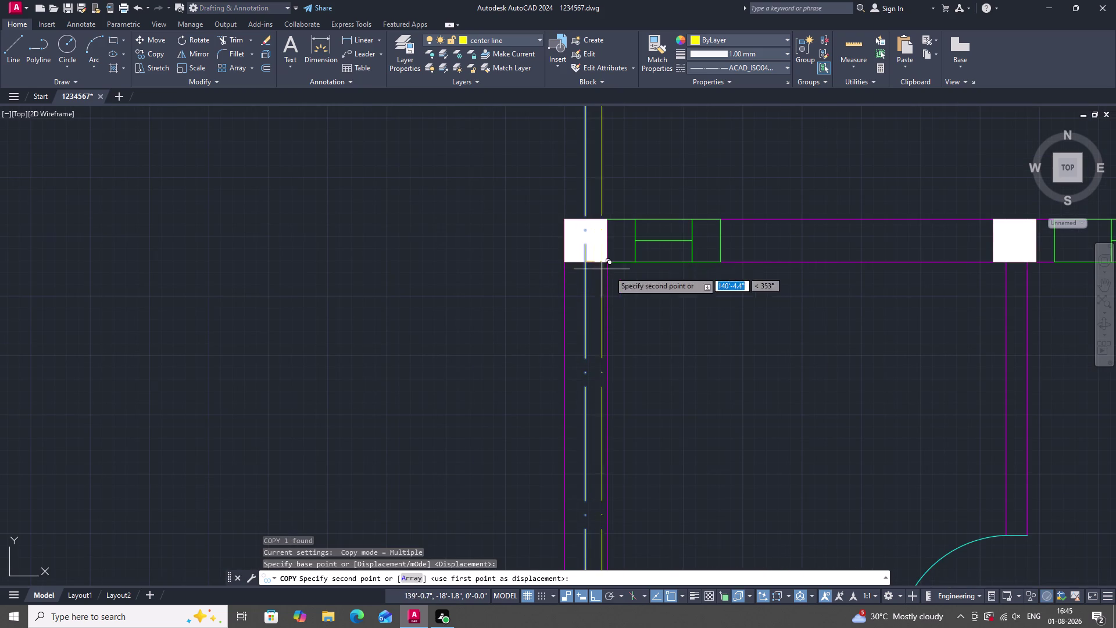
scroll(down, 3)
scroll(up, 3)
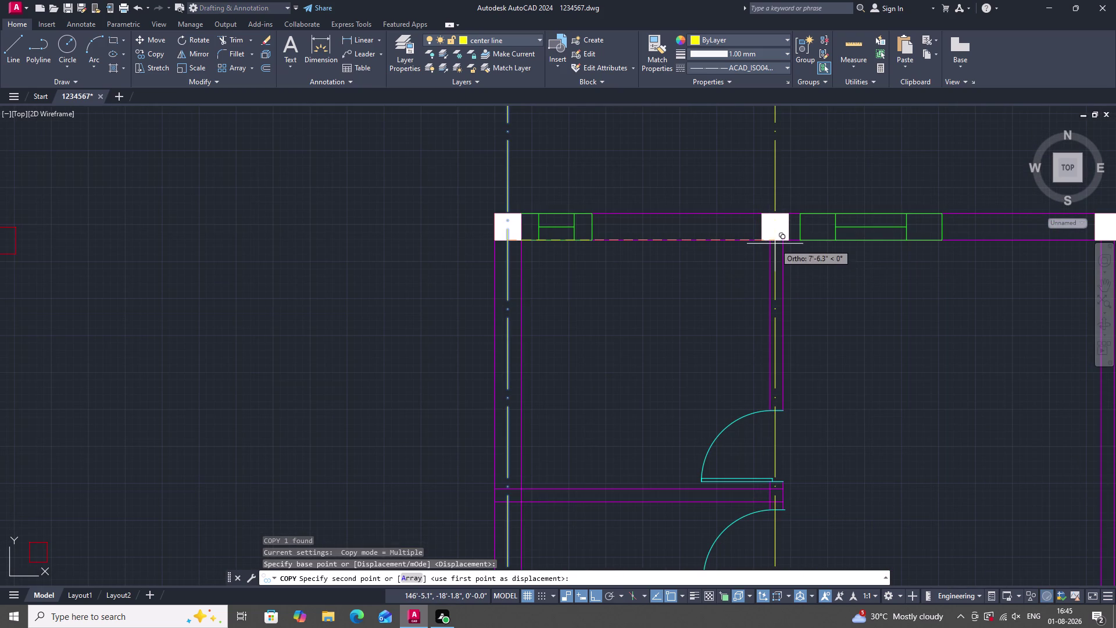
drag(776, 240, 755, 248)
scroll(down, 3)
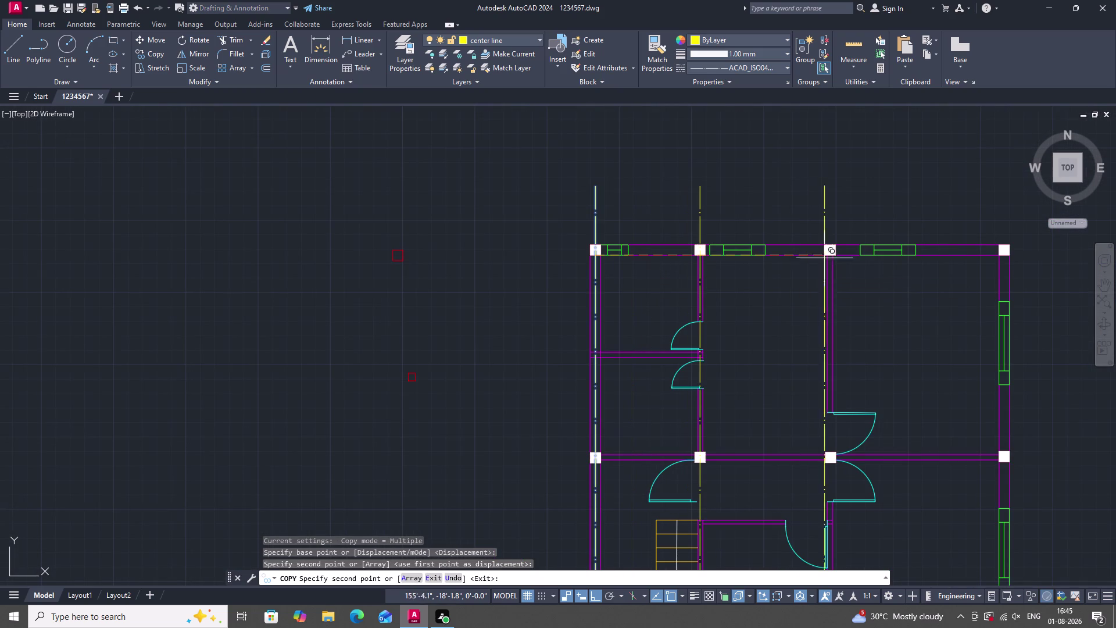
scroll(up, 3)
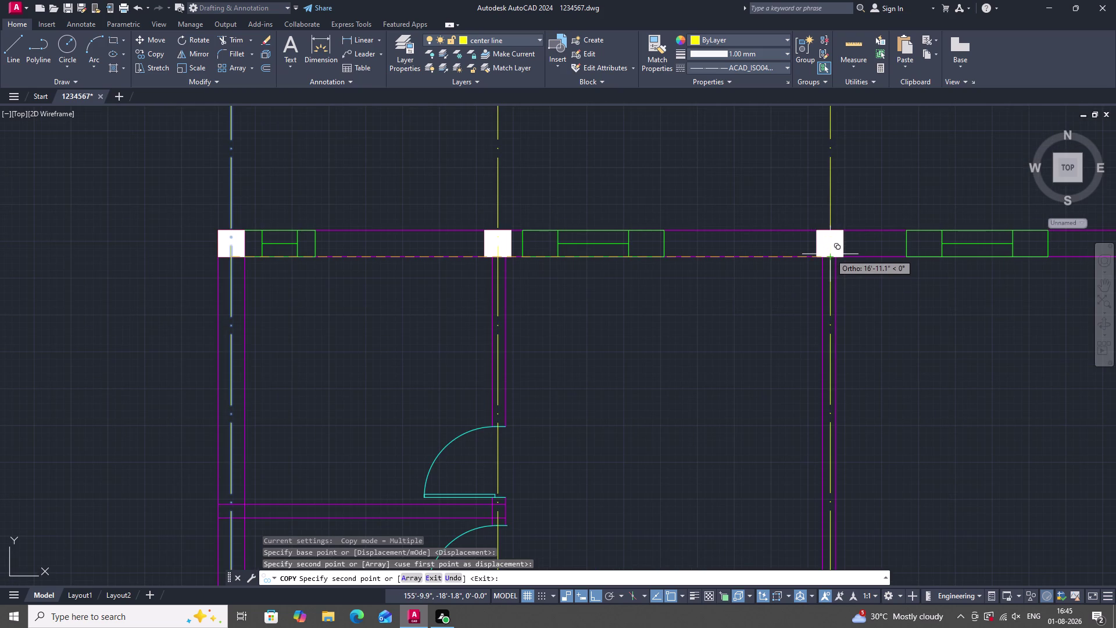
drag(830, 258, 821, 261)
scroll(down, 3)
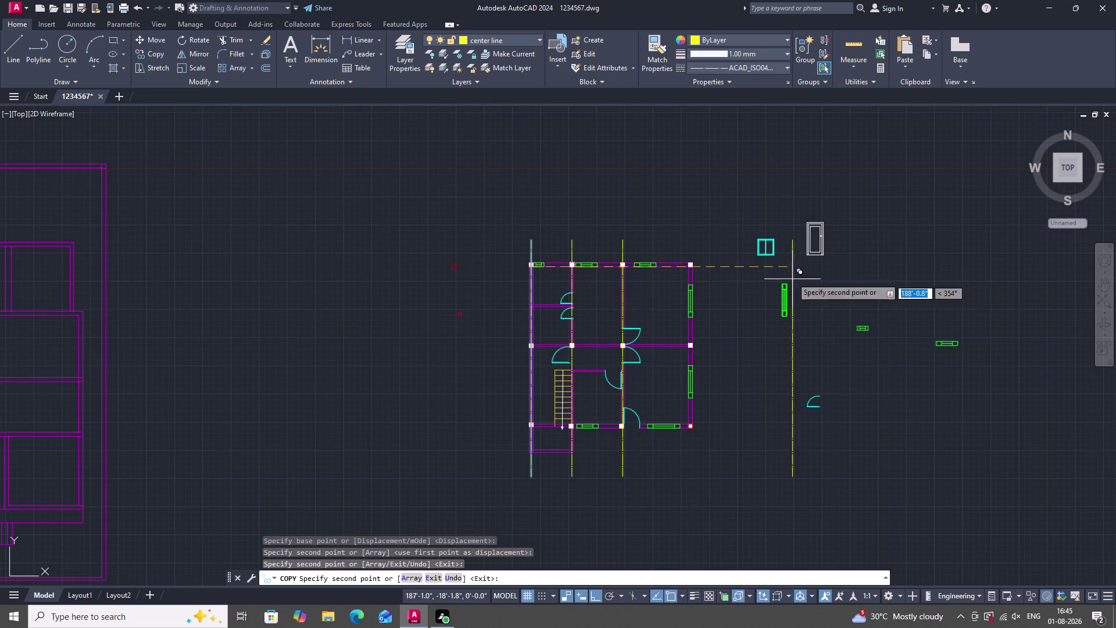
scroll(up, 3)
scroll(down, 3)
scroll(up, 3)
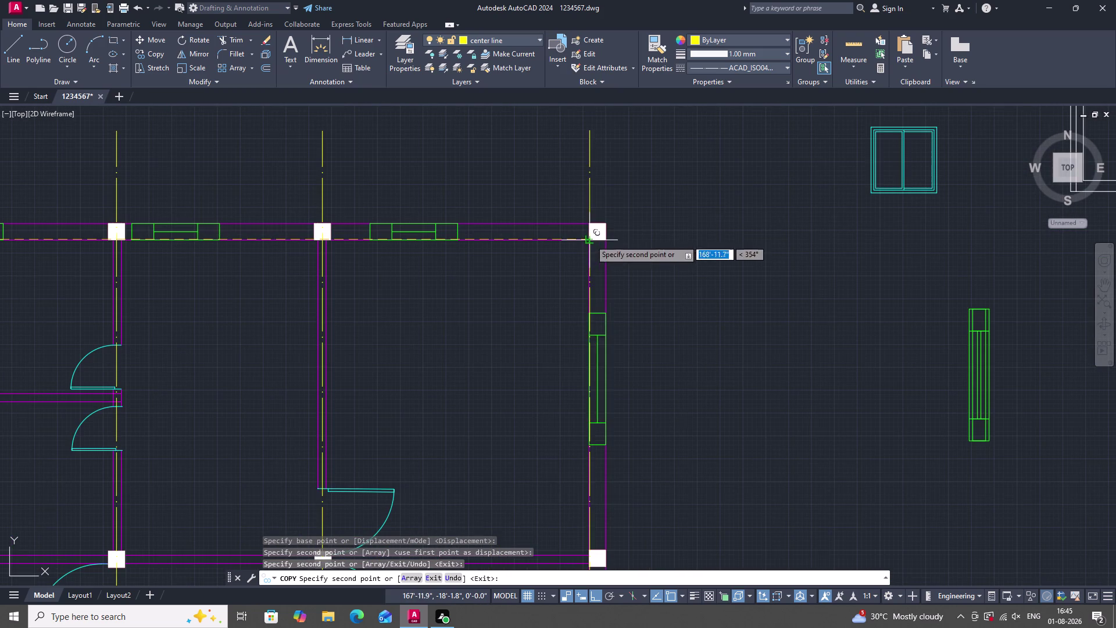
click(599, 240)
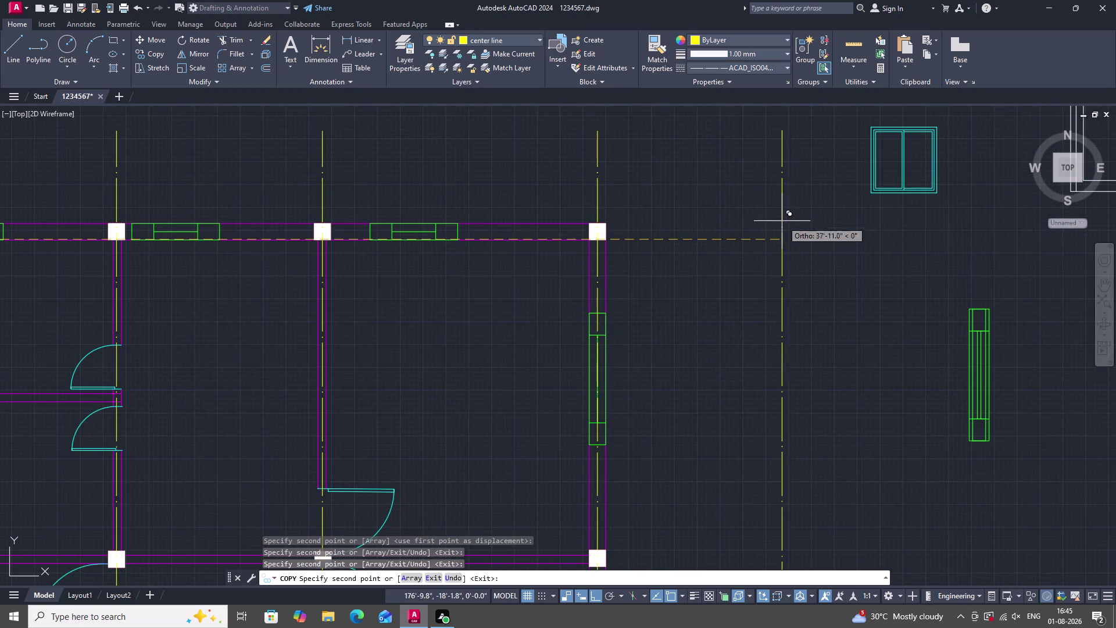
scroll(down, 3)
key(Escape)
scroll(down, 3)
scroll(up, 3)
scroll(up, 3)
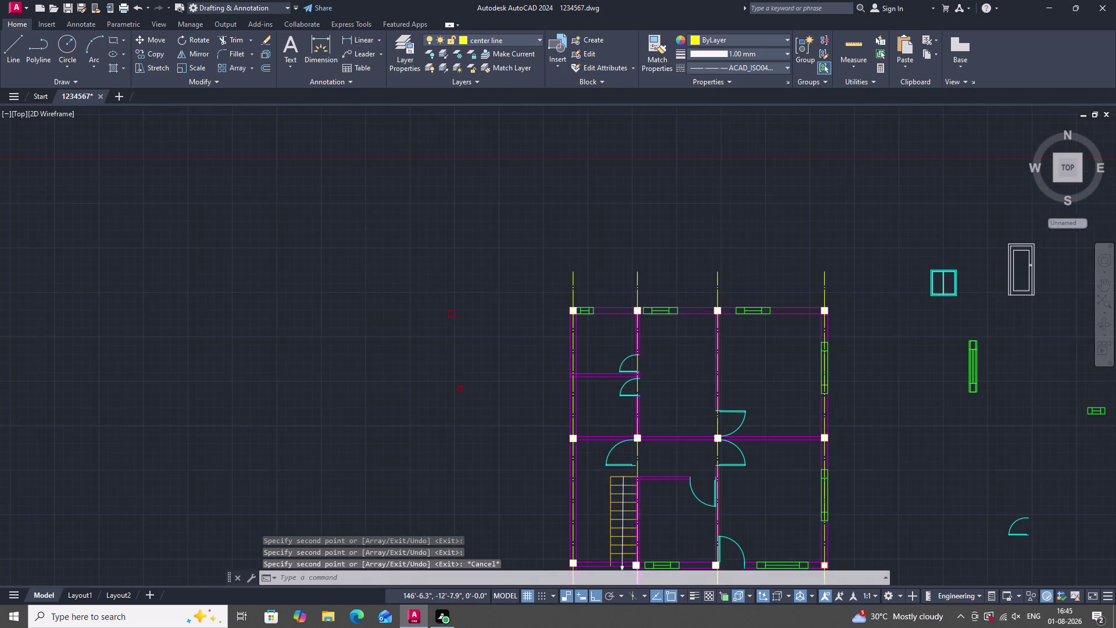
scroll(down, 3)
scroll(up, 3)
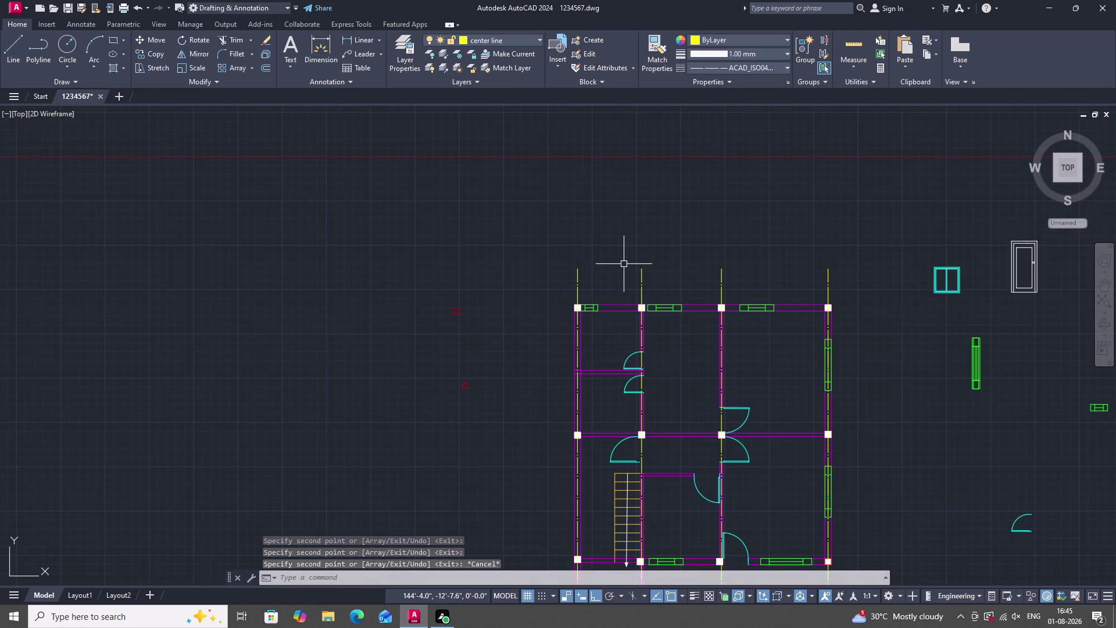
scroll(up, 3)
Start single-line text with DT, then cancel it.
text(d)
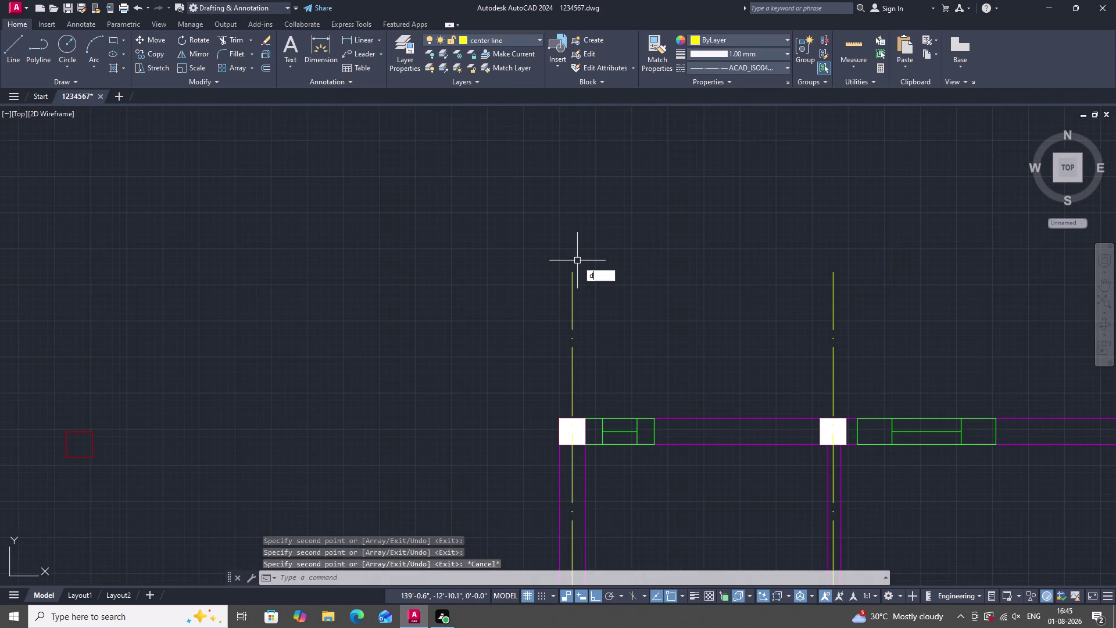
text(t)
key(space)
key(Escape)
scroll(down, 3)
scroll(up, 3)
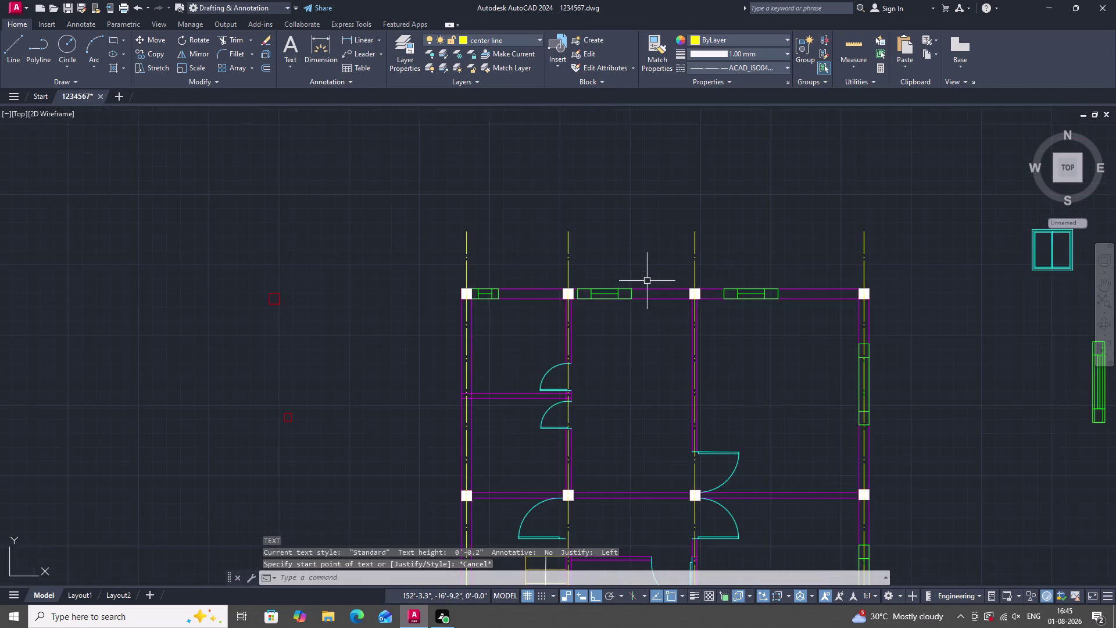
scroll(down, 3)
scroll(up, 3)
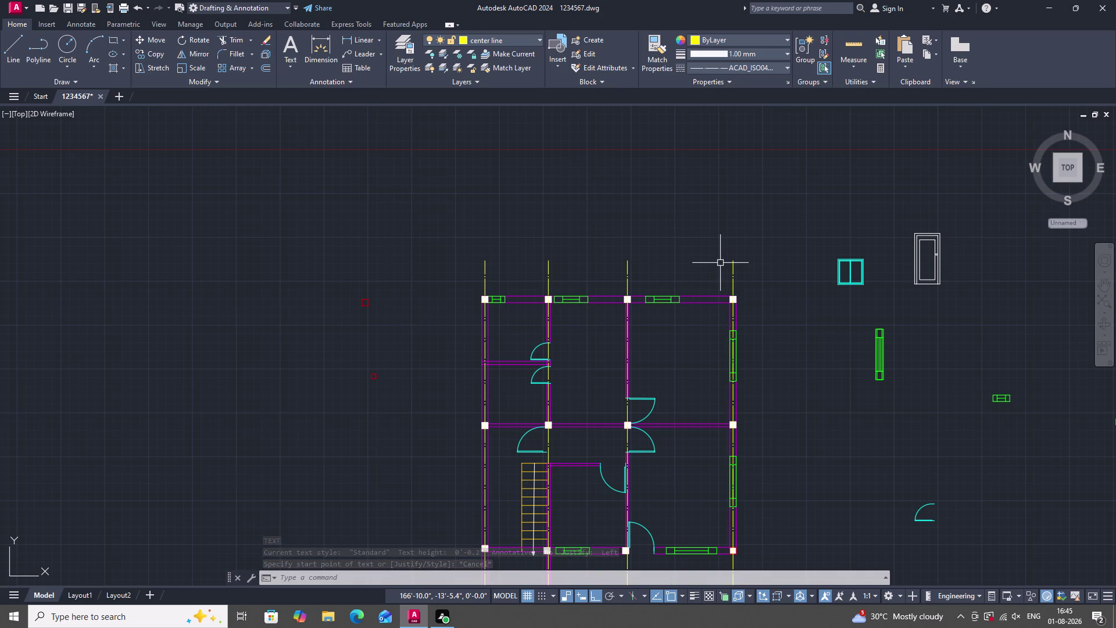
scroll(down, 3)
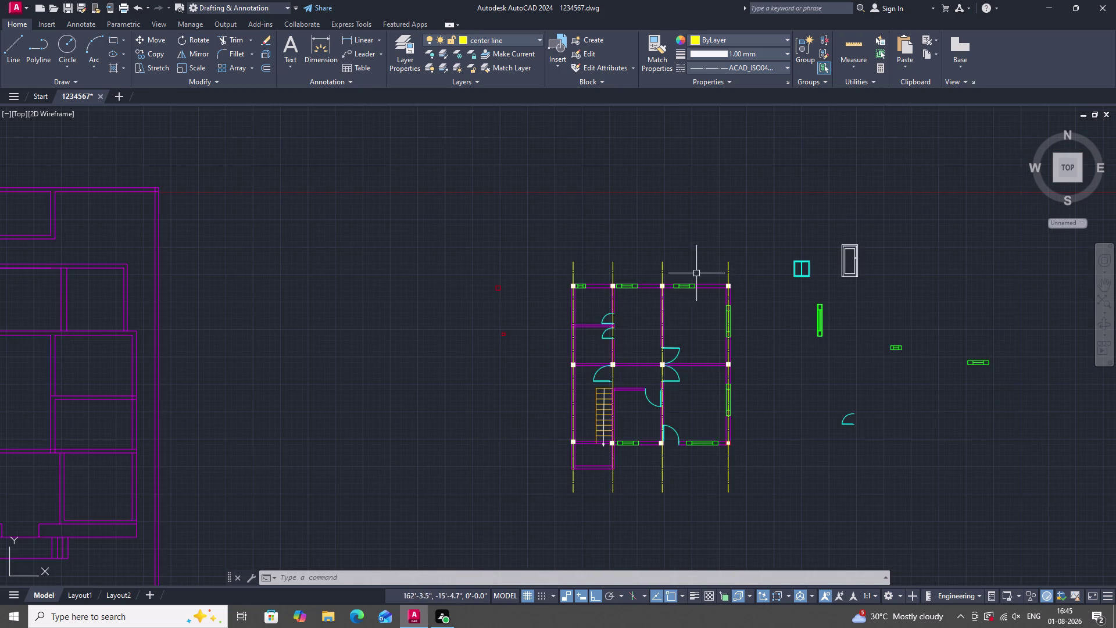
scroll(up, 3)
Create a new layer named 'text' in the Layer Properties Manager.
text(l)
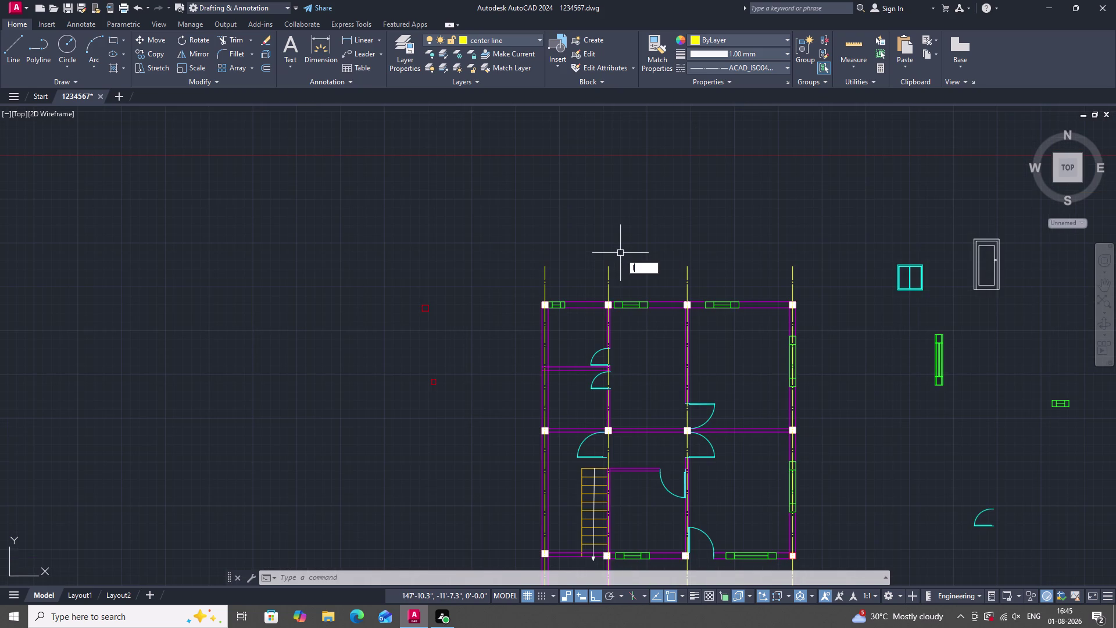
text(a)
key(space)
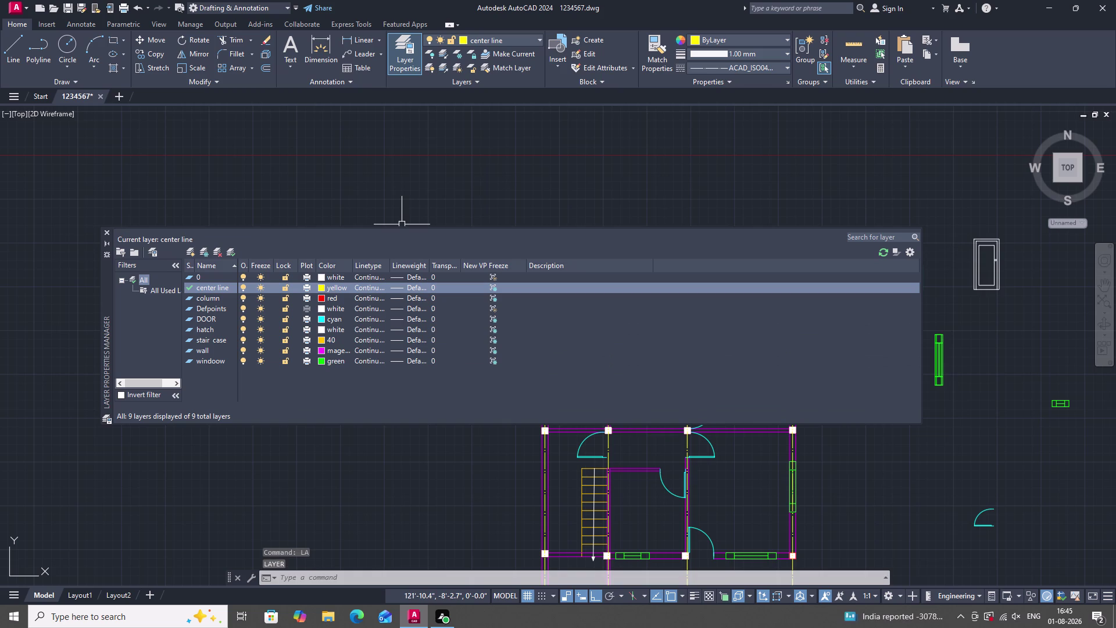
click(204, 249)
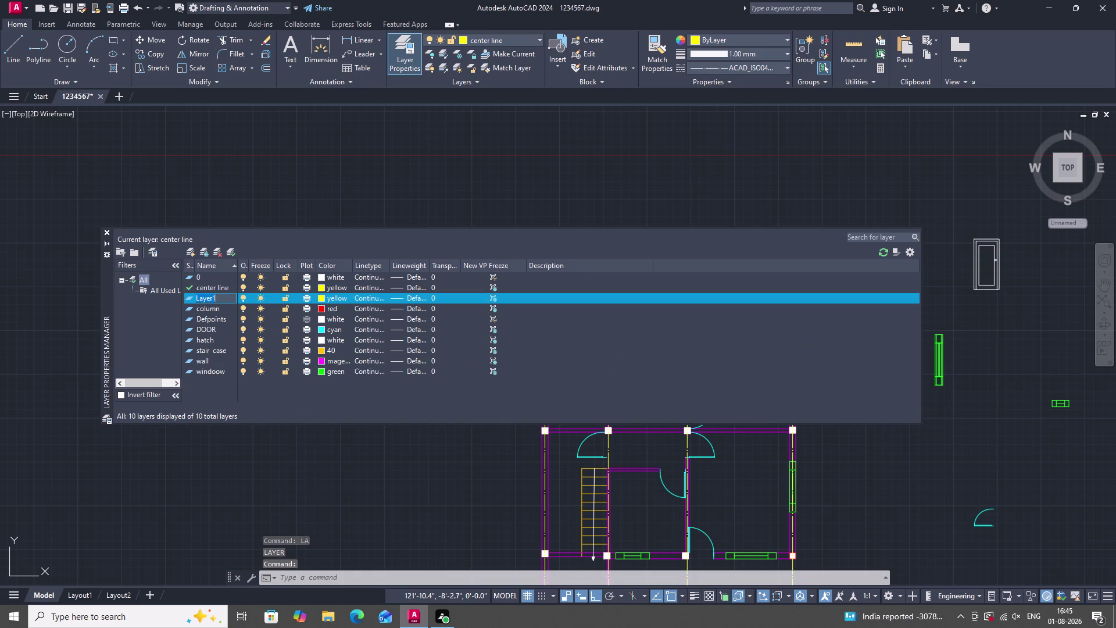
key(BackSpace)
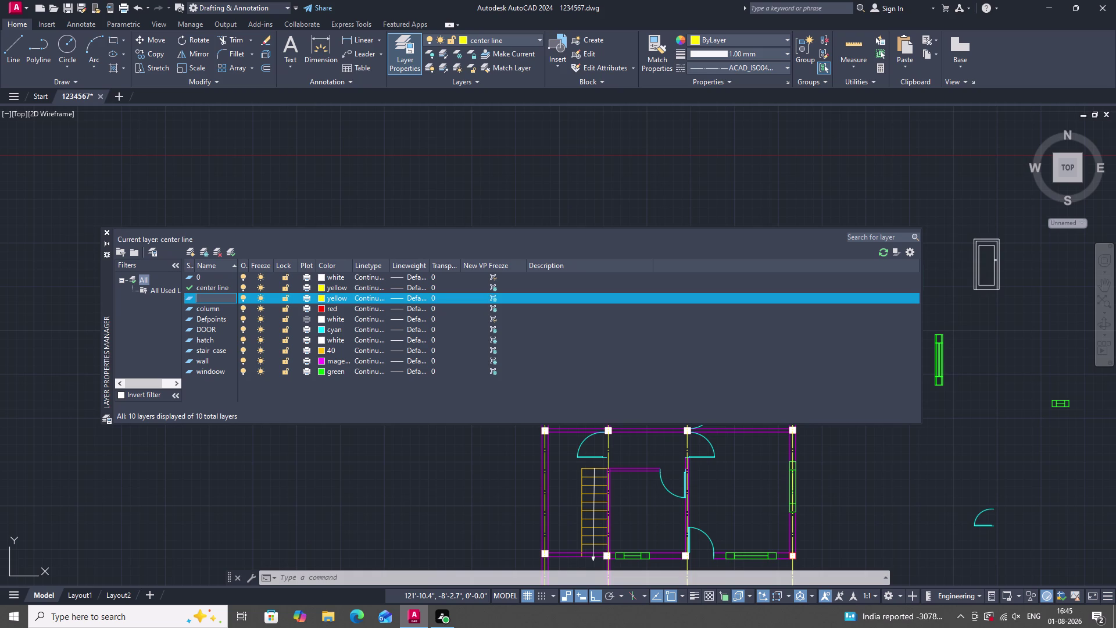
text(text)
Give the text layer orange colour 30, make it current, and close the manager.
click(320, 300)
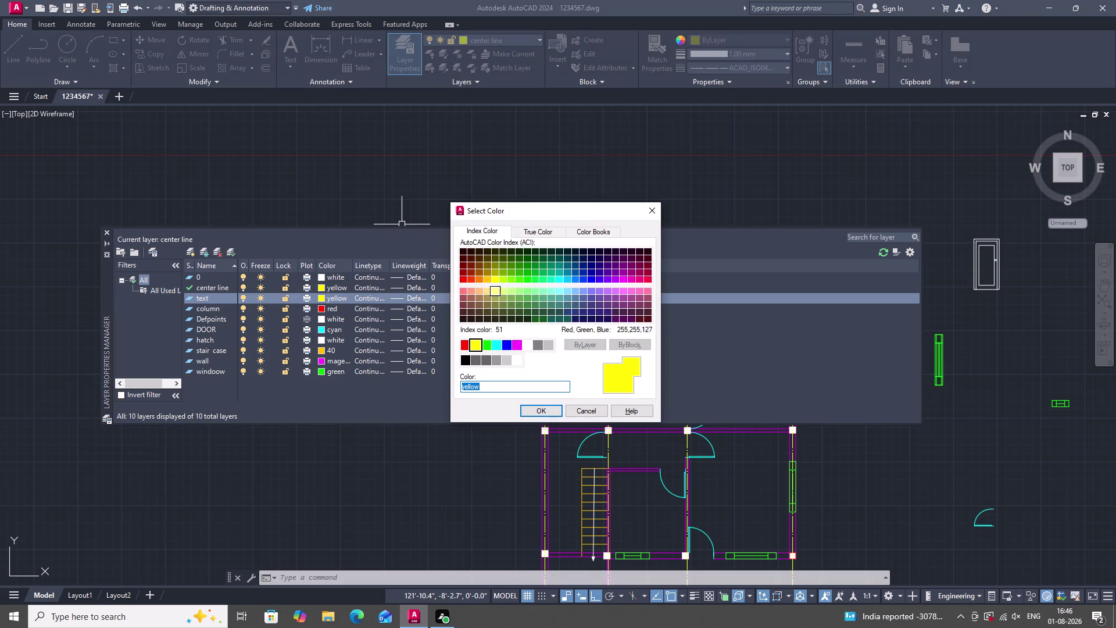
click(476, 281)
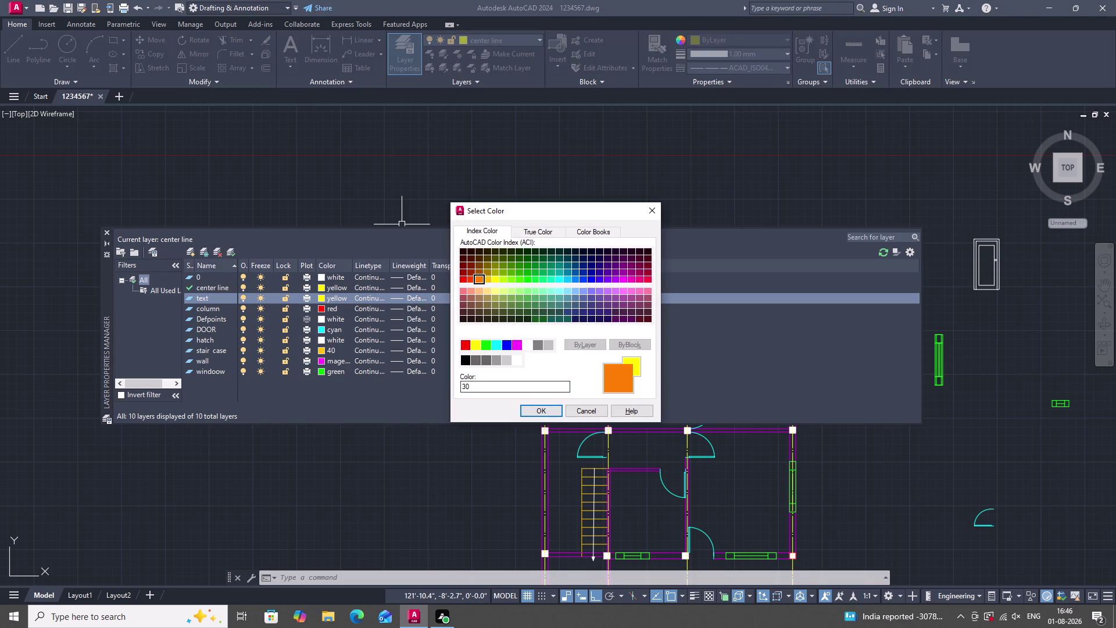
click(533, 409)
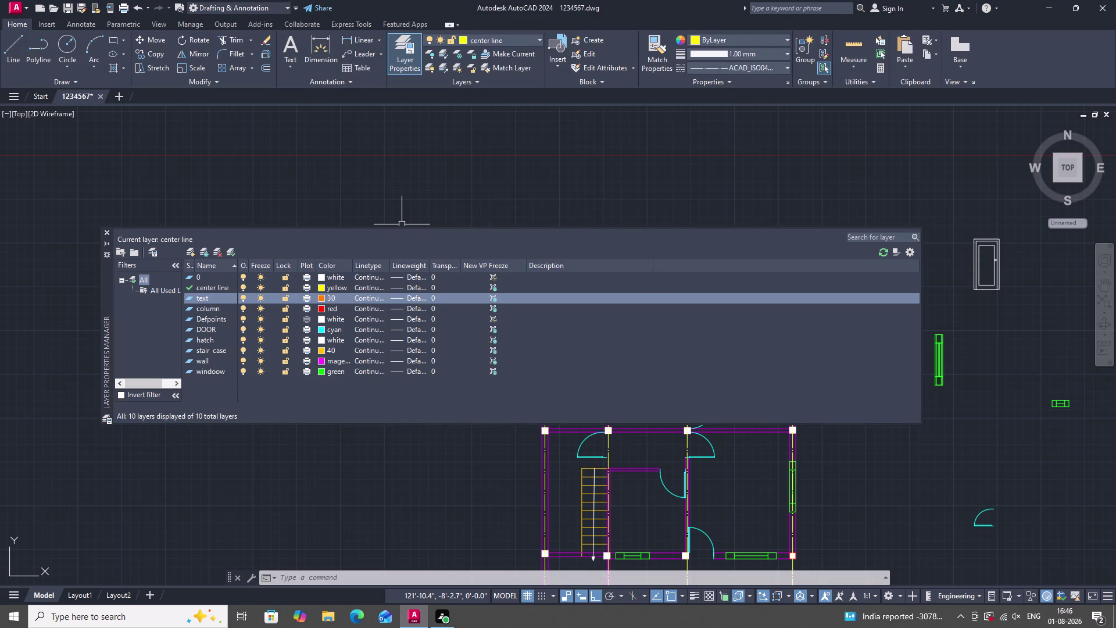
triple_click(231, 248)
double_click(231, 248)
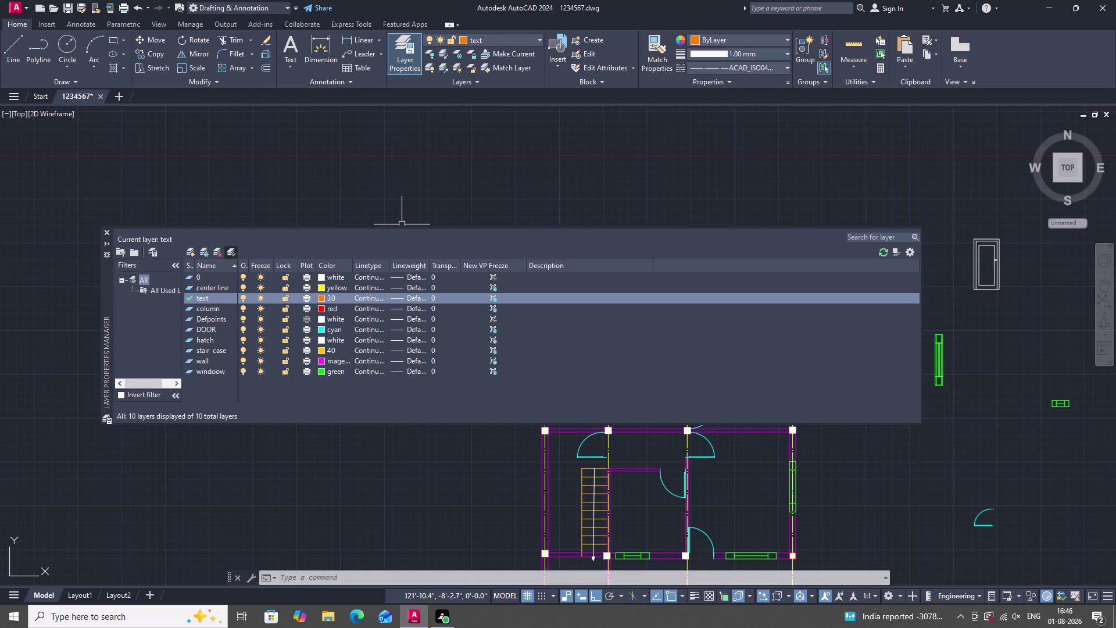
click(105, 232)
Place single-line text 'A' with zero rotation above the leftmost centre line.
scroll(down, 3)
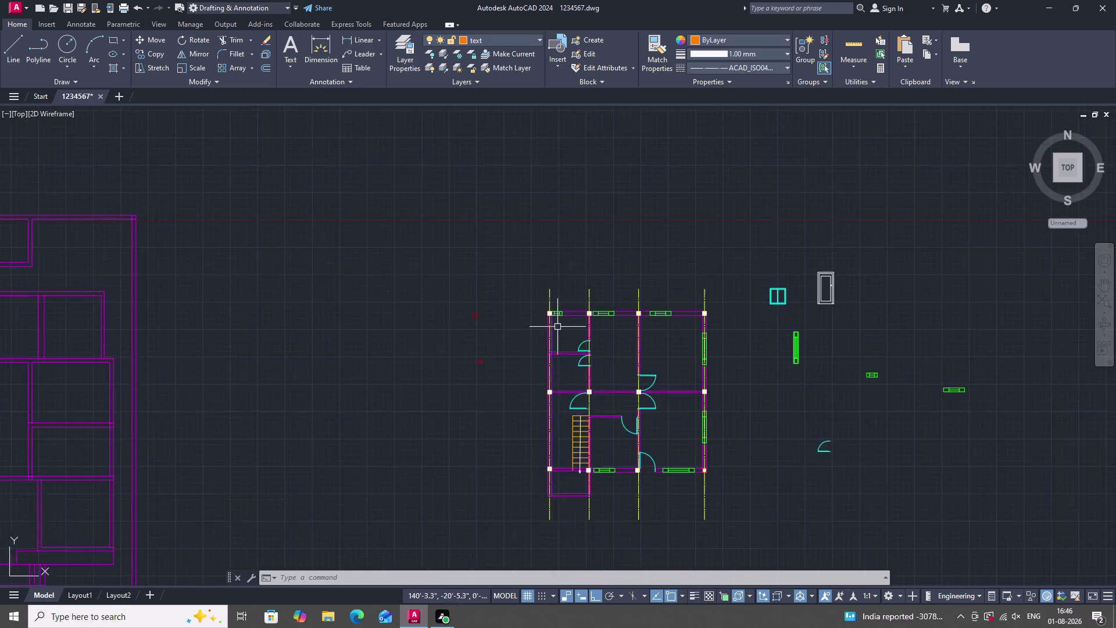
scroll(down, 3)
scroll(up, 3)
text(dt)
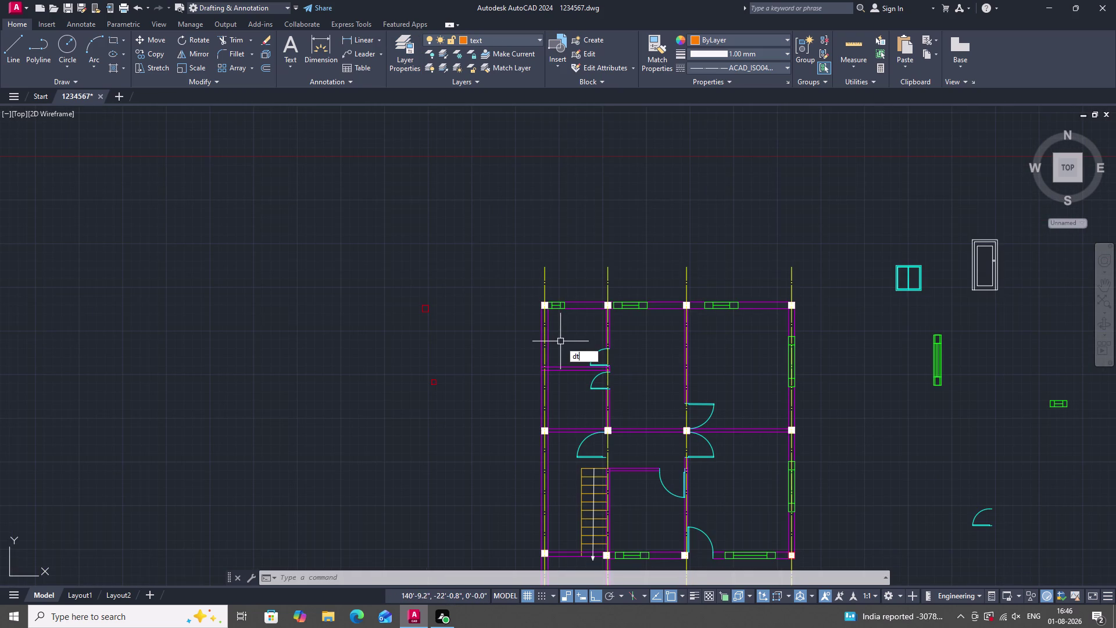
key(space)
scroll(up, 3)
click(557, 323)
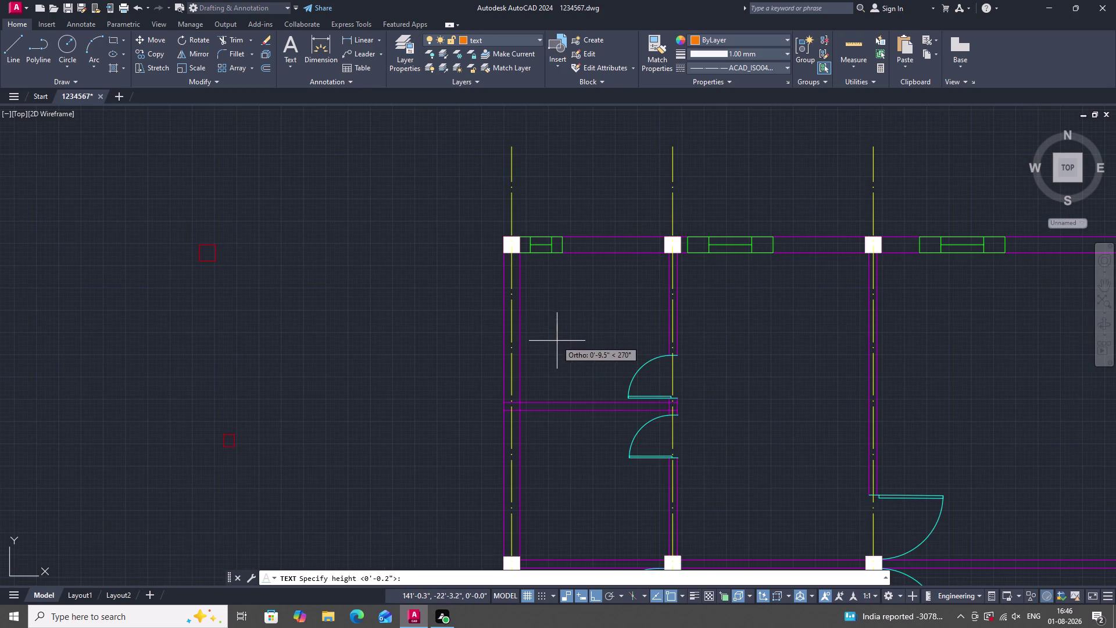
click(557, 341)
click(570, 322)
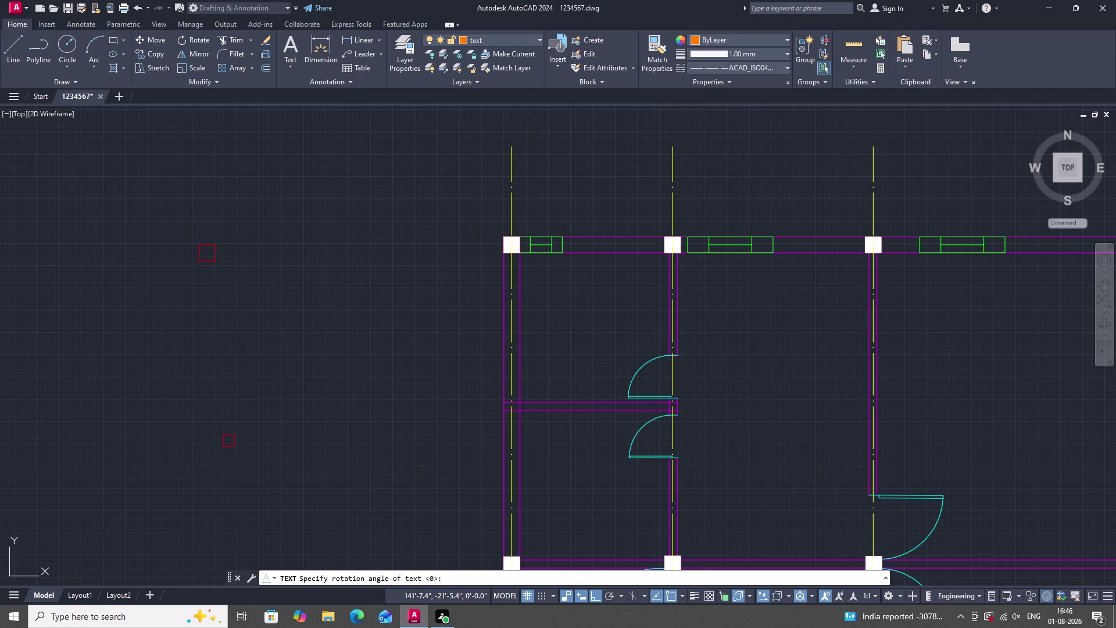
scroll(down, 3)
scroll(down, 3)
scroll(up, 3)
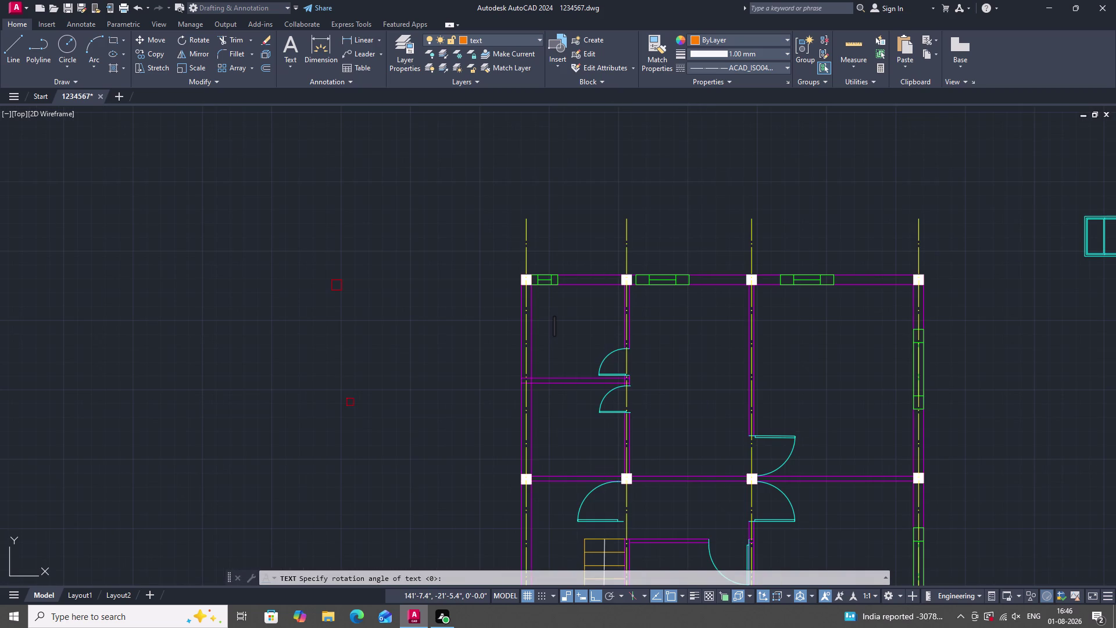
click(522, 200)
key(a)
key(BackSpace)
key(a)
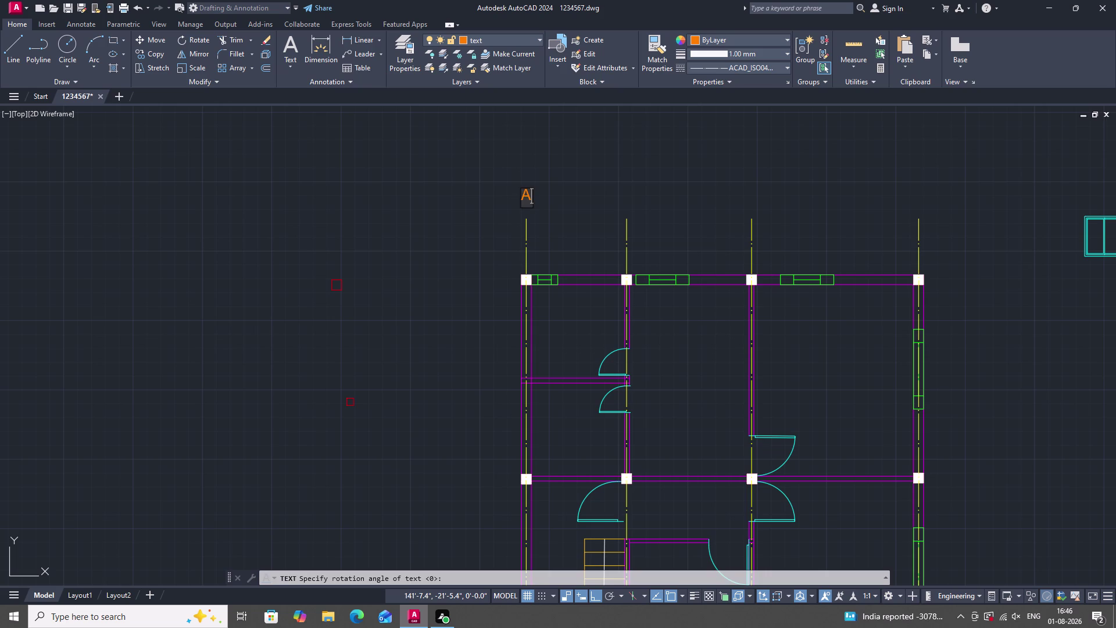
key(Return)
key(Return)
Window-select the new A label so it can be copied.
click(546, 209)
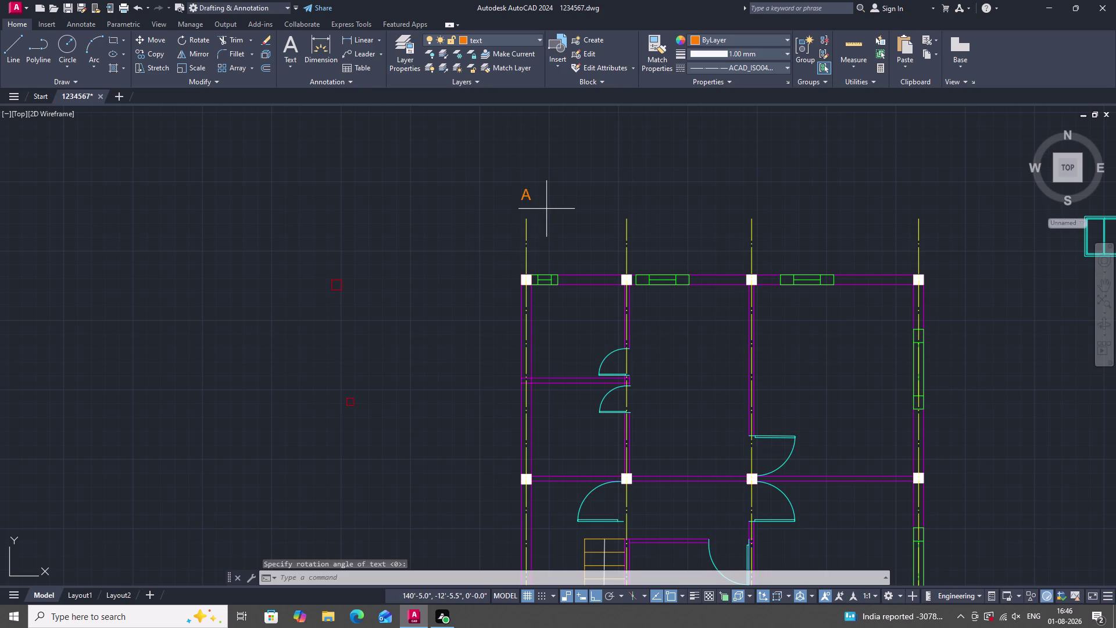
click(510, 189)
scroll(up, 3)
scroll(down, 3)
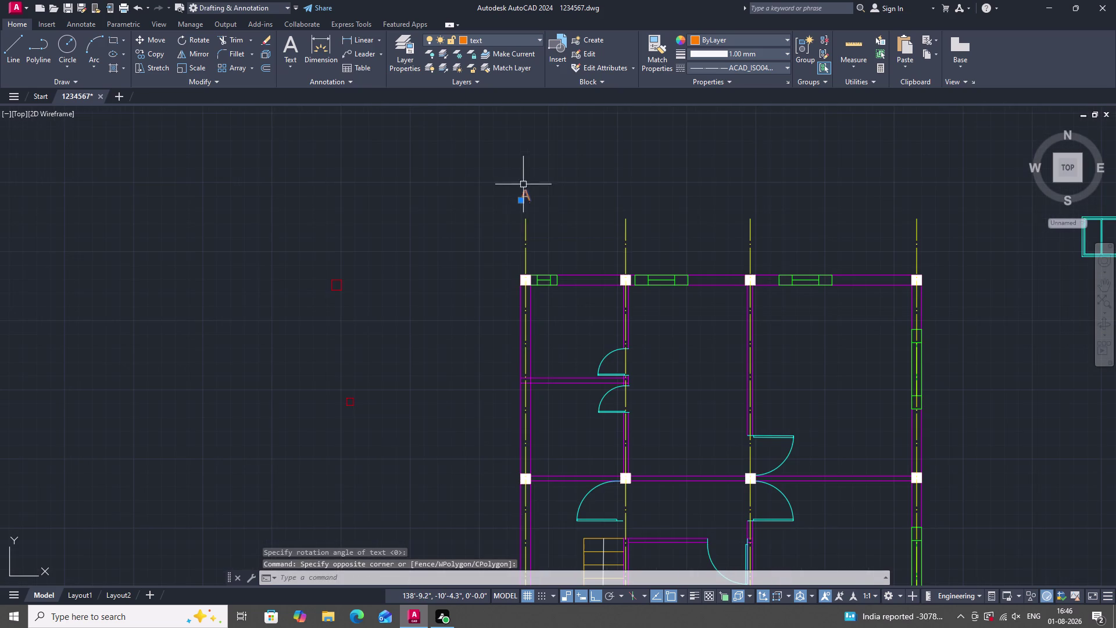
key(c)
key(p)
key(BackSpace)
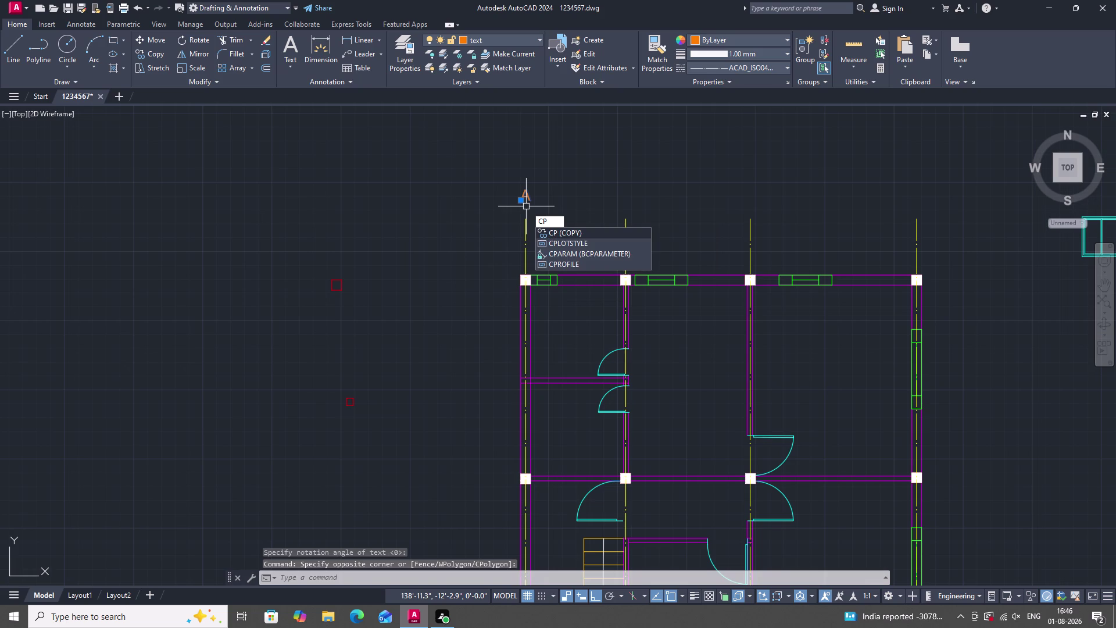
Copy the A label above the second, third and fourth vertical grid lines.
text(O)
key(space)
scroll(up, 3)
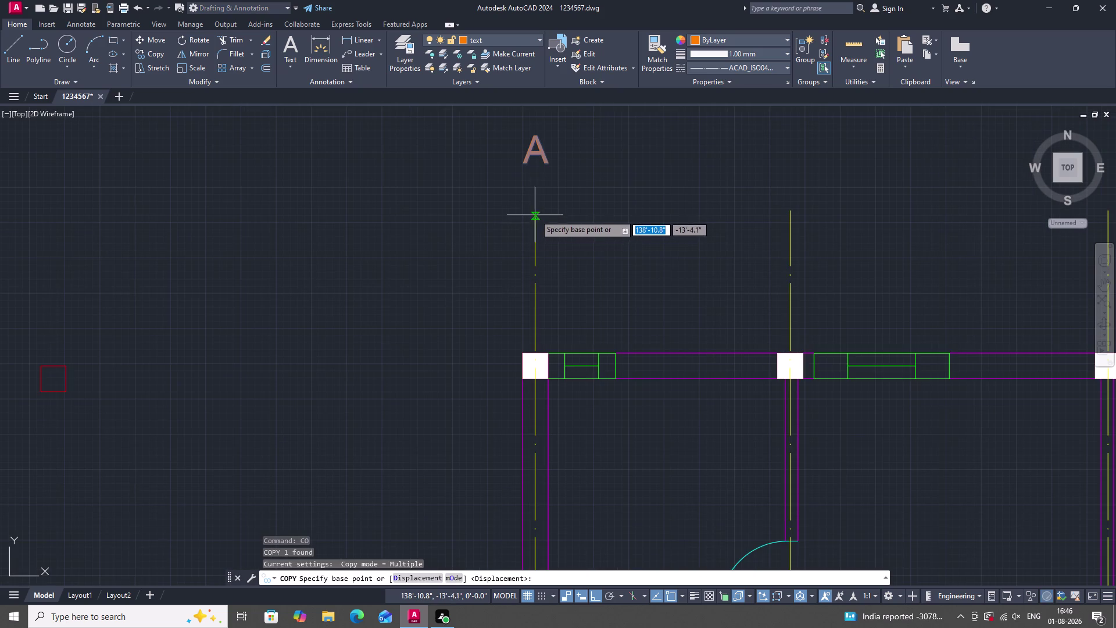
click(534, 209)
scroll(down, 3)
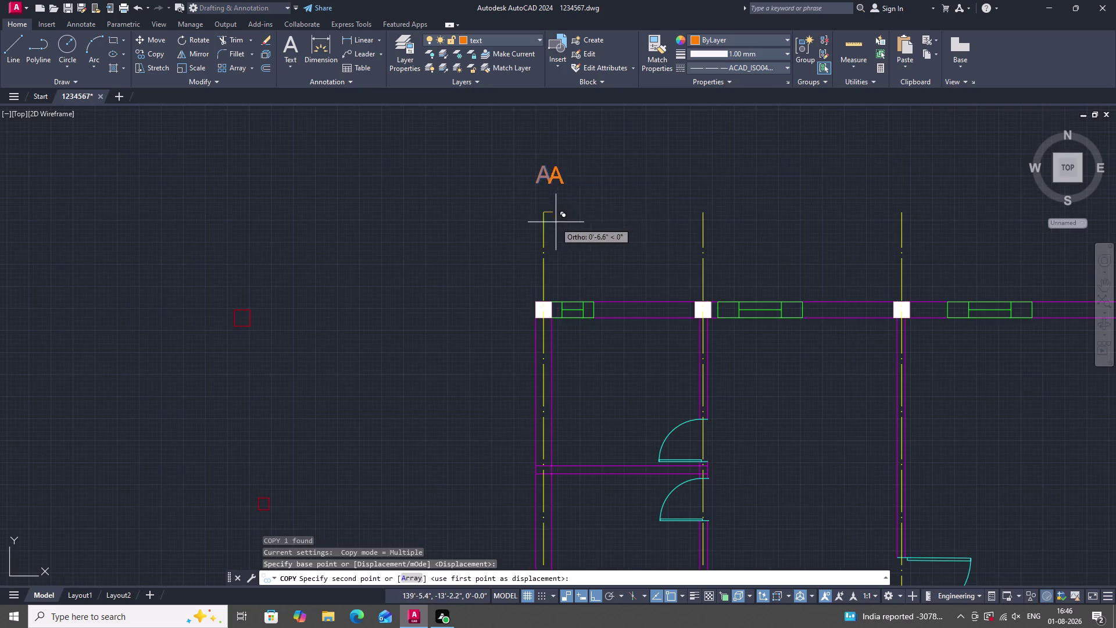
scroll(up, 3)
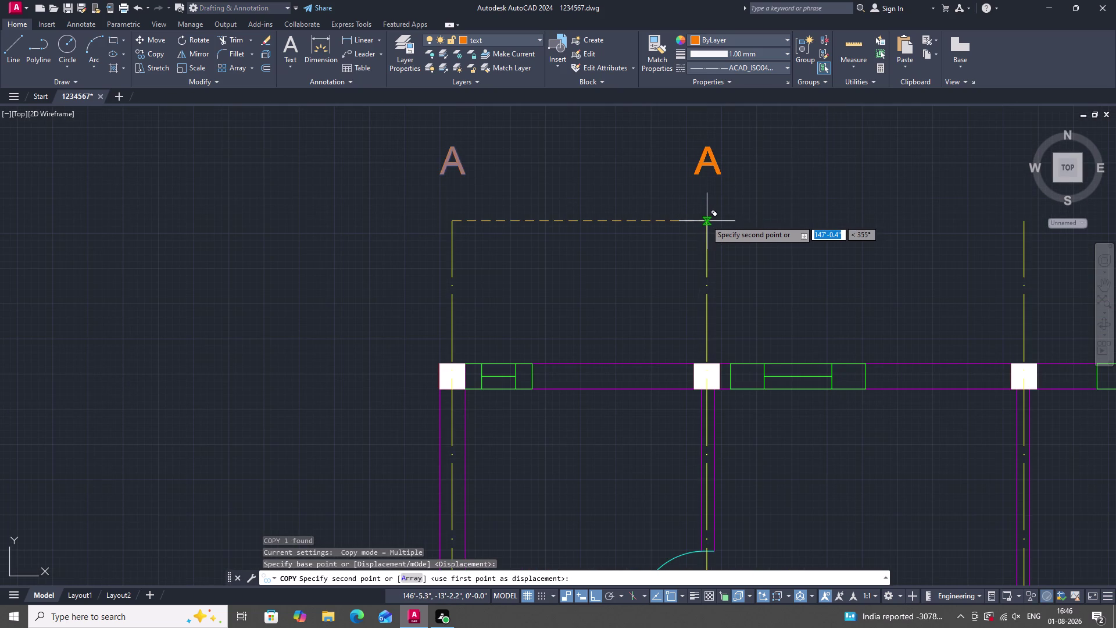
click(705, 219)
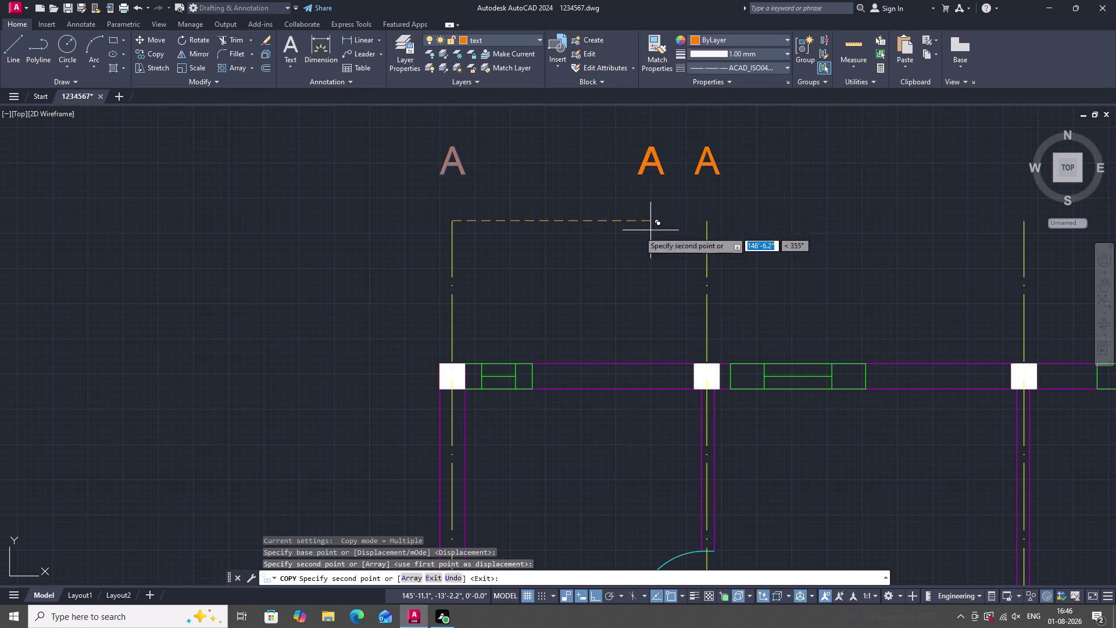
scroll(down, 3)
scroll(up, 3)
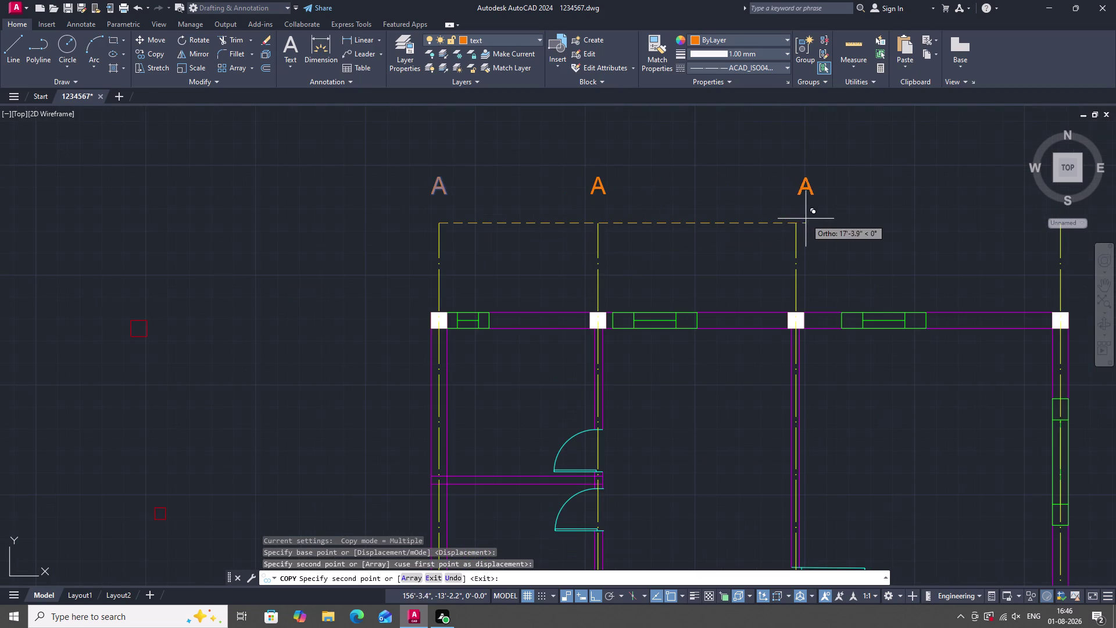
click(796, 223)
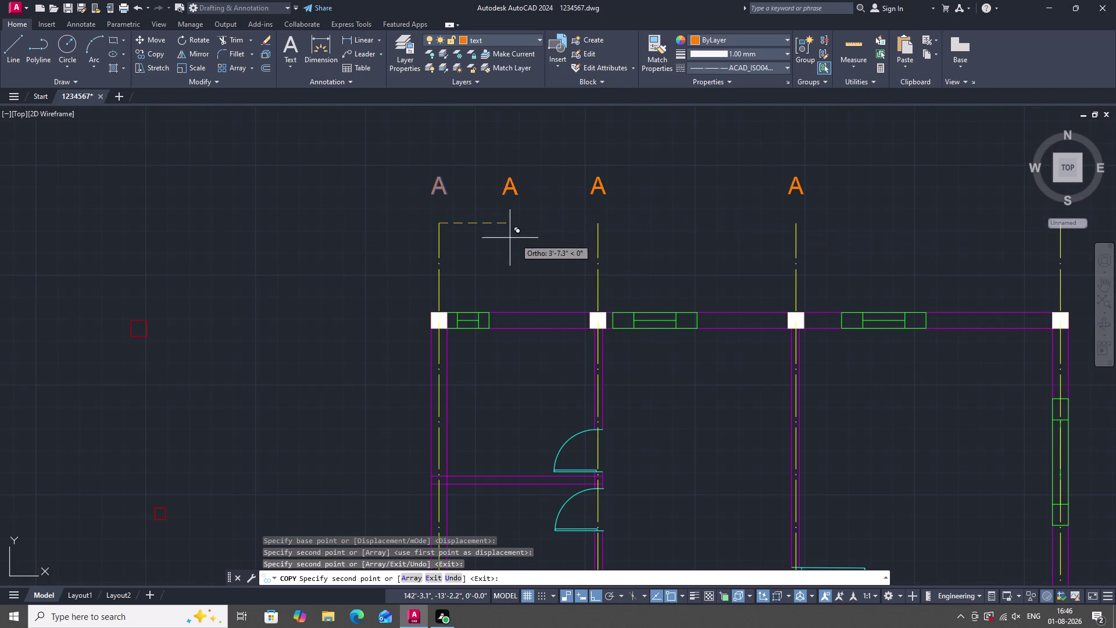
scroll(down, 3)
scroll(up, 3)
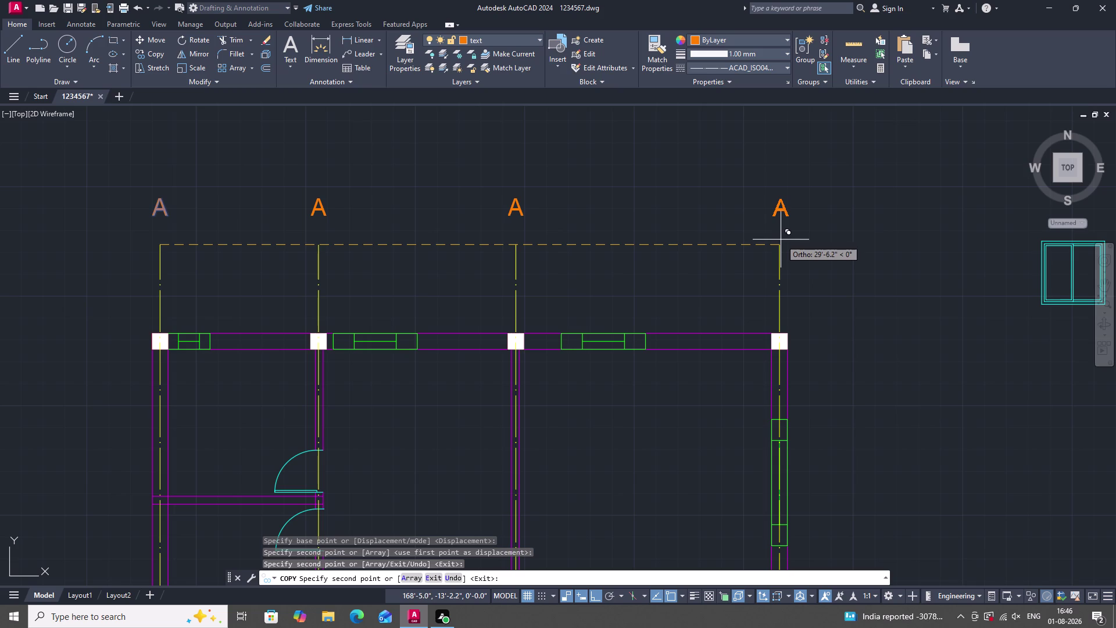
click(780, 240)
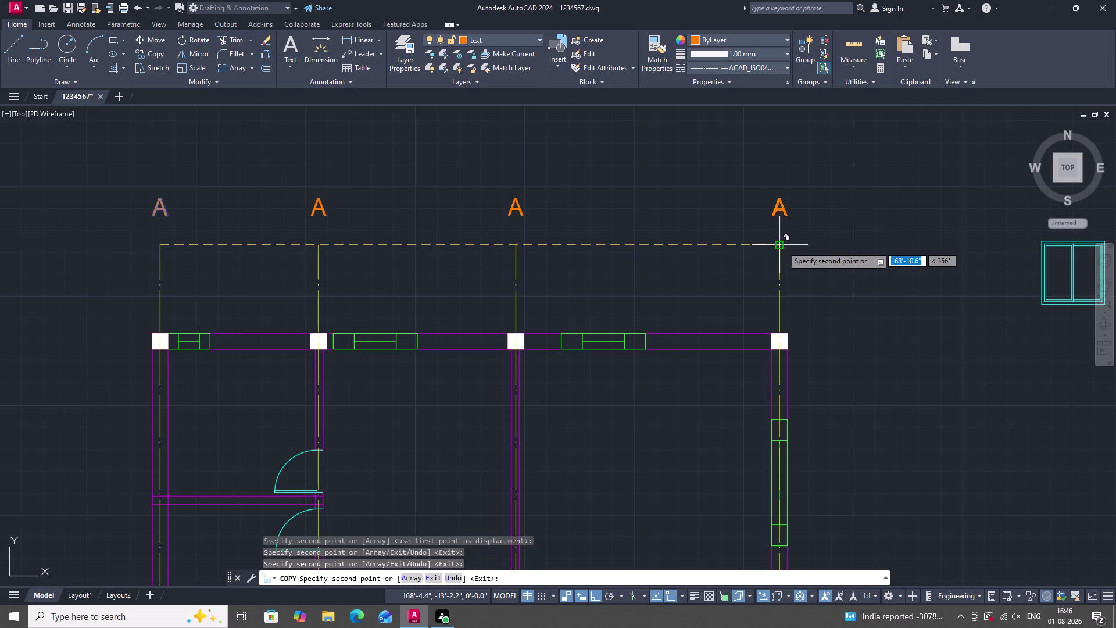
scroll(down, 3)
scroll(up, 3)
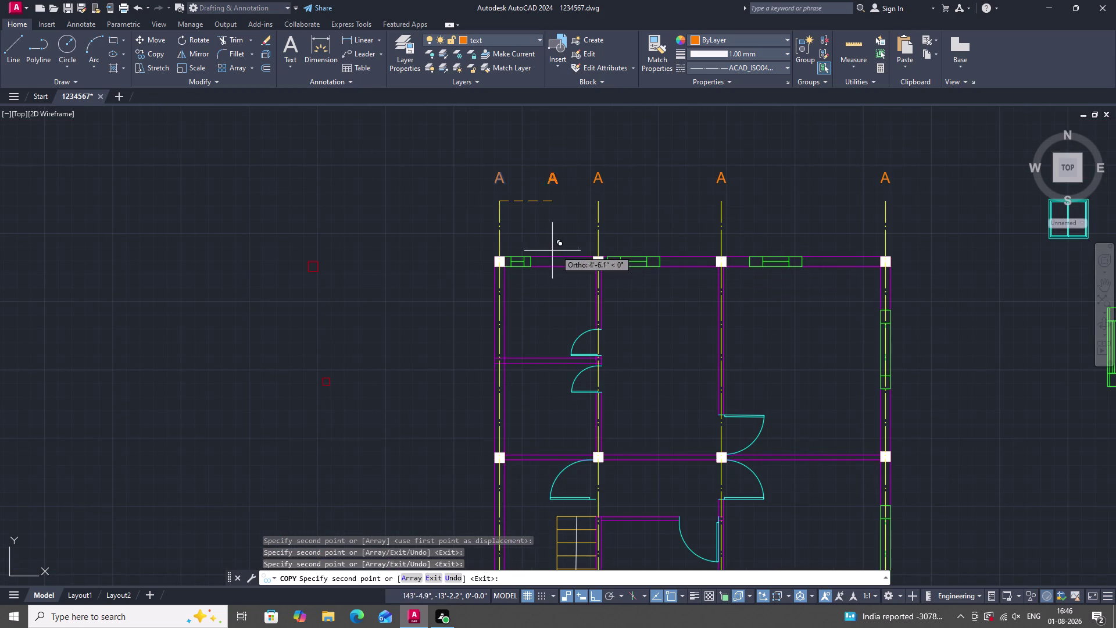
key(Escape)
scroll(down, 3)
scroll(up, 3)
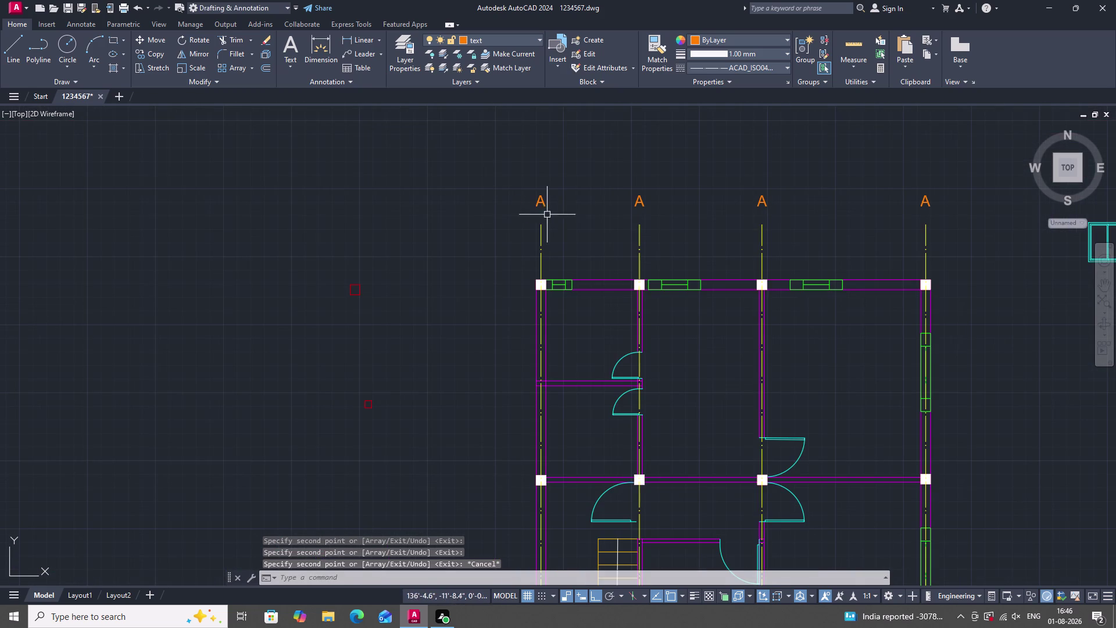
Enclose the four A labels in variable-size circles with TCIRCLE at the default offset.
text(TC)
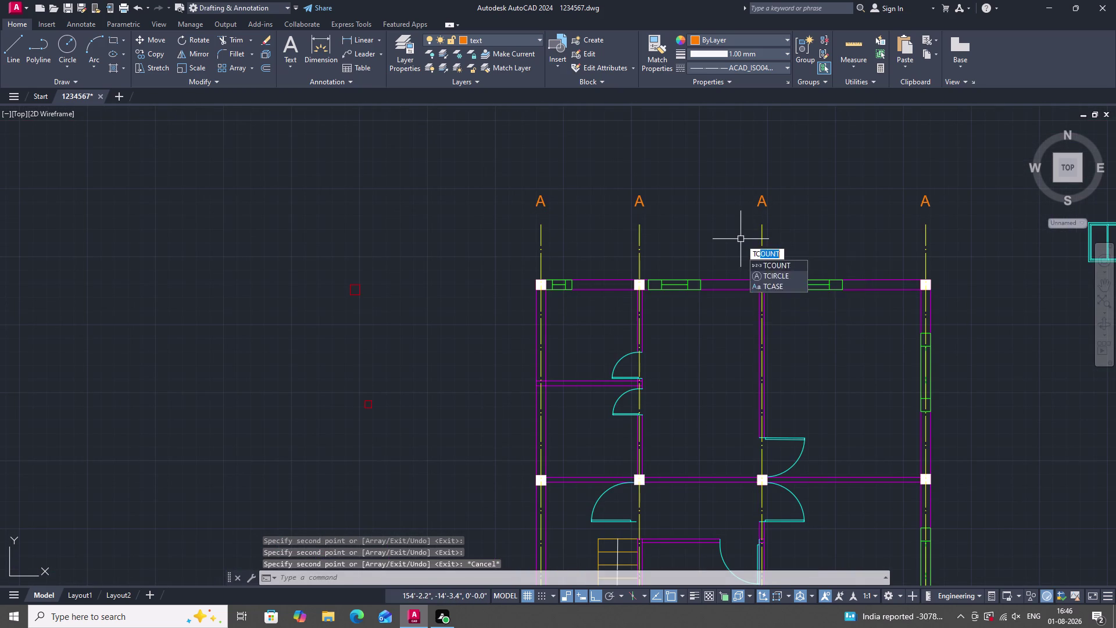
text(IR)
click(767, 264)
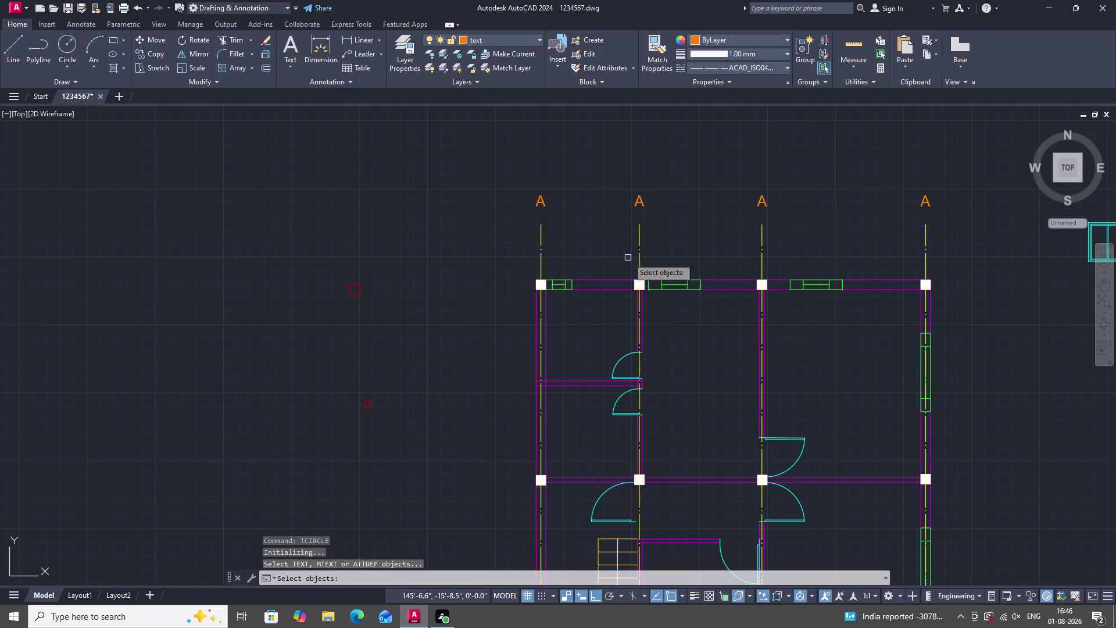
click(546, 204)
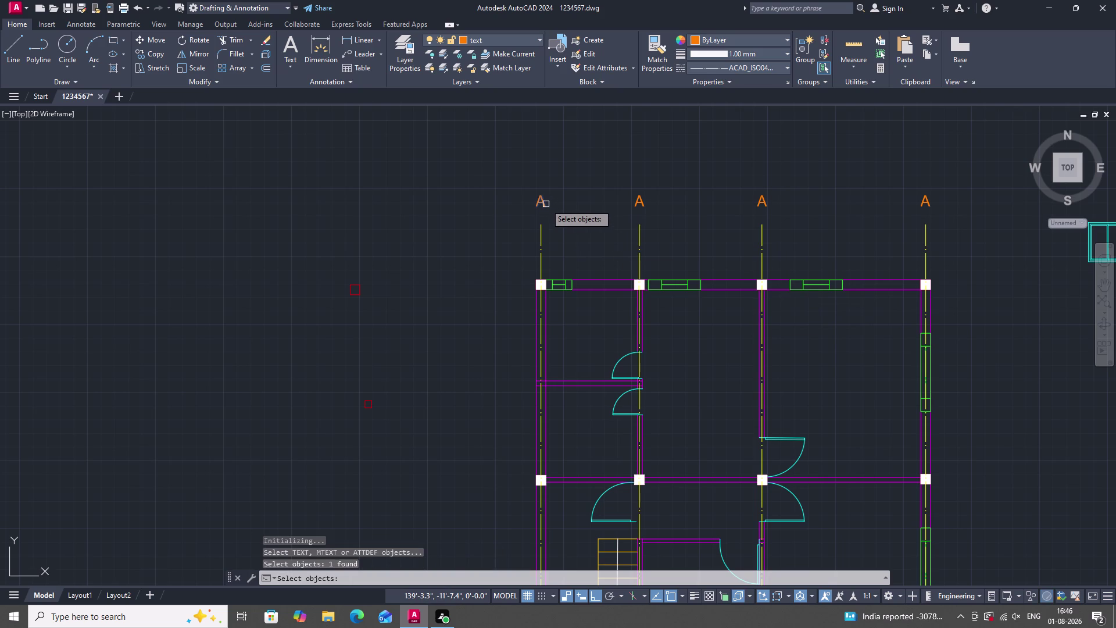
click(639, 197)
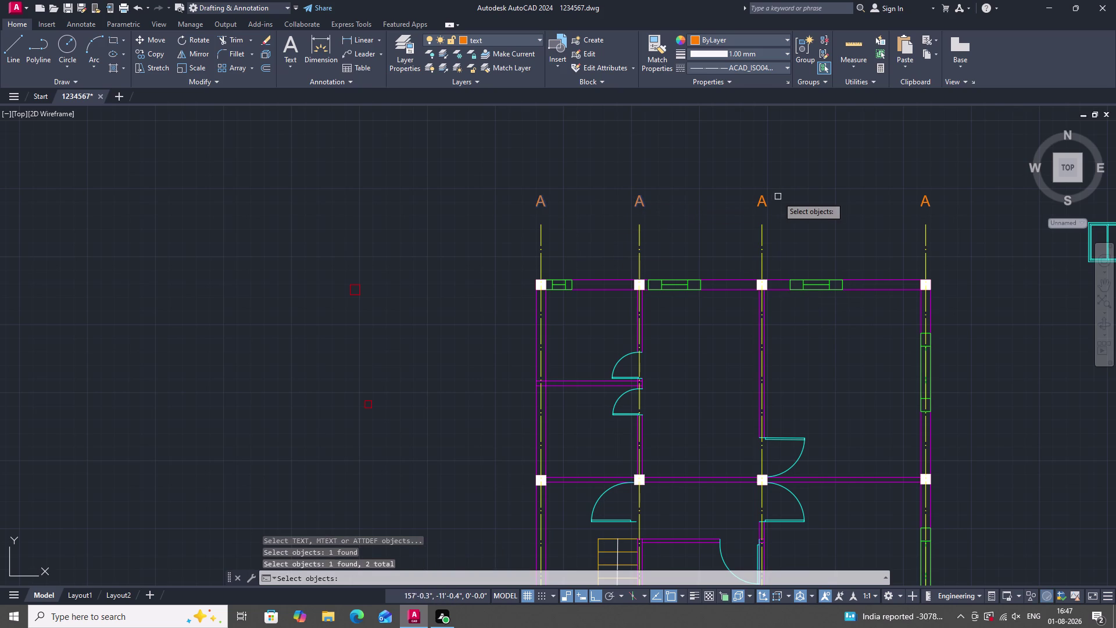
click(765, 198)
click(928, 200)
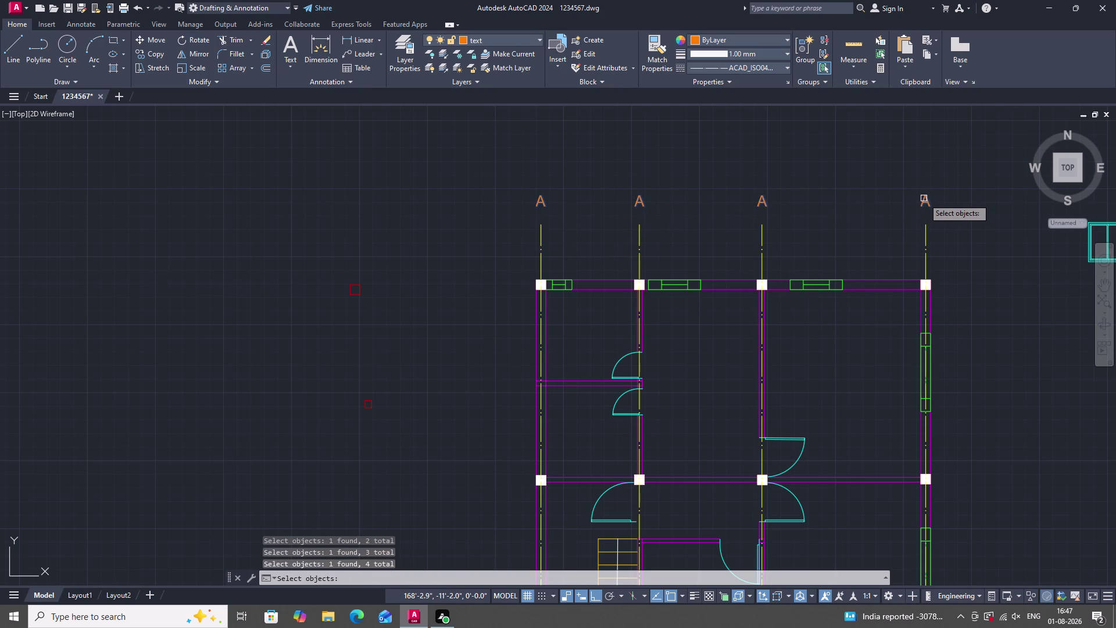
key(Return)
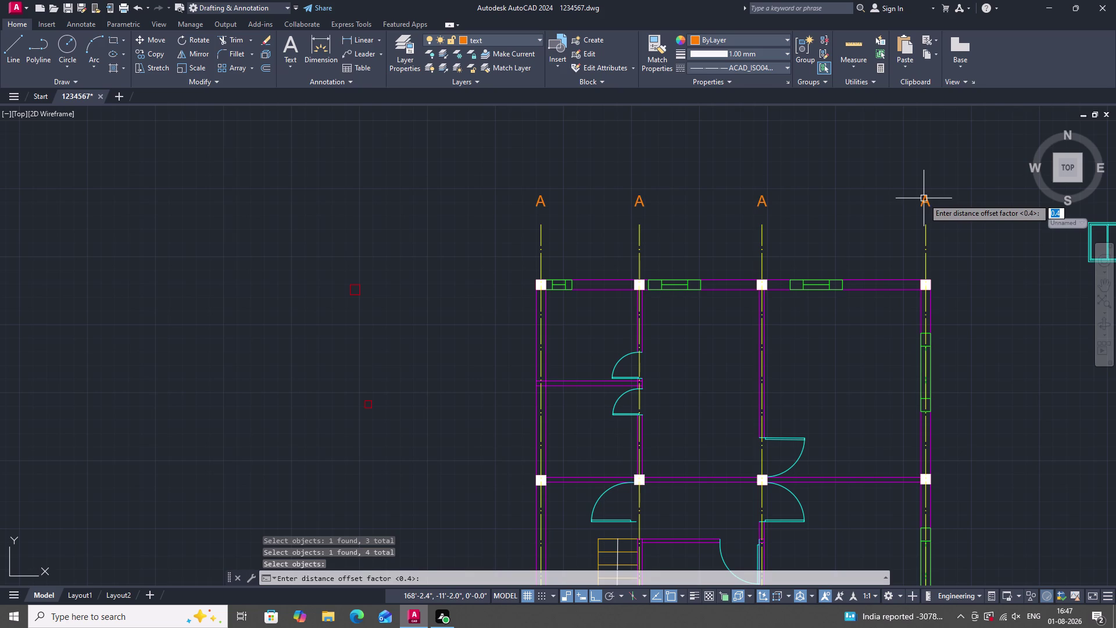
key(Return)
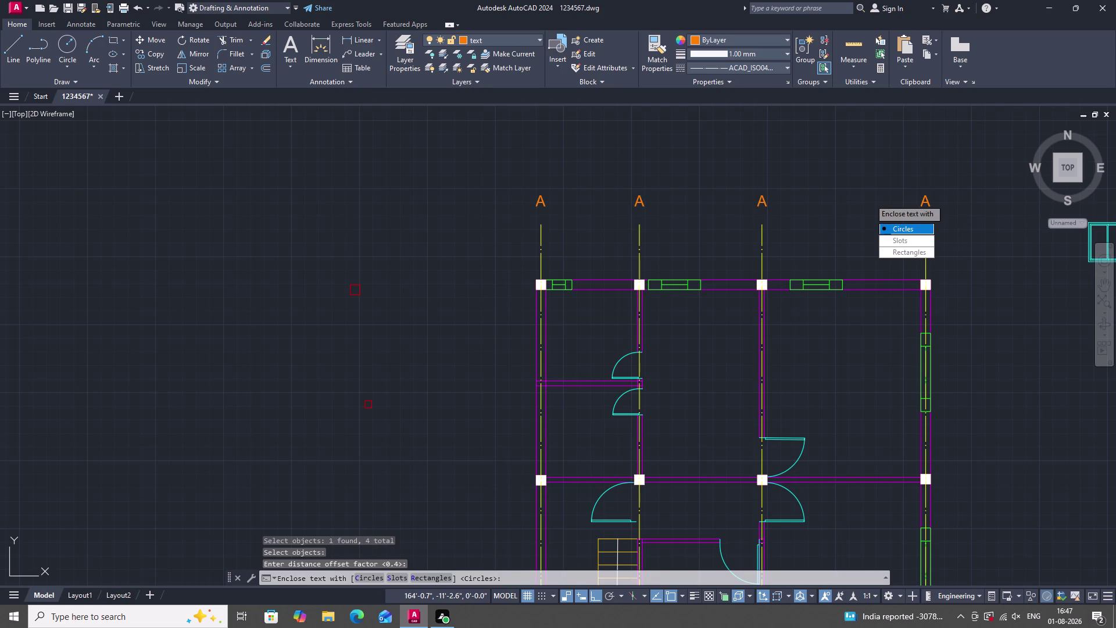
drag(889, 227, 869, 199)
drag(891, 240, 870, 199)
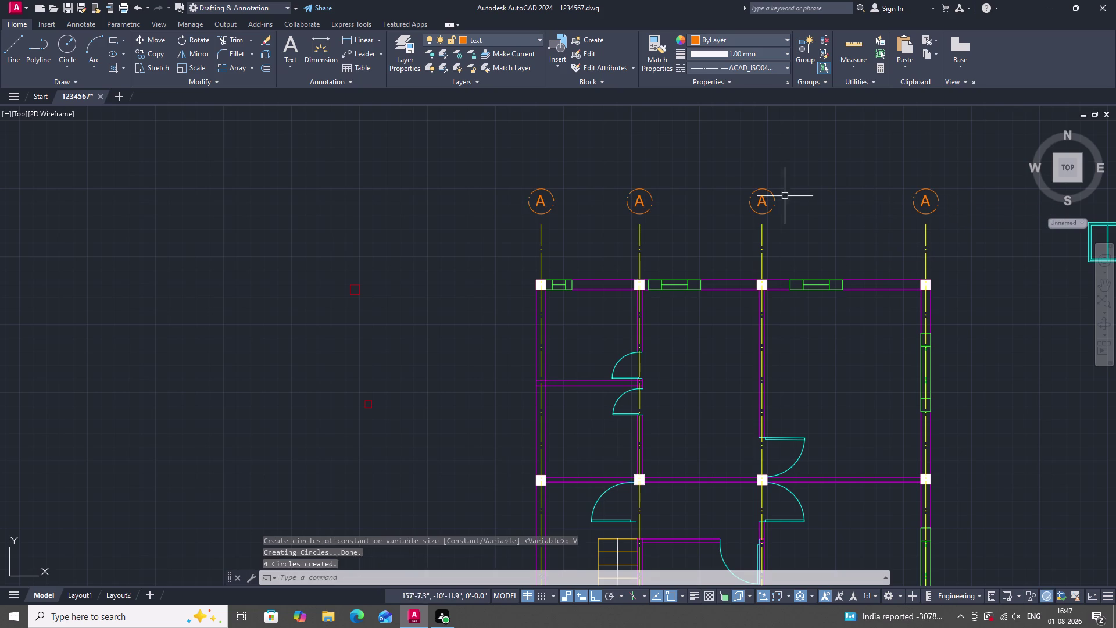
scroll(down, 3)
scroll(up, 3)
key(Escape)
Navigate the plan and begin editing the first A label's text.
scroll(down, 3)
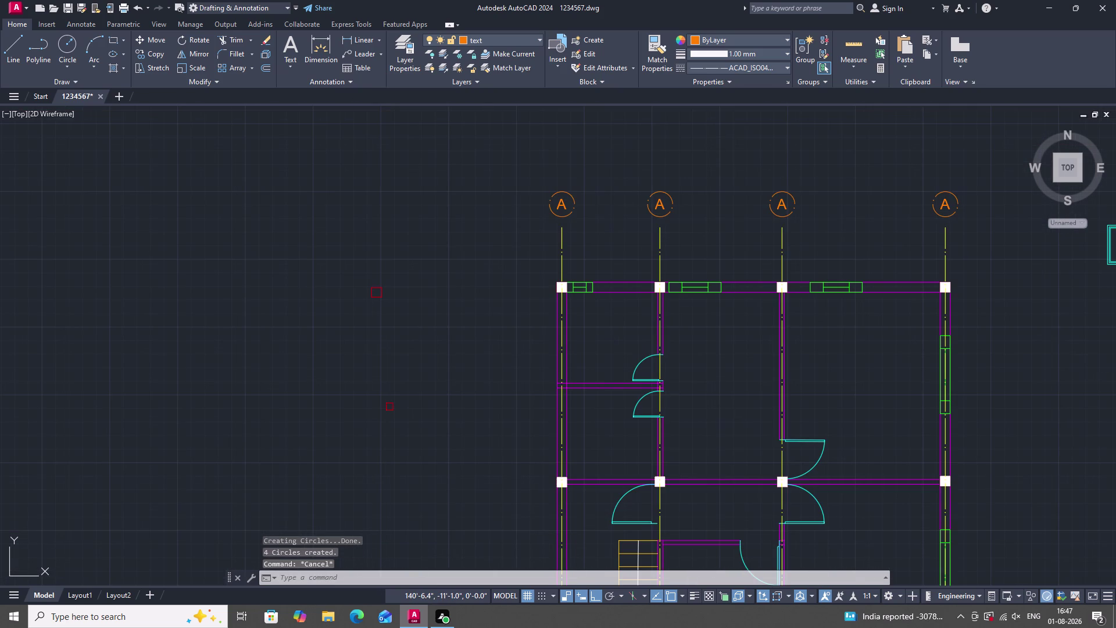
scroll(down, 3)
scroll(down, 3)
scroll(down, 3)
scroll(up, 3)
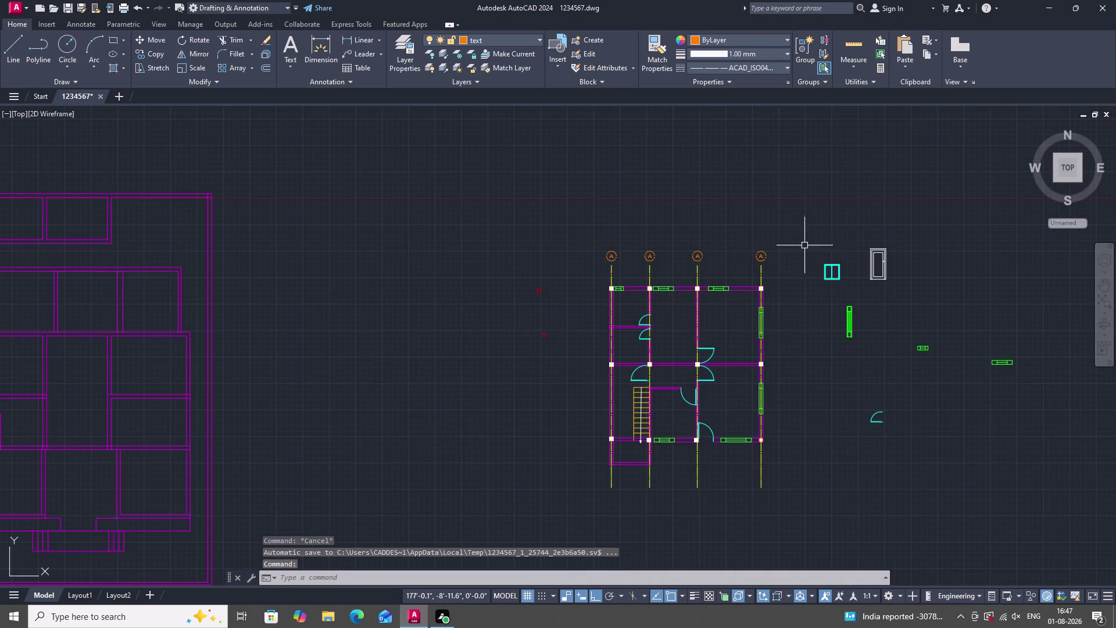
scroll(up, 3)
scroll(down, 3)
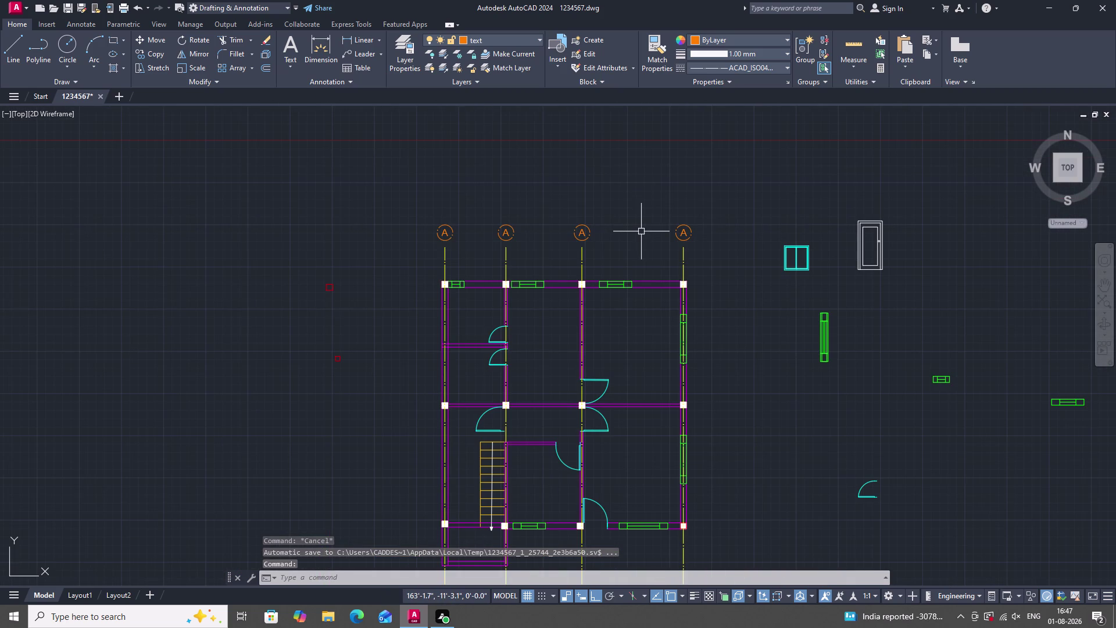
scroll(down, 3)
scroll(up, 3)
scroll(up, 3)
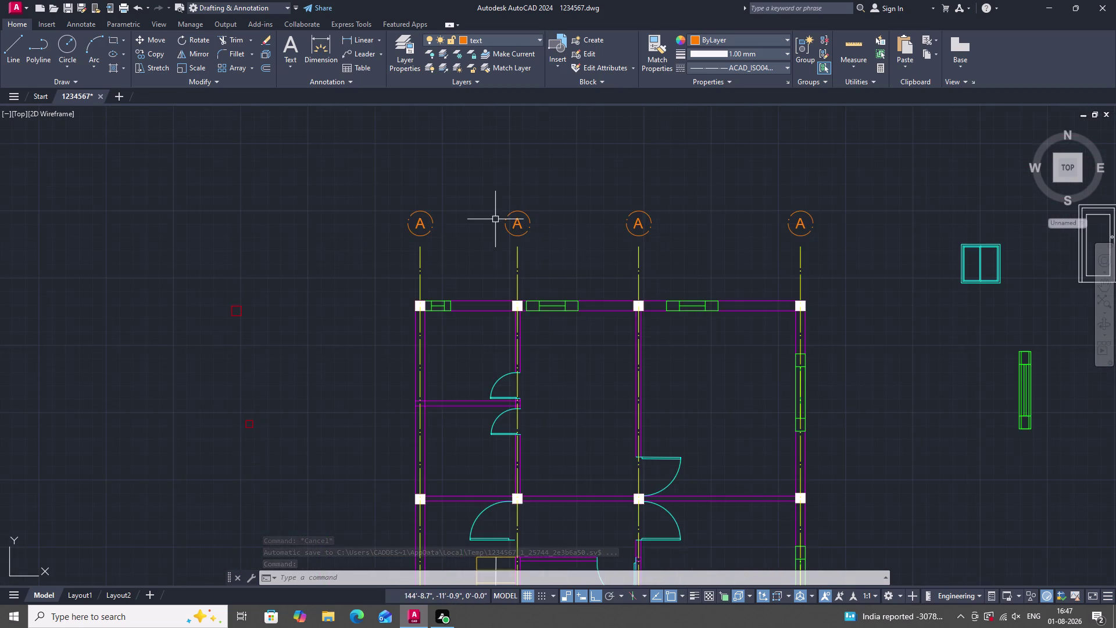
scroll(up, 3)
scroll(up, 3)
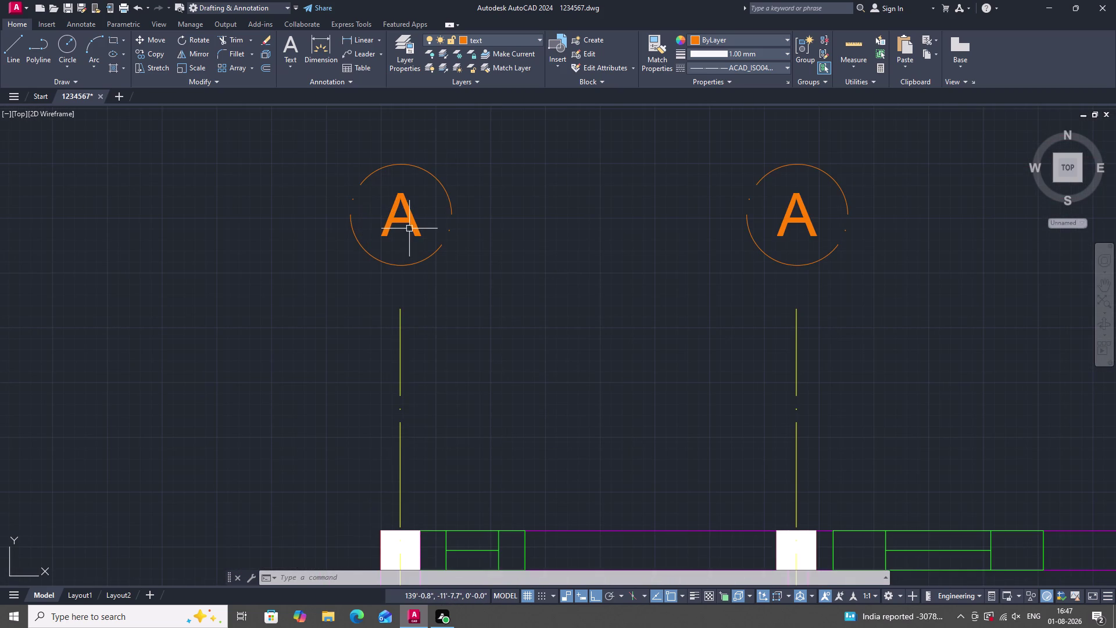
double_click(412, 229)
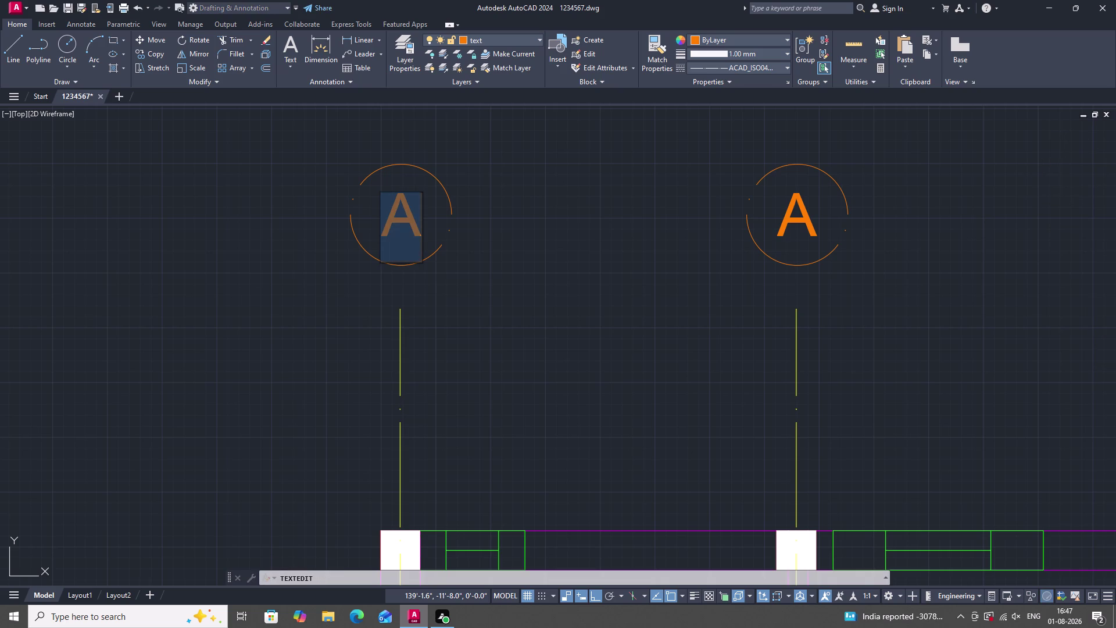
key(d)
scroll(down, 3)
scroll(up, 3)
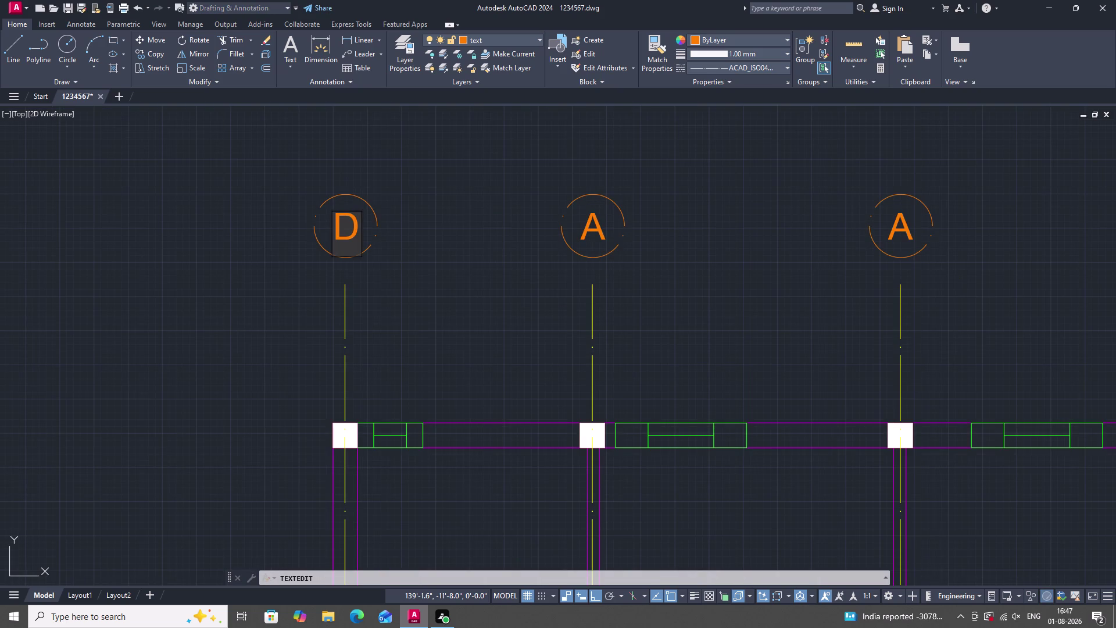
key(Return)
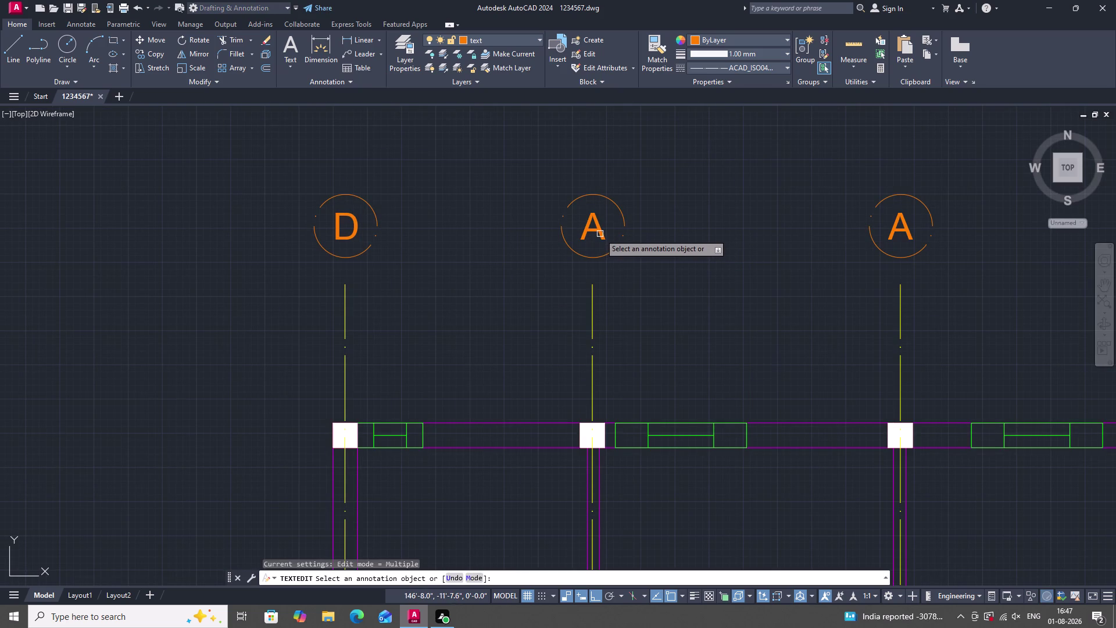
double_click(600, 234)
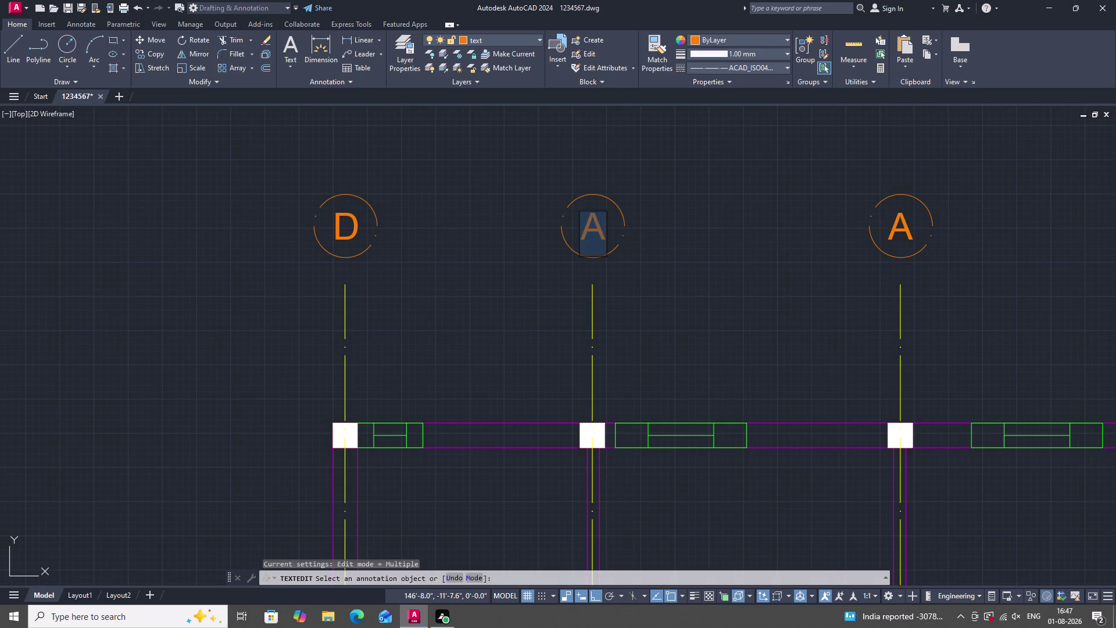
key(c)
scroll(down, 3)
key(Return)
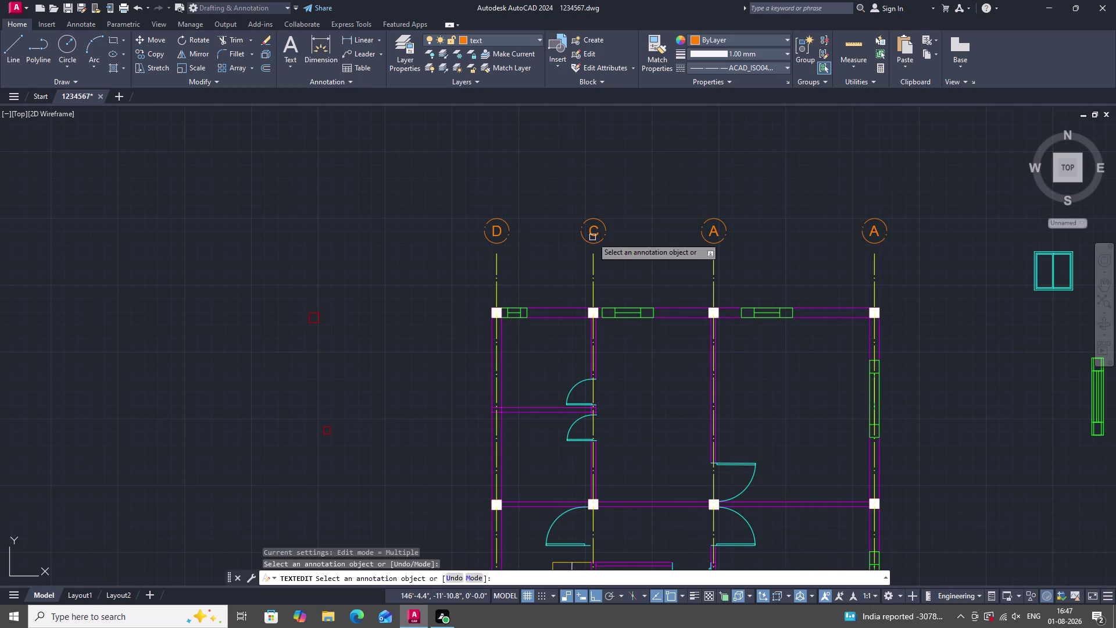
scroll(up, 3)
click(715, 233)
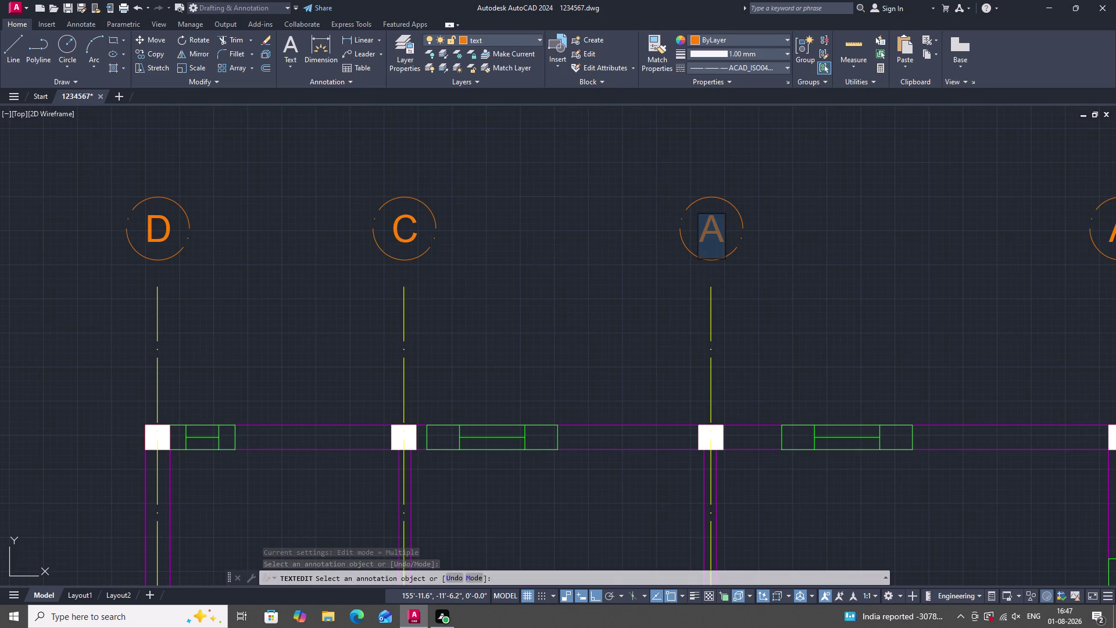
key(b)
scroll(down, 3)
key(Return)
scroll(down, 3)
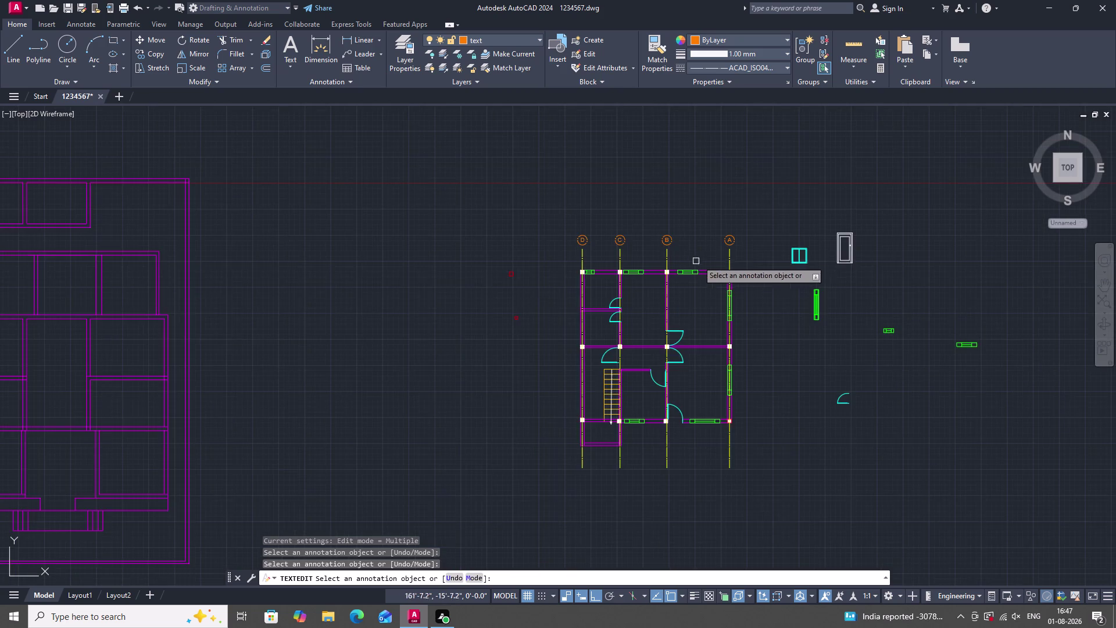
scroll(down, 3)
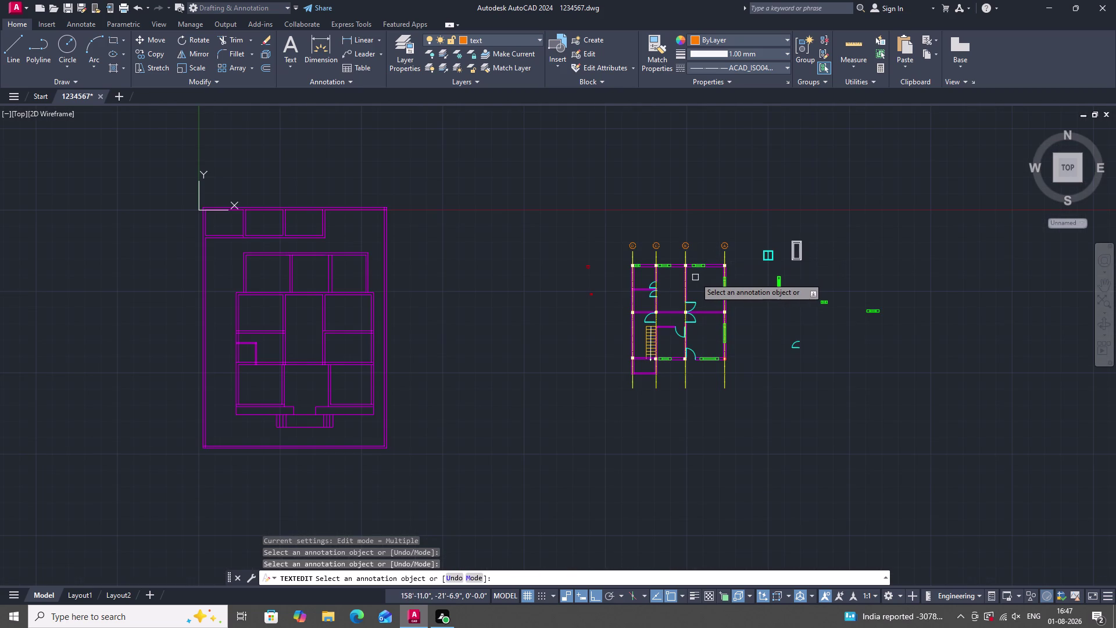
scroll(down, 3)
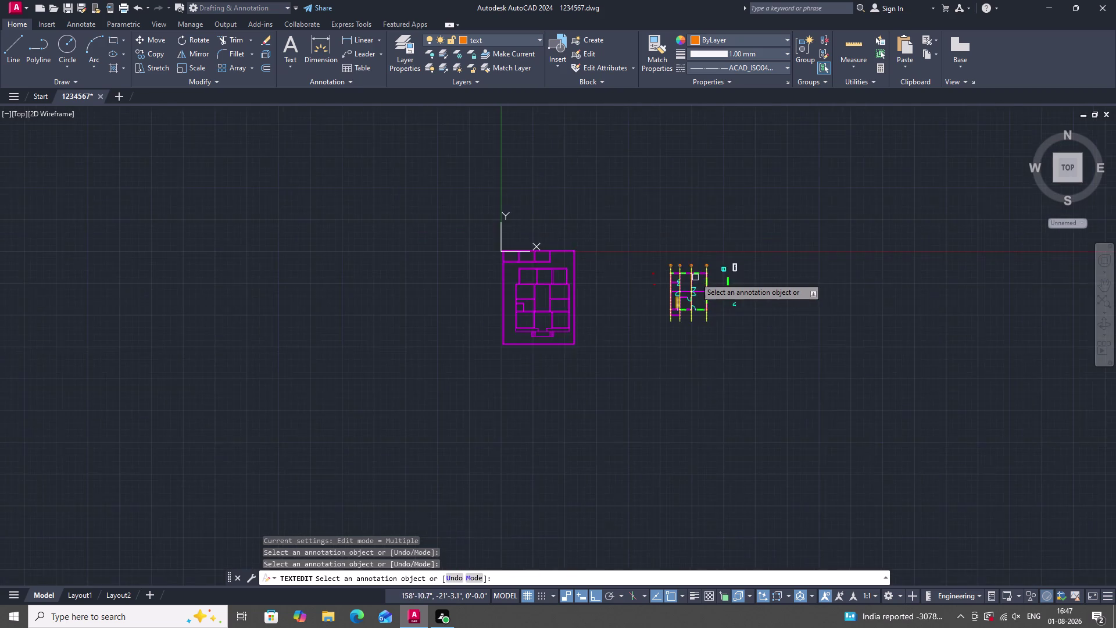
scroll(up, 3)
scroll(up, 3)
scroll(down, 3)
scroll(up, 3)
scroll(up, 3)
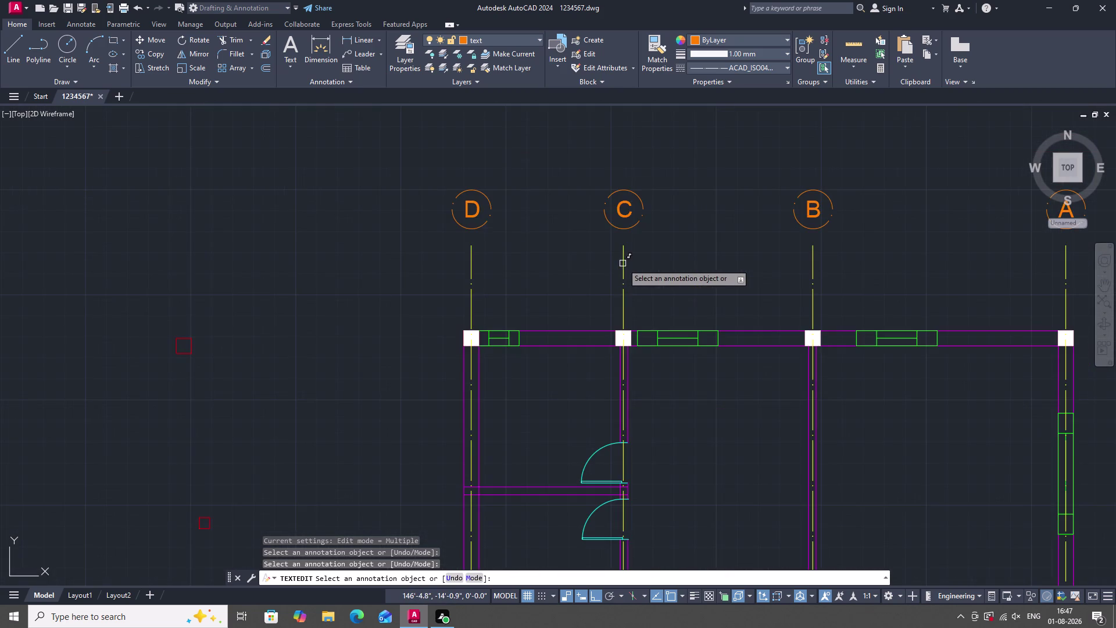
scroll(down, 3)
key(Escape)
scroll(down, 3)
scroll(up, 3)
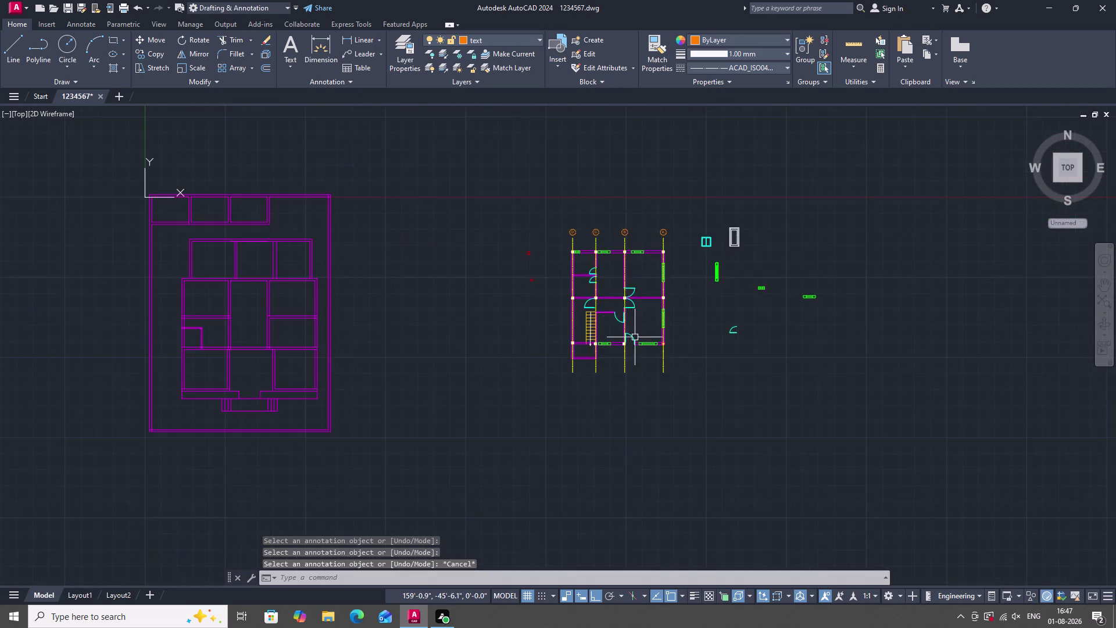
scroll(up, 3)
scroll(down, 3)
scroll(up, 3)
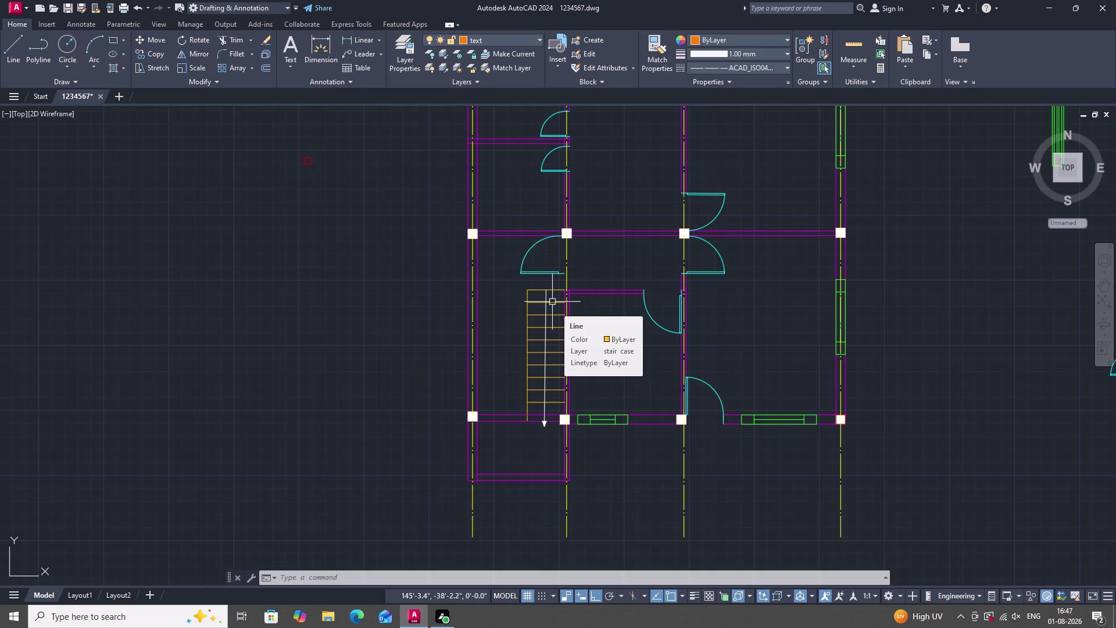
scroll(down, 3)
scroll(up, 3)
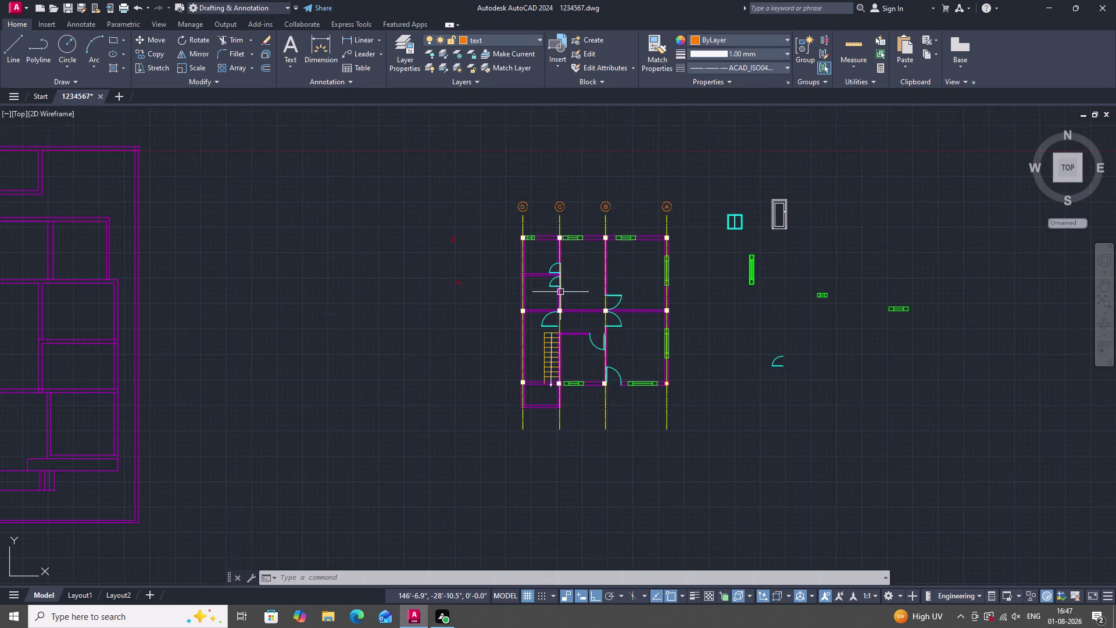
scroll(up, 3)
scroll(down, 3)
scroll(up, 3)
scroll(up, 3)
scroll(down, 3)
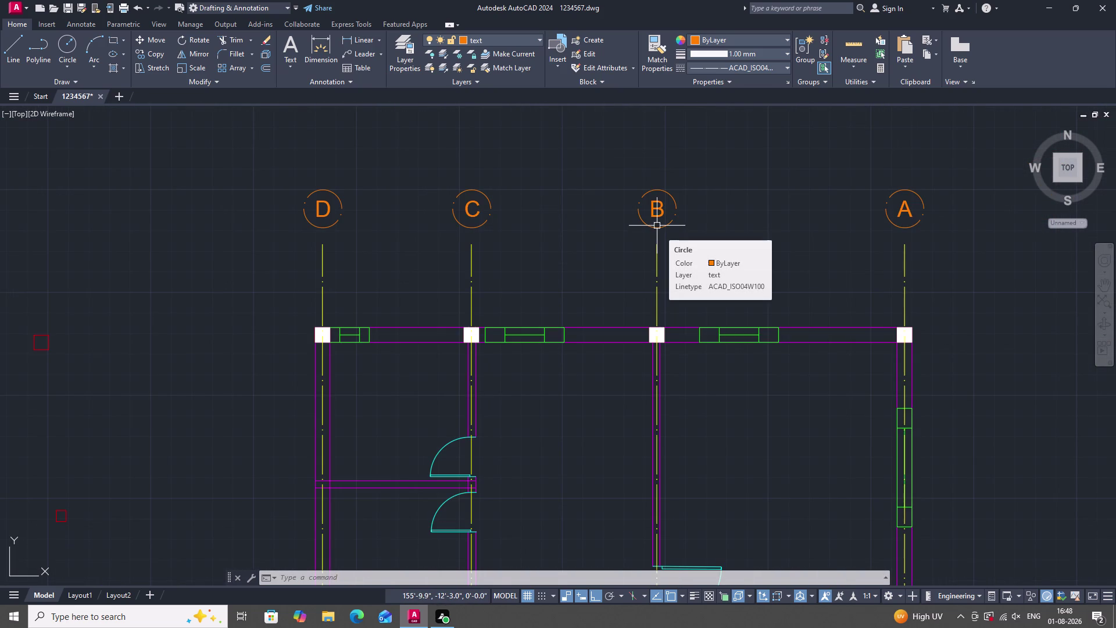
scroll(down, 3)
scroll(up, 3)
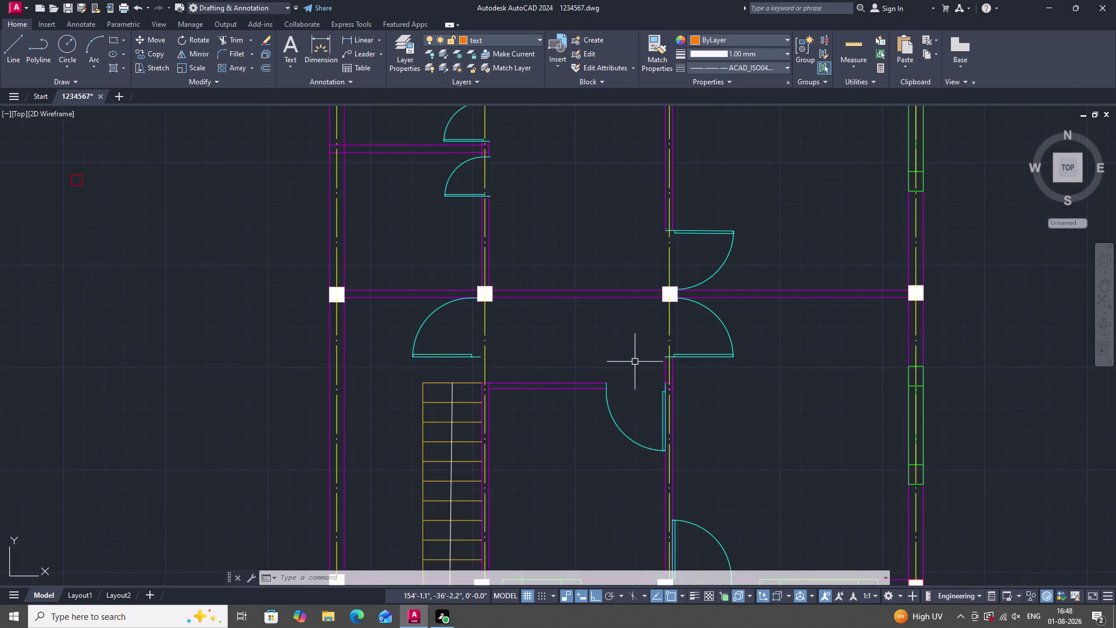
scroll(down, 3)
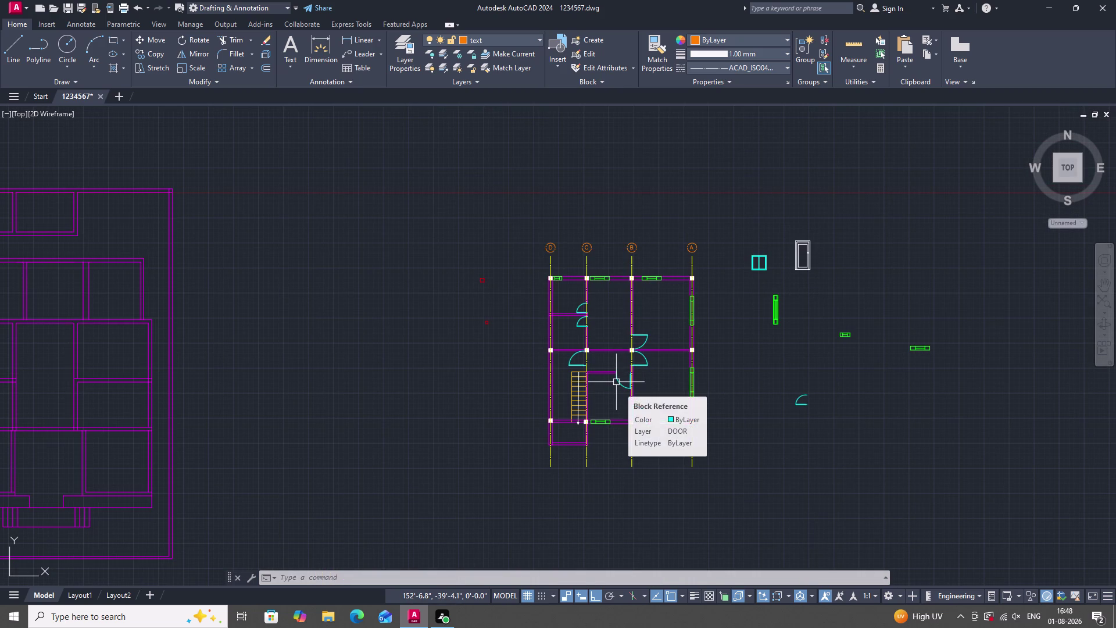
scroll(down, 3)
scroll(up, 3)
scroll(up, 3)
scroll(down, 3)
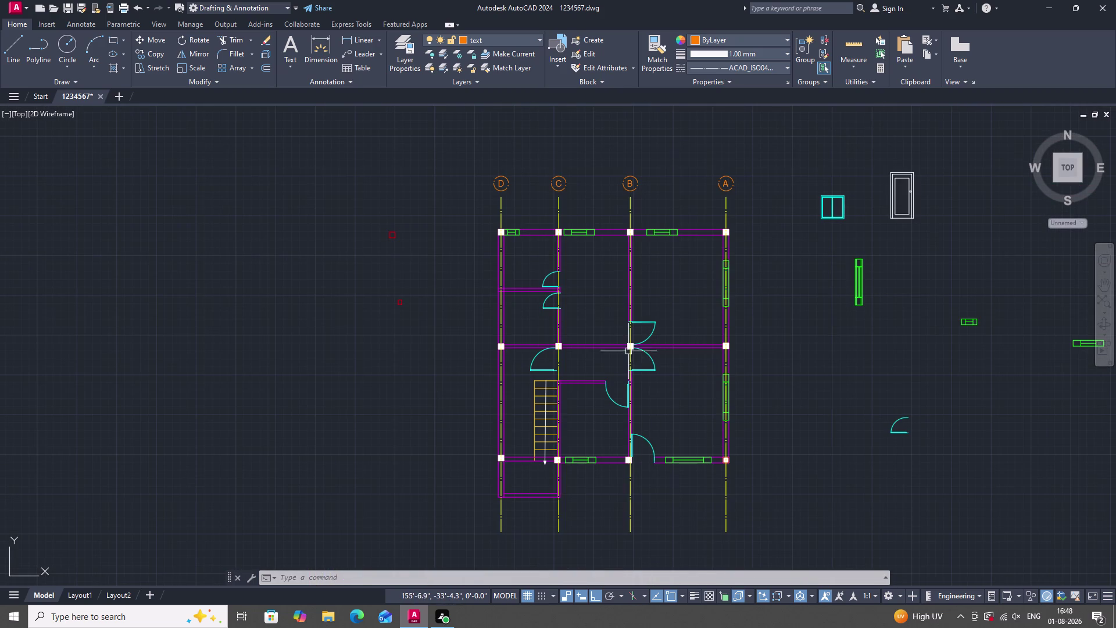
scroll(down, 3)
scroll(up, 3)
scroll(down, 3)
scroll(up, 3)
scroll(up, 3)
text(D)
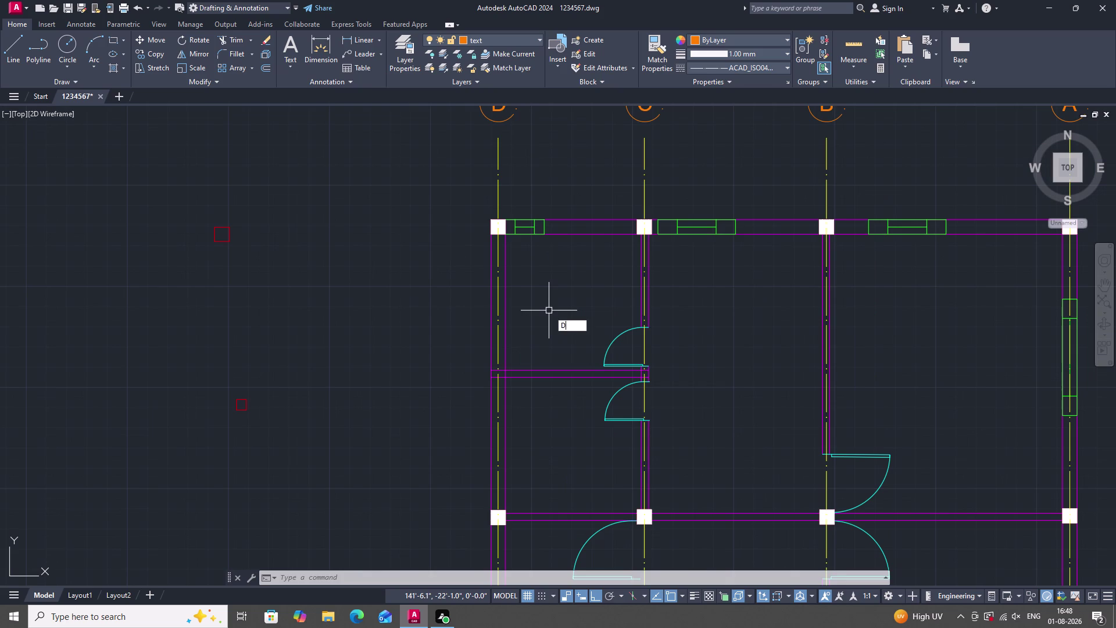
text(T)
key(space)
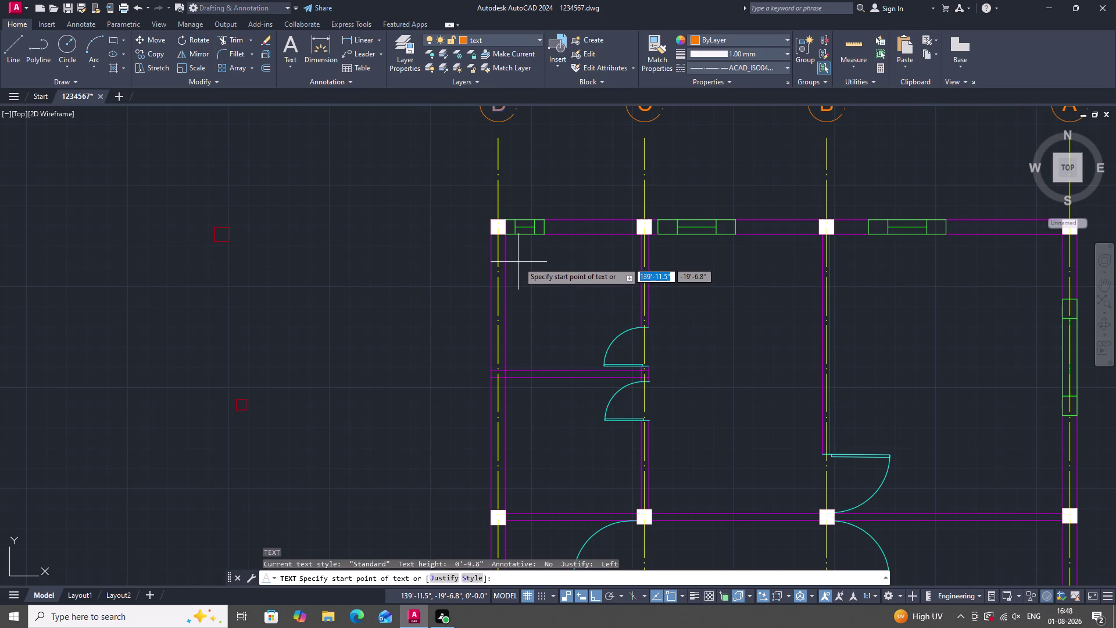
click(519, 270)
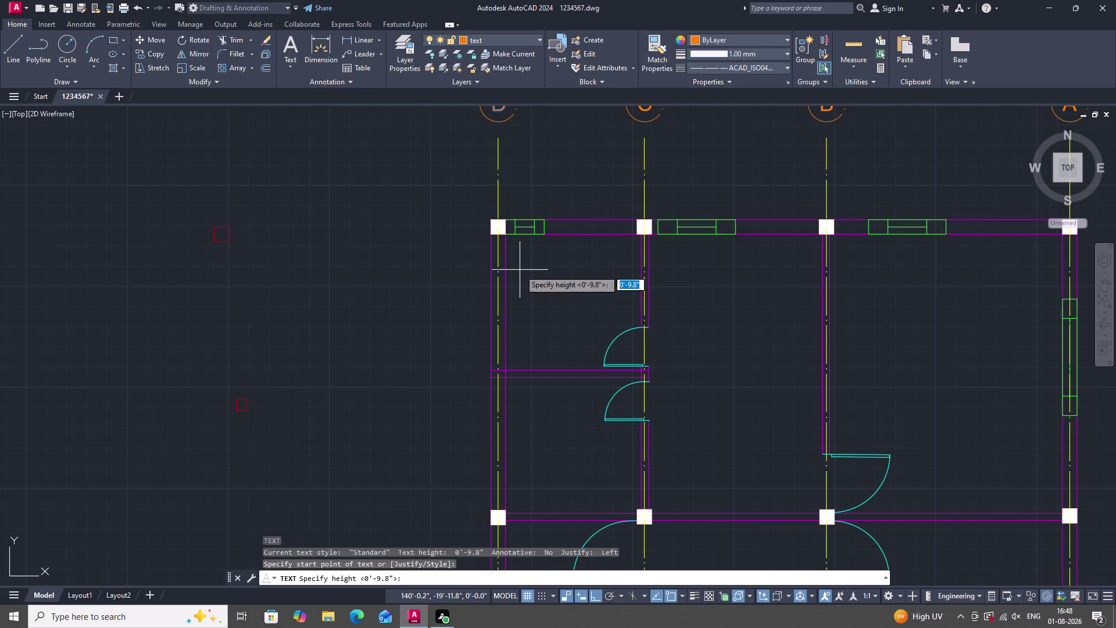
click(519, 293)
click(531, 274)
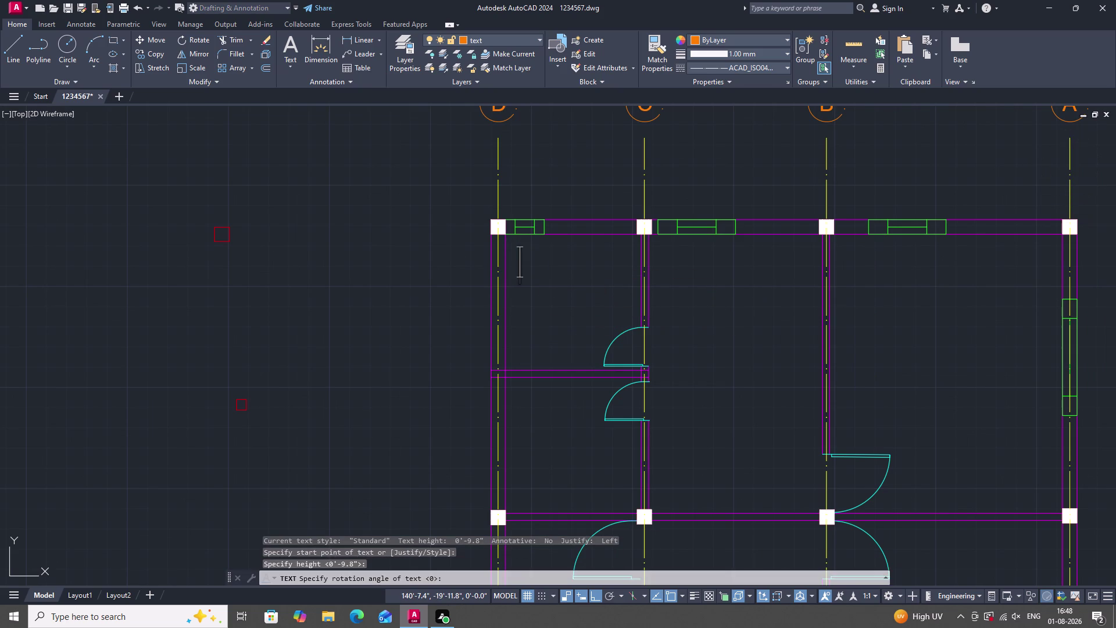
click(526, 303)
click(527, 270)
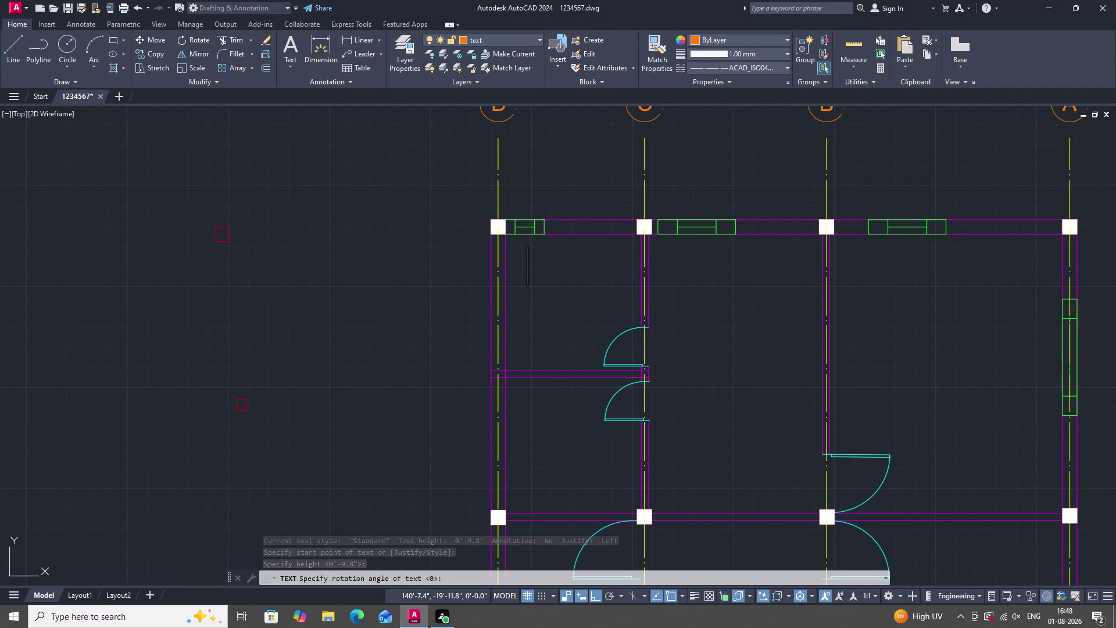
key(t)
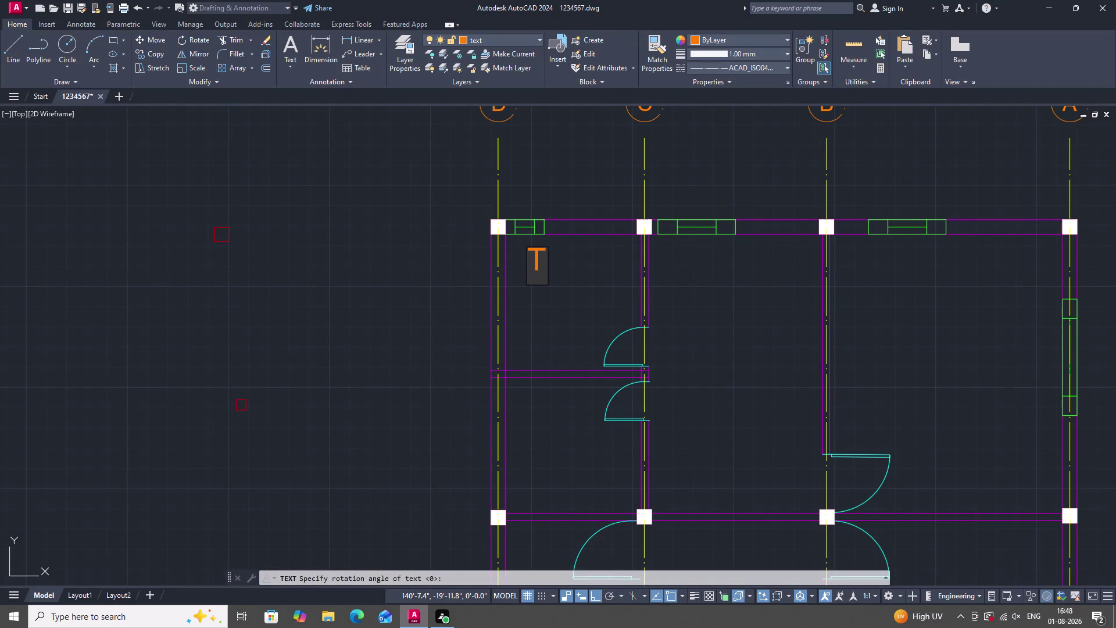
key(shift+ampersand)
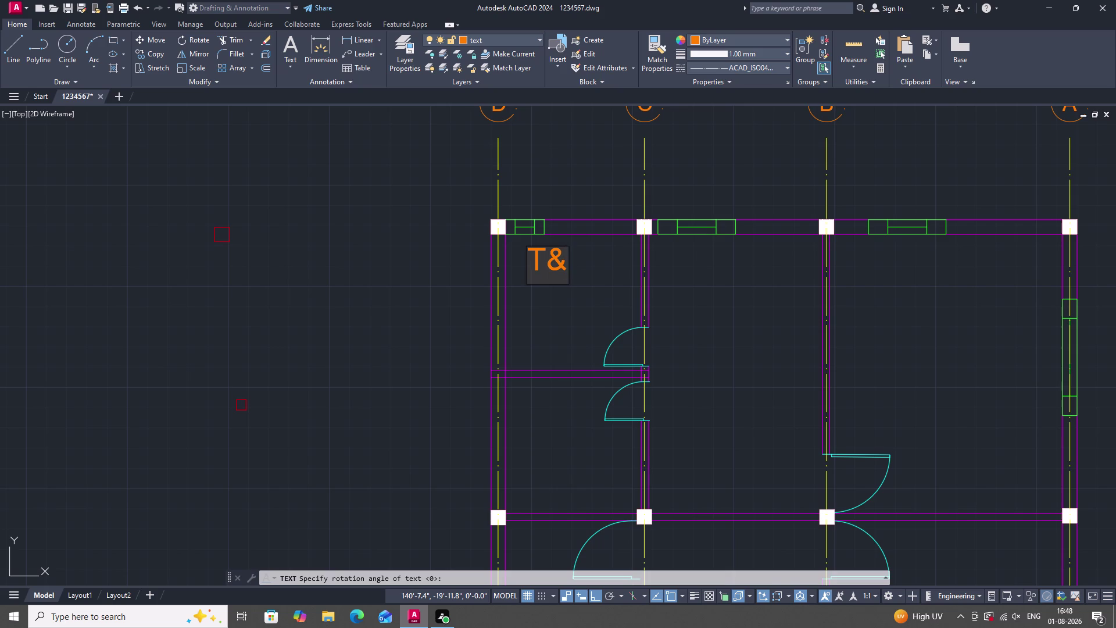
key(b)
key(Return)
key(Return)
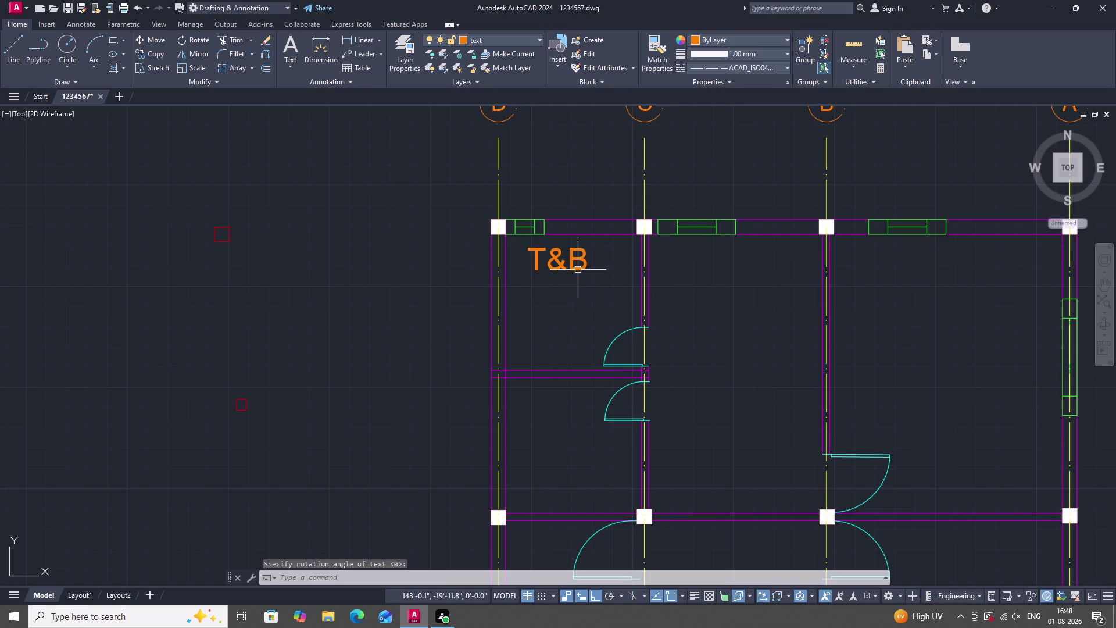
click(578, 270)
right_drag(585, 216, 585, 221)
click(617, 326)
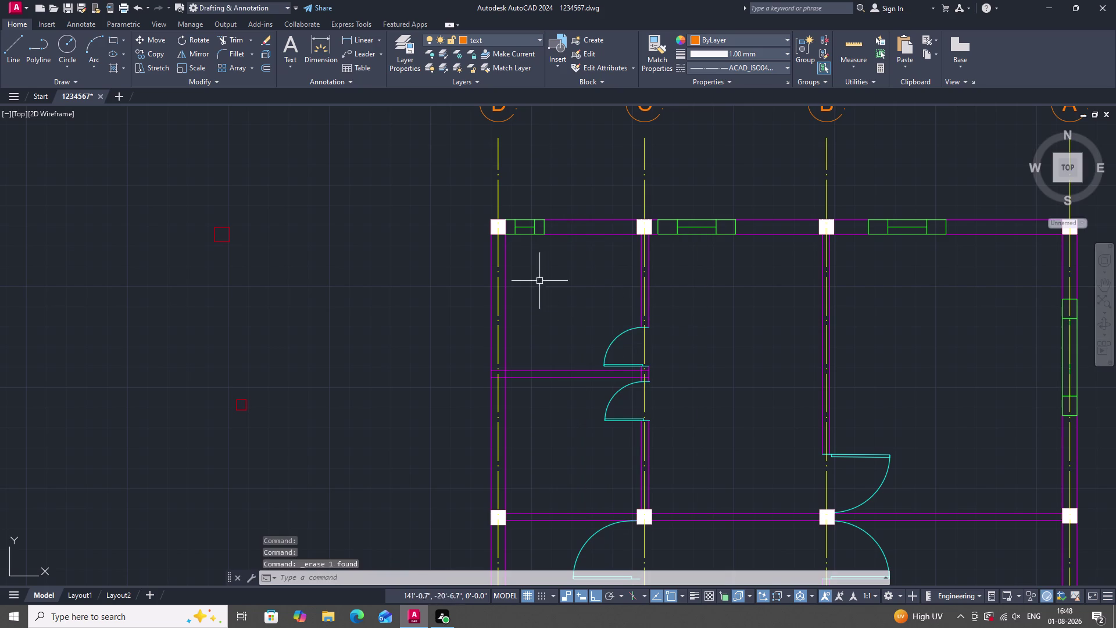
Start vertical single-line text in the top-left room with the first line 'D&T'.
text(DT)
key(space)
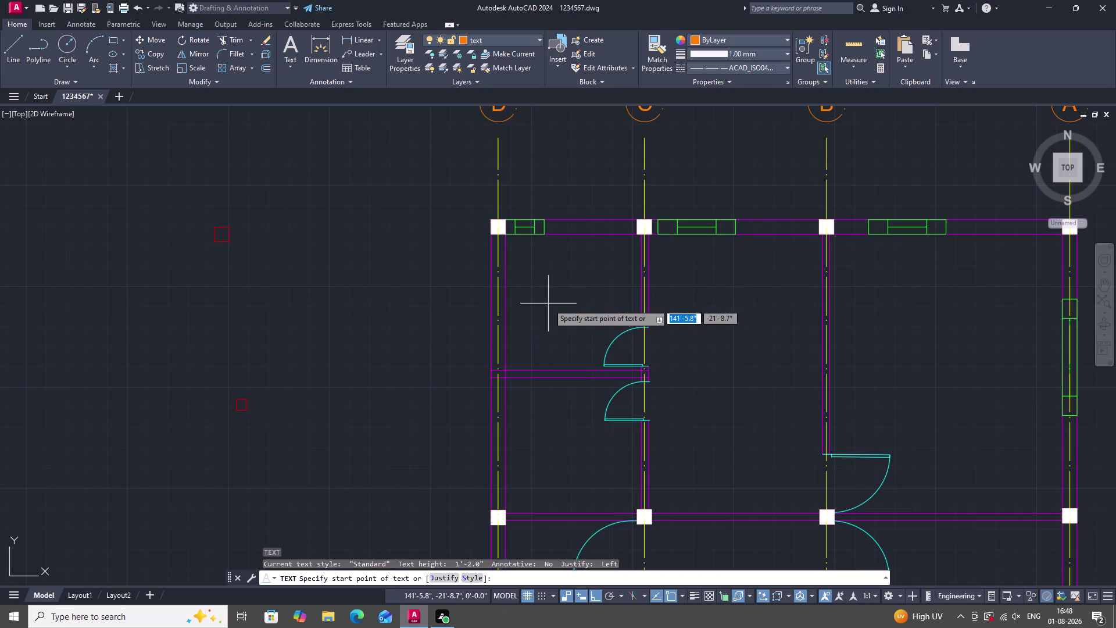
drag(547, 275, 546, 282)
click(544, 298)
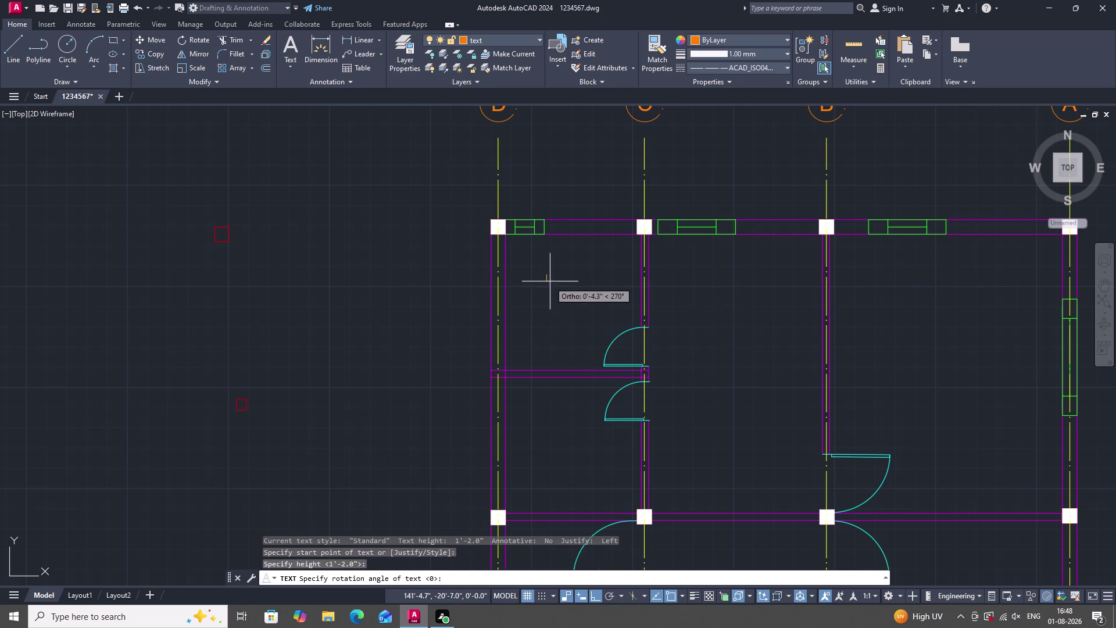
click(550, 281)
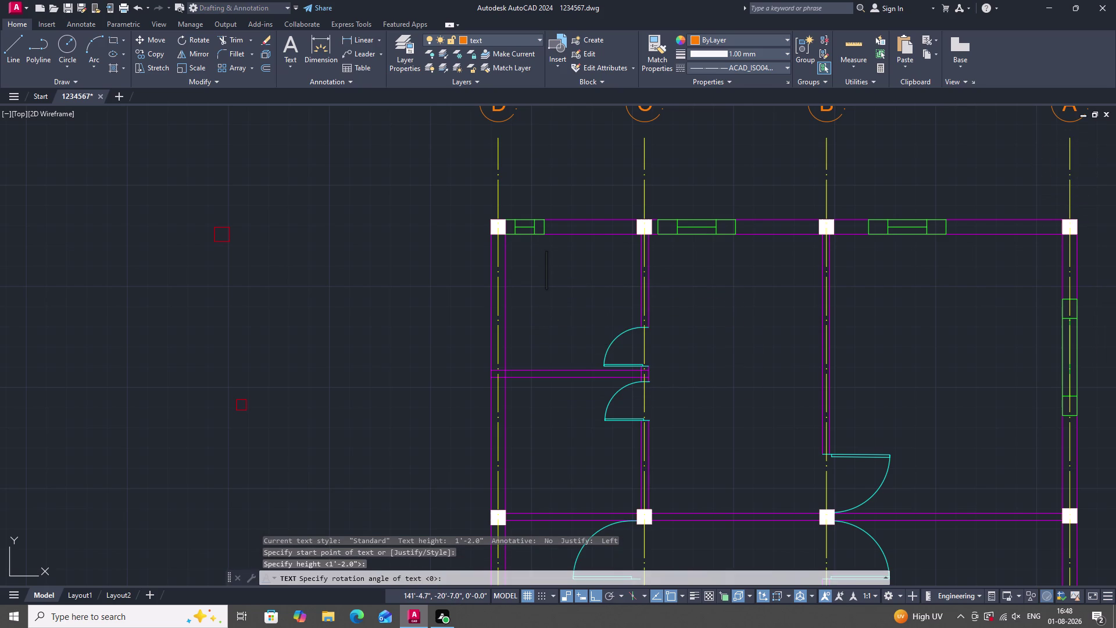
key(d)
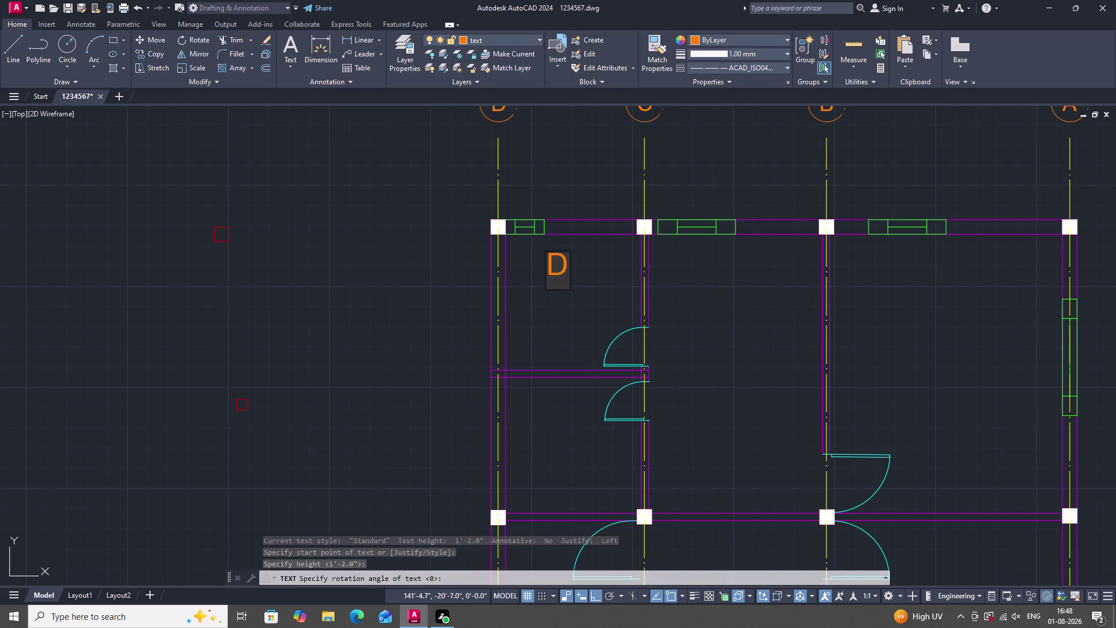
key(shift+ampersand)
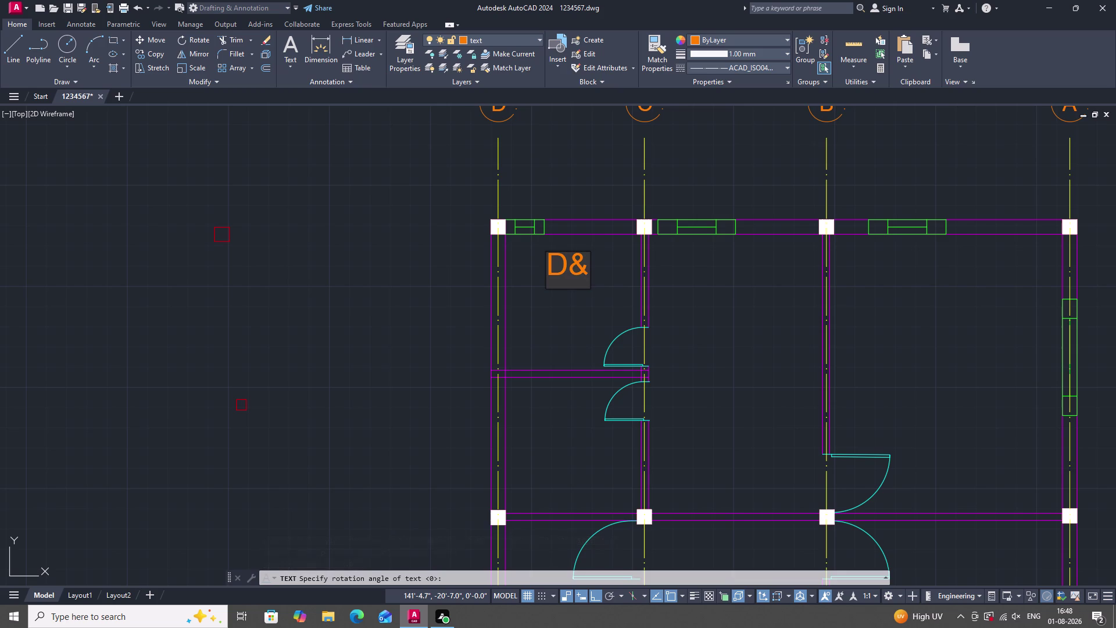
key(t)
key(Return)
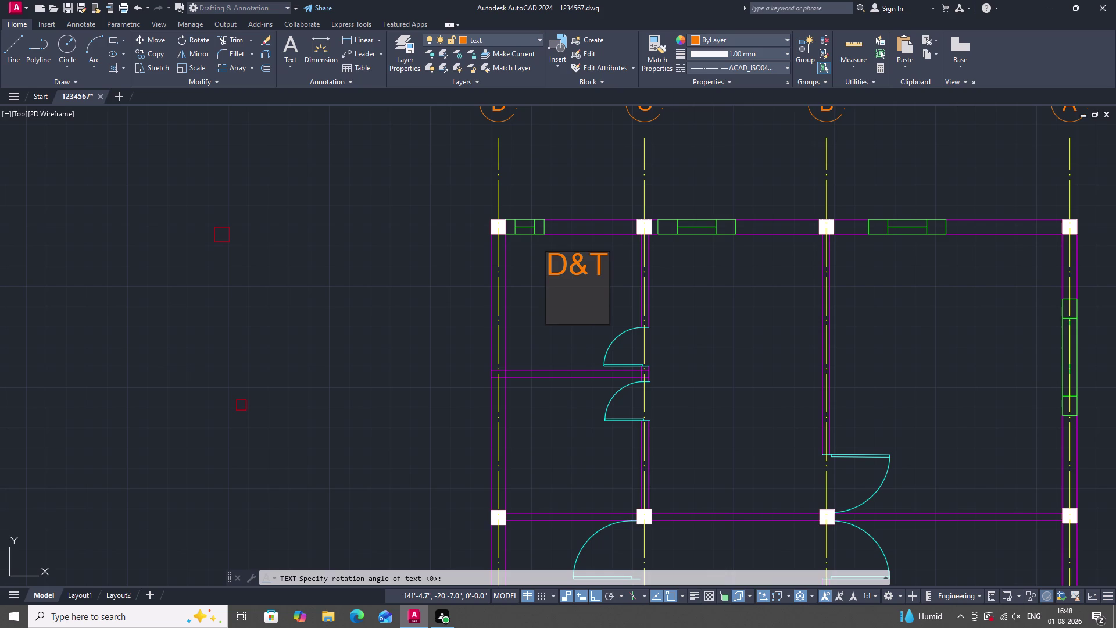
Add the second line 7'0:X7'0", correcting the first dimension, and finish the text.
text(7')
key(x)
key(7)
key(apostrophe)
text(0")
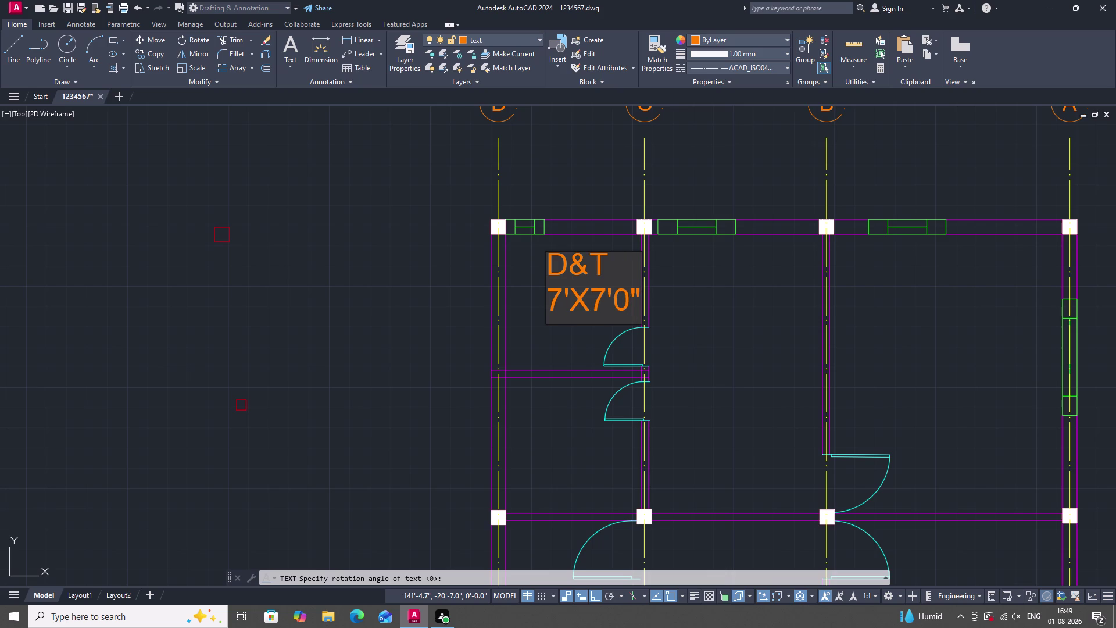
click(570, 294)
key(0)
key(shift+colon)
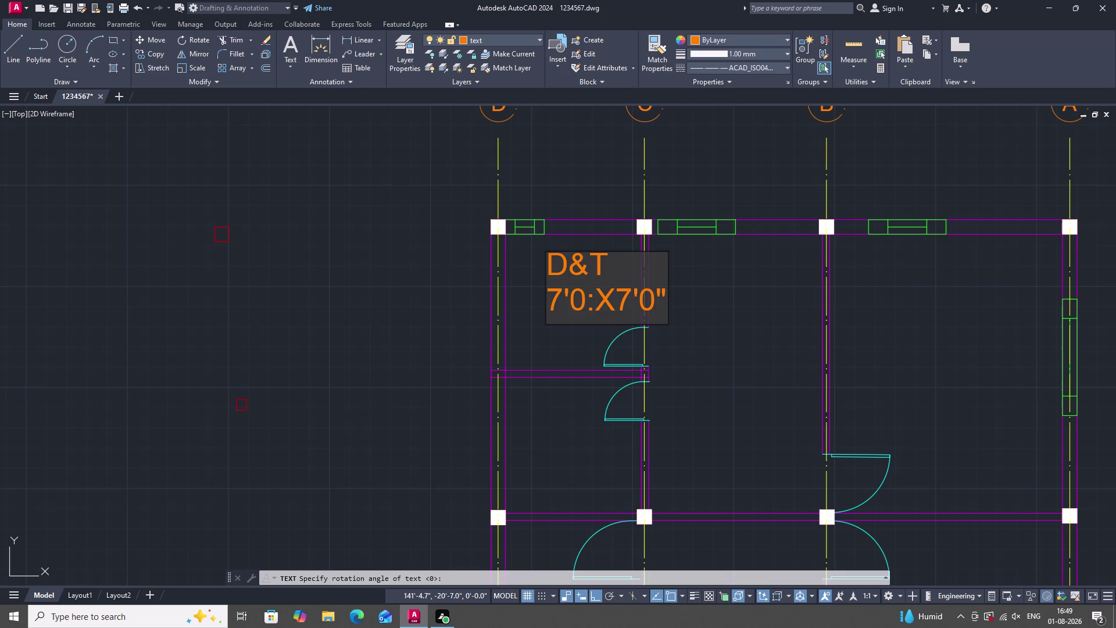
click(723, 302)
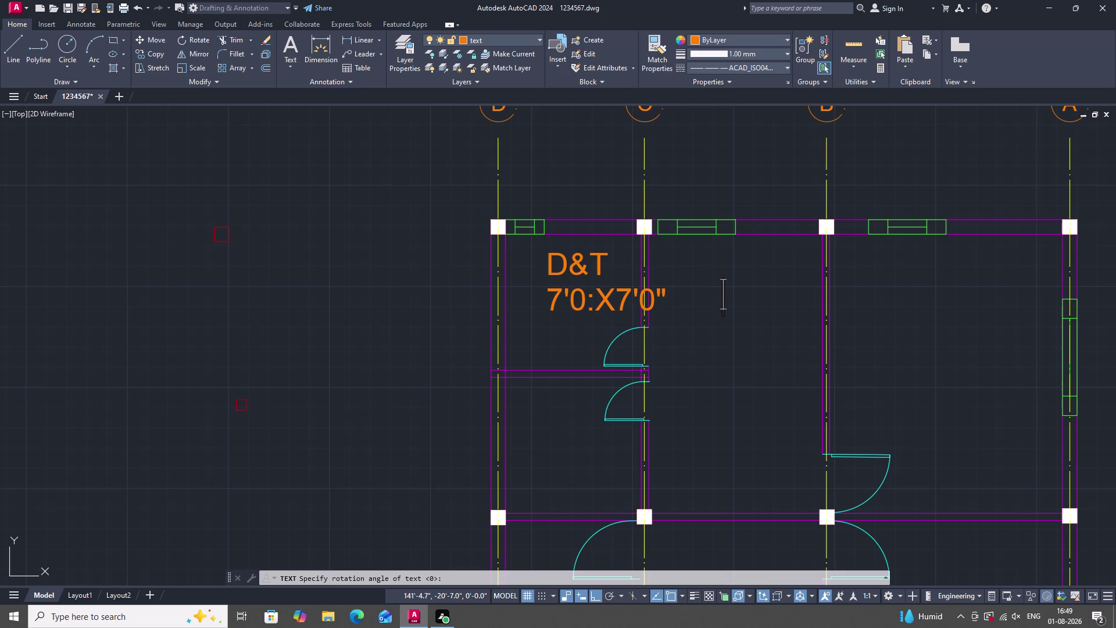
key(Escape)
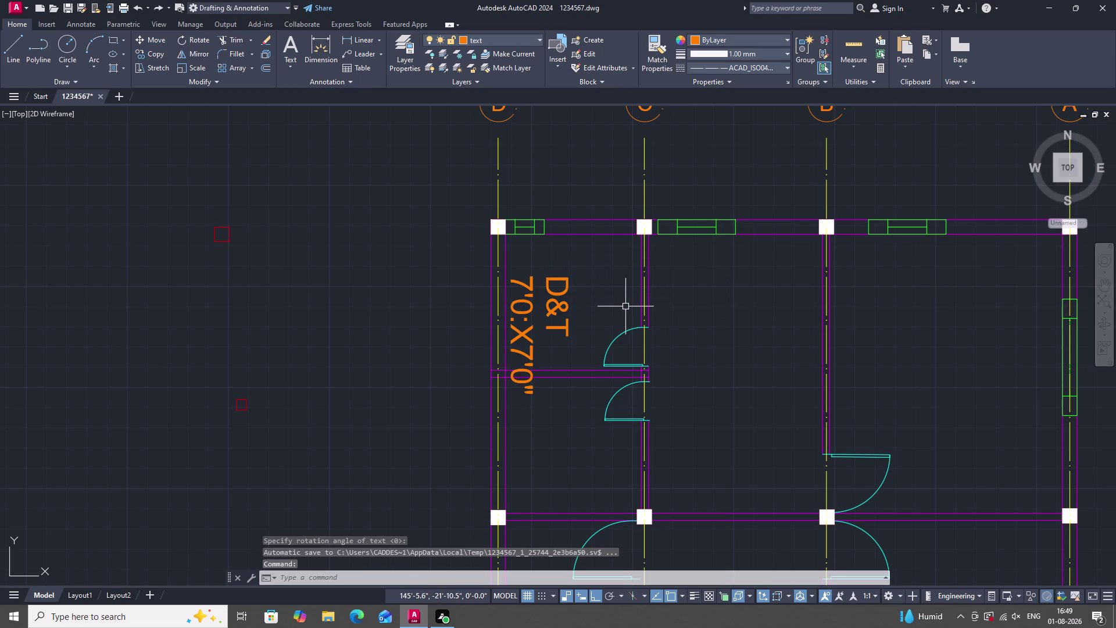
Select both D&T label lines and rotate them to read horizontally.
click(555, 328)
click(526, 333)
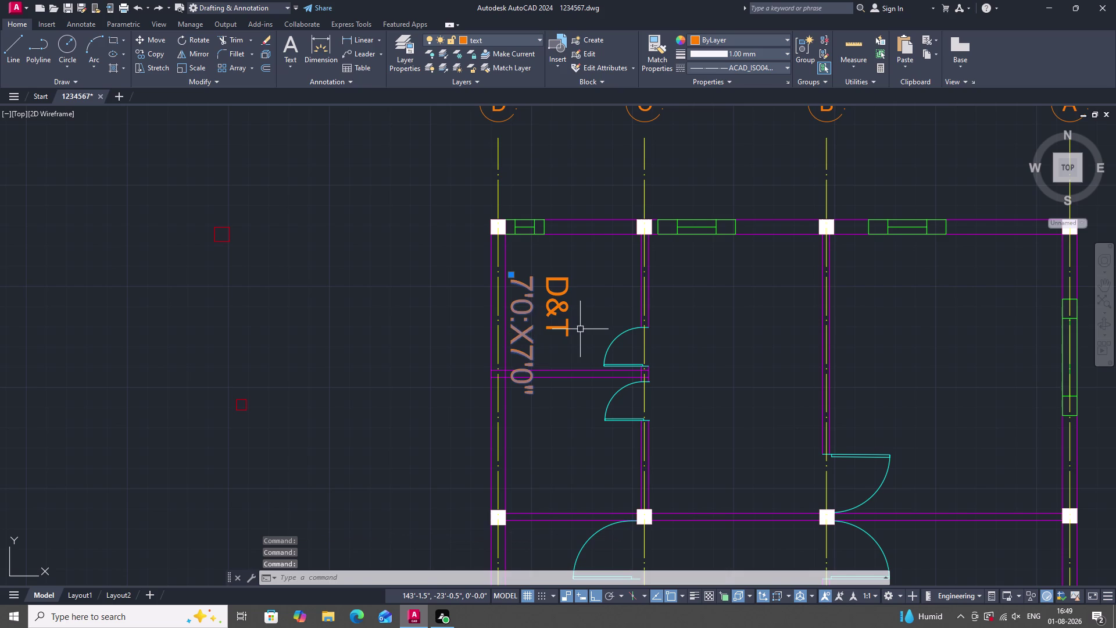
click(563, 326)
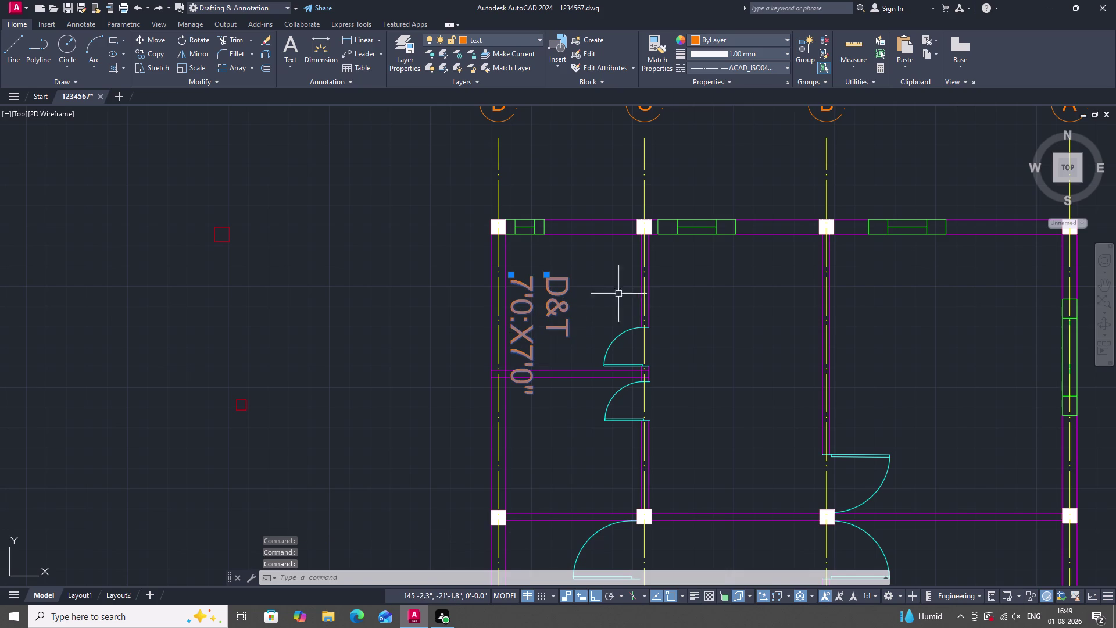
text(RO)
key(Return)
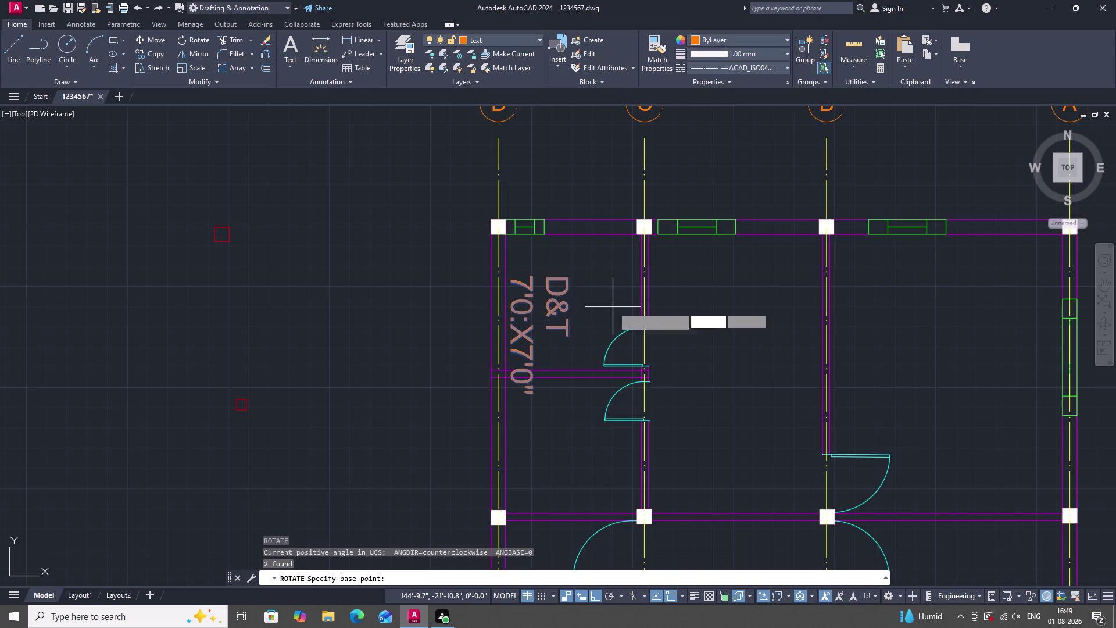
click(603, 354)
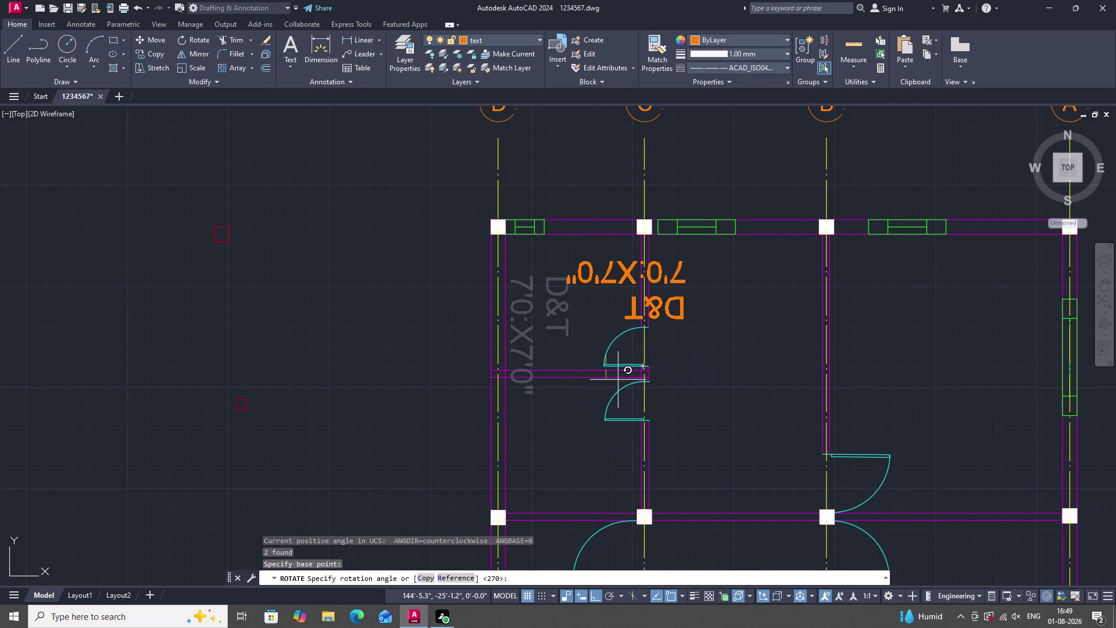
click(619, 249)
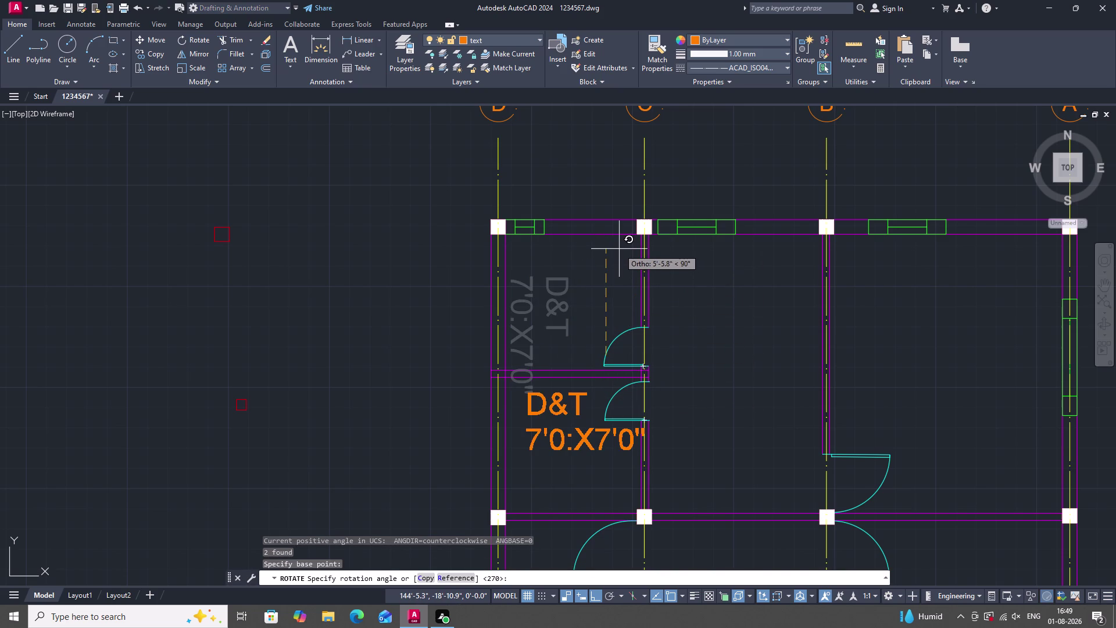
click(618, 461)
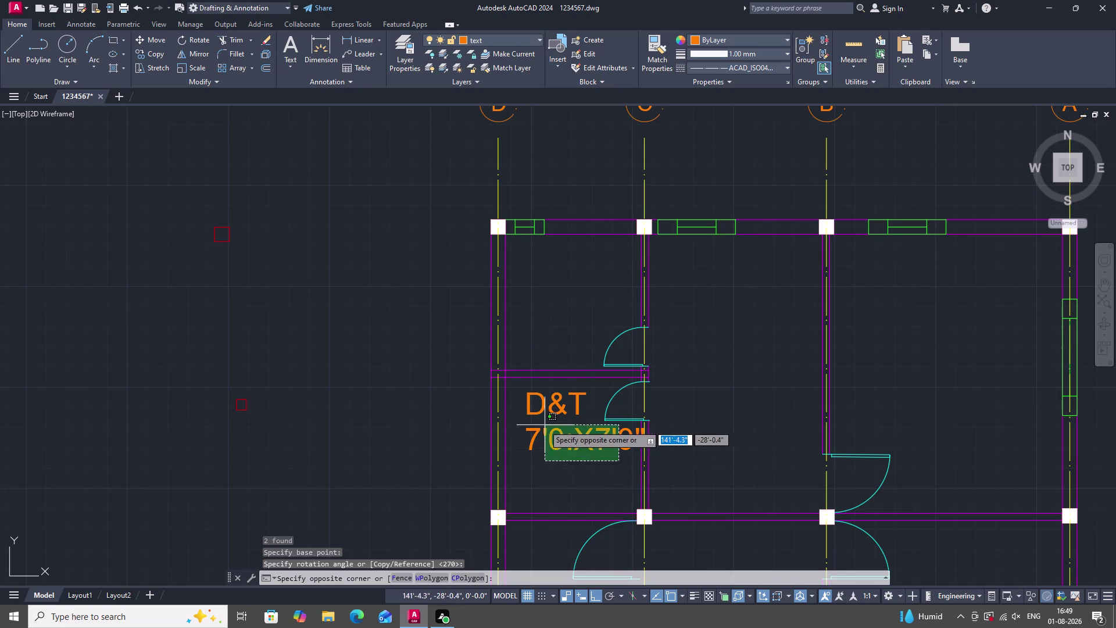
click(536, 411)
Move the D&T label up near the top of the room with Ortho off.
key(Escape)
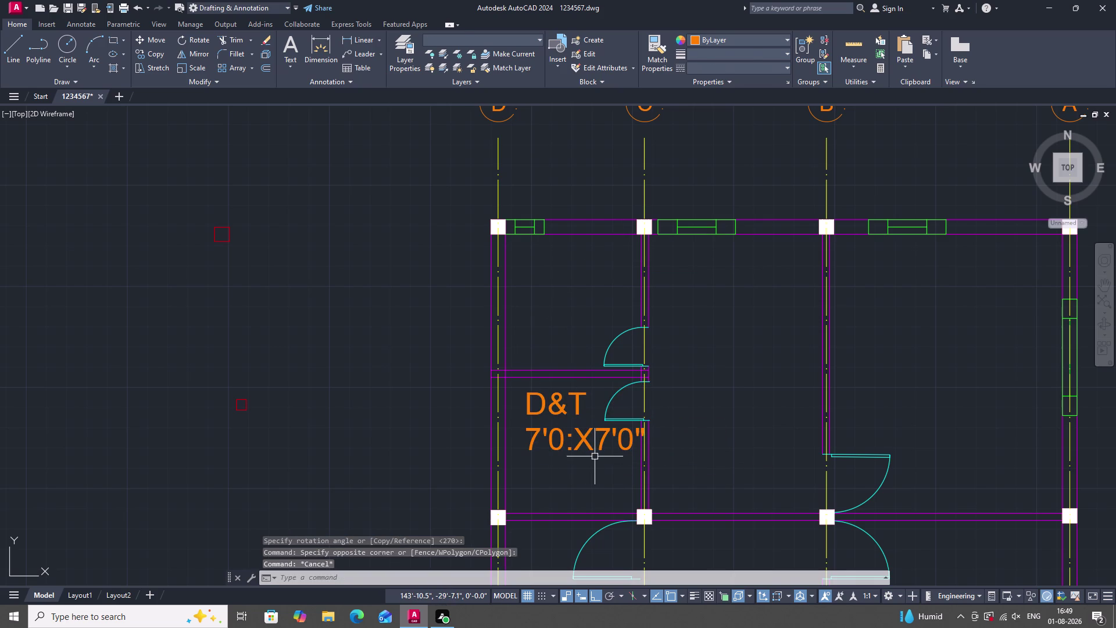
click(595, 465)
click(547, 399)
scroll(down, 3)
scroll(up, 3)
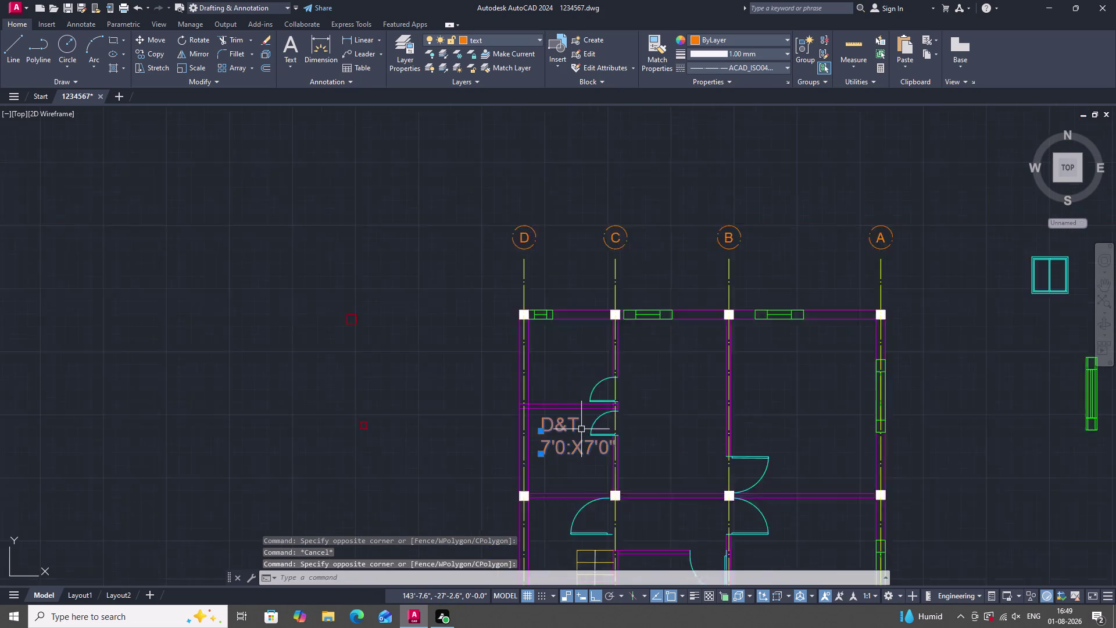
text(M)
key(space)
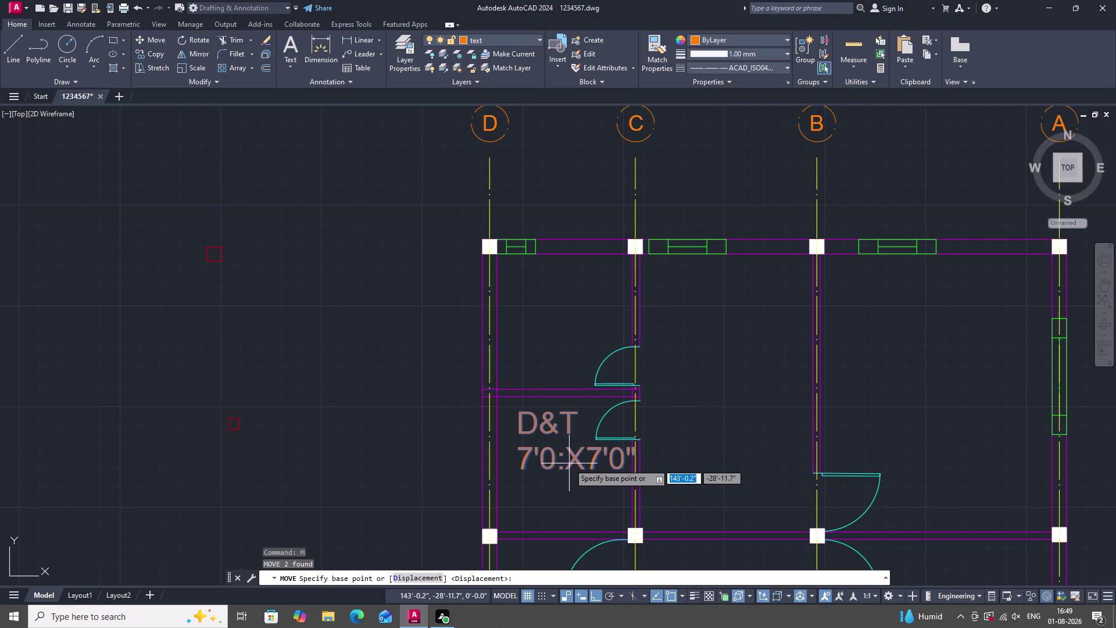
click(569, 464)
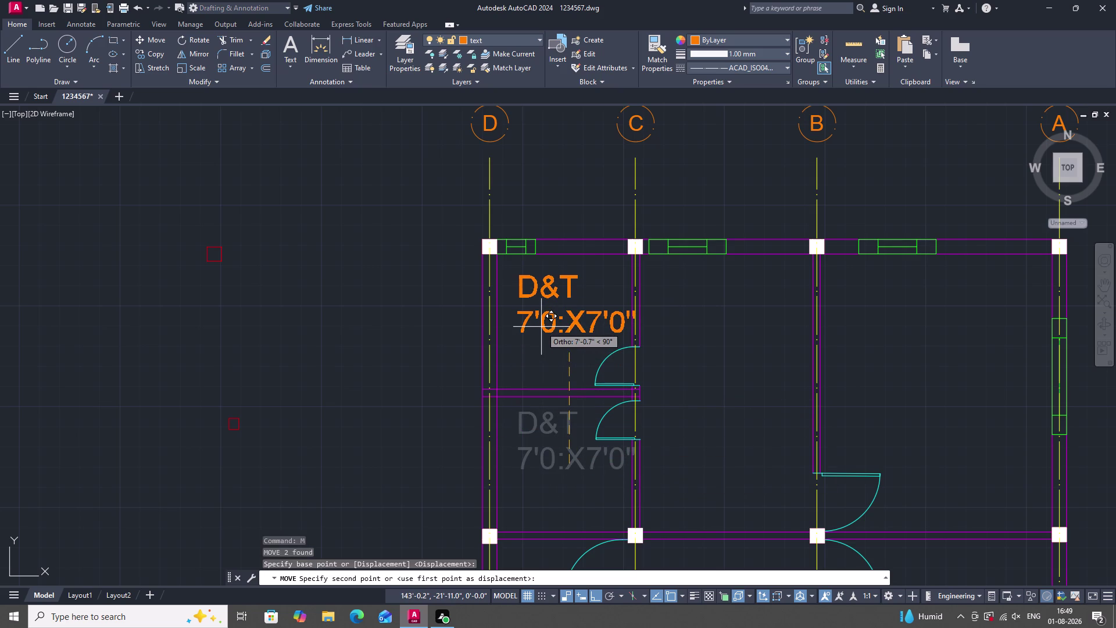
key(F8)
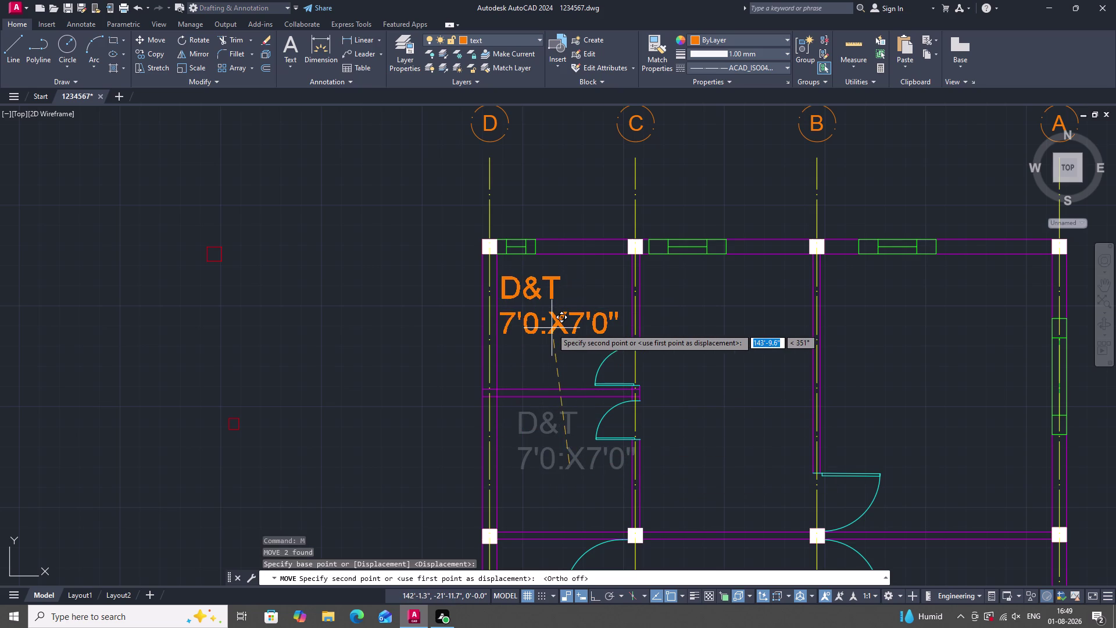
click(556, 321)
scroll(down, 3)
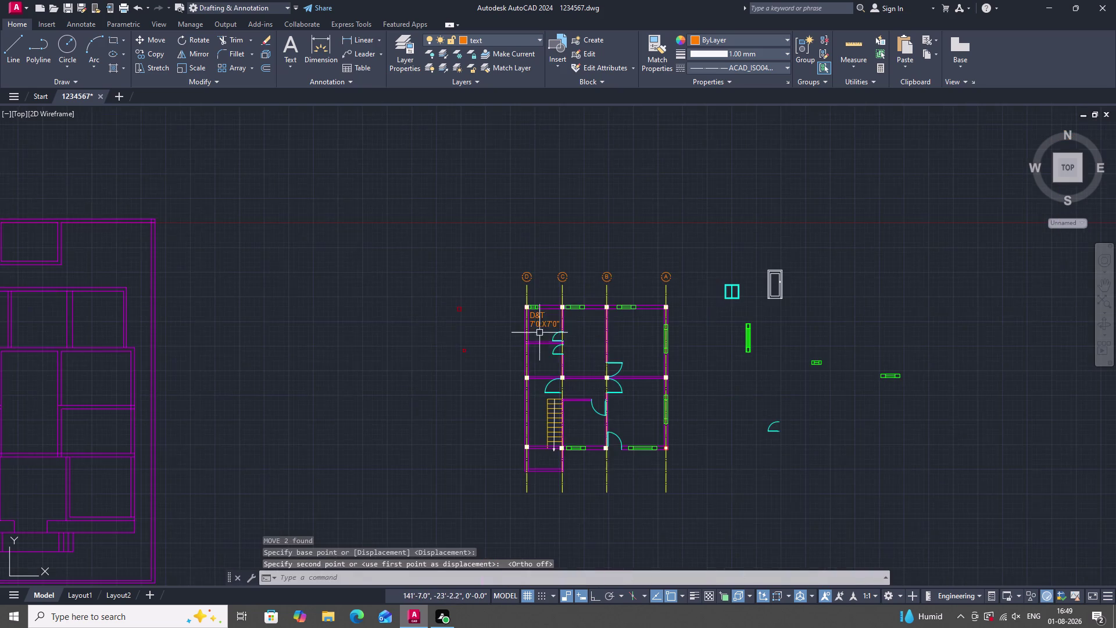
scroll(down, 3)
scroll(up, 3)
scroll(down, 3)
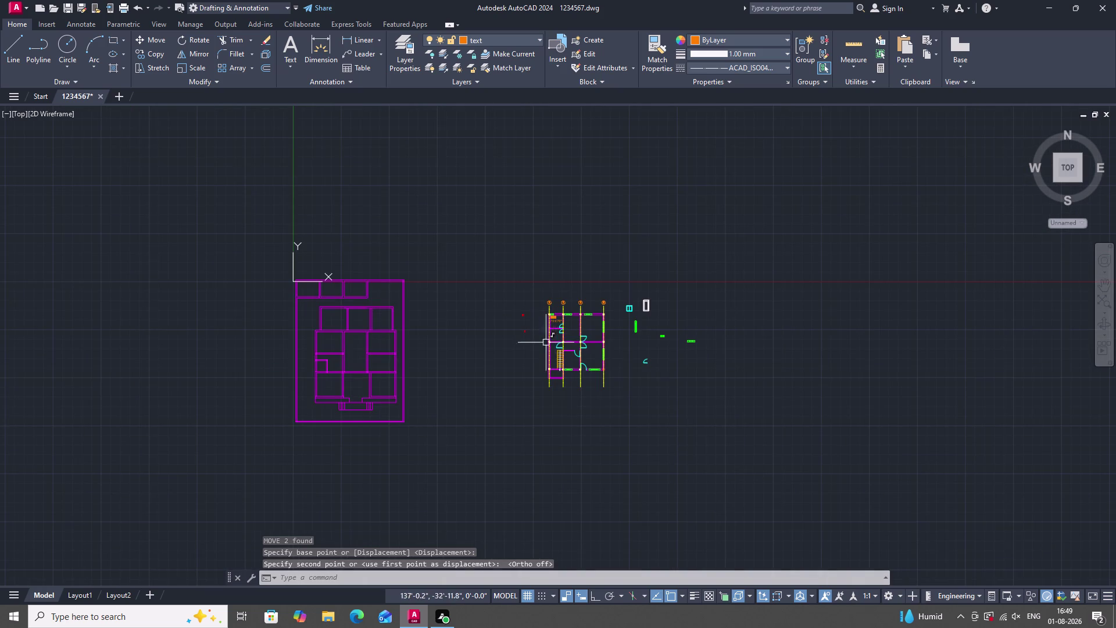
scroll(up, 3)
scroll(up, 3)
Reselect the D&T label and start copying it from a base point.
double_click(549, 356)
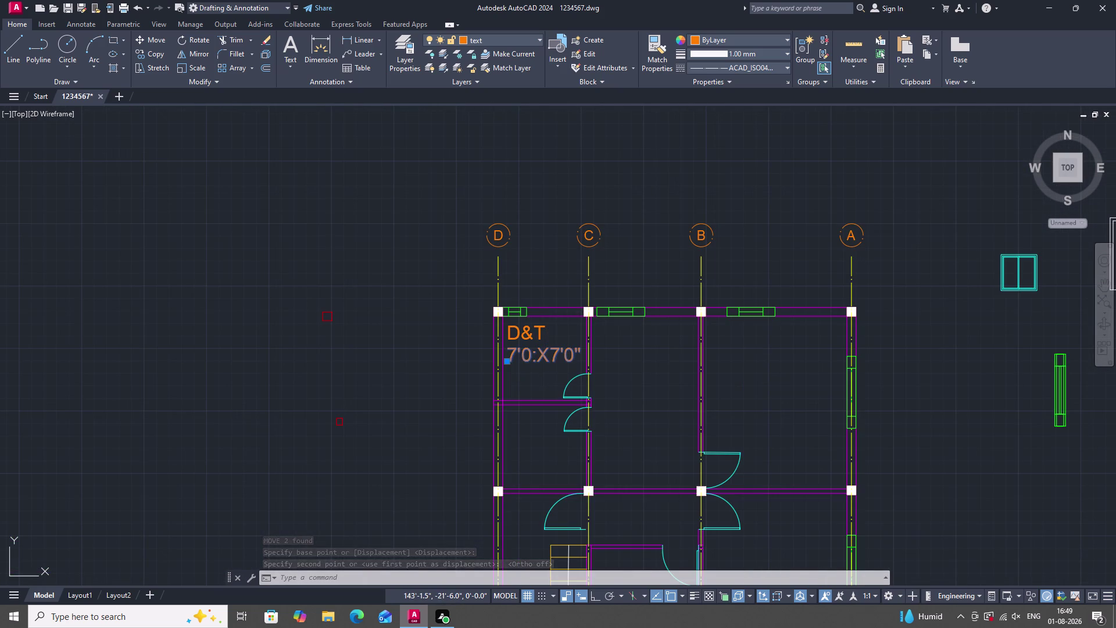
key(Escape)
key(Escape)
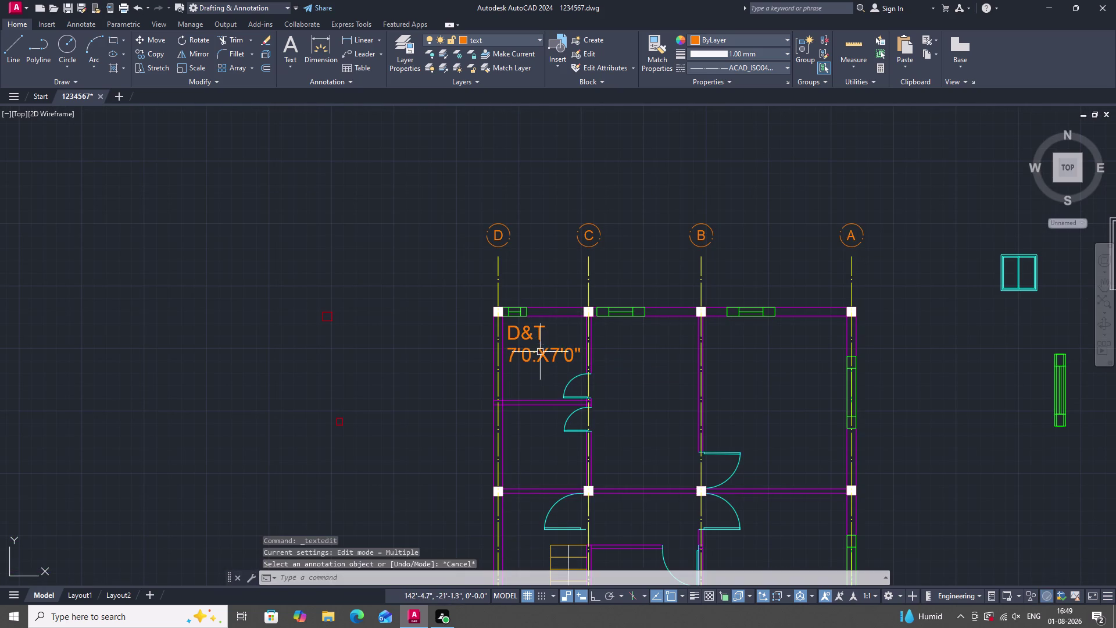
click(558, 371)
click(523, 335)
scroll(down, 3)
scroll(up, 3)
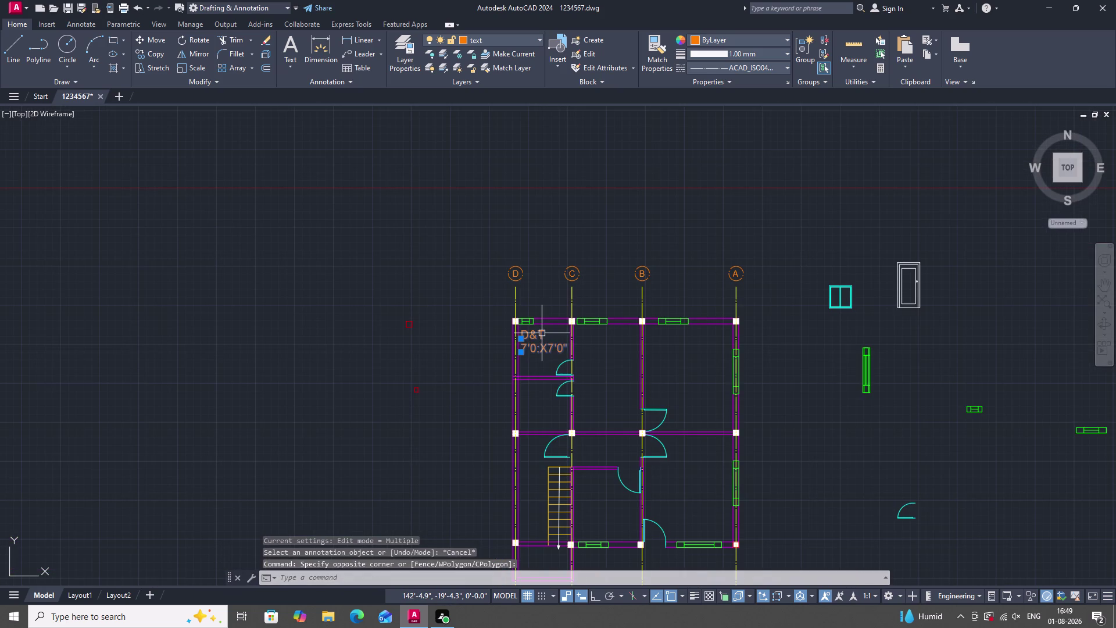
text(CO)
key(space)
scroll(up, 3)
click(550, 350)
scroll(down, 3)
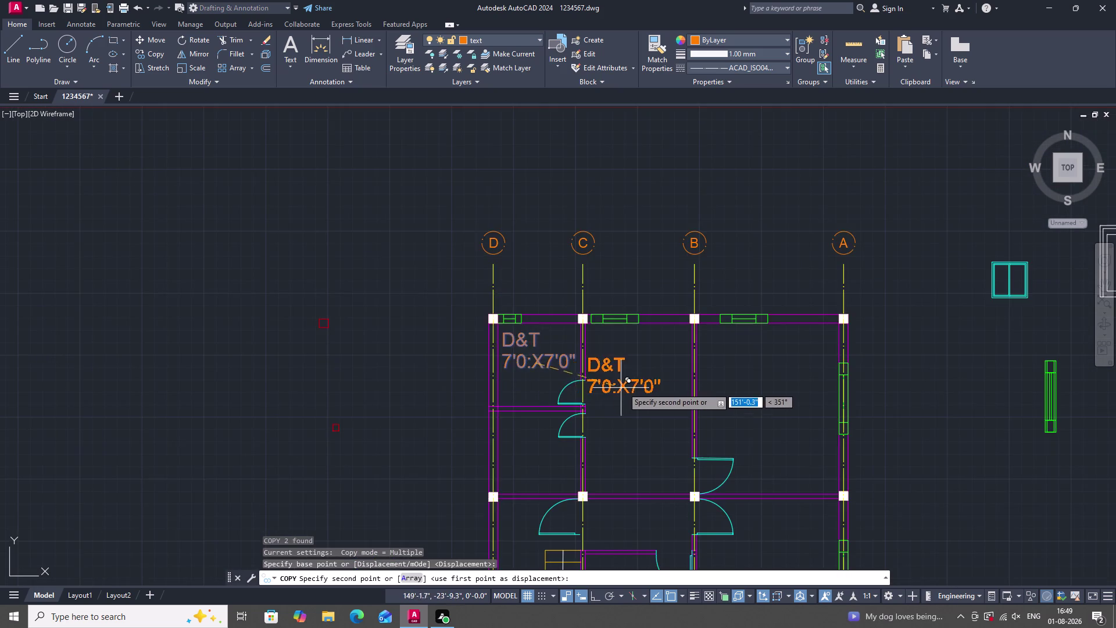
Drop D&T label copies into four more rooms, including beside the stairs and lower right.
scroll(up, 3)
drag(644, 429, 638, 432)
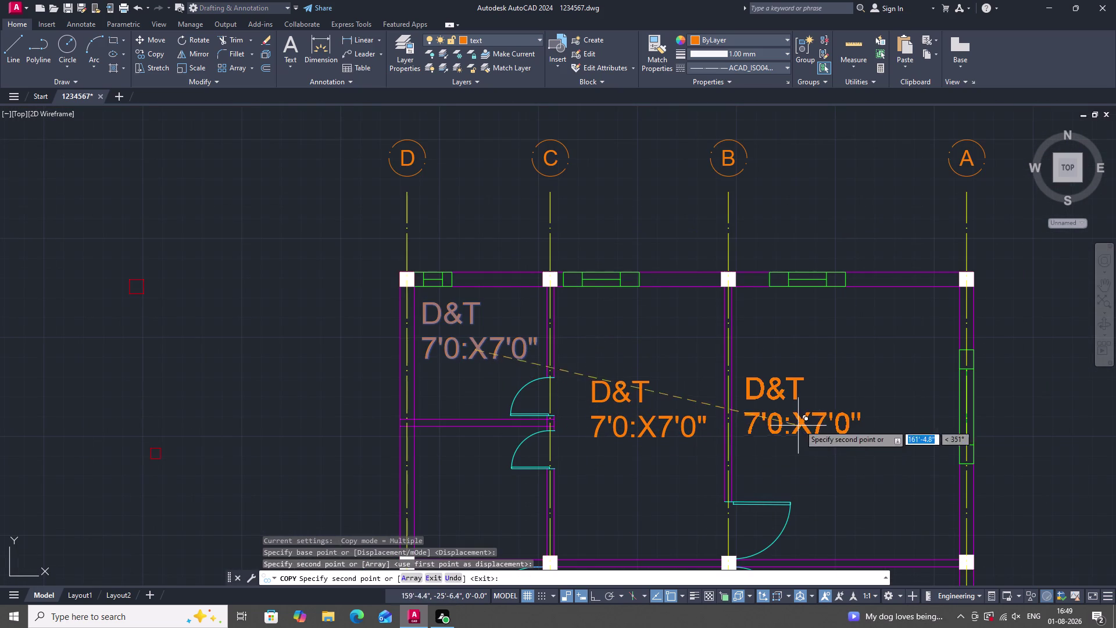
click(854, 414)
scroll(down, 3)
scroll(up, 3)
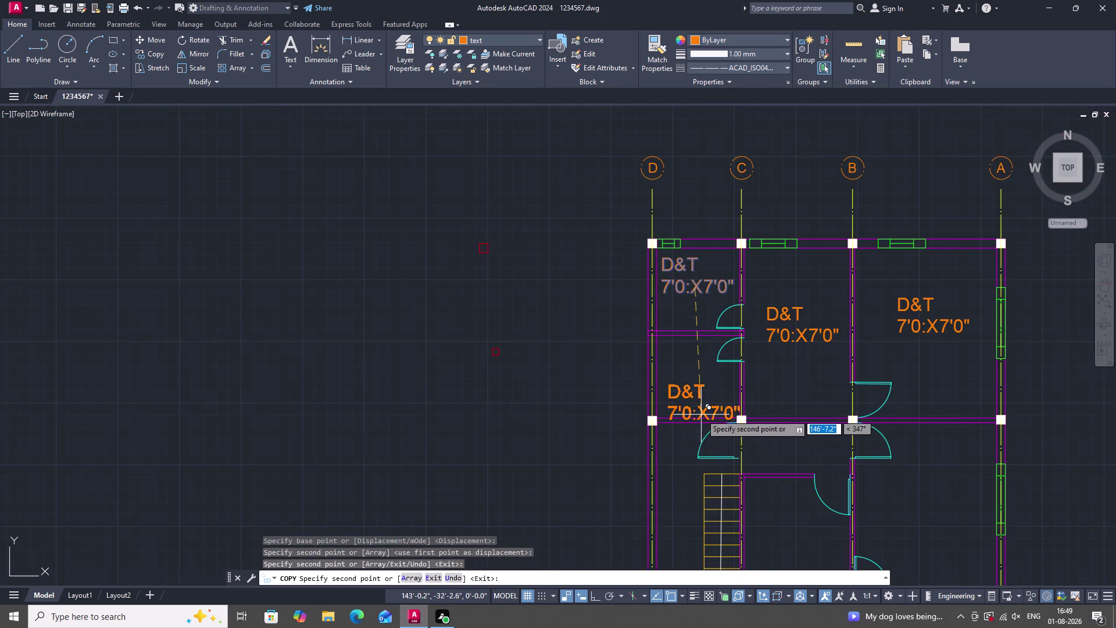
scroll(up, 3)
click(688, 375)
scroll(down, 3)
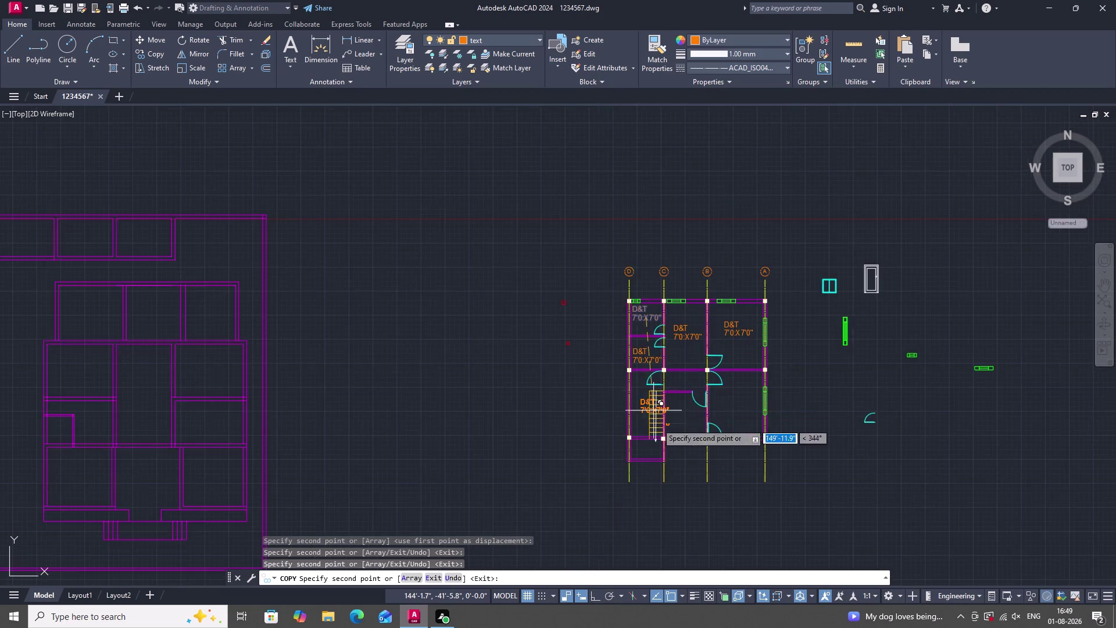
scroll(up, 3)
click(561, 352)
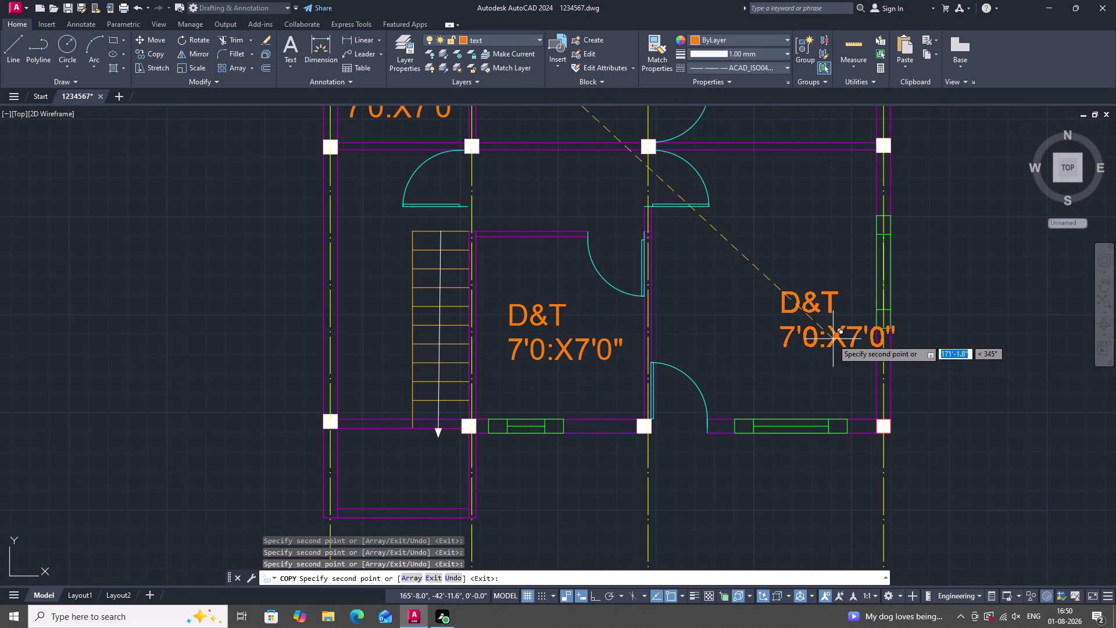
click(793, 333)
scroll(down, 3)
scroll(up, 3)
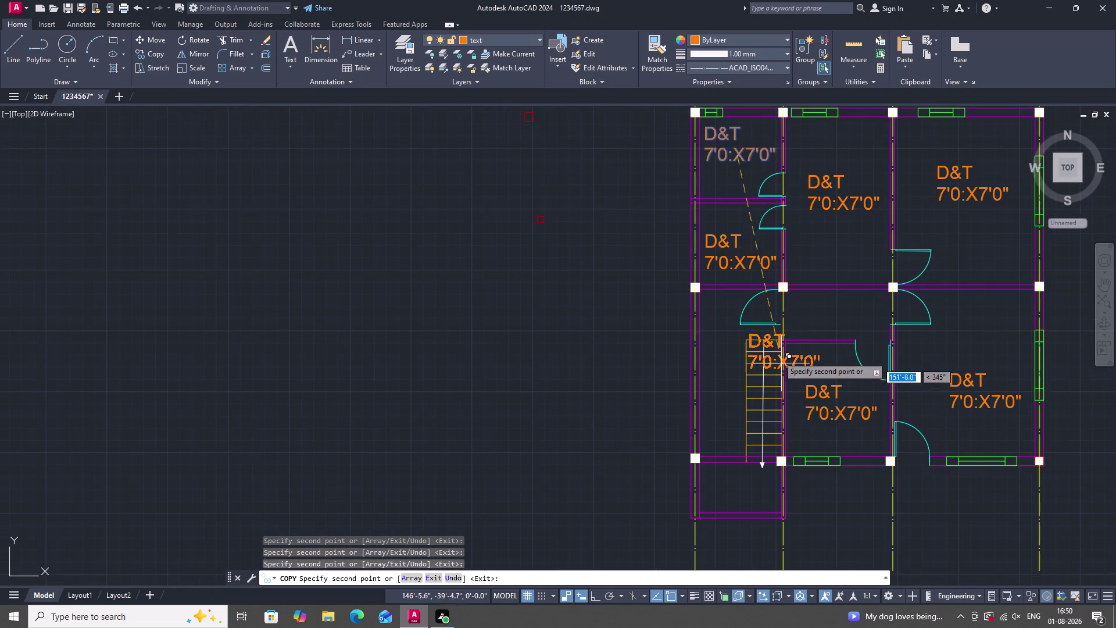
scroll(down, 3)
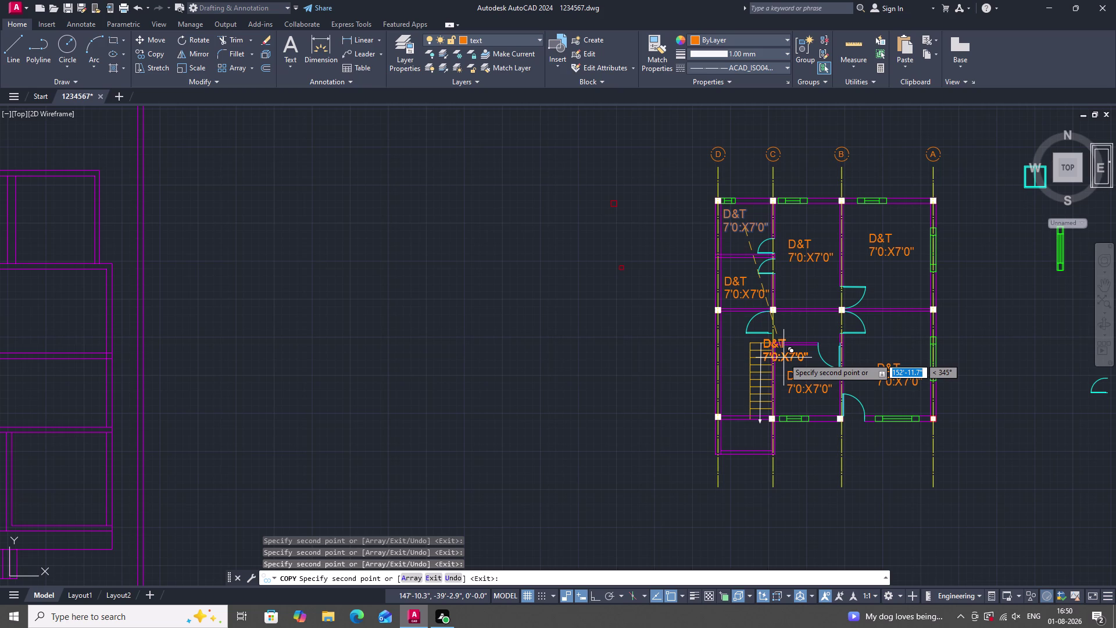
End the copy command and zoom around the plan to review the placed labels.
key(Escape)
scroll(up, 3)
scroll(down, 3)
scroll(up, 3)
scroll(up, 3)
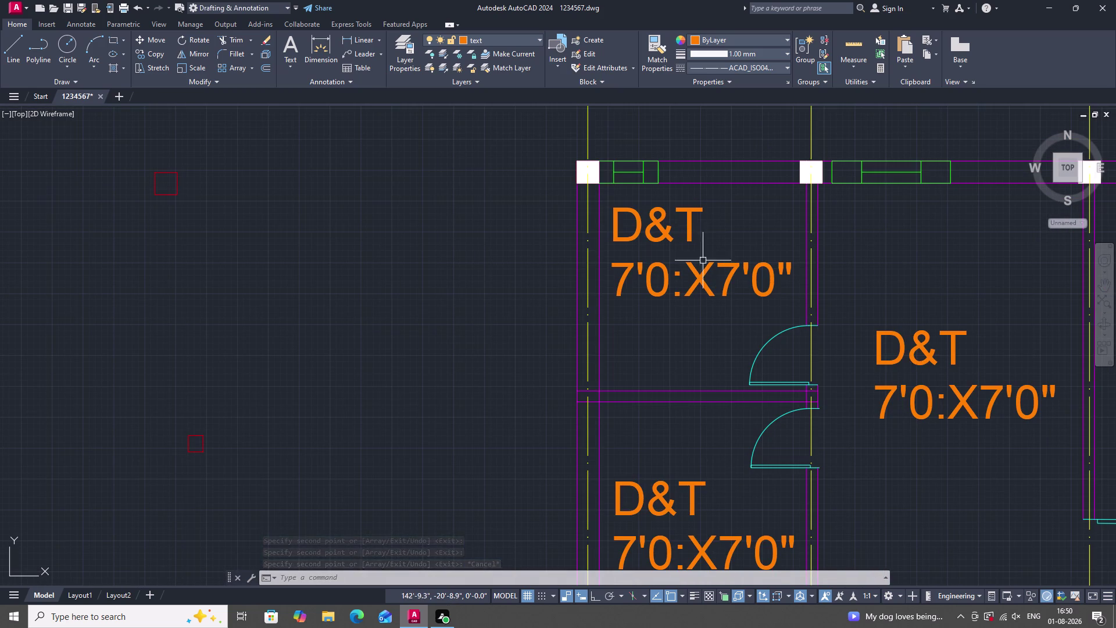
scroll(down, 3)
scroll(up, 3)
scroll(down, 3)
scroll(up, 3)
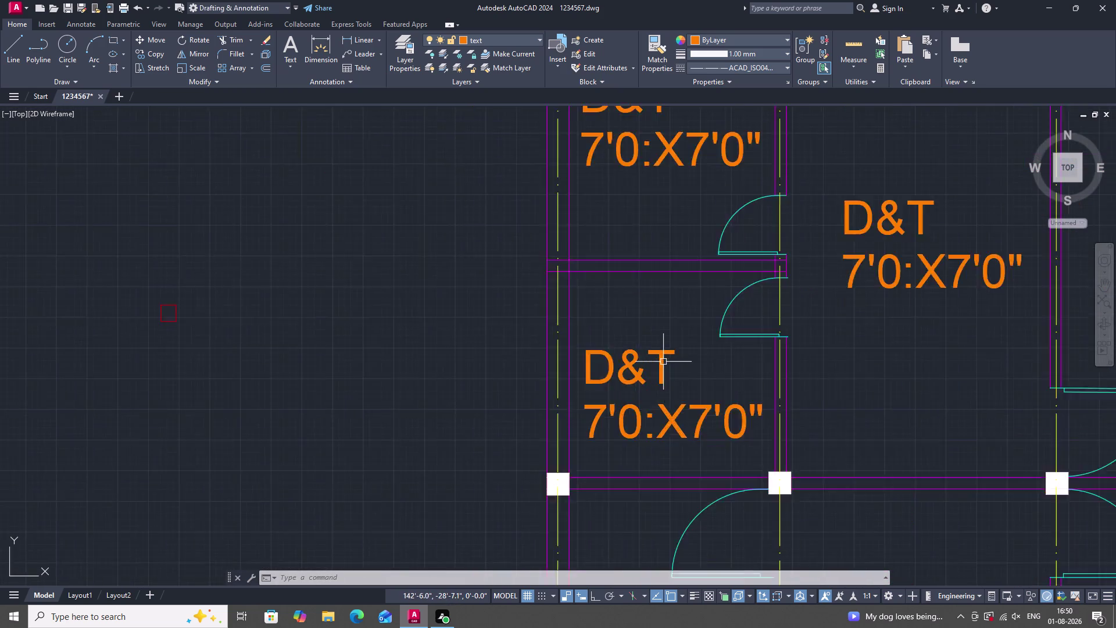
scroll(up, 3)
scroll(down, 3)
scroll(up, 3)
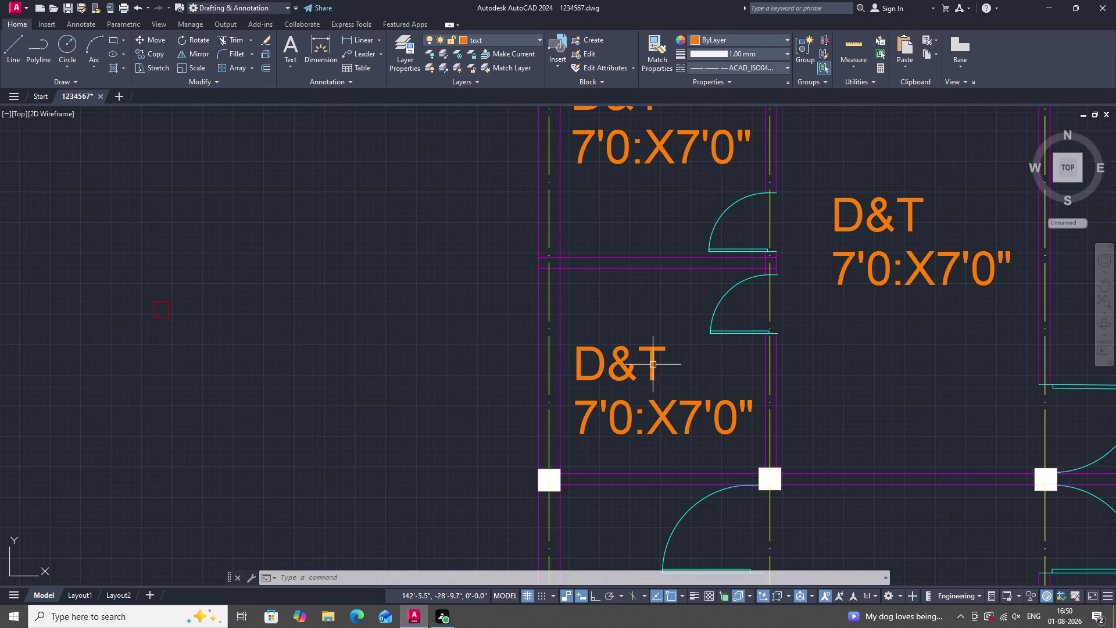
Rename the lower-left D&T label to STORE, leaving its 7'0:X7'0" size line unchanged.
double_click(653, 365)
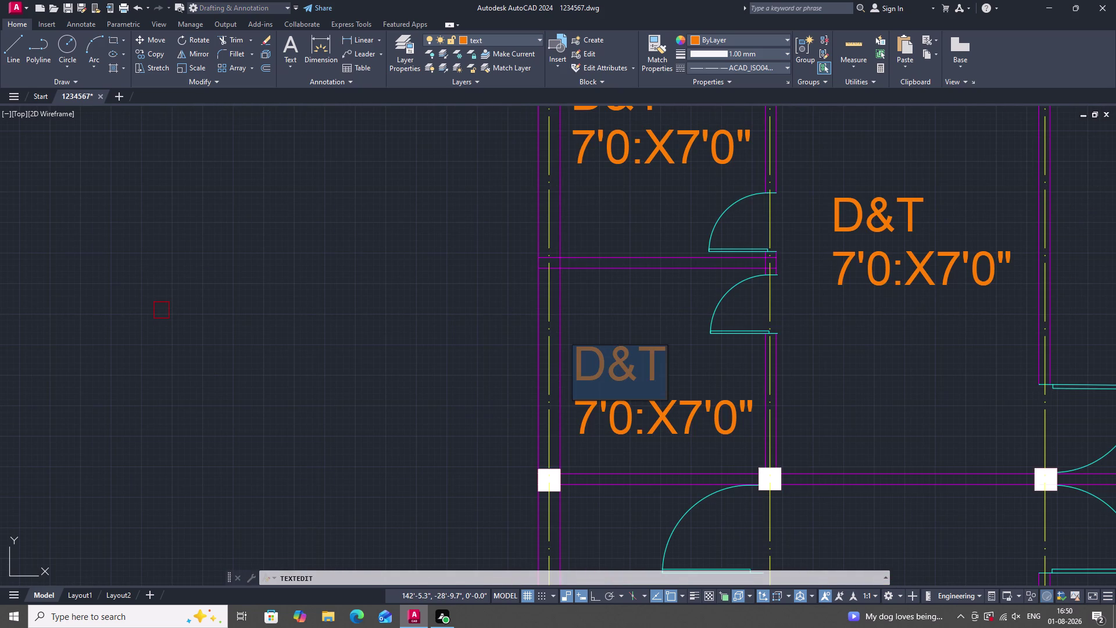
text(ST)
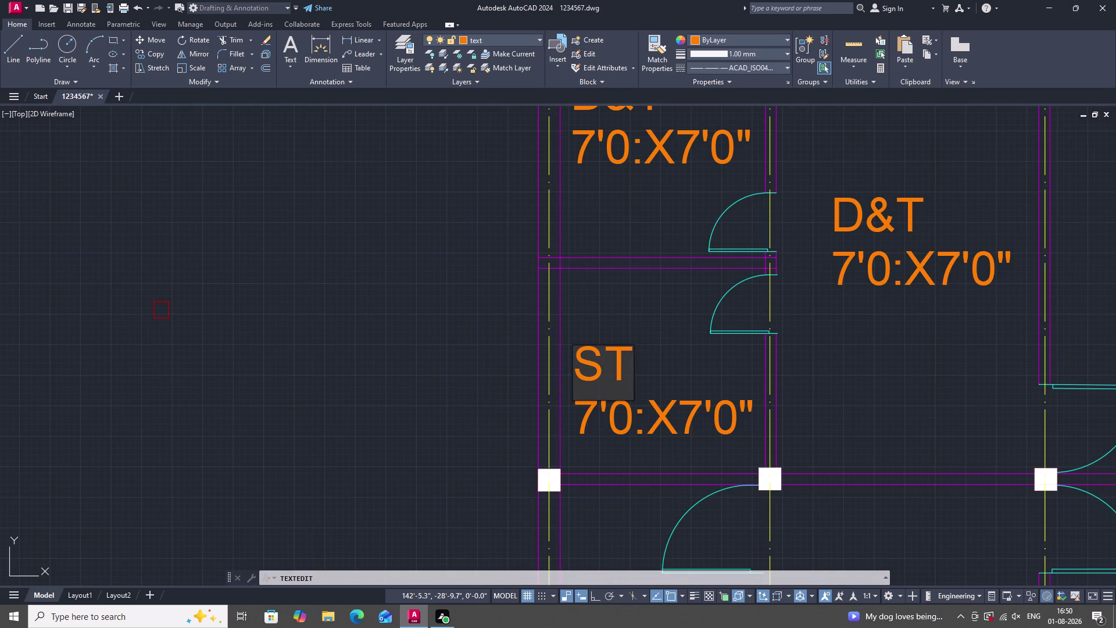
text(O)
key(r)
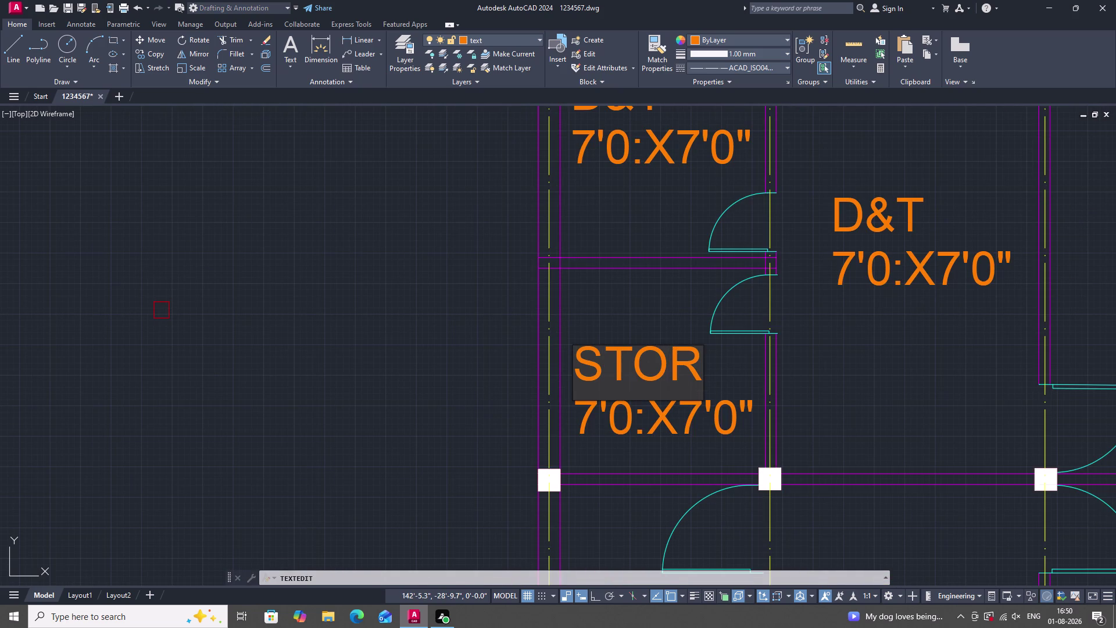
key(e)
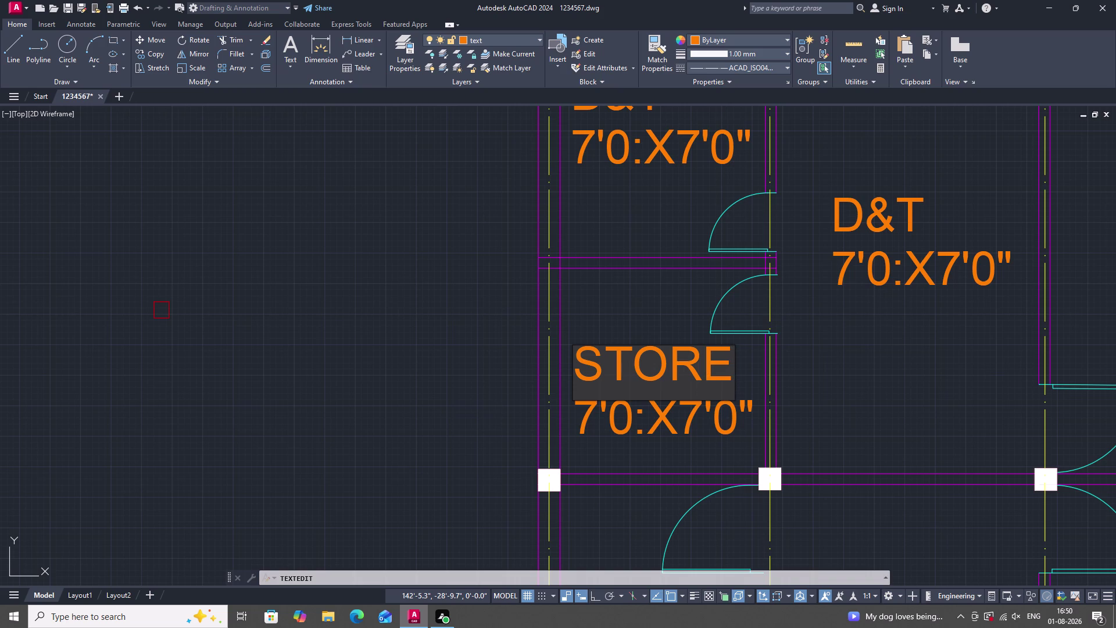
key(Return)
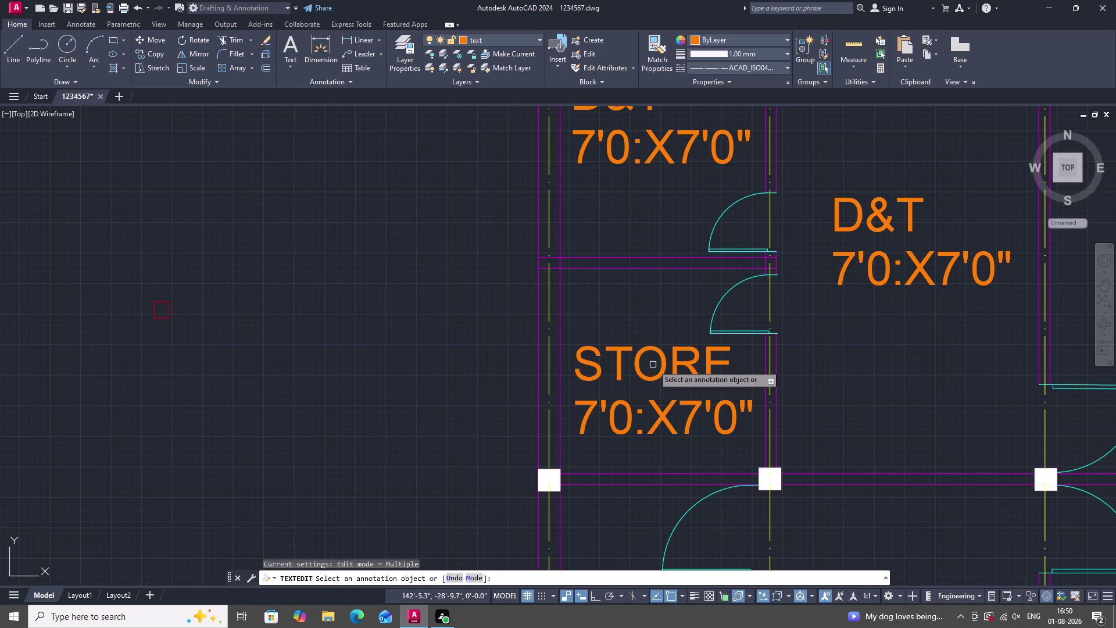
double_click(665, 418)
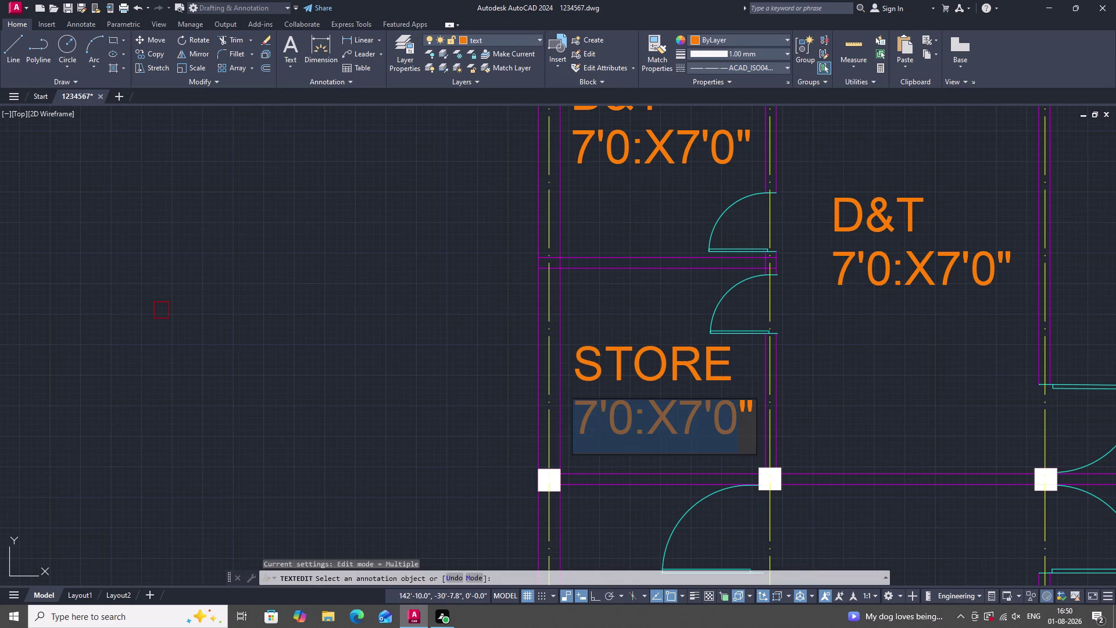
click(635, 415)
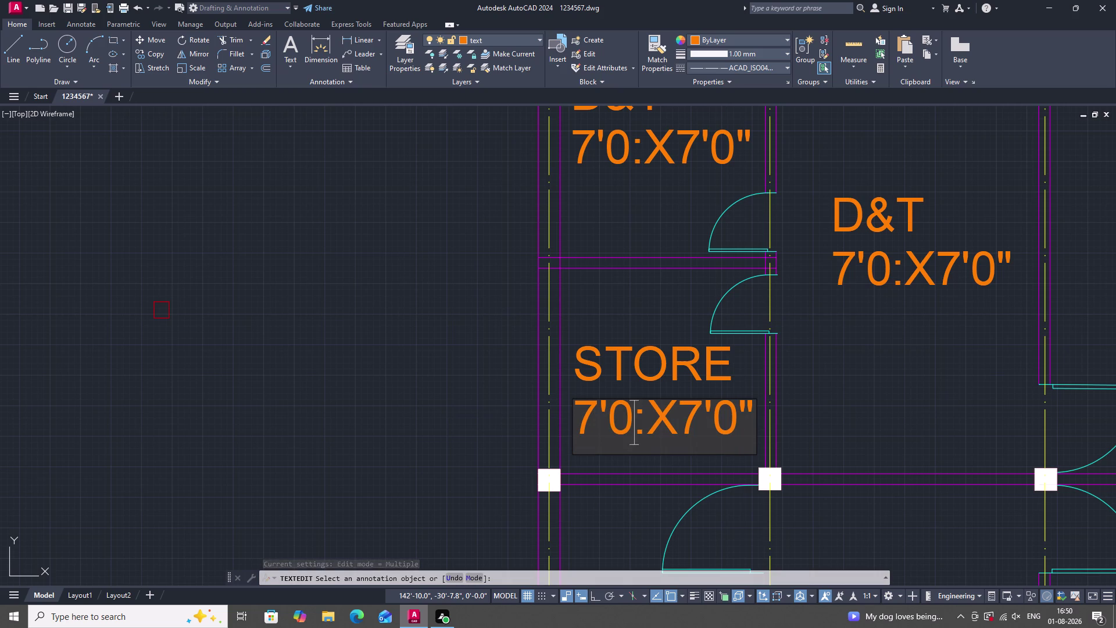
key(Return)
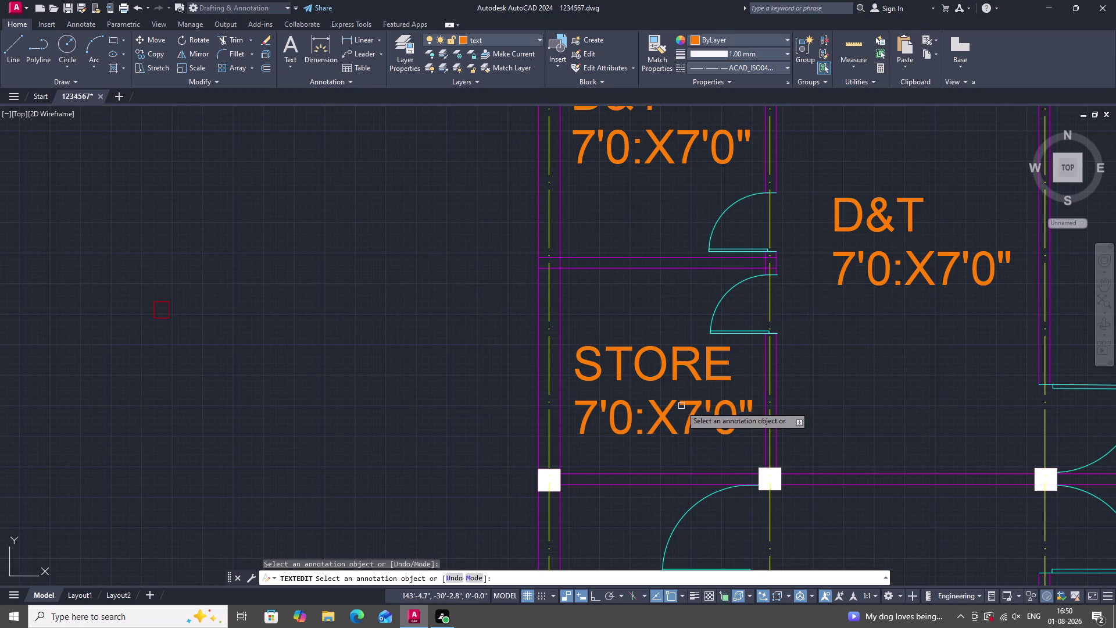
Try extending the name to STOREROOM, then delete the addition back to STORE.
double_click(721, 366)
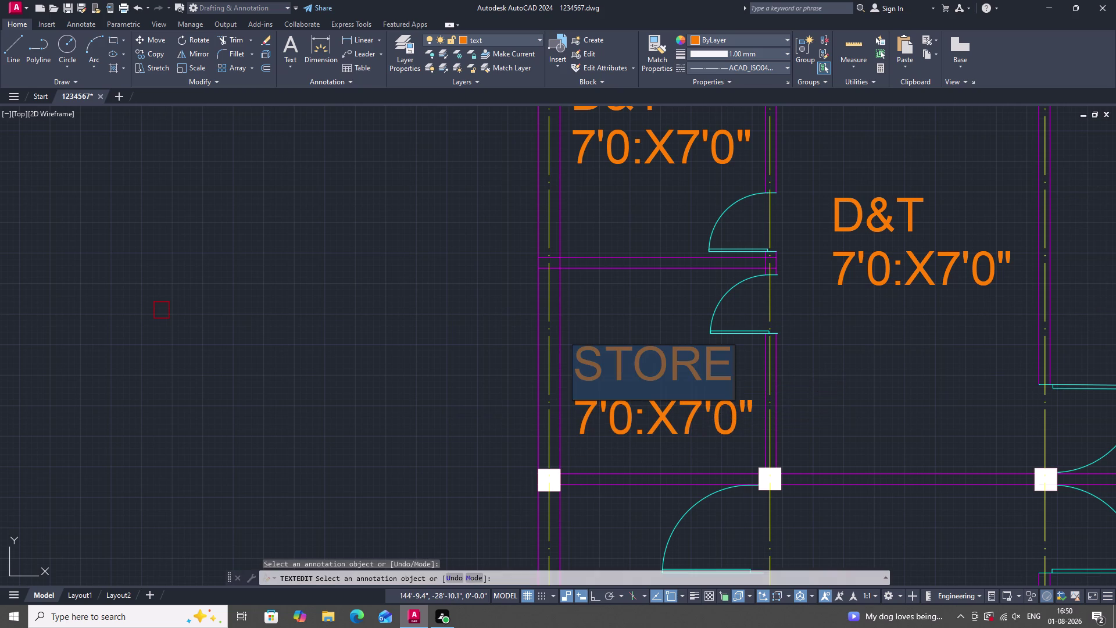
click(733, 372)
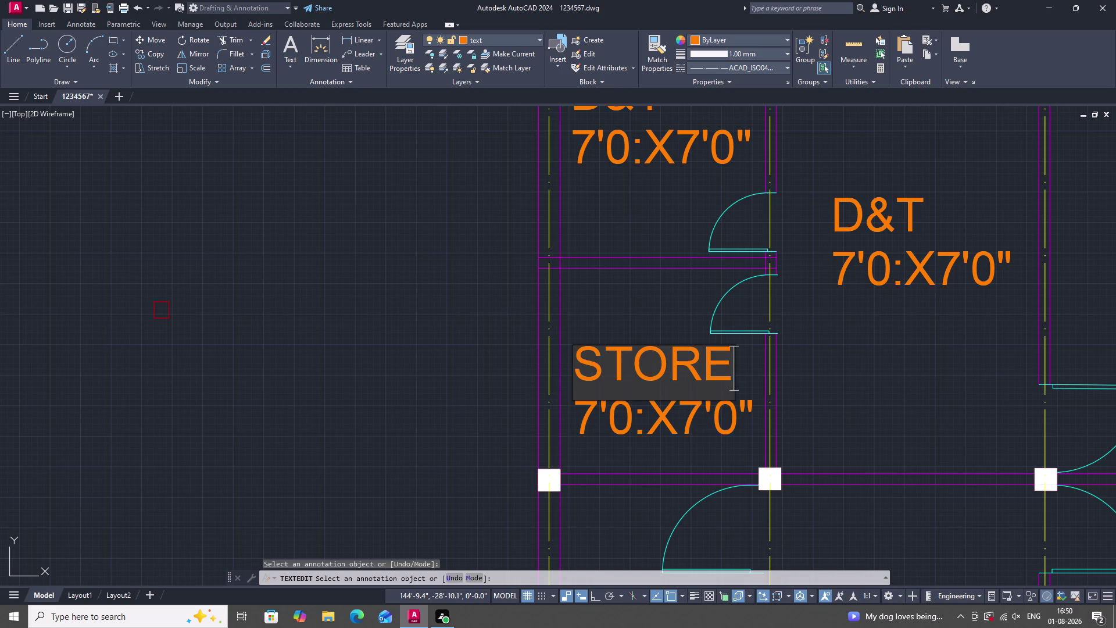
text(RO)
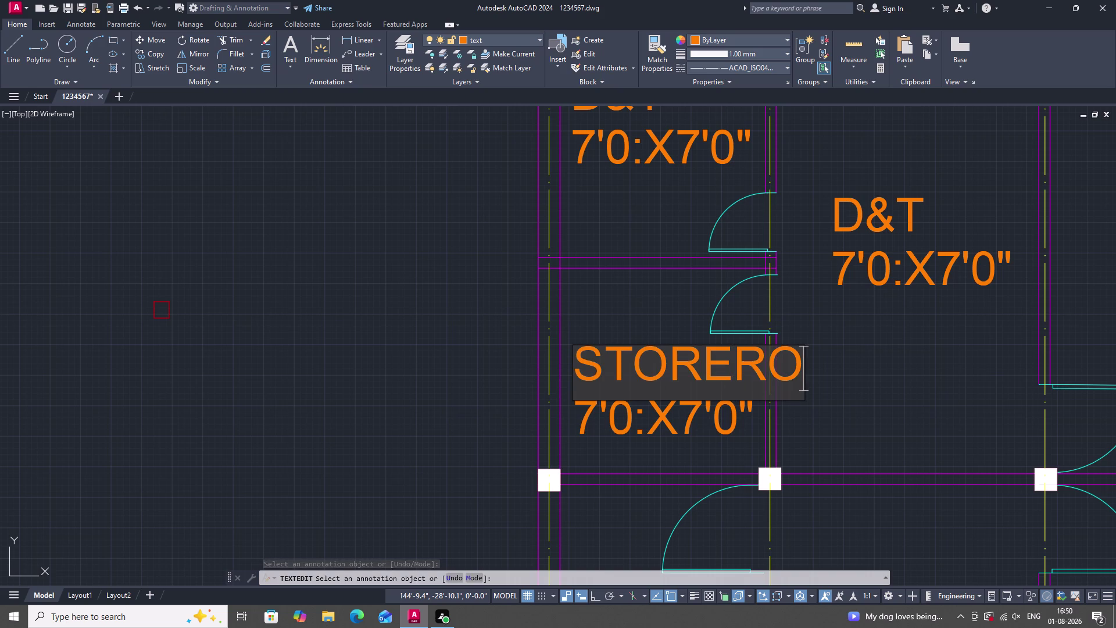
key(o)
key(m)
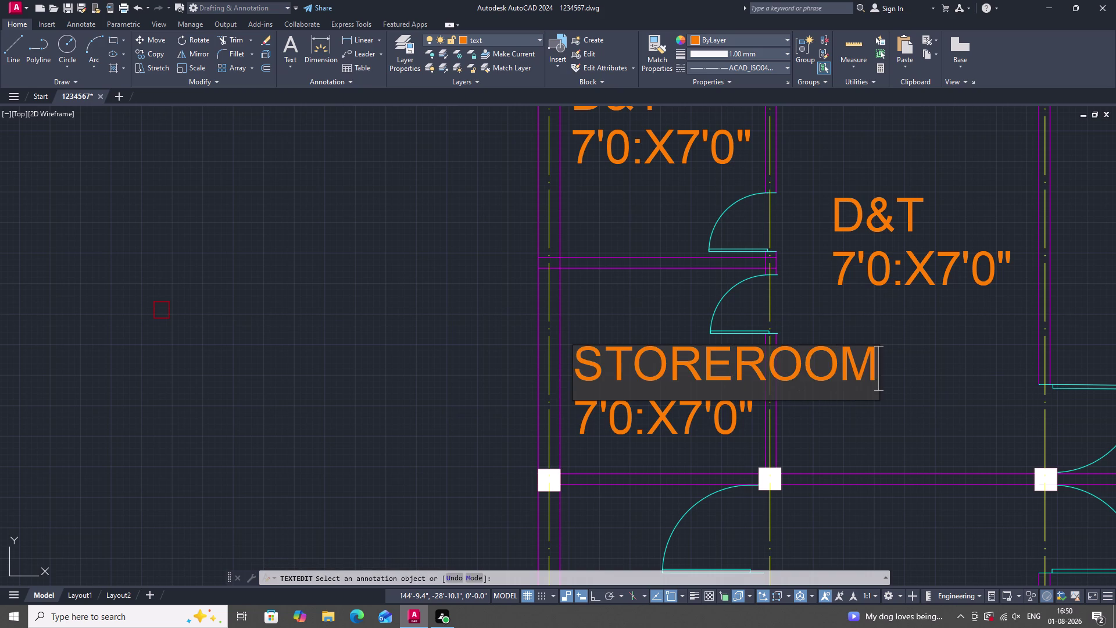
key(BackSpace)
key(BackSpace)
key(BackSpace)
key(BackSpace)
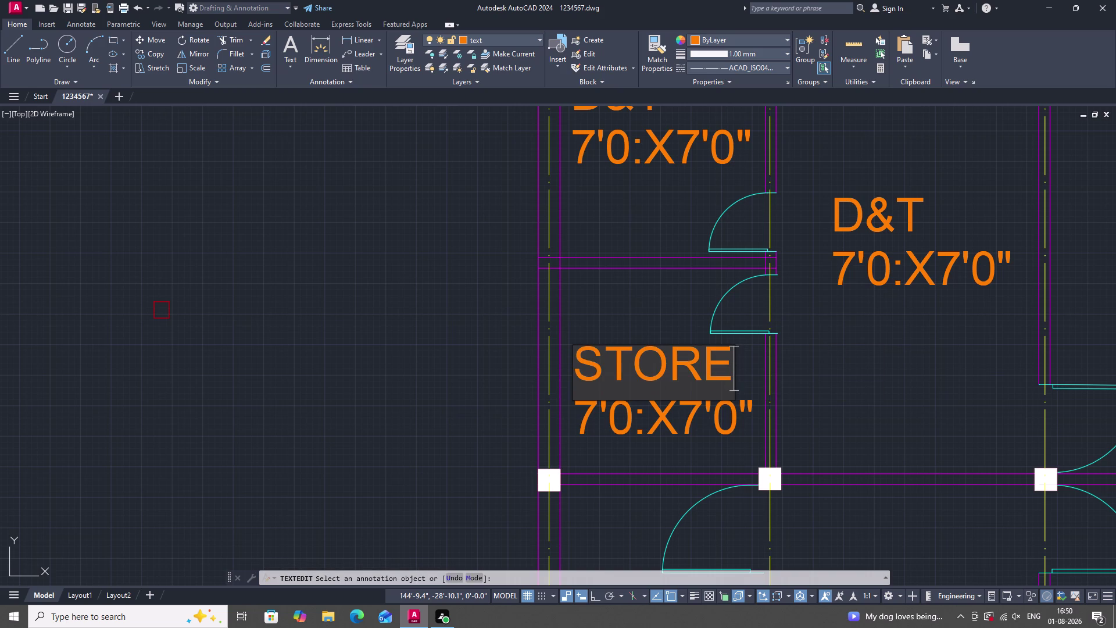
key(Escape)
scroll(down, 3)
scroll(up, 3)
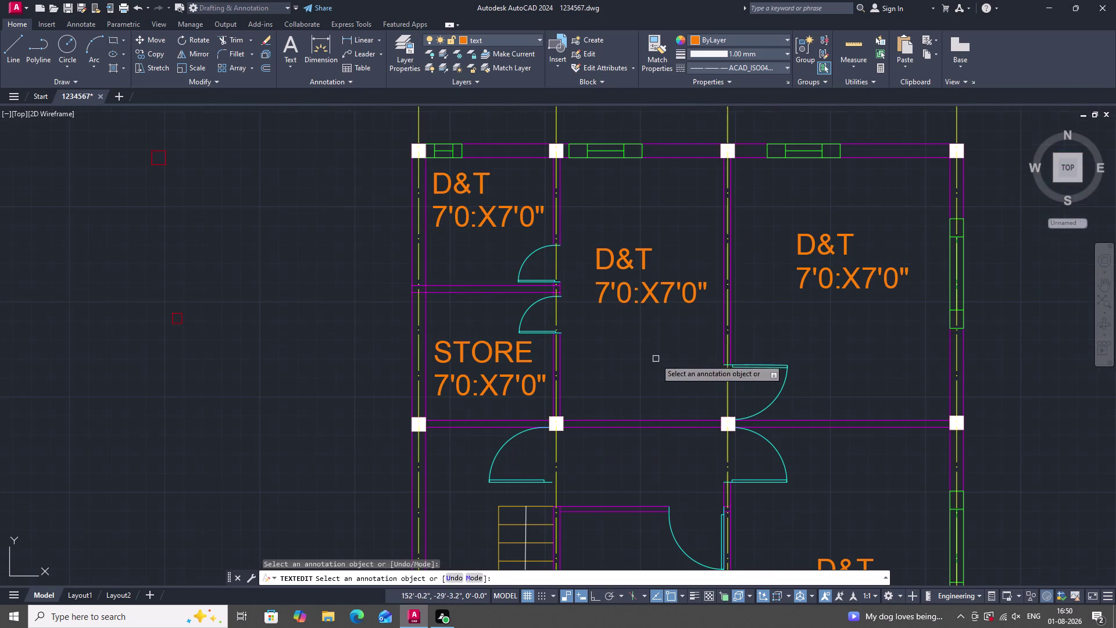
Replace the middle room's D&T label text with DINNING, correcting a typo along the way.
scroll(down, 3)
scroll(up, 3)
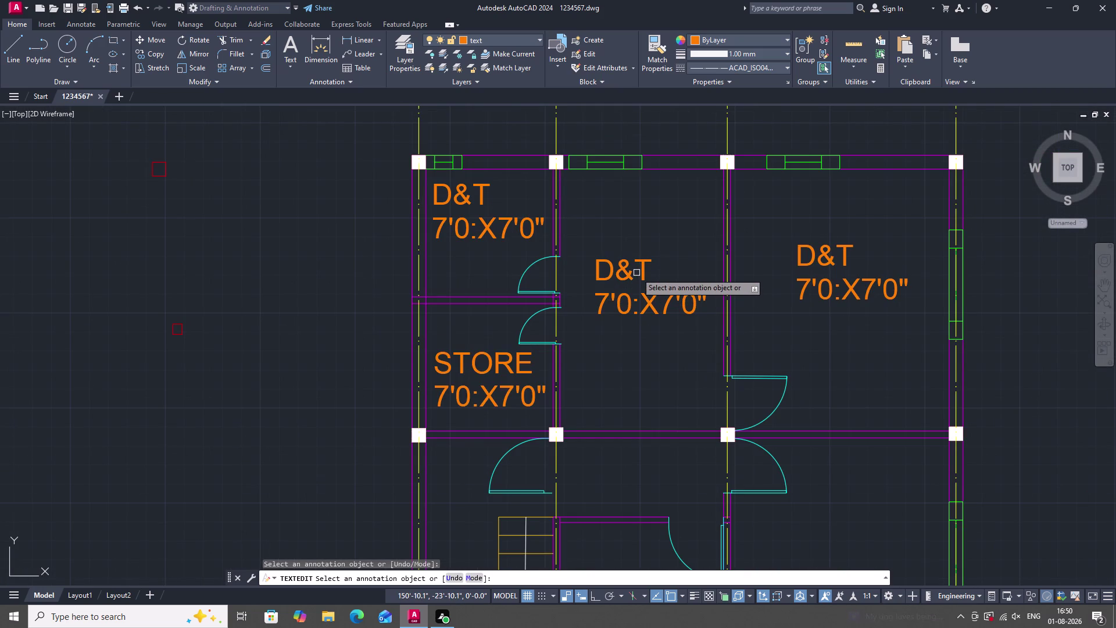
click(642, 275)
click(642, 275)
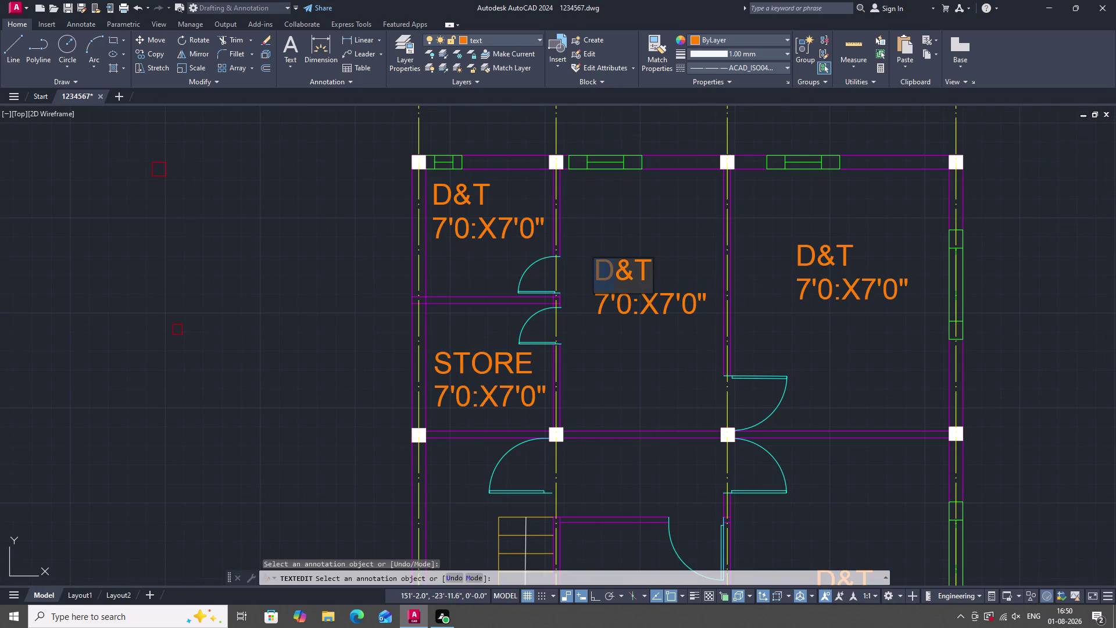
click(650, 275)
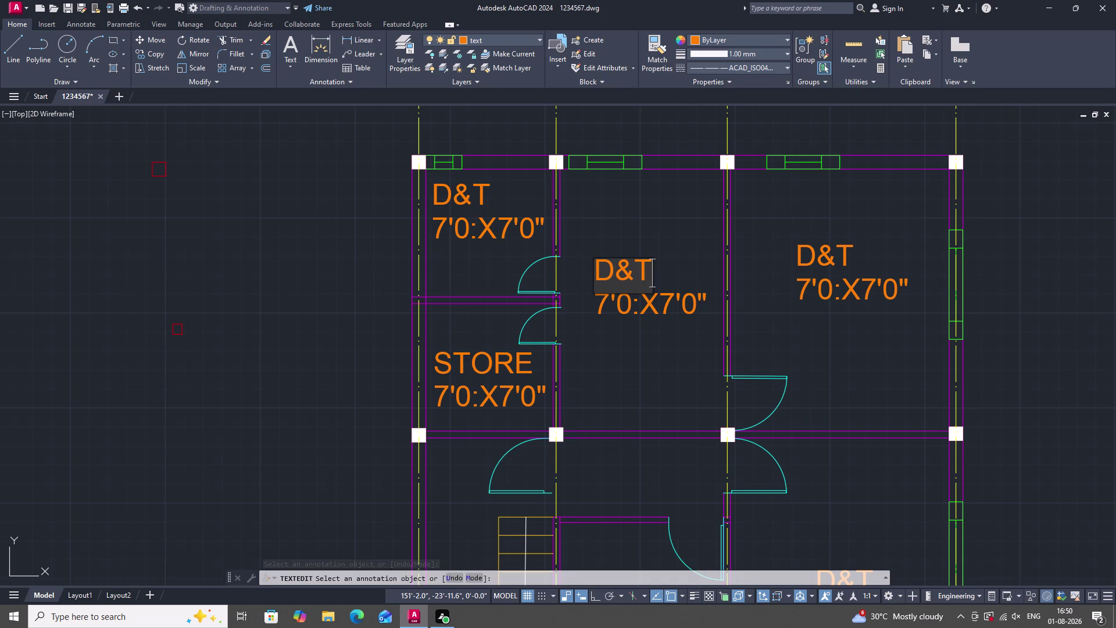
key(BackSpace)
key(BackSpace)
text(I)
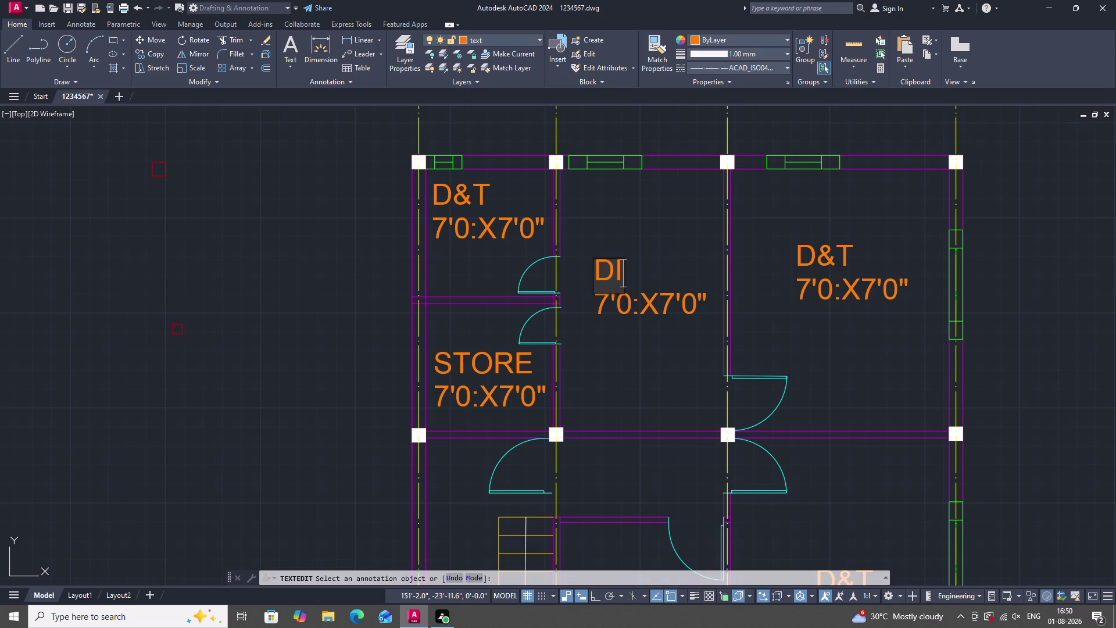
text(NNO)
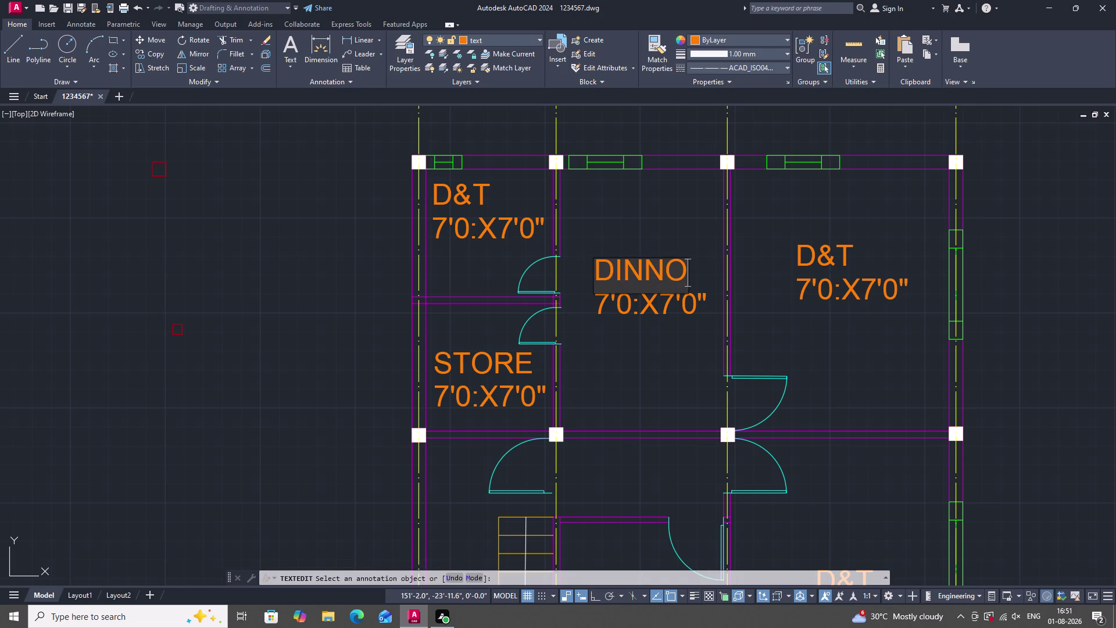
key(BackSpace)
text(ING)
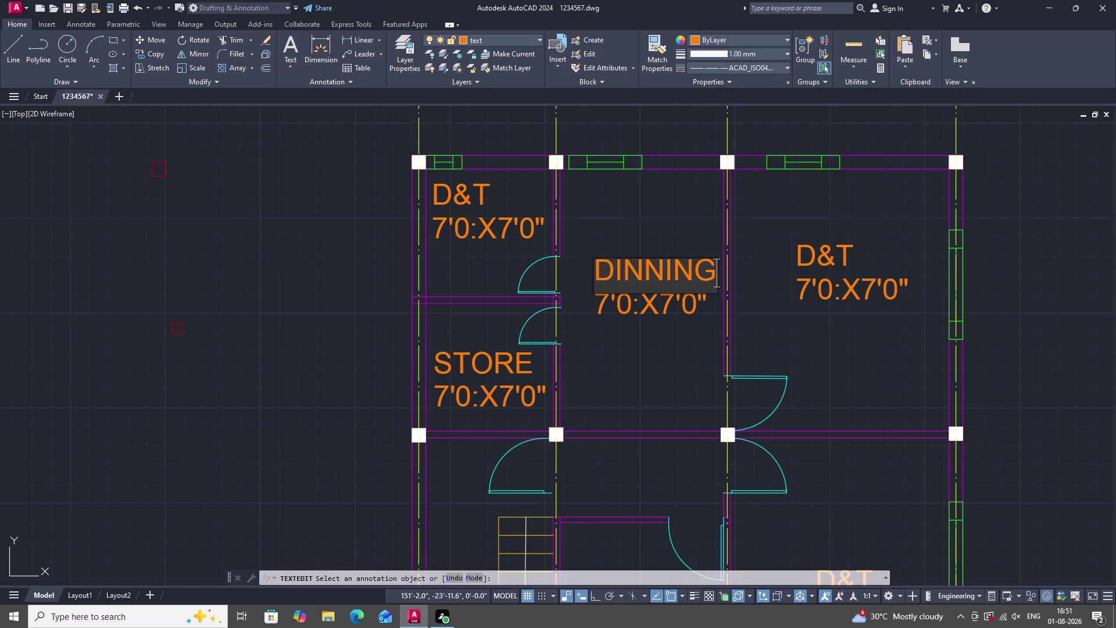
click(641, 312)
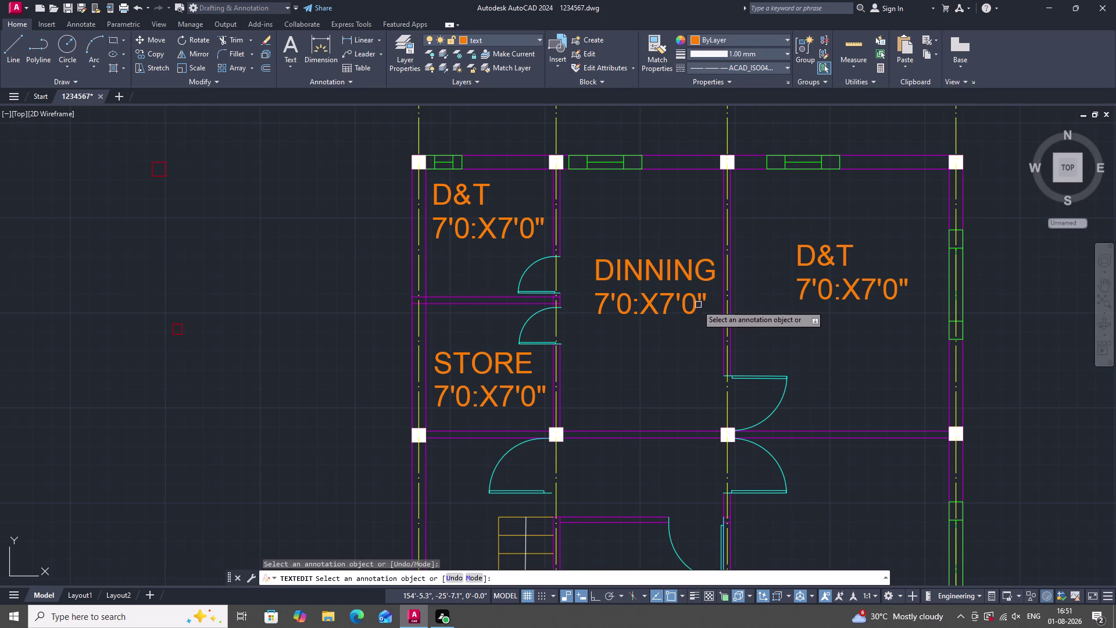
double_click(692, 305)
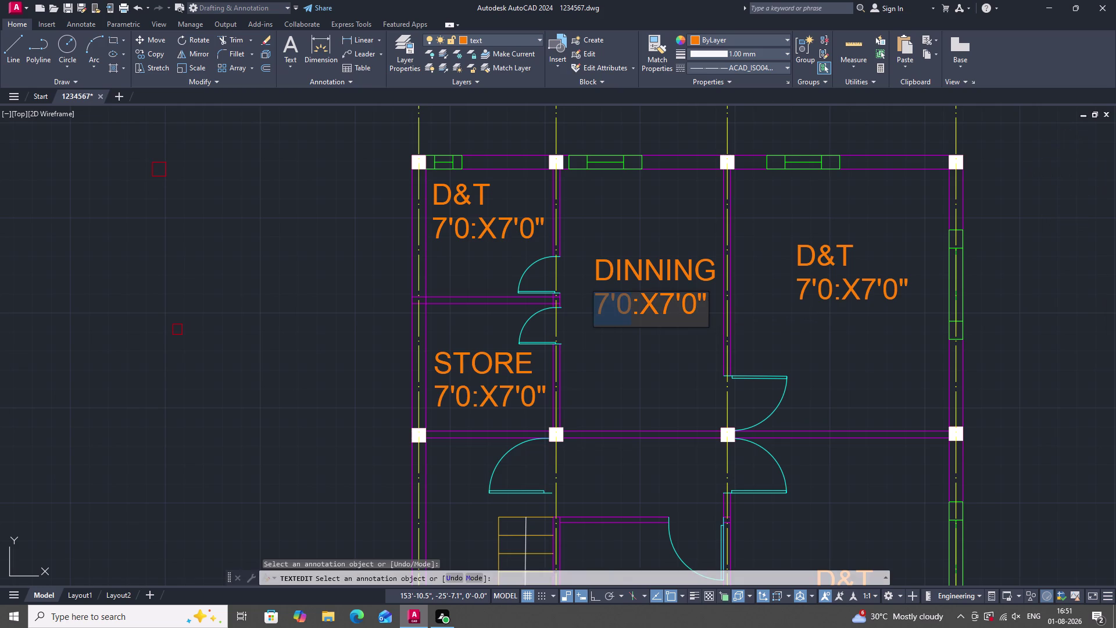
Change the DINNING size text's width to 9'4", removing the old colon.
key(9)
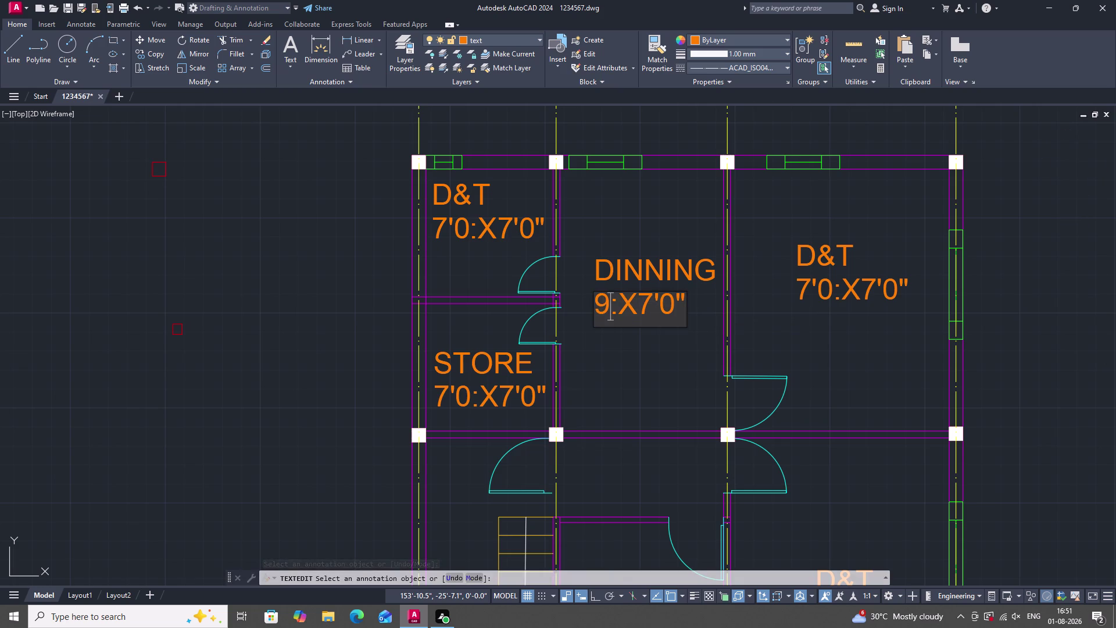
key(BackSpace)
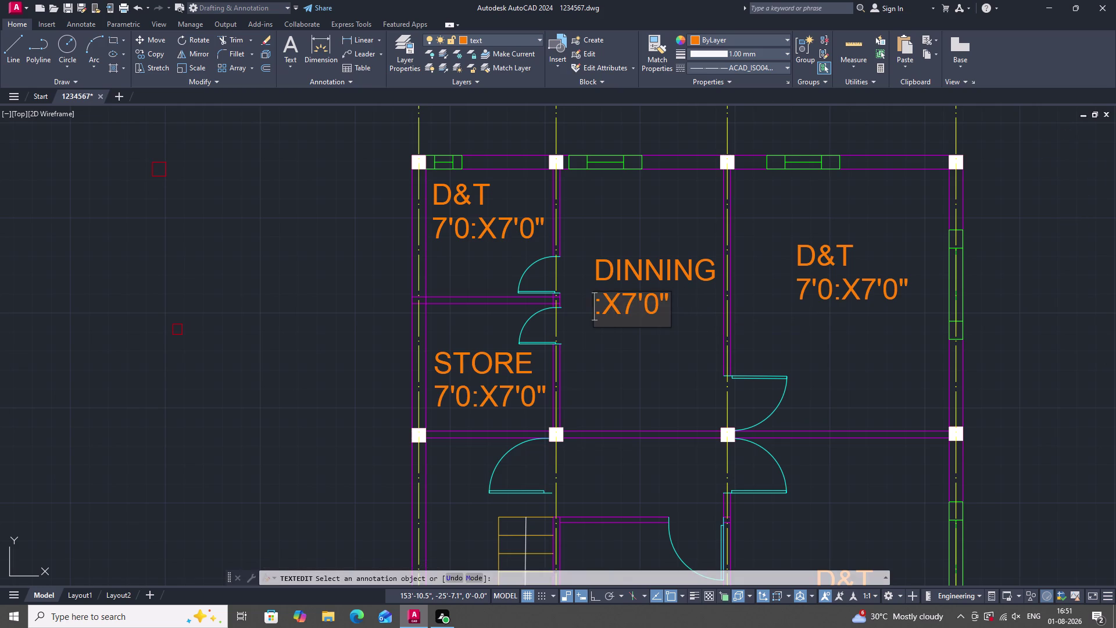
key(9)
key(apostrophe)
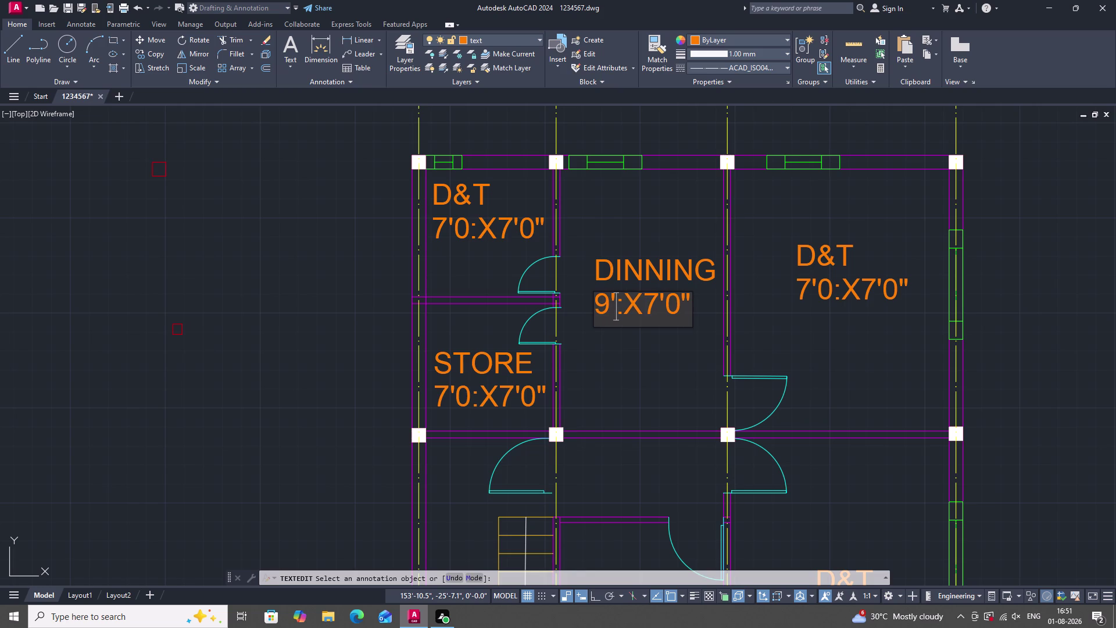
click(629, 305)
key(BackSpace)
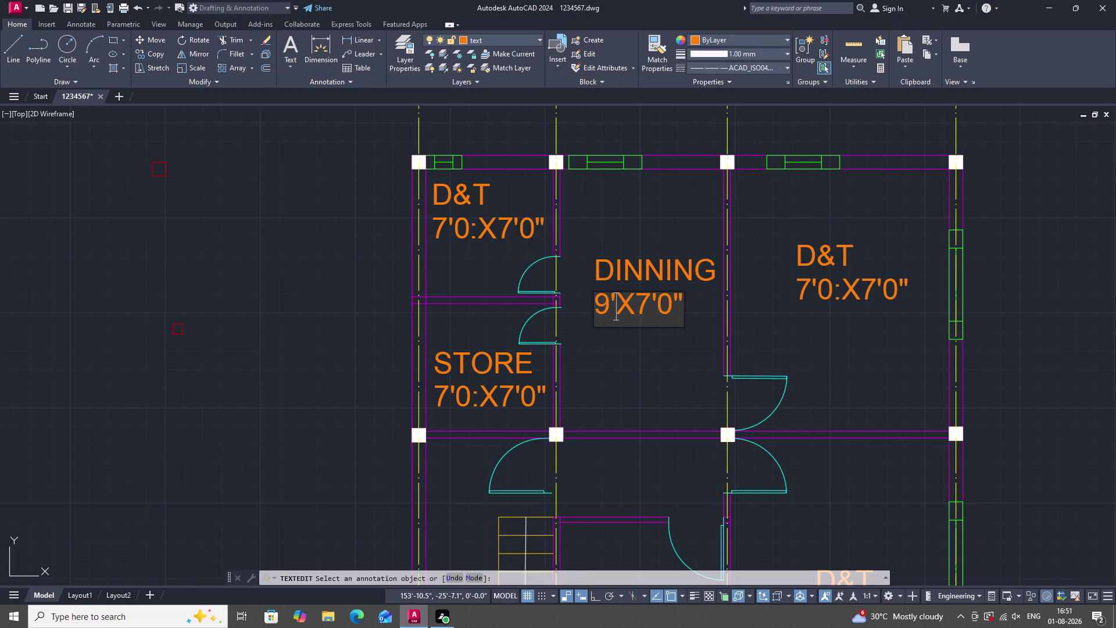
click(651, 302)
click(621, 302)
key(2)
key(BackSpace)
key(4)
key(shift+quotedbl)
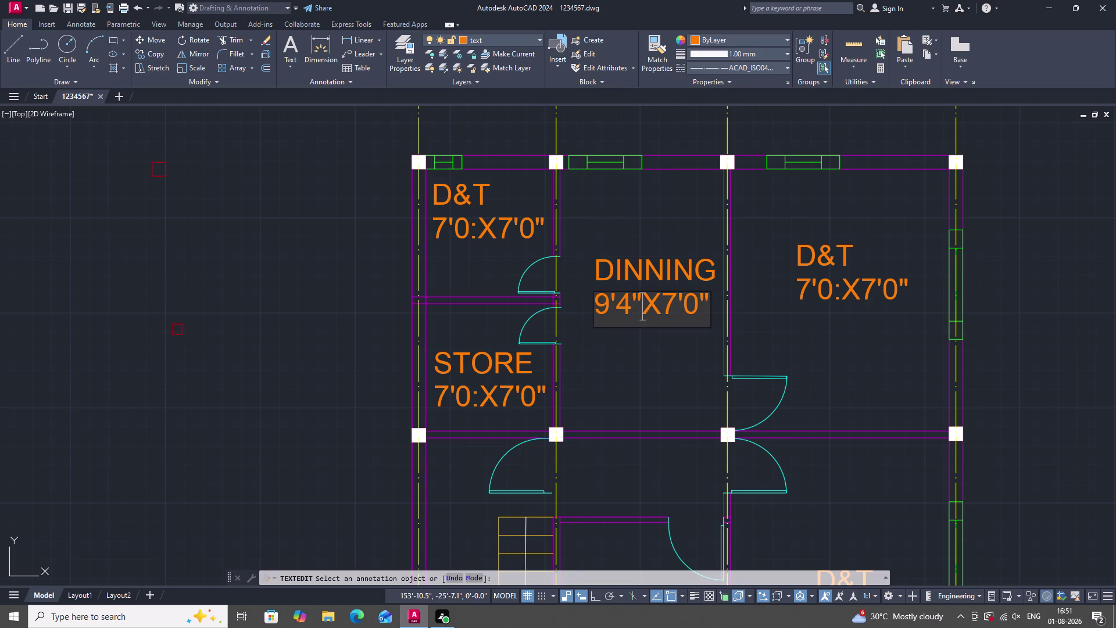
Change the DINNING size text's length to 15'0.1" and exit text editing.
click(674, 302)
key(BackSpace)
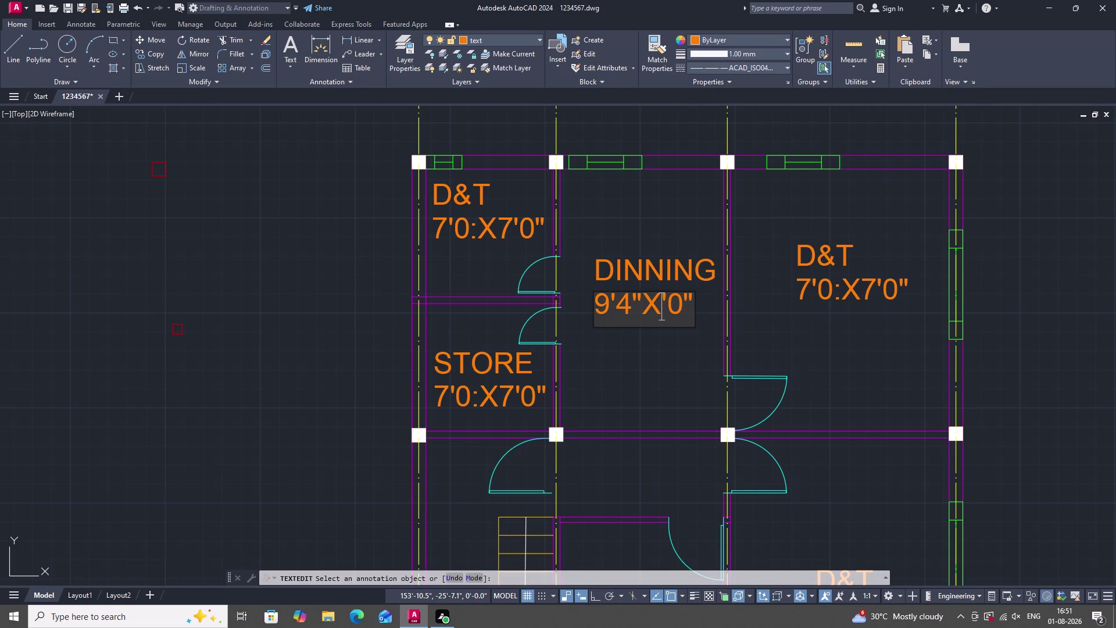
text(1)
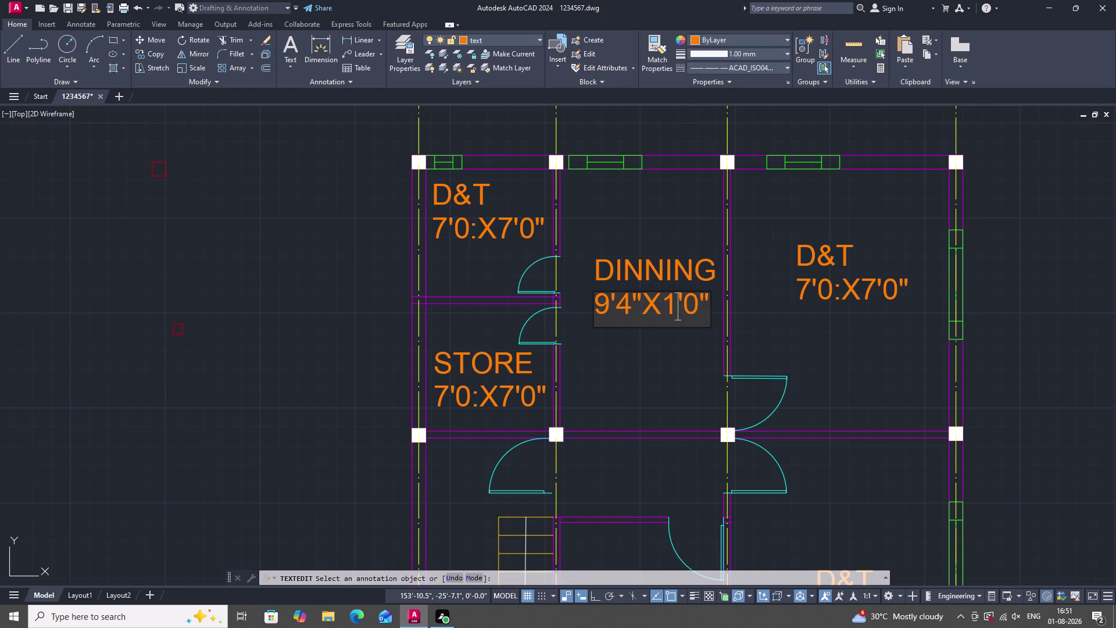
text(5)
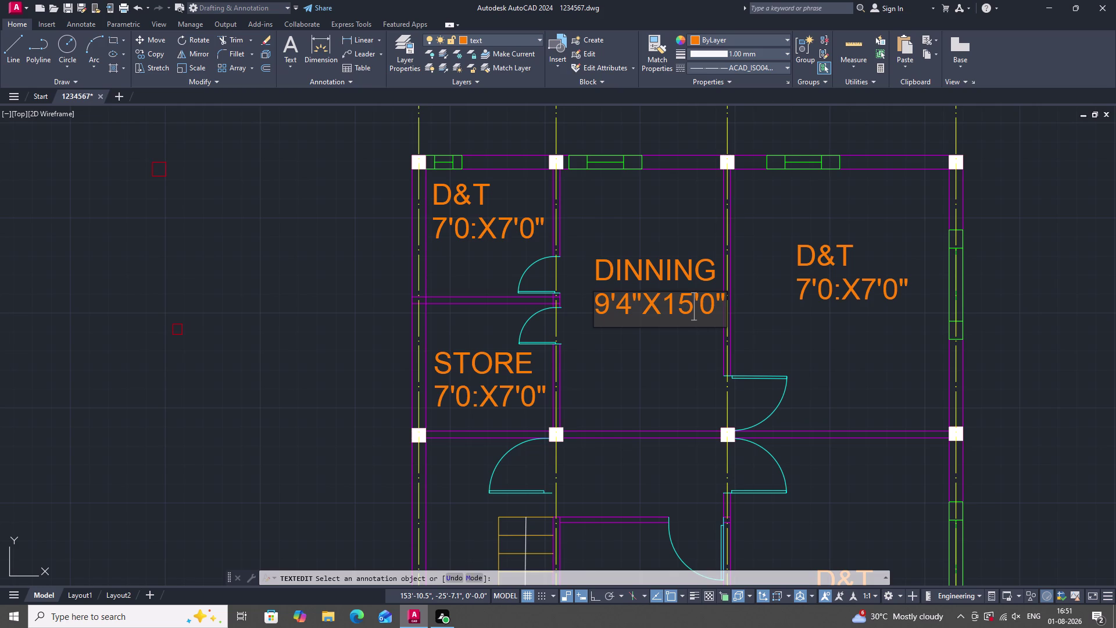
click(703, 300)
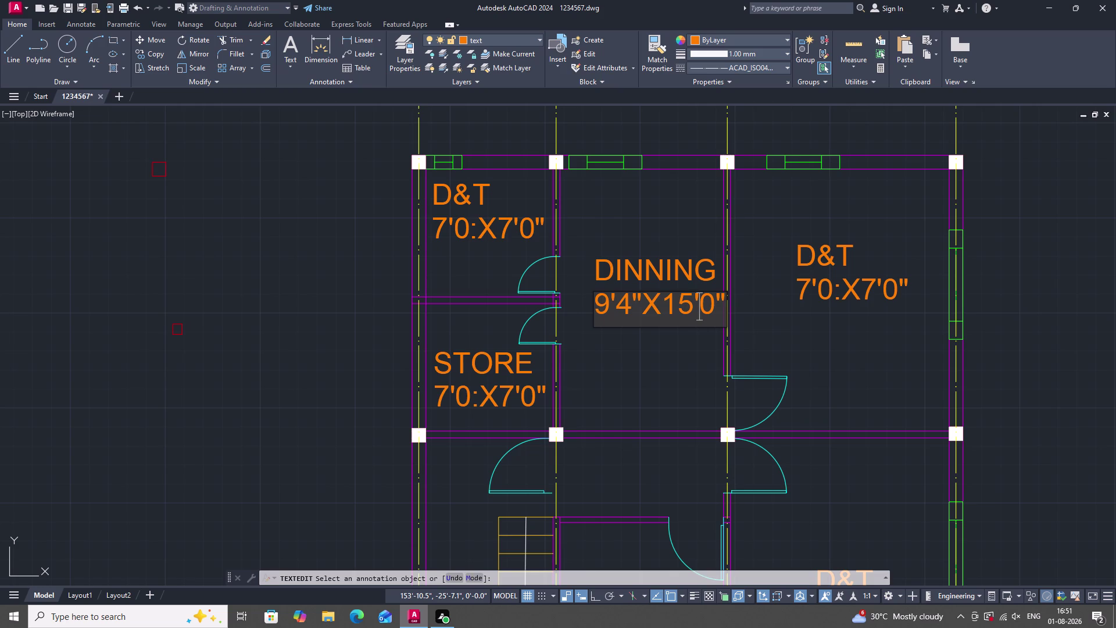
click(716, 303)
text(.)
text(1)
click(673, 342)
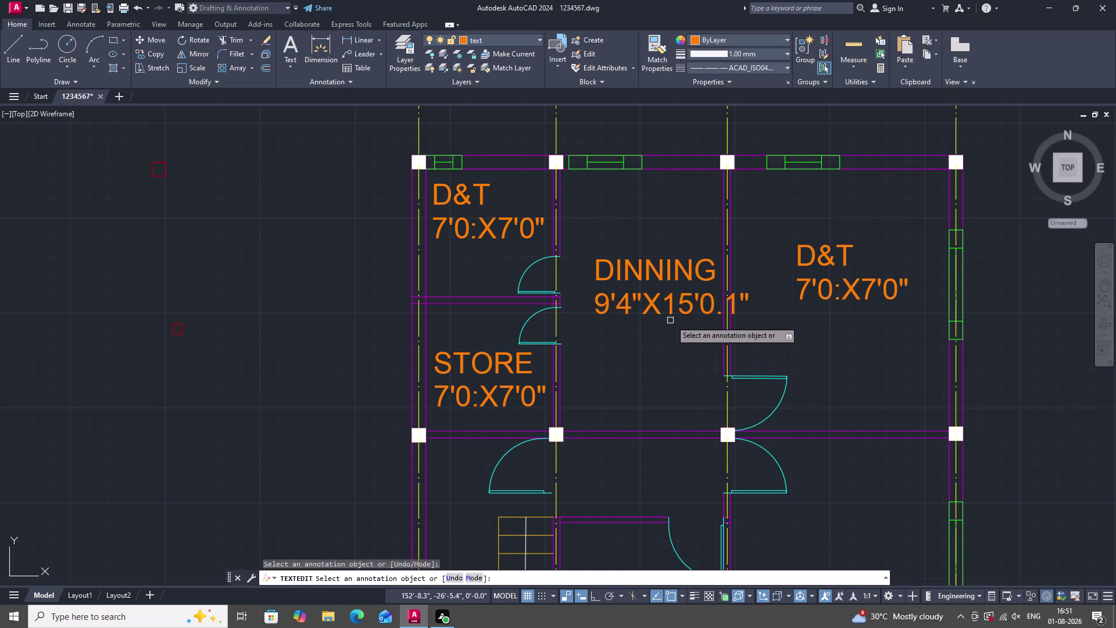
key(Escape)
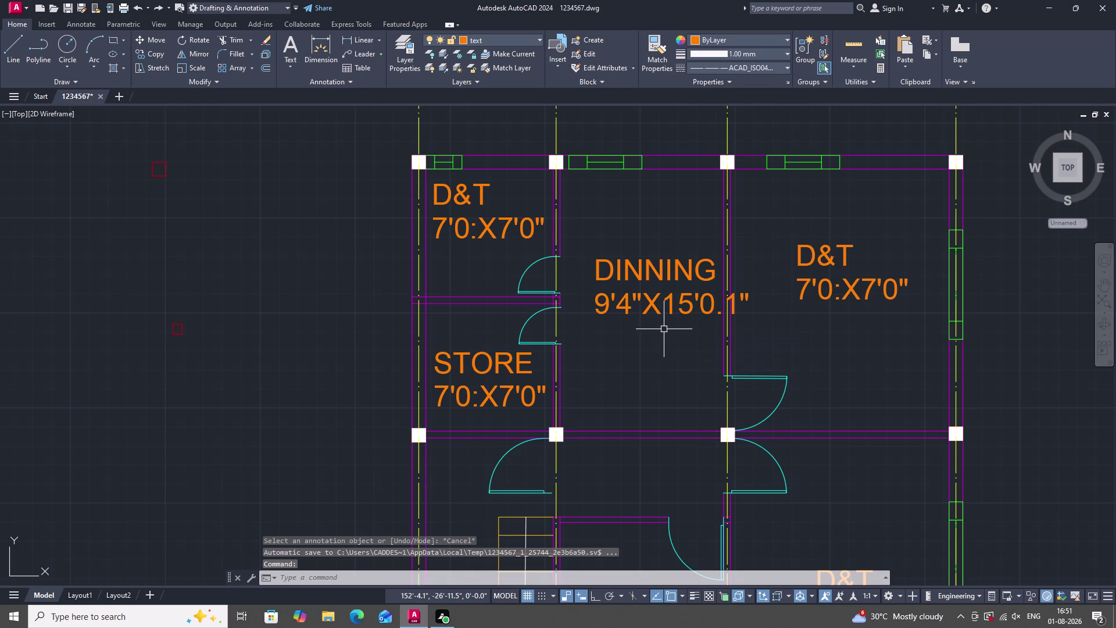
Select the DINNING size text, cancel the accidental grip move, and zoom to the right room.
click(666, 315)
click(646, 311)
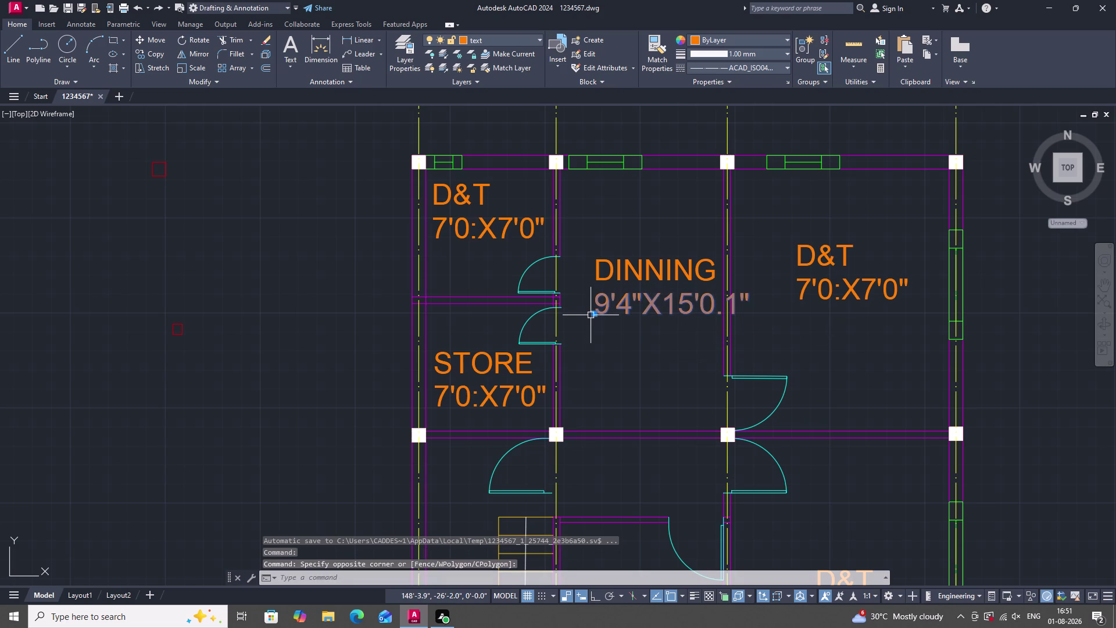
click(593, 314)
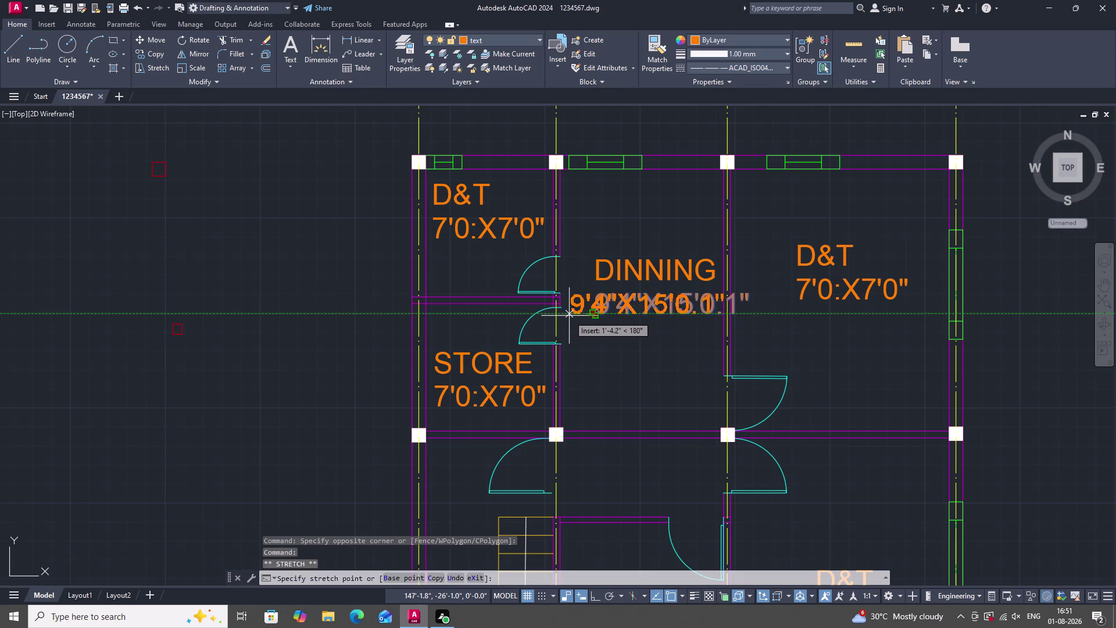
click(565, 316)
key(Escape)
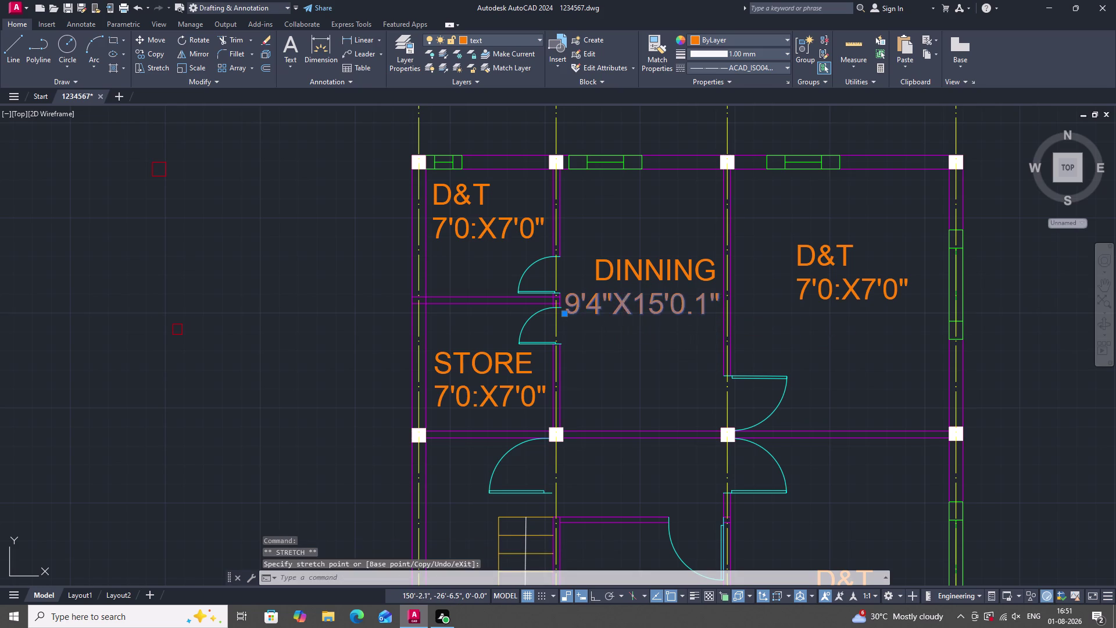
scroll(down, 3)
scroll(up, 3)
scroll(down, 3)
scroll(up, 3)
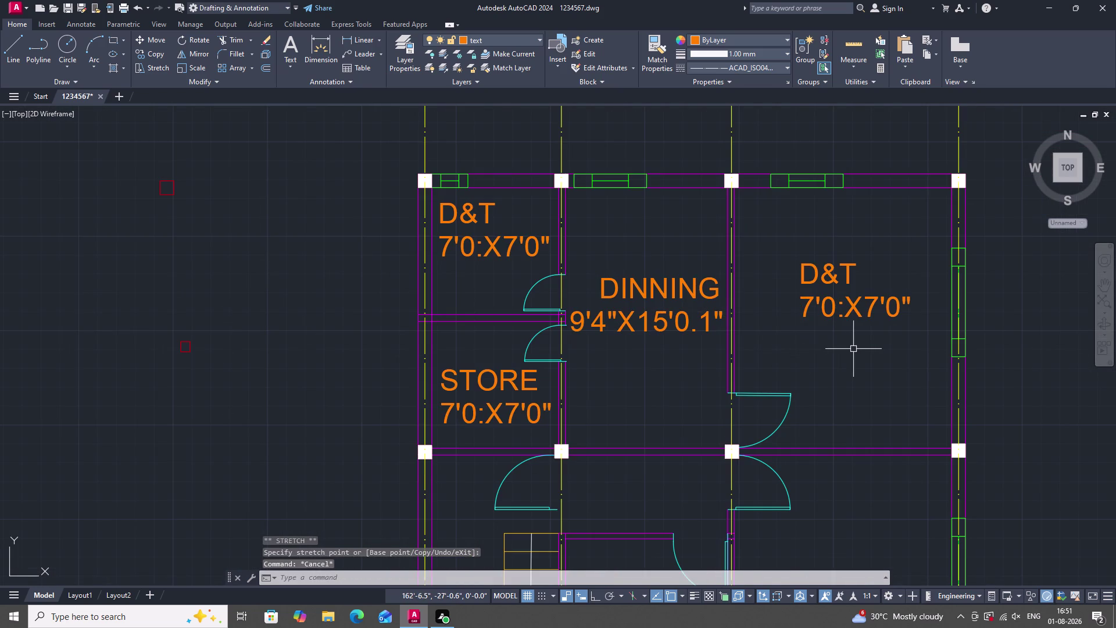
scroll(up, 3)
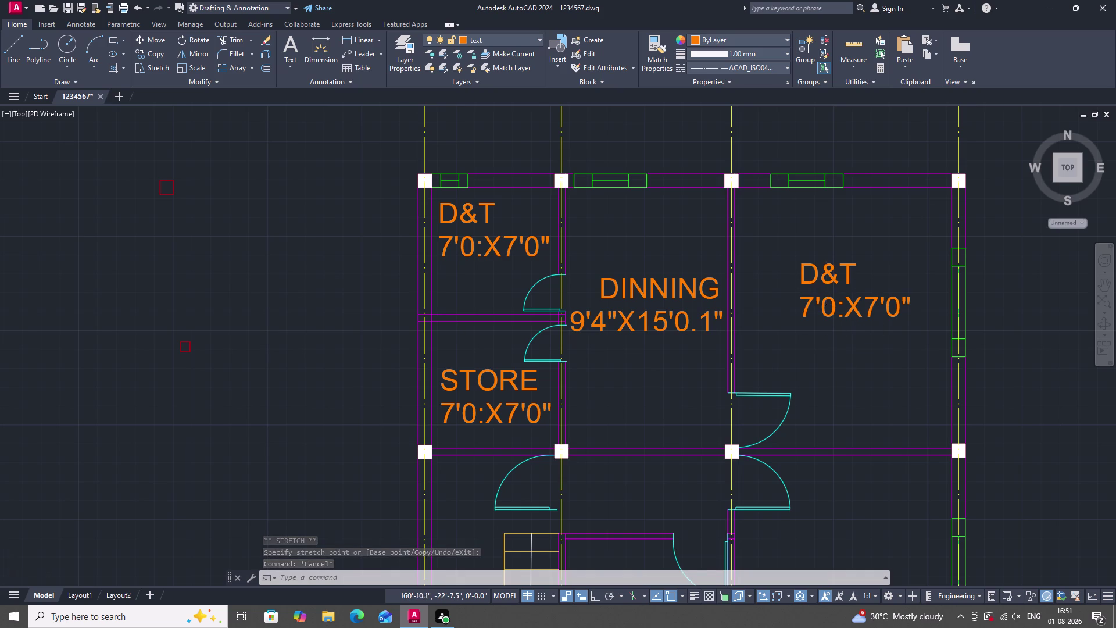
double_click(816, 279)
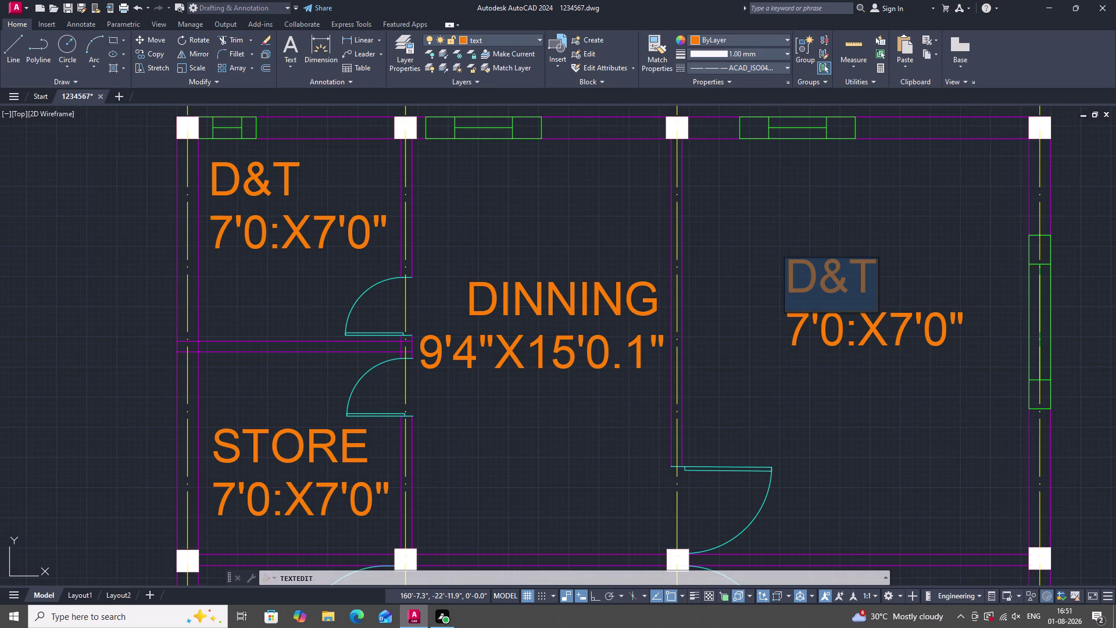
Rename the right room's D&T label to BED ROOM.
text(BED)
key(space)
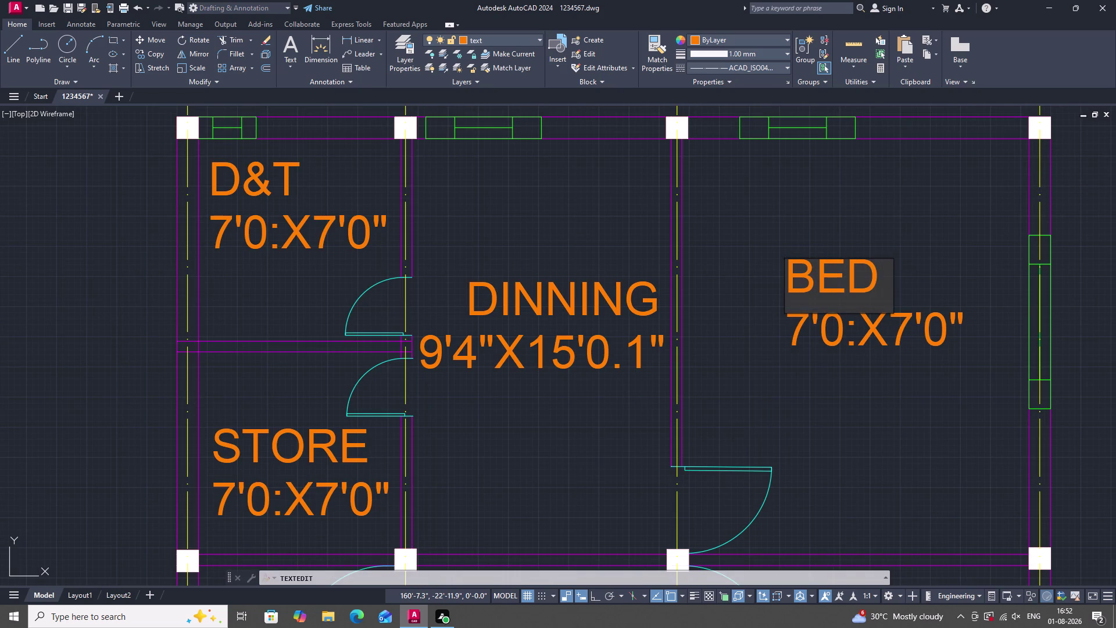
text(ROO)
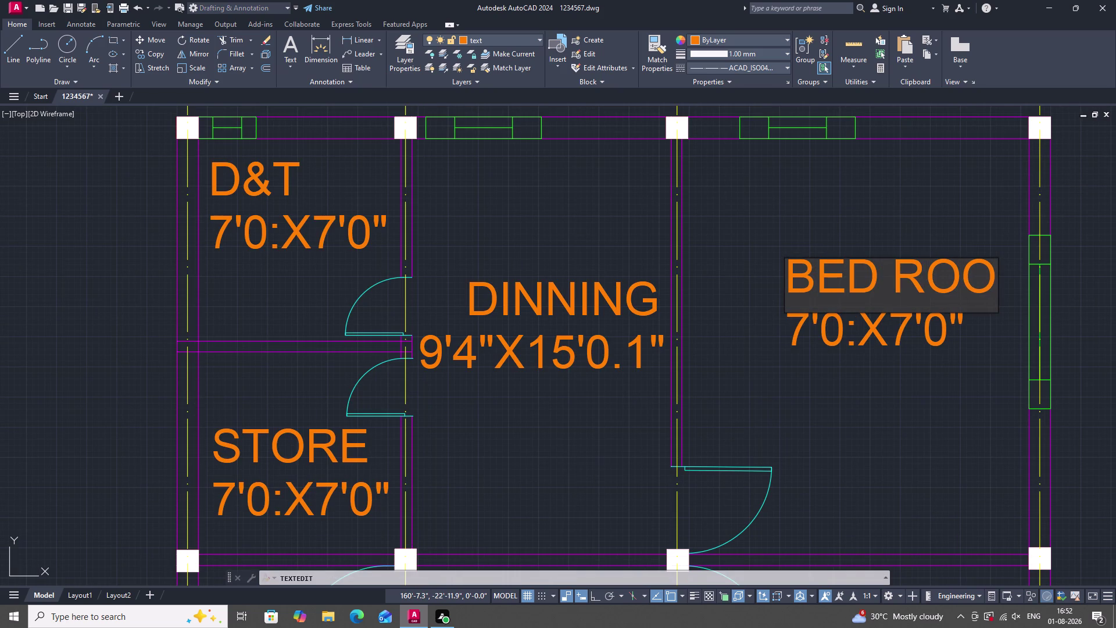
key(m)
click(886, 384)
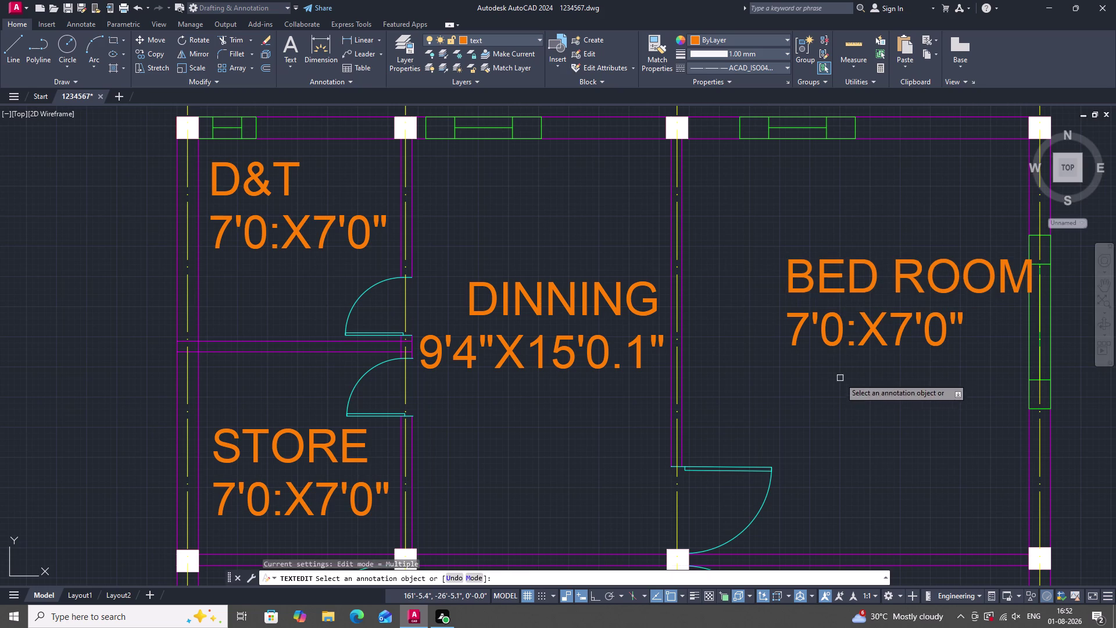
Replace the width in the bedroom size text with 12'0".
double_click(841, 340)
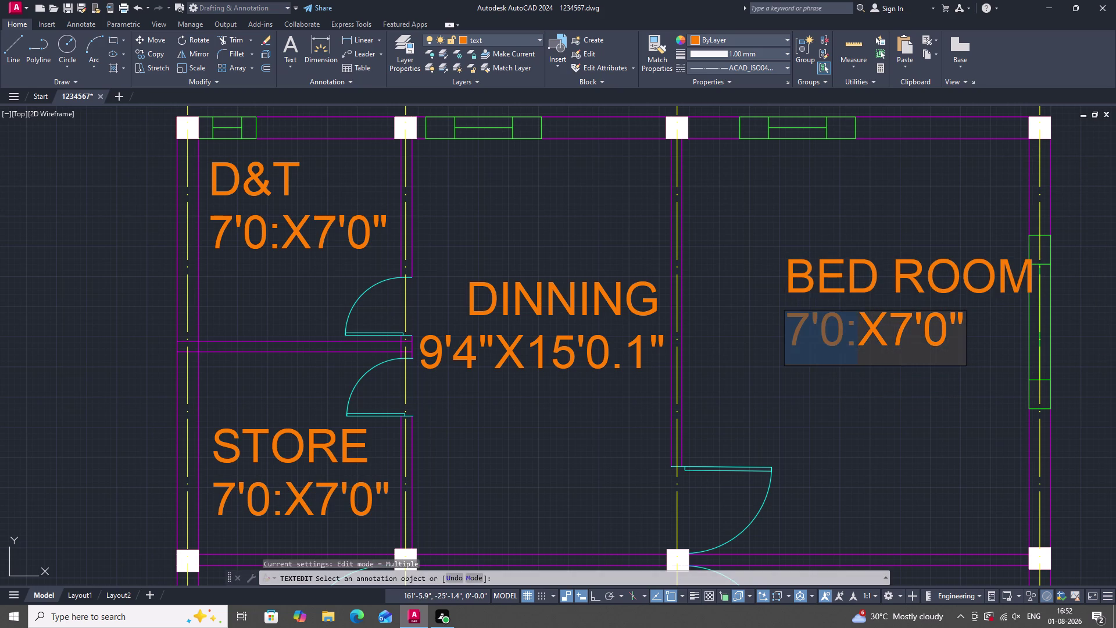
click(818, 325)
click(809, 323)
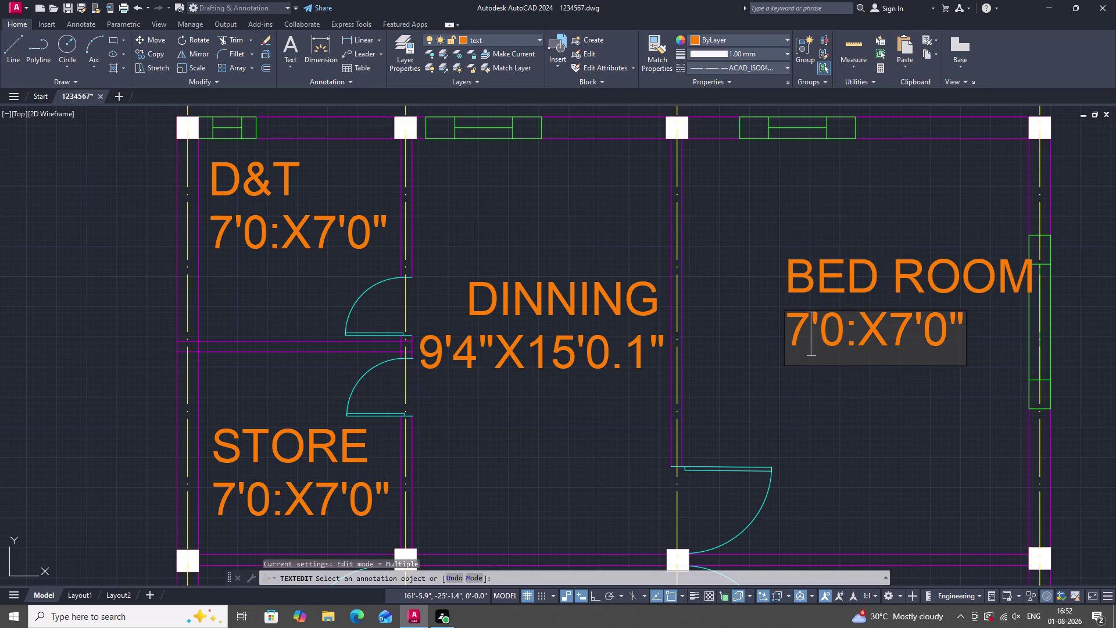
key(BackSpace)
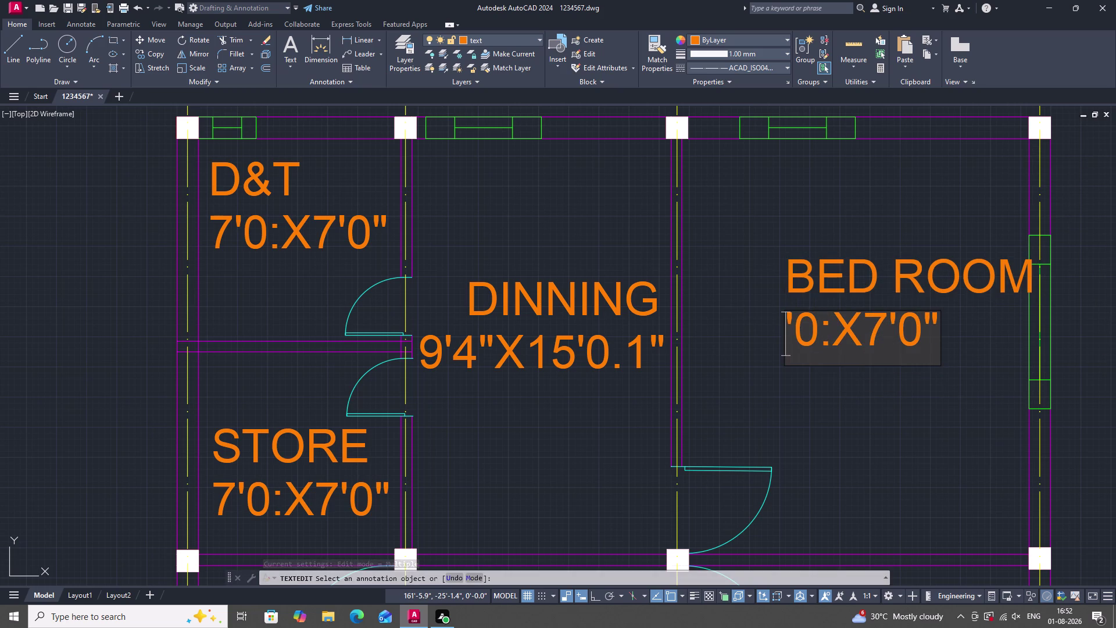
text(12)
text(')
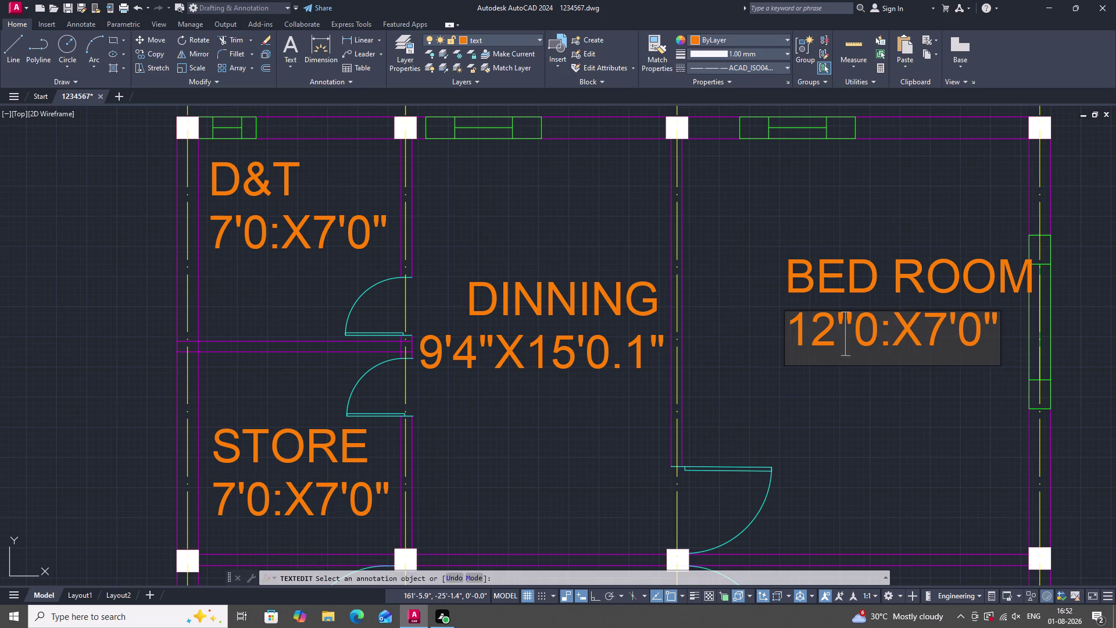
text(0")
key(Return)
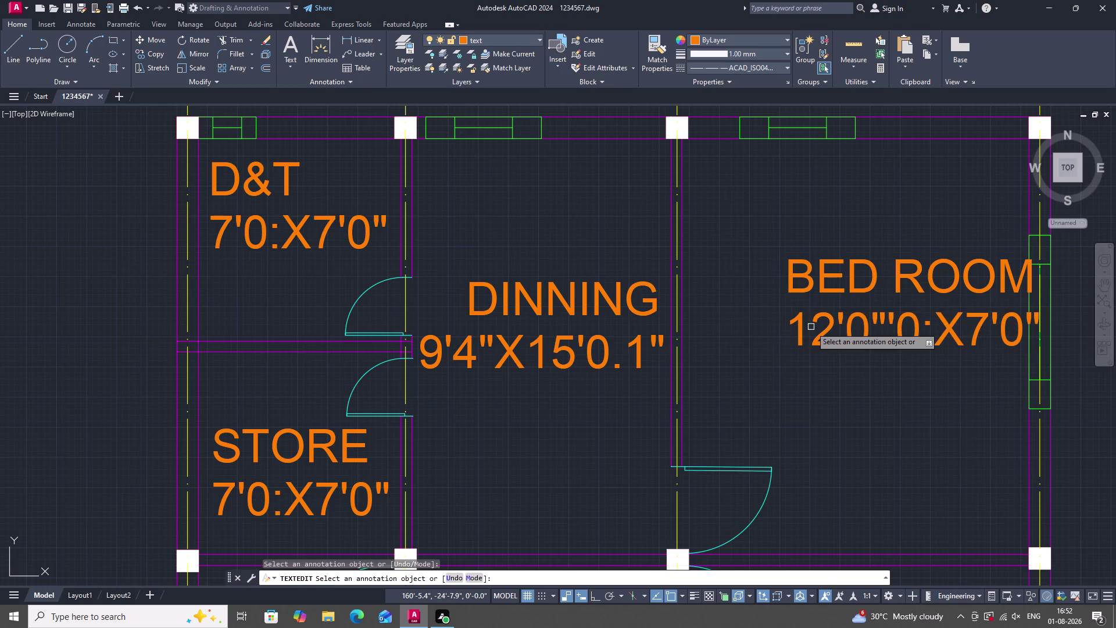
key(BackSpace)
key(Escape)
Remove the stray quote mark, zero and colon from the bedroom size text.
double_click(858, 337)
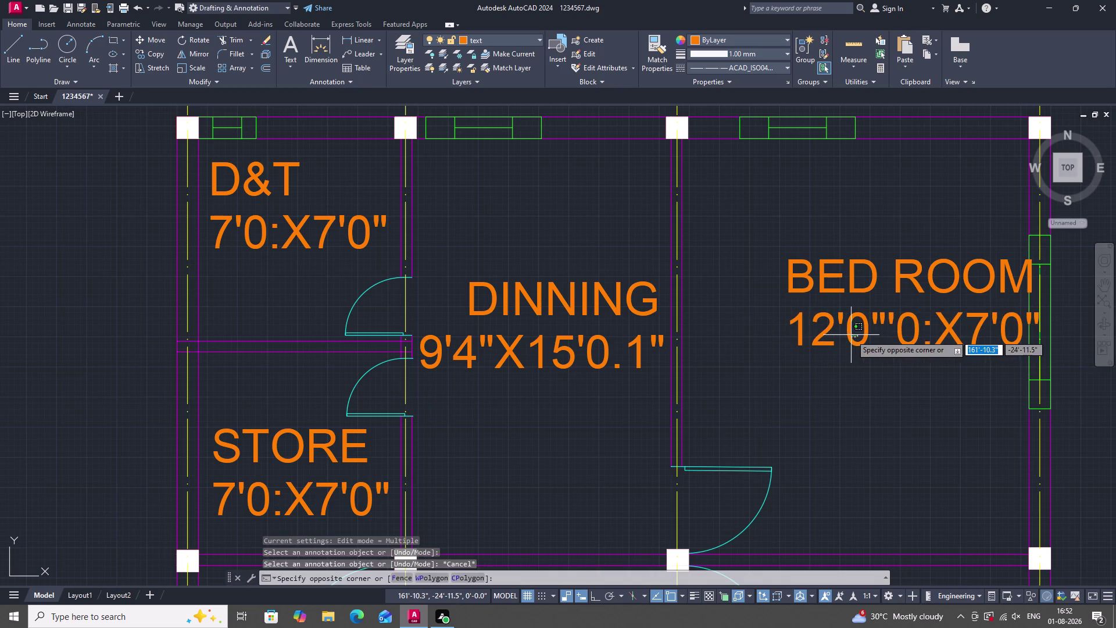
click(850, 335)
double_click(850, 334)
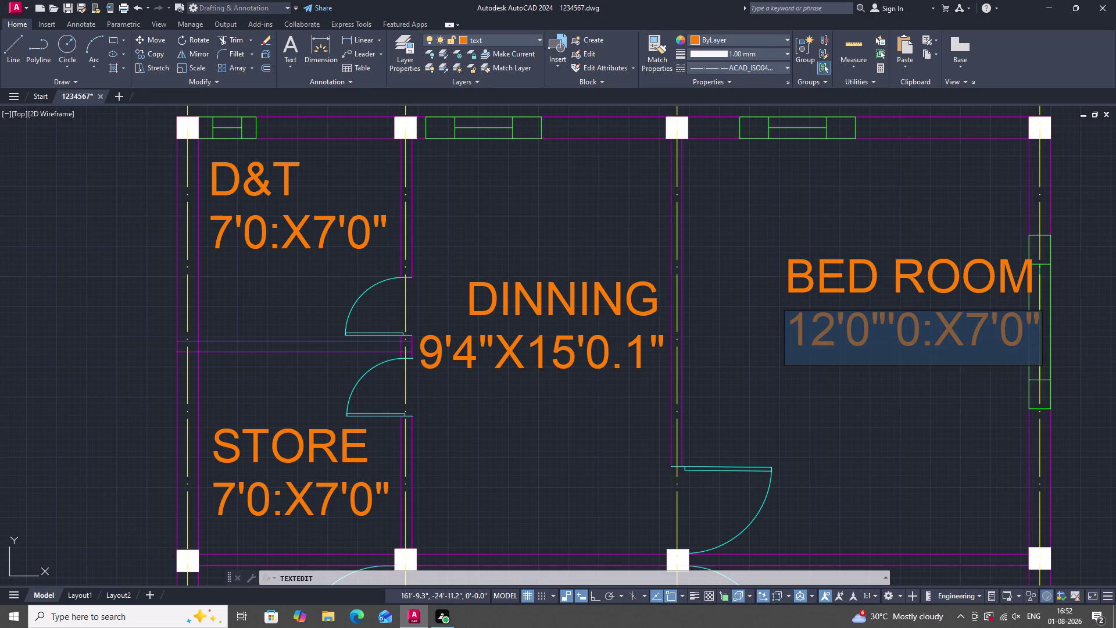
click(886, 320)
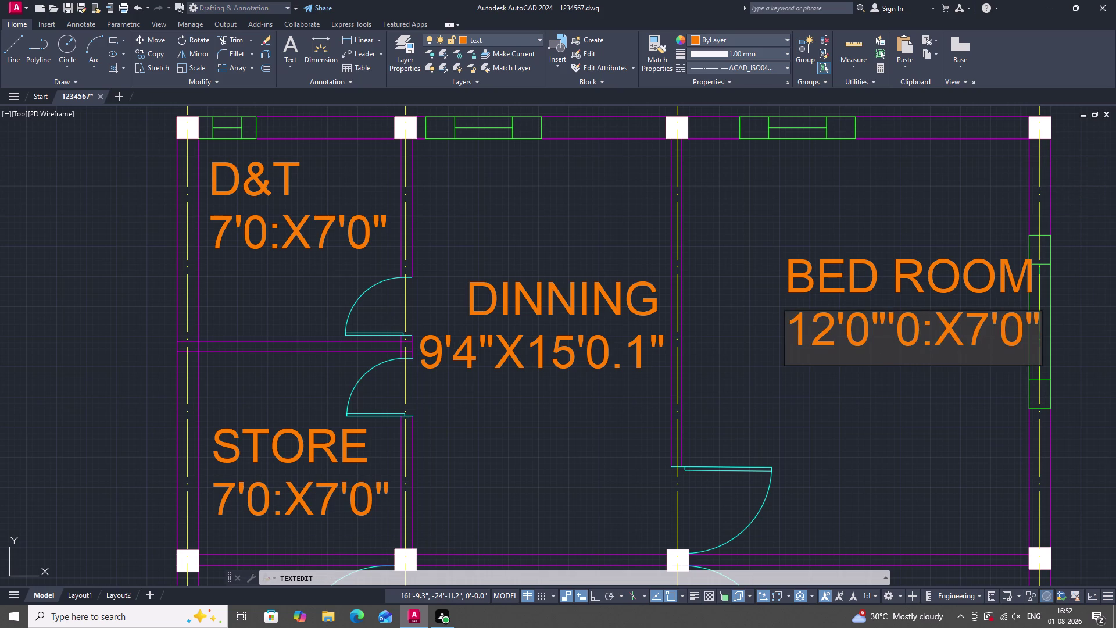
click(897, 318)
key(BackSpace)
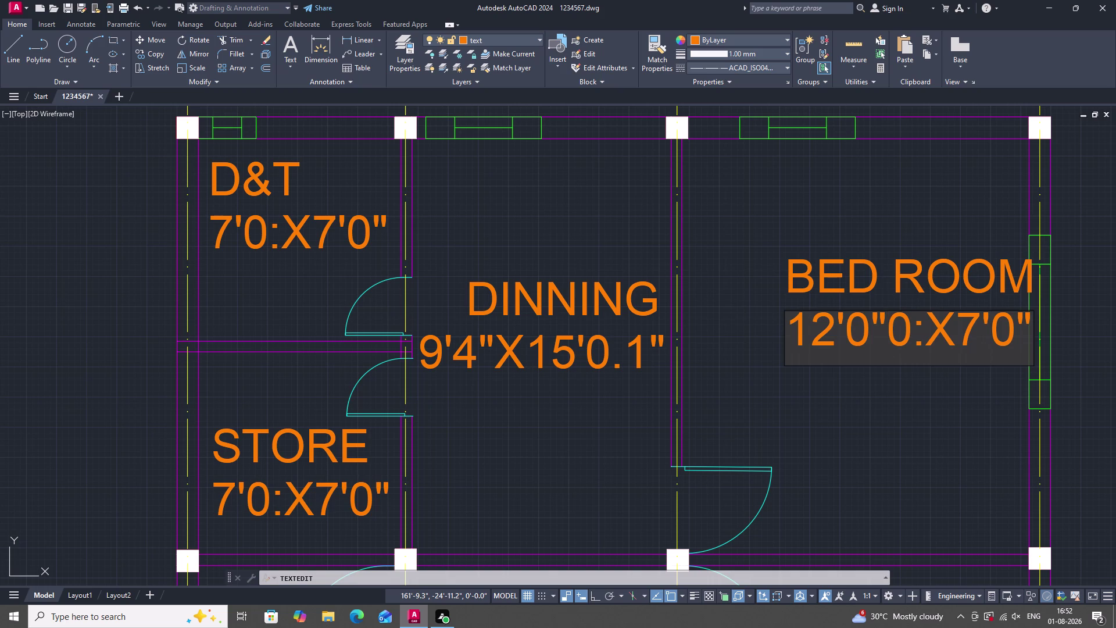
click(912, 328)
key(BackSpace)
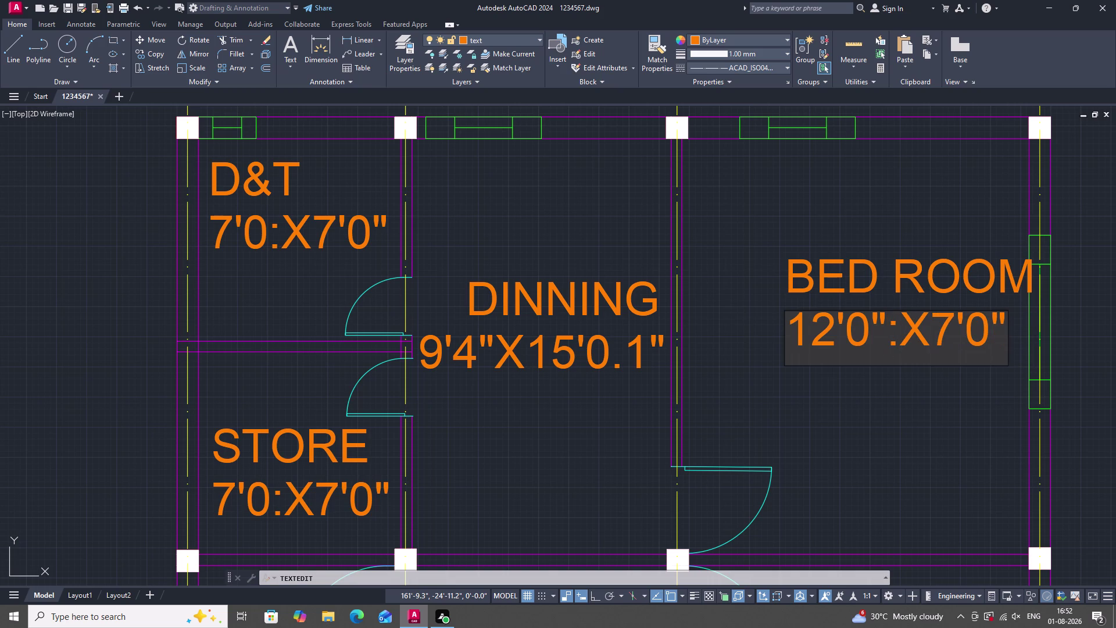
click(907, 332)
key(BackSpace)
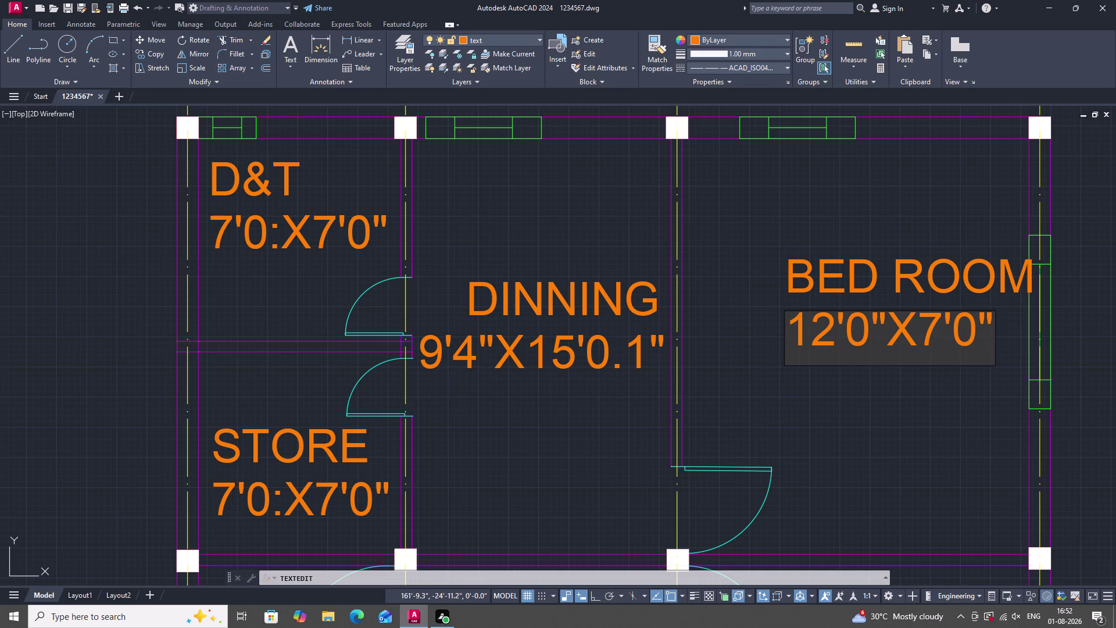
Change the bedroom length to 10'08" and exit text editing.
click(948, 323)
click(944, 320)
key(BackSpace)
text(10)
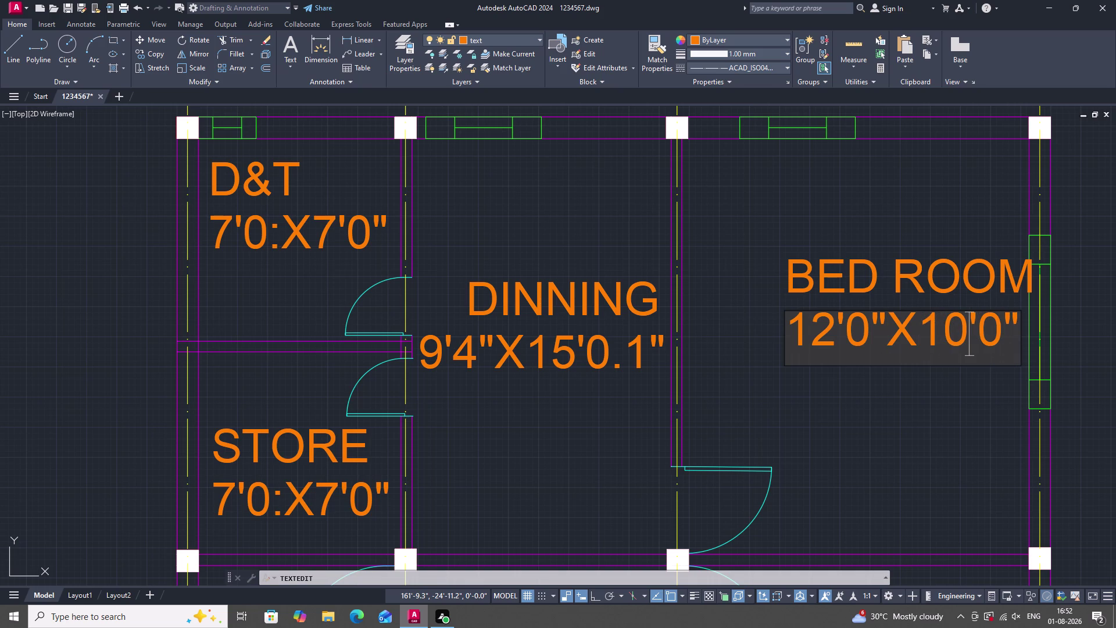
click(1004, 322)
key(8)
scroll(down, 3)
click(919, 399)
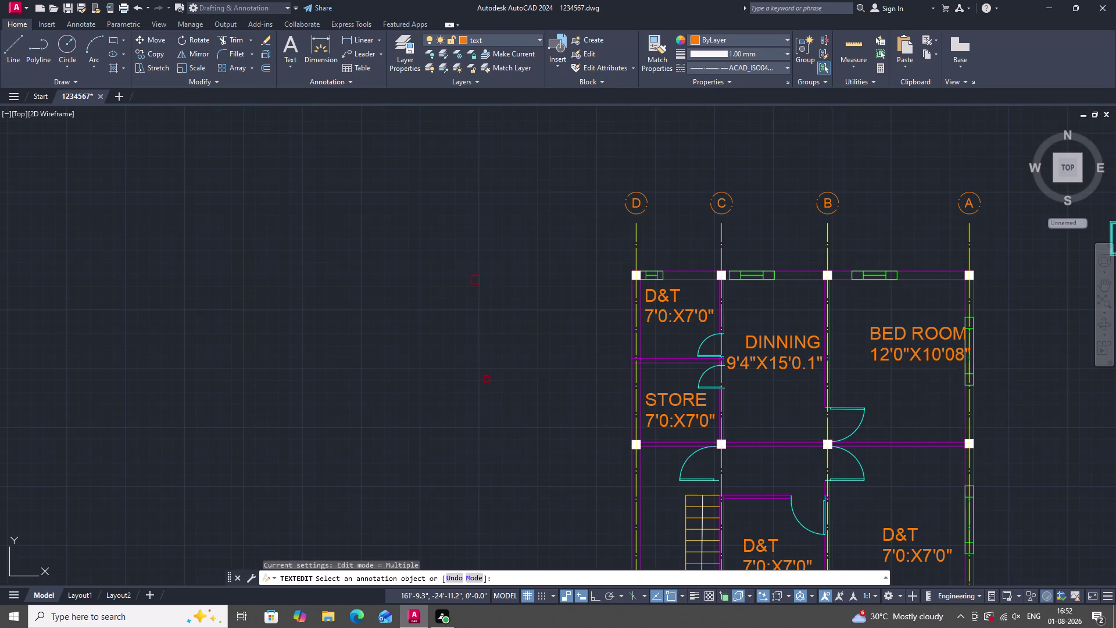
key(Escape)
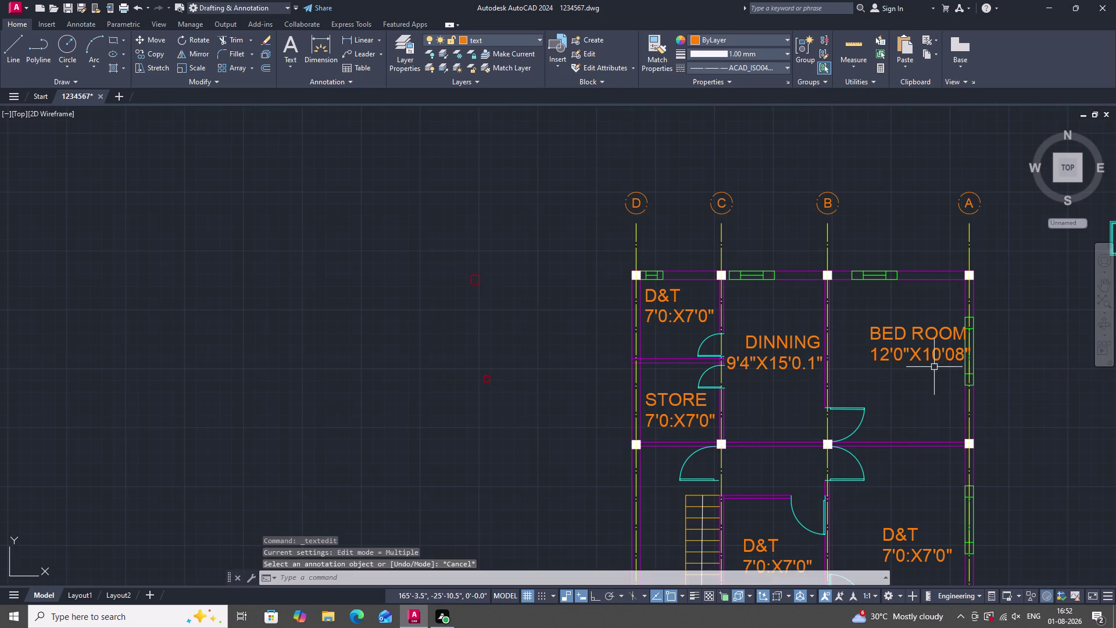
Select the bedroom size text, cancel the move, and zoom out over the plan.
click(927, 357)
click(871, 361)
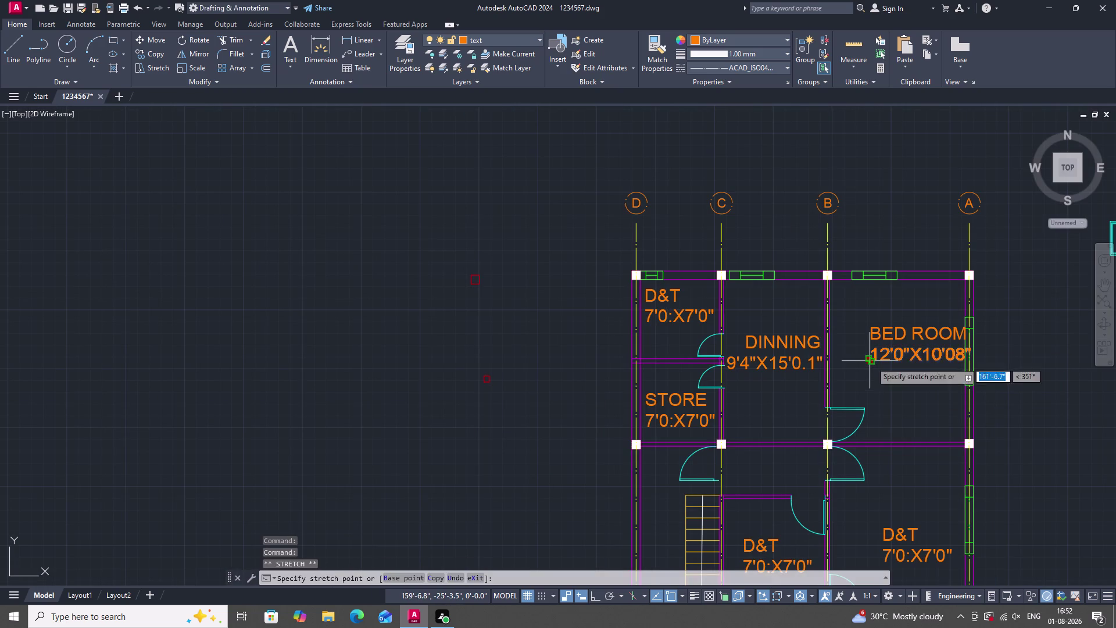
click(842, 361)
scroll(down, 3)
scroll(up, 3)
key(Escape)
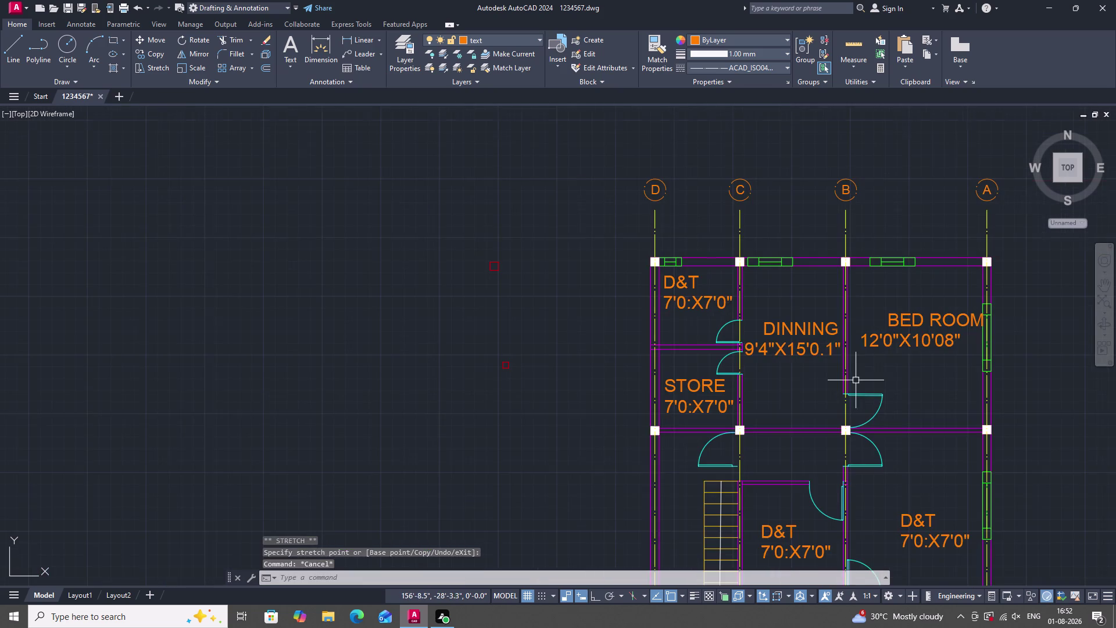
scroll(down, 3)
scroll(up, 3)
scroll(down, 3)
scroll(up, 3)
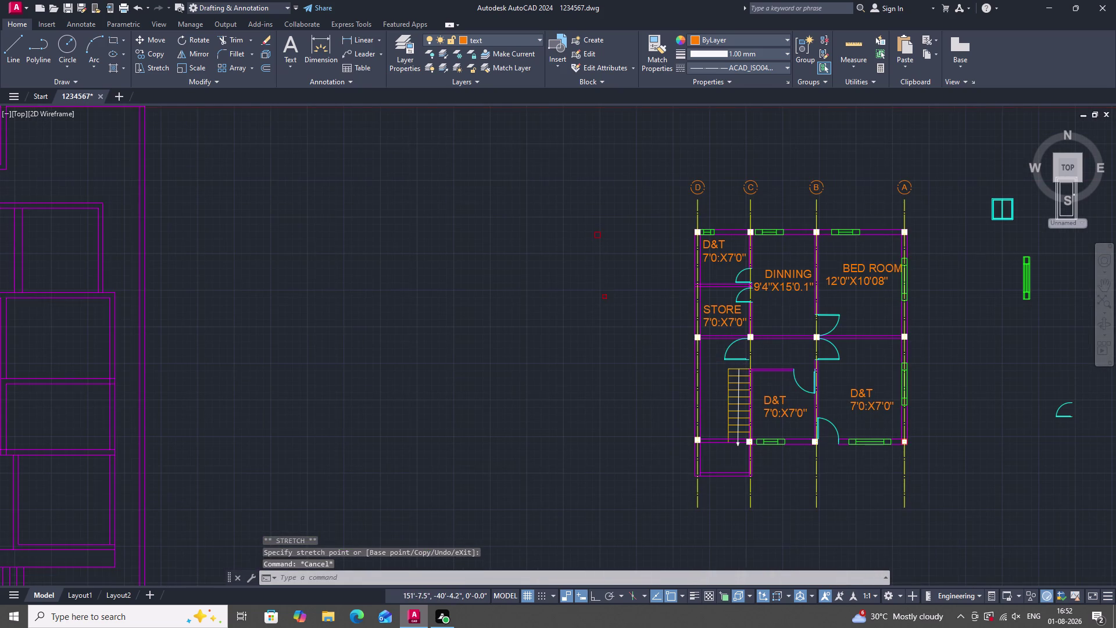
scroll(up, 3)
Rename the lower D&T room label to KITCHEN.
double_click(748, 392)
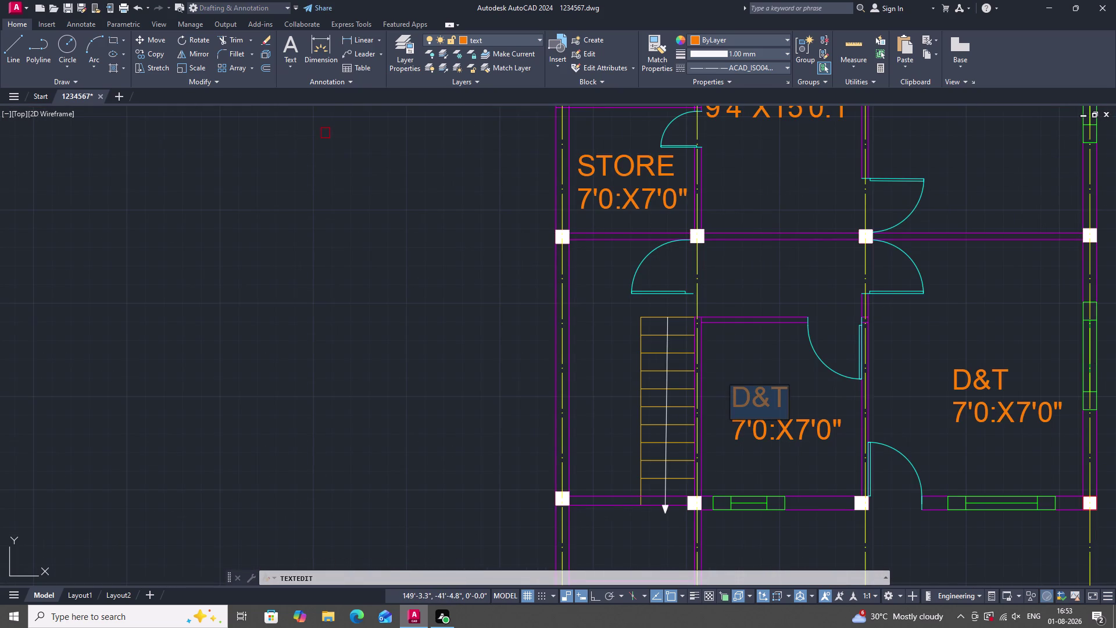
text(KIT)
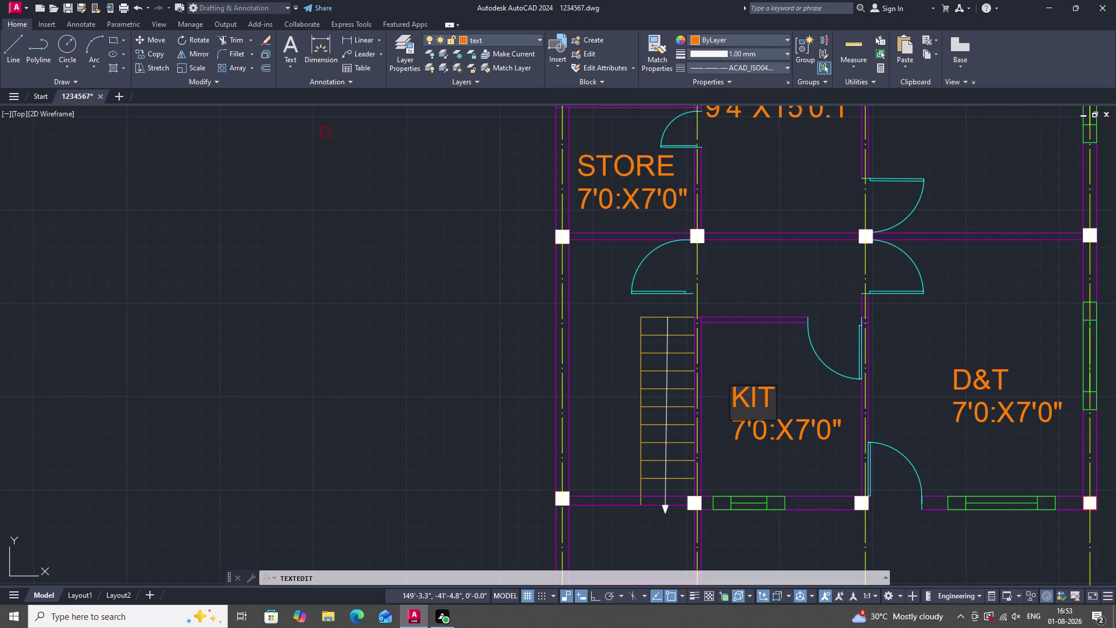
text(CHR)
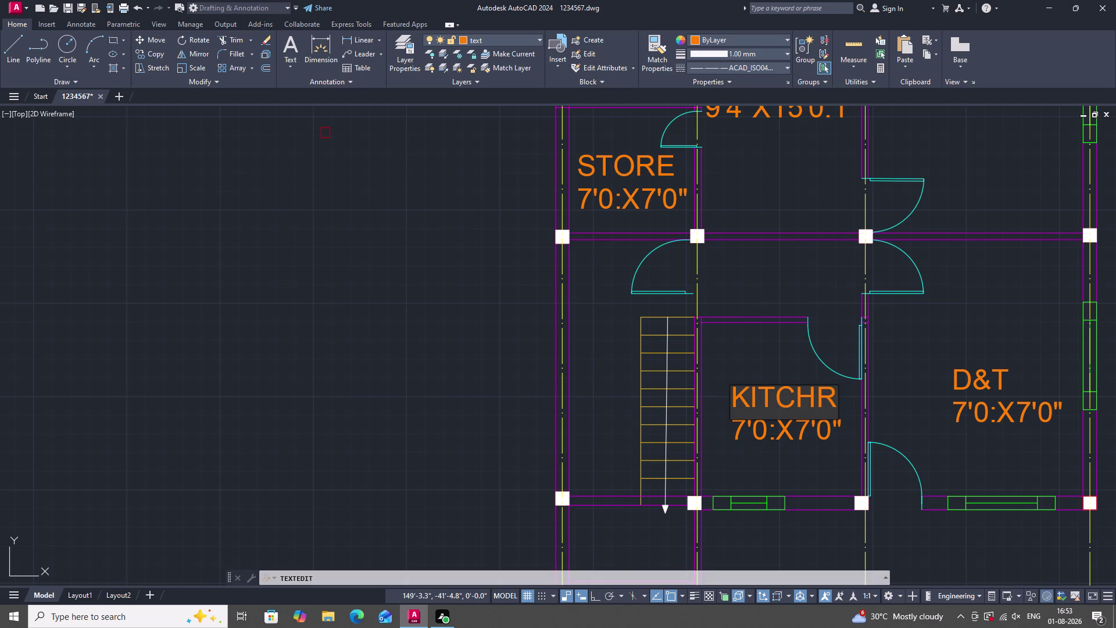
key(BackSpace)
key(e)
key(n)
click(840, 441)
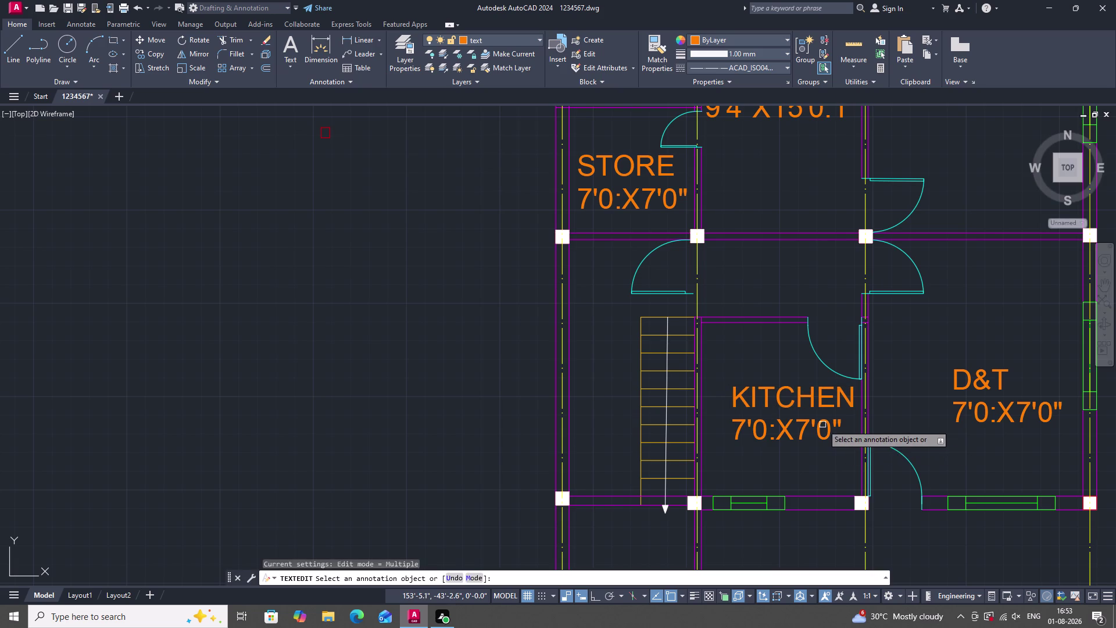
Change the kitchen size text's width to 7'1".
double_click(823, 430)
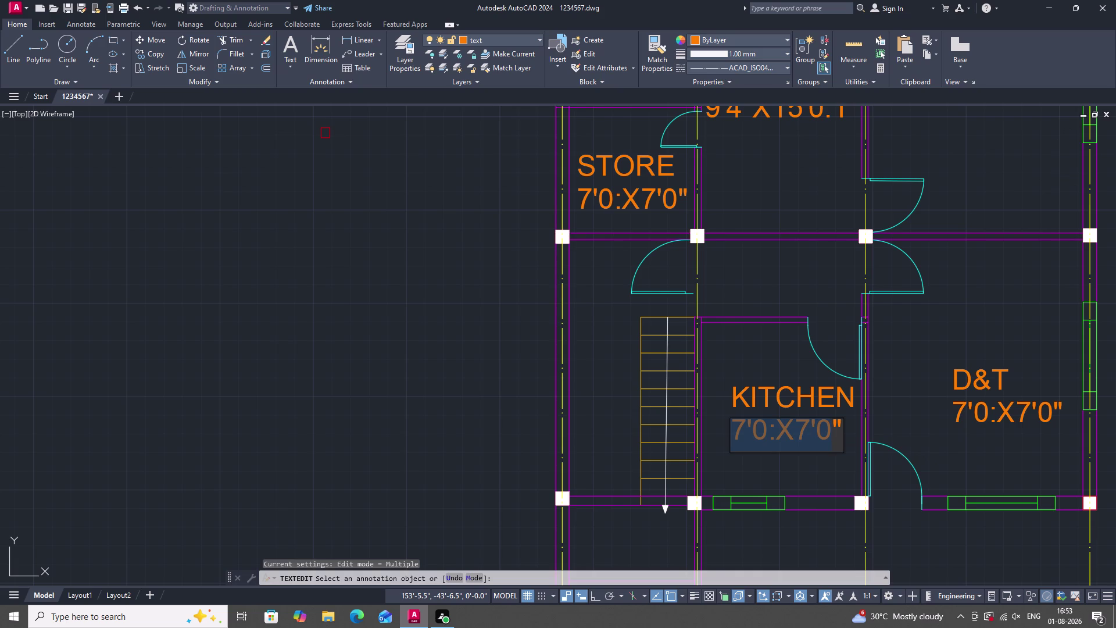
scroll(up, 3)
click(771, 432)
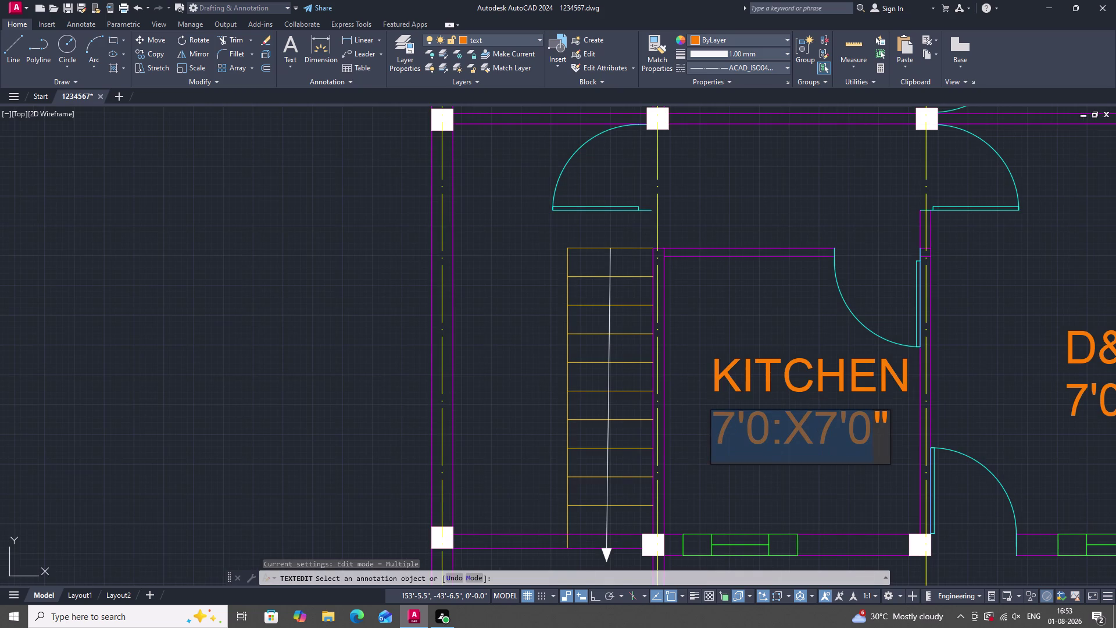
click(785, 433)
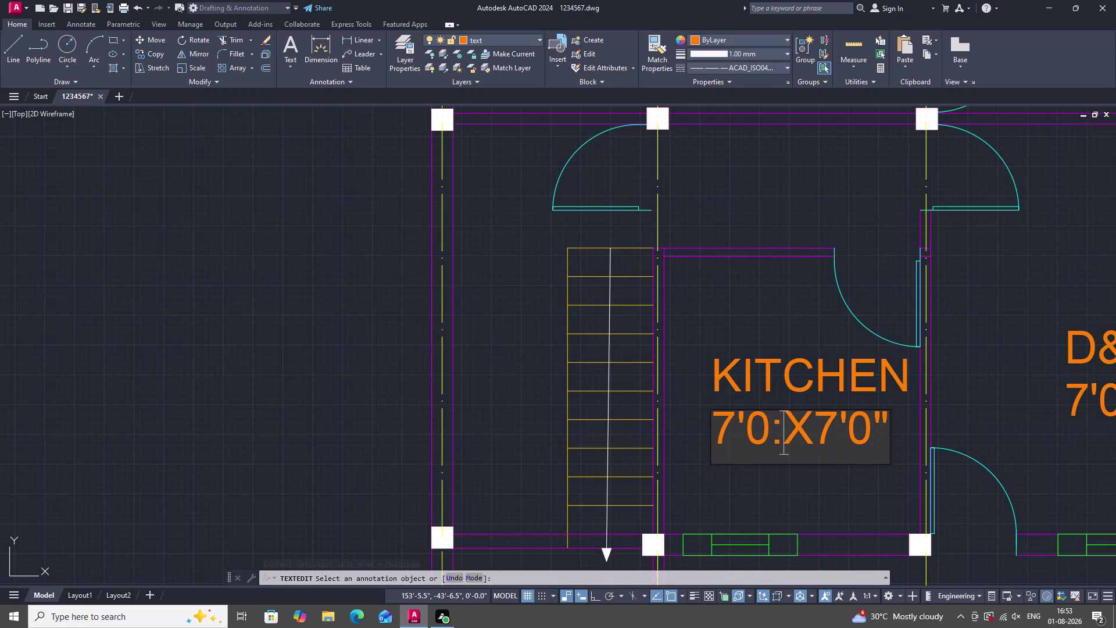
key(BackSpace)
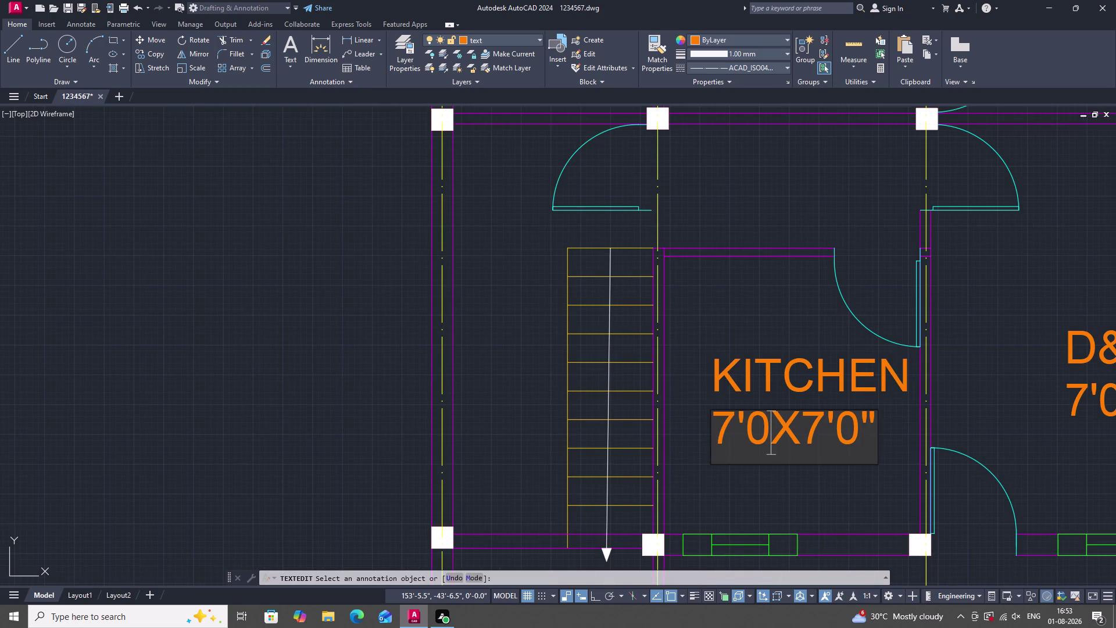
key(BackSpace)
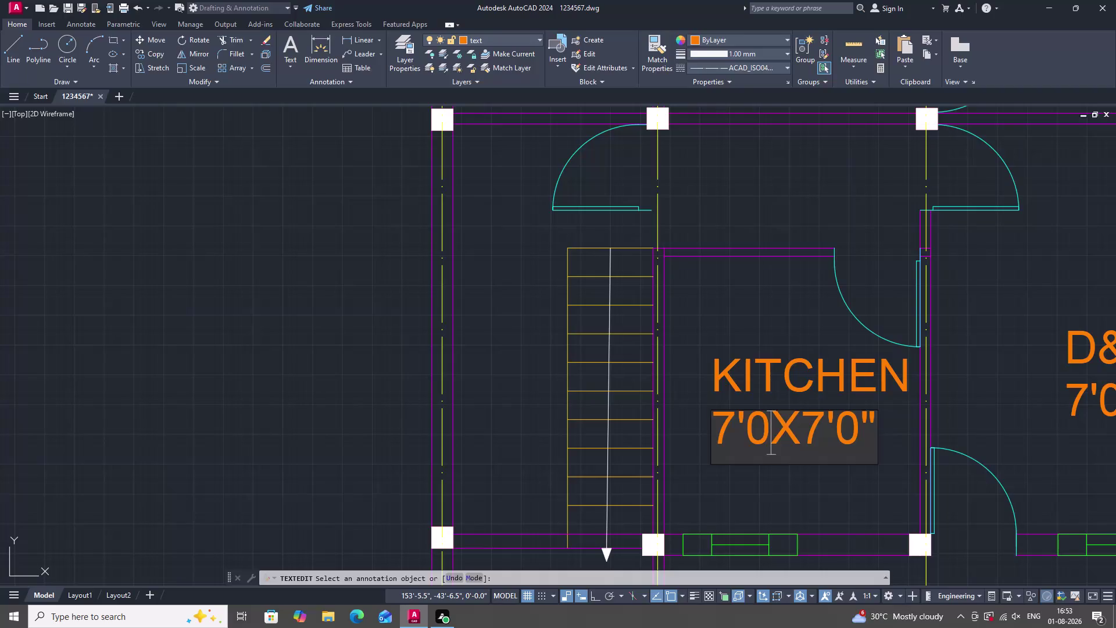
text(1")
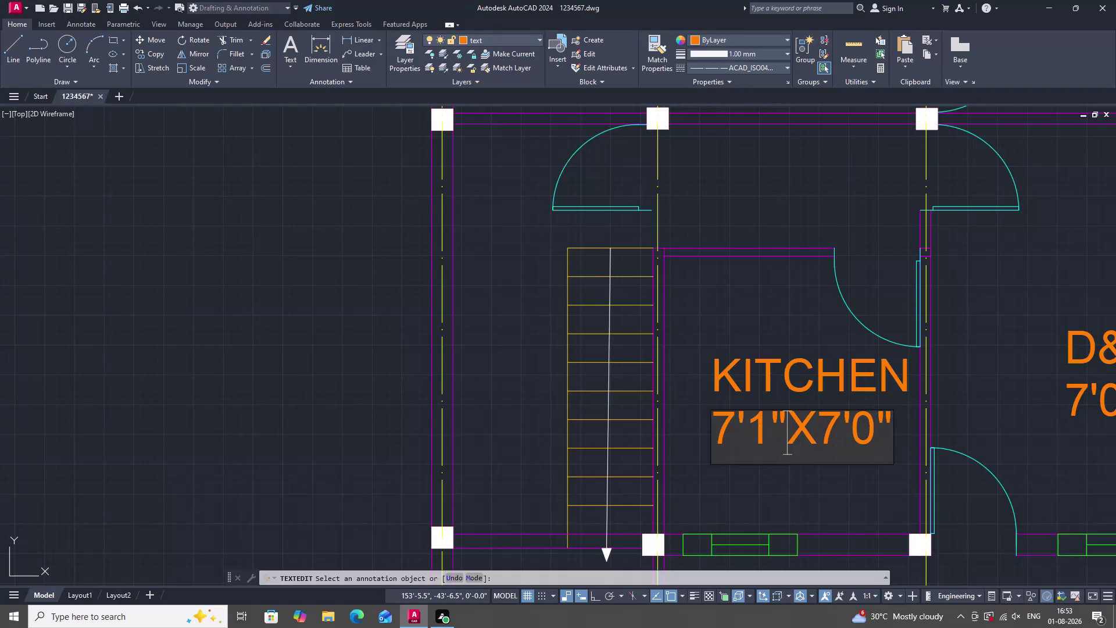
Change the kitchen size text's length to 9'4".
click(837, 433)
key(BackSpace)
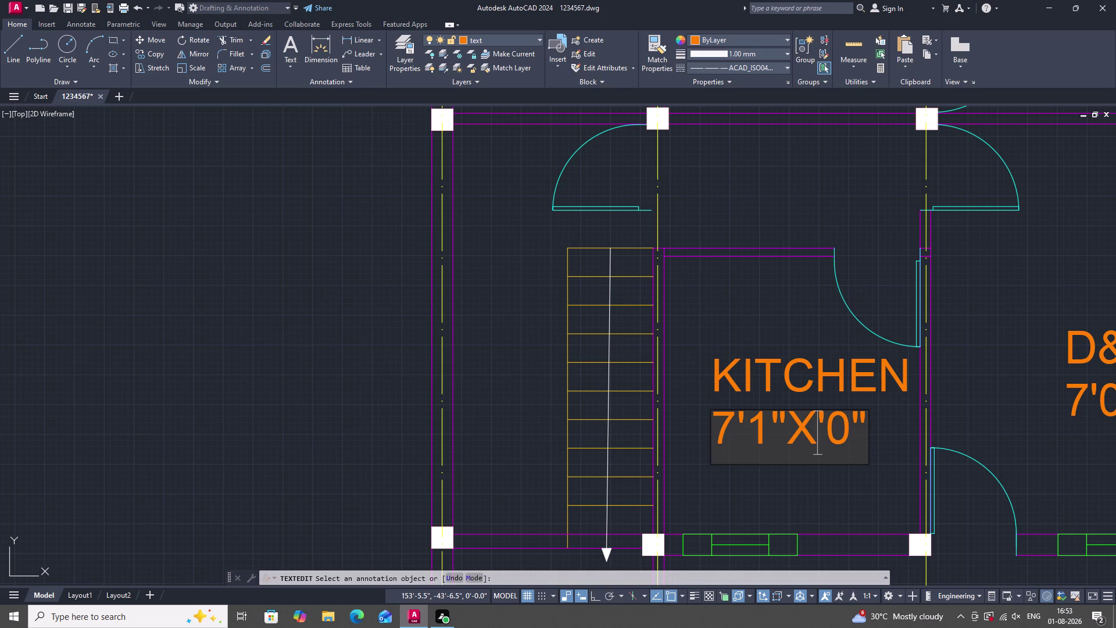
text(9)
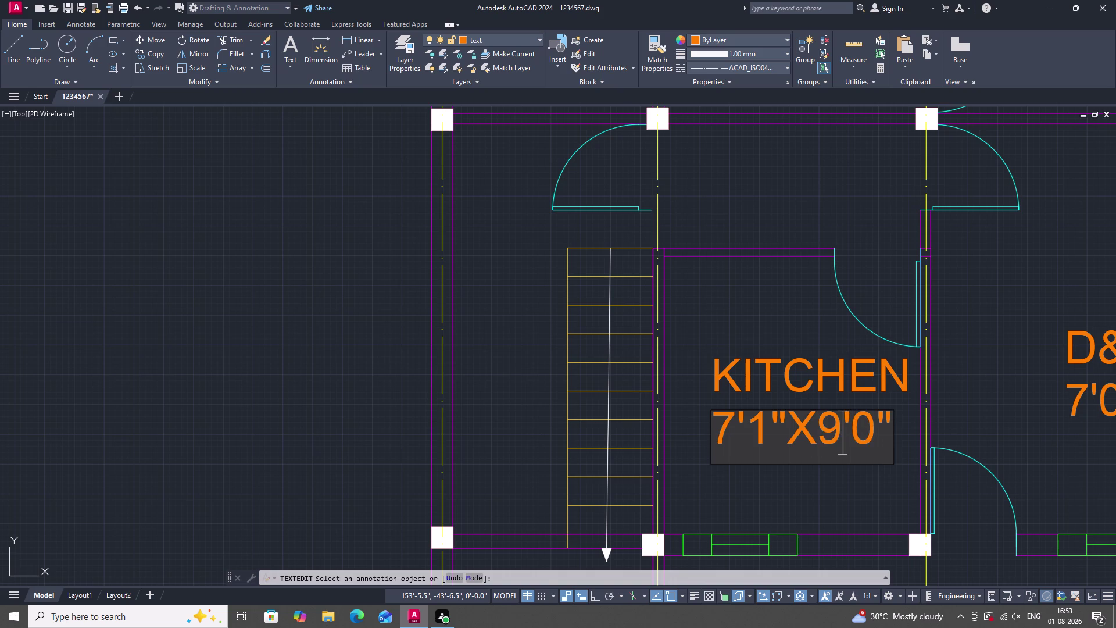
text(')
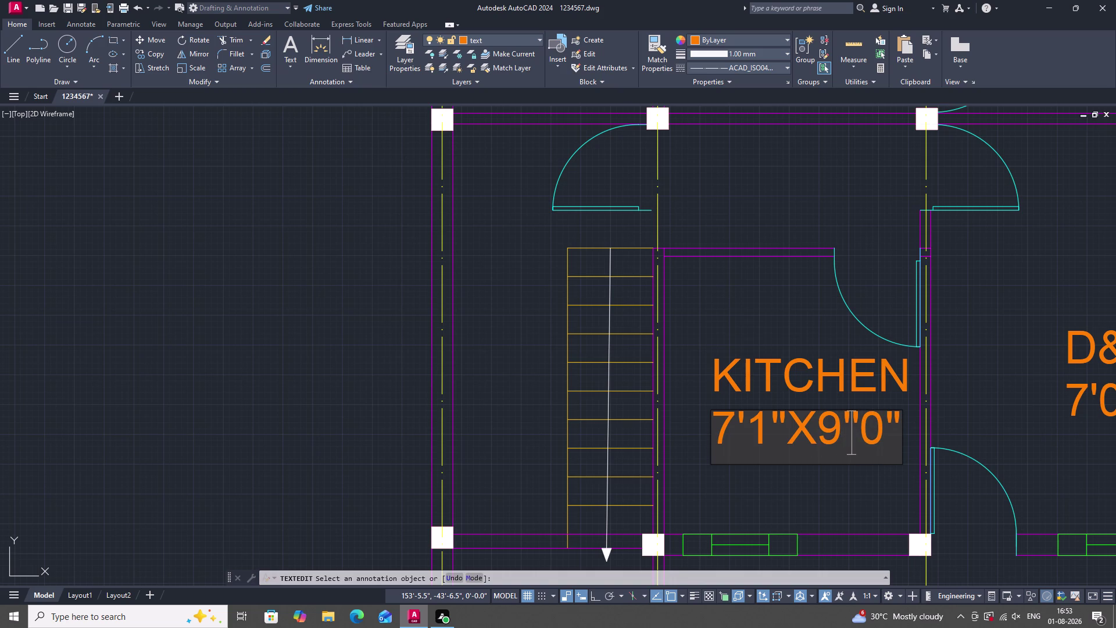
key(BackSpace)
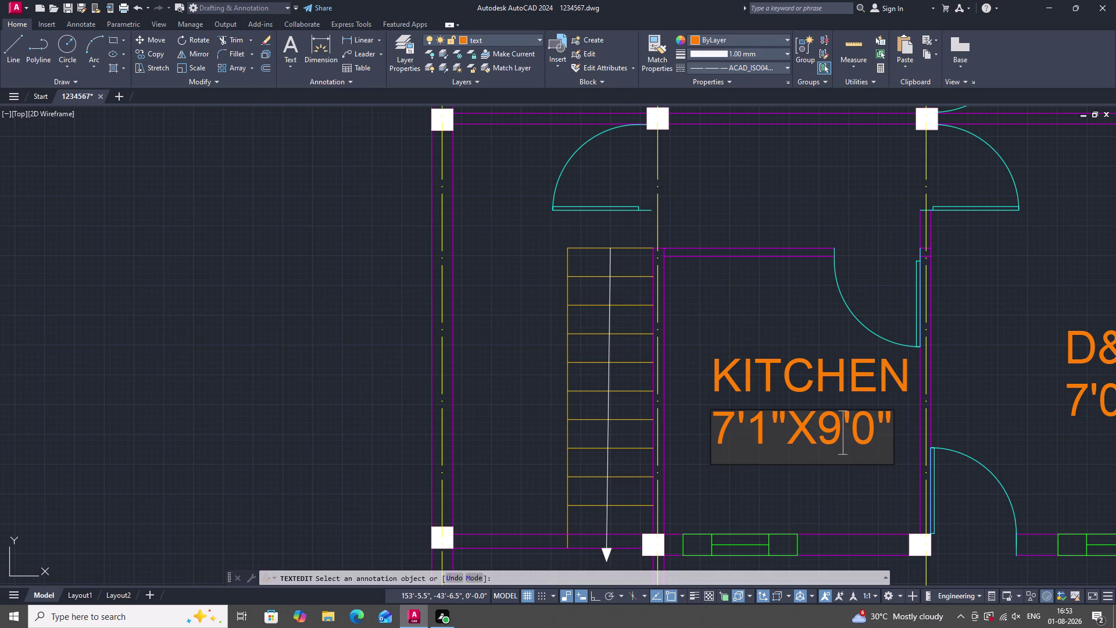
click(878, 425)
key(BackSpace)
key(4)
click(830, 494)
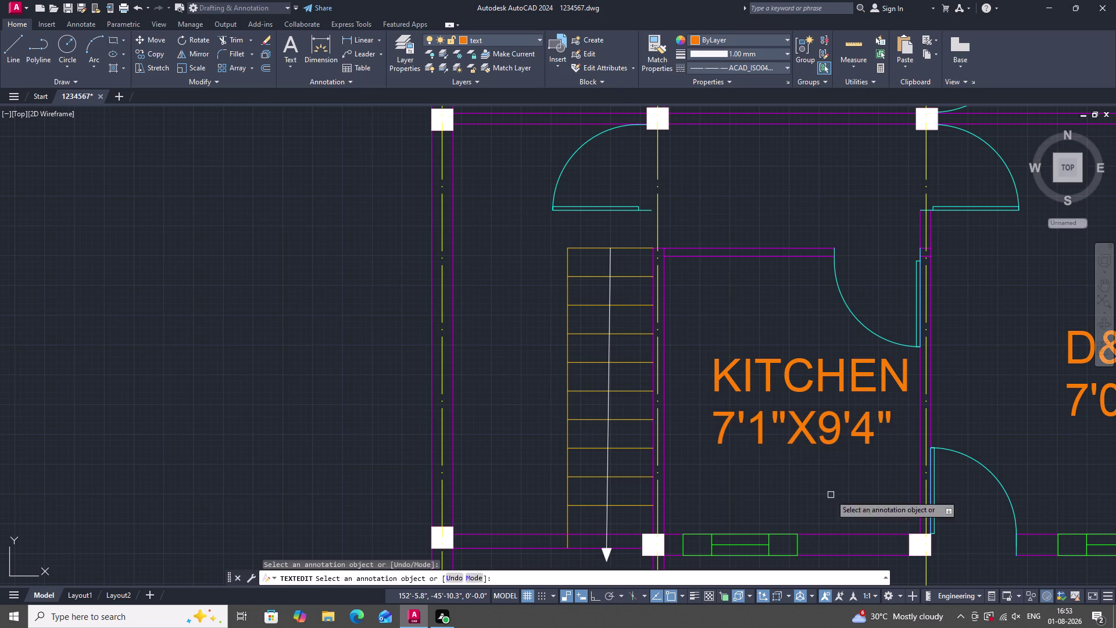
Open the lower-right room's D&T label for editing.
scroll(down, 3)
scroll(up, 3)
scroll(down, 3)
scroll(up, 3)
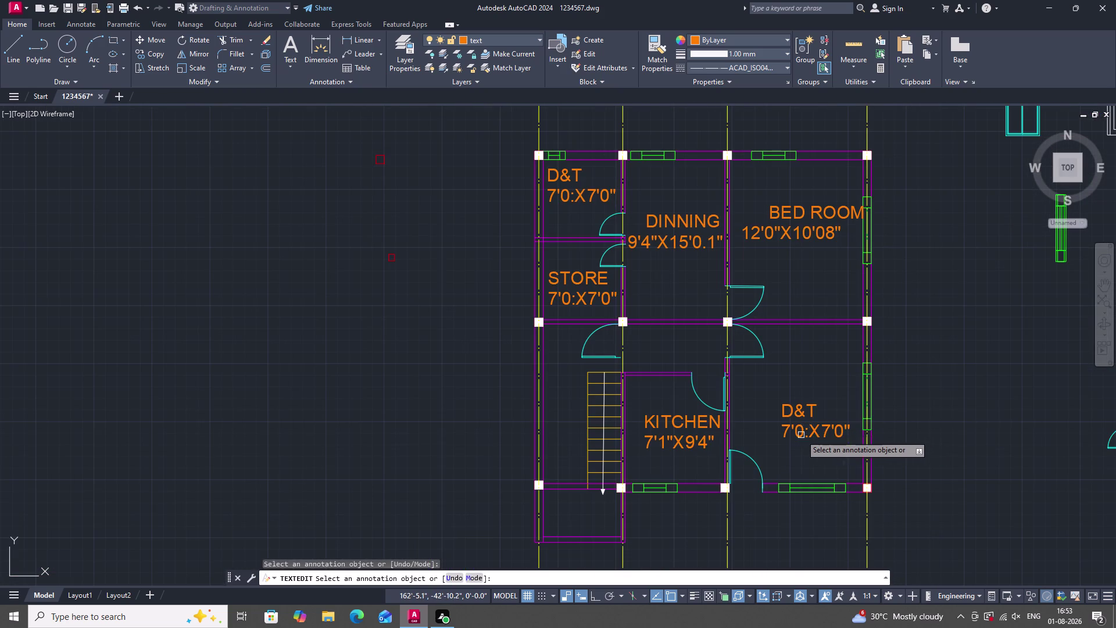
scroll(up, 3)
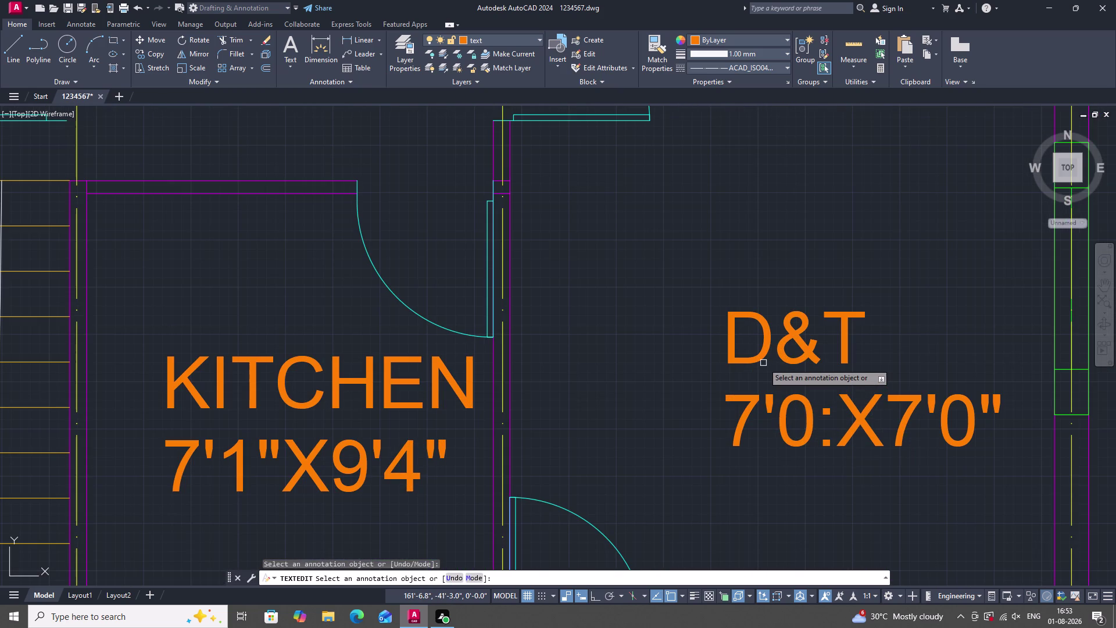
double_click(795, 355)
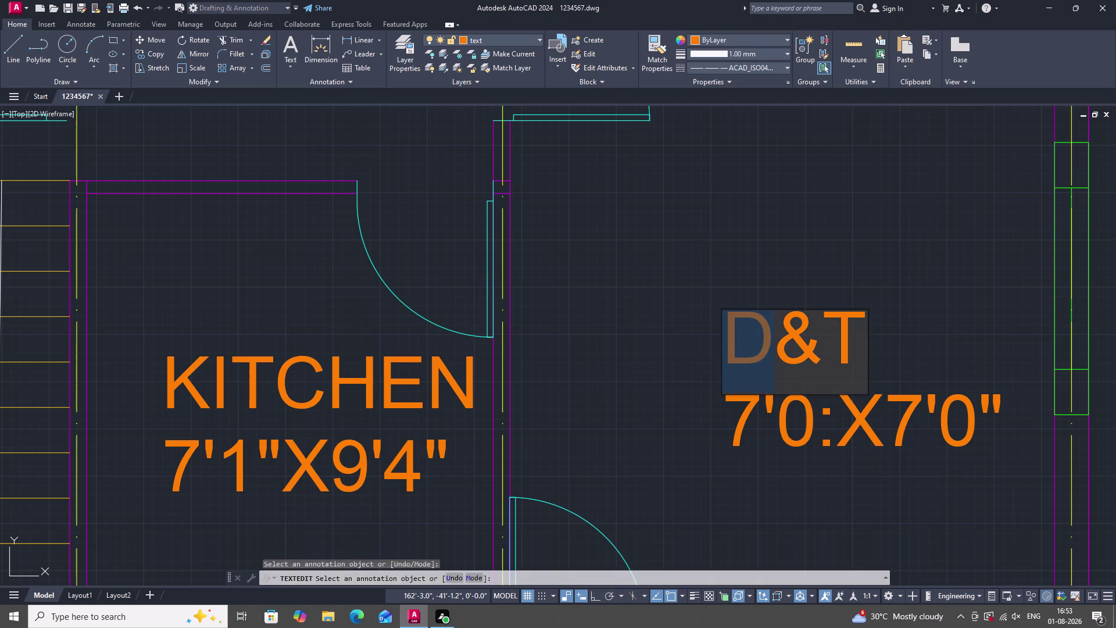
Retype the first D&T label as DWG ROOM and leave the editor.
click(849, 355)
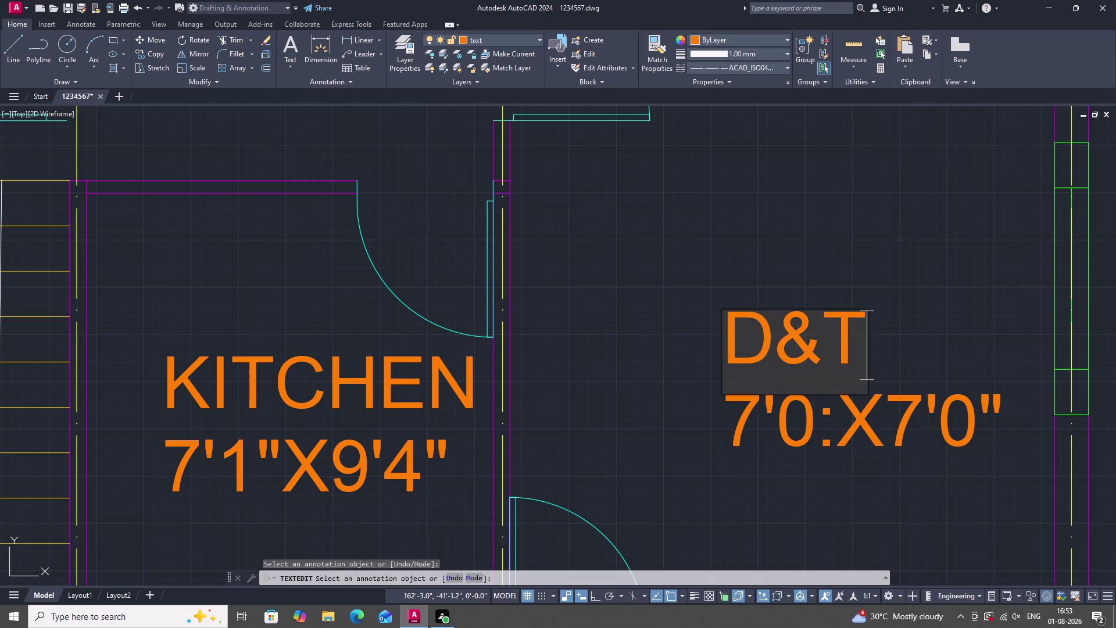
key(BackSpace)
key(BackSpace)
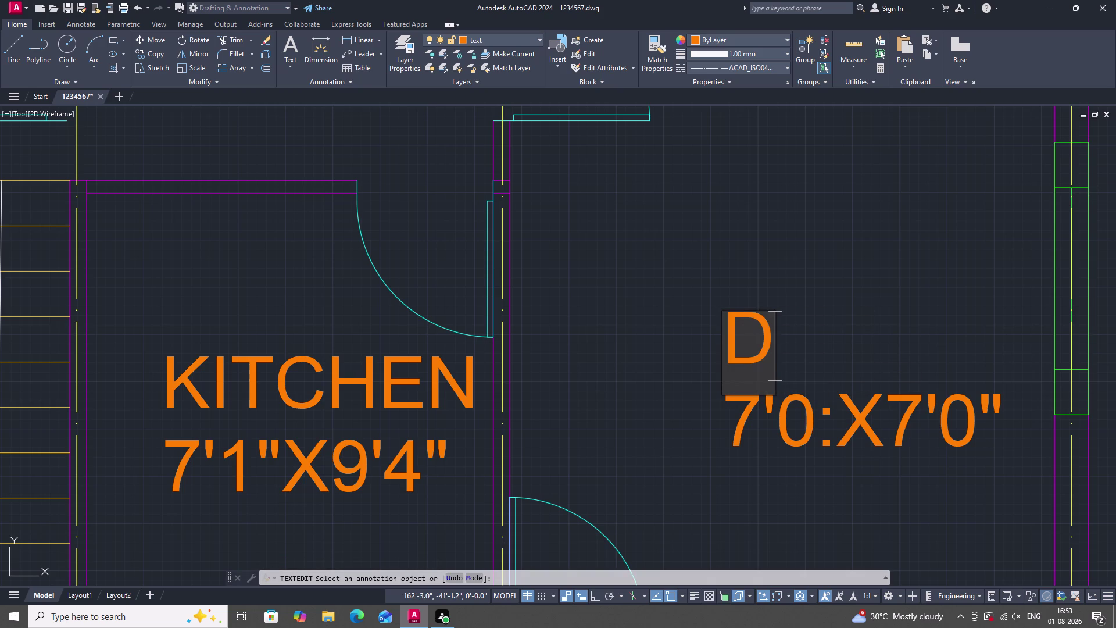
key(w)
key(g)
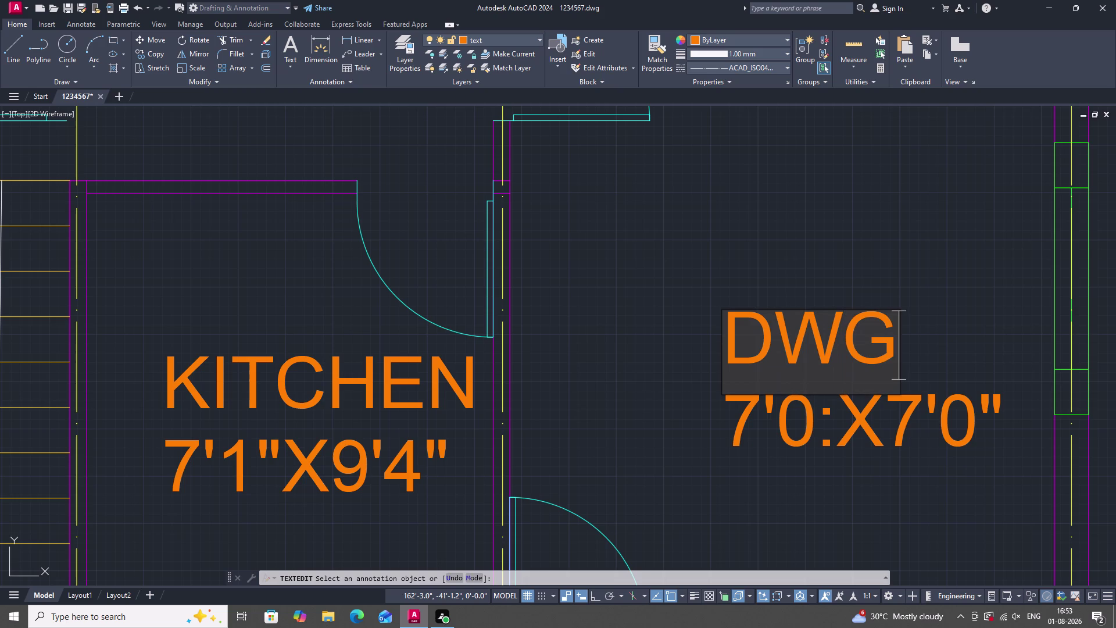
key(space)
text(R)
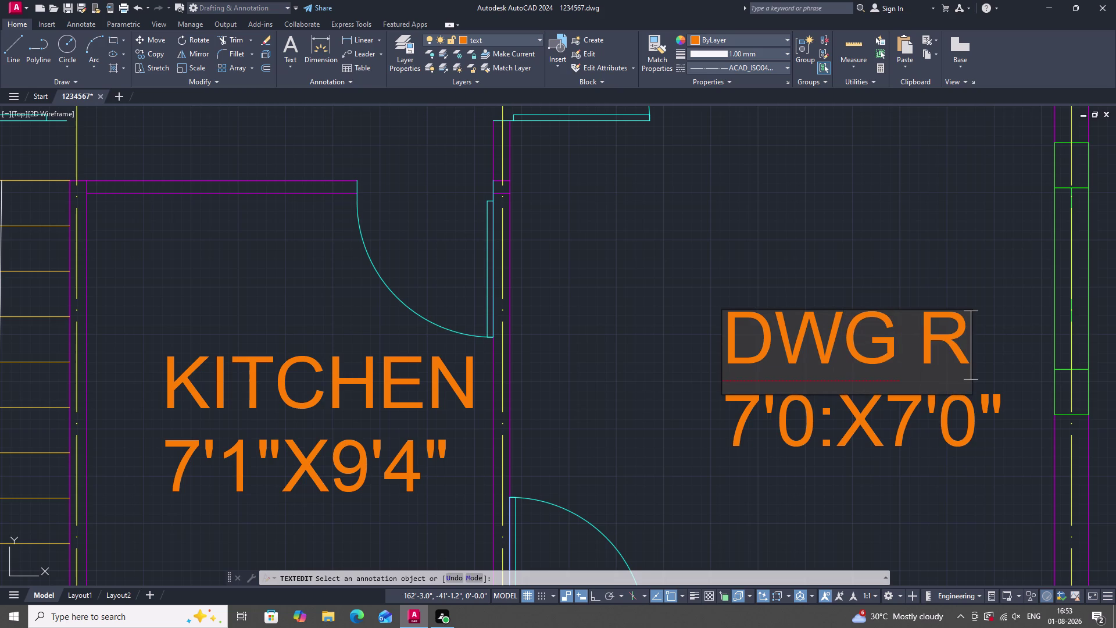
text(OO)
key(m)
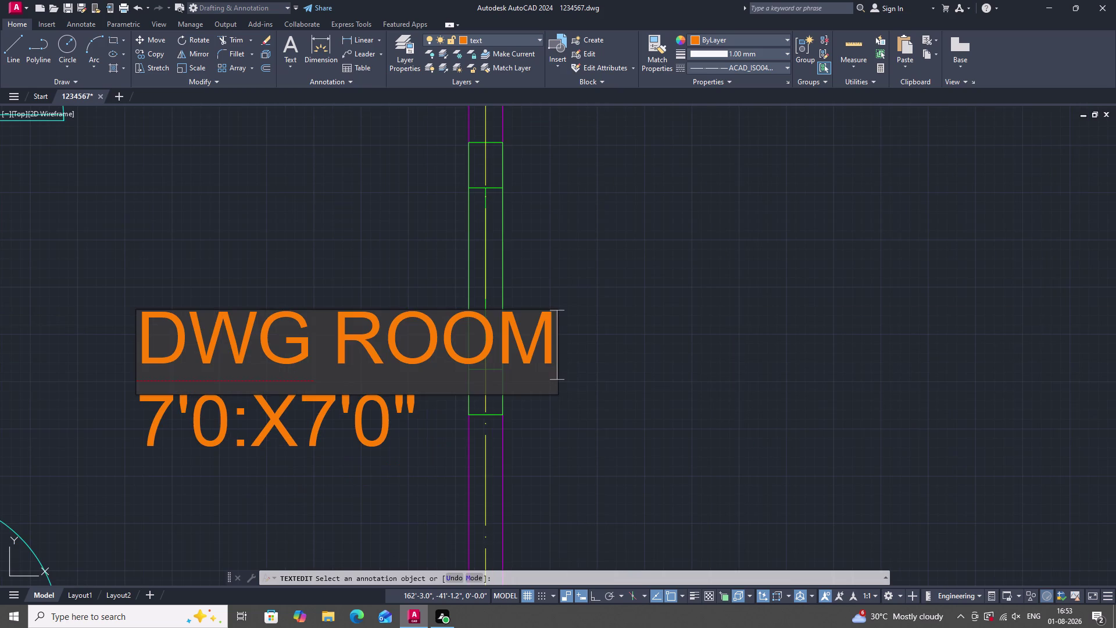
scroll(down, 3)
scroll(up, 3)
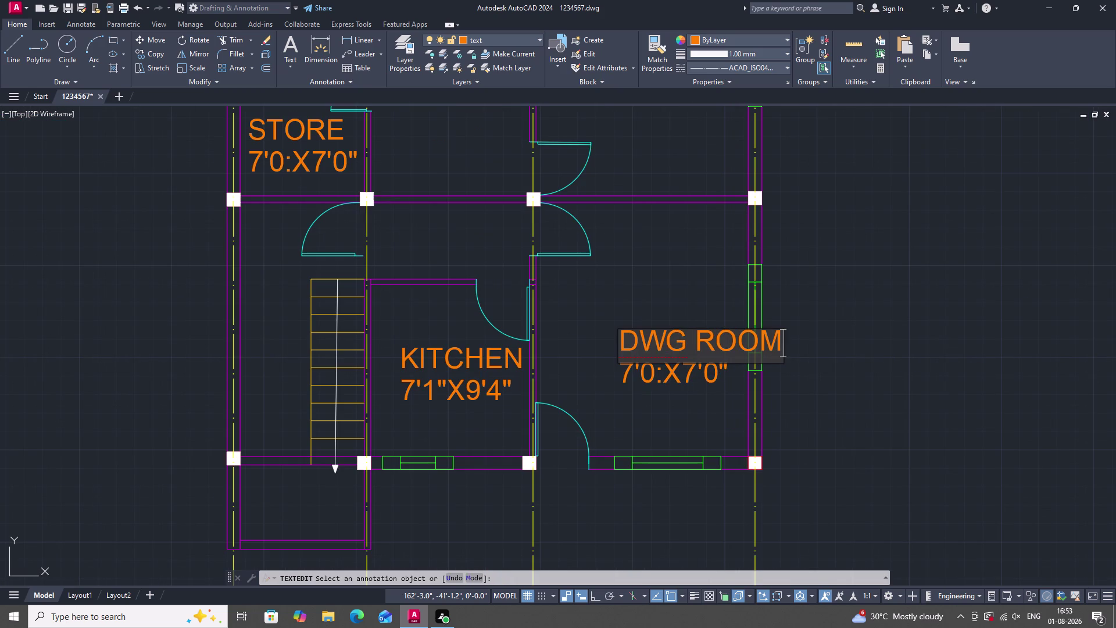
key(Escape)
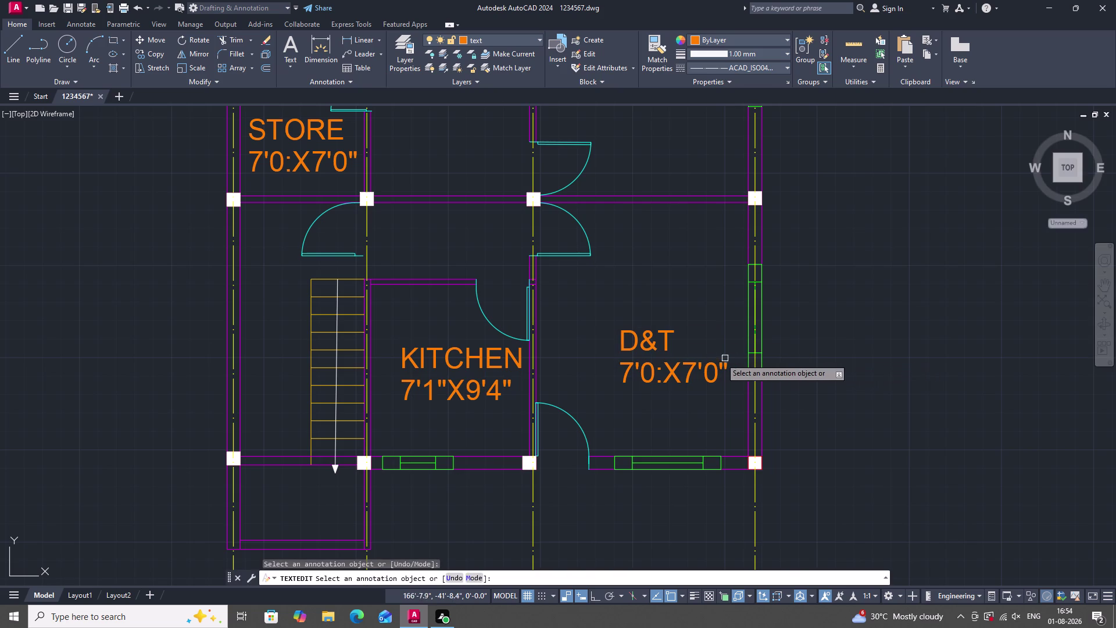
Reopen the D&T label, retype it as DWG ROOM, and end editing.
double_click(669, 343)
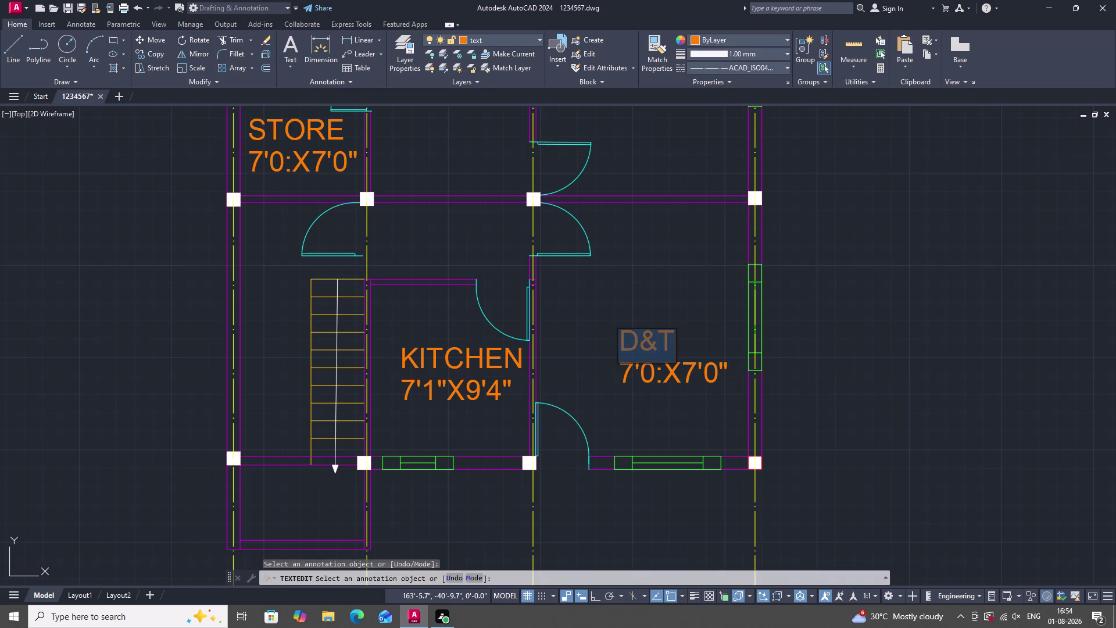
click(674, 345)
key(BackSpace)
key(BackSpace)
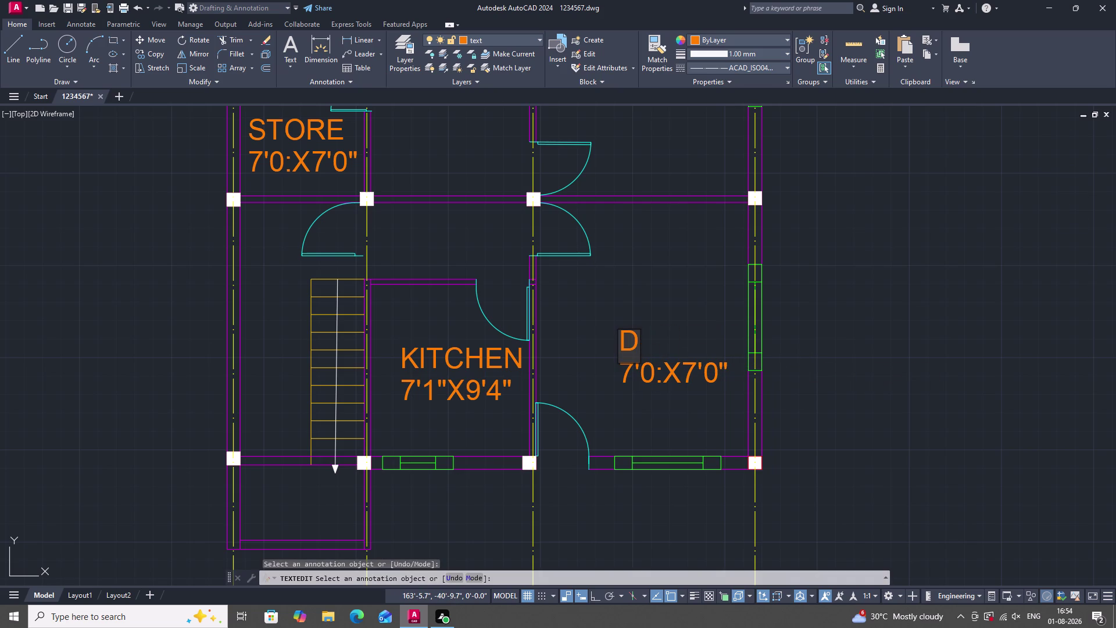
text(WG)
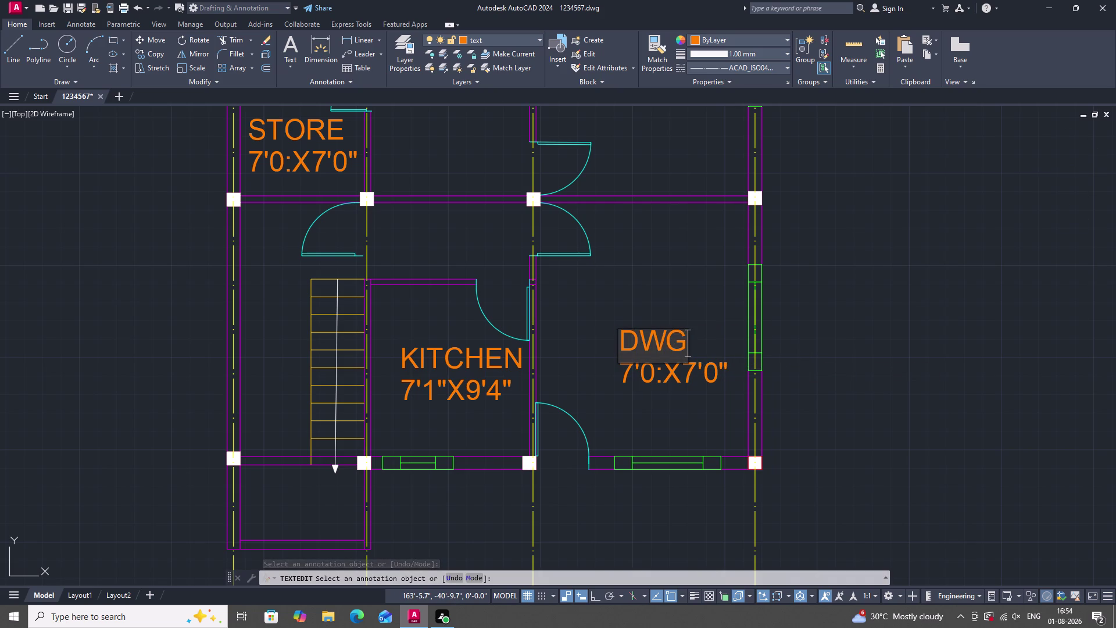
key(space)
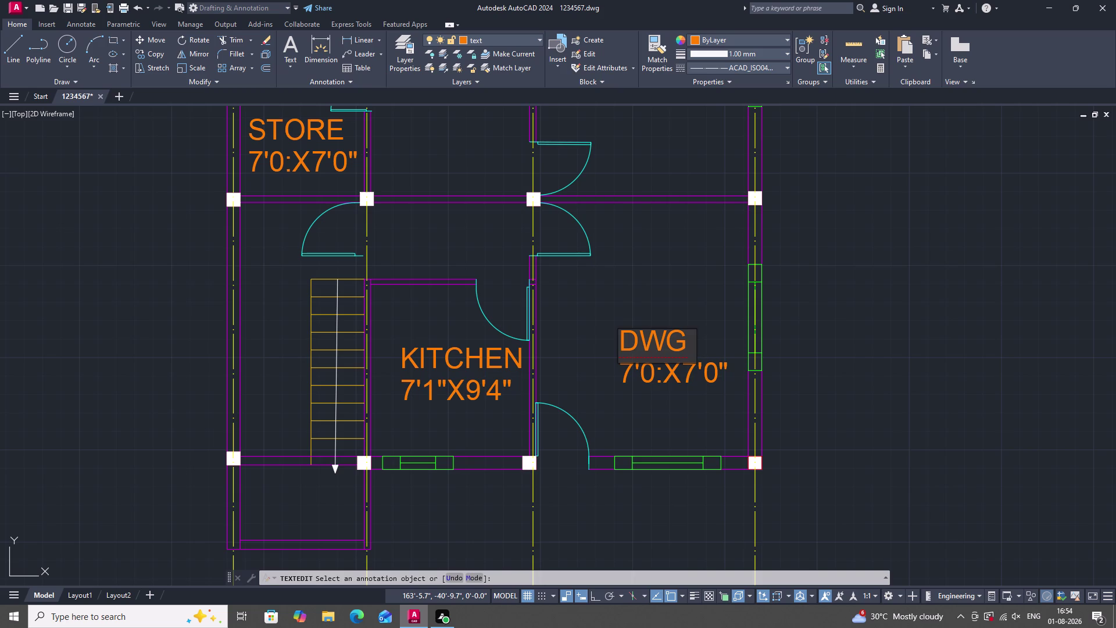
key(r)
key(o)
key(o)
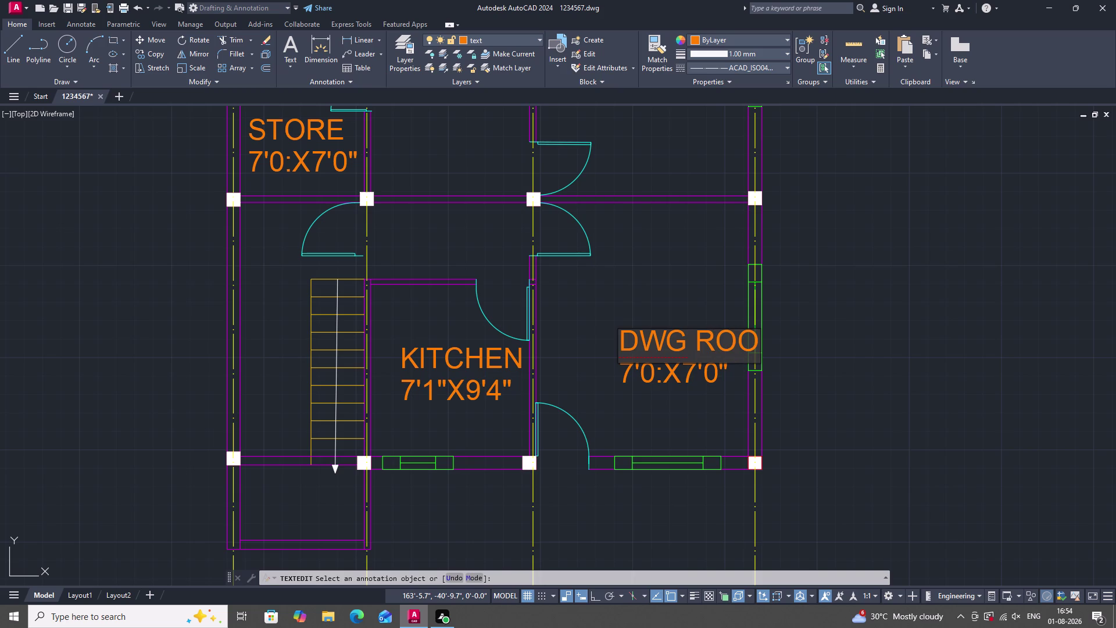
text(M)
key(space)
key(Return)
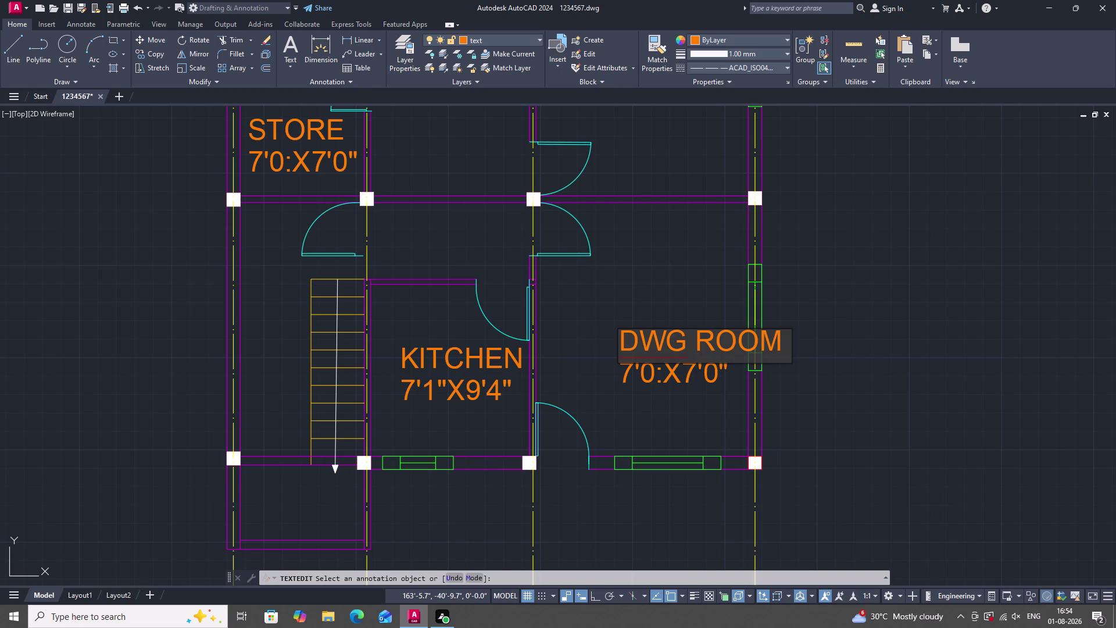
key(Escape)
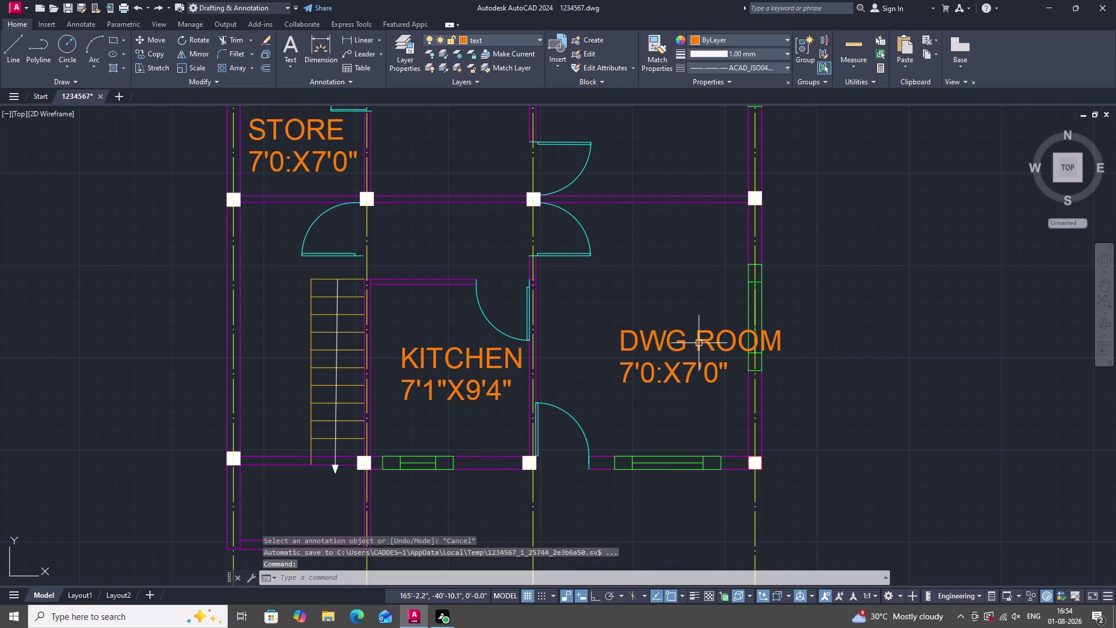
Move the DWG ROOM label higher and further left in its room.
click(699, 343)
click(620, 348)
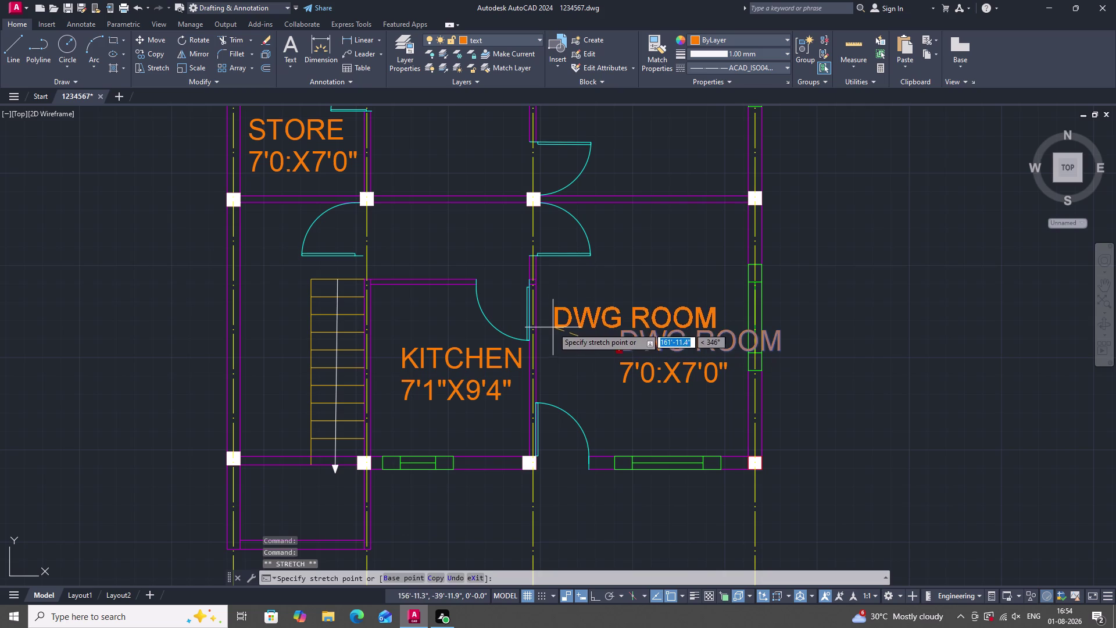
click(550, 309)
scroll(up, 3)
key(Escape)
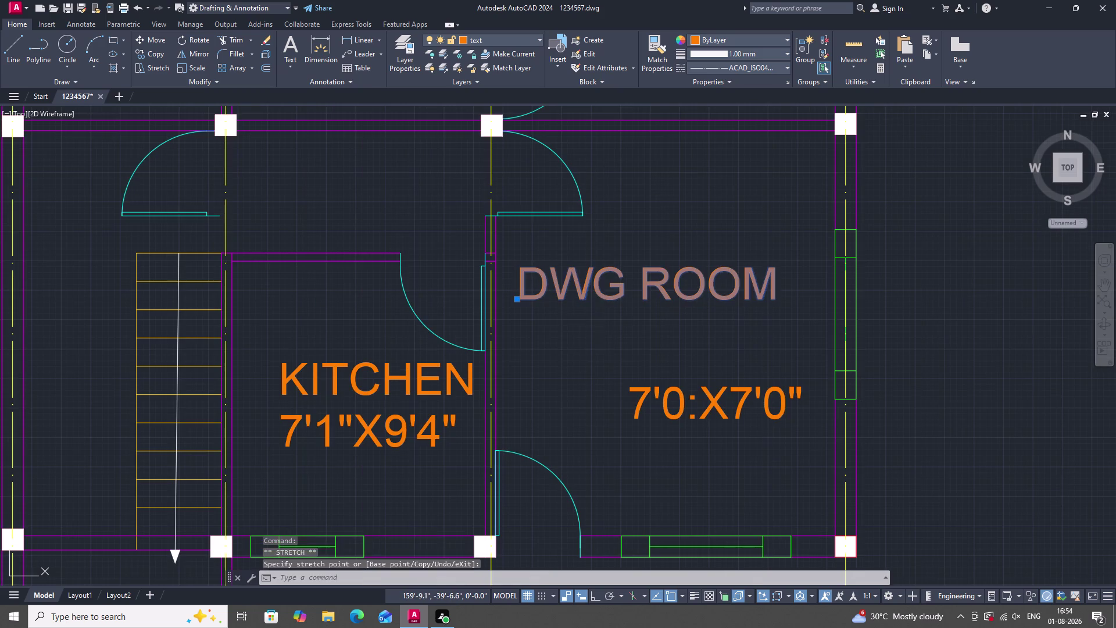
Move the 7'0:X7'0" size text left beneath the label and reopen it for editing.
click(786, 434)
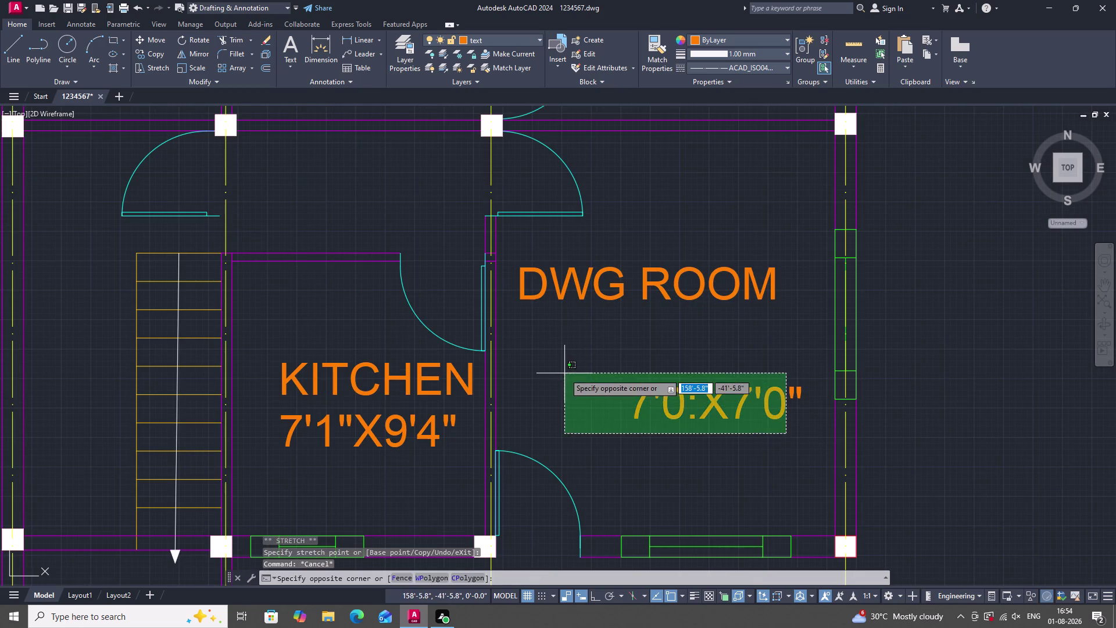
click(564, 373)
click(626, 419)
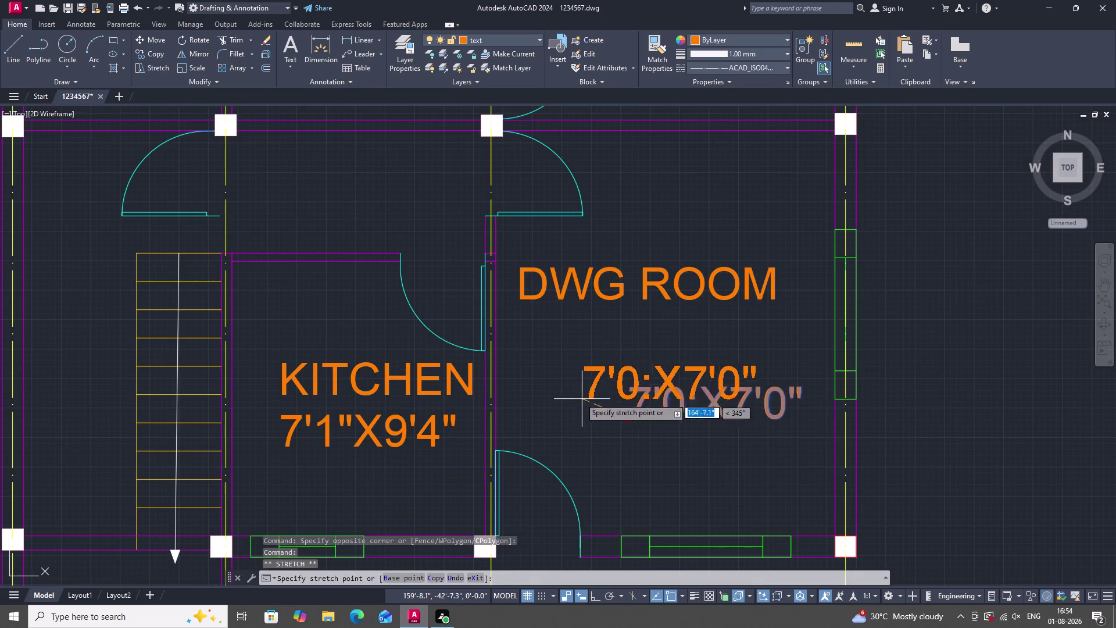
click(543, 381)
key(Escape)
double_click(579, 370)
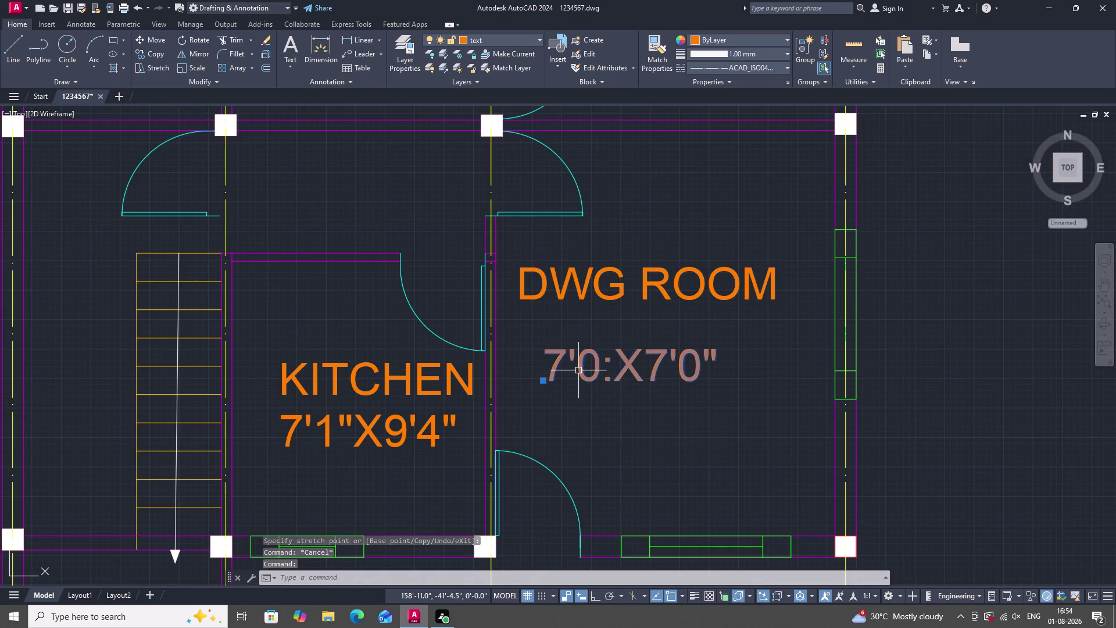
click(580, 361)
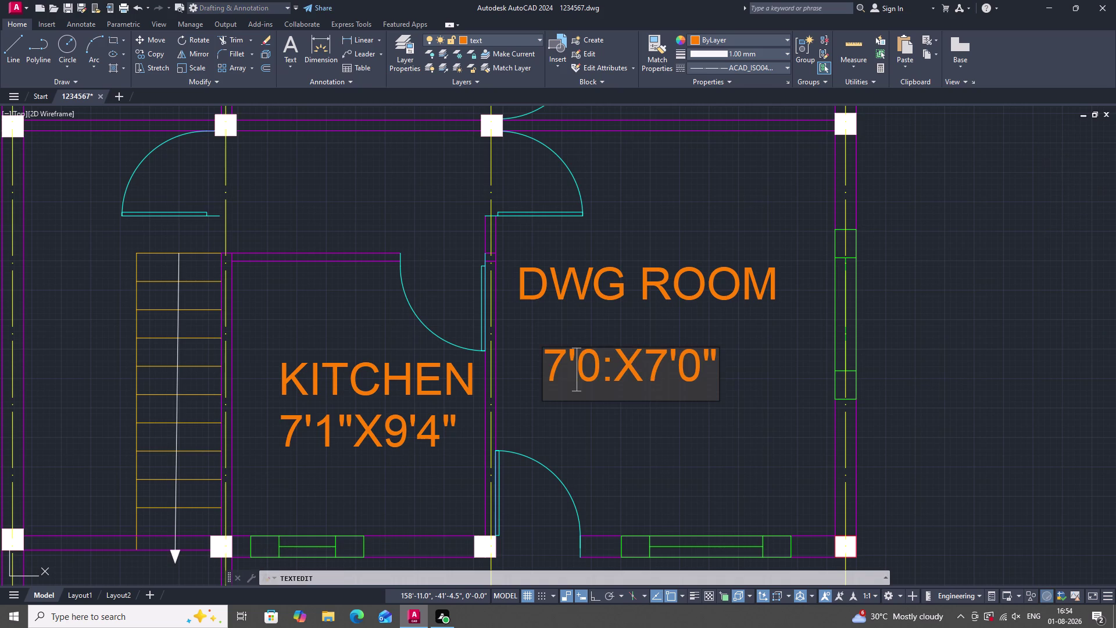
Change the first size value to 12'0", replacing the colon with an inch mark.
click(569, 360)
key(BackSpace)
text(12)
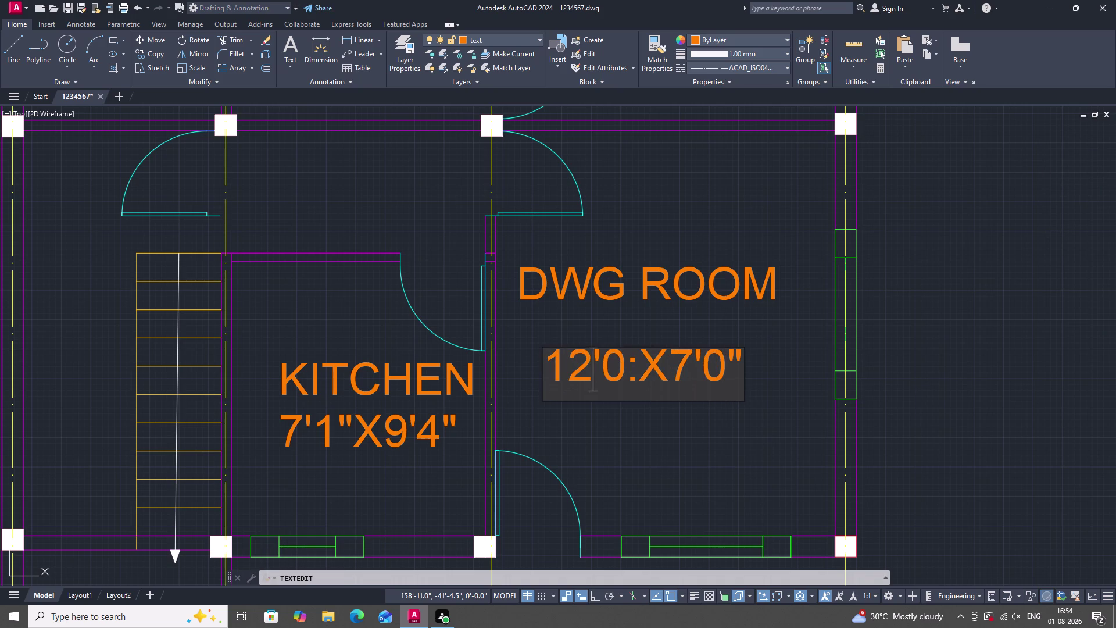
click(630, 371)
click(636, 368)
key(BackSpace)
key(shift+quotedbl)
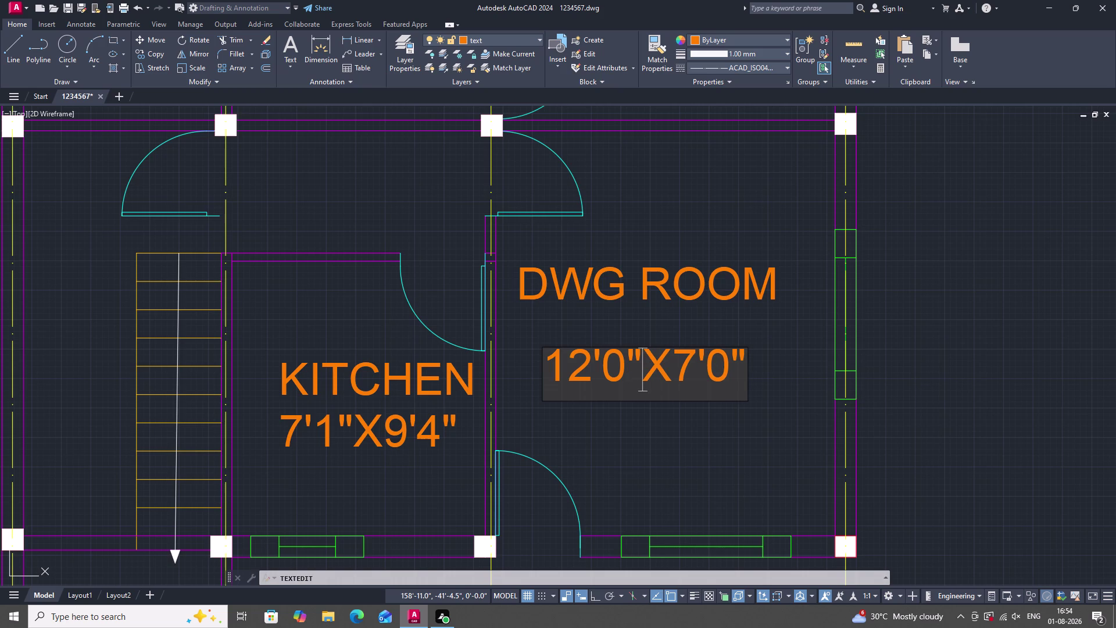
Change the second size value to 14'04" and zoom out over the plan.
click(699, 362)
key(BackSpace)
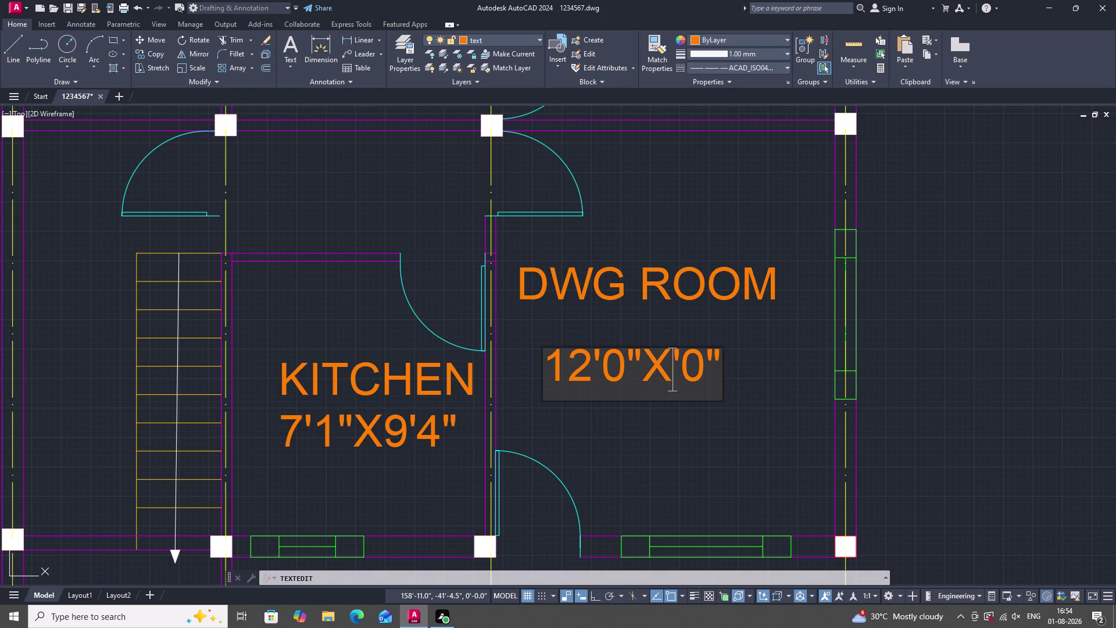
text(14')
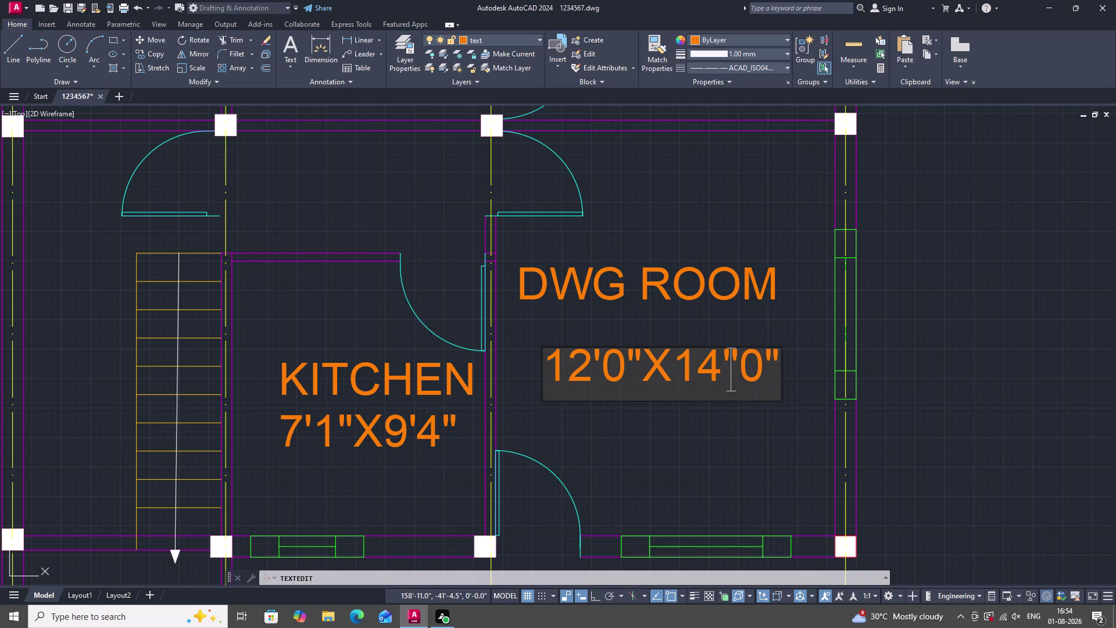
key(BackSpace)
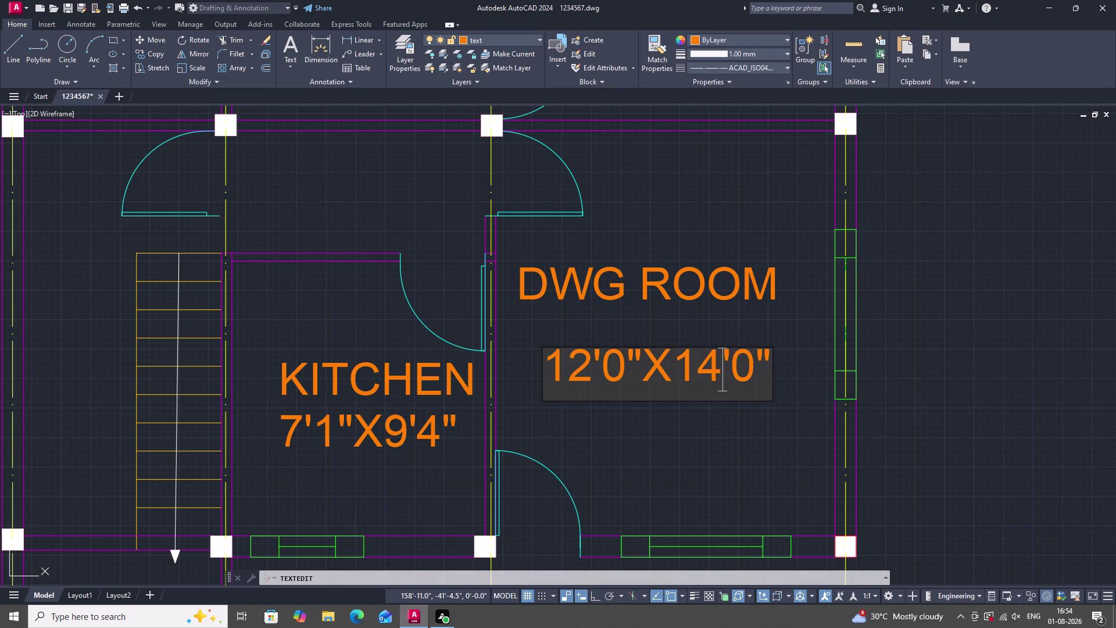
click(730, 363)
click(760, 368)
key(4)
click(764, 431)
scroll(down, 3)
scroll(down, 3)
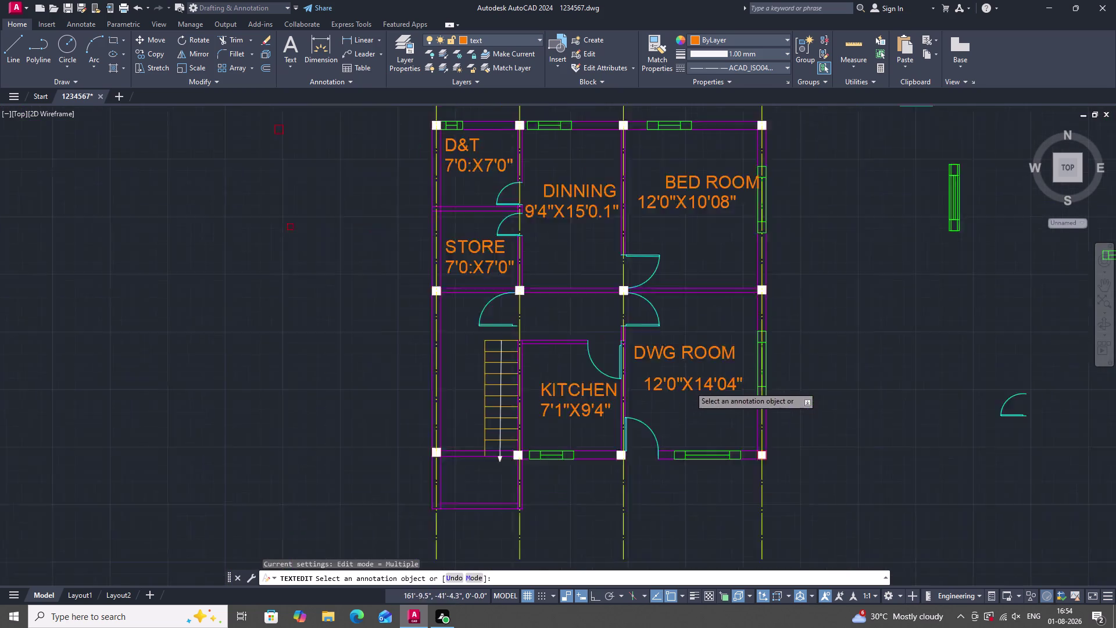
Exit text editing and zoom around the floor plan.
scroll(up, 3)
scroll(down, 3)
scroll(up, 3)
key(Escape)
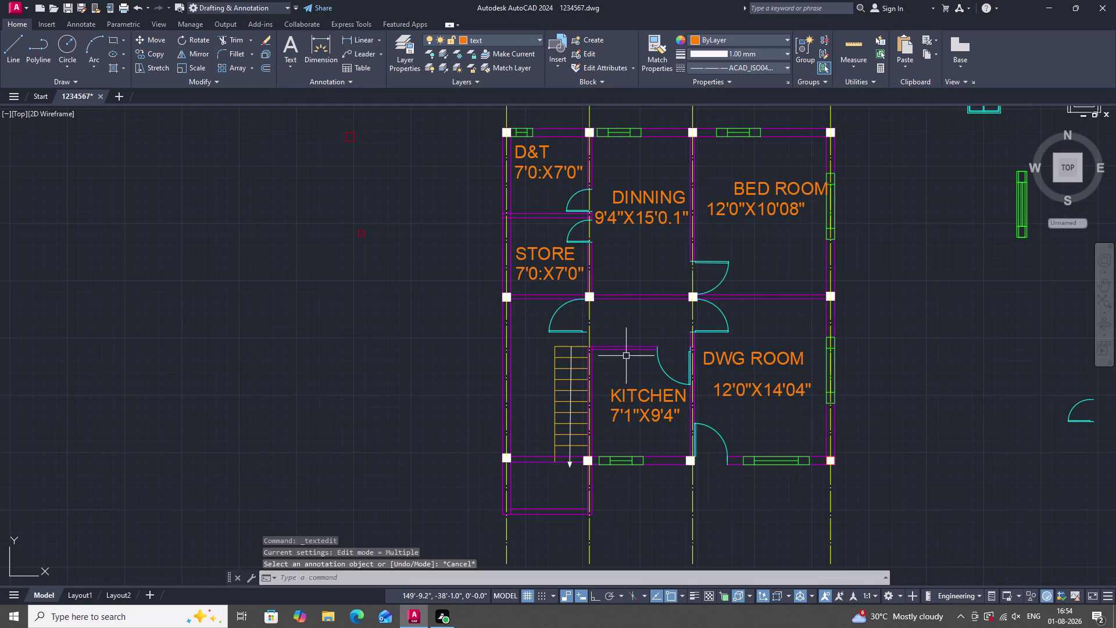
scroll(down, 3)
scroll(up, 3)
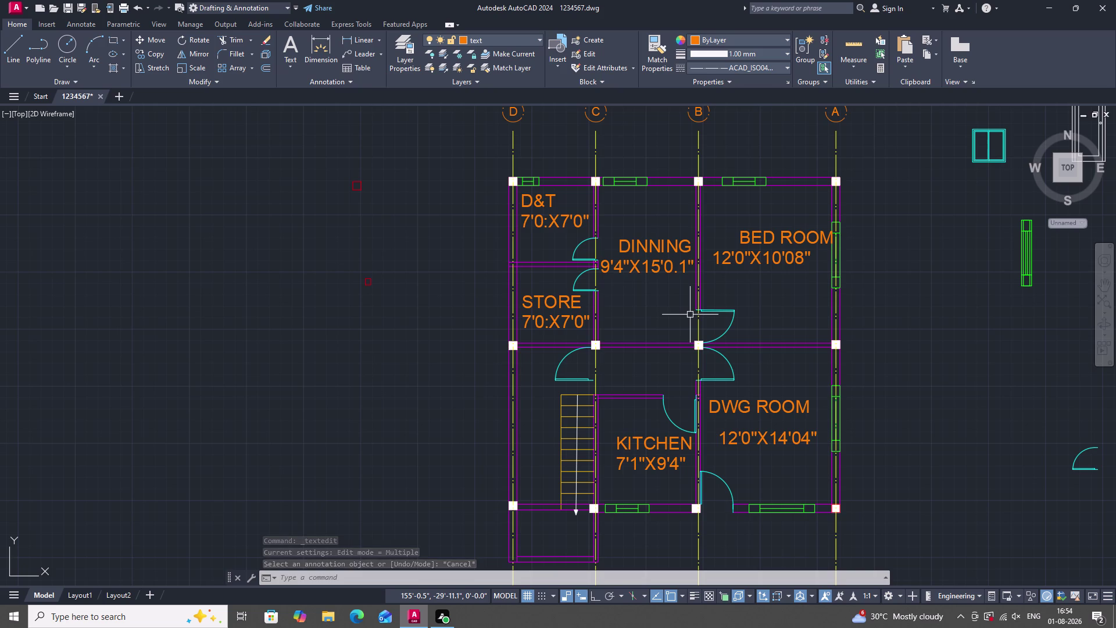
scroll(down, 3)
scroll(up, 3)
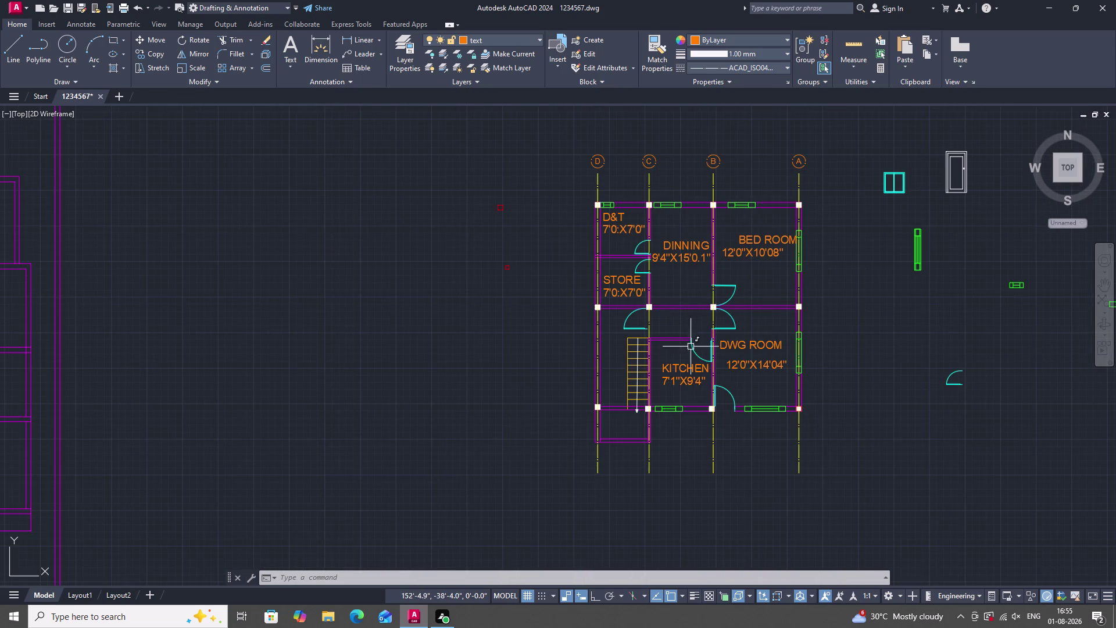
scroll(down, 3)
scroll(up, 3)
Copy the KITCHEN label below the plan with CO and open the copy.
click(688, 370)
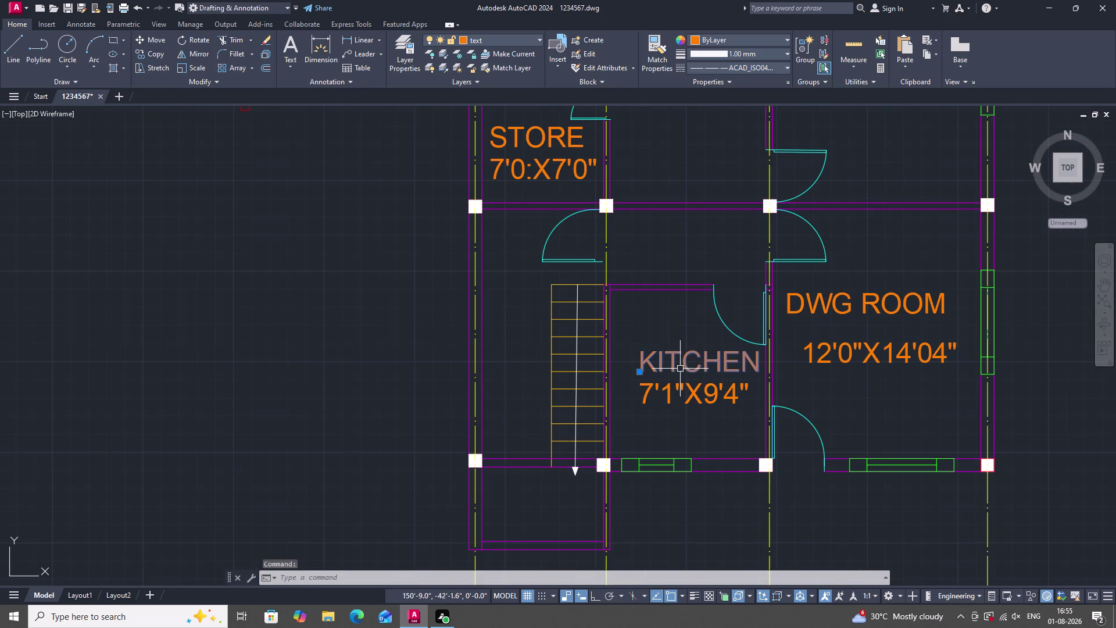
text(CO)
key(space)
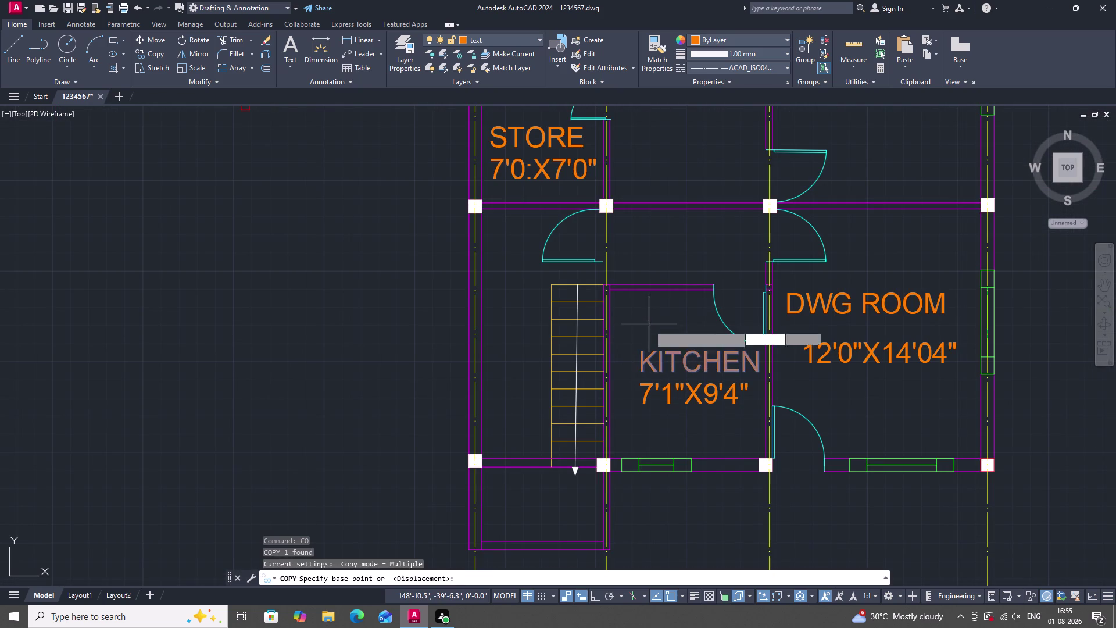
click(643, 370)
scroll(down, 3)
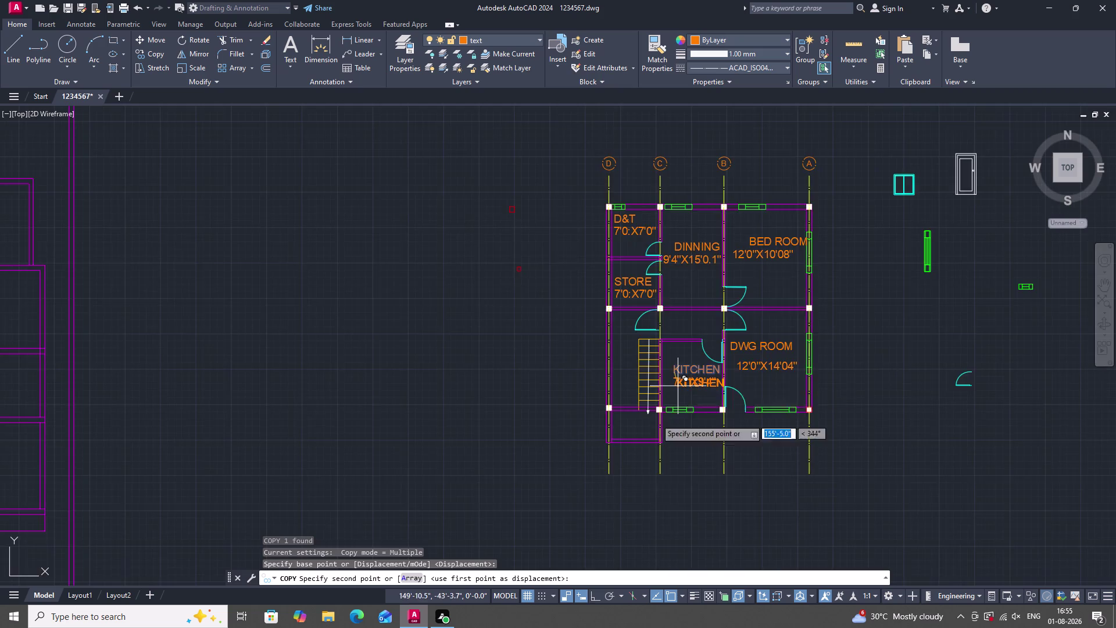
scroll(up, 3)
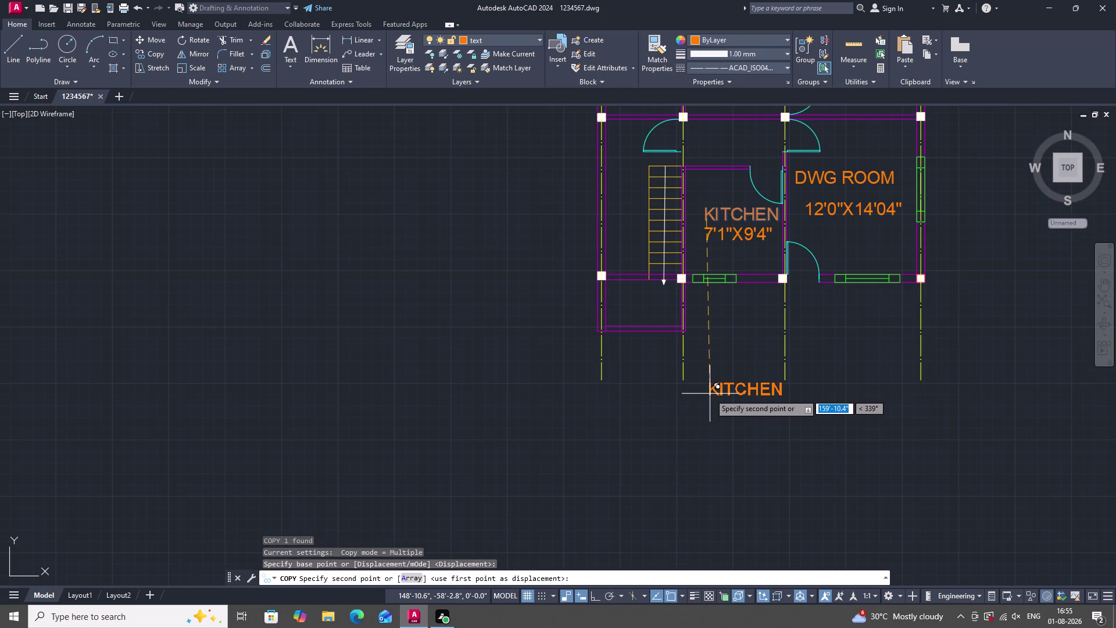
click(710, 393)
scroll(down, 3)
scroll(up, 3)
key(Escape)
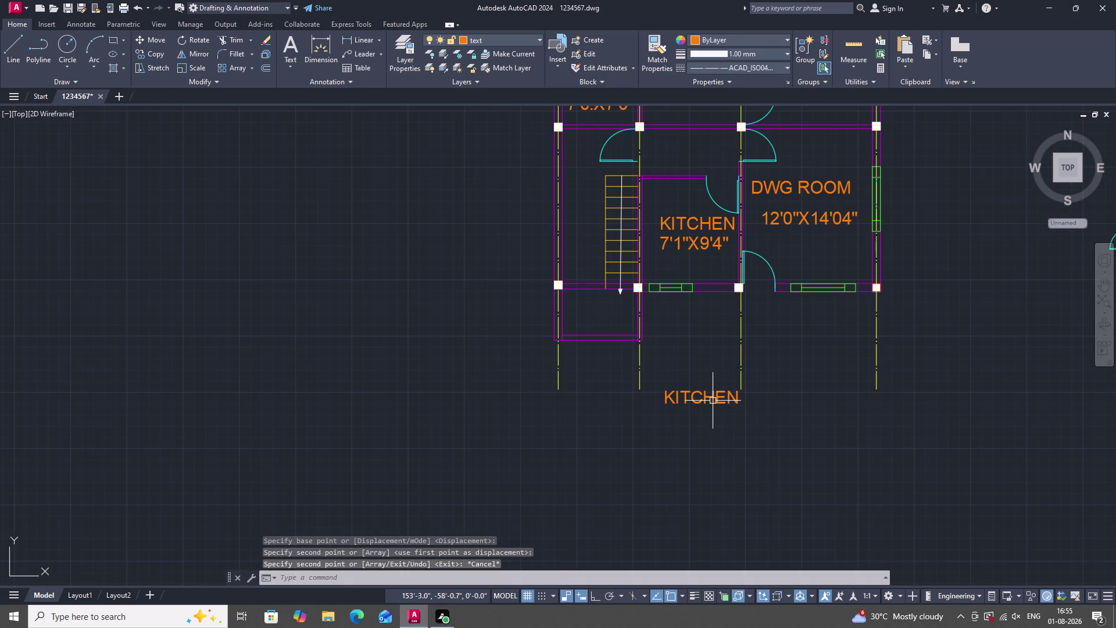
double_click(713, 400)
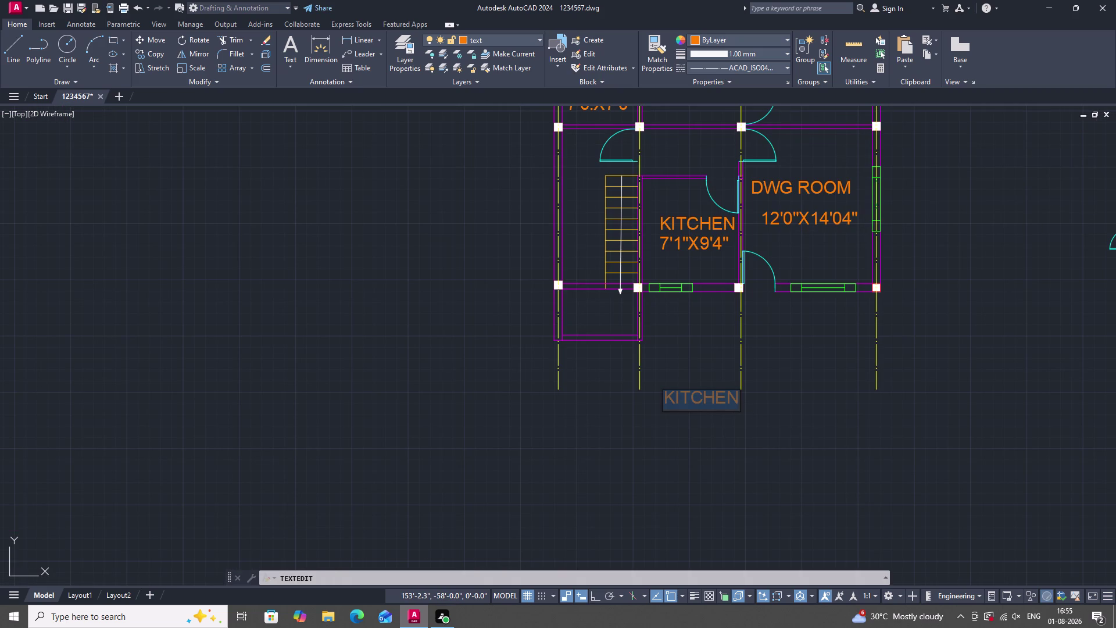
Retype the copied KITCHEN text as 'GROUND FLOOR PLAN' and exit the editor.
key(g)
text(RO)
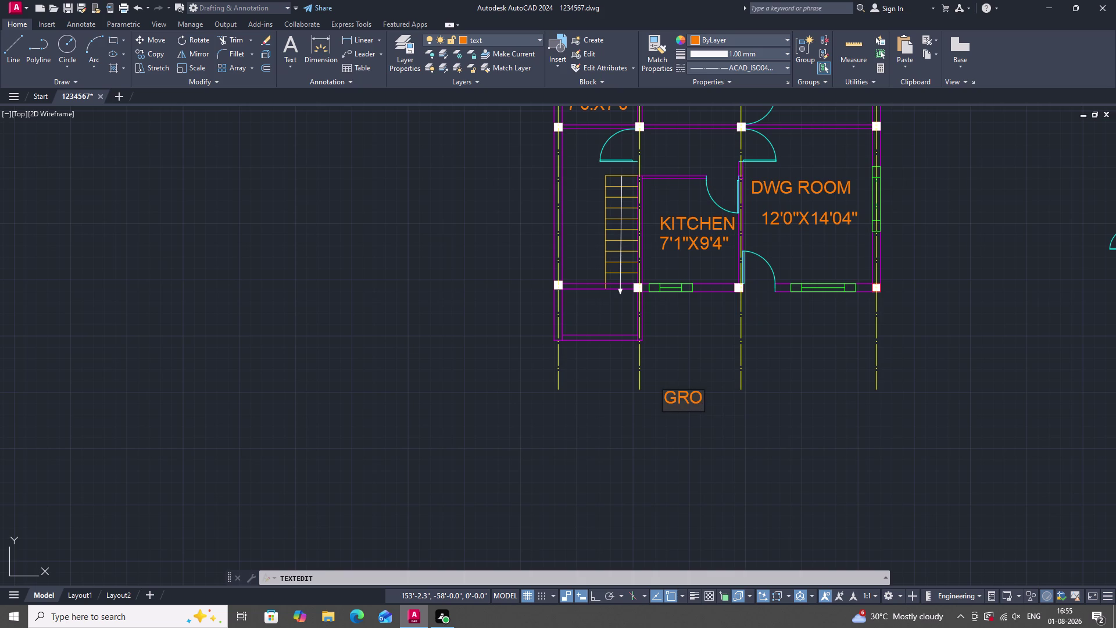
text(UNN)
key(BackSpace)
text(D)
key(space)
text(FL)
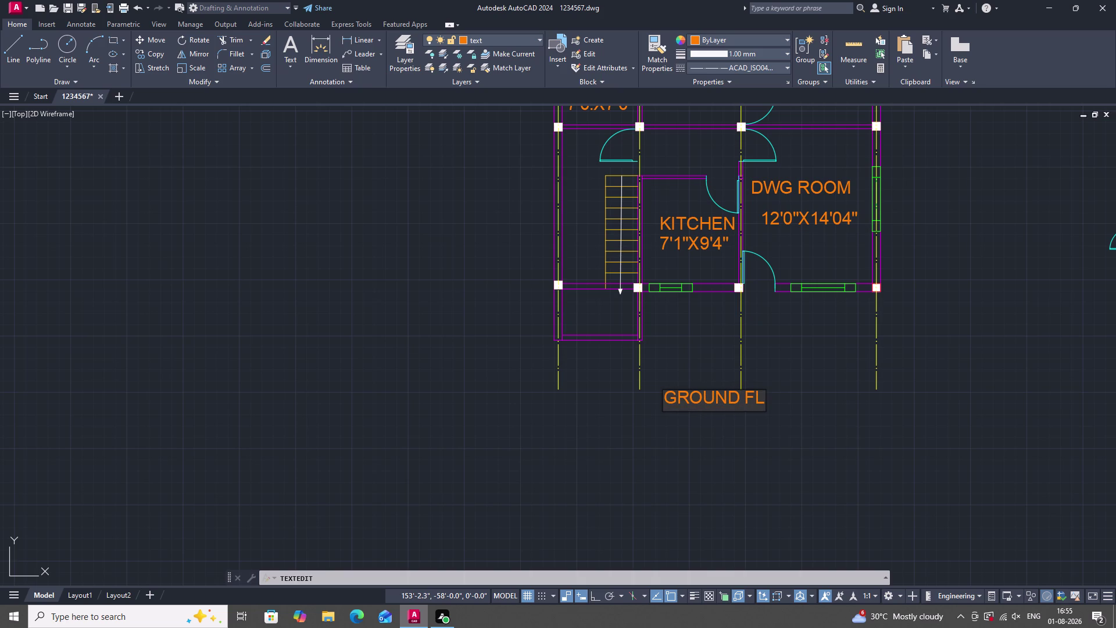
text(OOR)
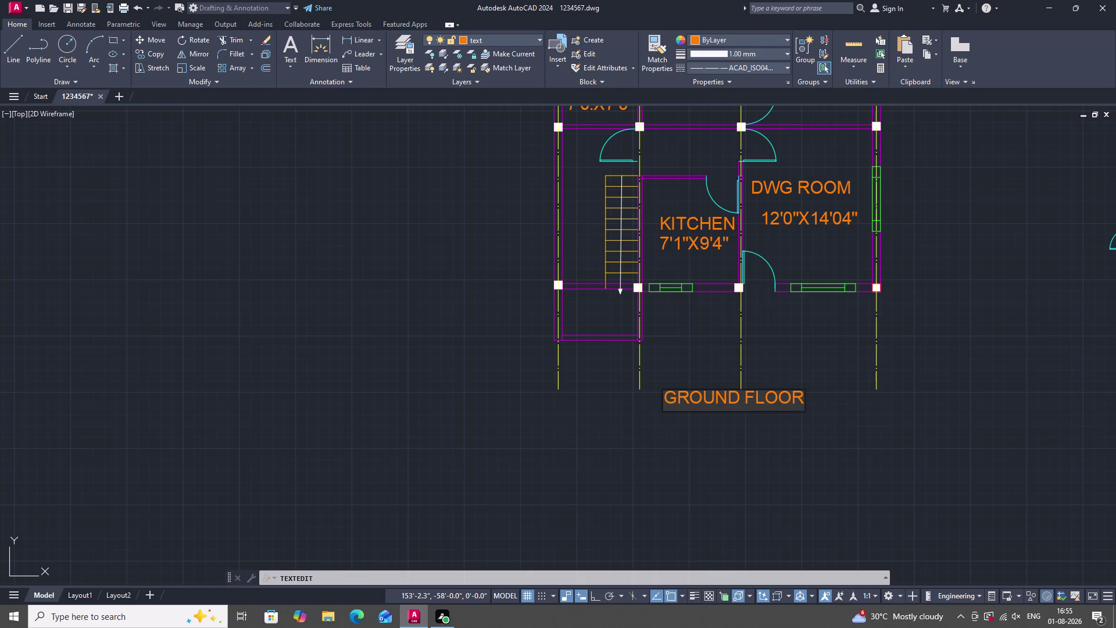
key(space)
text(PLS)
key(BackSpace)
text(AN)
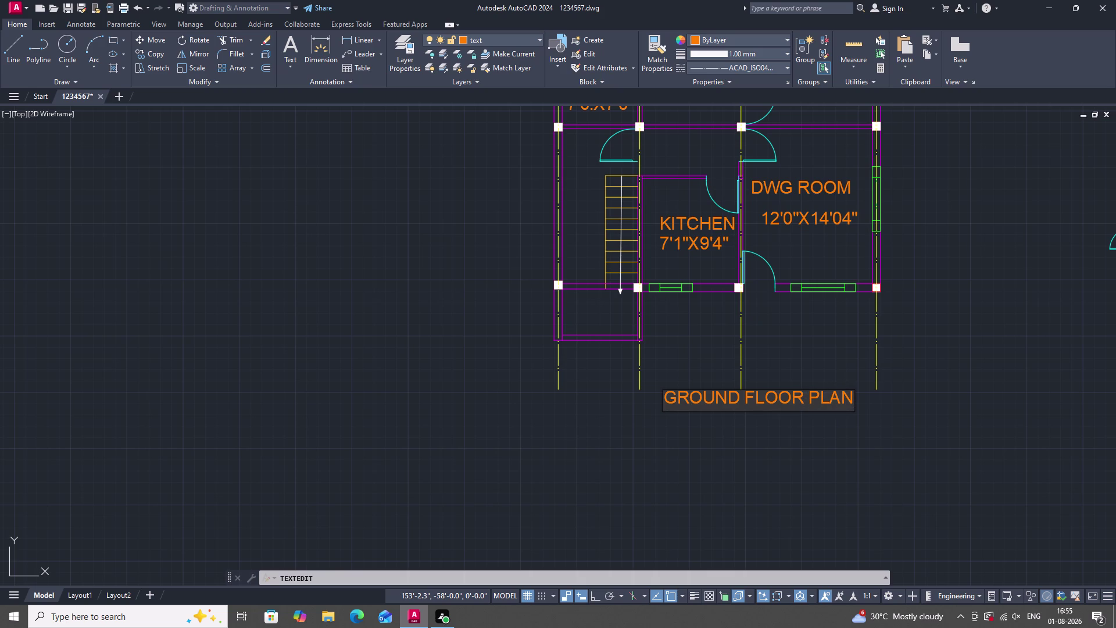
key(Return)
key(Escape)
scroll(down, 3)
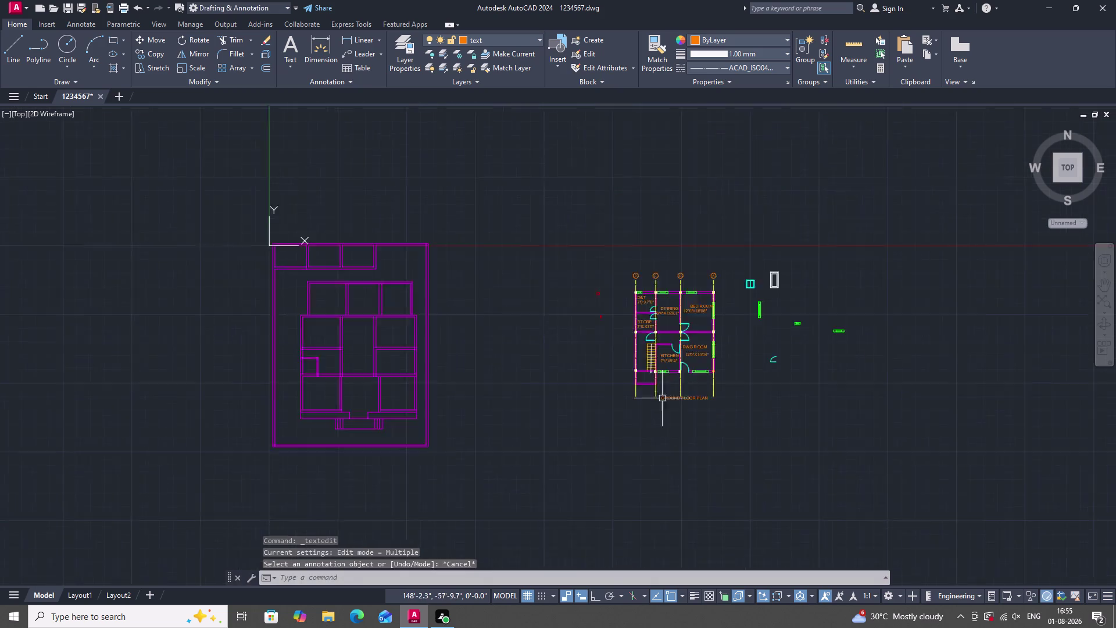
scroll(up, 3)
scroll(up, 3)
scroll(down, 3)
scroll(up, 3)
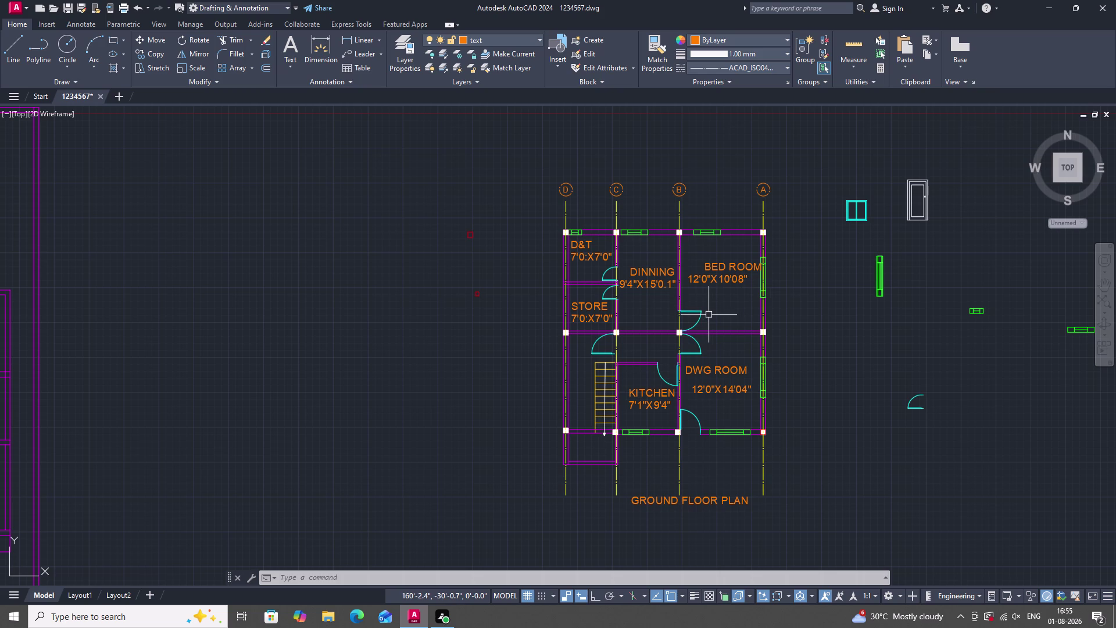
scroll(down, 3)
scroll(up, 3)
scroll(up, 3)
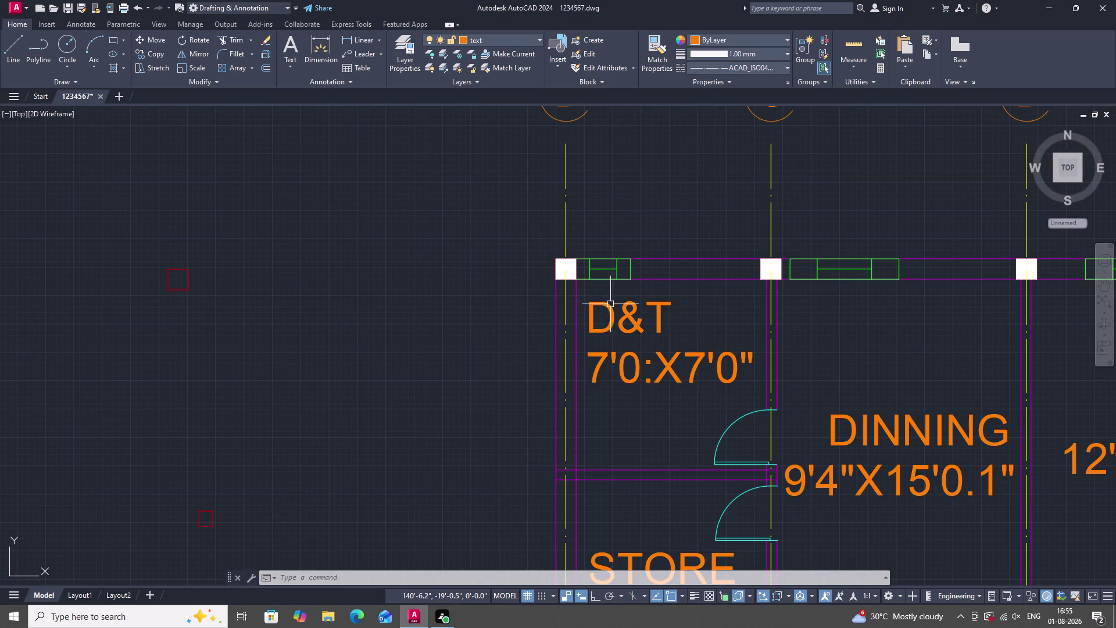
scroll(down, 3)
scroll(up, 3)
scroll(down, 3)
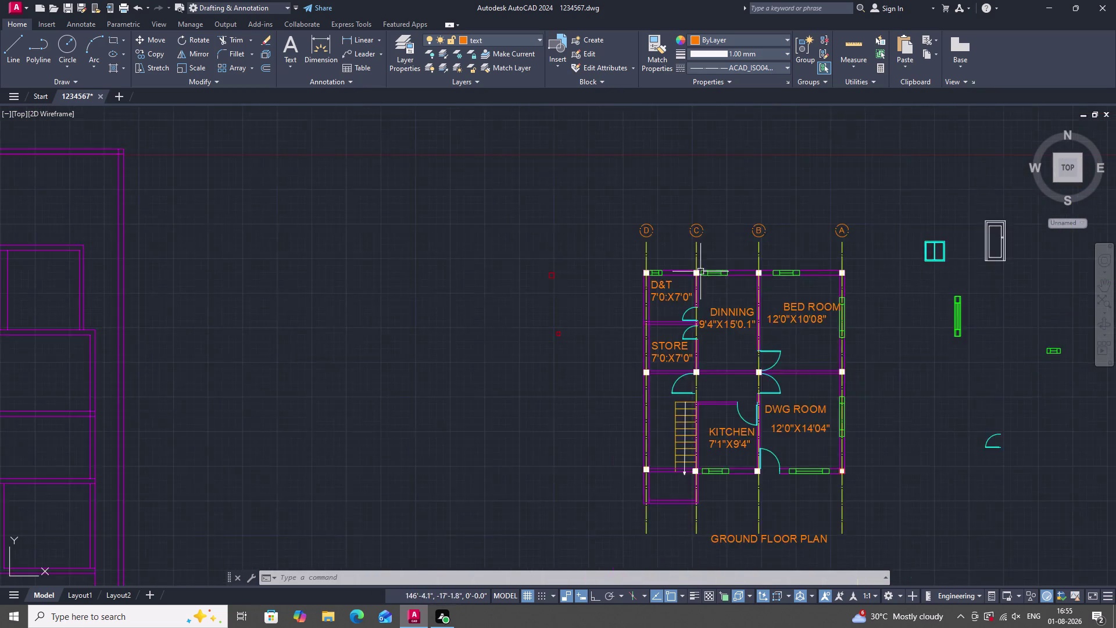
scroll(up, 3)
Start a single-line text label above the top window, then cancel the wrongly rotated attempt.
text(DT)
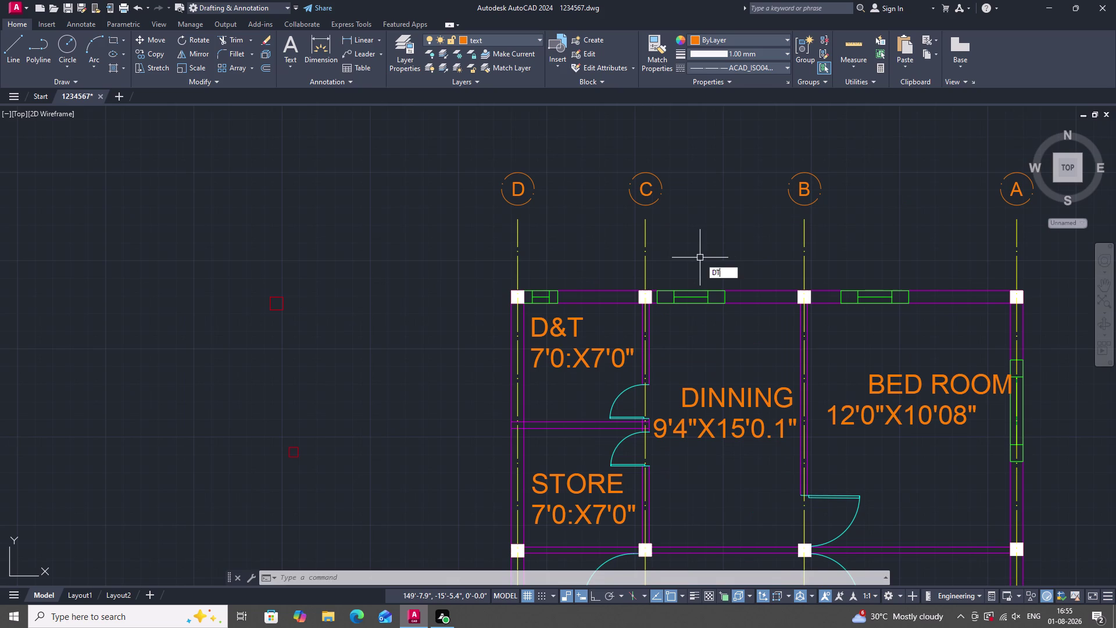
key(space)
click(672, 263)
click(672, 282)
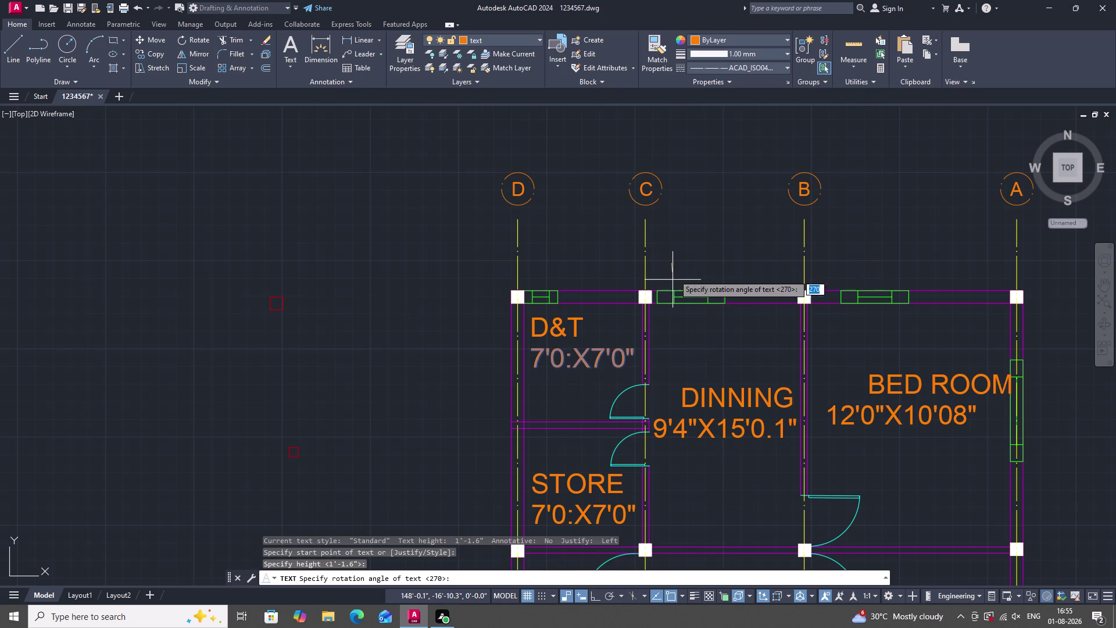
click(684, 258)
key(Escape)
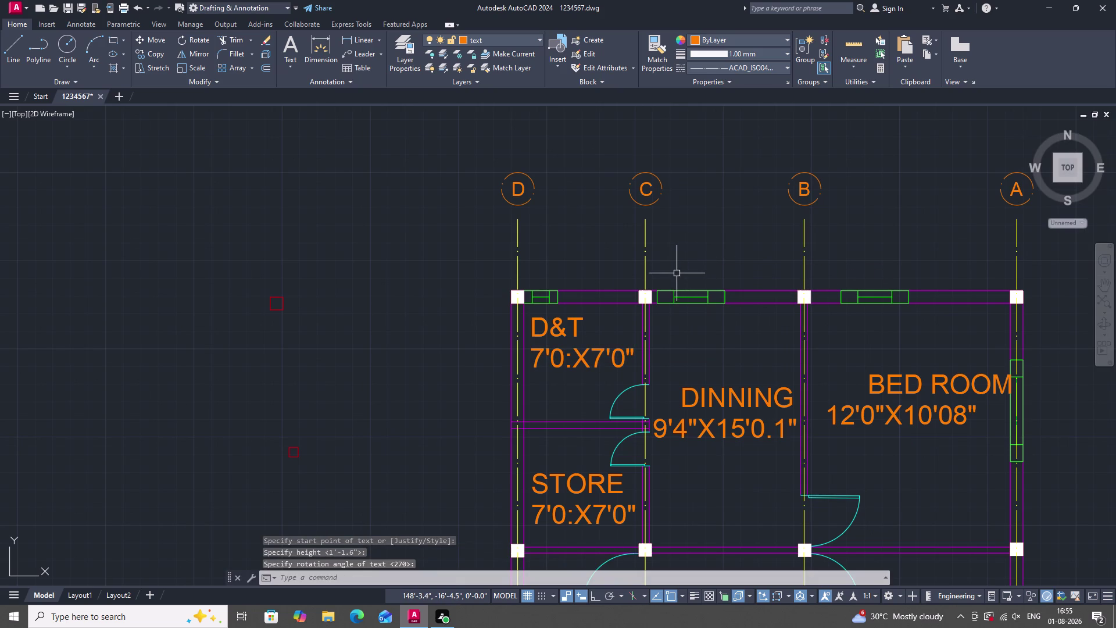
Place a single-line 'W2' label above the top-wall window at 0° rotation.
text(DT)
key(space)
drag(665, 263, 666, 270)
key(F8)
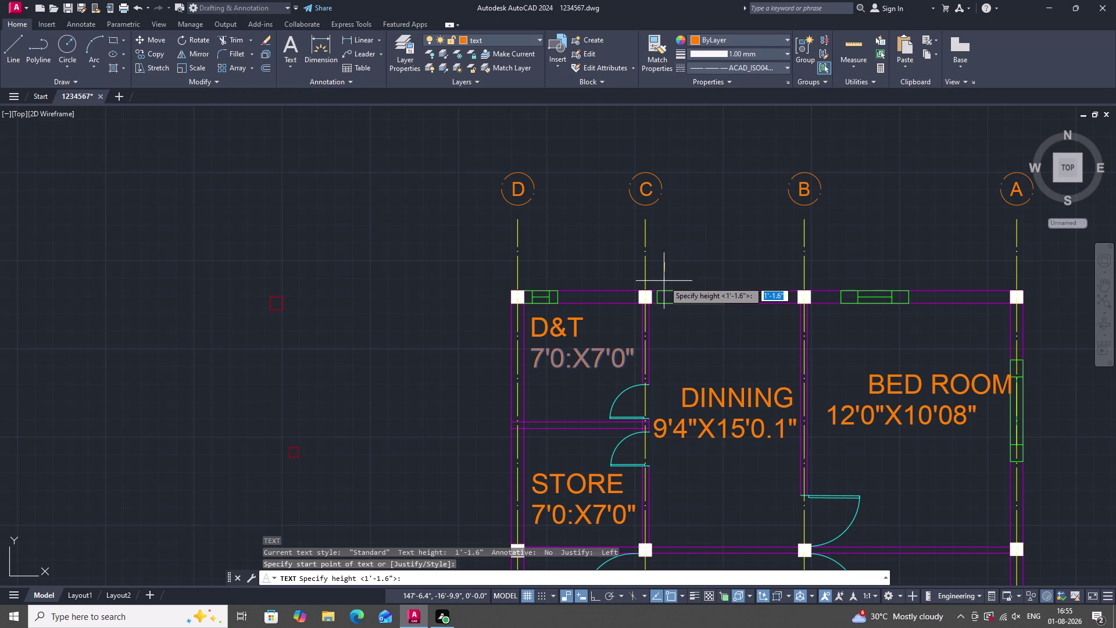
click(664, 281)
click(674, 267)
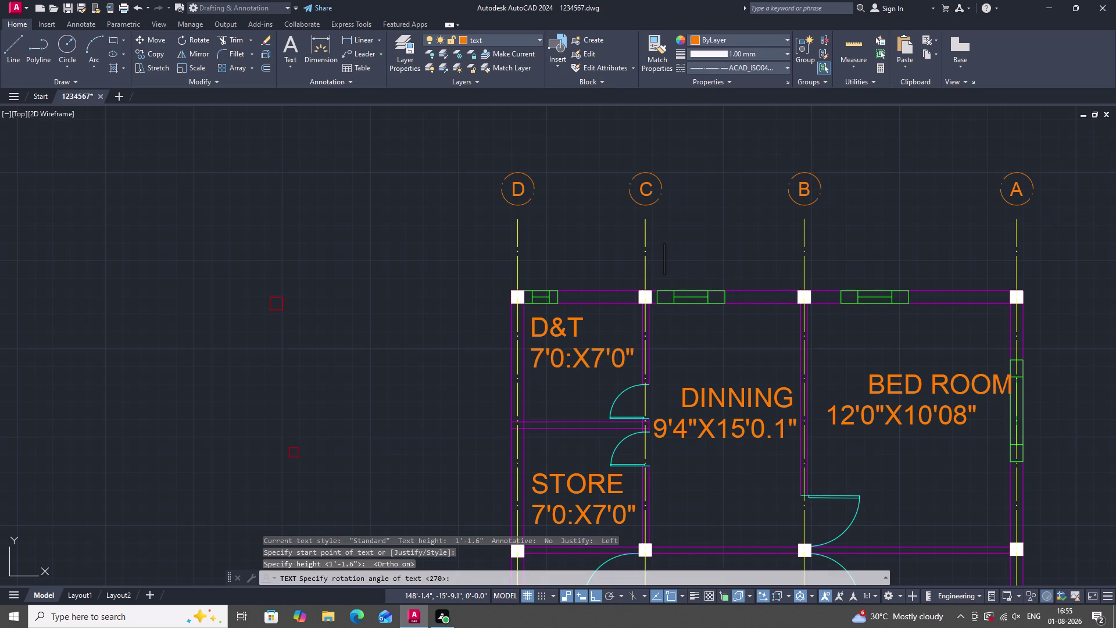
key(d)
key(BackSpace)
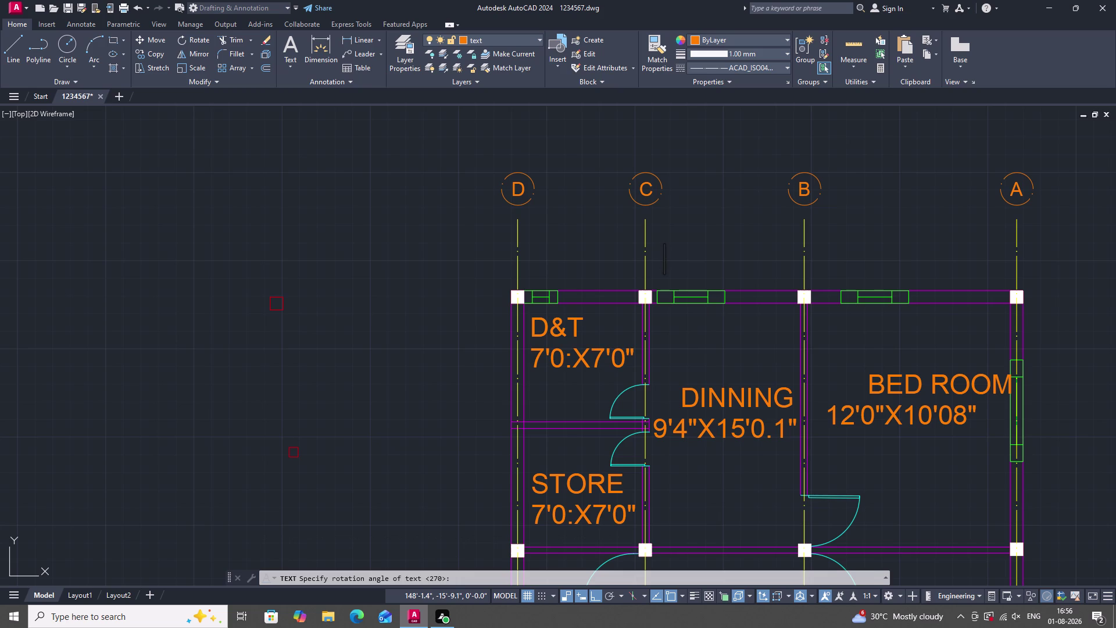
text(W2)
key(Return)
key(Return)
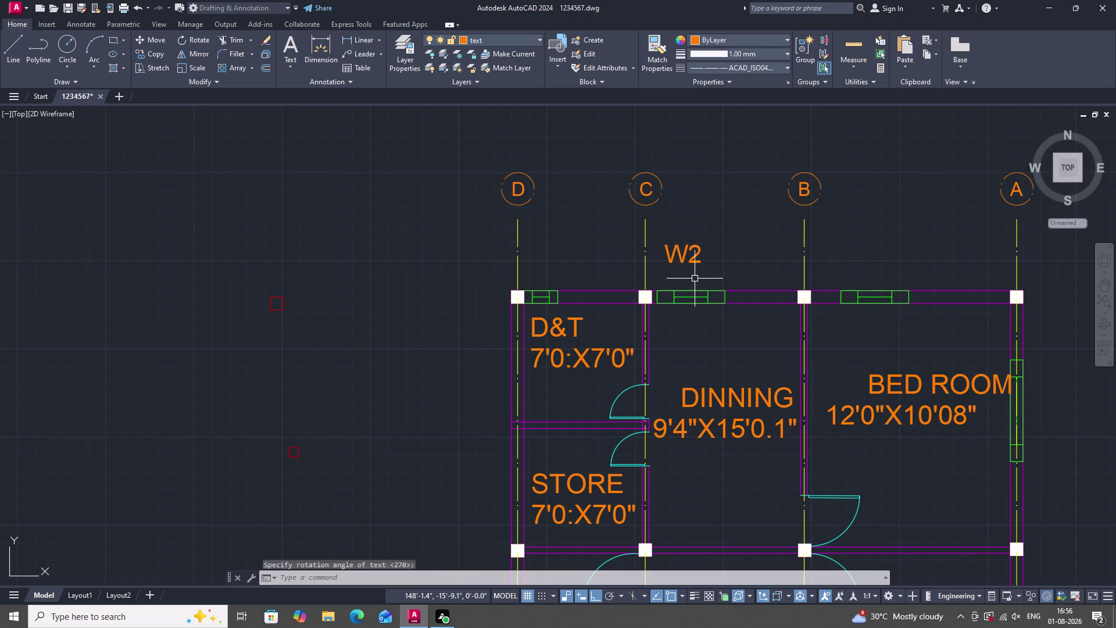
Select the W2 label and start copying it from a base point on the label.
click(693, 260)
scroll(down, 3)
scroll(up, 3)
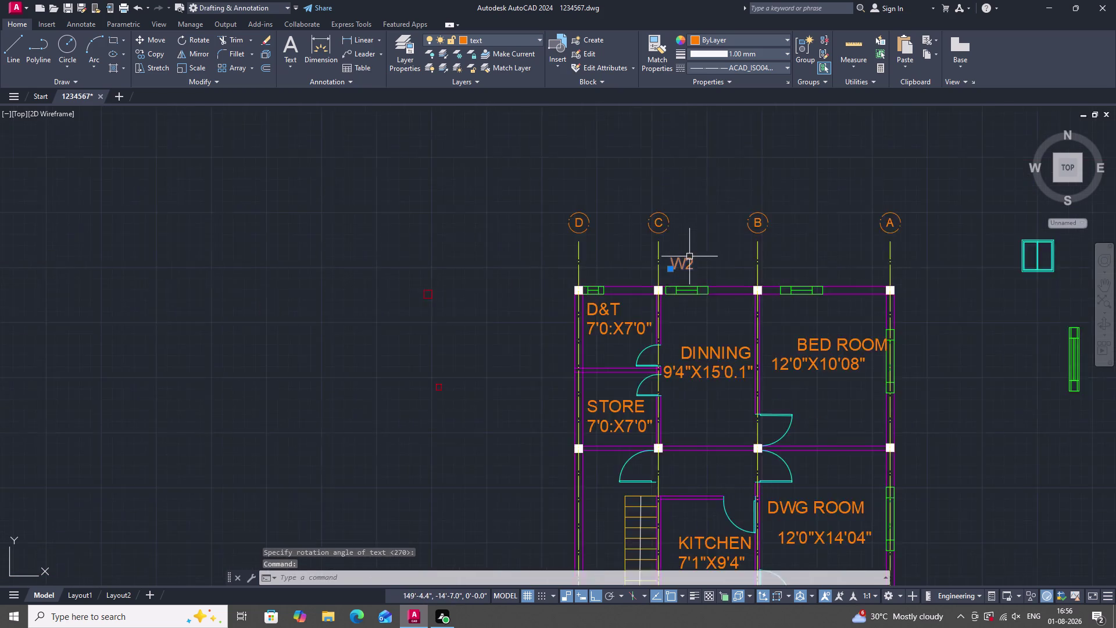
text(CO)
key(space)
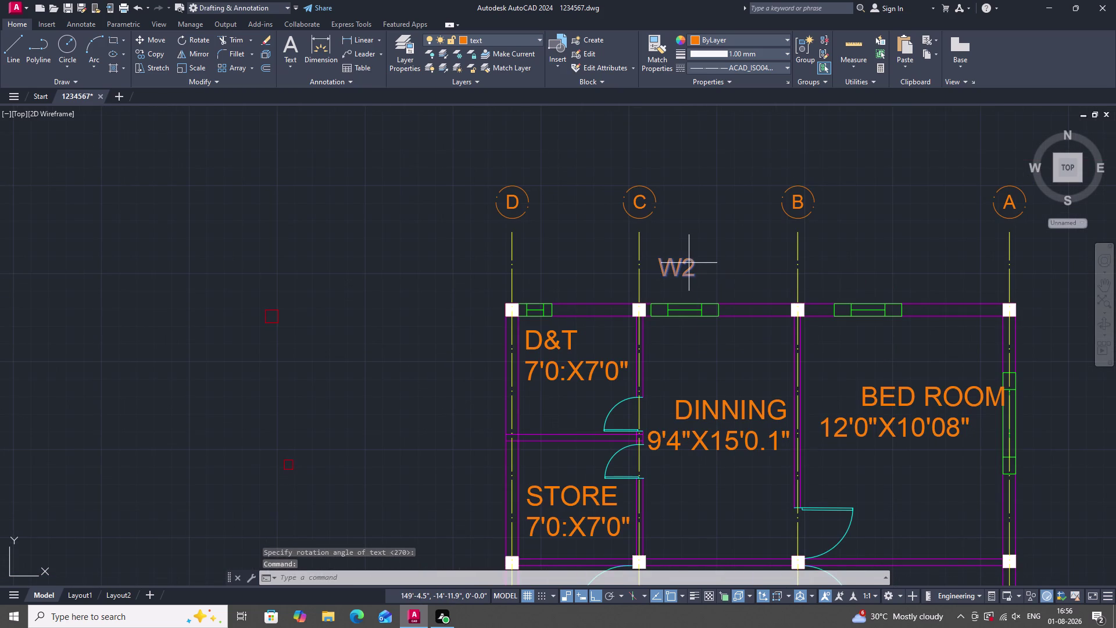
drag(683, 274, 684, 298)
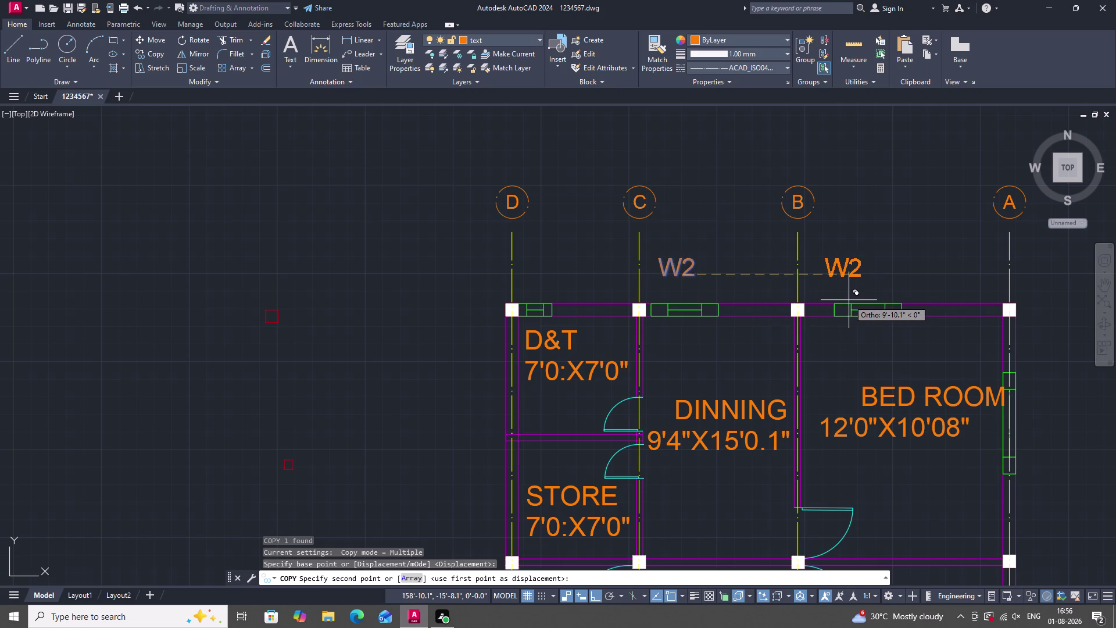
With Ortho off, copy W2 to the bedroom's top and right windows and the drawing room's right window.
key(F8)
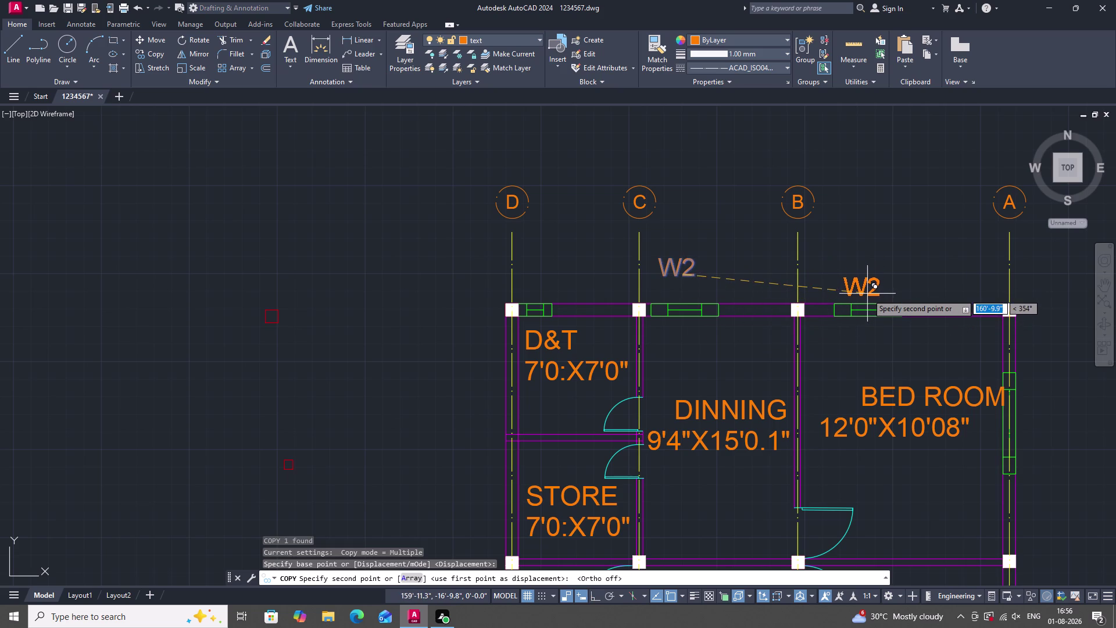
click(873, 295)
scroll(down, 3)
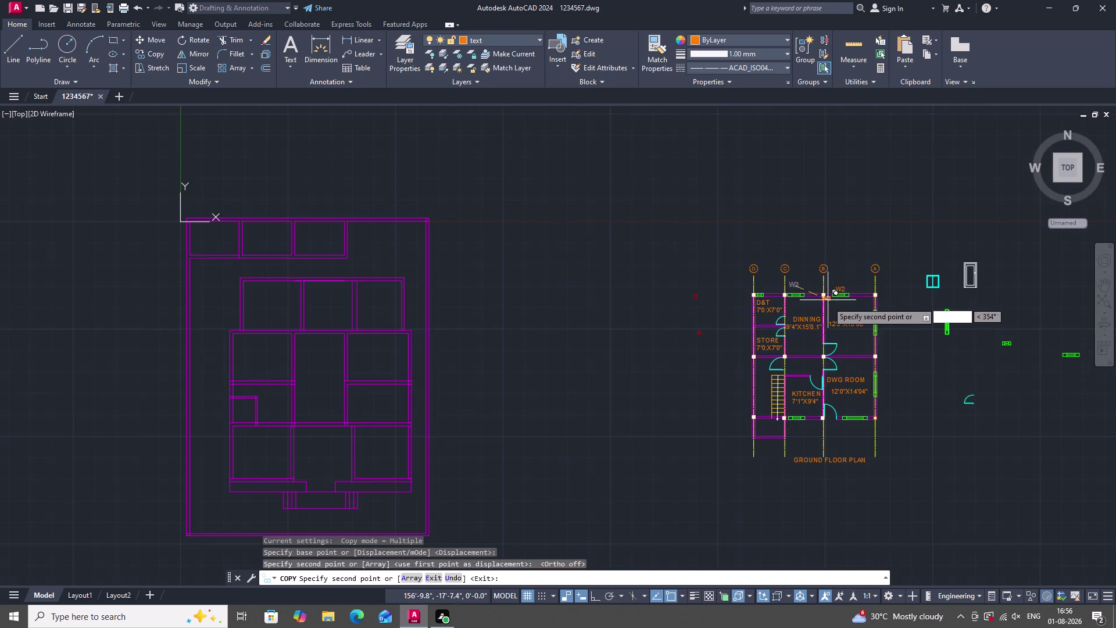
scroll(up, 3)
click(870, 319)
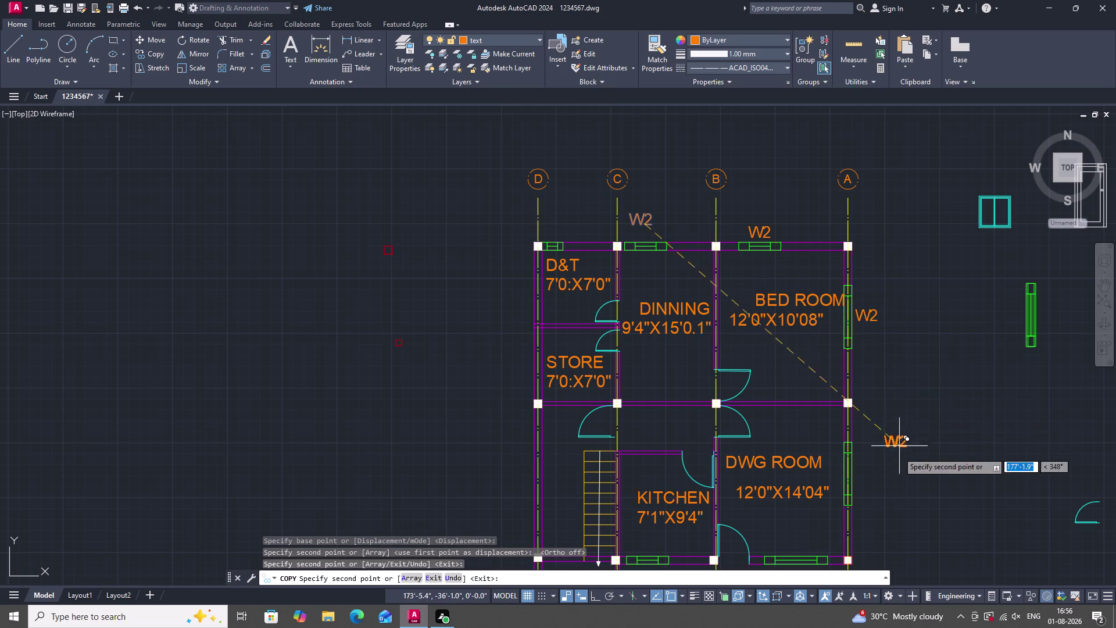
click(872, 481)
scroll(down, 3)
scroll(up, 3)
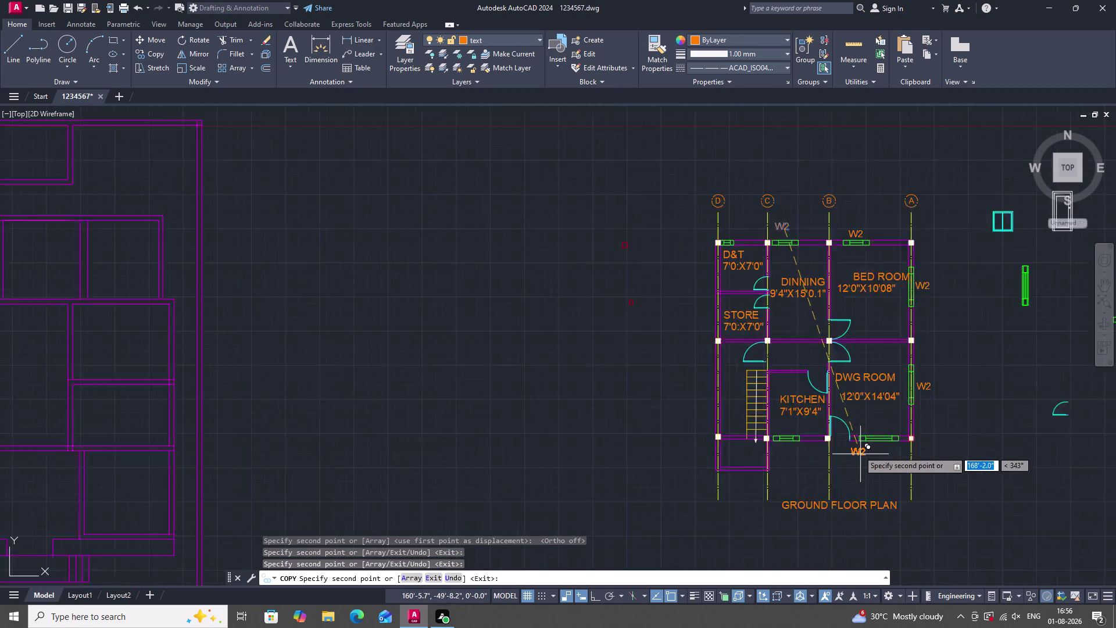
Copy W2 to the drawing room and kitchen bottom windows and D&T's top window.
click(896, 450)
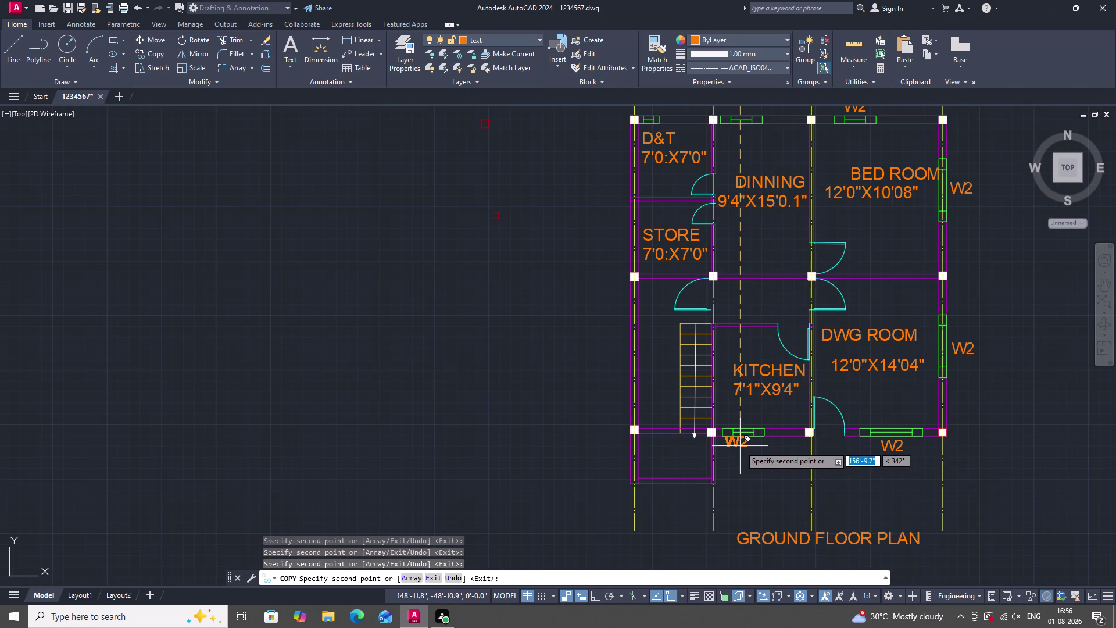
click(747, 450)
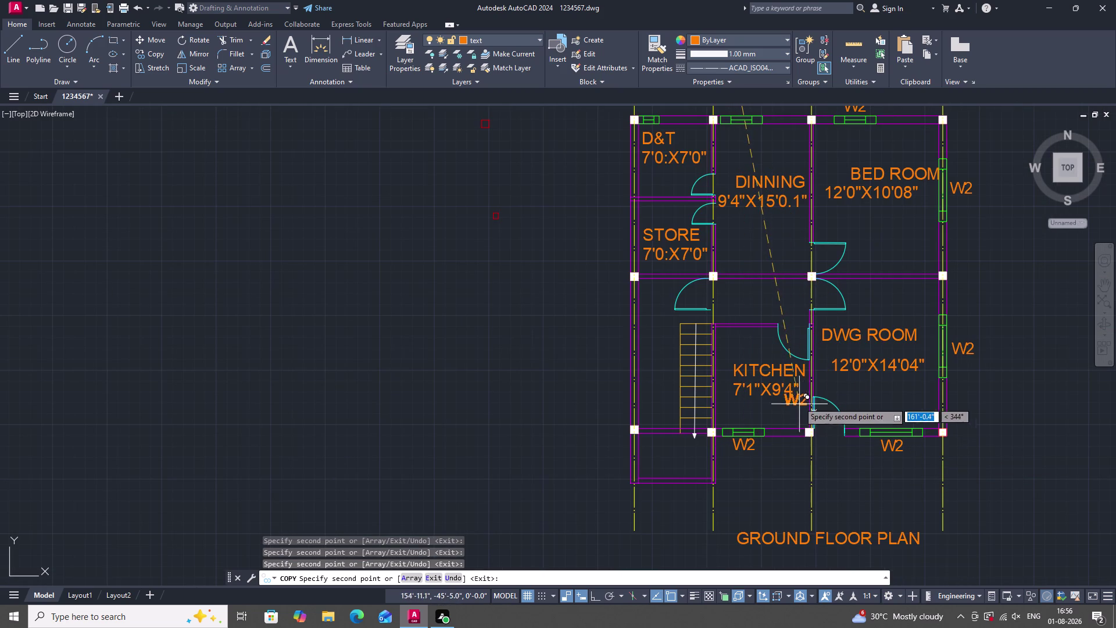
scroll(down, 3)
scroll(up, 3)
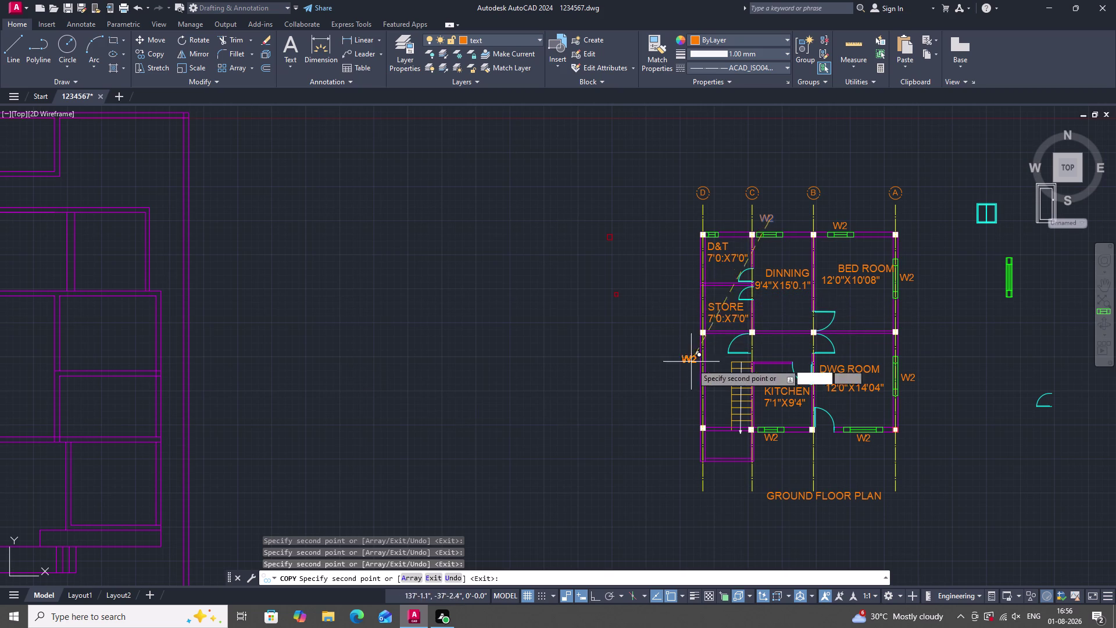
scroll(up, 3)
scroll(up, 3)
click(714, 246)
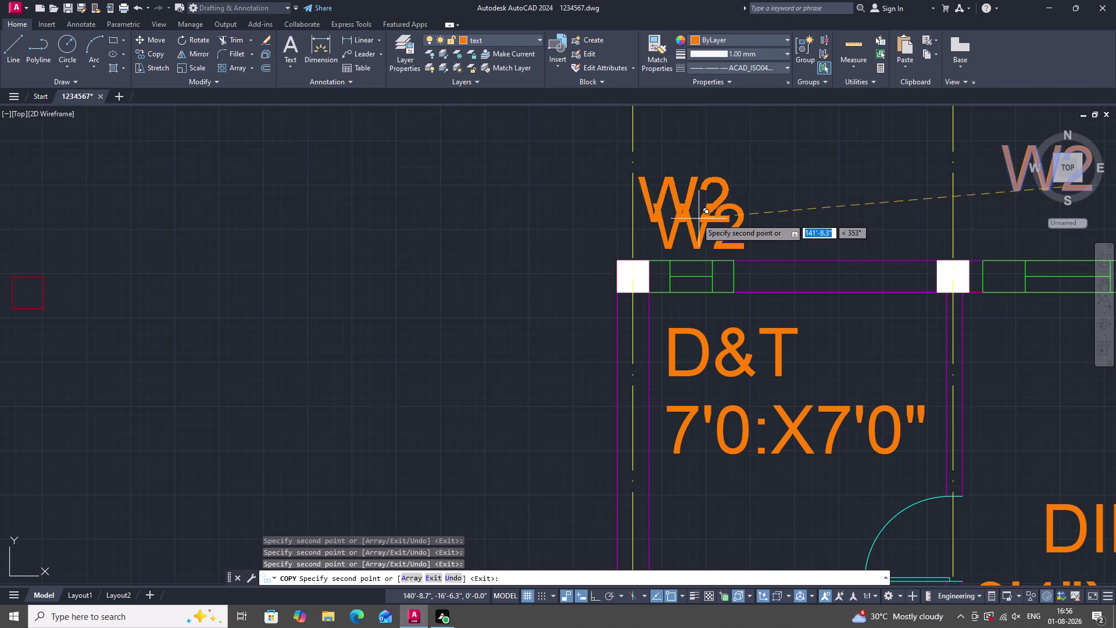
scroll(down, 3)
scroll(down, 3)
scroll(up, 3)
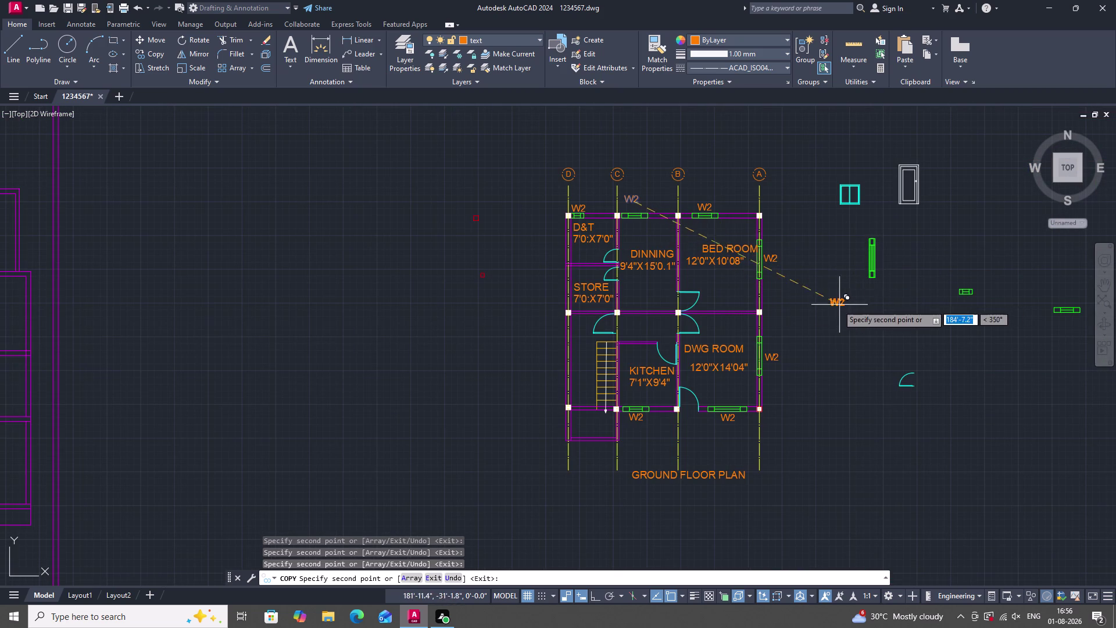
key(Escape)
scroll(up, 3)
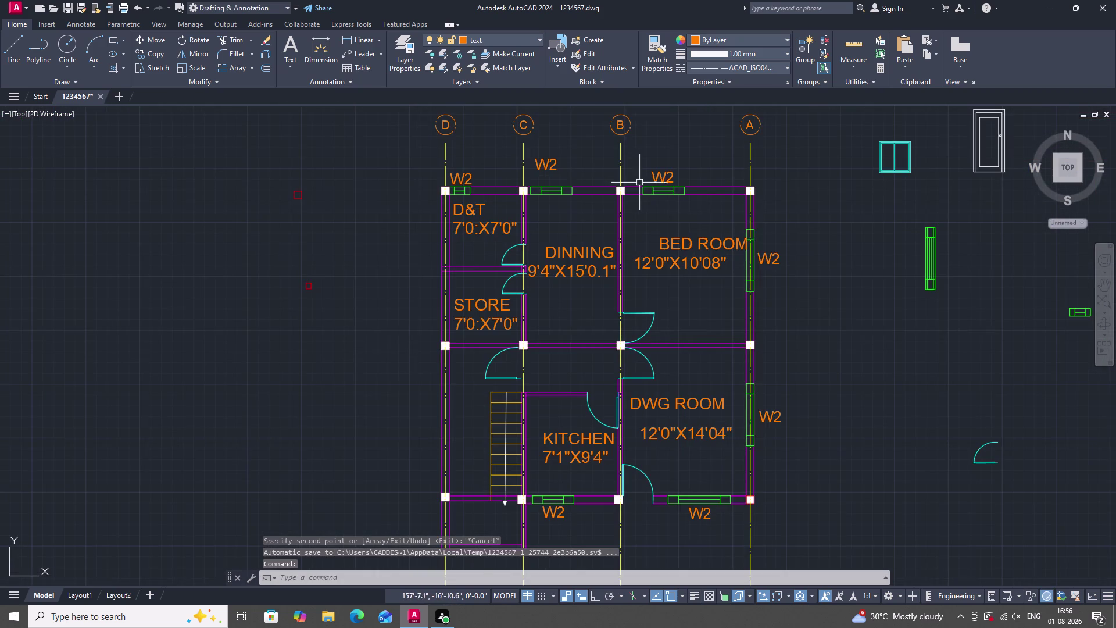
scroll(down, 3)
scroll(up, 3)
Try editing and moving the W2 label above the dining bay, then abandon it unchanged.
double_click(580, 168)
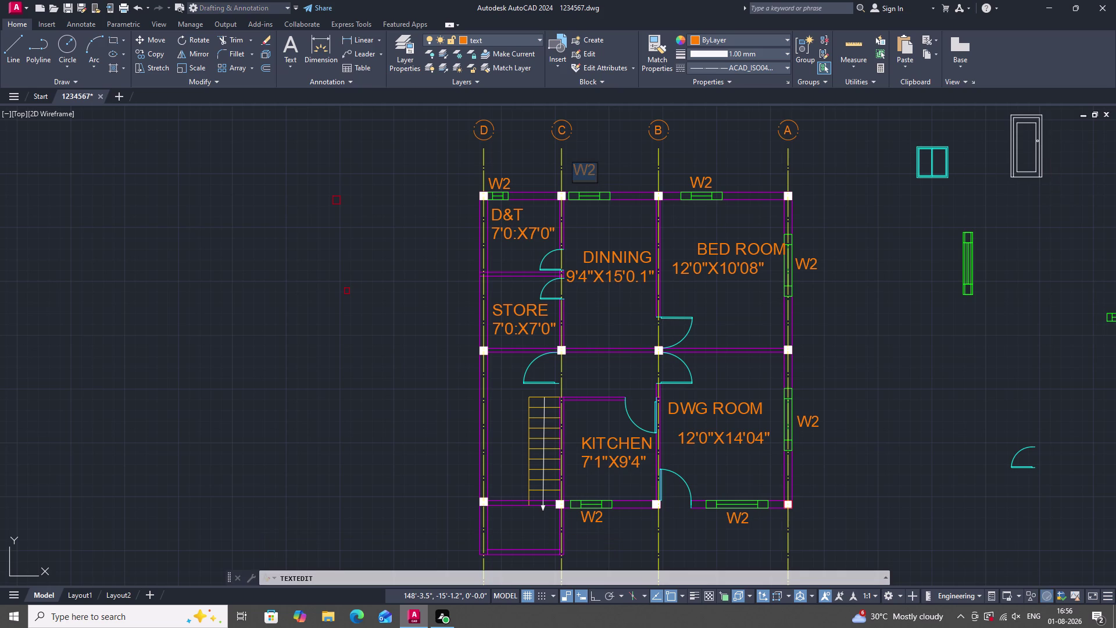
key(Escape)
click(592, 169)
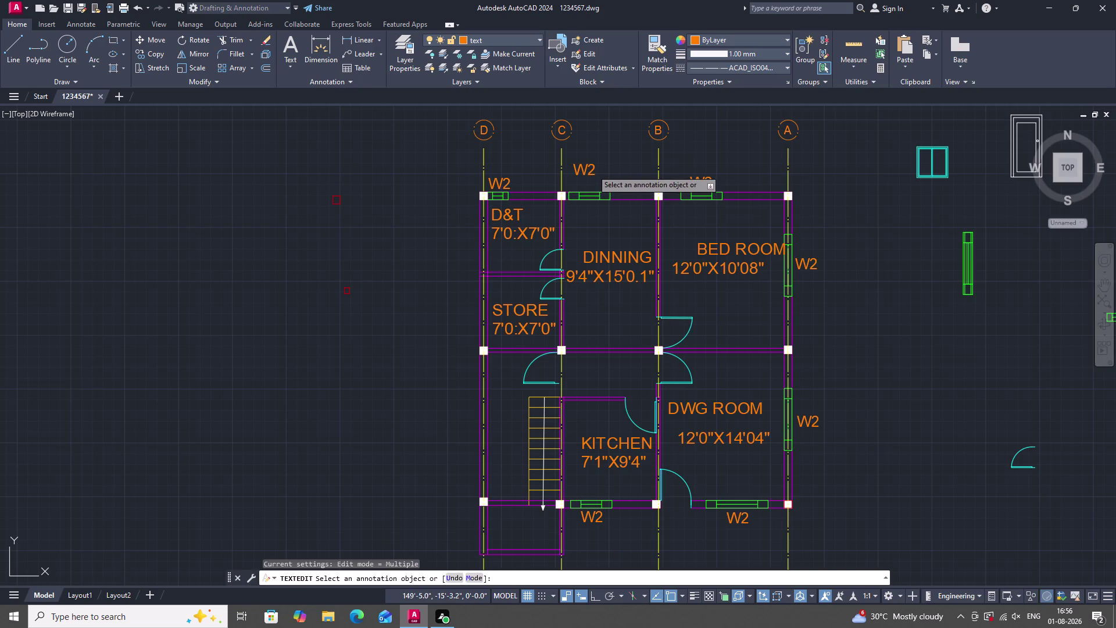
key(Escape)
key(Escape)
scroll(down, 3)
scroll(up, 3)
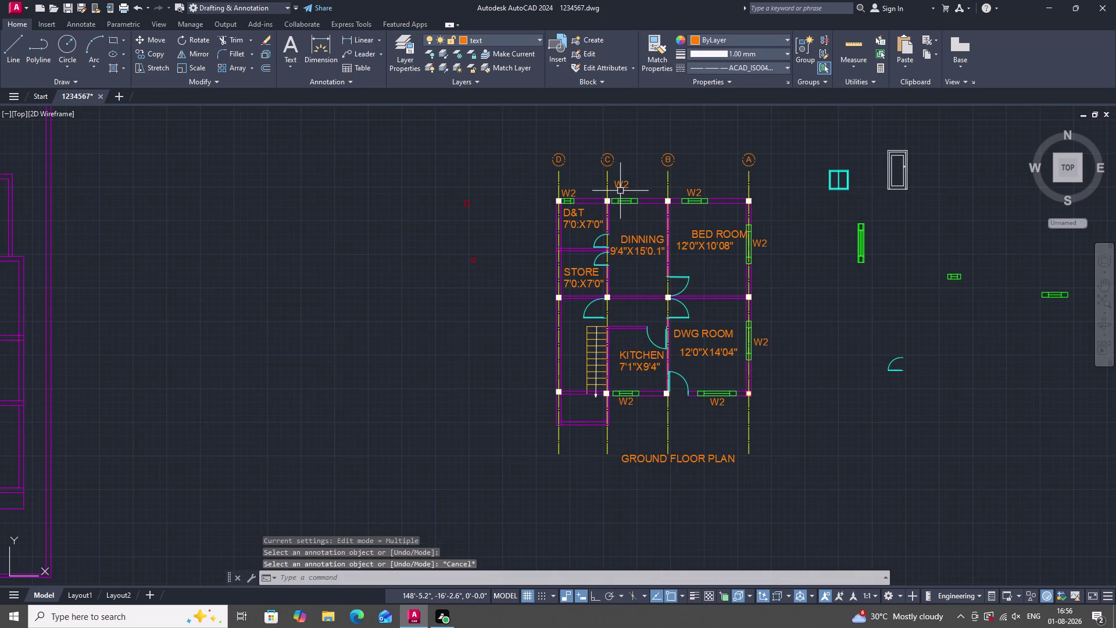
click(621, 184)
drag(617, 190, 616, 198)
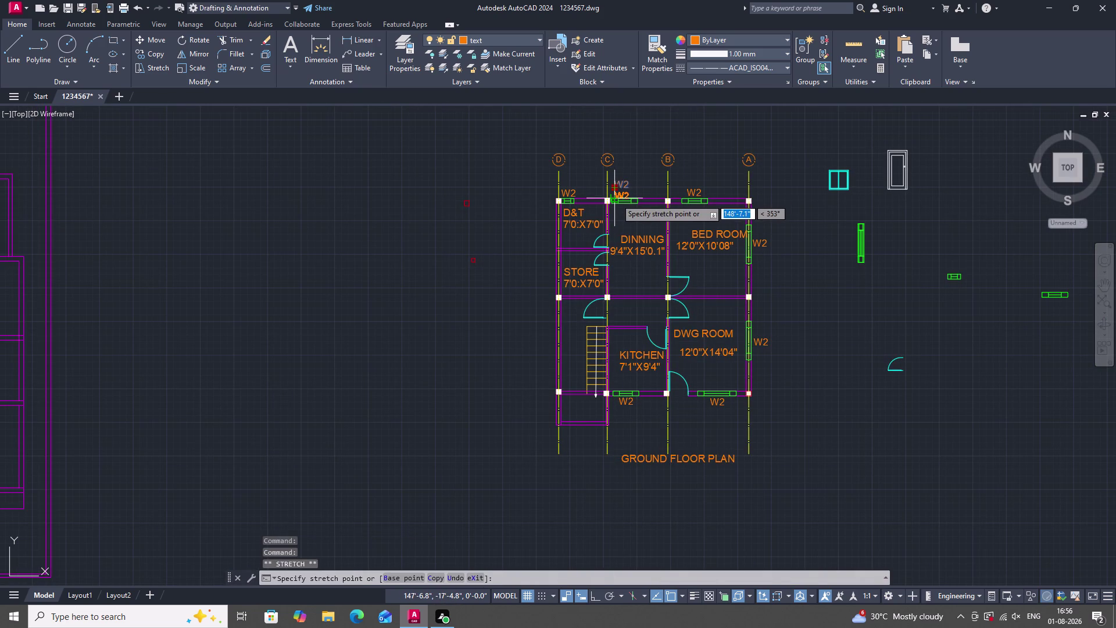
scroll(up, 3)
click(616, 202)
scroll(down, 3)
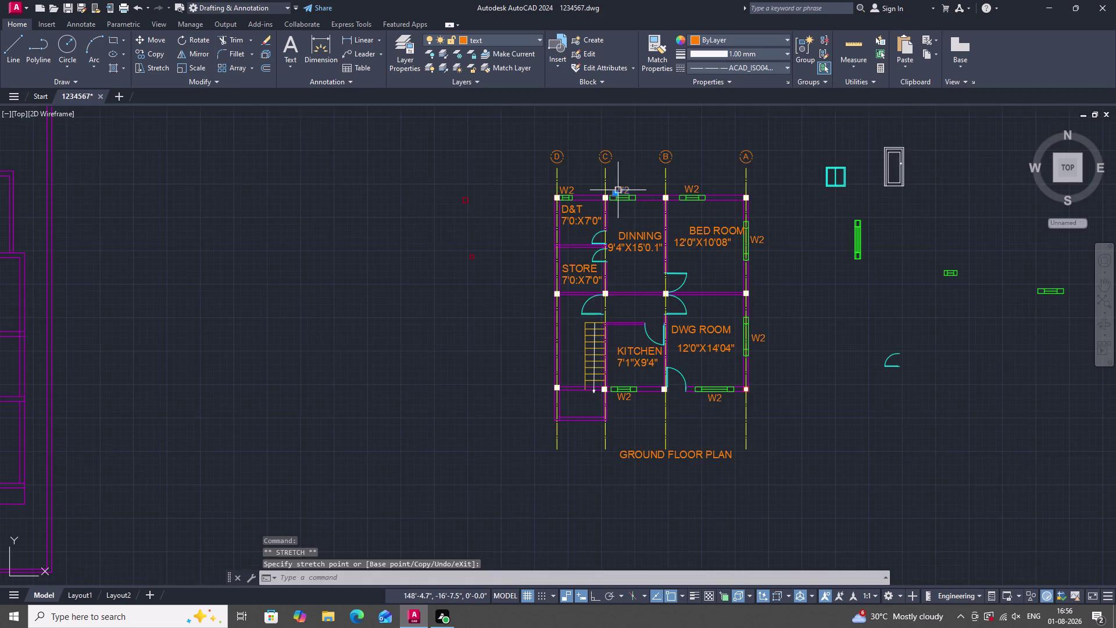
scroll(up, 3)
key(Escape)
Change the W2 label above D&T to read 'V'.
double_click(496, 188)
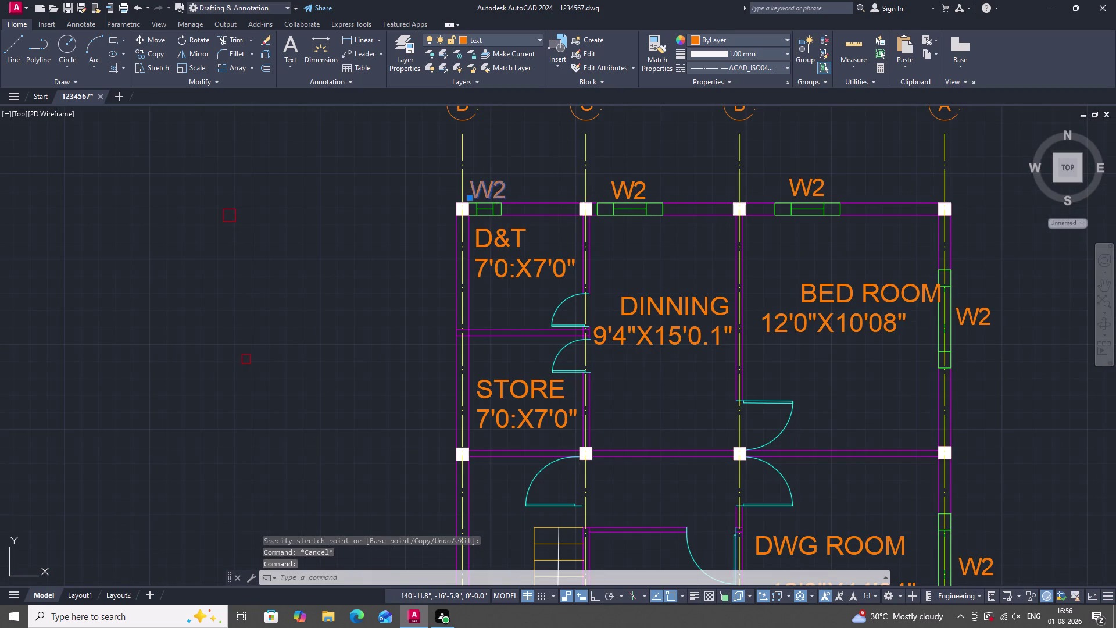
key(v)
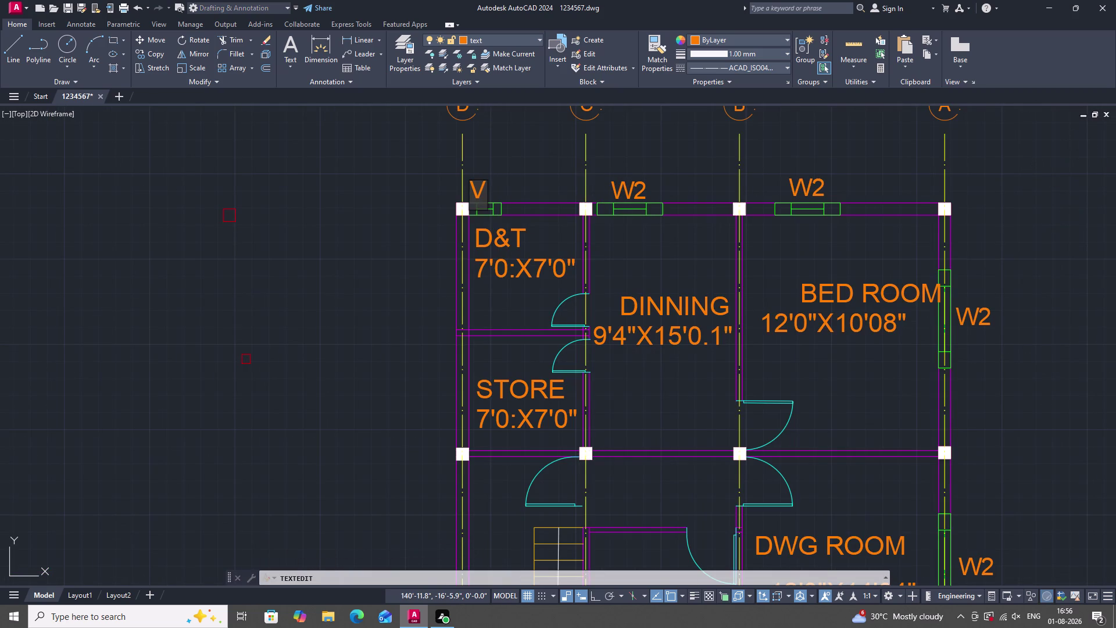
click(510, 188)
scroll(down, 3)
scroll(up, 3)
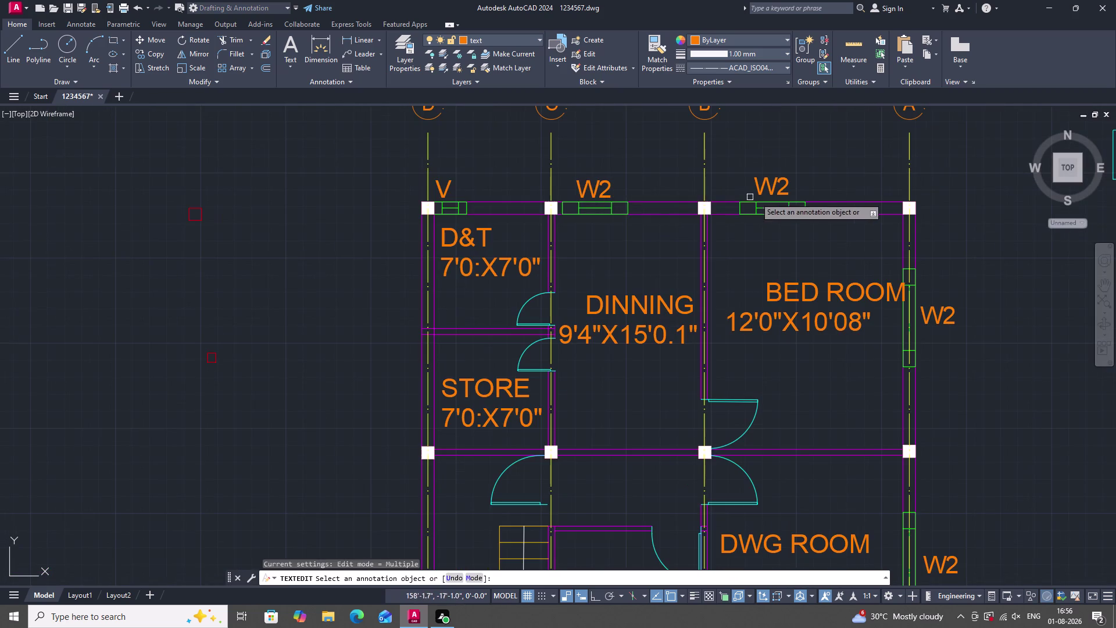
scroll(down, 3)
scroll(up, 3)
scroll(down, 3)
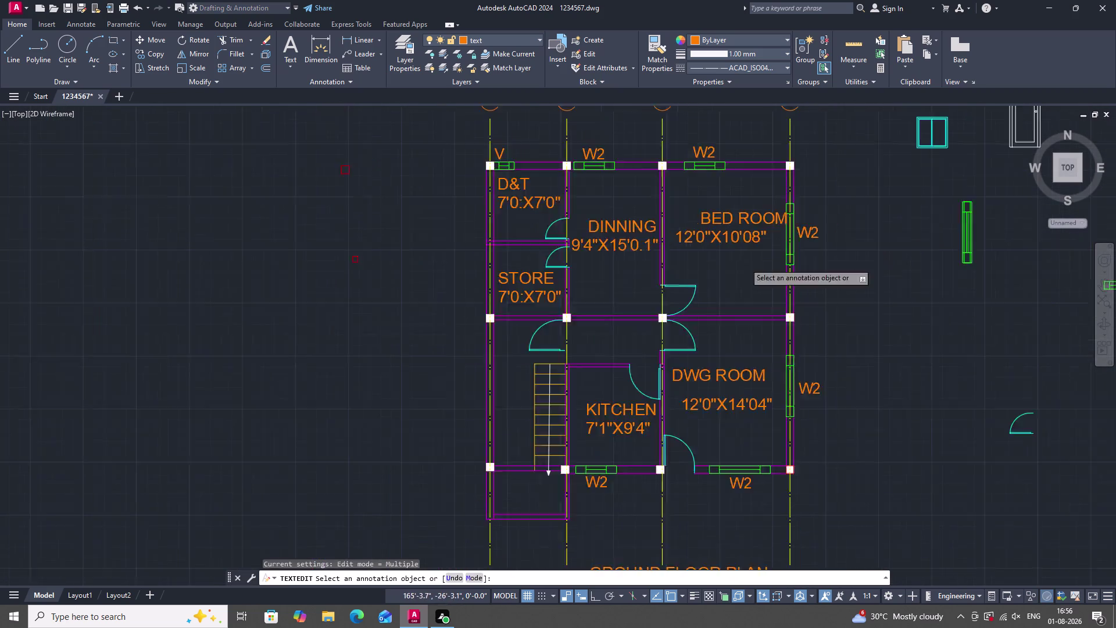
scroll(up, 3)
scroll(down, 3)
scroll(up, 3)
scroll(up, 3)
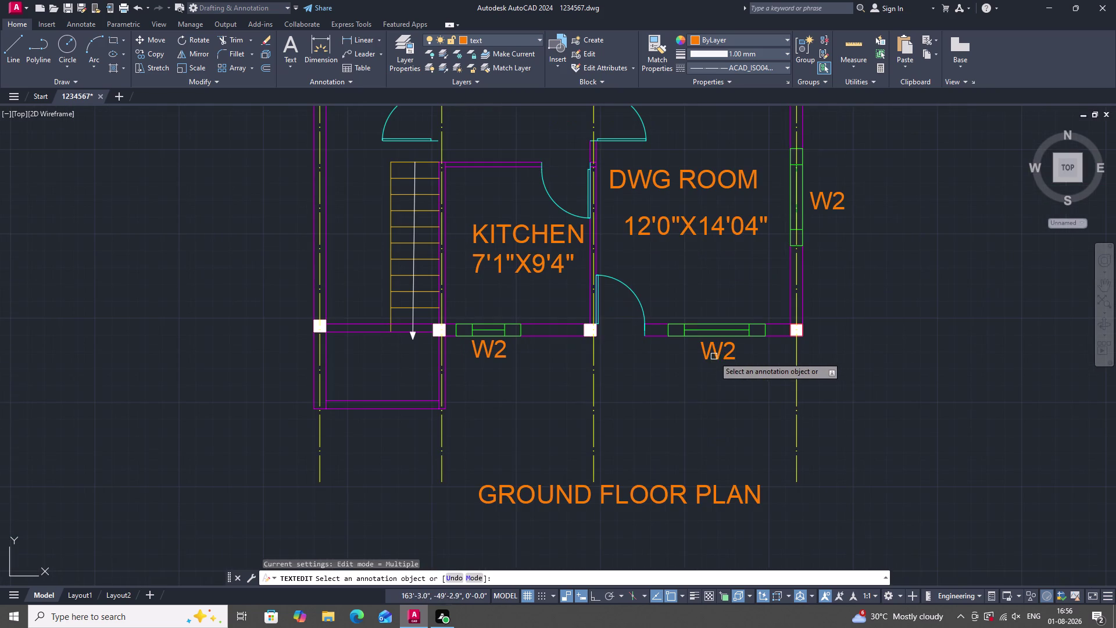
Change the W2 label below DWG ROOM to read 'W1'.
double_click(720, 349)
click(732, 353)
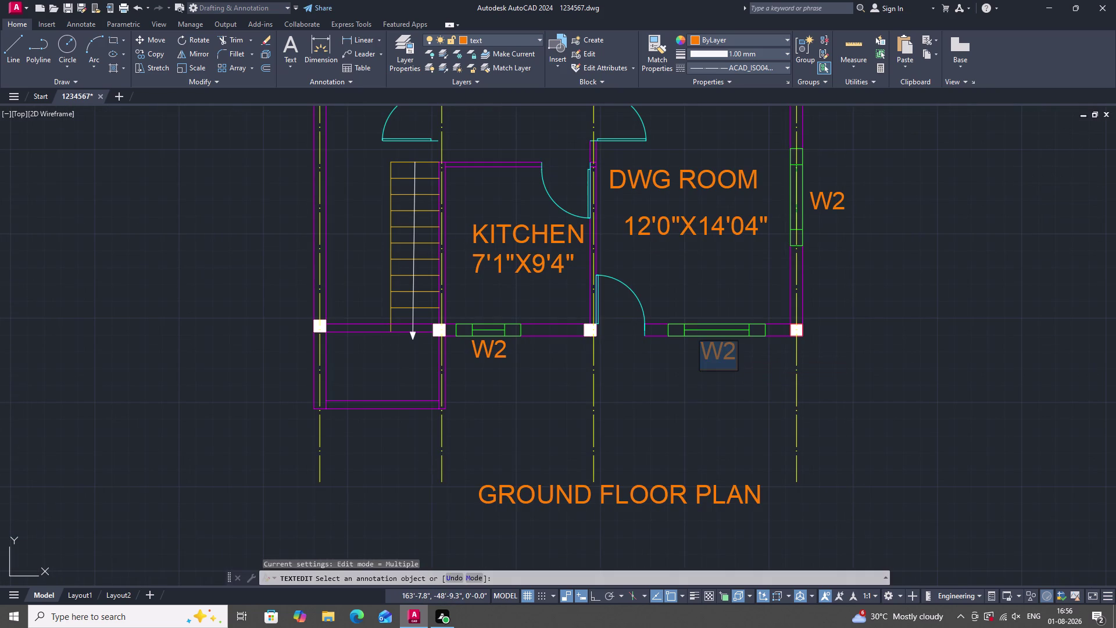
click(735, 349)
key(BackSpace)
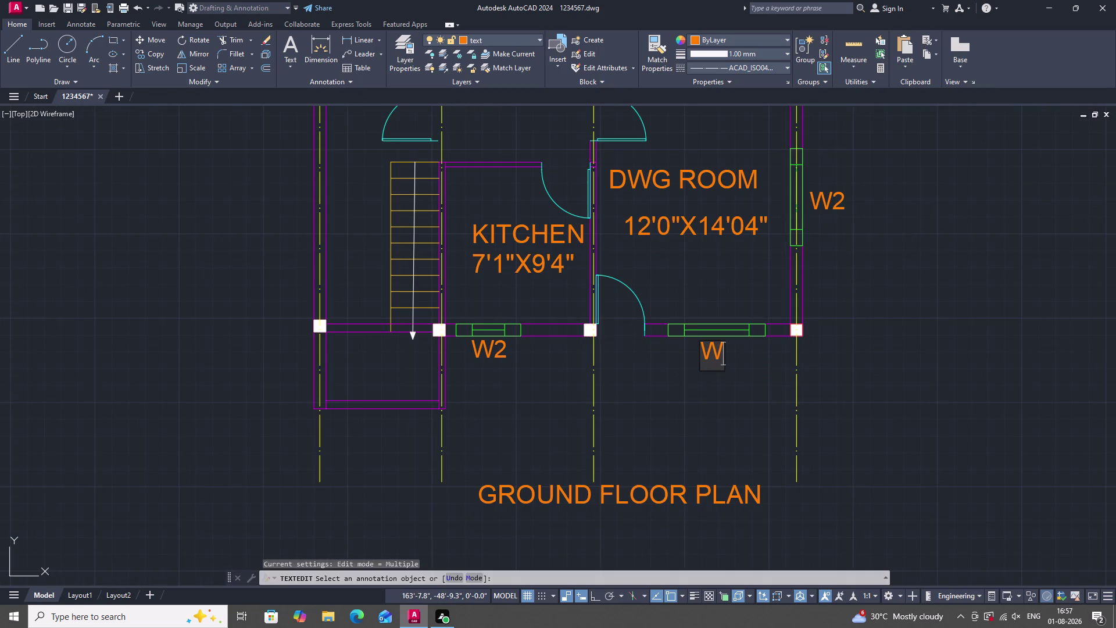
key(1)
click(749, 382)
scroll(down, 3)
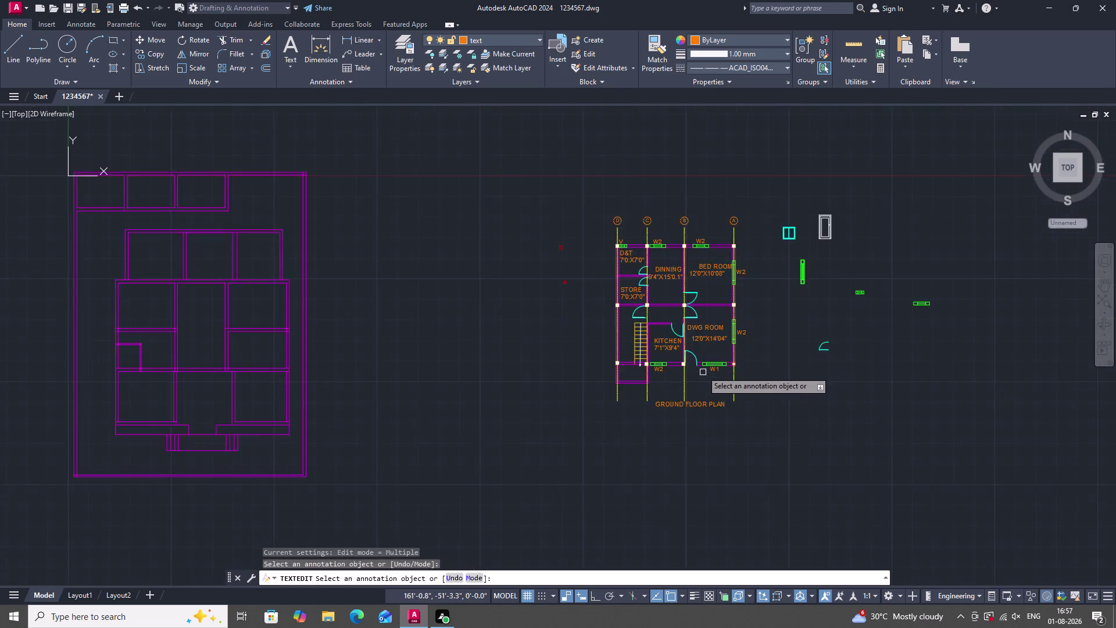
scroll(up, 3)
scroll(down, 3)
scroll(up, 3)
scroll(down, 3)
scroll(up, 3)
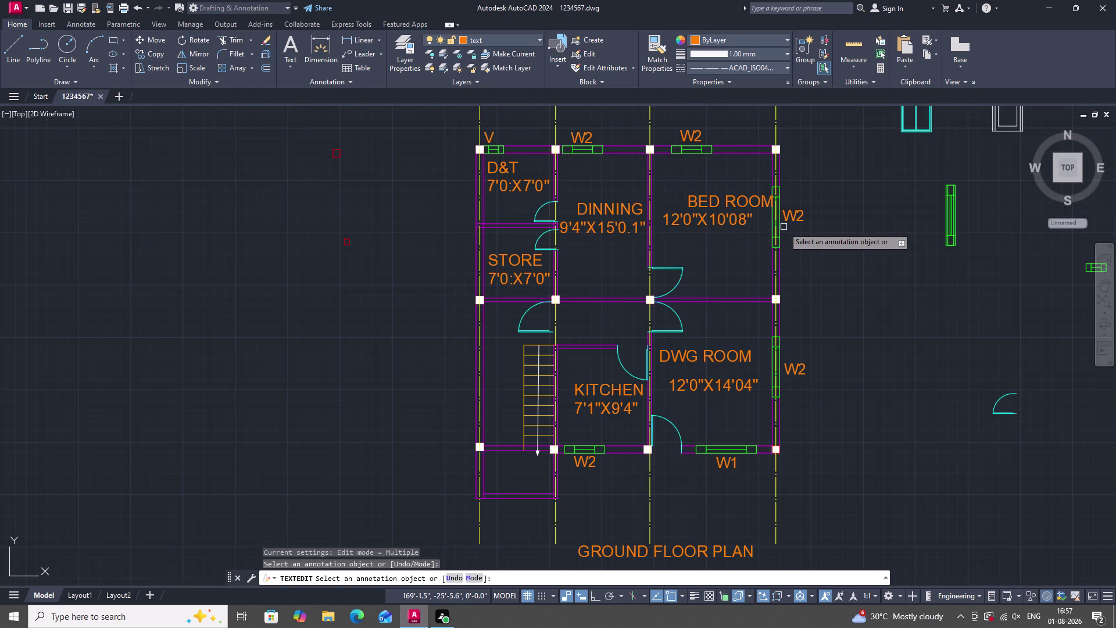
scroll(up, 3)
scroll(down, 3)
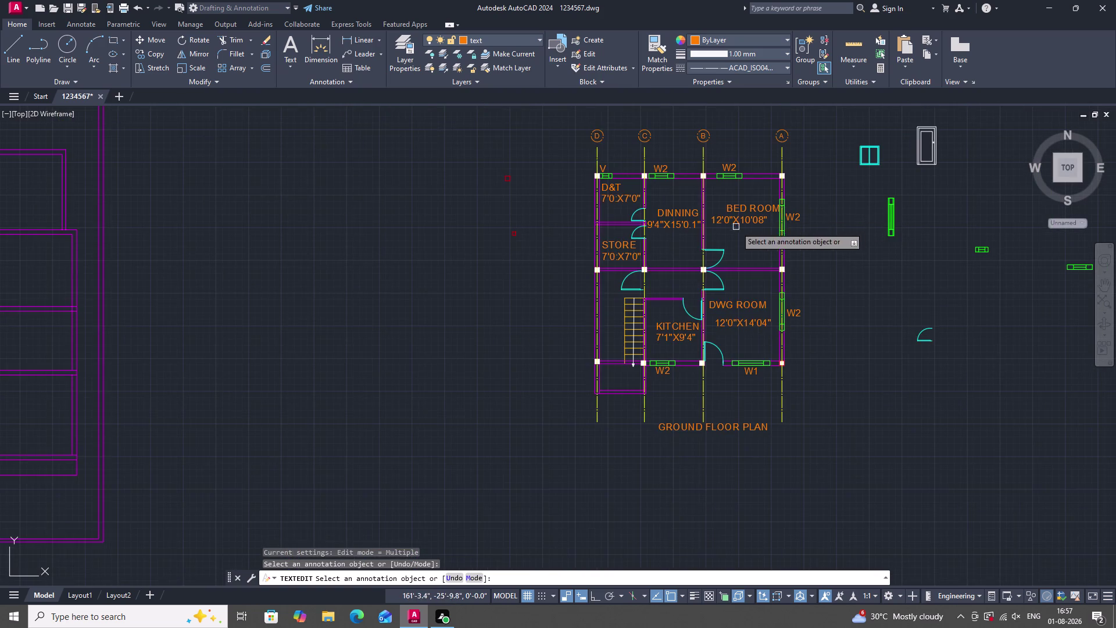
scroll(up, 3)
scroll(down, 3)
scroll(up, 3)
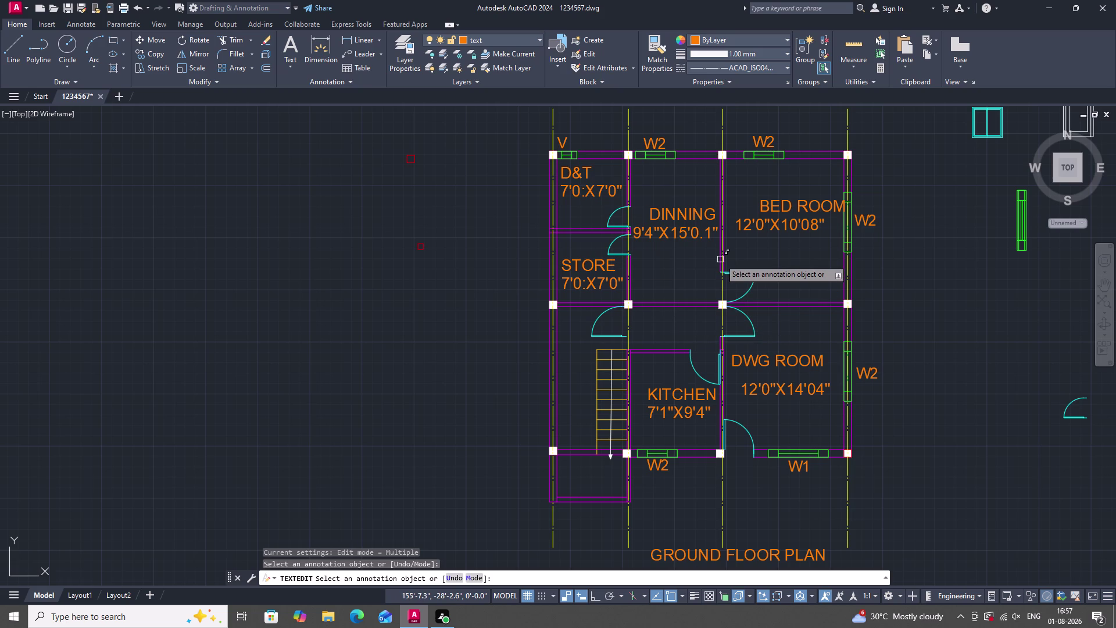
key(Escape)
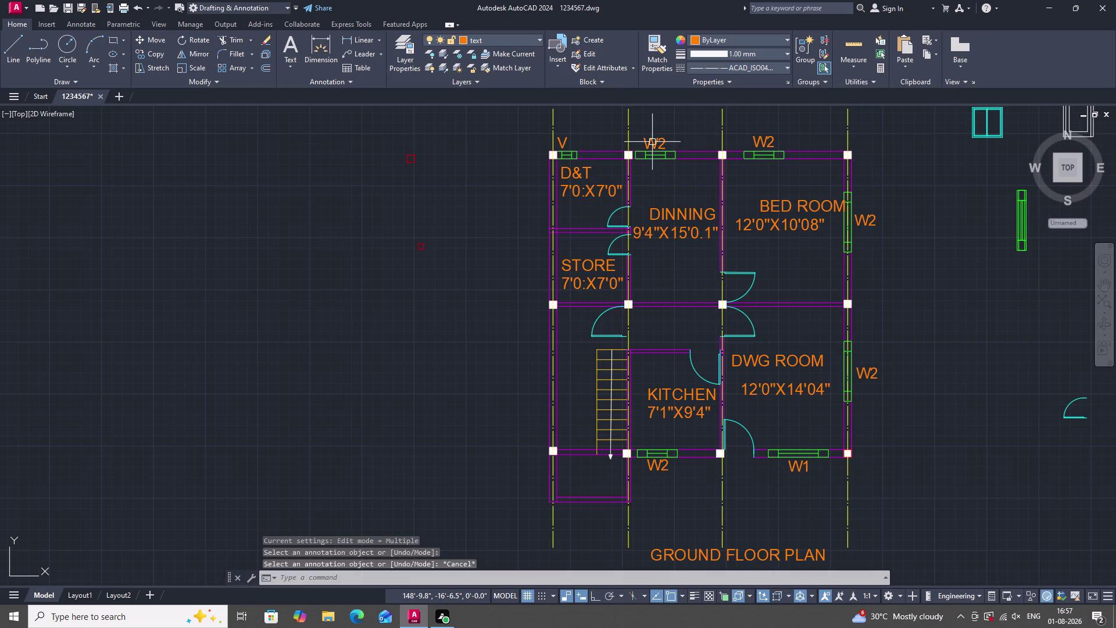
Select the W2 label beside DWG ROOM and copy it from a reference point.
click(653, 142)
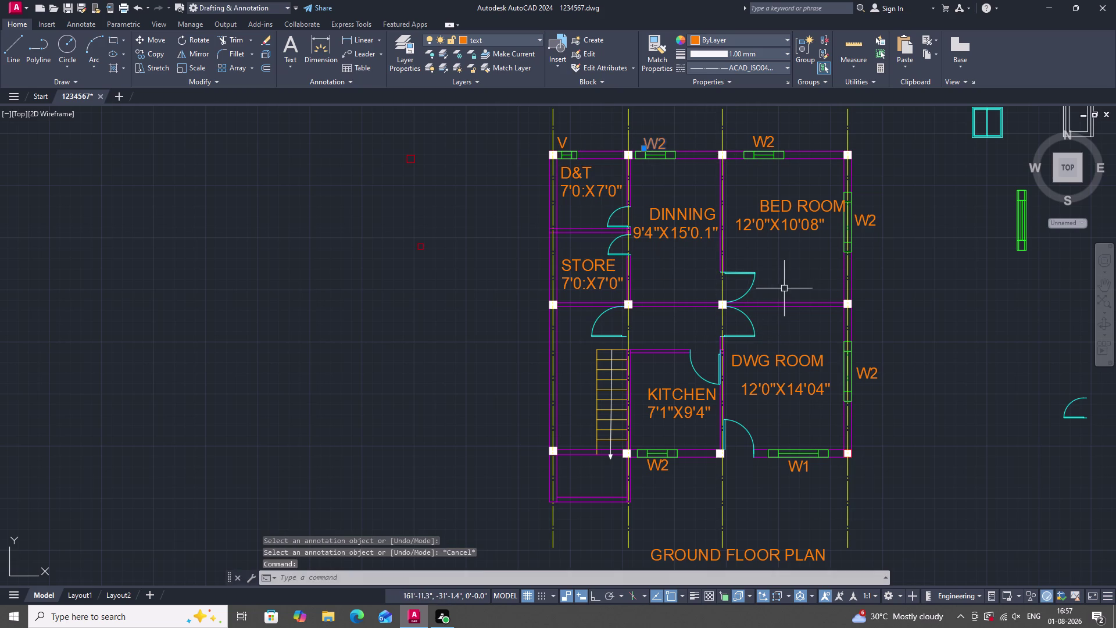
key(Escape)
key(Escape)
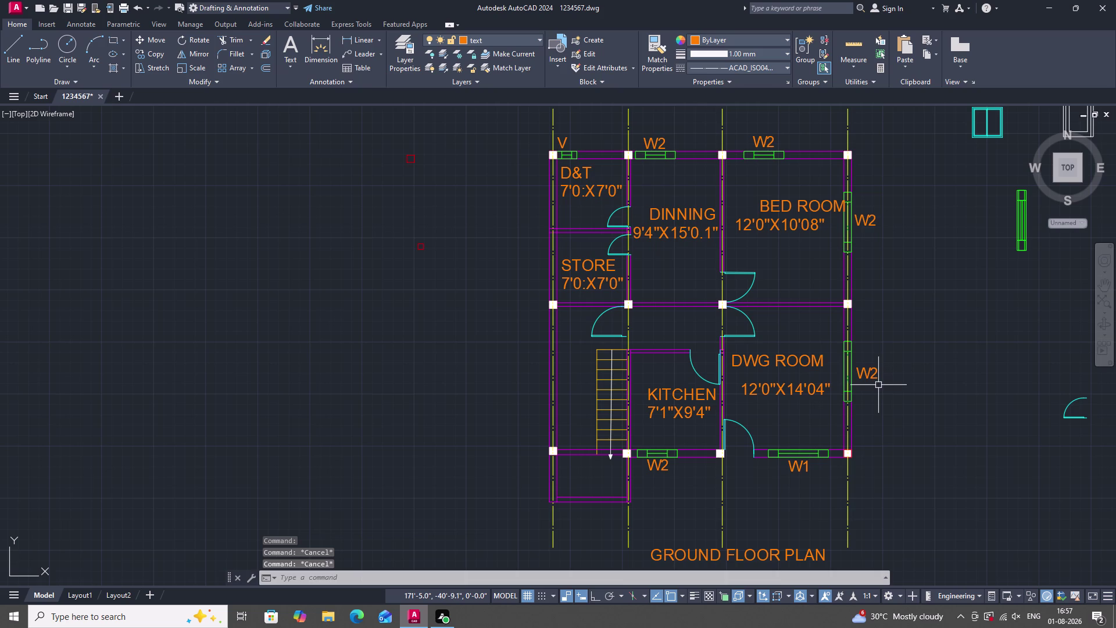
click(871, 377)
text(C)
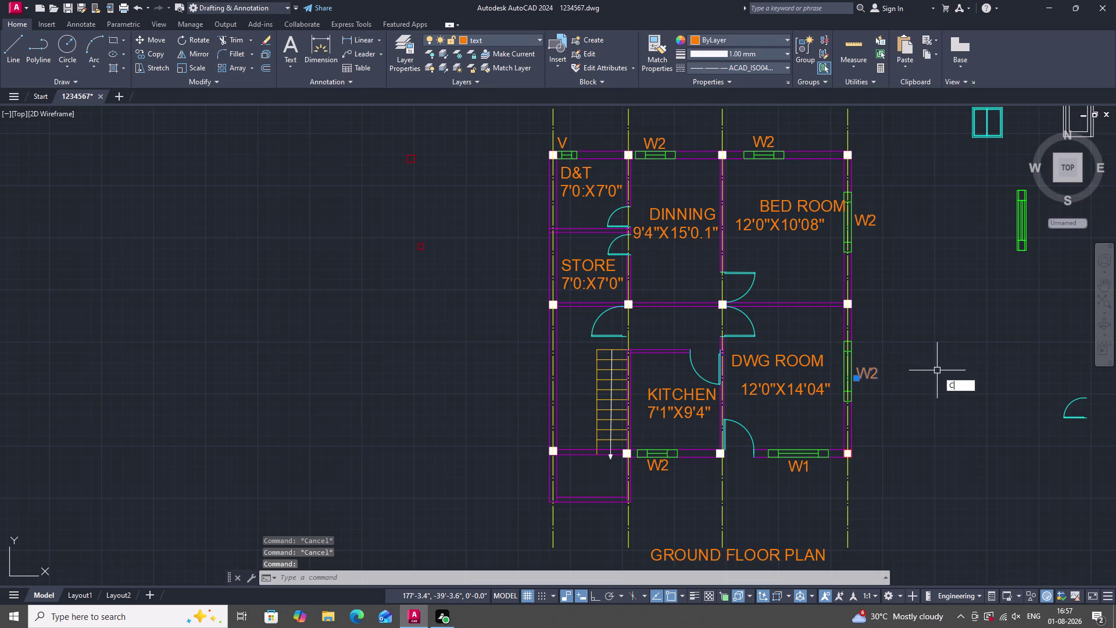
text(O)
key(space)
drag(871, 378, 858, 389)
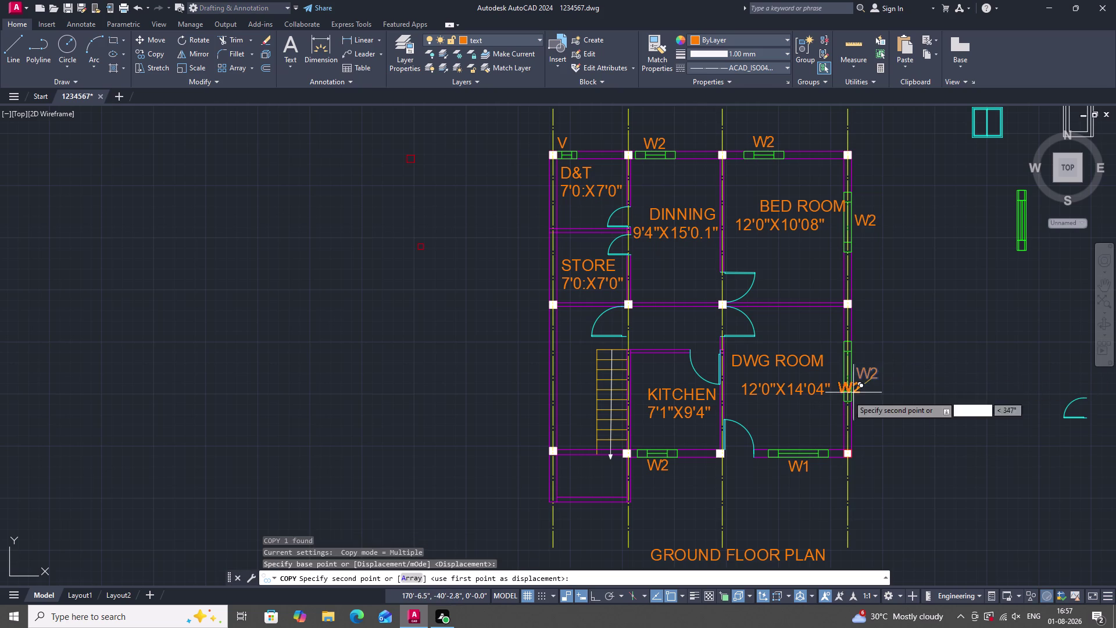
scroll(down, 3)
scroll(up, 3)
scroll(up, 3)
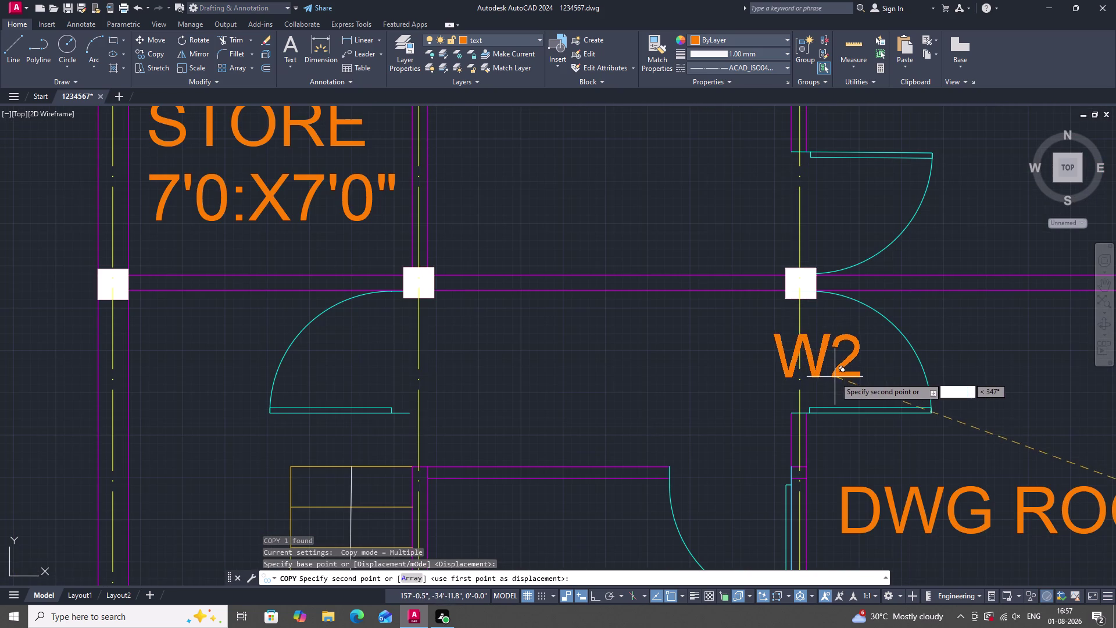
Place W2 copies beside three door openings.
click(825, 378)
click(813, 213)
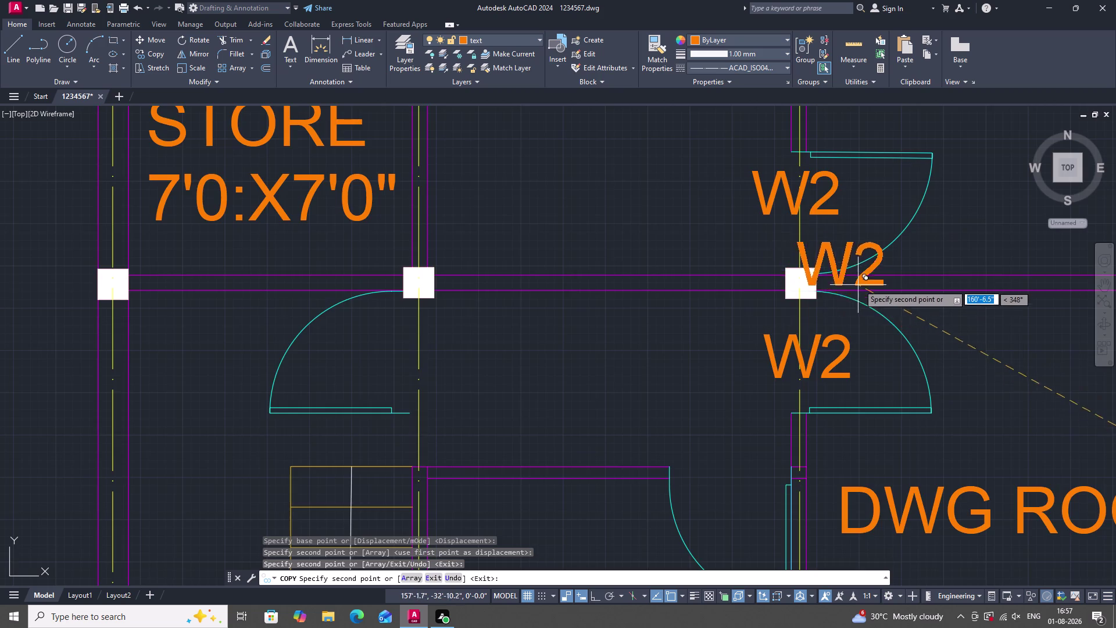
scroll(down, 3)
scroll(up, 3)
click(752, 297)
scroll(down, 3)
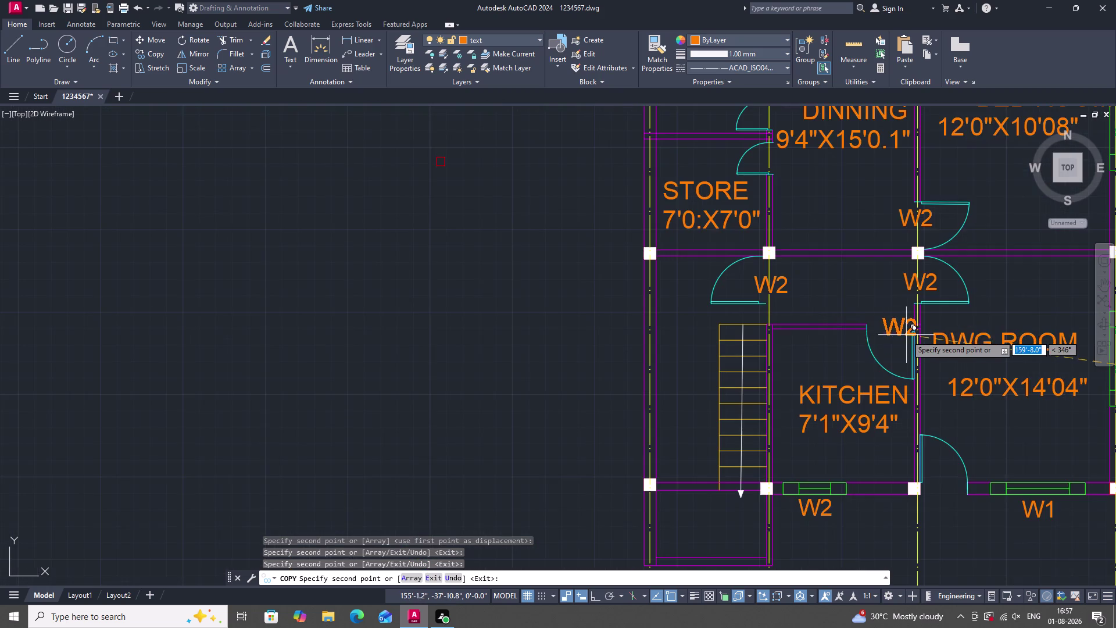
scroll(up, 3)
Place W2 copies by the kitchen, store and dining doors, then end copying.
click(879, 332)
scroll(down, 3)
scroll(up, 3)
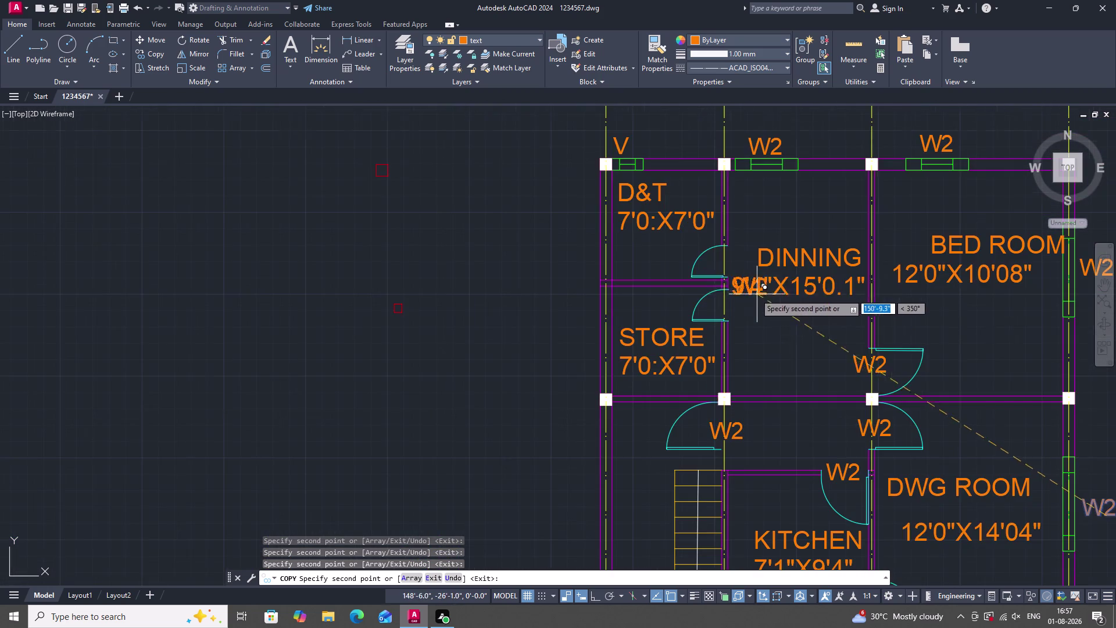
scroll(up, 3)
click(734, 276)
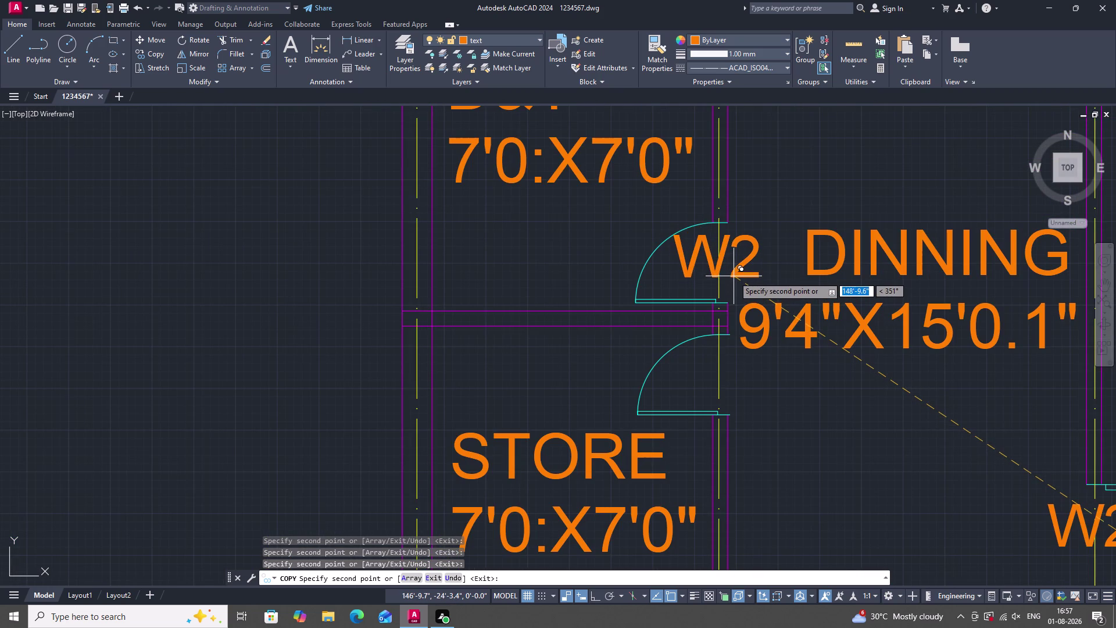
click(735, 393)
key(Escape)
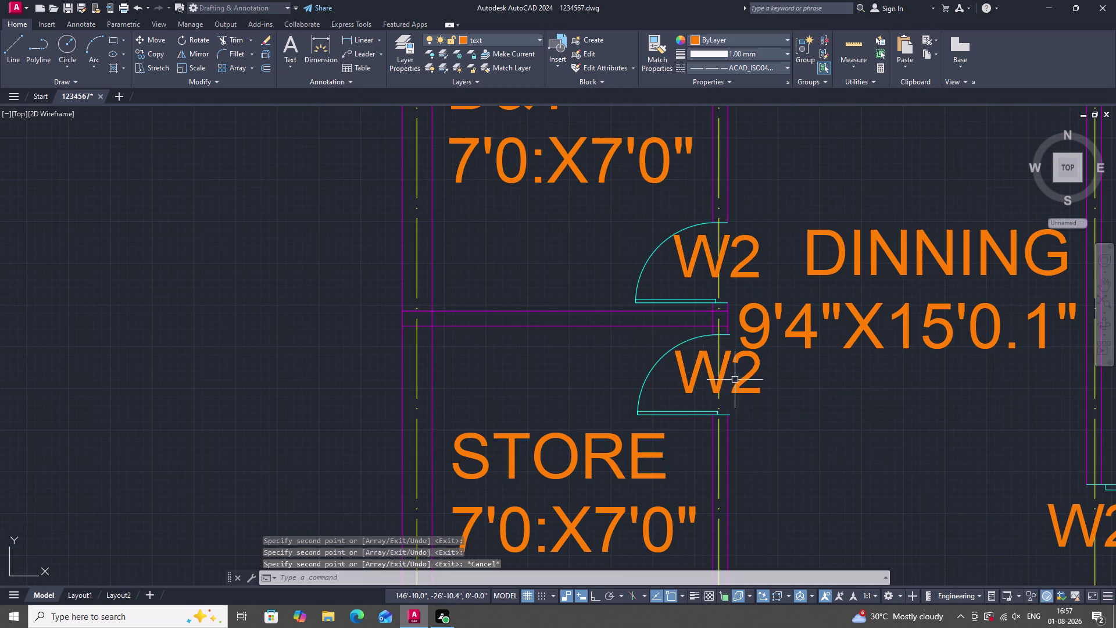
Retype the W2 tag beside the store door as D2.
scroll(down, 3)
scroll(down, 3)
scroll(up, 3)
scroll(up, 3)
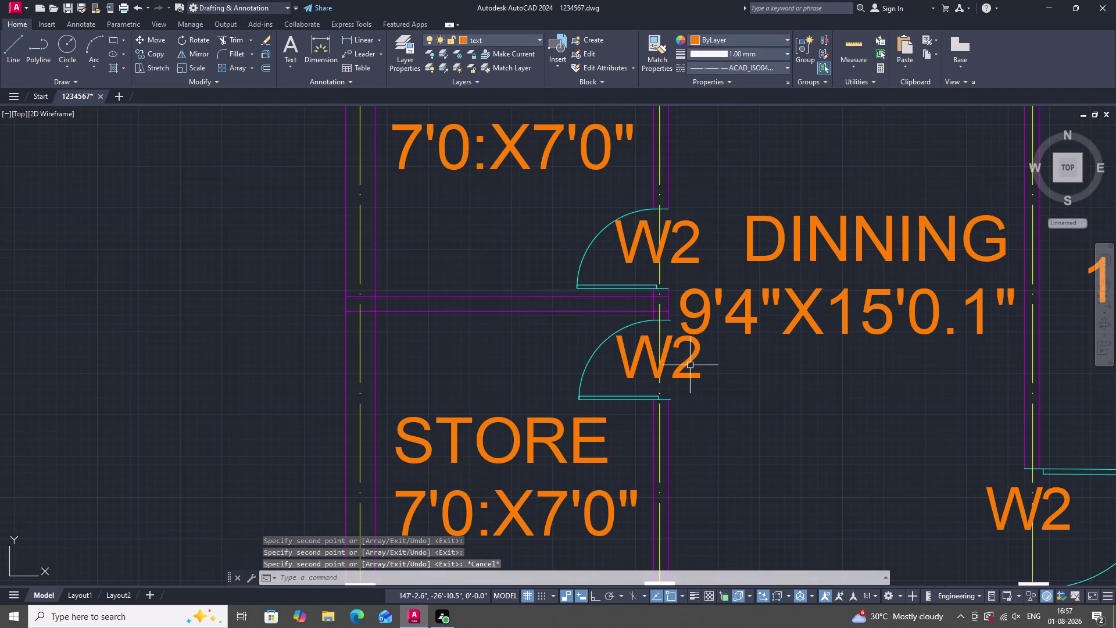
click(689, 365)
click(690, 365)
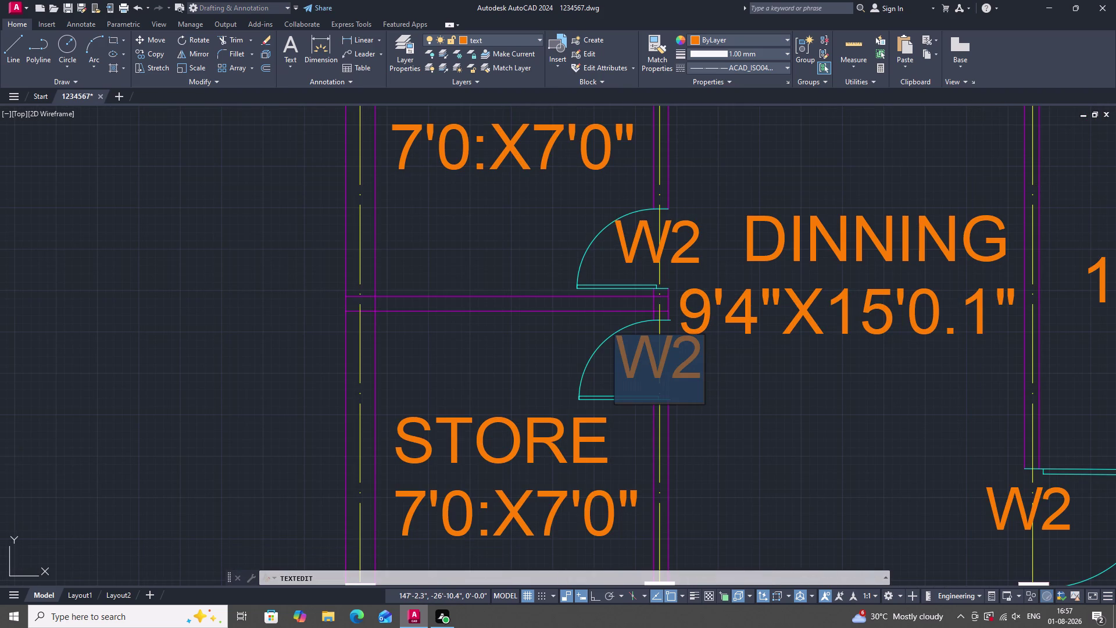
key(d)
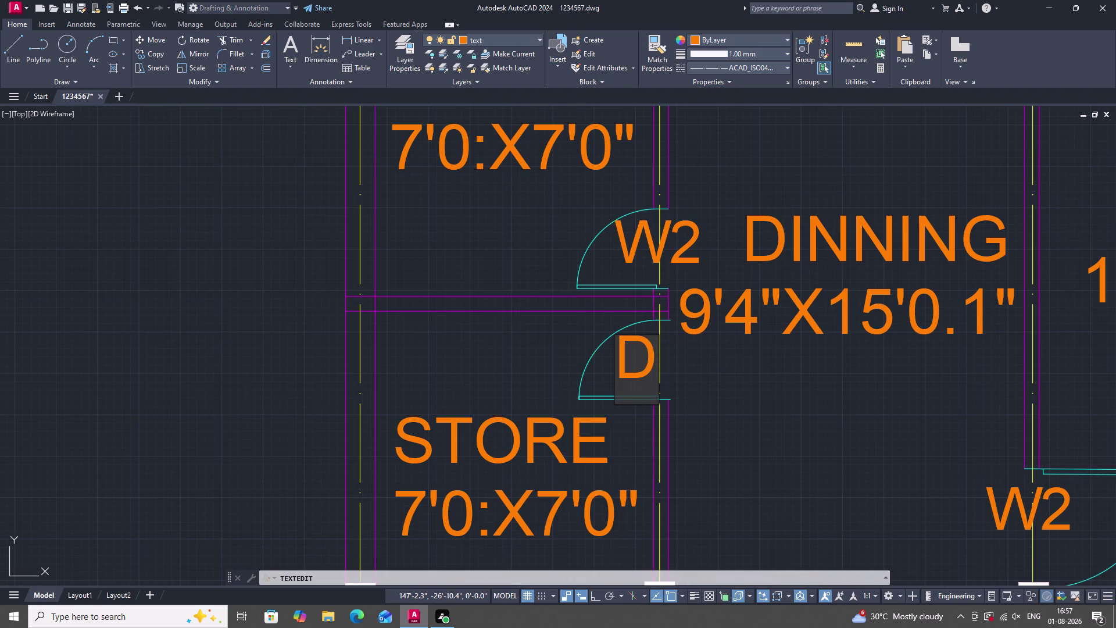
key(2)
click(722, 381)
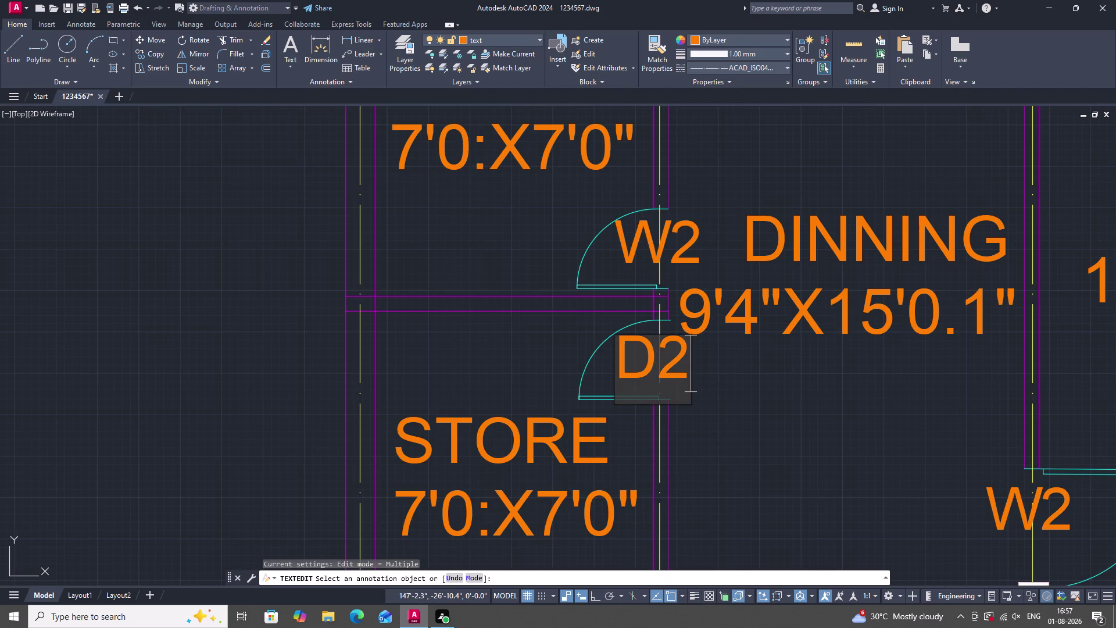
Retype the W2 tag beside the dining door as D2.
double_click(655, 243)
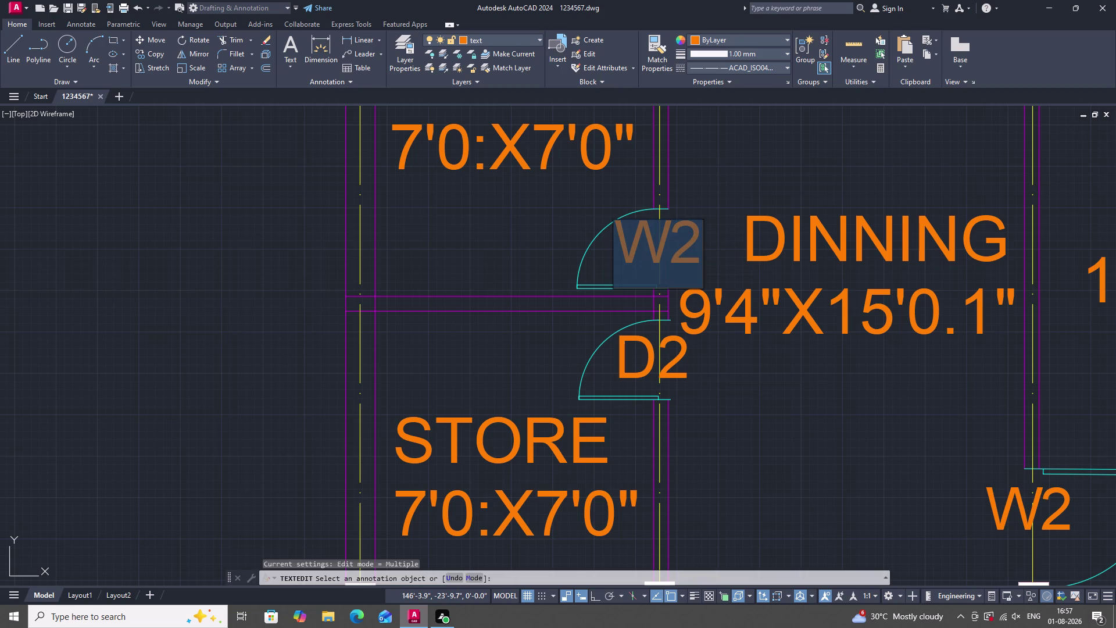
key(d)
key(2)
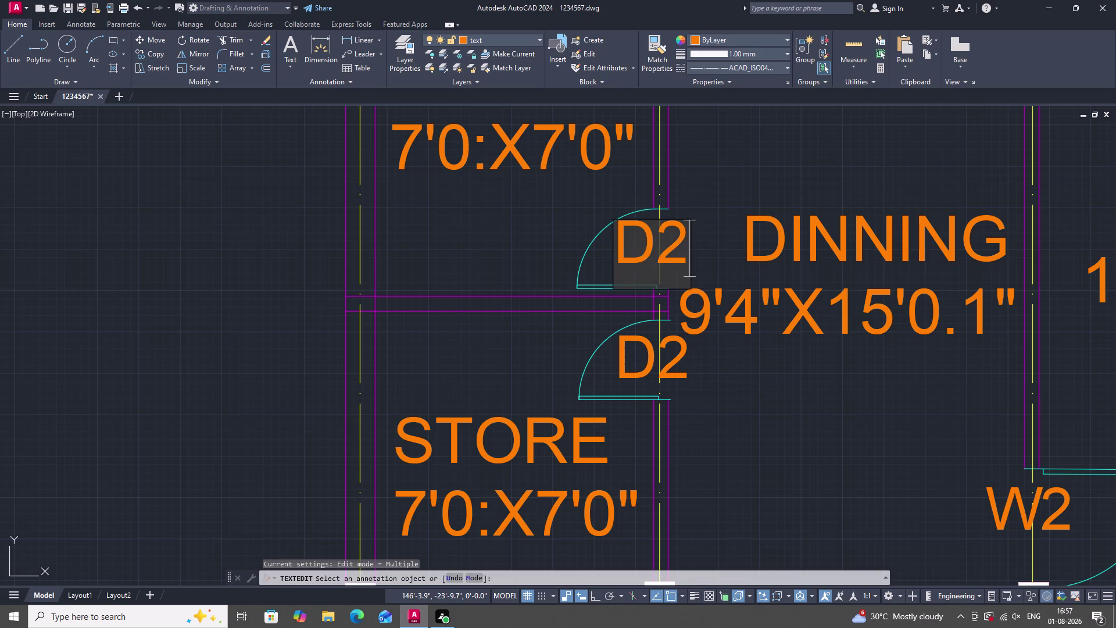
click(725, 345)
scroll(down, 3)
scroll(up, 3)
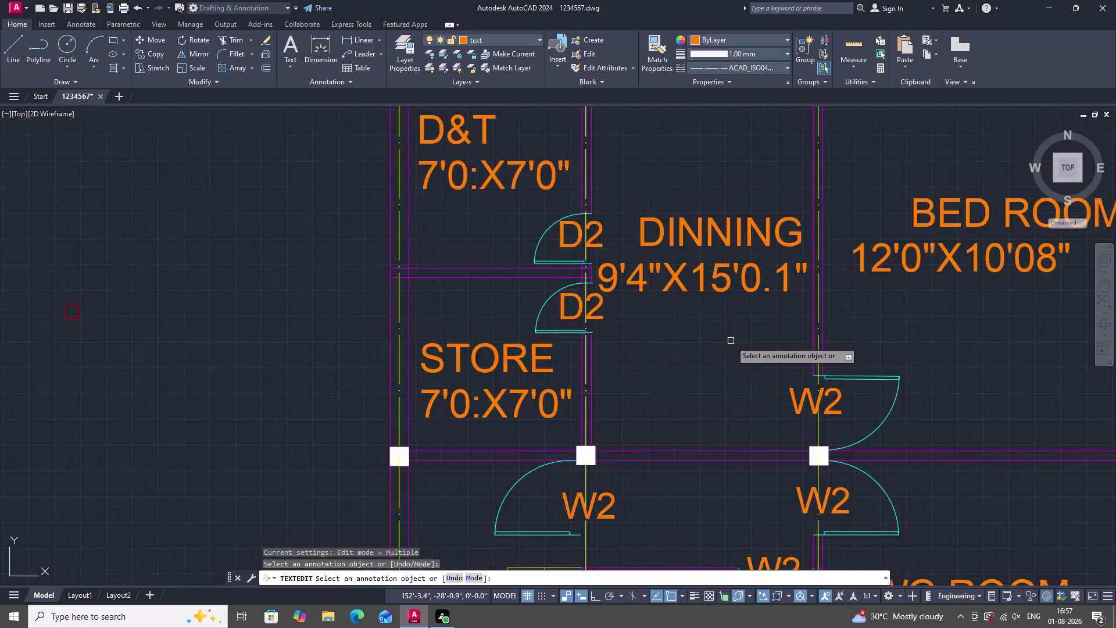
scroll(up, 3)
scroll(down, 3)
scroll(up, 3)
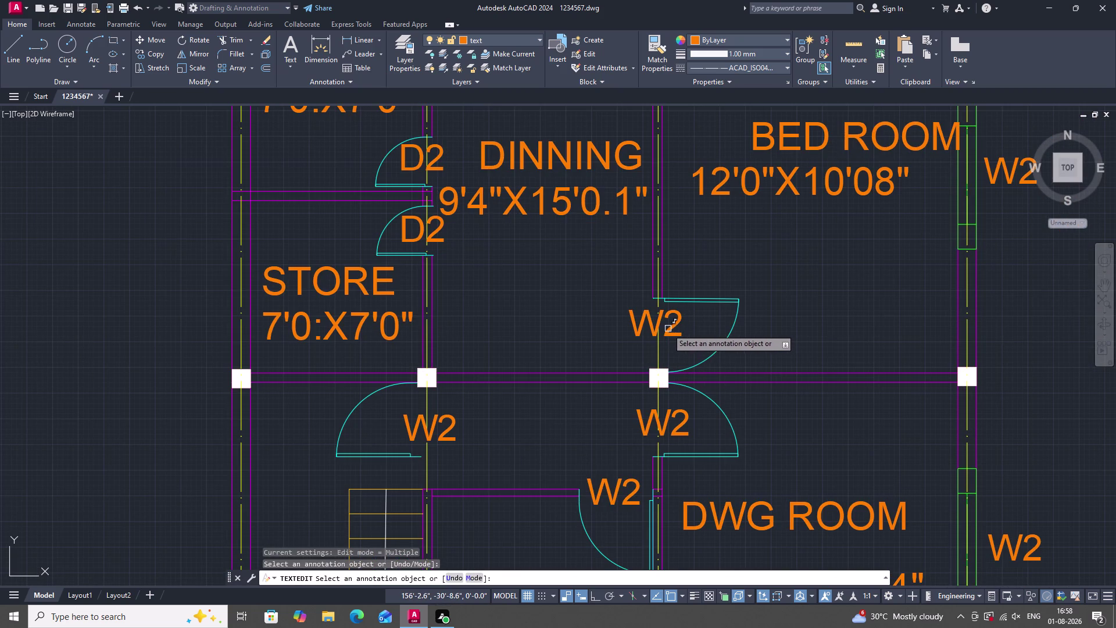
Change the W2 tags below the dining room and at the drawing room entry to D1.
click(664, 326)
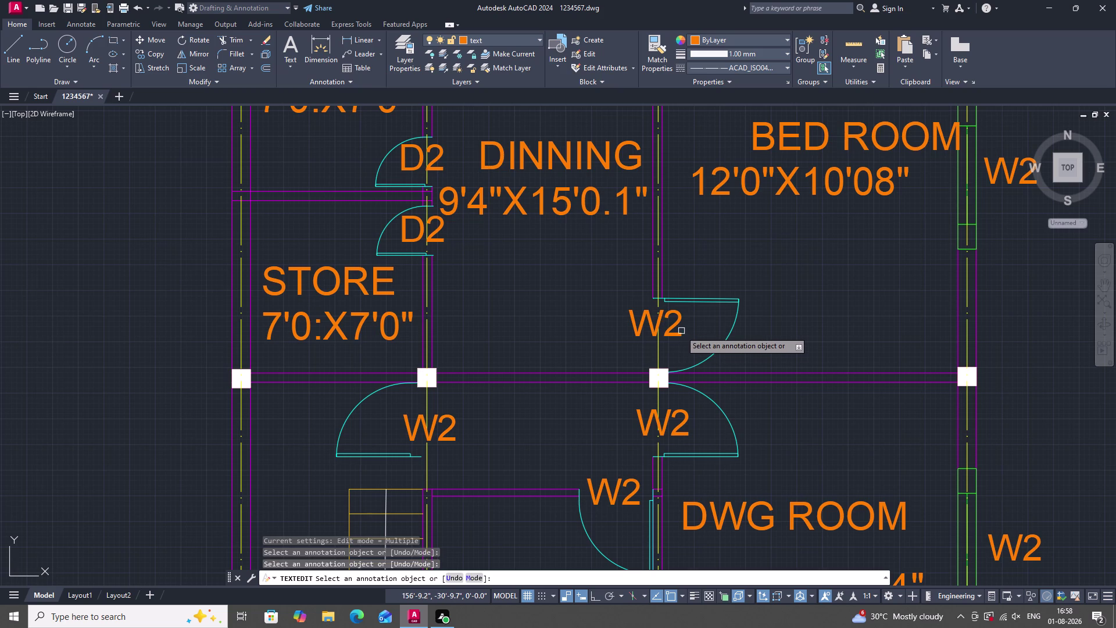
triple_click(676, 329)
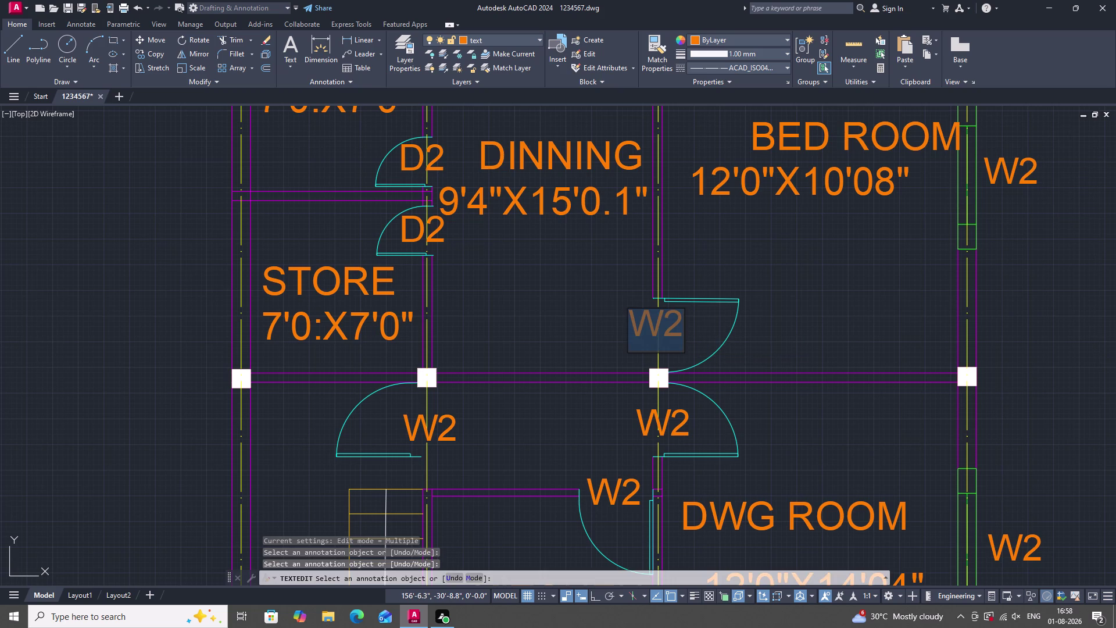
key(d)
key(1)
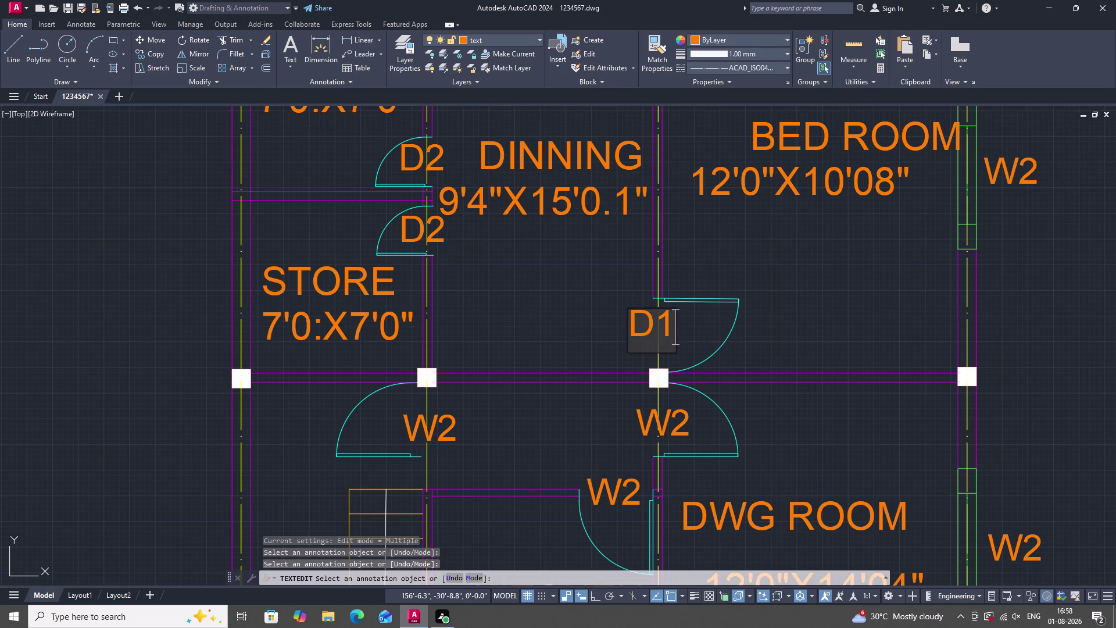
double_click(673, 410)
double_click(672, 413)
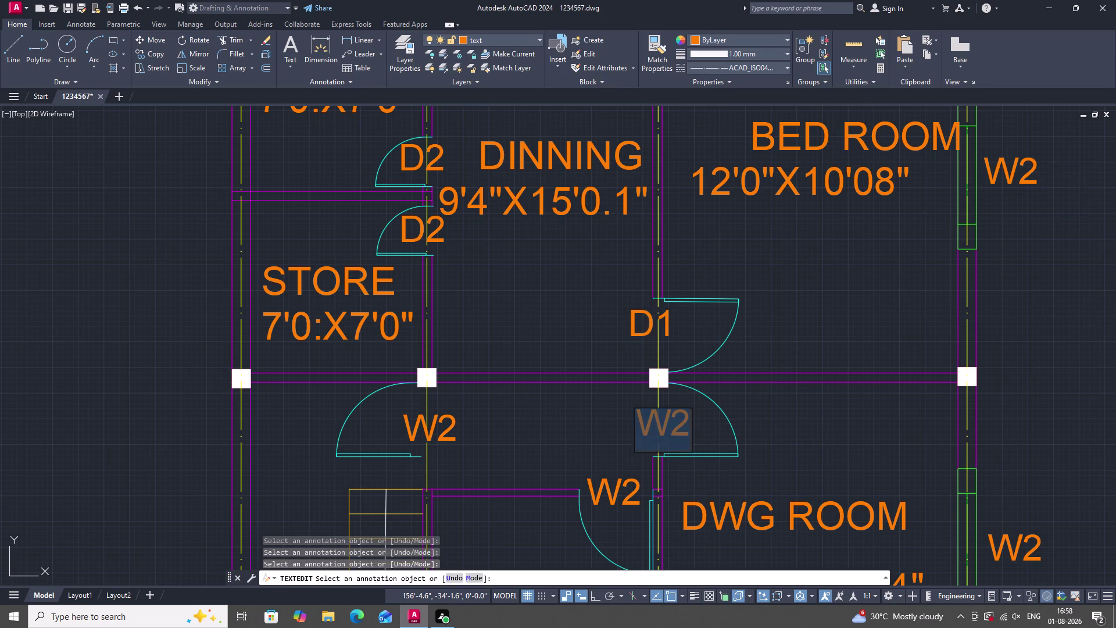
scroll(down, 3)
scroll(up, 3)
key(1)
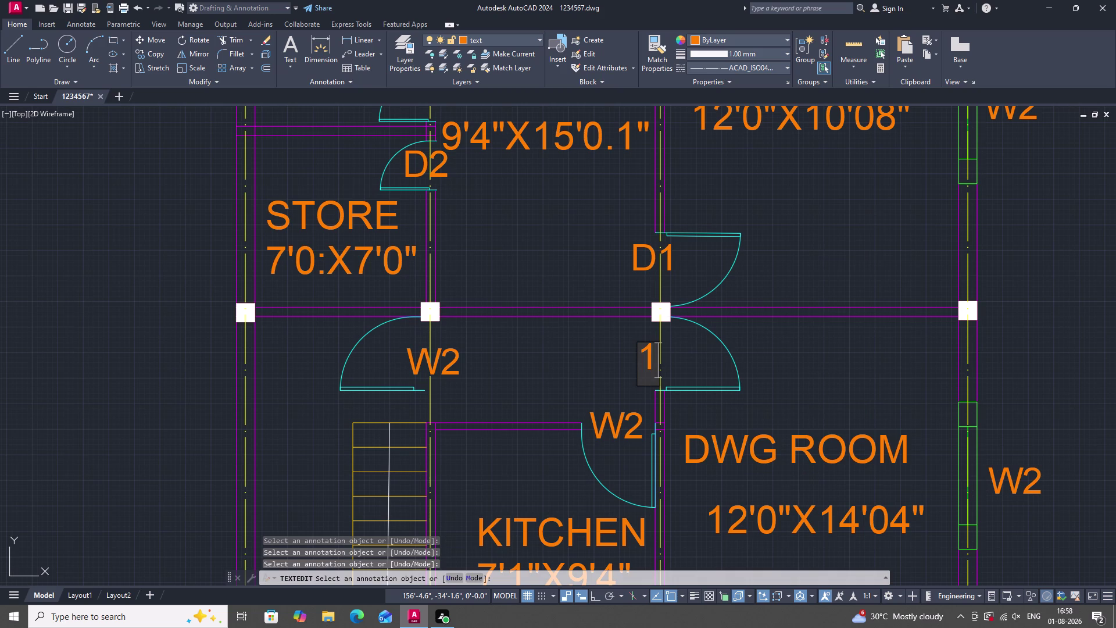
key(BackSpace)
text(D1)
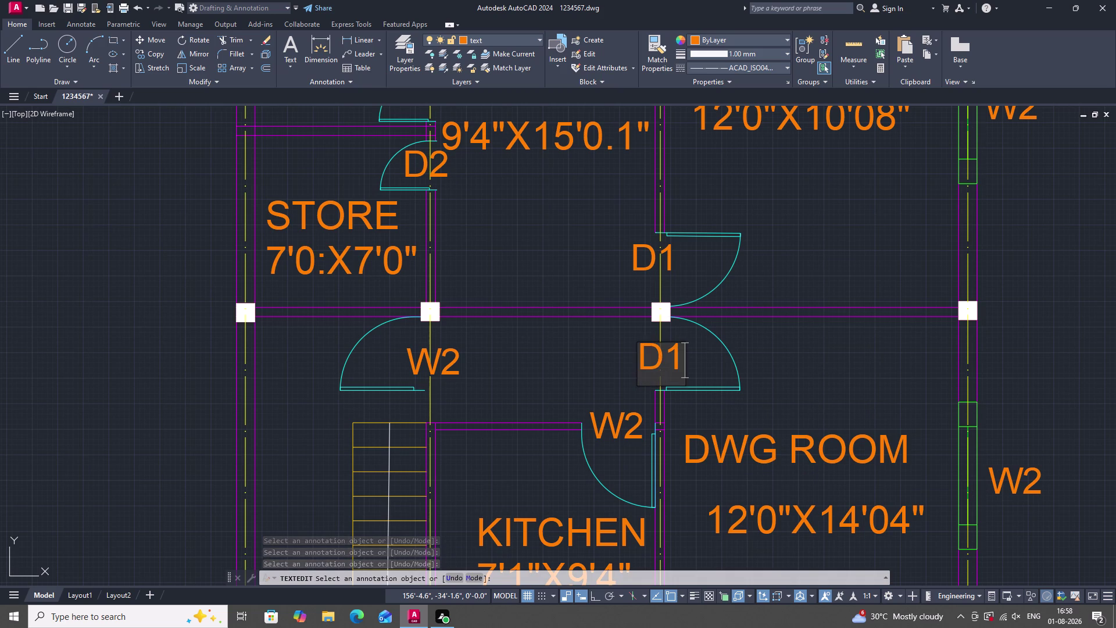
click(706, 406)
Change the kitchen door tag to D1 and the store's lower door tag to D2.
scroll(down, 3)
scroll(up, 3)
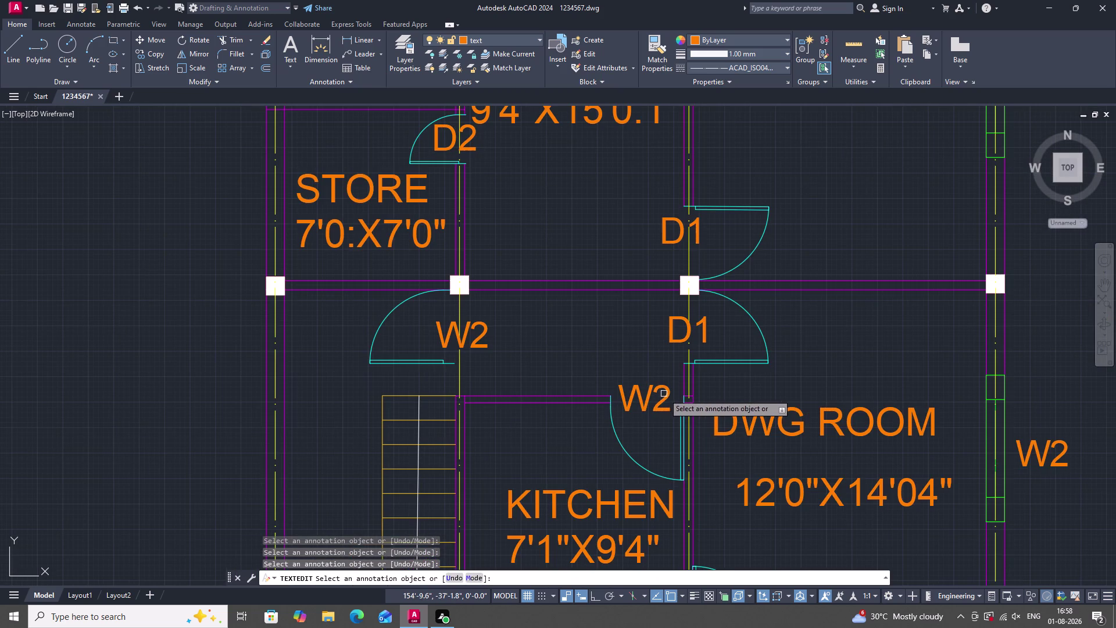
triple_click(665, 395)
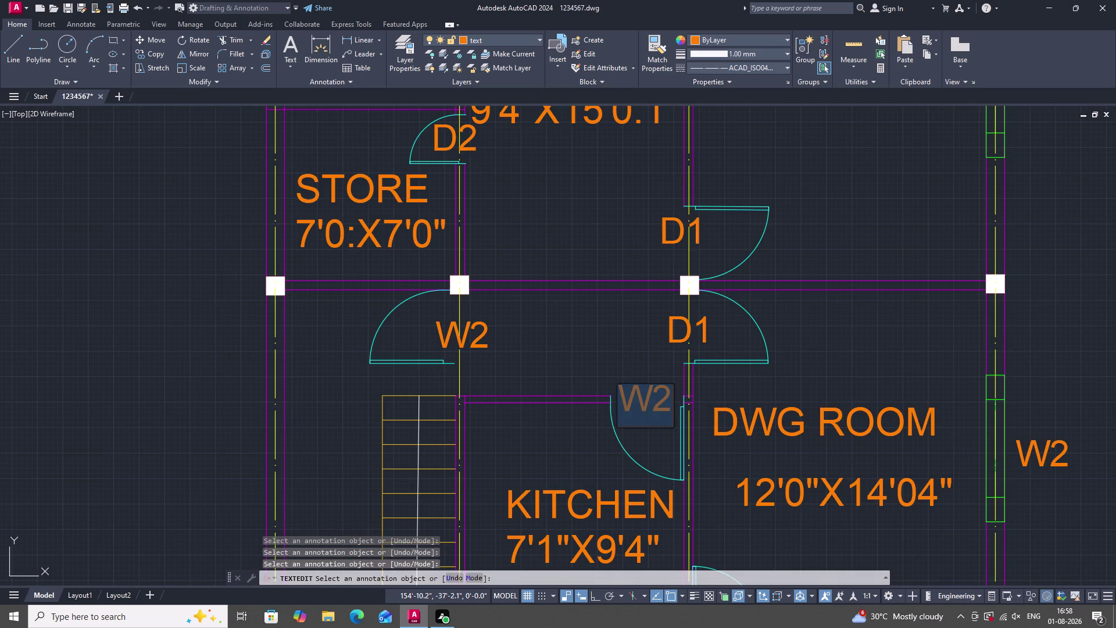
text(D1)
click(719, 398)
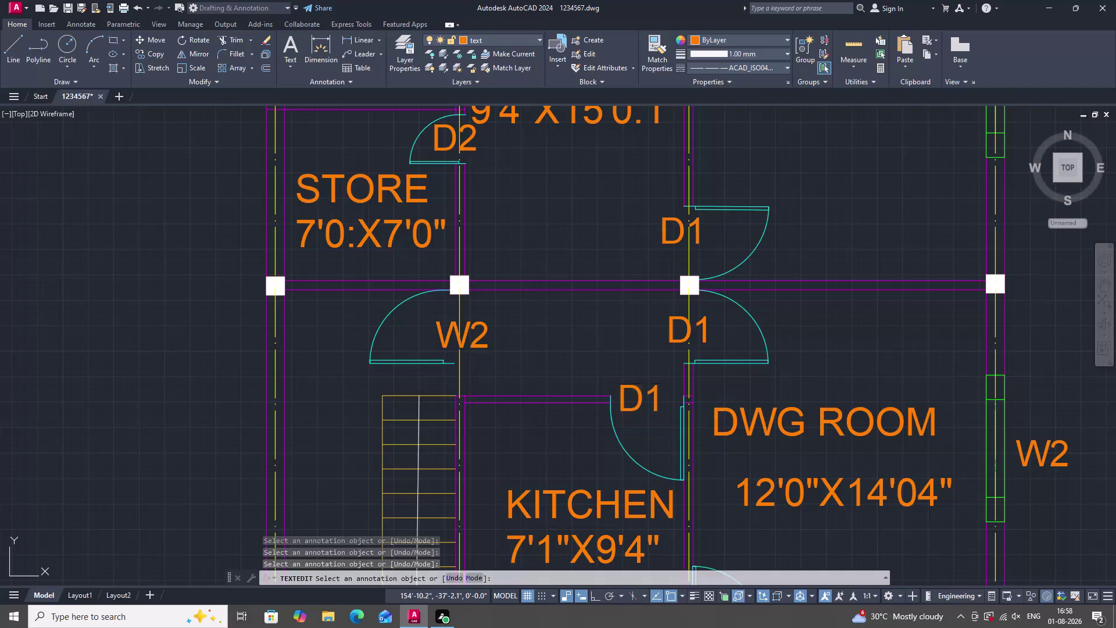
scroll(down, 3)
scroll(up, 3)
double_click(605, 359)
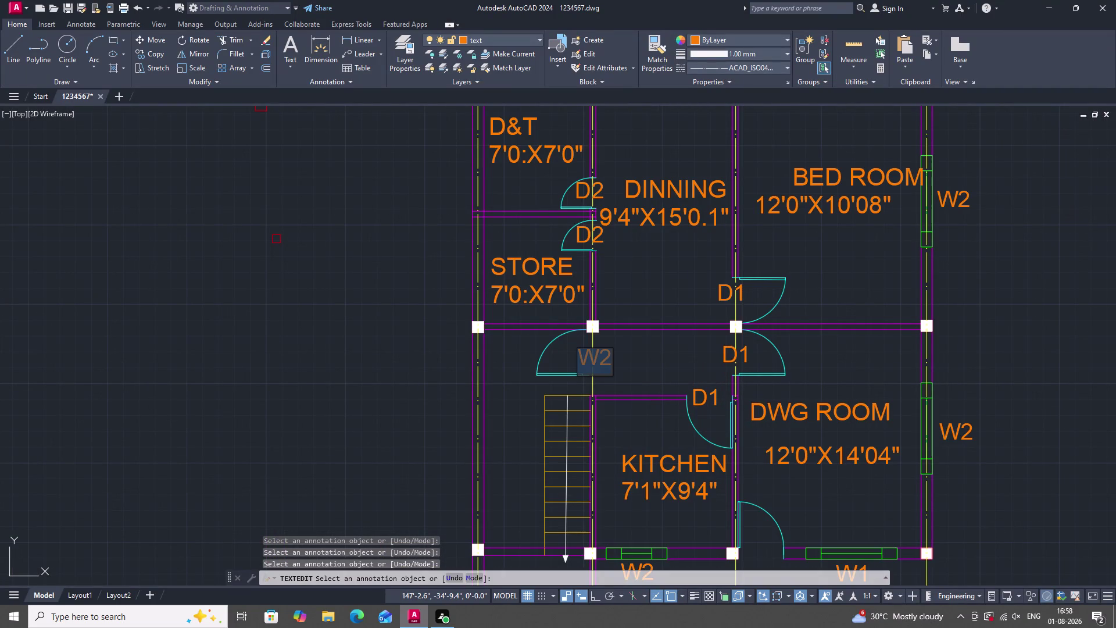
text(D2)
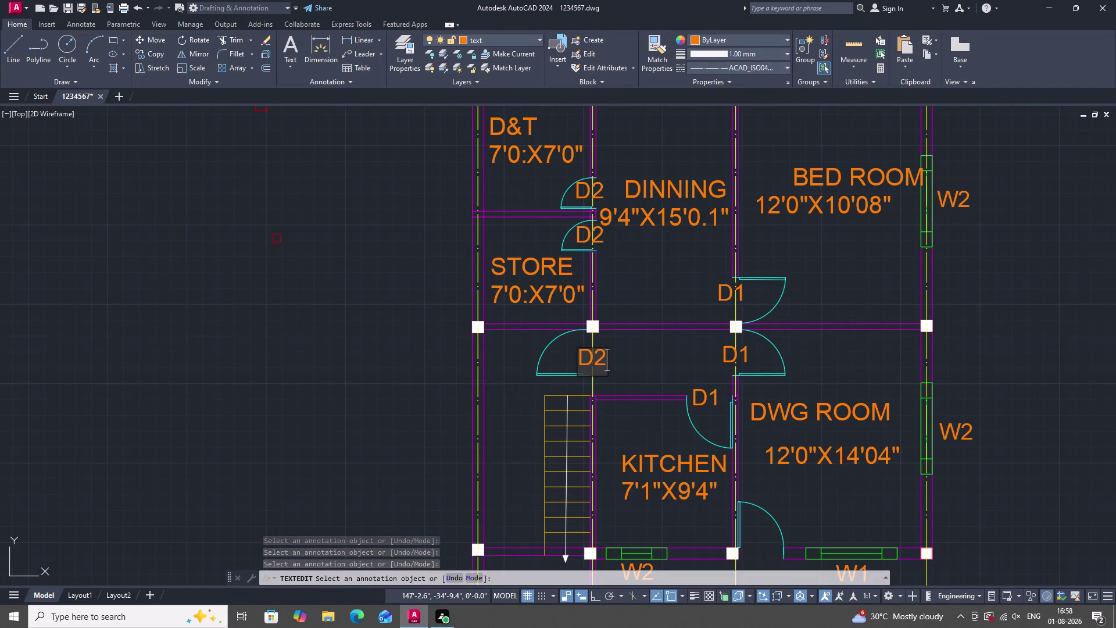
click(656, 350)
End text editing and select the kitchen door's D1 label.
scroll(down, 3)
scroll(up, 3)
scroll(down, 3)
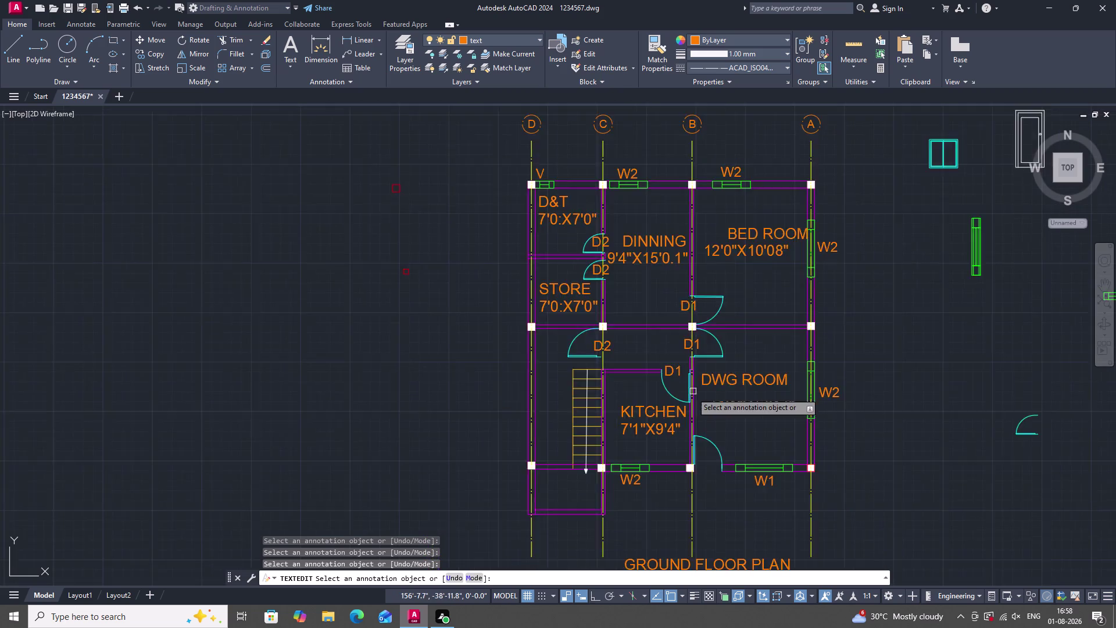
scroll(down, 3)
scroll(up, 3)
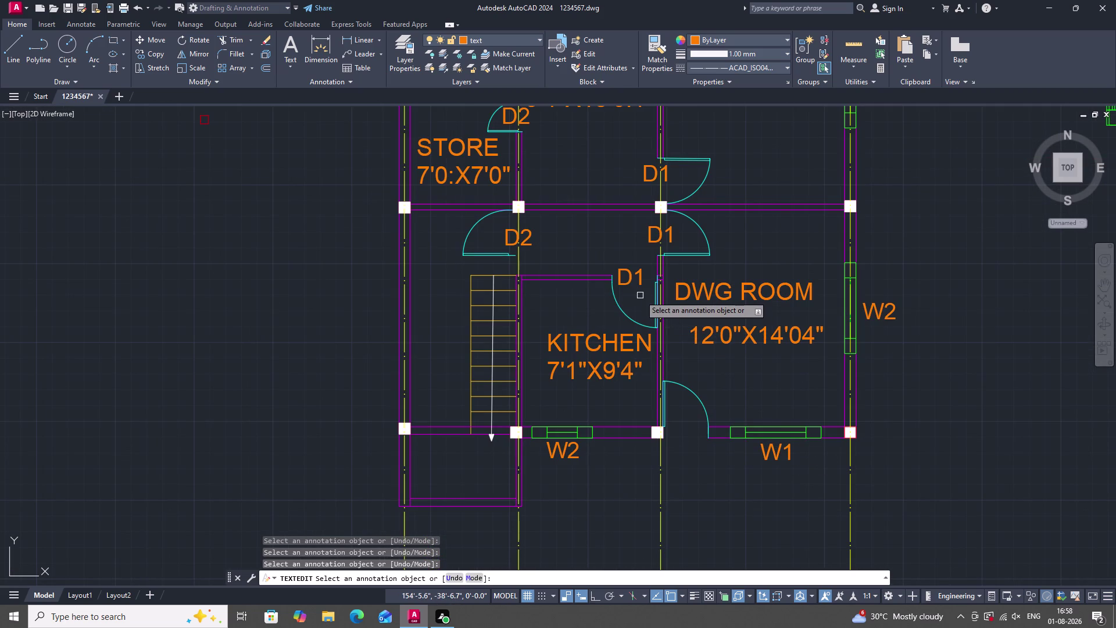
key(Escape)
click(628, 280)
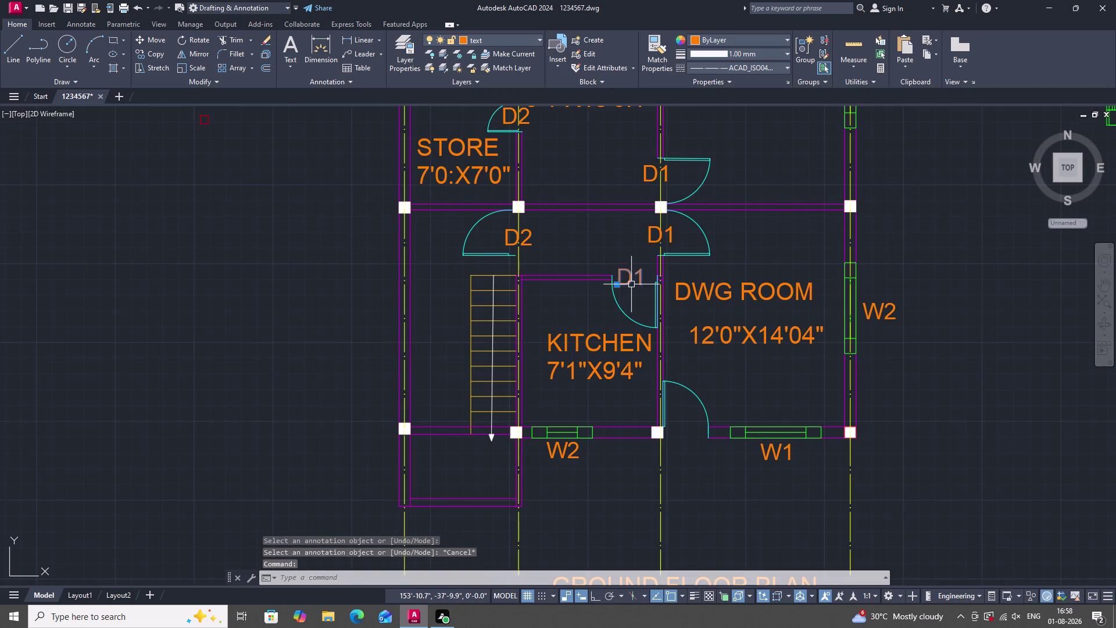
Copy the D1 label with CO to the drawing room's bottom-wall door.
text(CO)
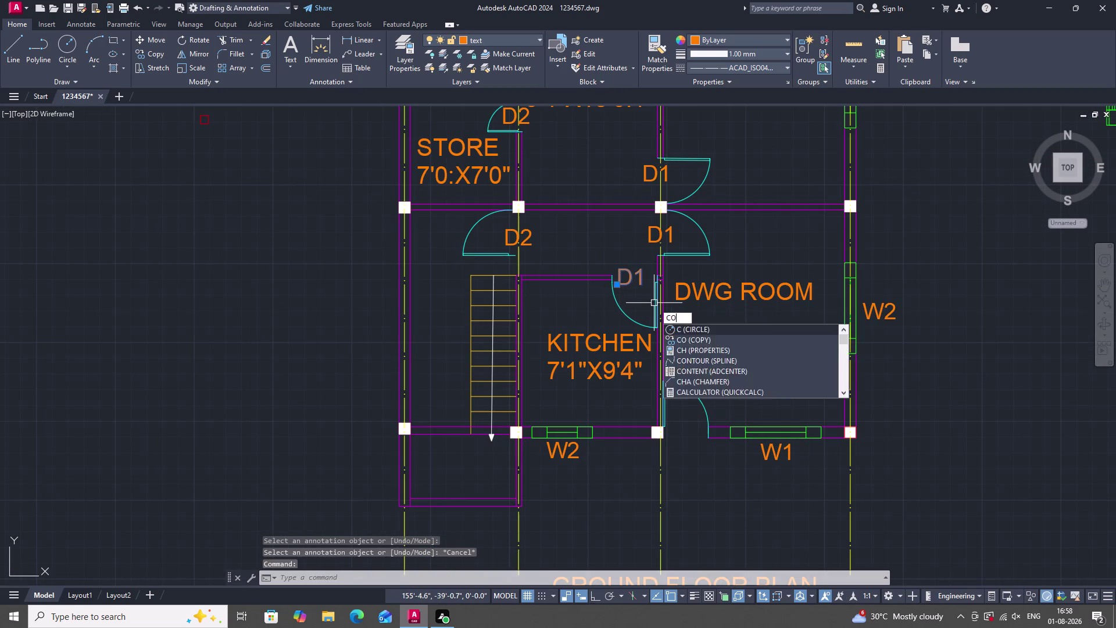
key(space)
drag(640, 285, 635, 314)
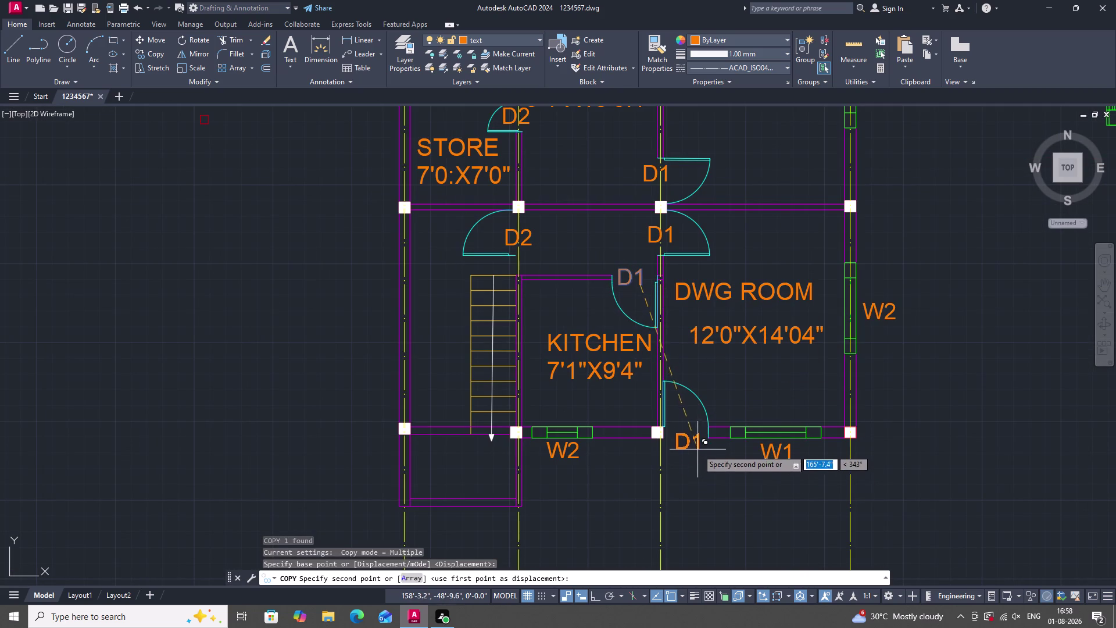
click(693, 437)
scroll(down, 3)
scroll(up, 3)
key(Escape)
scroll(down, 3)
scroll(up, 3)
scroll(up, 3)
scroll(up, 3)
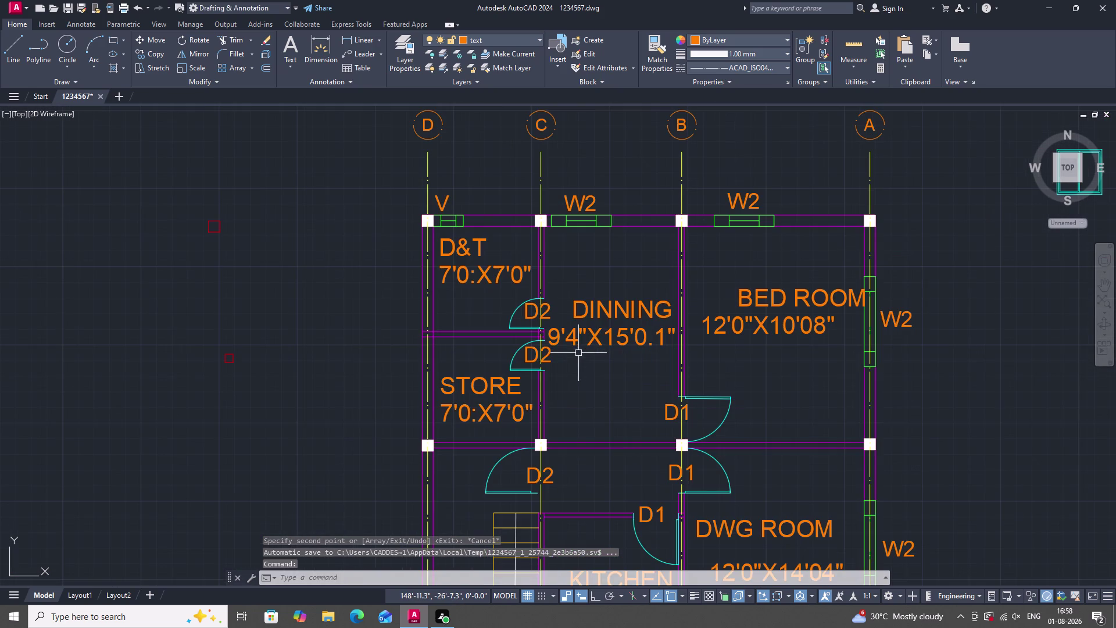
scroll(up, 3)
scroll(down, 3)
scroll(up, 3)
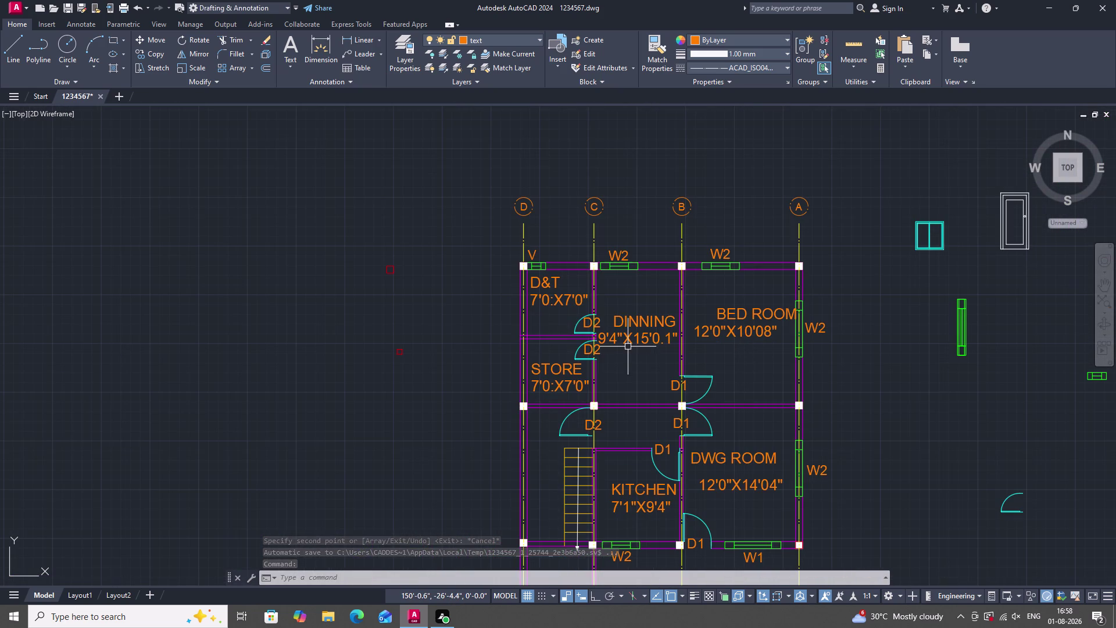
Start MATCHPROP with MA and pick a source label.
key(m)
text(A)
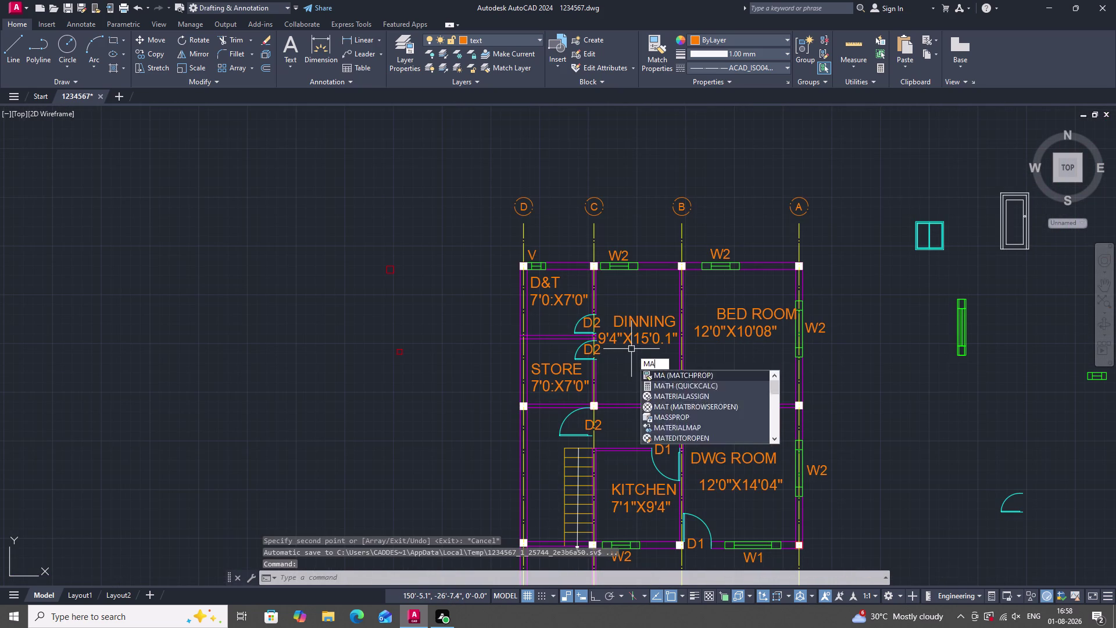
key(space)
scroll(up, 3)
click(622, 346)
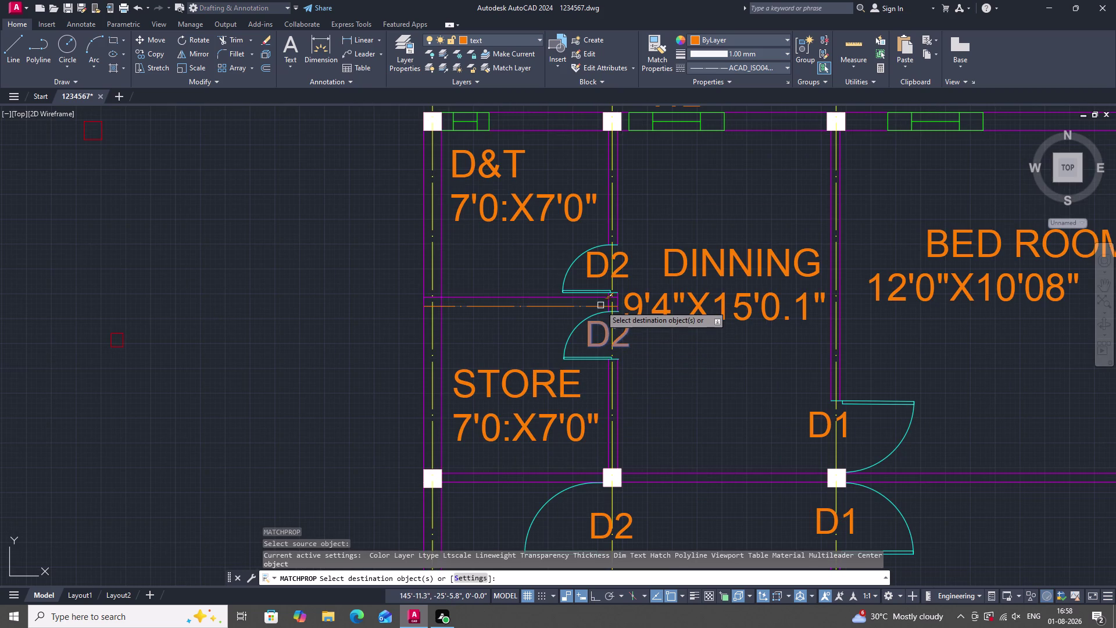
key(Escape)
key(Escape)
scroll(down, 3)
scroll(up, 3)
click(557, 314)
right_click(557, 314)
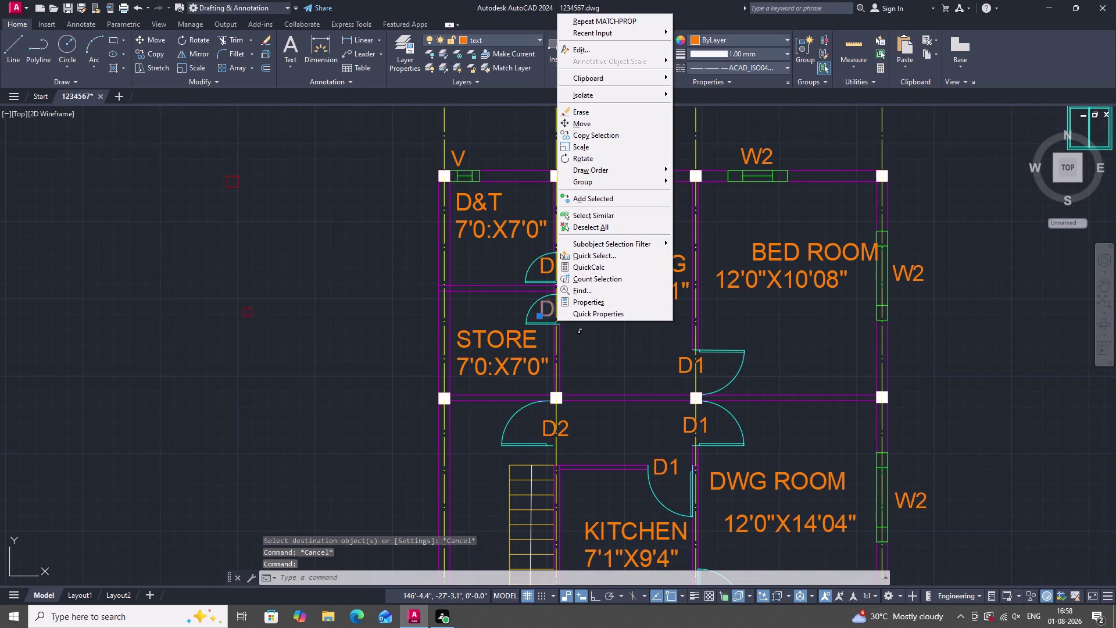
click(597, 132)
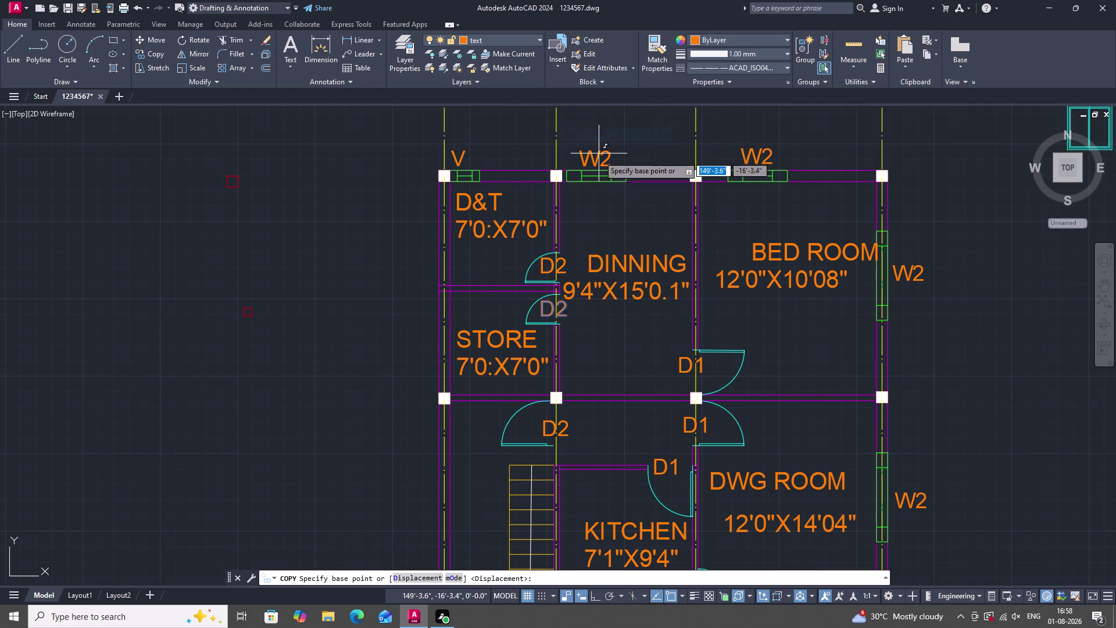
scroll(down, 3)
scroll(up, 3)
key(Escape)
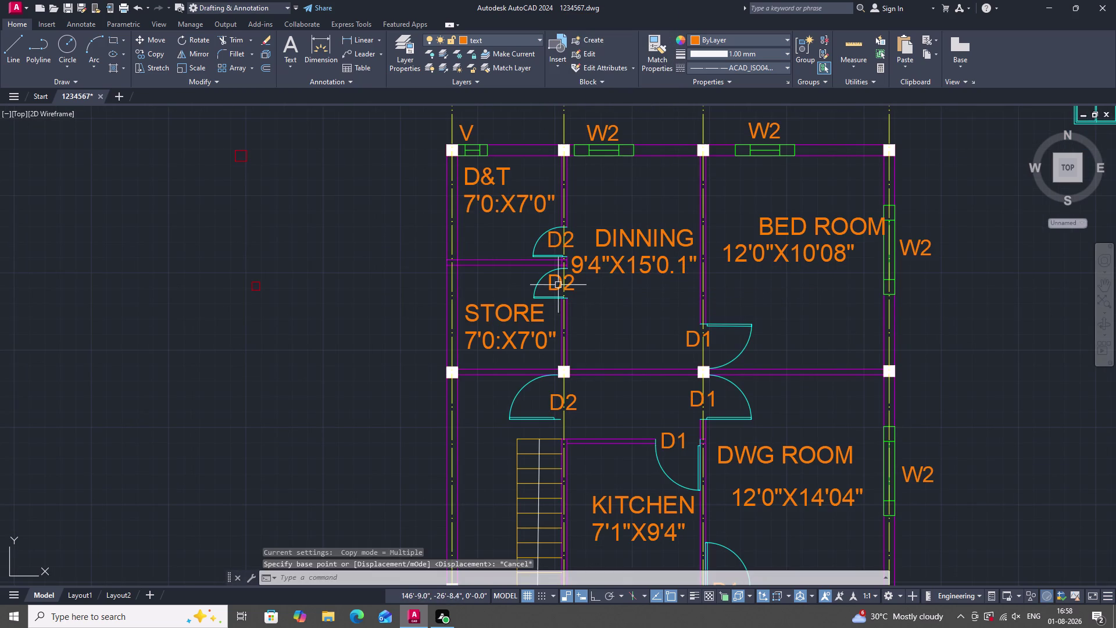
click(555, 286)
right_click(555, 188)
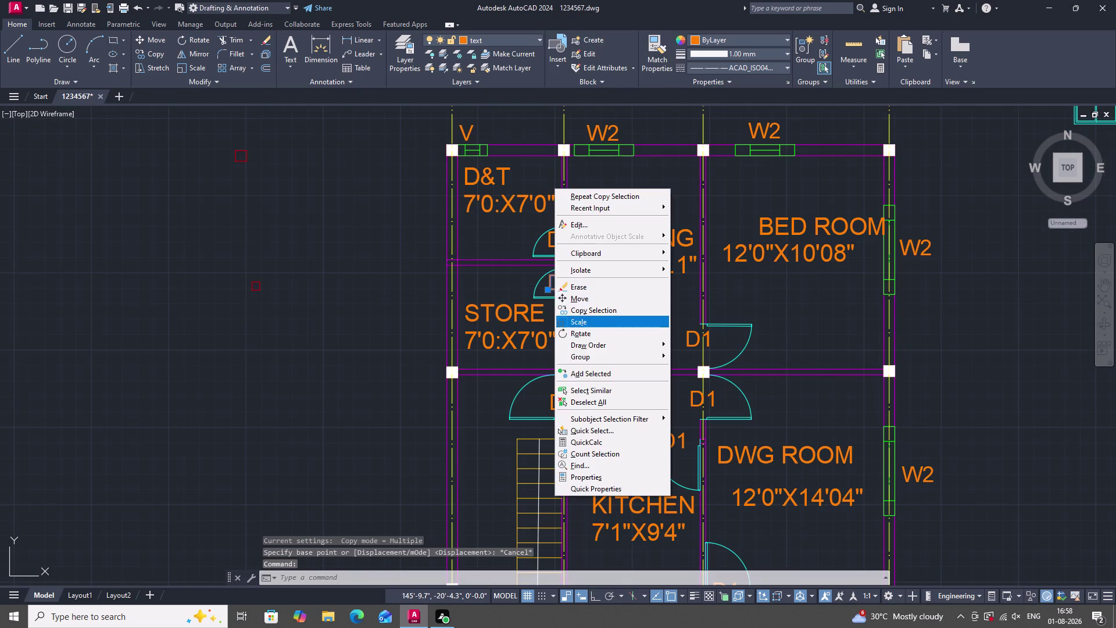
click(589, 312)
key(Escape)
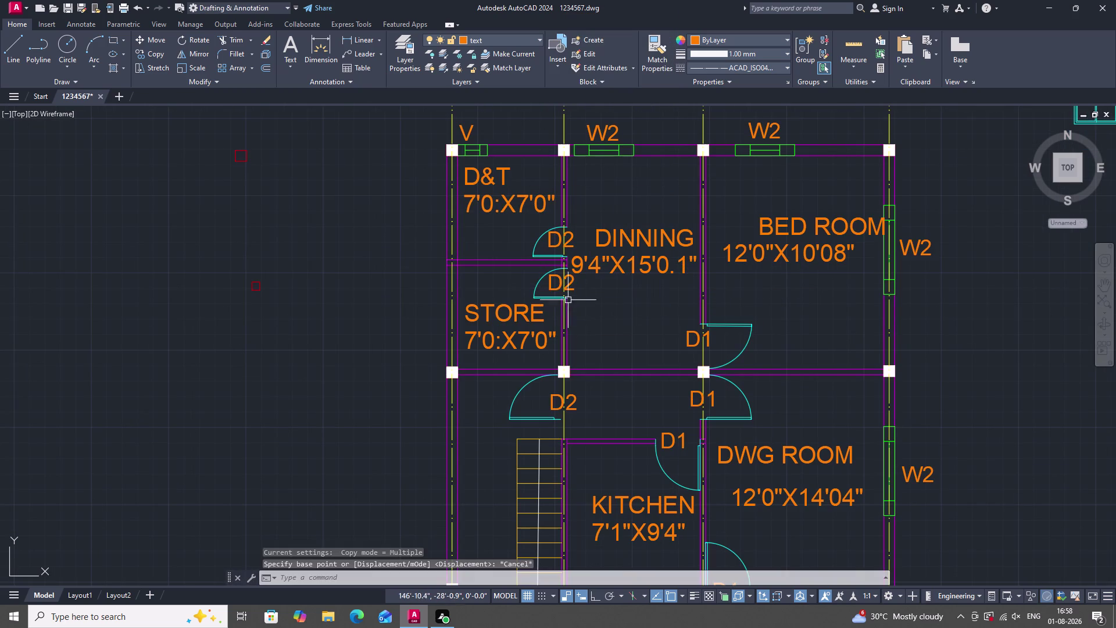
click(564, 286)
right_click(583, 213)
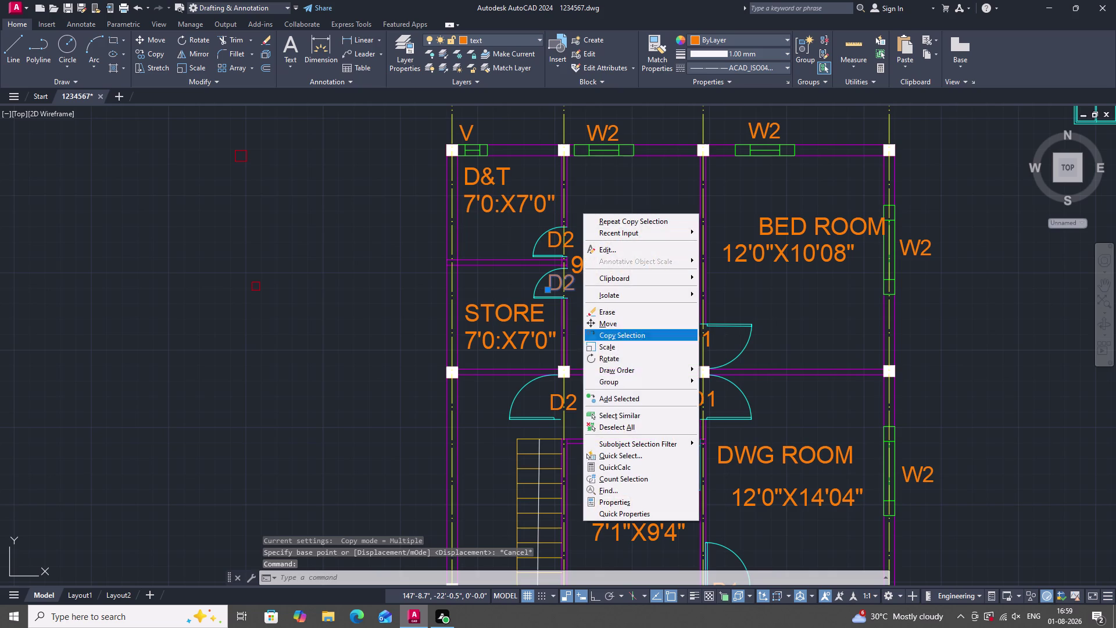
click(634, 414)
scroll(down, 3)
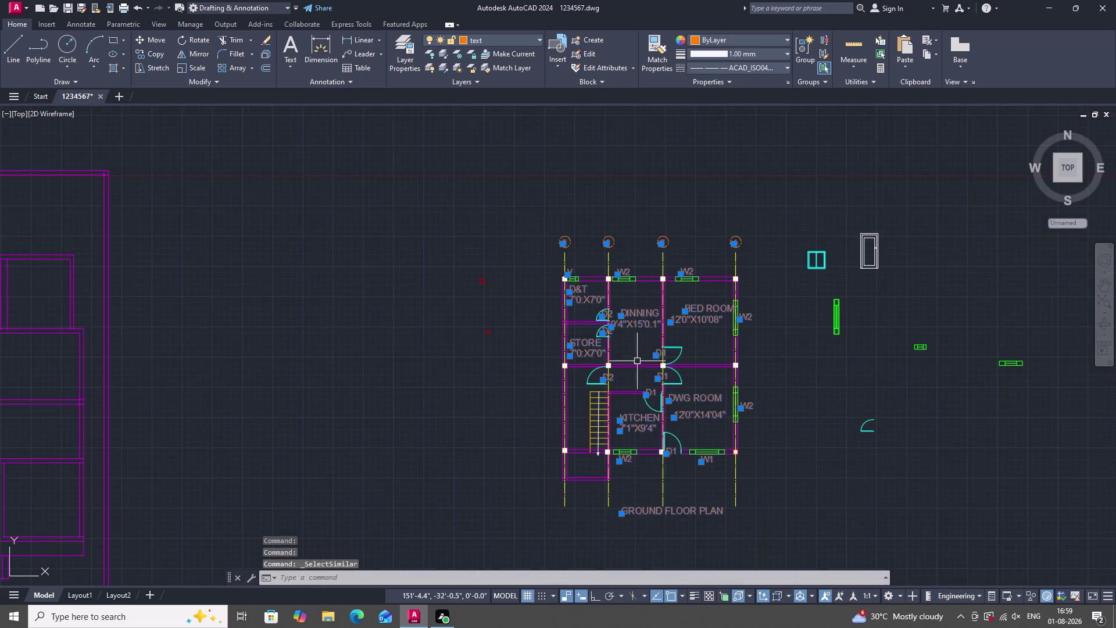
scroll(up, 3)
scroll(up, 3)
scroll(down, 3)
key(Escape)
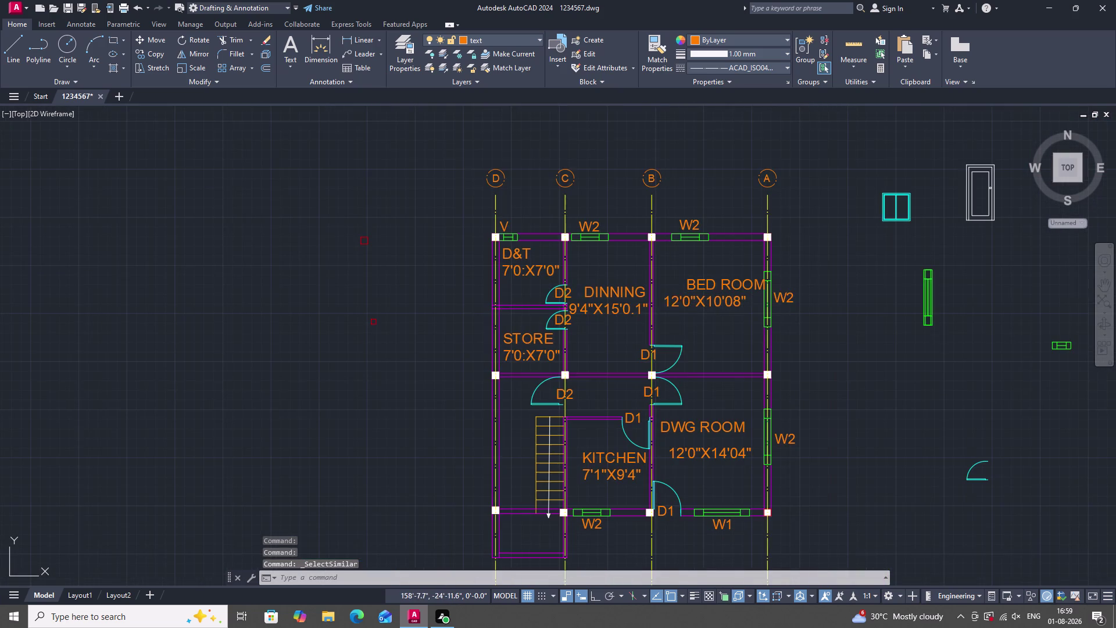
scroll(up, 3)
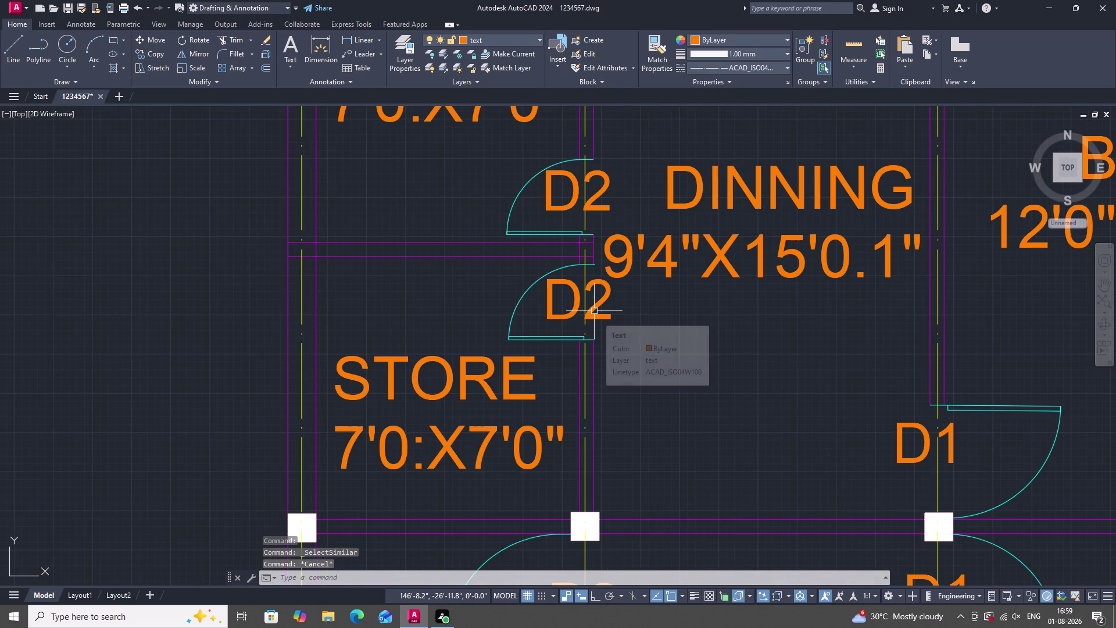
click(594, 311)
scroll(down, 3)
scroll(up, 3)
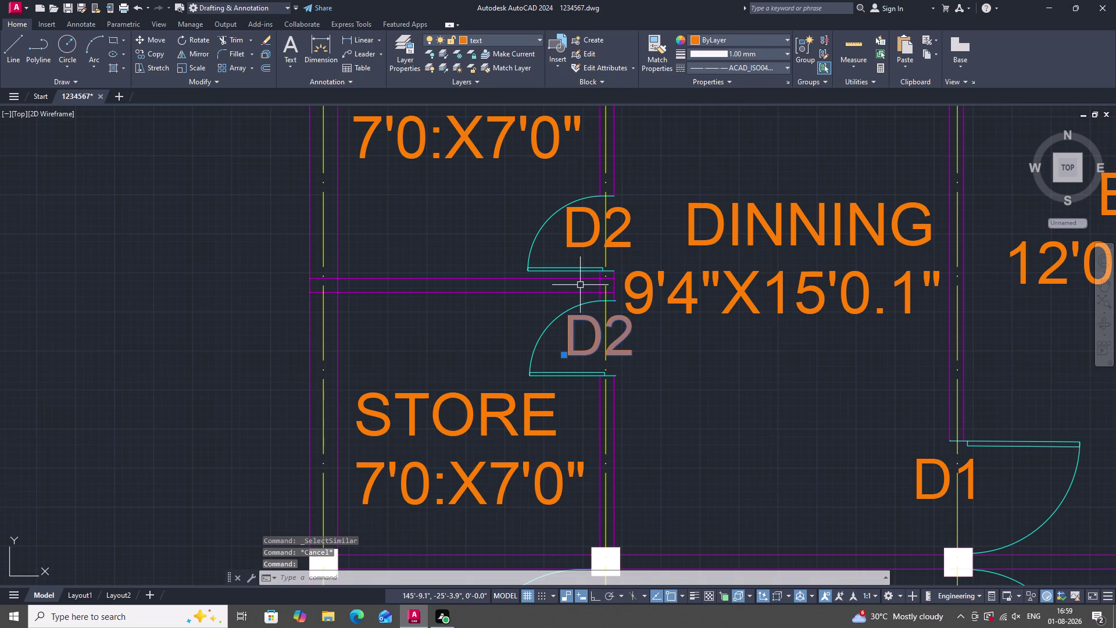
click(599, 241)
scroll(down, 3)
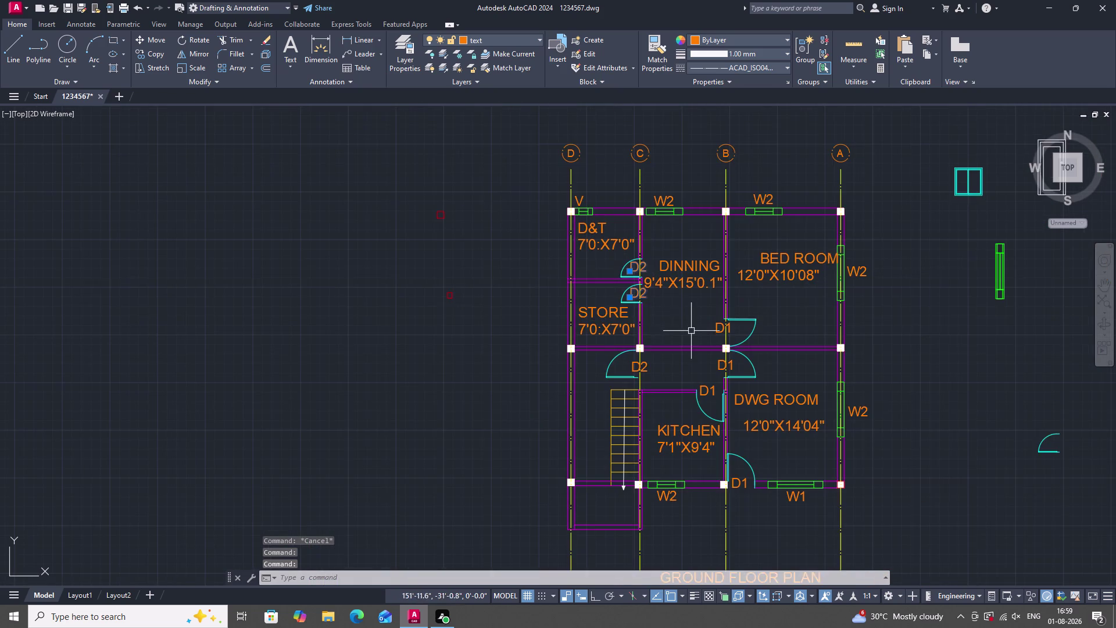
scroll(down, 3)
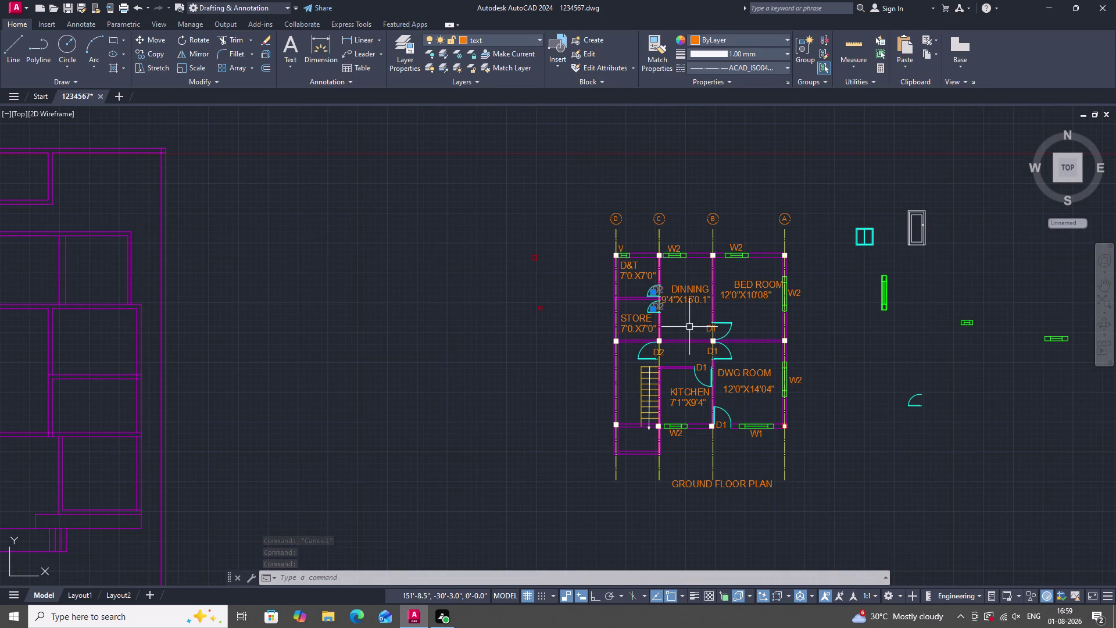
Select the store D2 tag plus the kitchen, dining and entrance D1 tags.
scroll(up, 3)
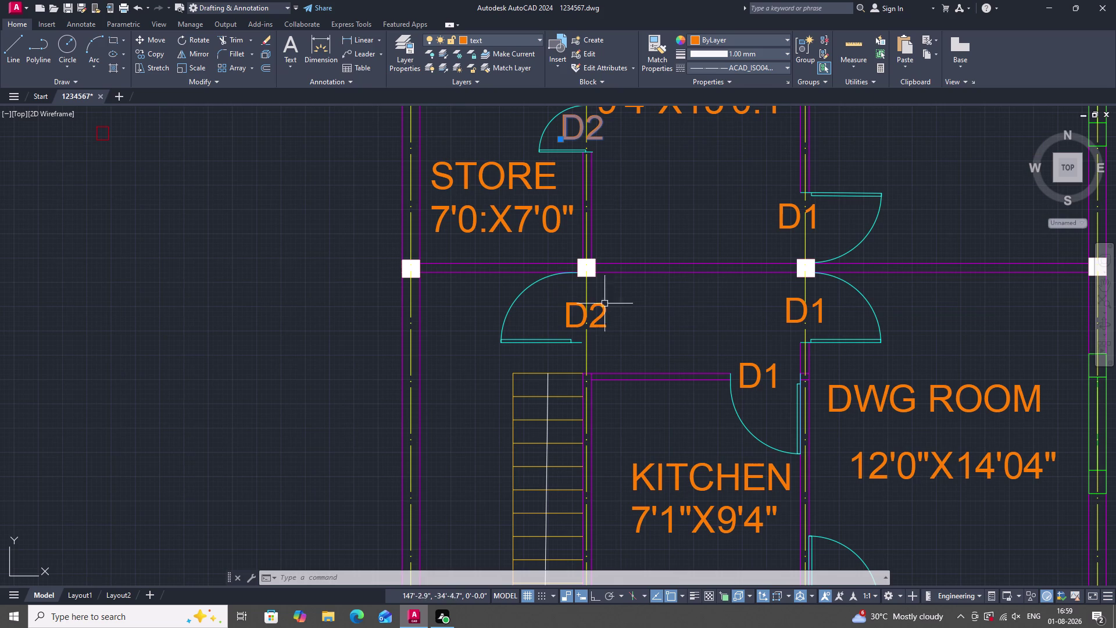
click(597, 305)
scroll(down, 3)
scroll(up, 3)
click(689, 330)
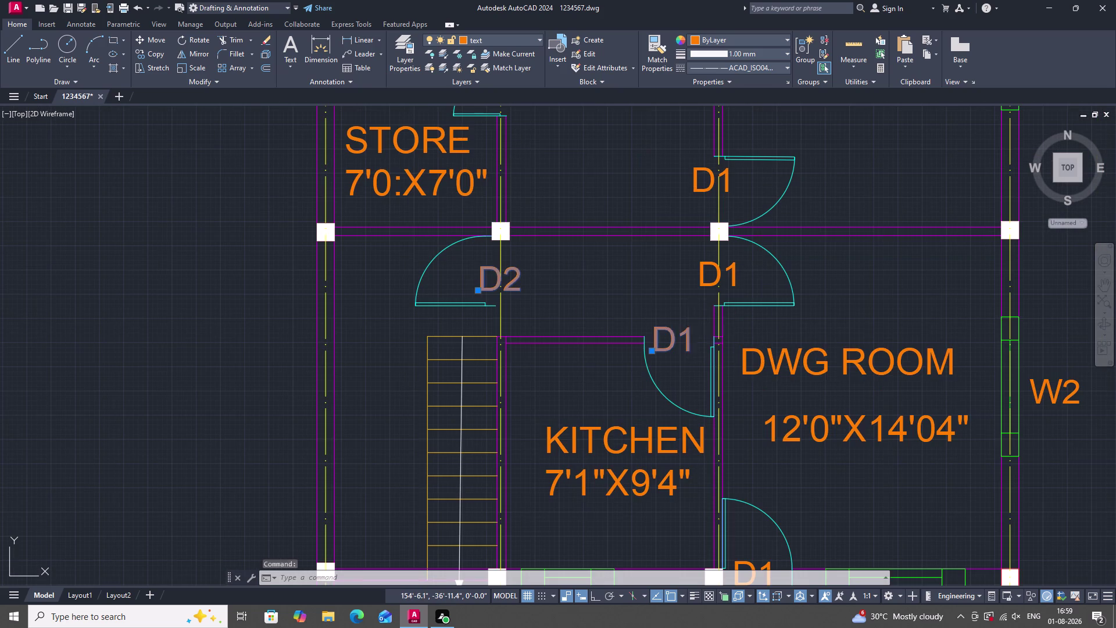
drag(711, 272, 707, 276)
click(655, 301)
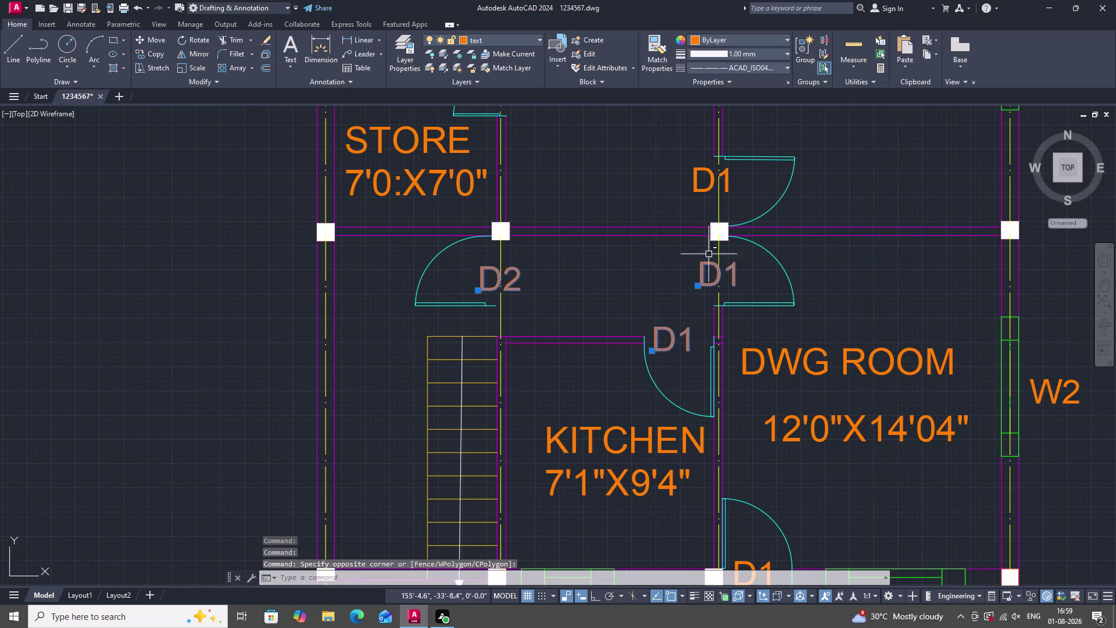
click(698, 171)
scroll(down, 3)
scroll(up, 3)
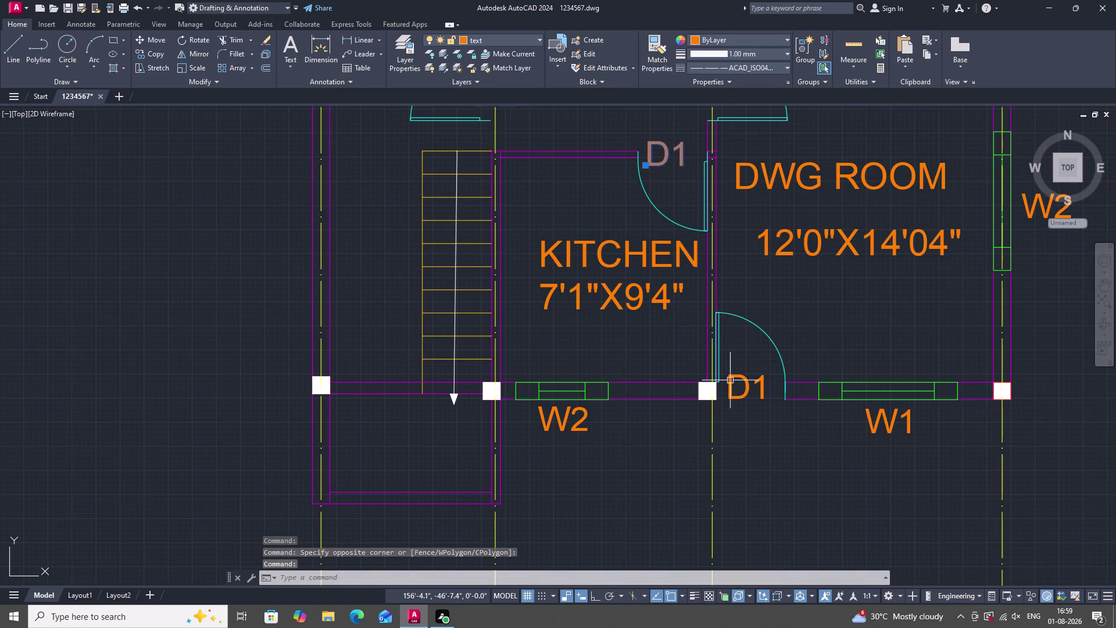
click(747, 388)
scroll(down, 3)
scroll(up, 3)
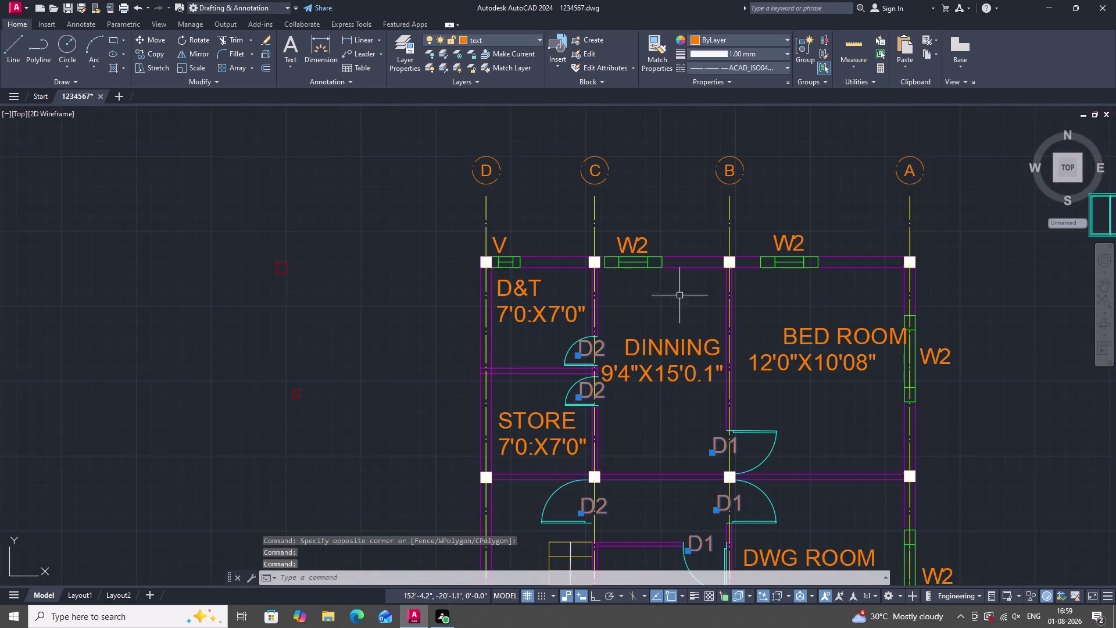
scroll(down, 3)
scroll(up, 3)
scroll(down, 3)
scroll(up, 3)
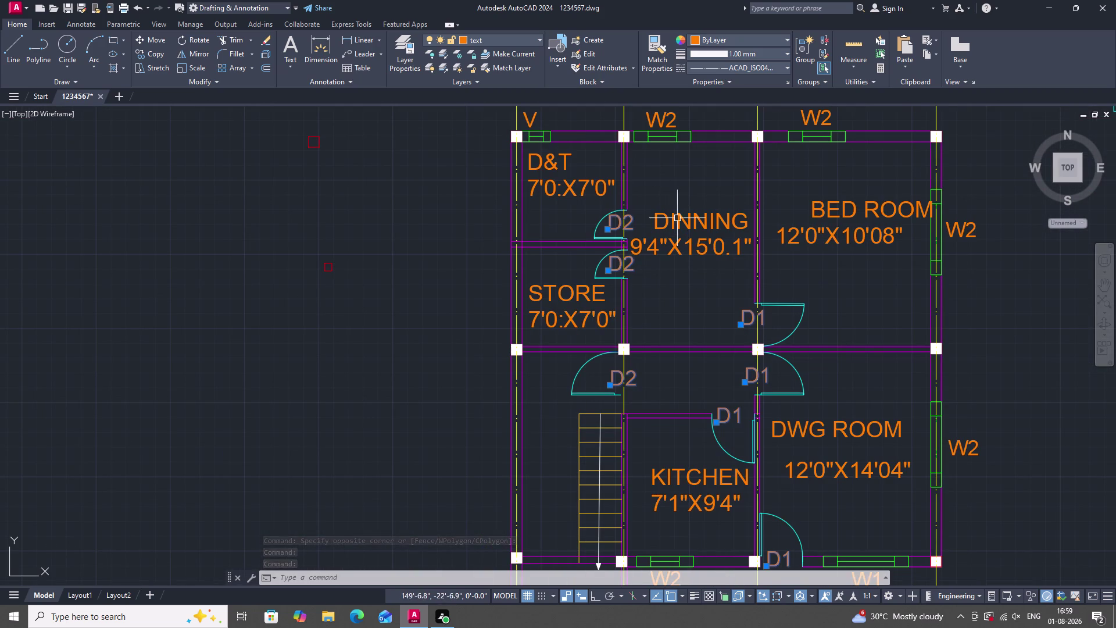
Match the door swing's cyan properties onto the D2 tags around the store.
key(m)
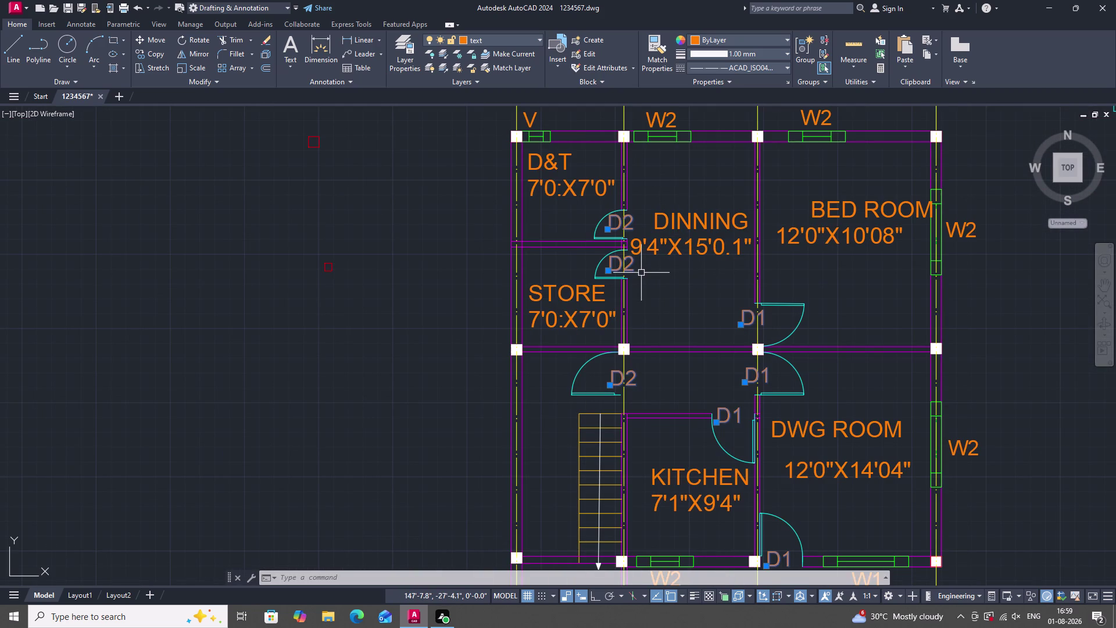
key(a)
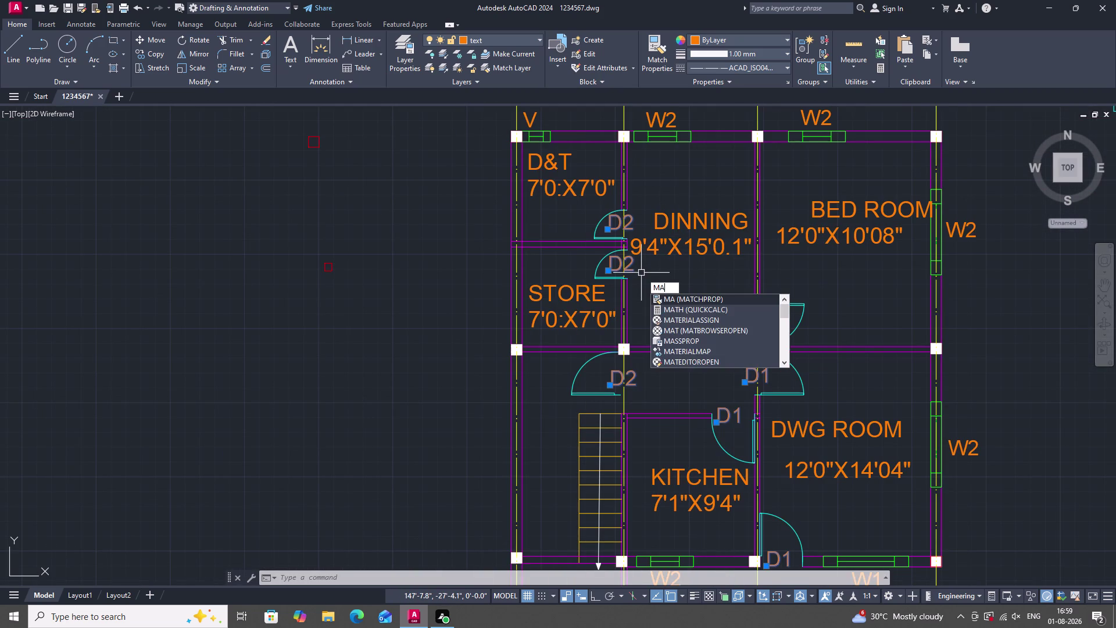
key(Return)
click(590, 360)
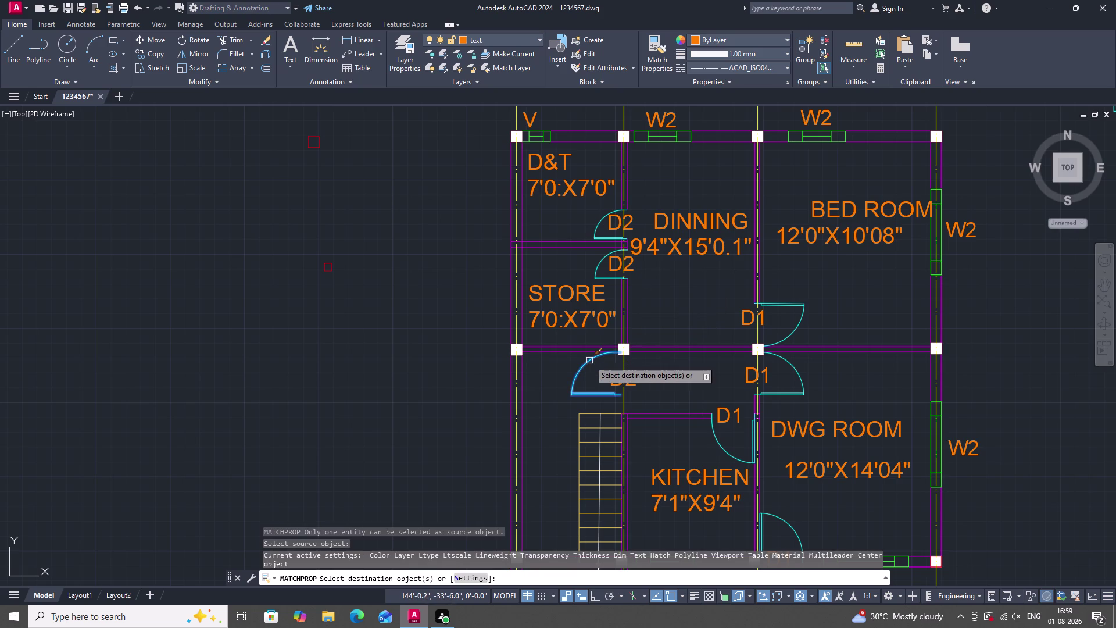
click(634, 266)
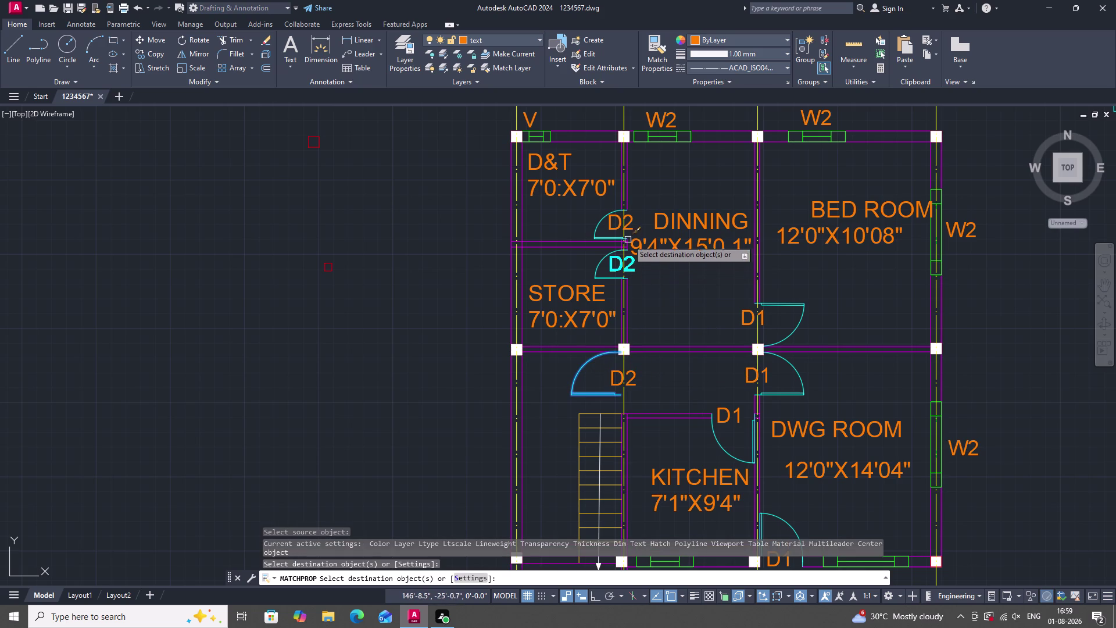
click(628, 221)
drag(637, 372, 642, 374)
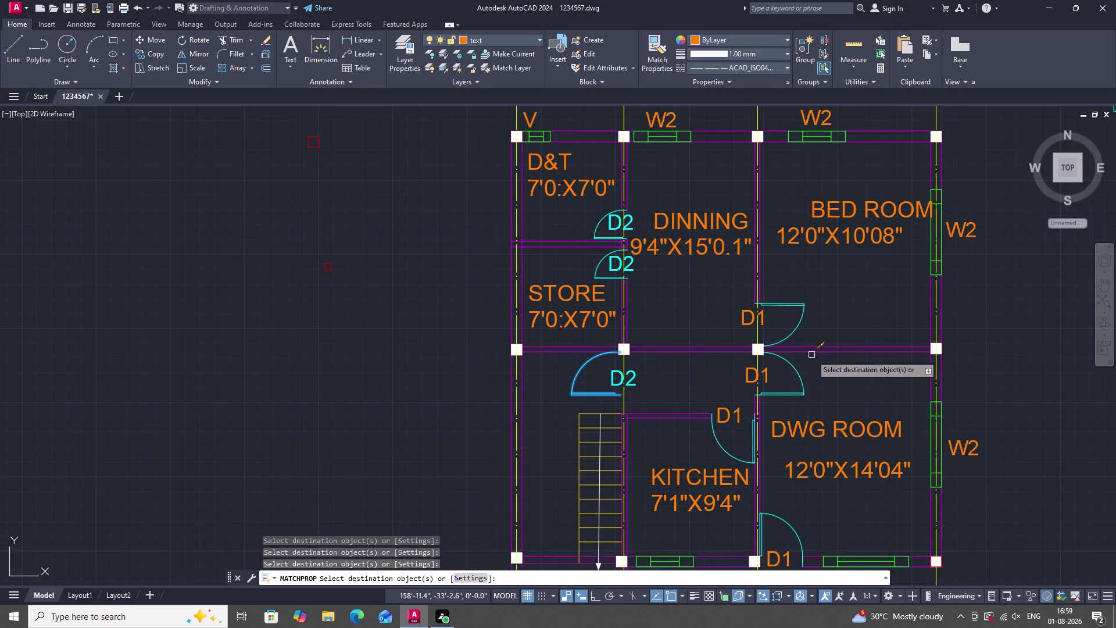
Make the dining, kitchen and entrance D1 tags cyan as well.
click(764, 374)
click(752, 321)
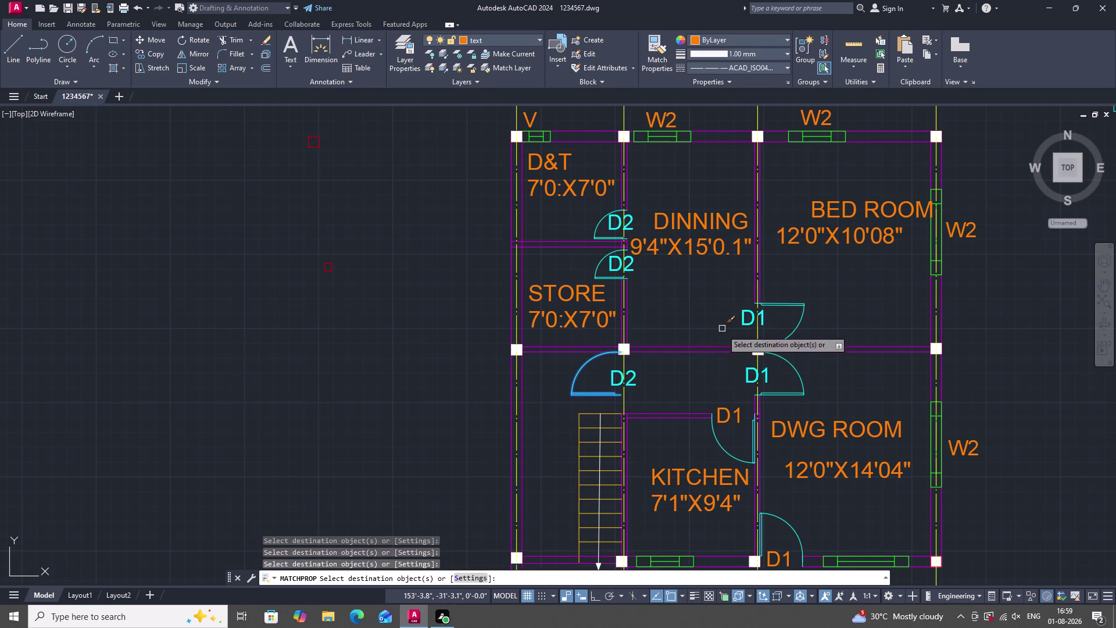
scroll(down, 3)
scroll(up, 3)
click(724, 360)
scroll(down, 3)
scroll(up, 3)
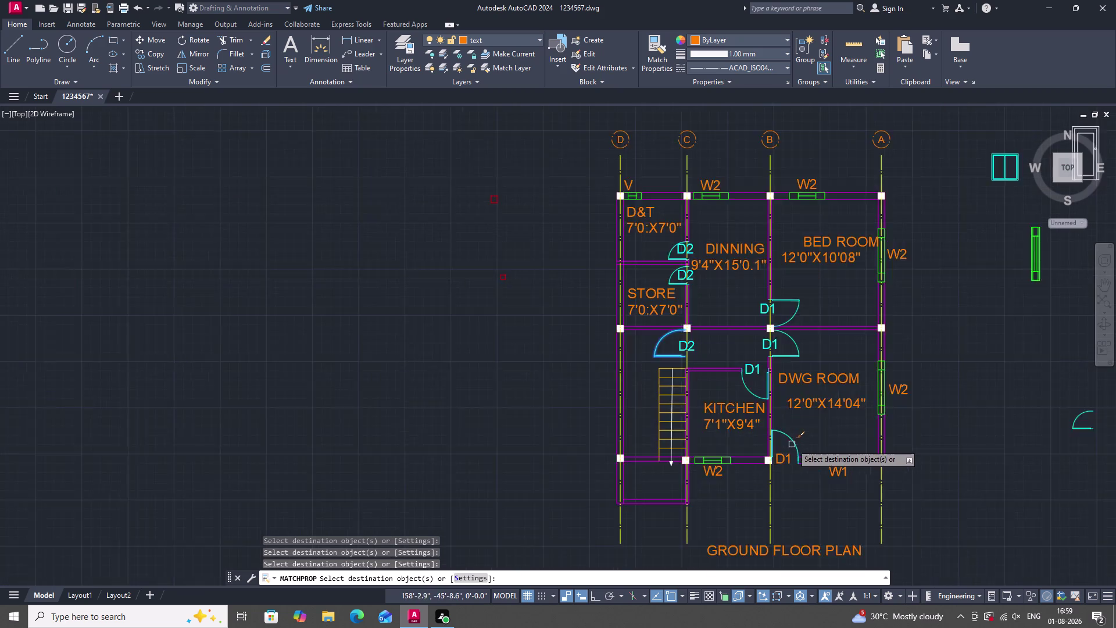
click(787, 467)
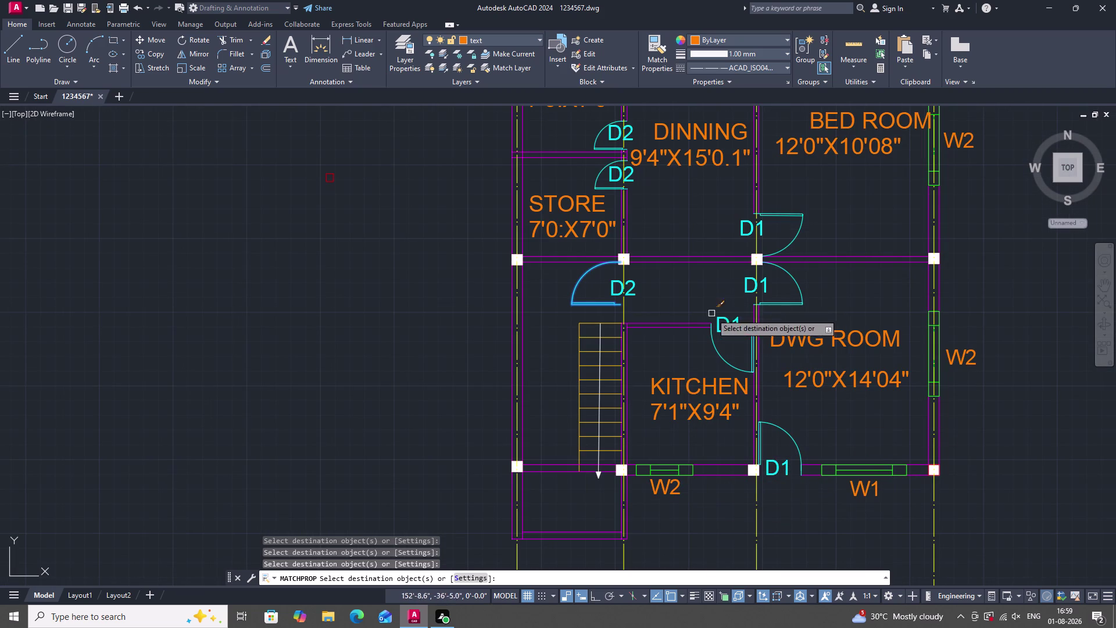
End property matching and zoom around the plan to check the cyan door tags.
scroll(down, 3)
scroll(up, 3)
key(Escape)
scroll(down, 3)
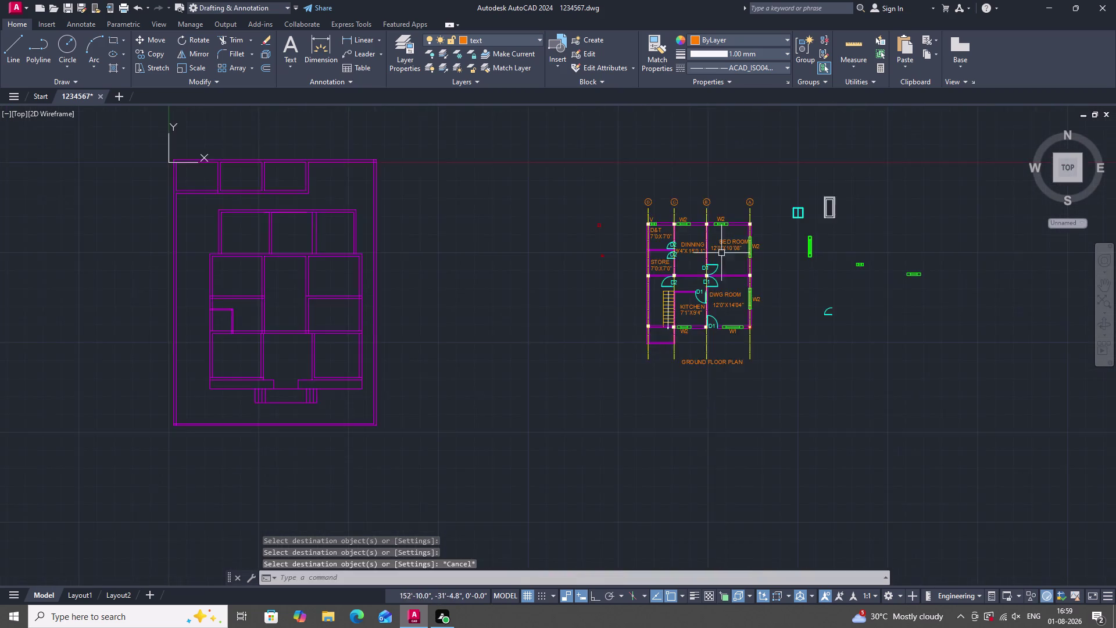
scroll(up, 3)
scroll(up, 3)
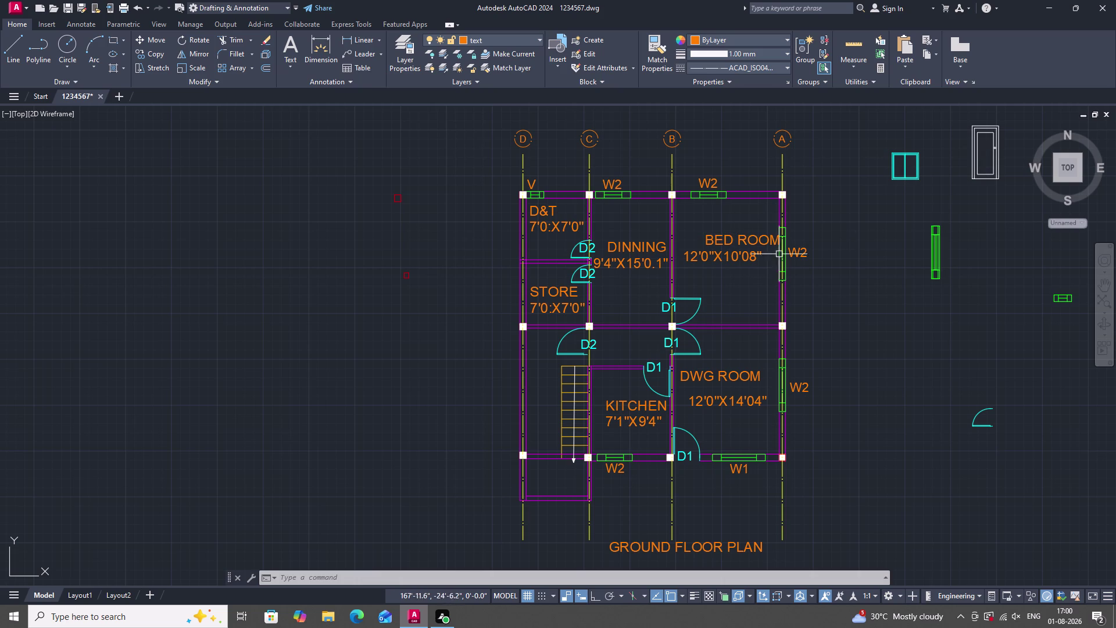
scroll(down, 3)
scroll(up, 3)
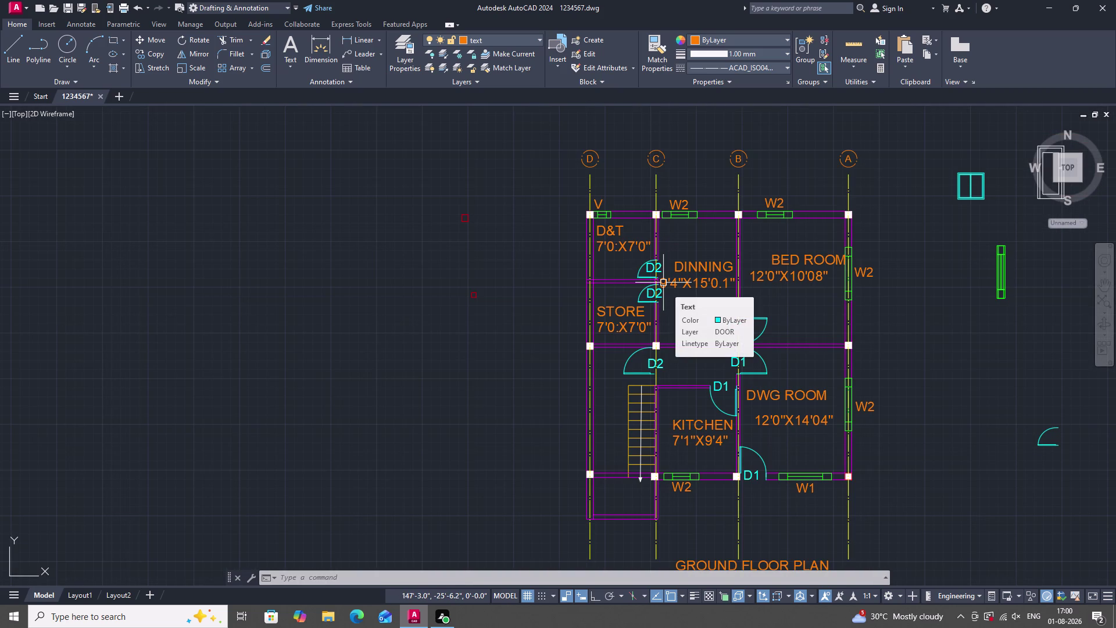
scroll(up, 3)
scroll(down, 3)
scroll(up, 3)
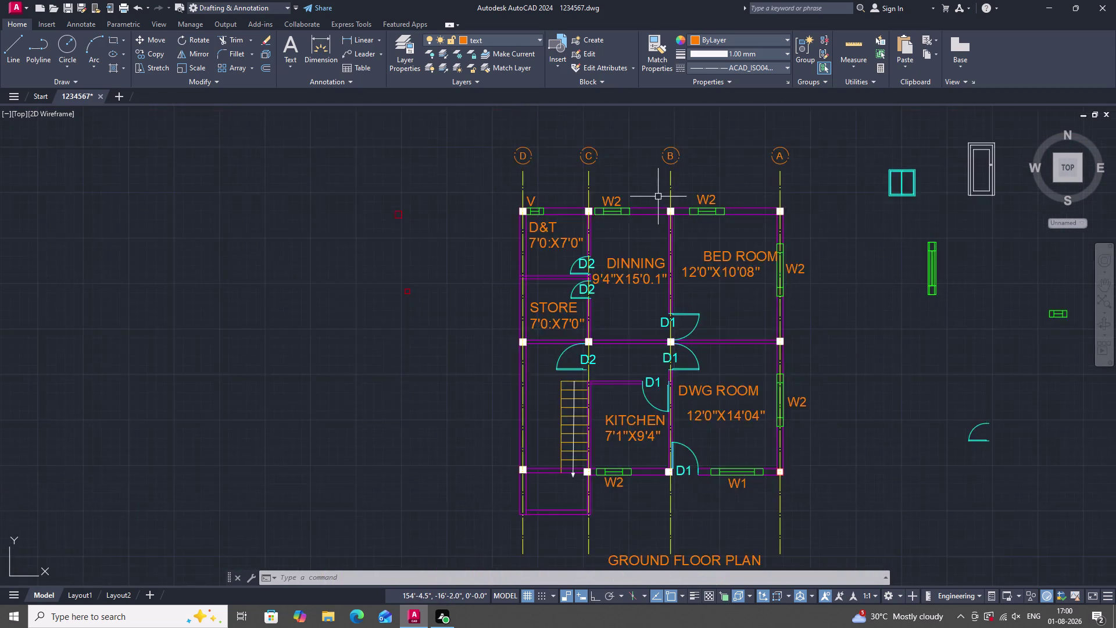
scroll(up, 3)
scroll(down, 3)
scroll(up, 3)
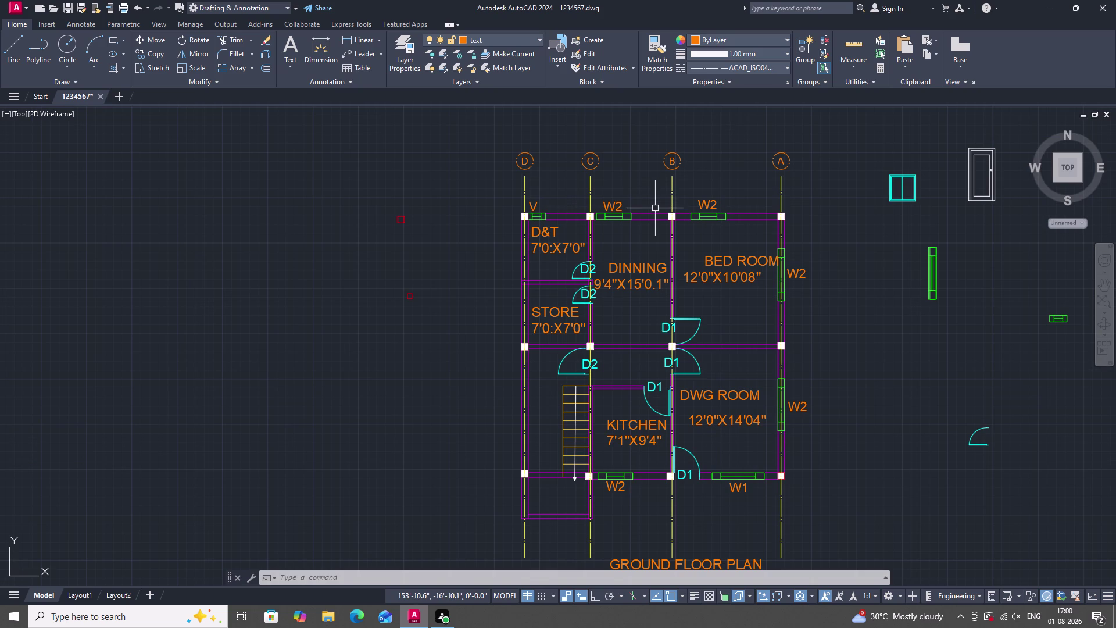
scroll(down, 3)
scroll(up, 3)
scroll(down, 3)
scroll(up, 3)
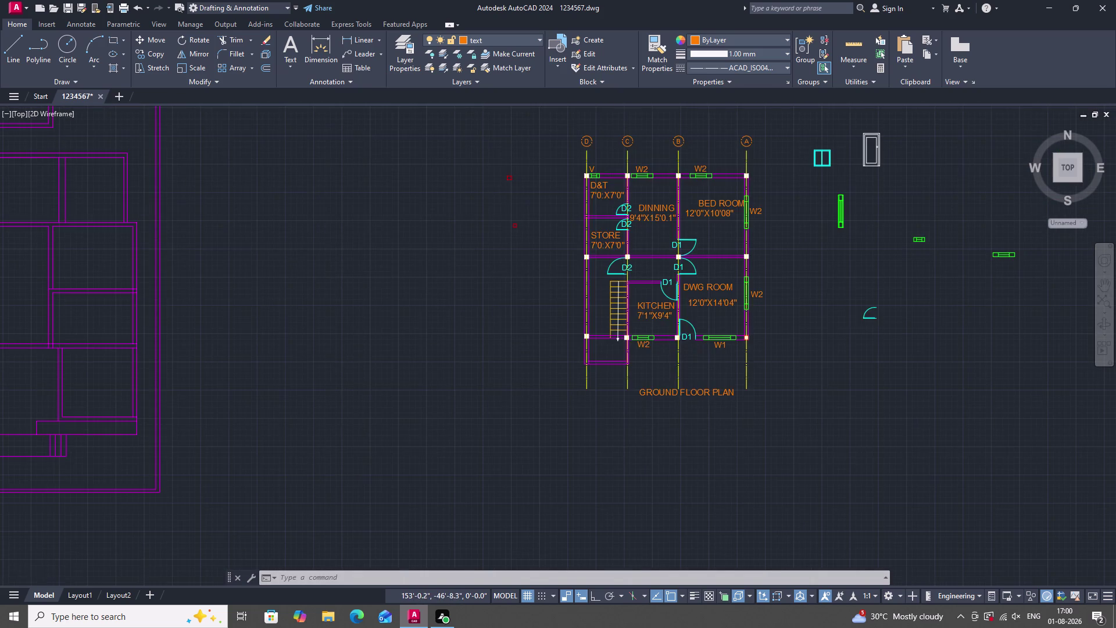
scroll(down, 3)
scroll(up, 3)
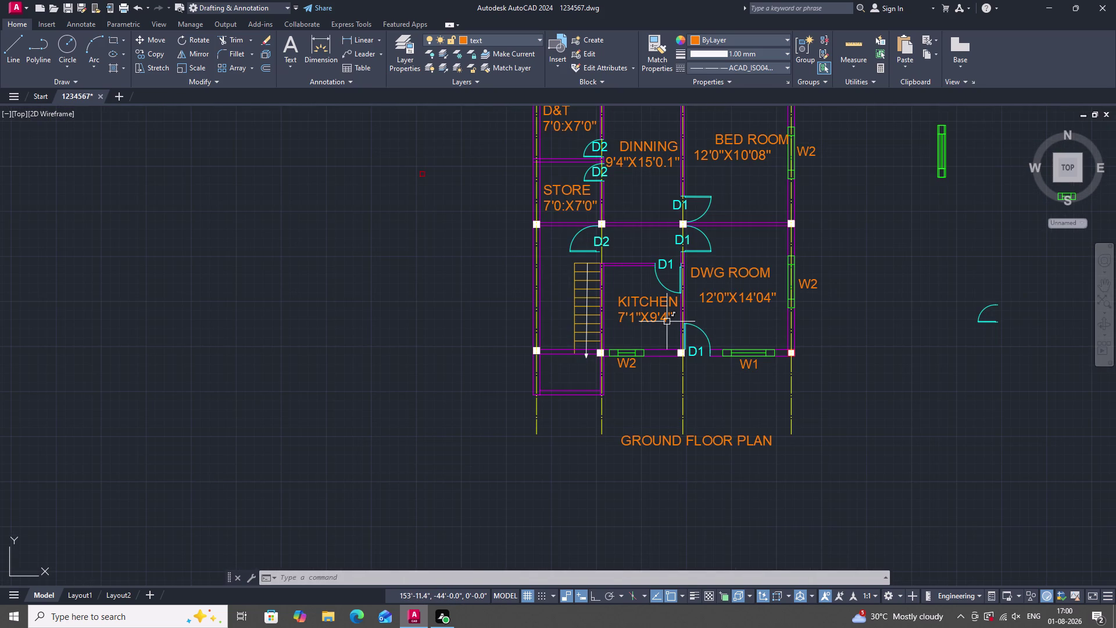
scroll(down, 3)
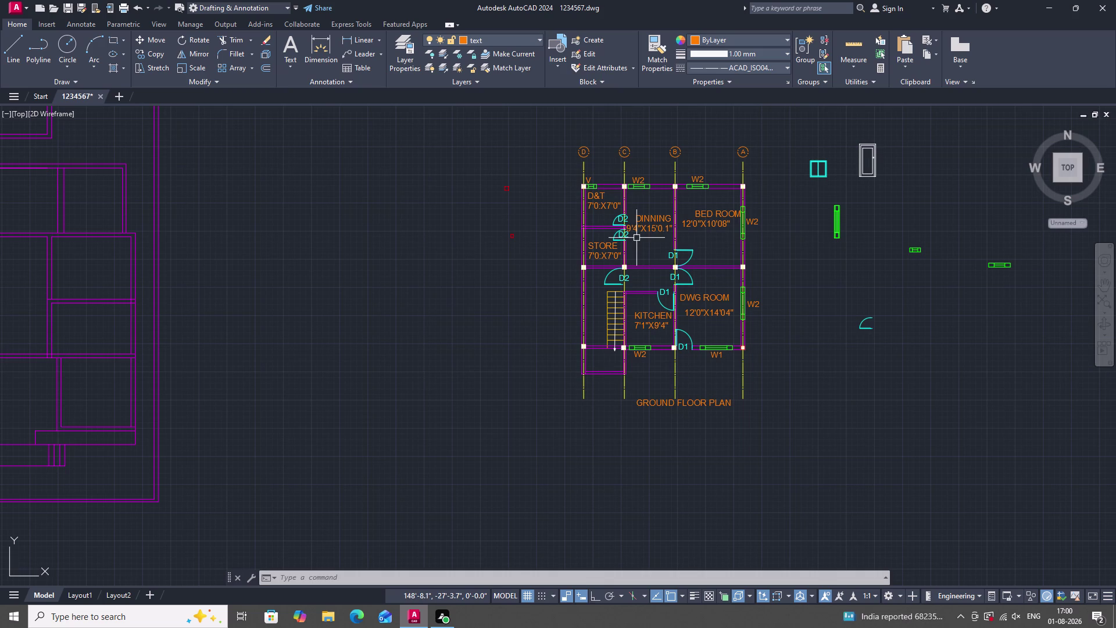
scroll(up, 3)
scroll(down, 3)
scroll(up, 3)
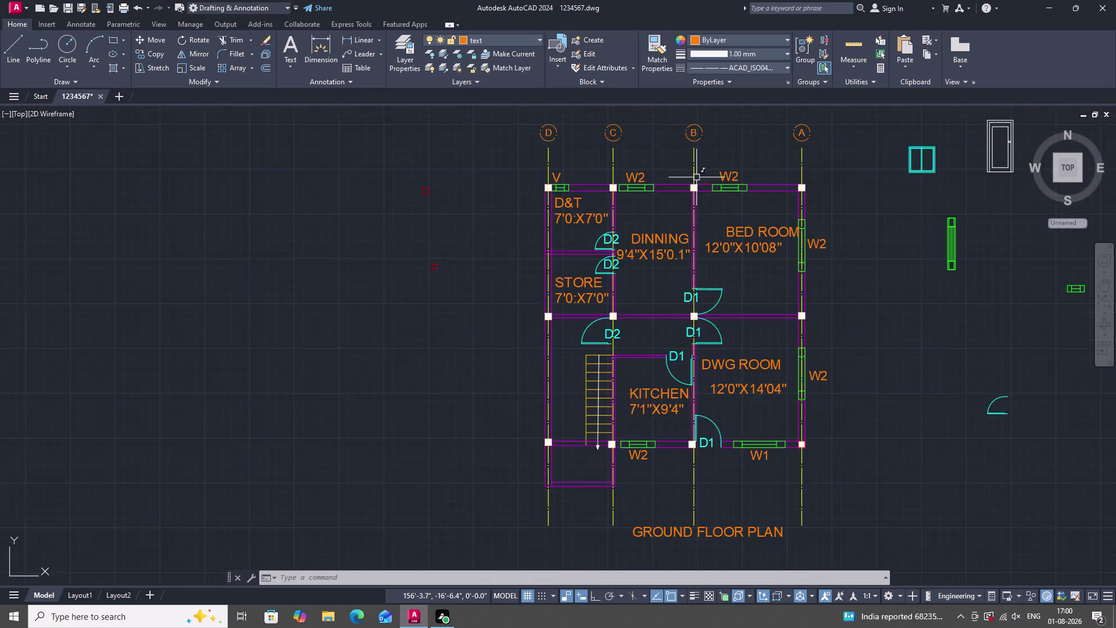
scroll(down, 3)
scroll(up, 3)
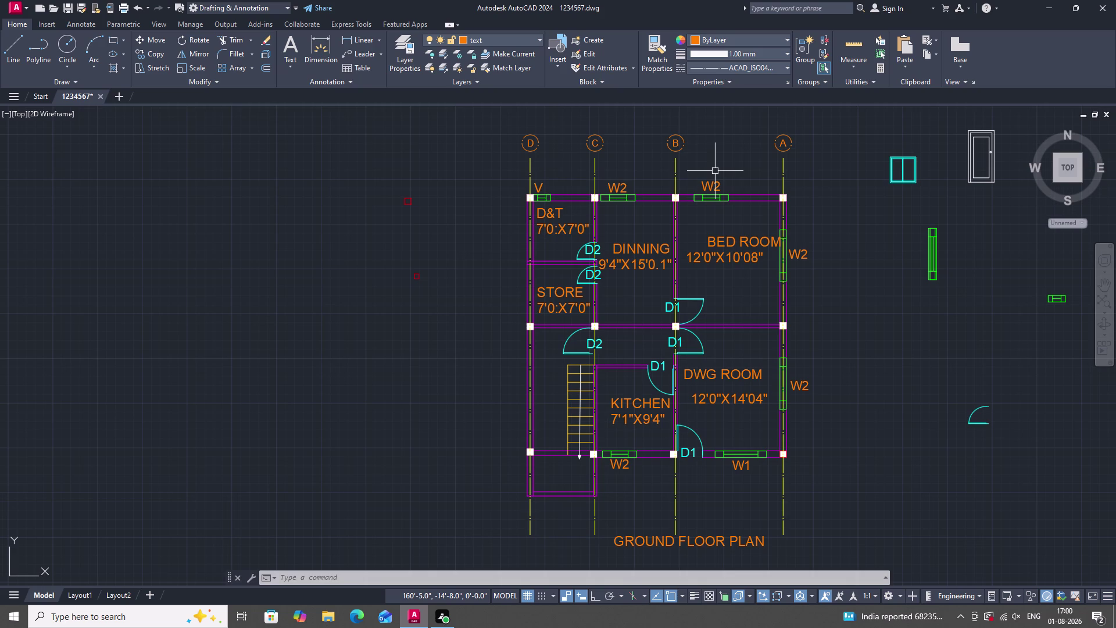
scroll(down, 3)
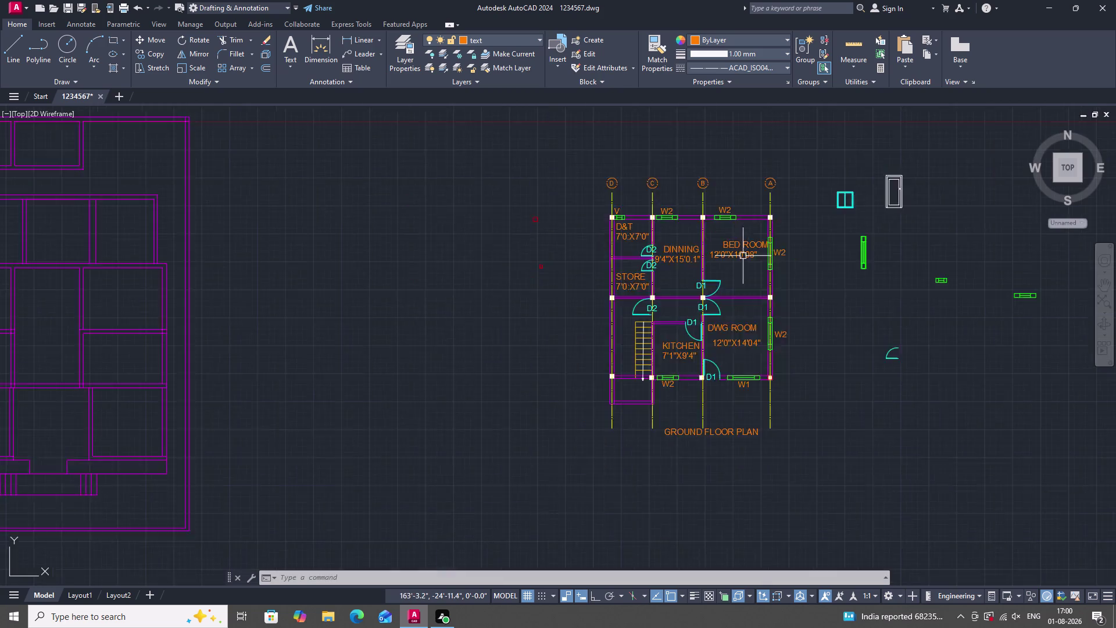
scroll(up, 3)
scroll(down, 3)
scroll(up, 3)
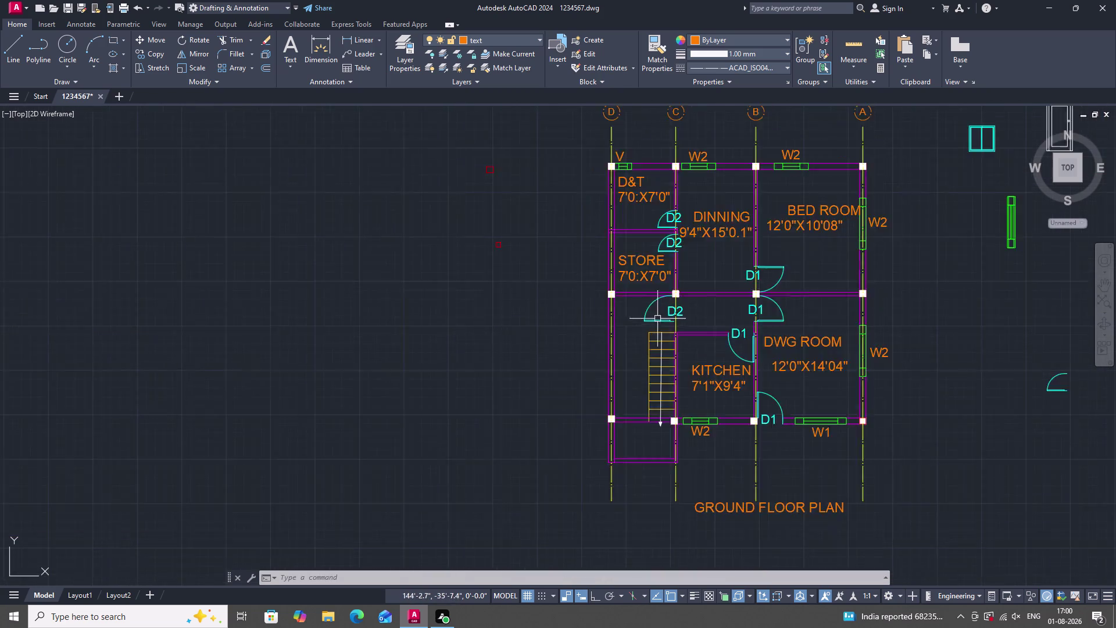
scroll(down, 3)
scroll(up, 3)
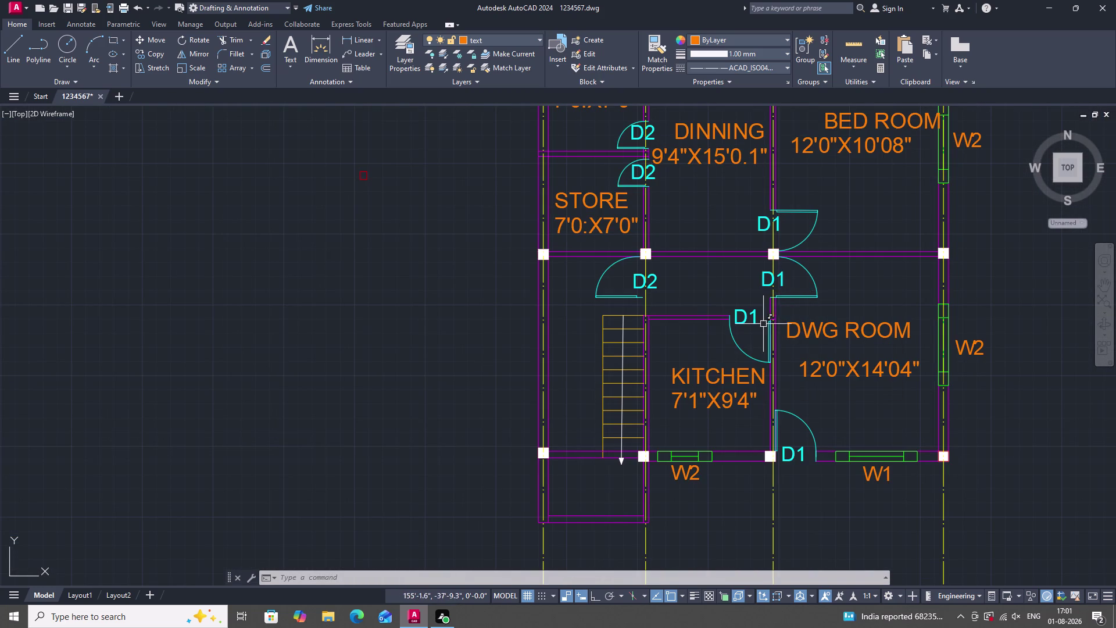
scroll(down, 3)
scroll(up, 3)
scroll(up, 3)
scroll(down, 3)
scroll(up, 3)
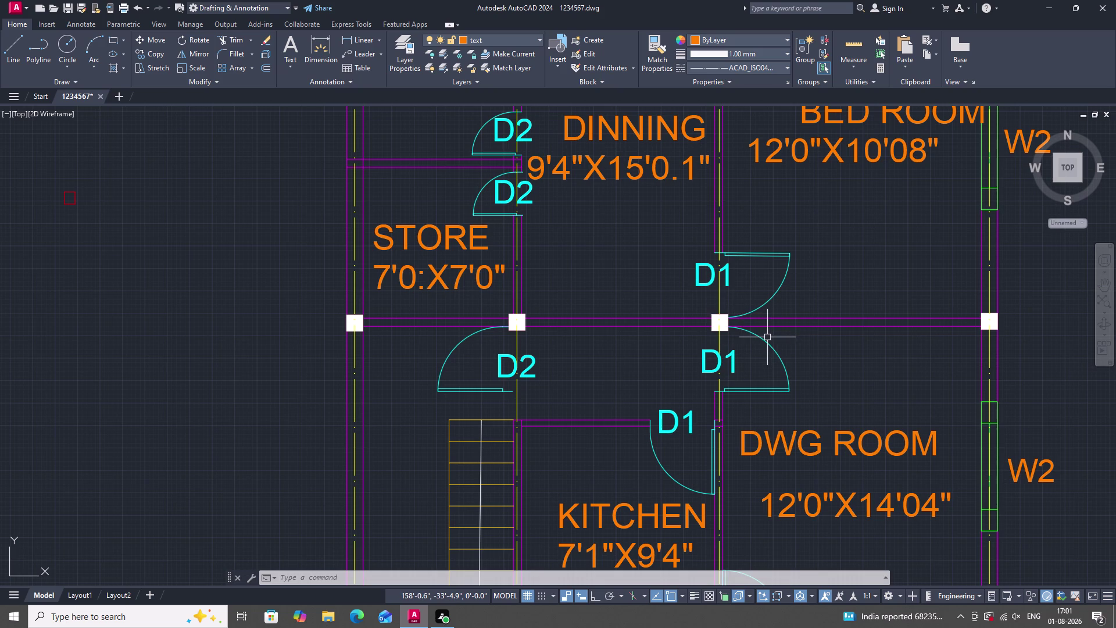
Start MATCHPROP with MA, using the W2 window symbol as the source.
text(MA)
key(space)
scroll(down, 3)
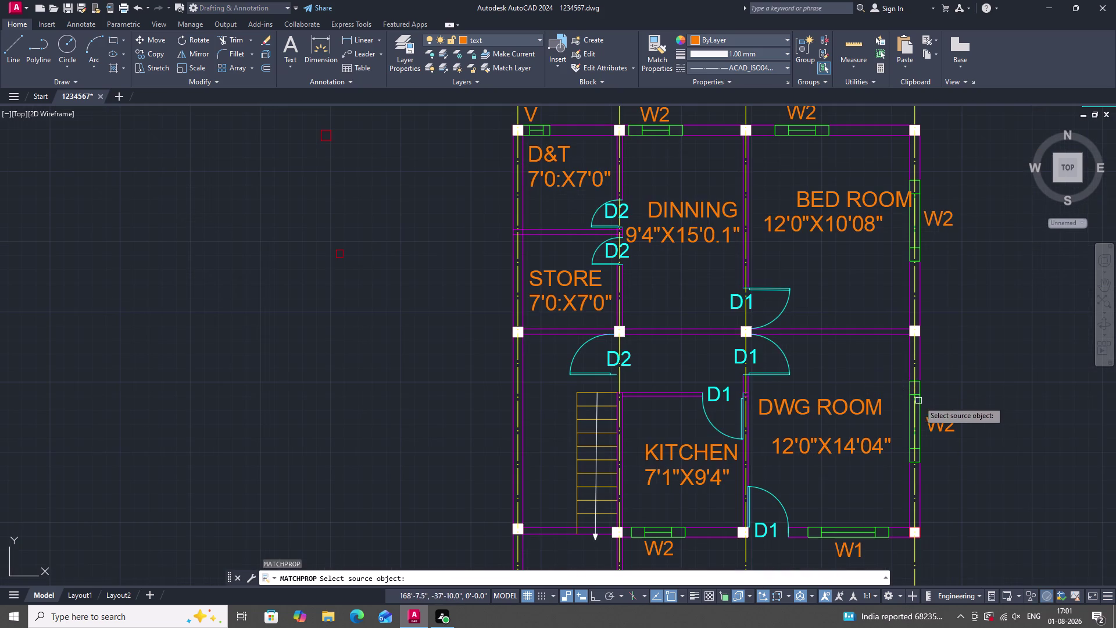
click(922, 255)
click(756, 356)
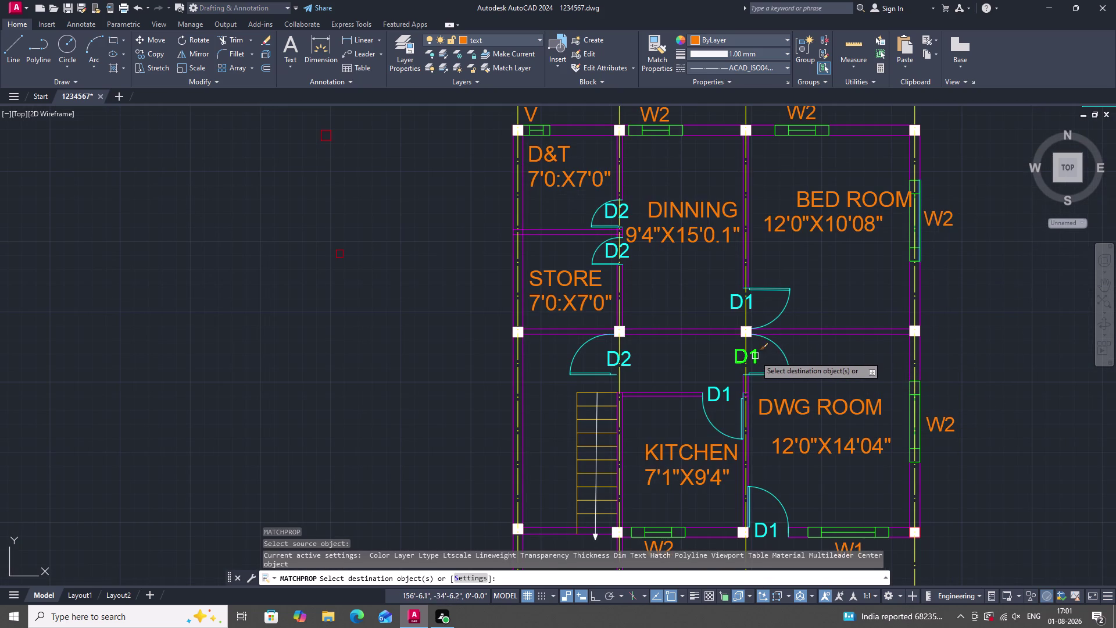
Turn the remaining D1 and D2 door tags green, including the kitchen D1, then end matching.
click(741, 305)
click(721, 395)
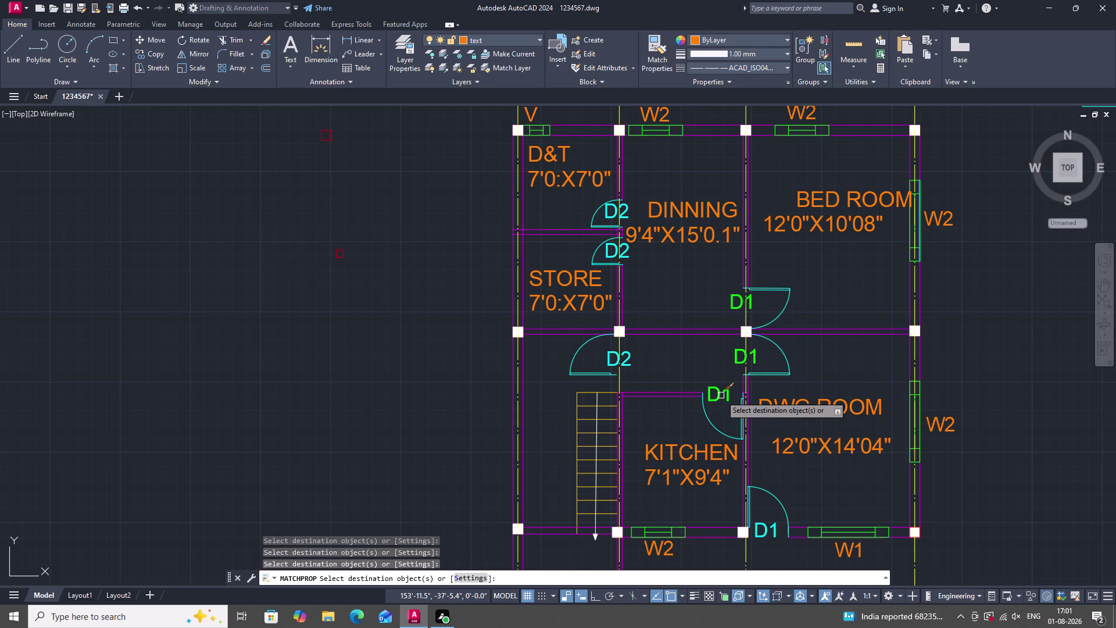
click(627, 357)
click(612, 252)
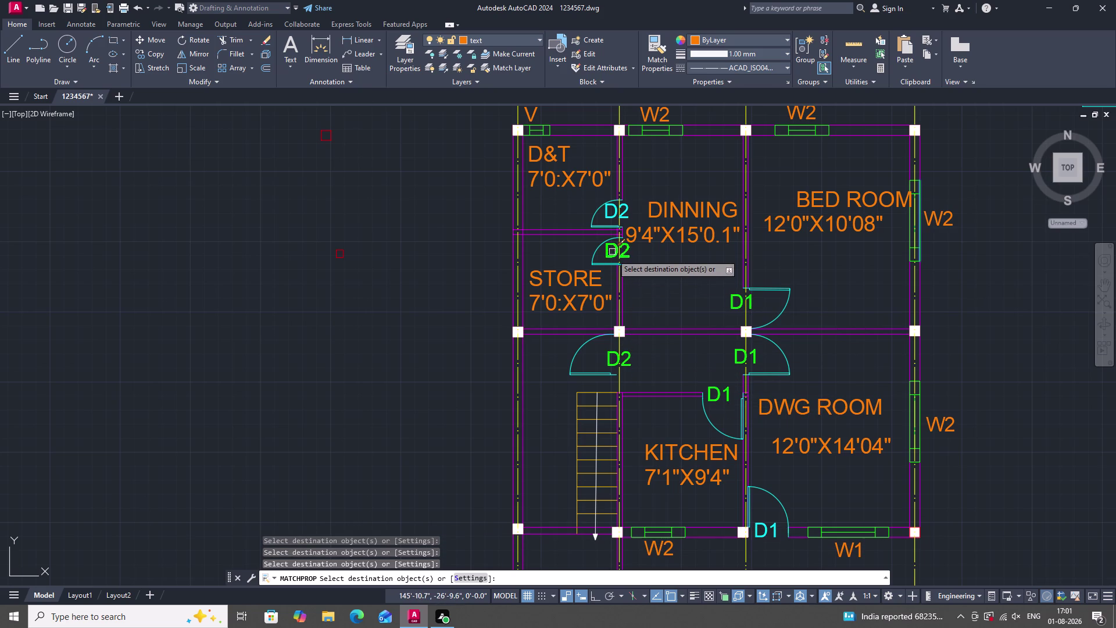
click(622, 210)
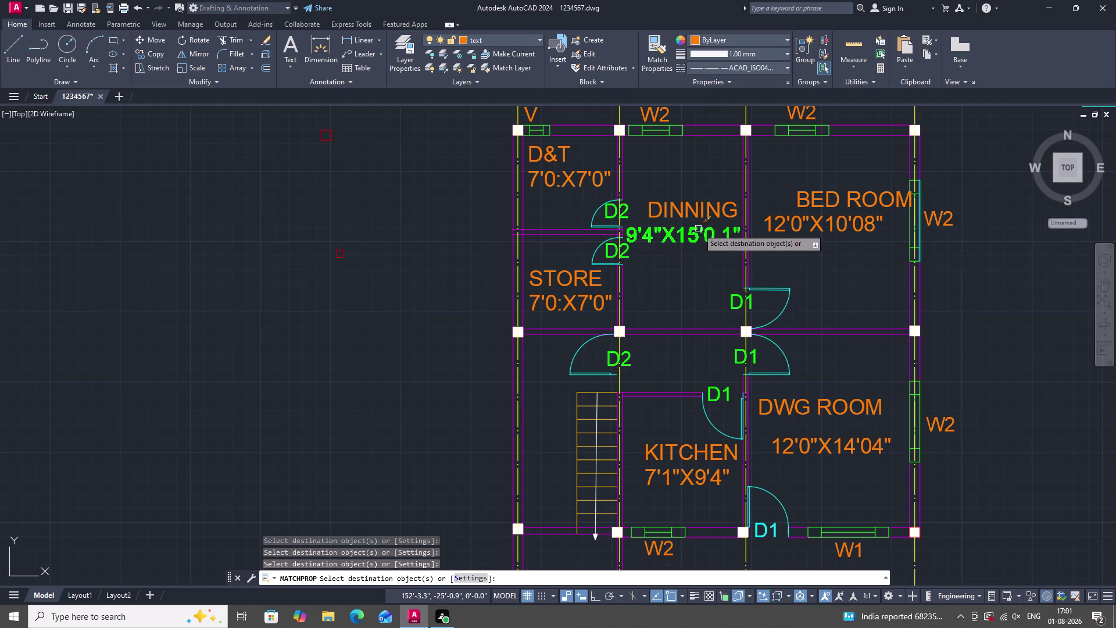
scroll(down, 3)
scroll(up, 3)
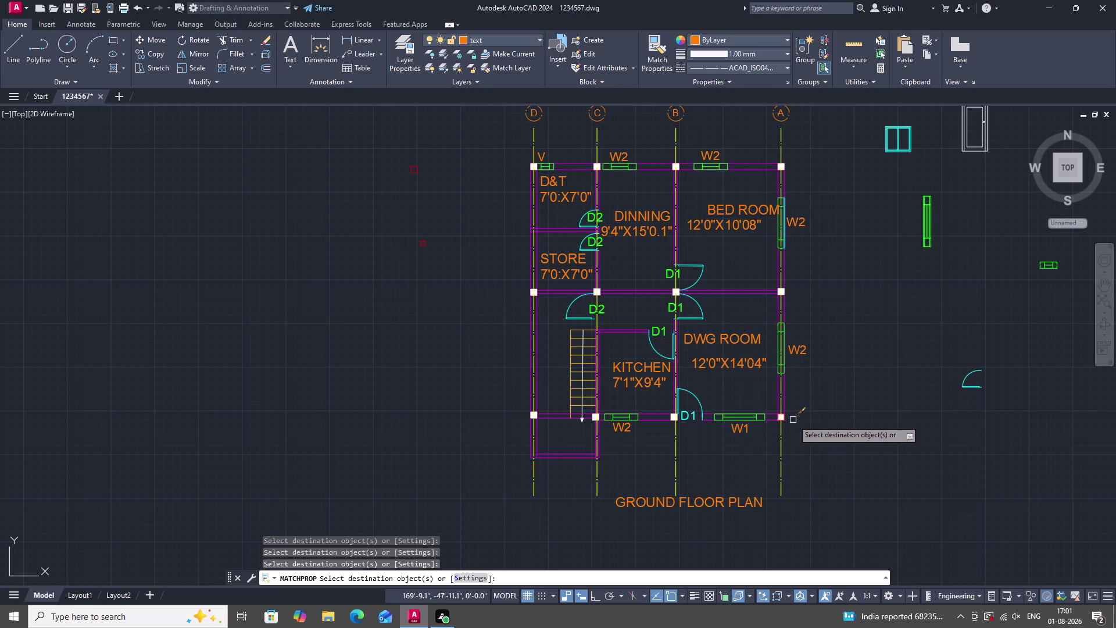
key(Escape)
scroll(down, 3)
scroll(up, 3)
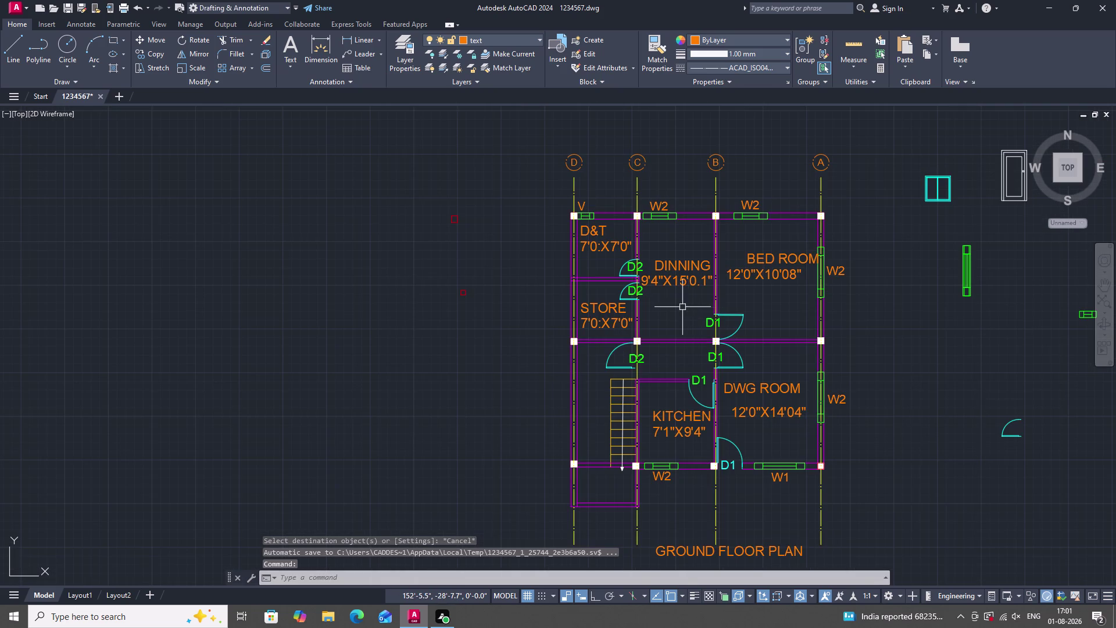
scroll(up, 3)
scroll(down, 3)
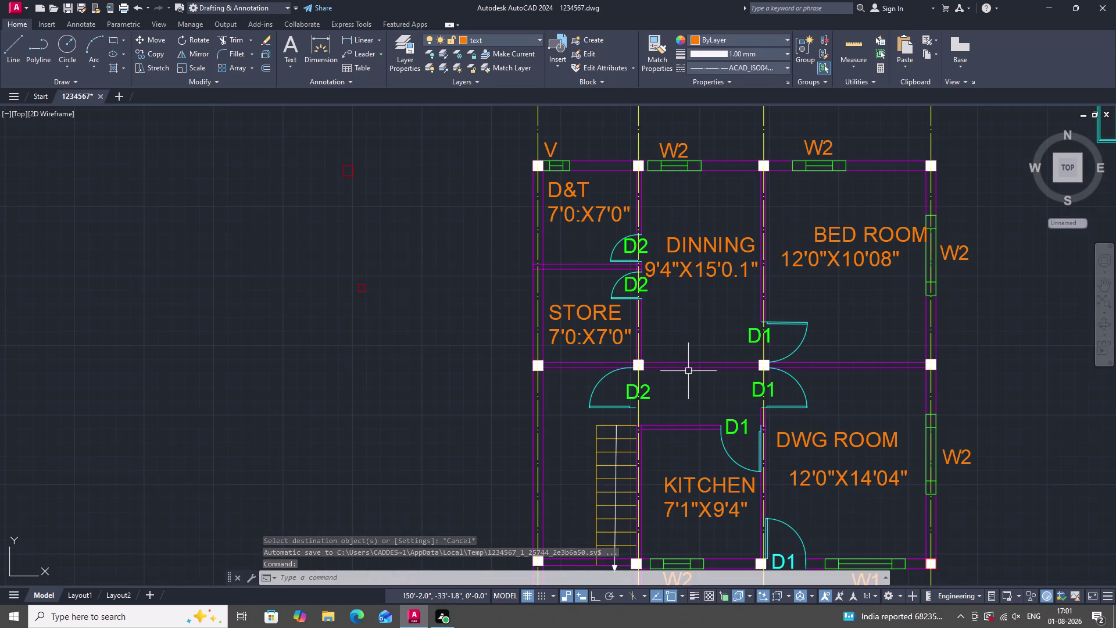
Match the bottom door tag's properties onto the bottom W2 and W1 window tags.
text(MA)
key(space)
scroll(down, 3)
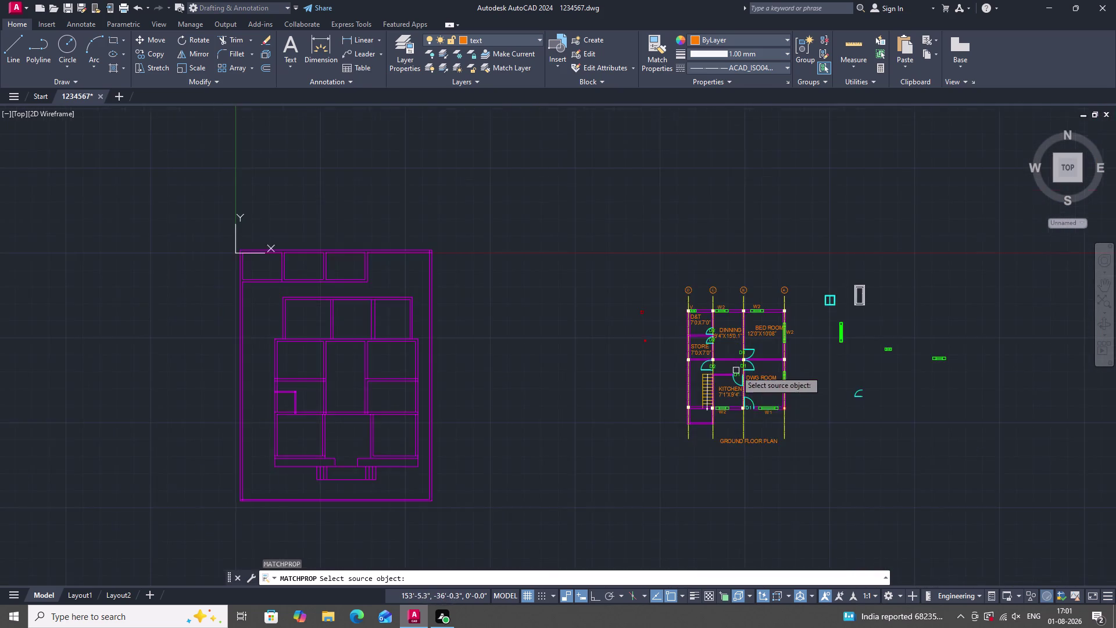
scroll(up, 3)
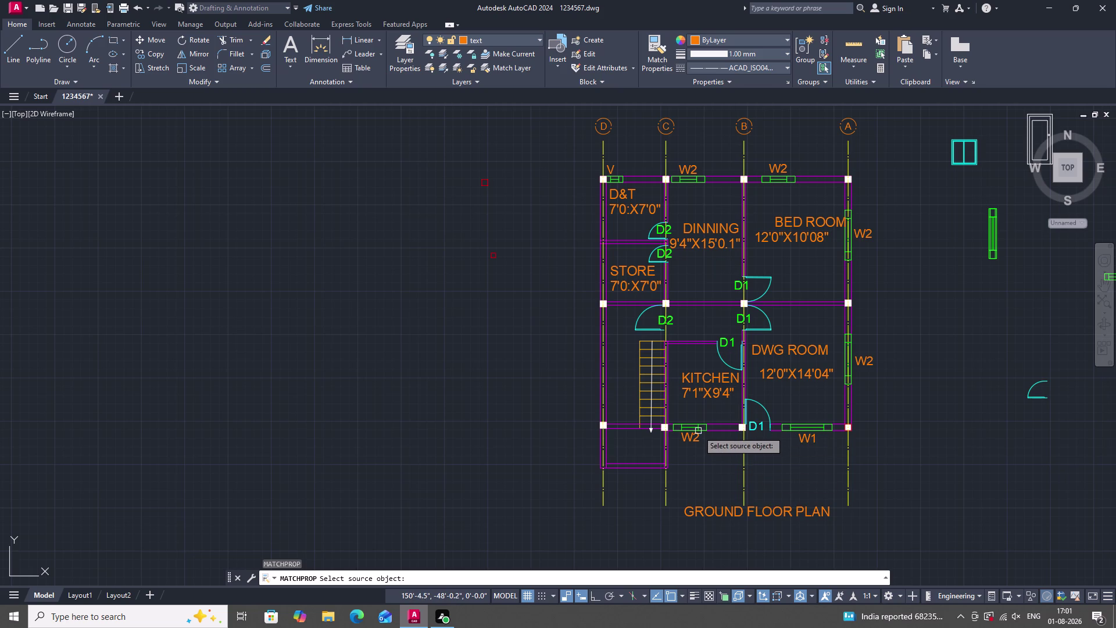
scroll(up, 3)
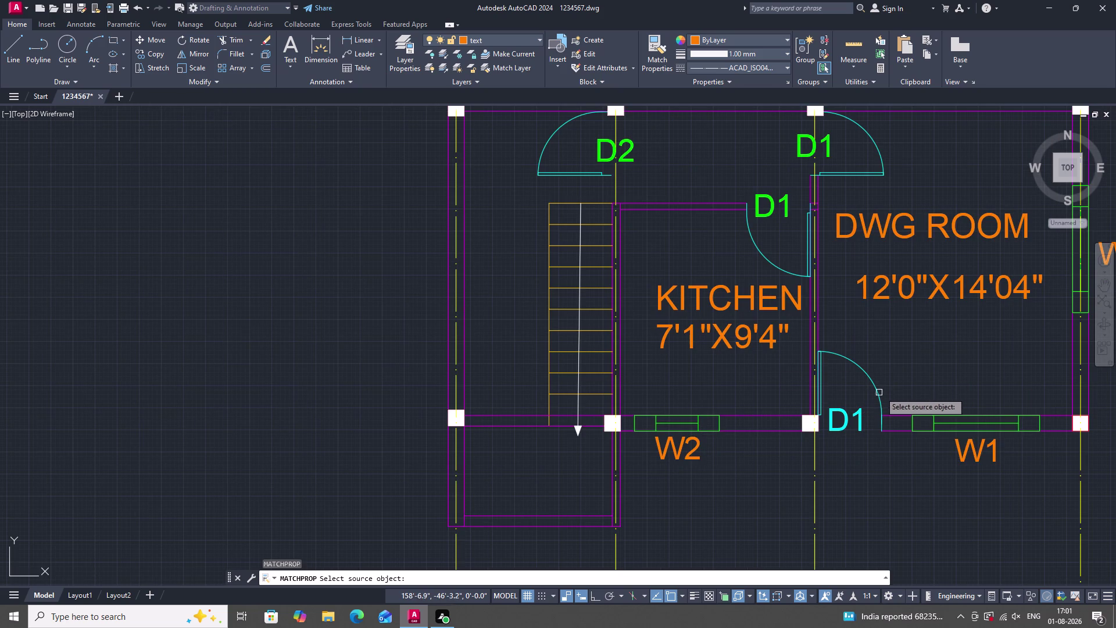
click(878, 393)
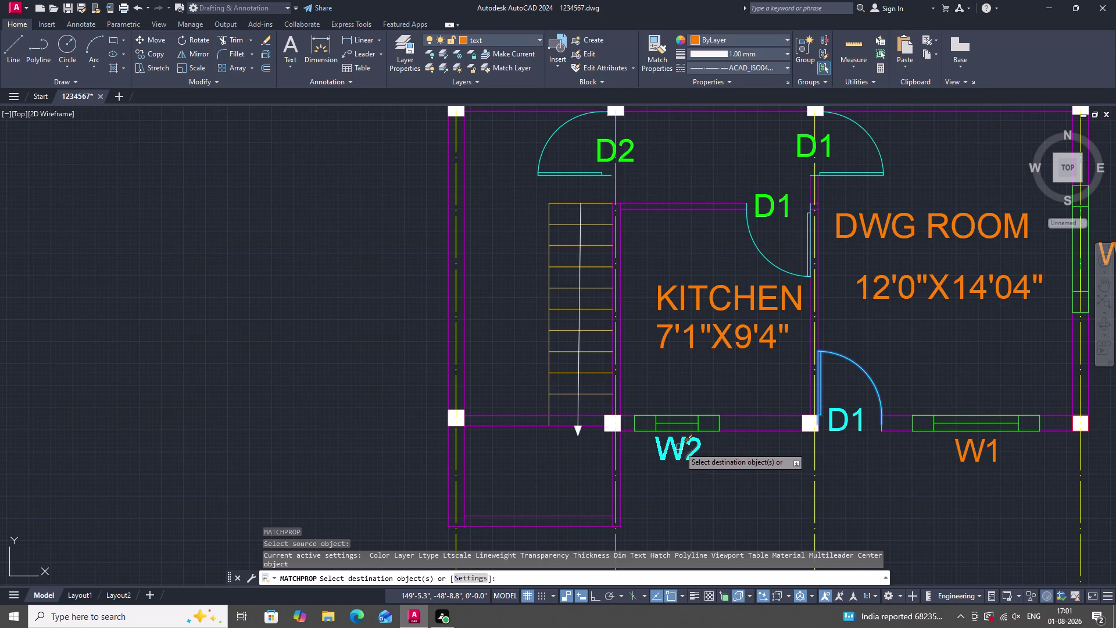
click(679, 447)
scroll(down, 3)
scroll(up, 3)
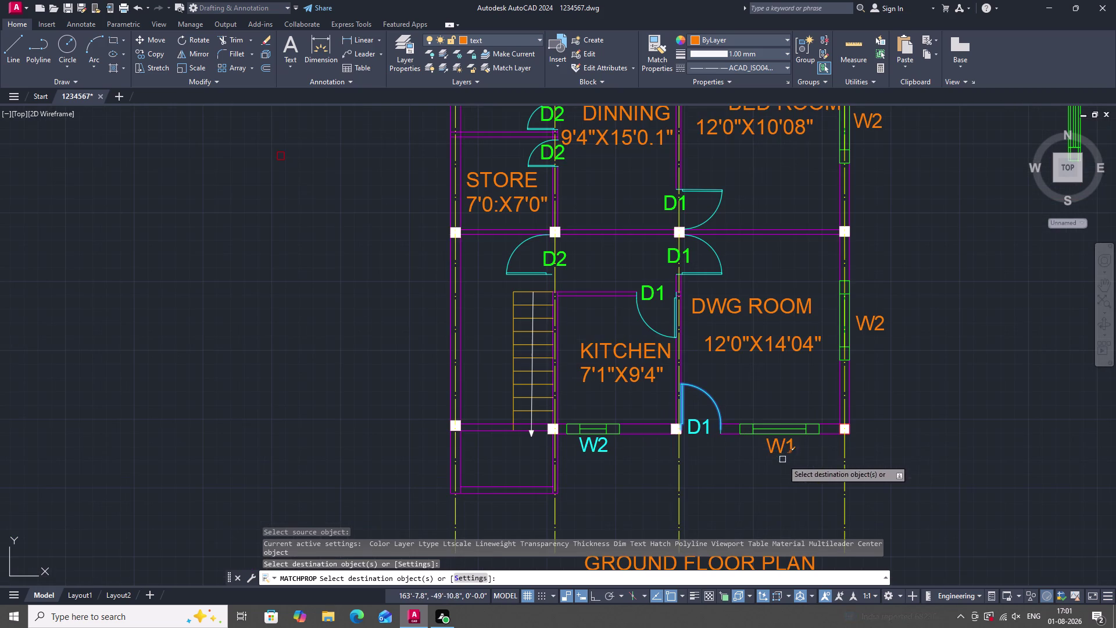
click(779, 450)
Apply the same properties to the right-side and top window tags, then end matching.
drag(877, 320, 878, 326)
scroll(down, 3)
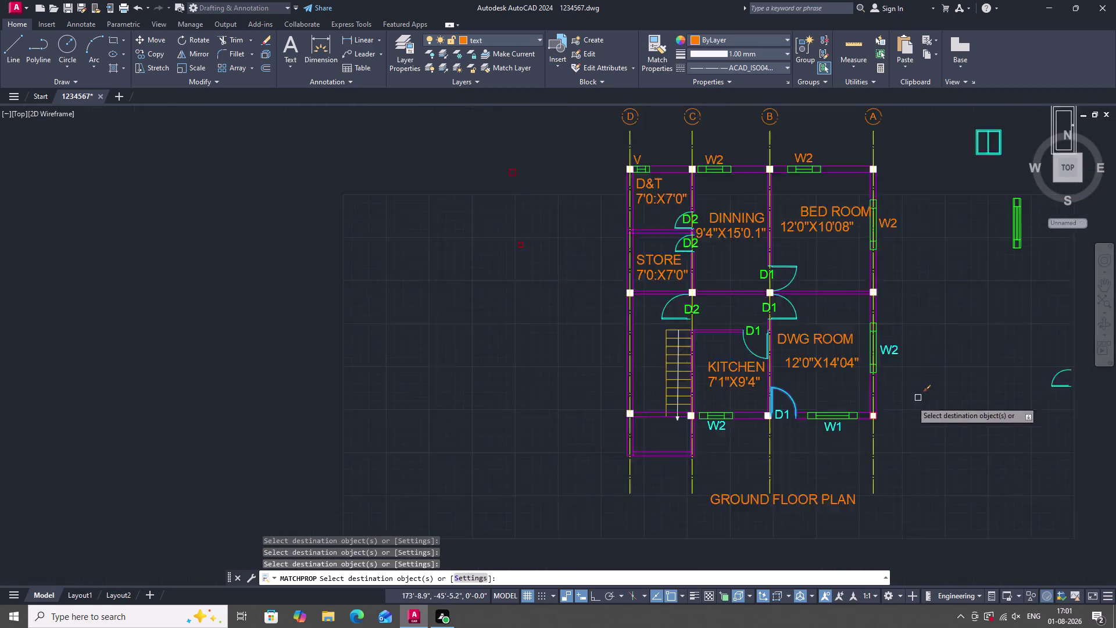
scroll(up, 3)
click(895, 298)
scroll(down, 3)
scroll(up, 3)
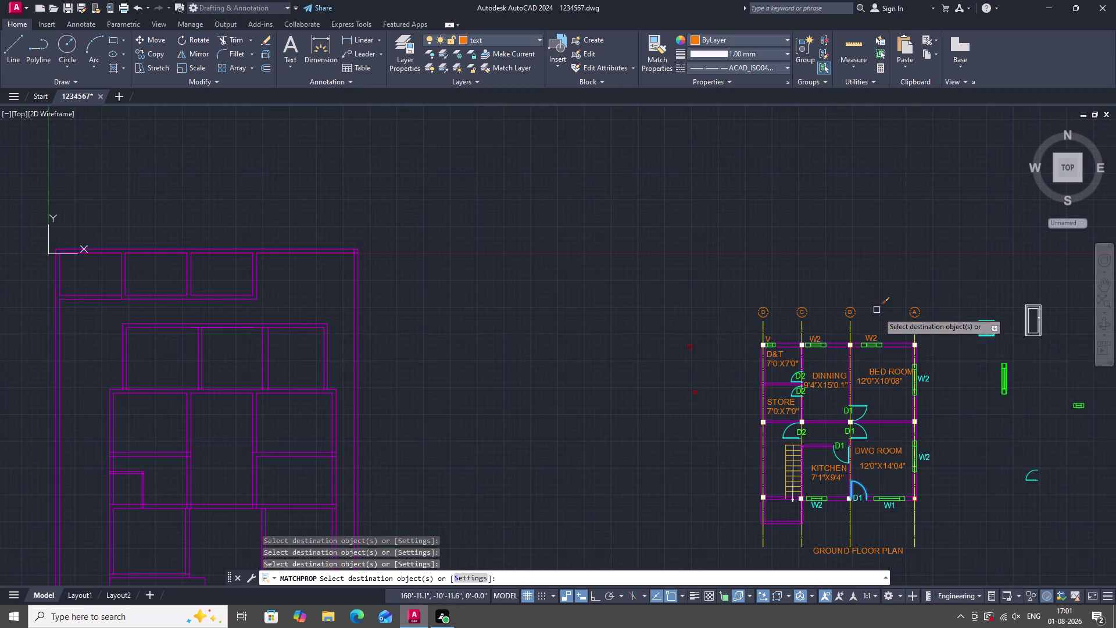
click(875, 335)
double_click(813, 337)
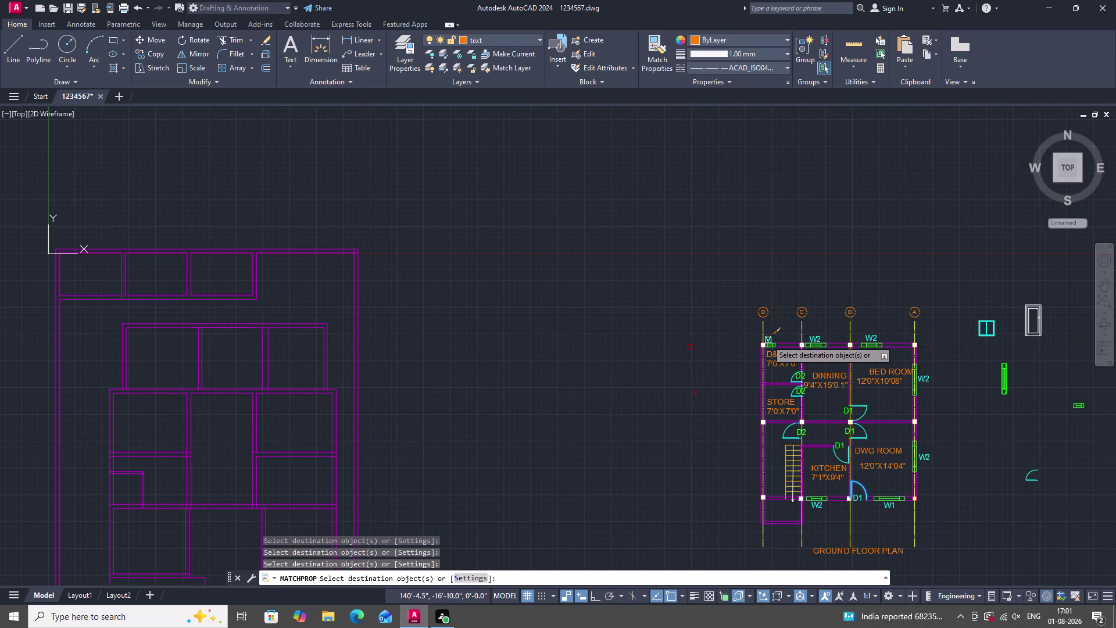
scroll(up, 3)
click(774, 339)
scroll(down, 3)
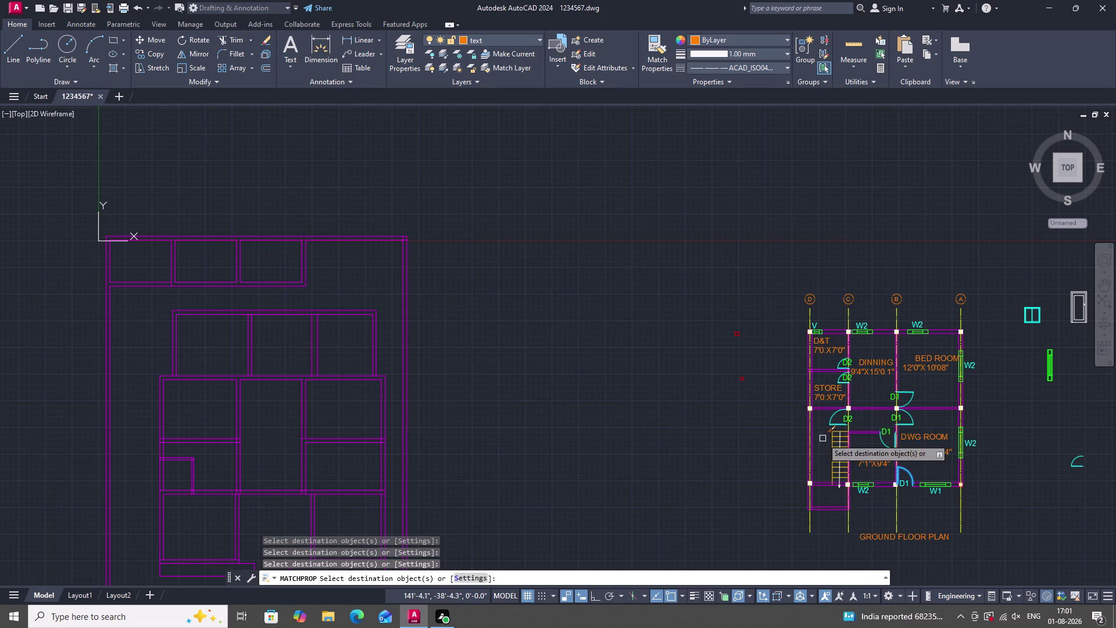
scroll(down, 3)
scroll(up, 3)
scroll(up, 3)
scroll(down, 3)
scroll(up, 3)
key(Escape)
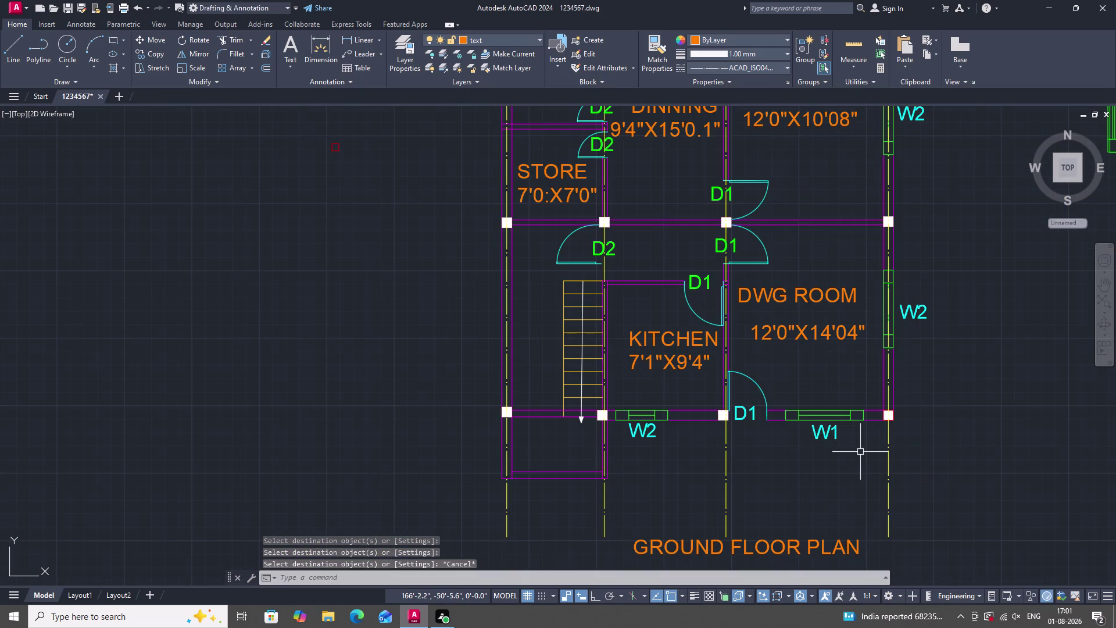
Rerun Match Properties from a source object near W1 onto the W1 tag.
text(MA)
key(space)
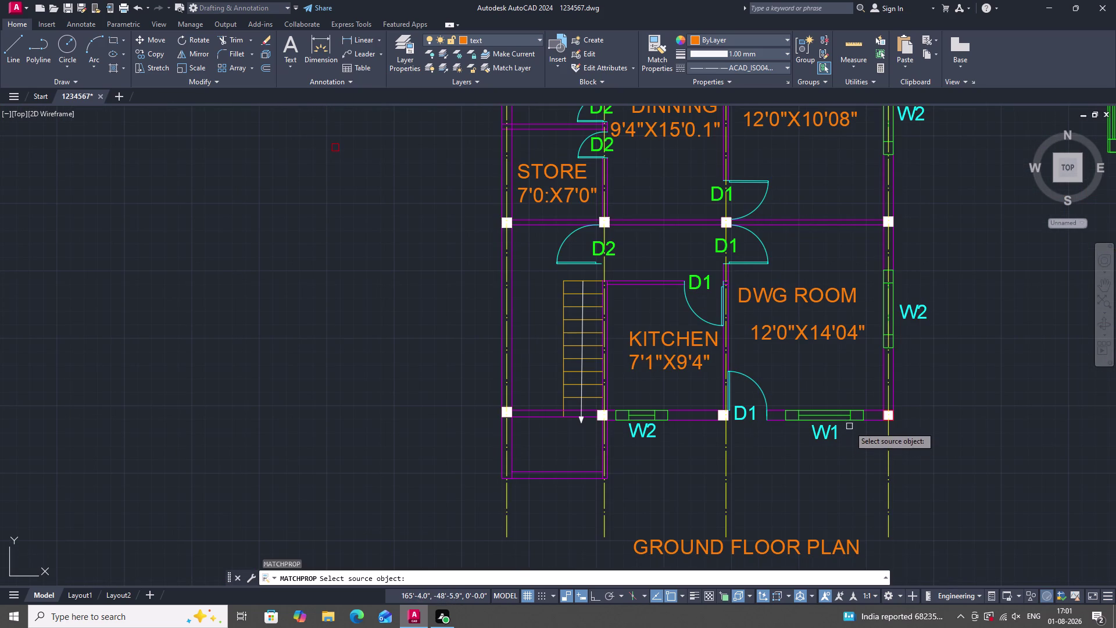
click(849, 424)
click(848, 420)
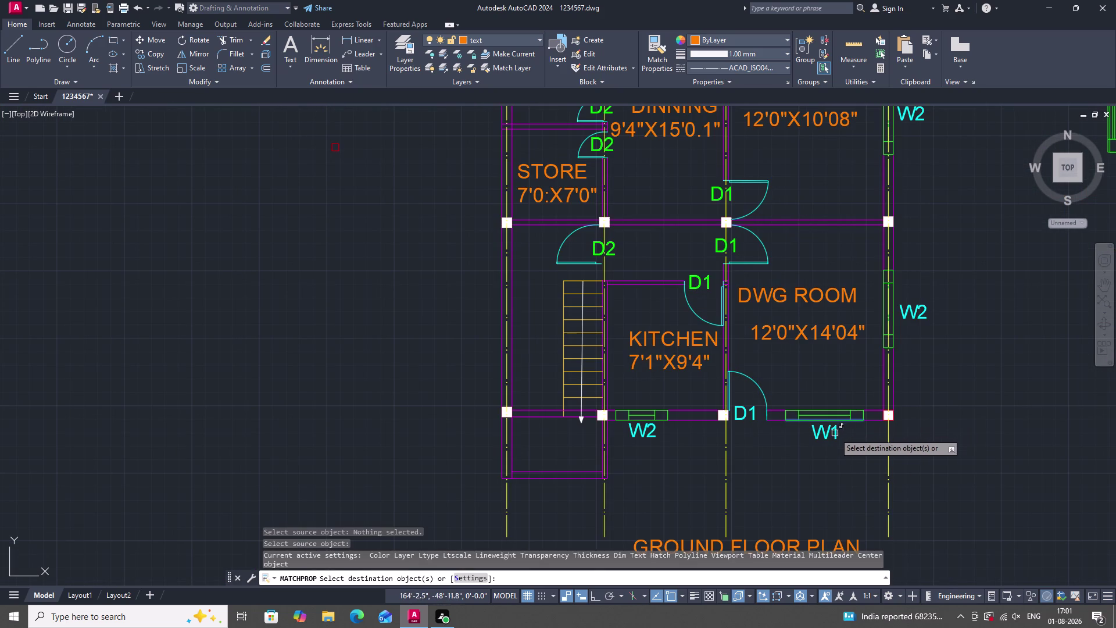
click(834, 434)
scroll(down, 3)
key(Escape)
scroll(down, 3)
scroll(up, 3)
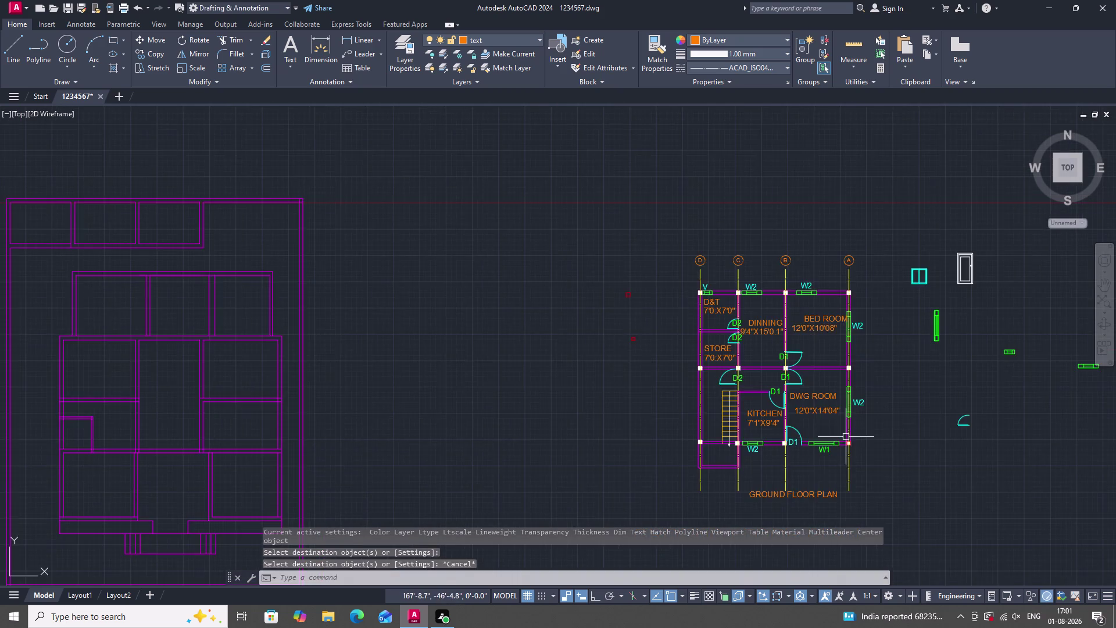
scroll(up, 3)
scroll(down, 3)
scroll(up, 3)
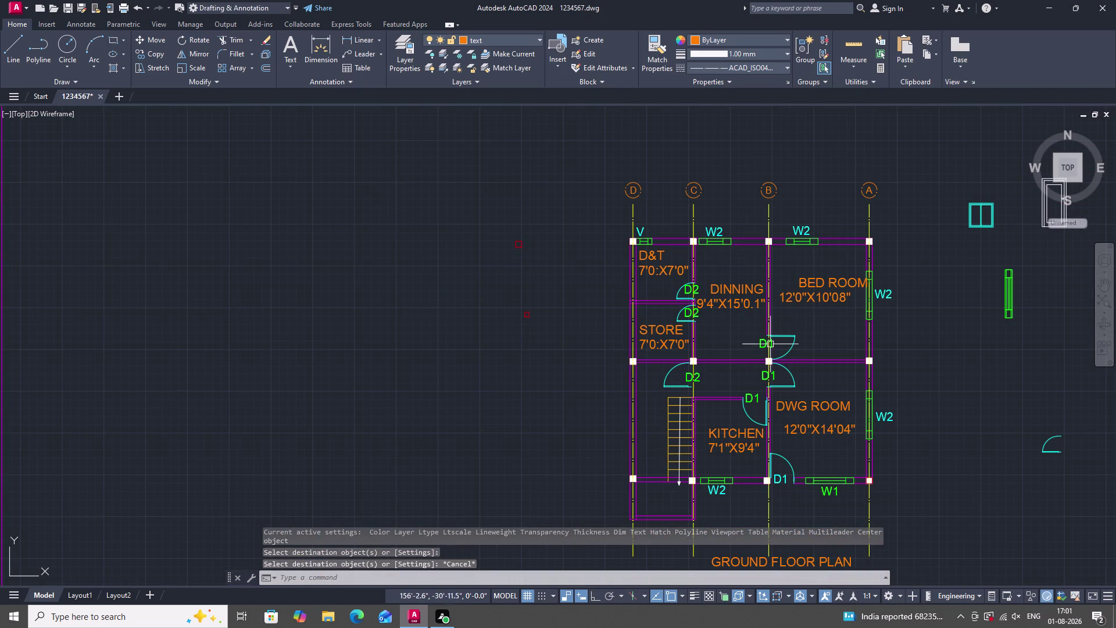
scroll(up, 3)
scroll(down, 3)
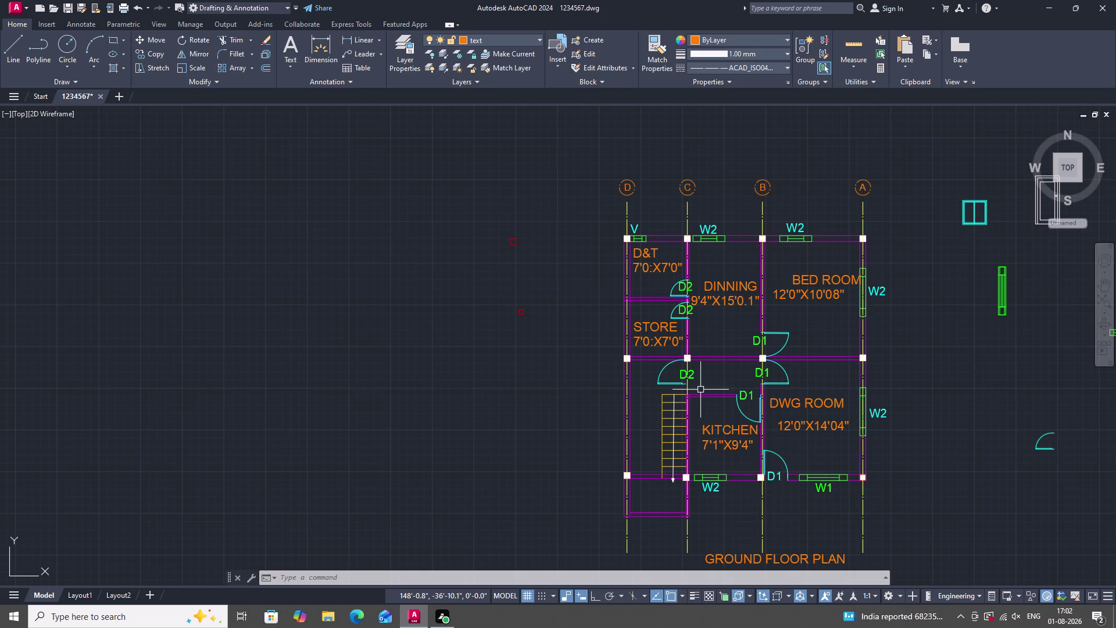
Open the Layer Properties Manager with LA, then close it.
scroll(up, 3)
scroll(down, 3)
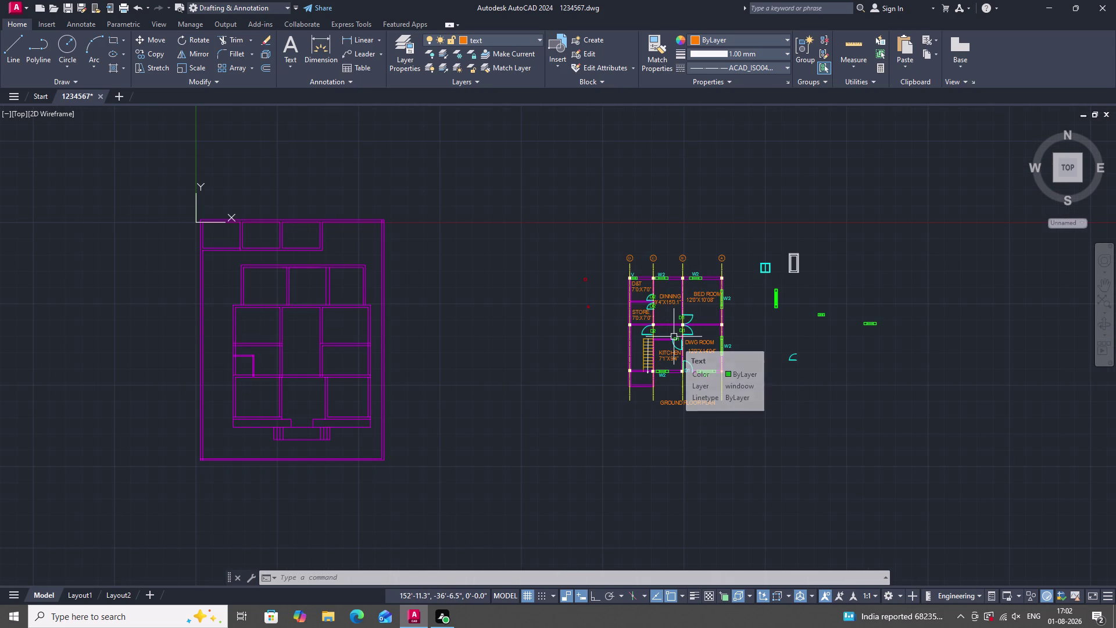
scroll(up, 3)
scroll(down, 3)
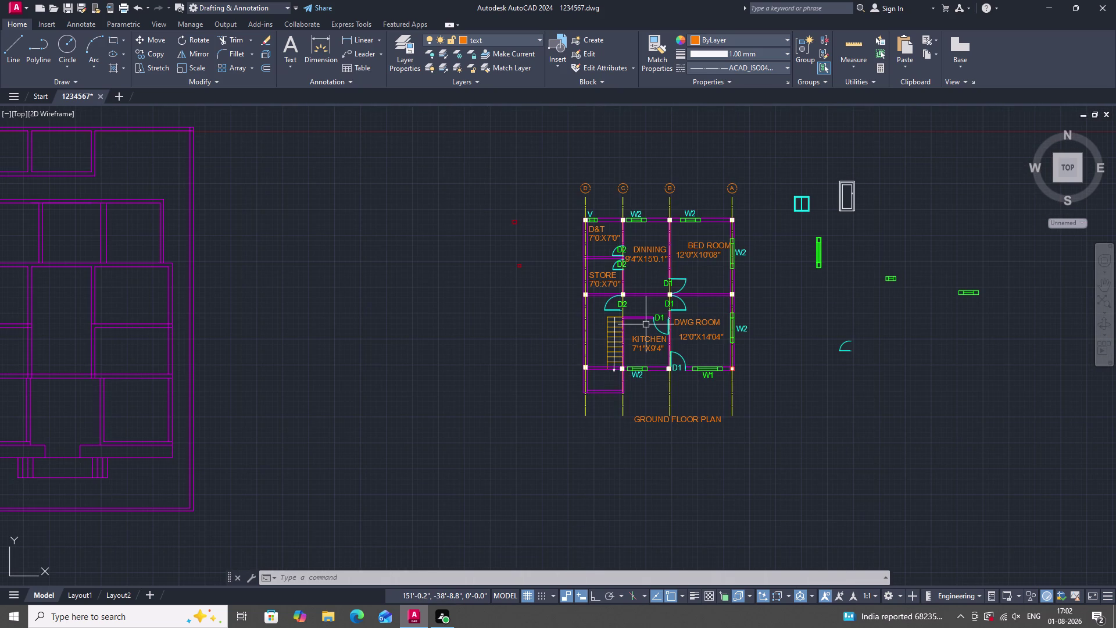
text(LA)
key(space)
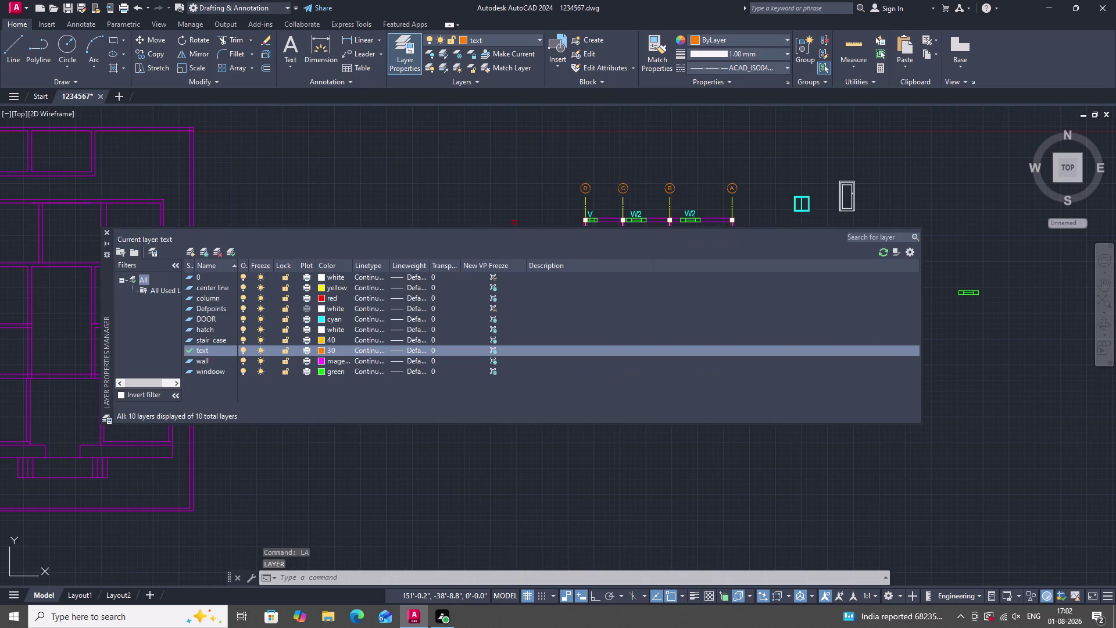
click(107, 232)
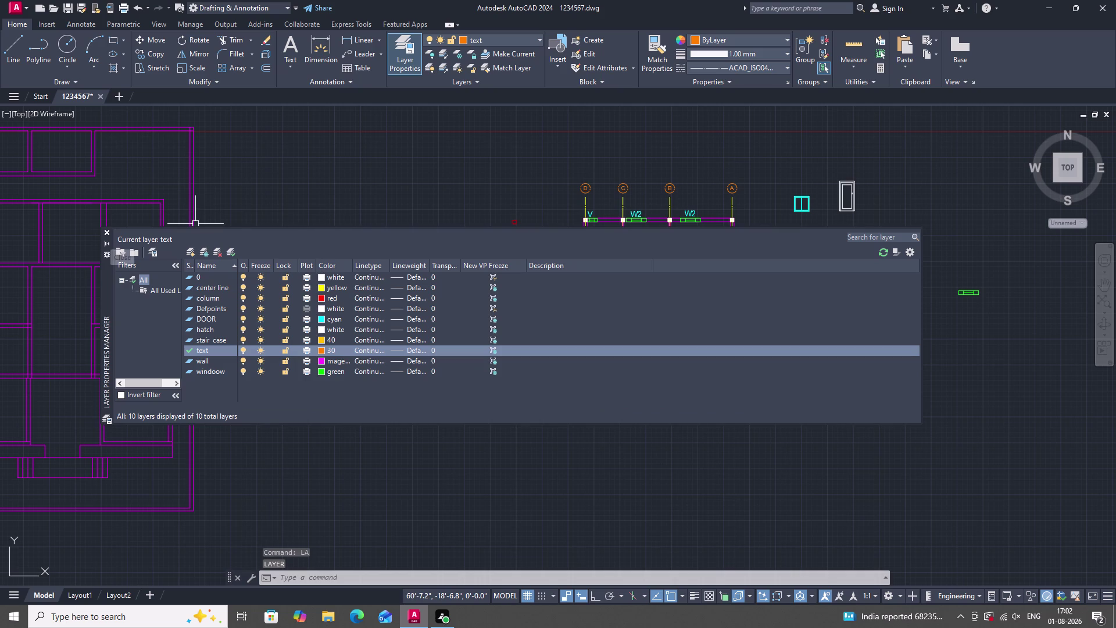
scroll(up, 3)
key(Escape)
Save the drawing with the recoloured tags.
scroll(down, 3)
scroll(up, 3)
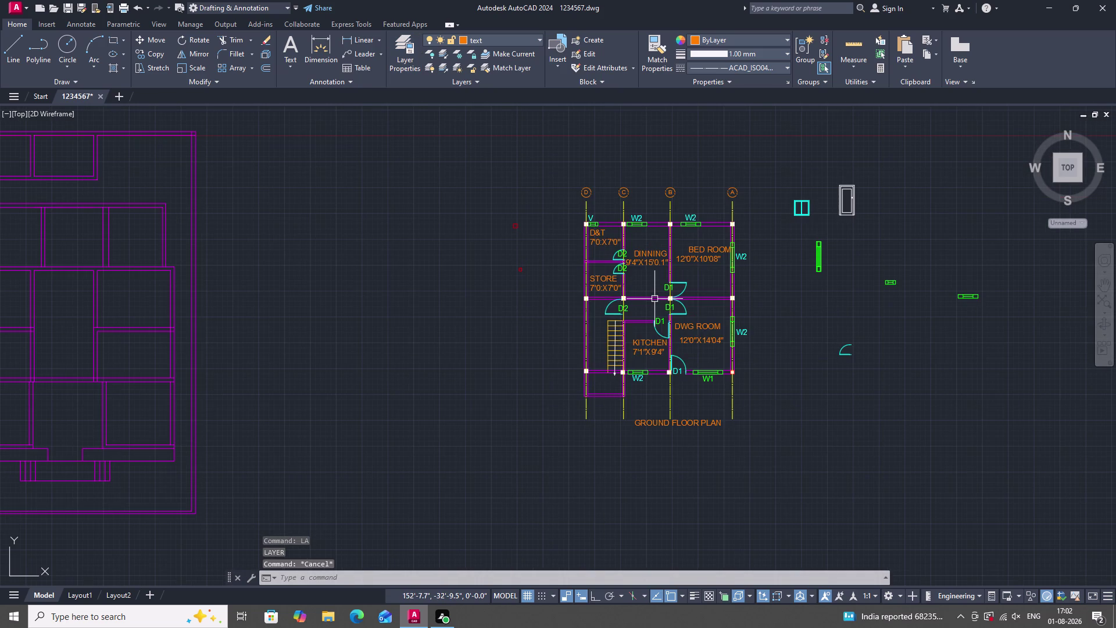
key(ctrl+s)
key(ctrl+s)
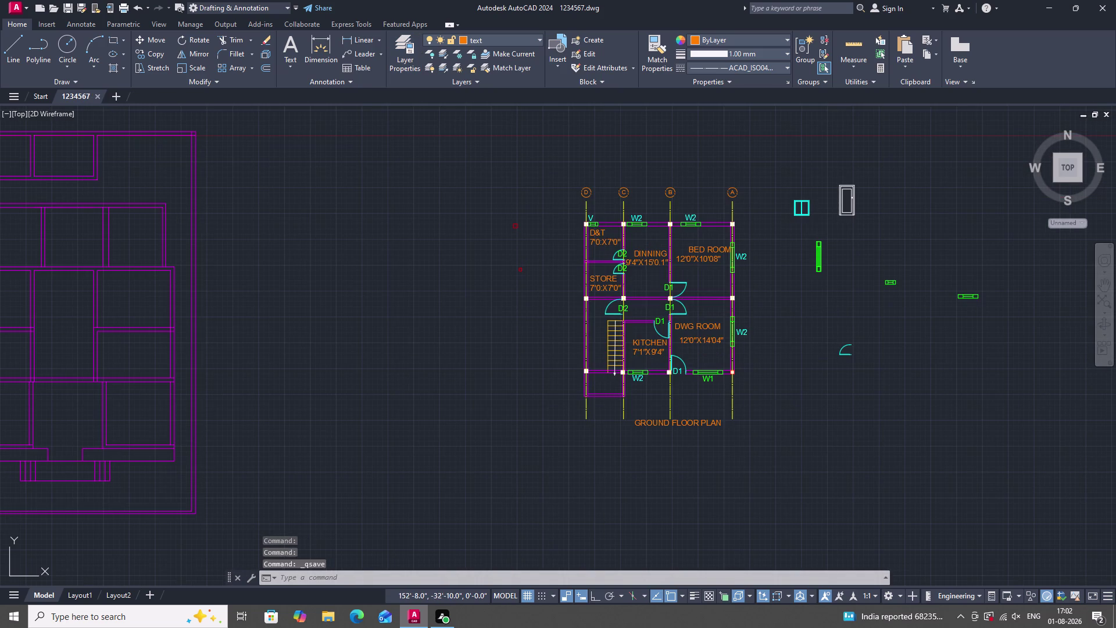
Press Ctrl+S repeatedly to clear any pending command.
key(ctrl+s)
key(ctrl+s)
key(ctrl+s)
key(ctrl+s)
key(ctrl+s)
key(ctrl+s)
Turn off the yellow center line layer in the Layer Properties Manager.
text(LA)
key(space)
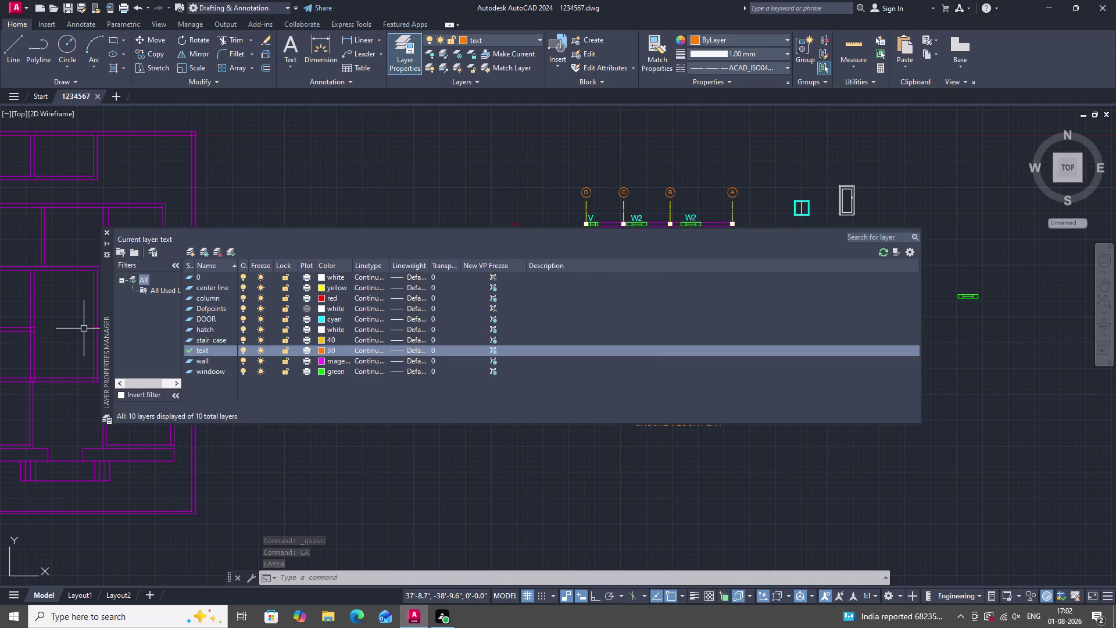
click(241, 286)
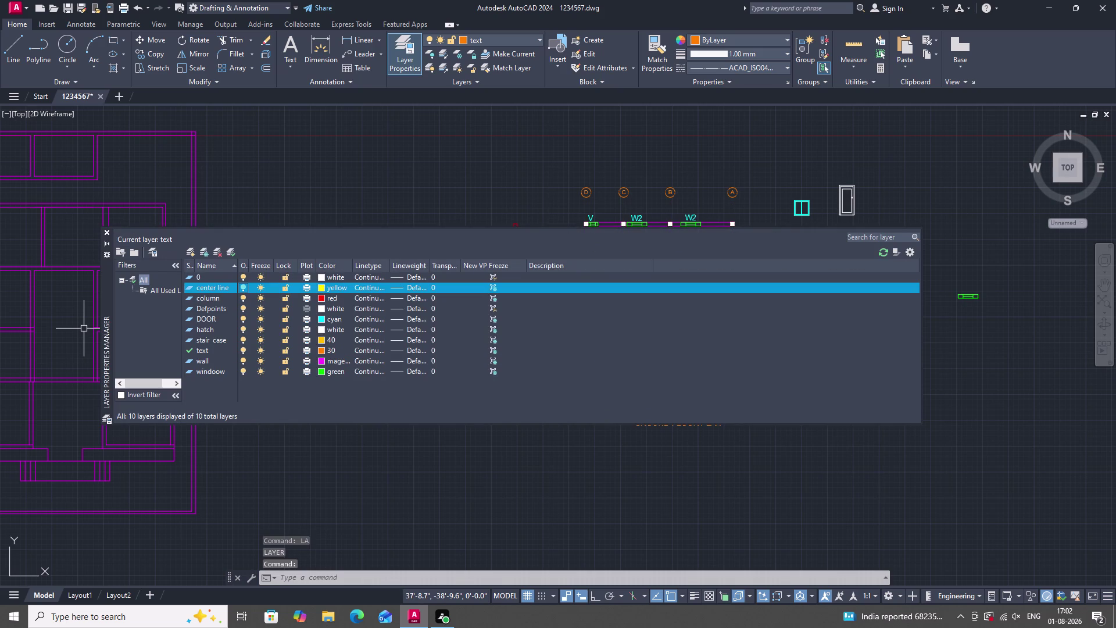
click(108, 235)
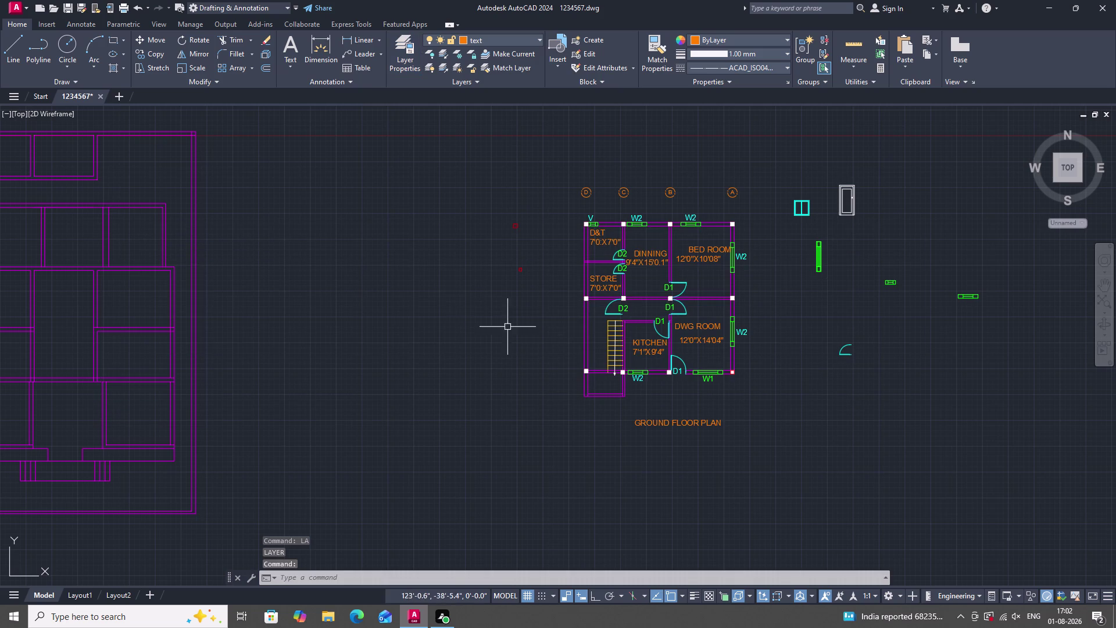
drag(791, 466, 789, 458)
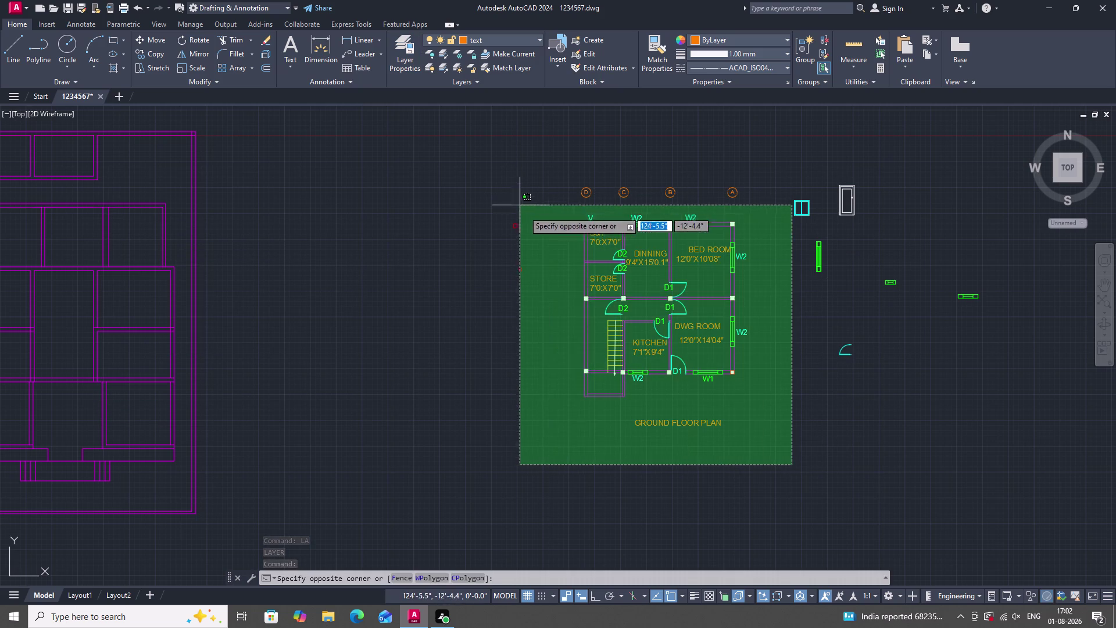
click(775, 420)
Window-select the entire ground floor plan together with its title.
click(770, 420)
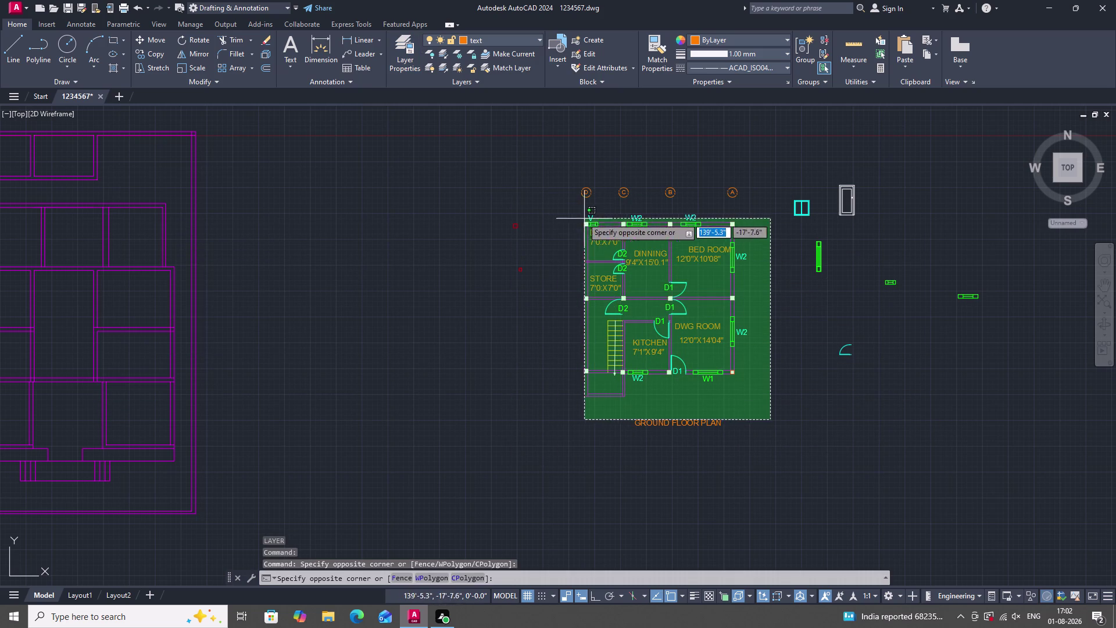
click(556, 210)
scroll(down, 3)
scroll(up, 3)
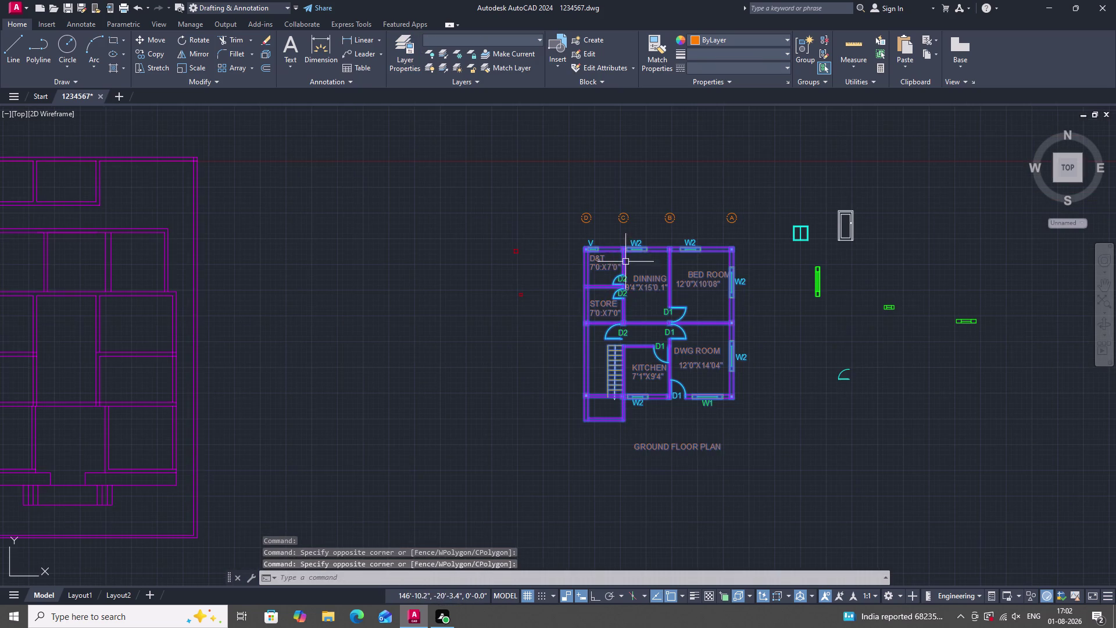
scroll(down, 3)
scroll(up, 3)
scroll(down, 3)
scroll(up, 3)
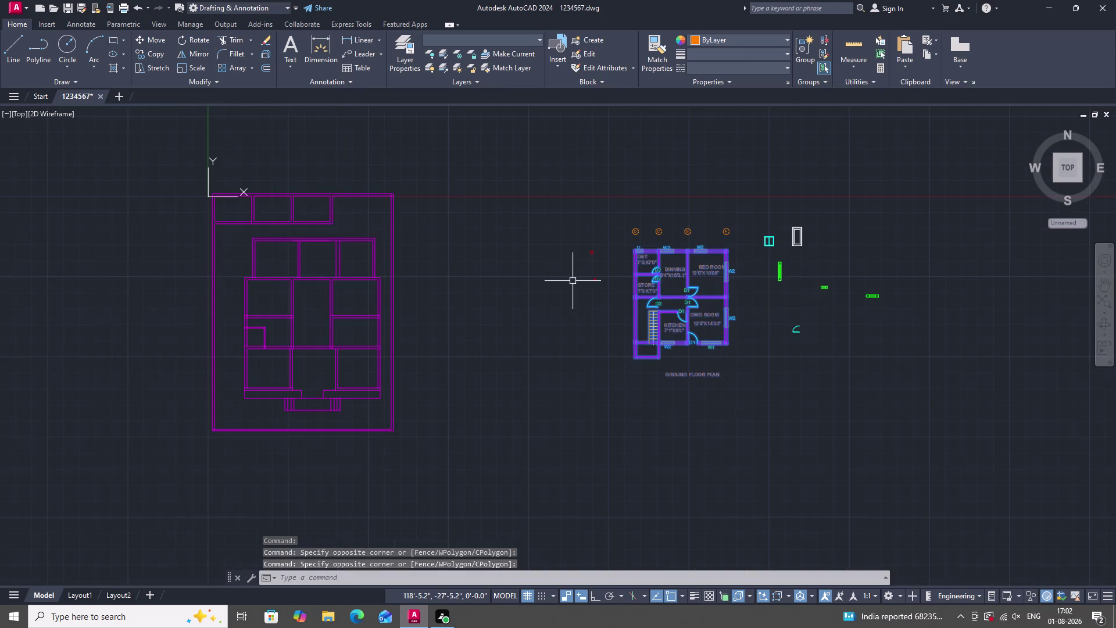
scroll(up, 3)
scroll(down, 3)
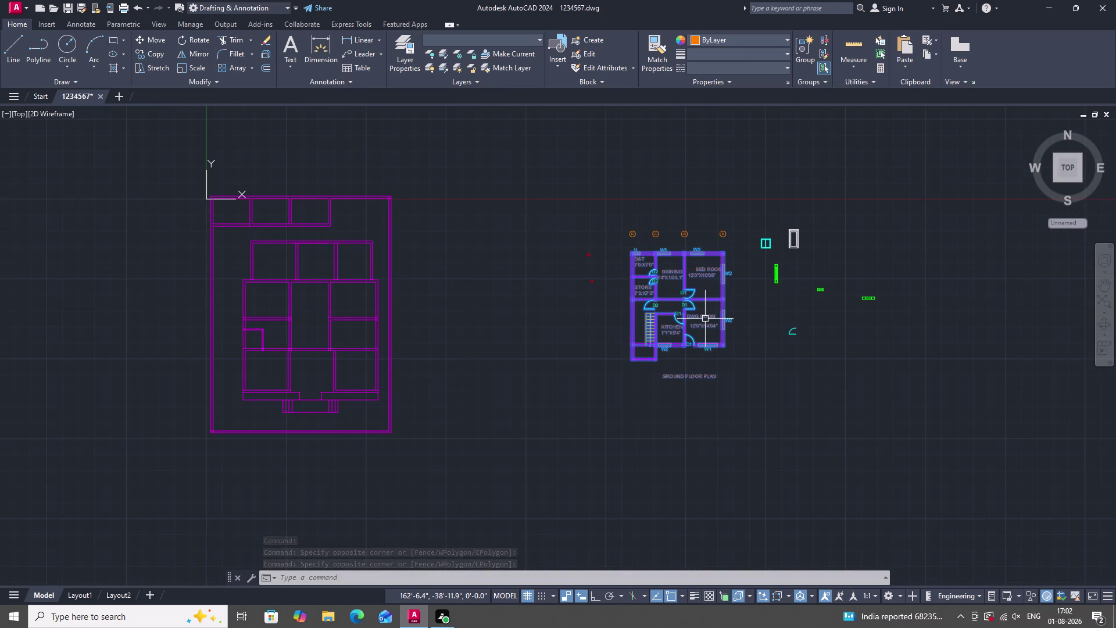
scroll(up, 3)
Copy the plan from its bottom-right corner to a spot straight left, using Ortho.
text(C)
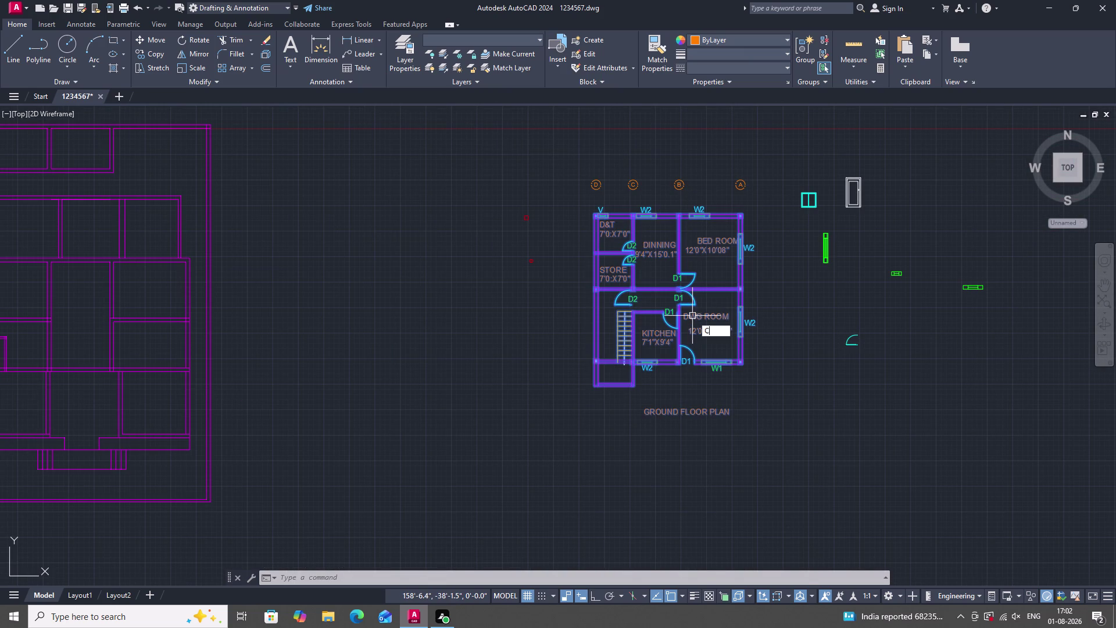
text(O)
key(space)
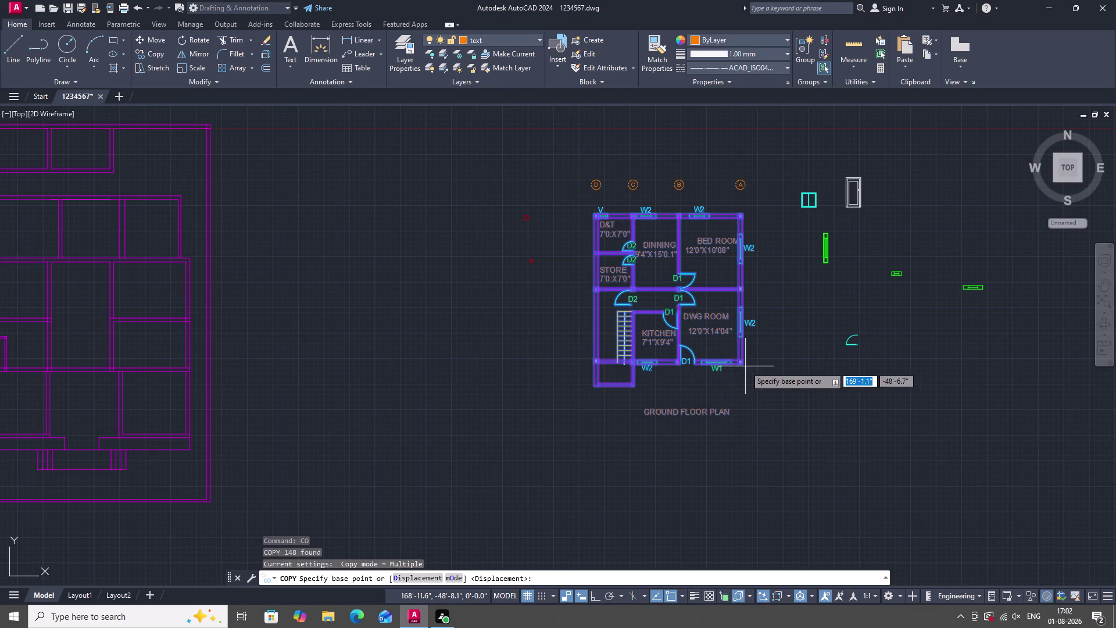
click(742, 365)
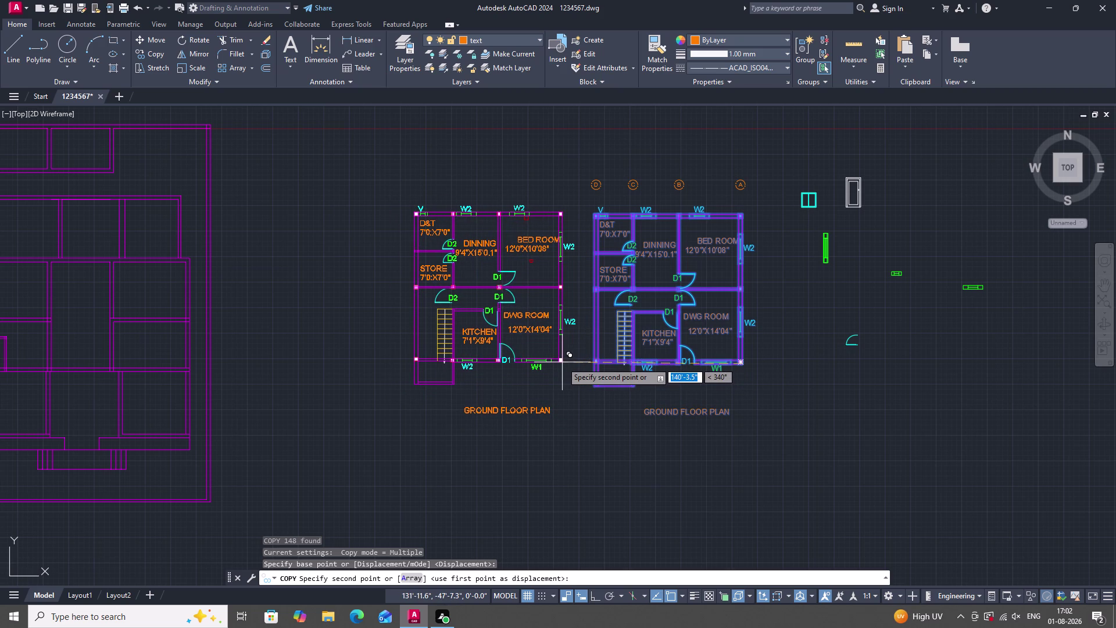
key(F8)
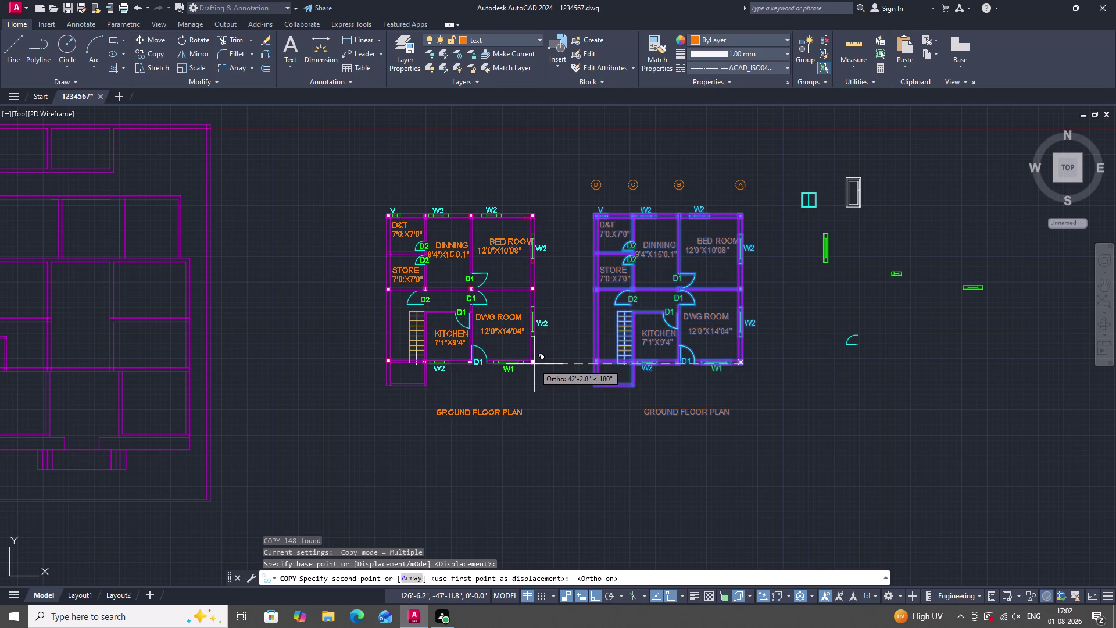
click(514, 364)
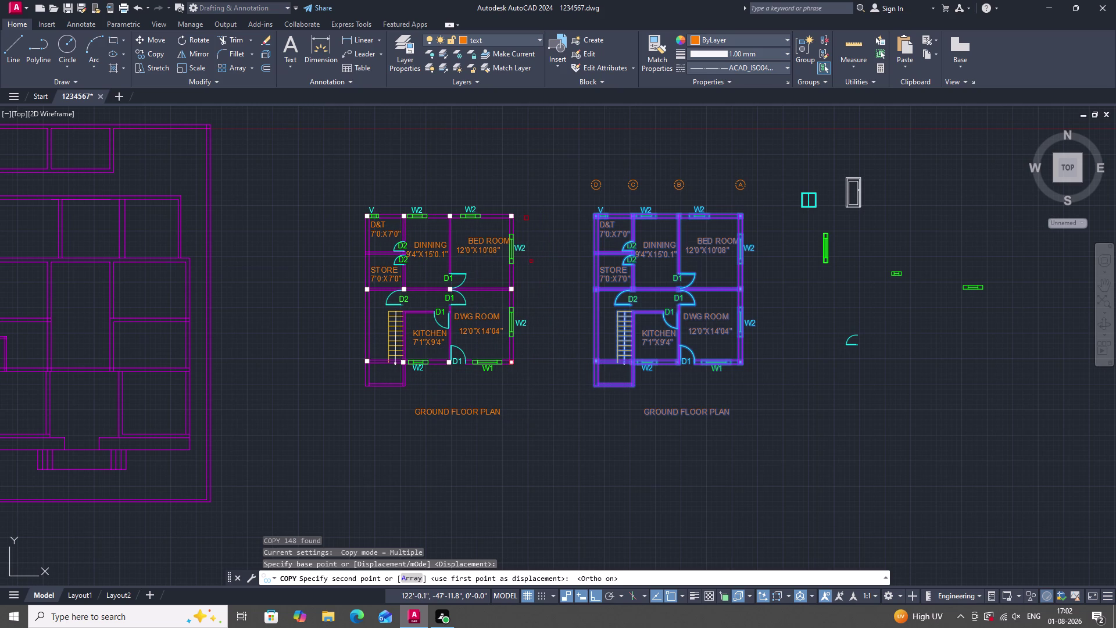
key(Escape)
key(Escape)
key(Escape)
key(Escape)
key(Escape)
click(842, 263)
click(1088, 241)
drag(900, 334, 907, 332)
click(629, 388)
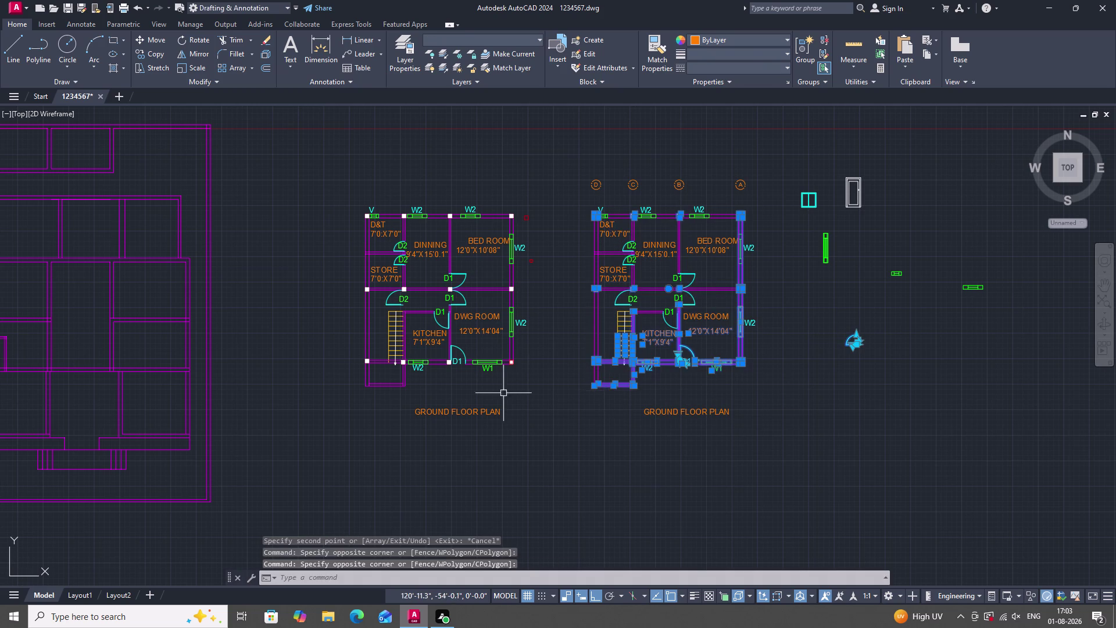
Erase the stray column object beside the copied plan from its right-click menu.
key(Escape)
scroll(up, 3)
scroll(down, 3)
scroll(up, 3)
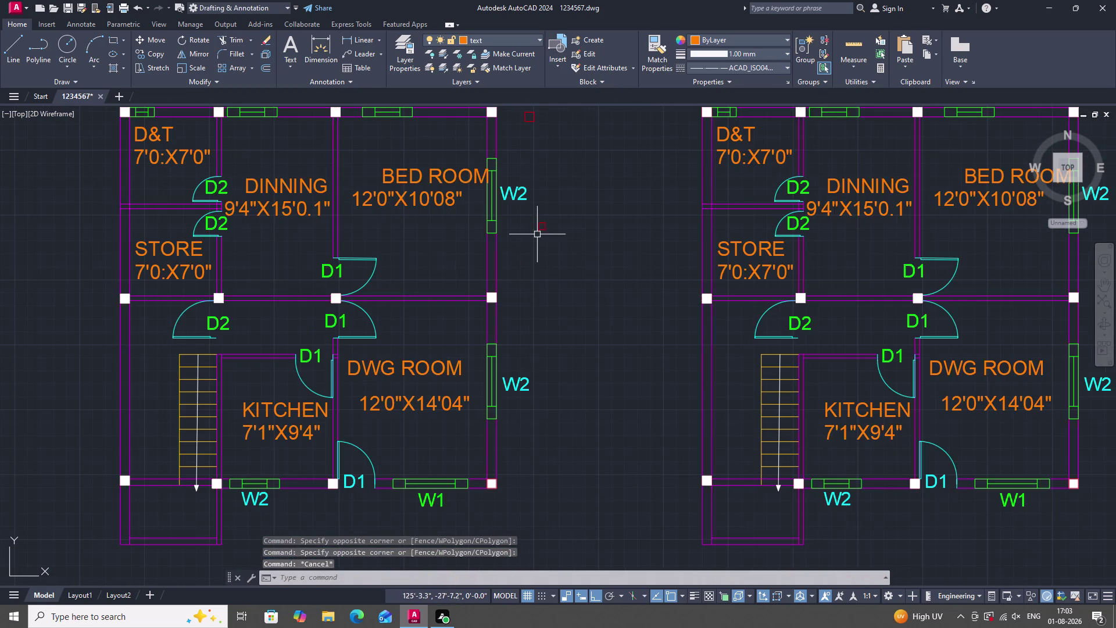
click(537, 233)
click(543, 222)
click(557, 244)
click(538, 213)
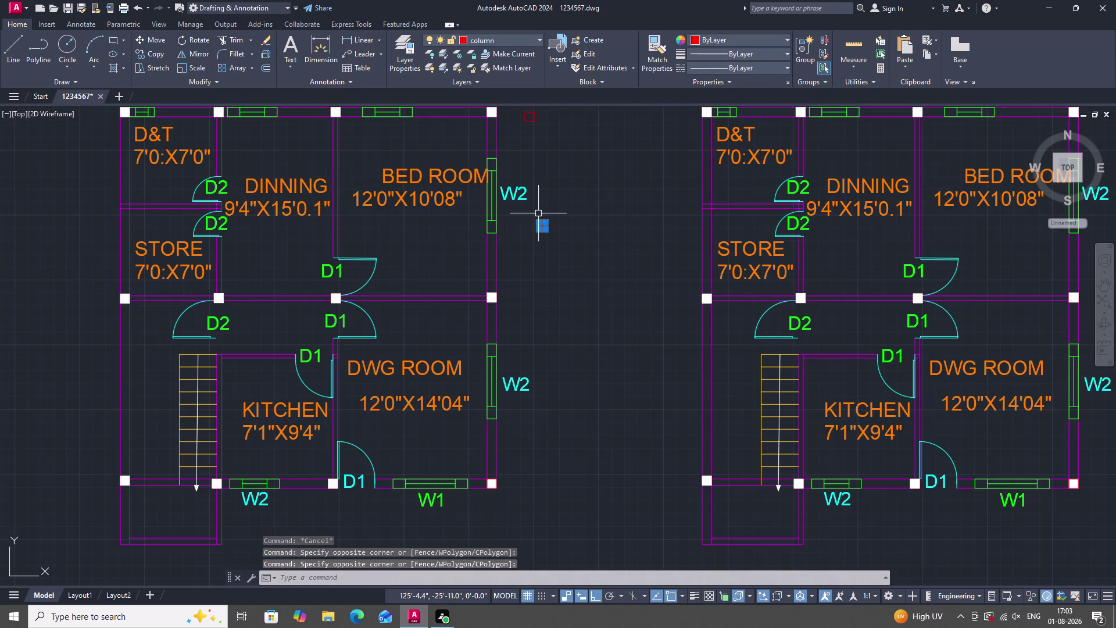
scroll(down, 3)
scroll(up, 3)
right_click(557, 203)
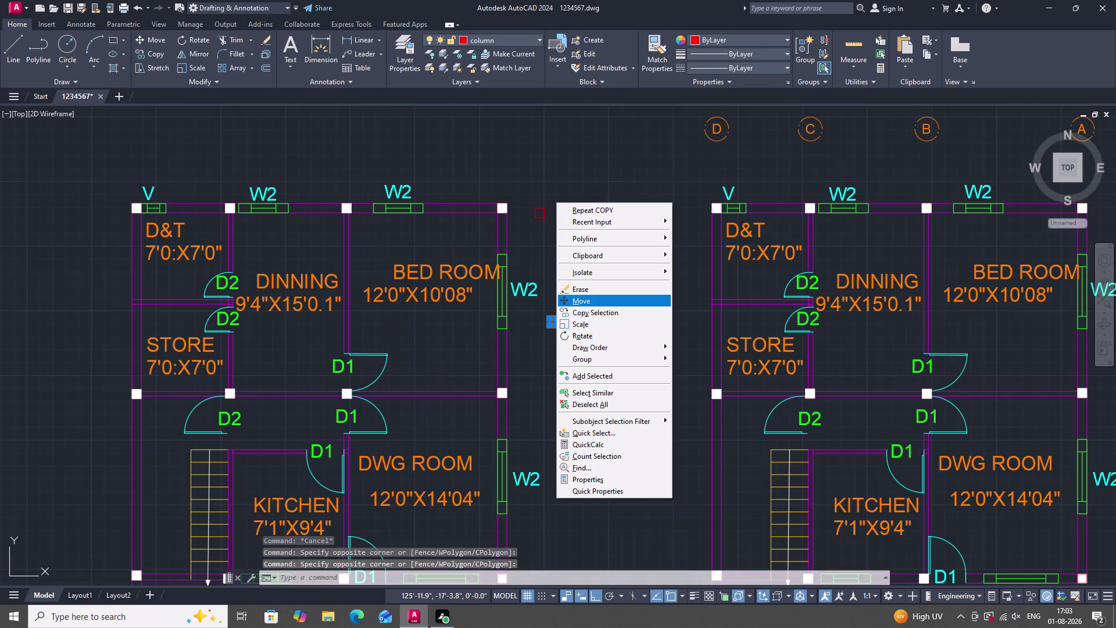
click(583, 289)
Select another nearby object and choose an option from its right-click menu.
click(563, 237)
click(530, 188)
right_click(532, 190)
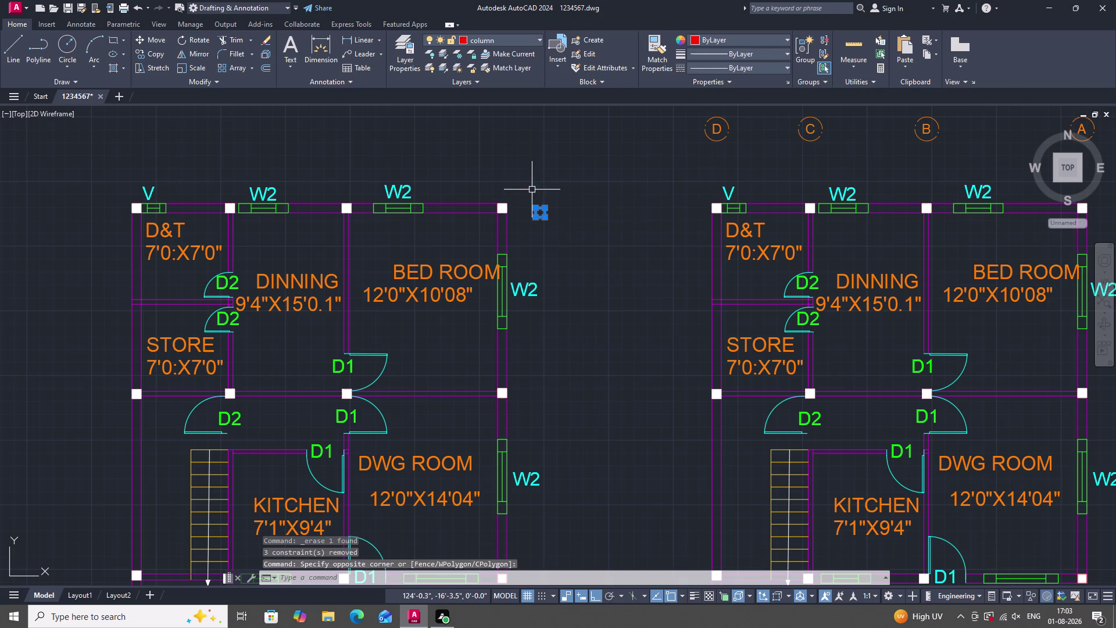
click(575, 274)
scroll(down, 3)
scroll(down, 3)
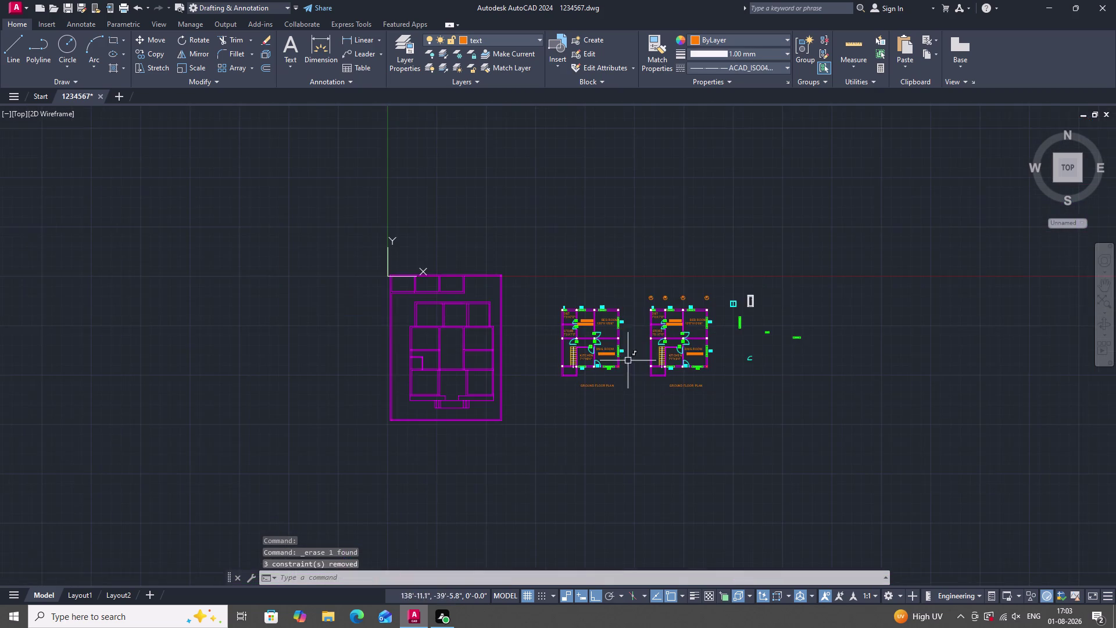
scroll(up, 3)
scroll(up, 3)
scroll(down, 3)
scroll(up, 3)
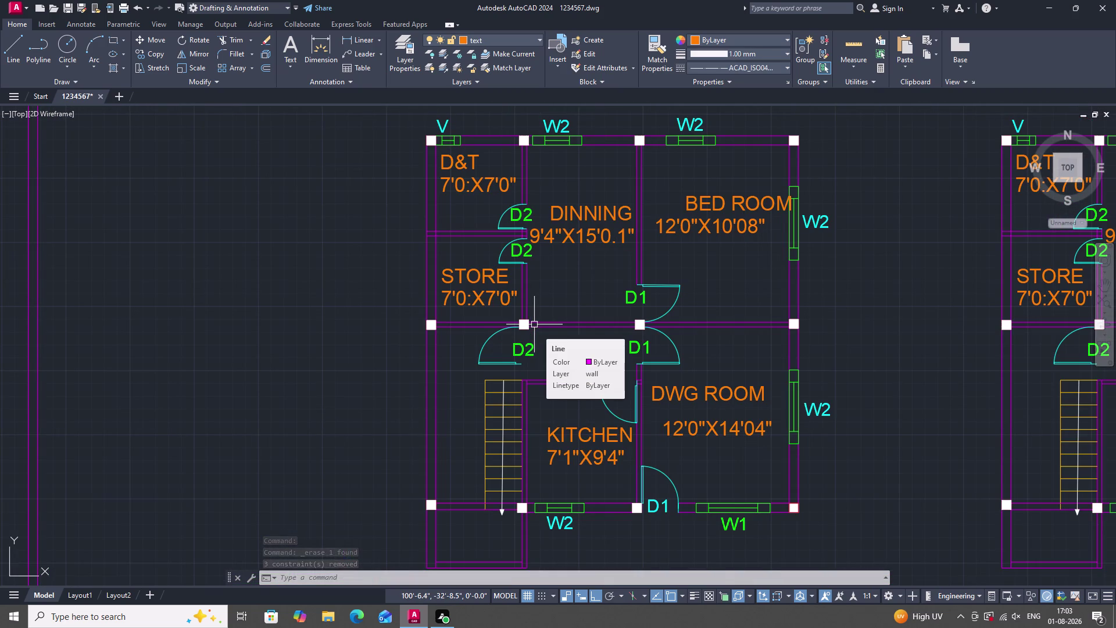
scroll(down, 3)
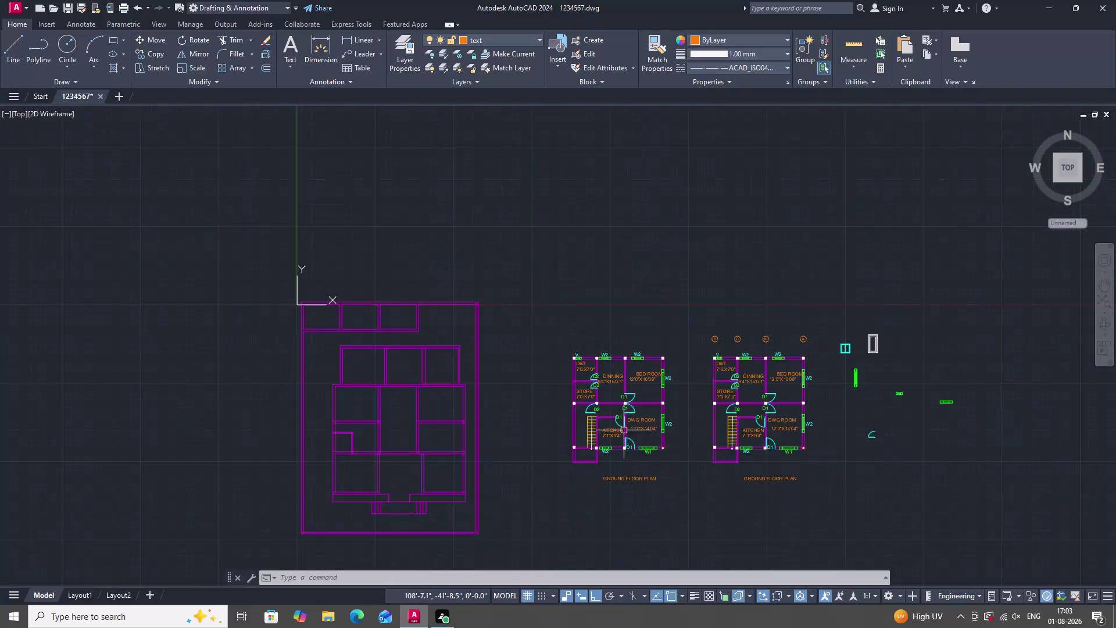
Edit the copied plan's title text and delete the word GROUND.
scroll(up, 3)
scroll(down, 3)
scroll(up, 3)
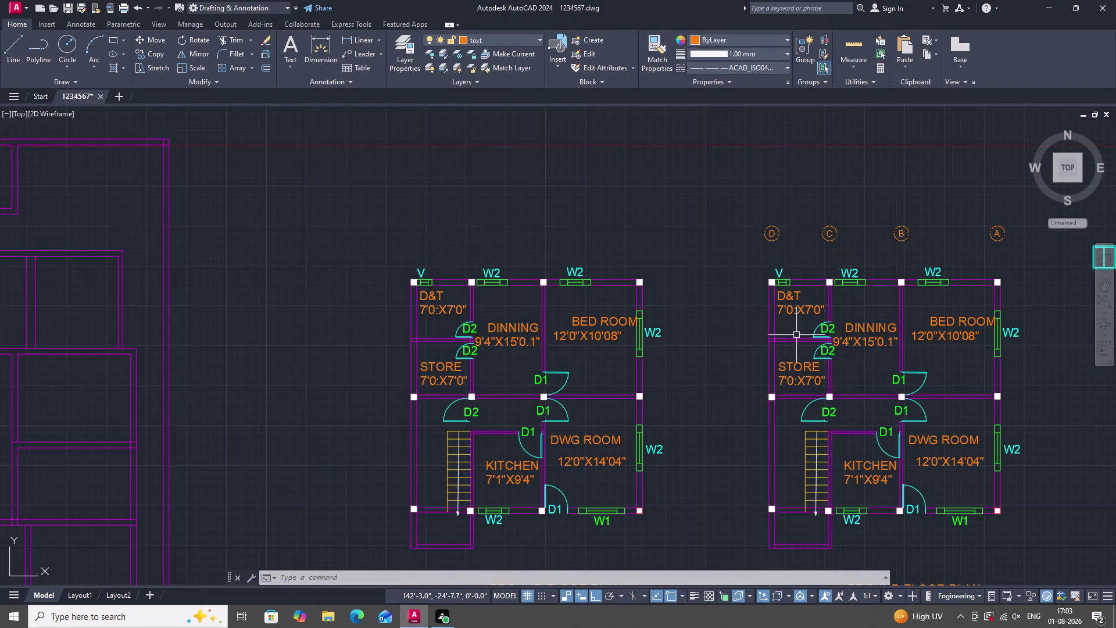
scroll(down, 3)
scroll(up, 3)
scroll(down, 3)
scroll(up, 3)
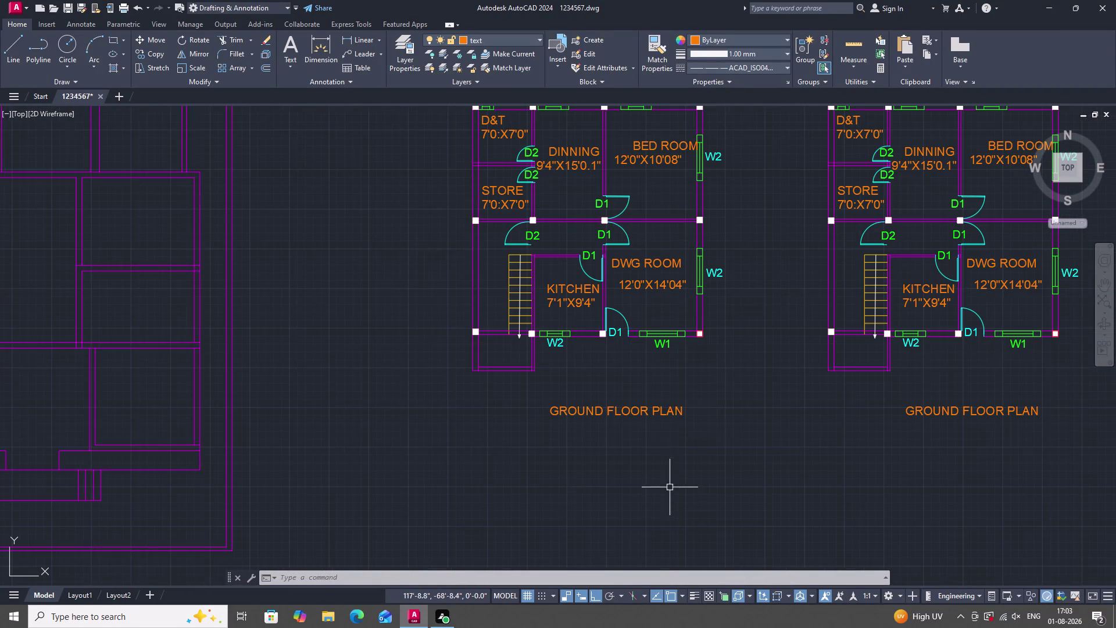
double_click(600, 414)
click(602, 411)
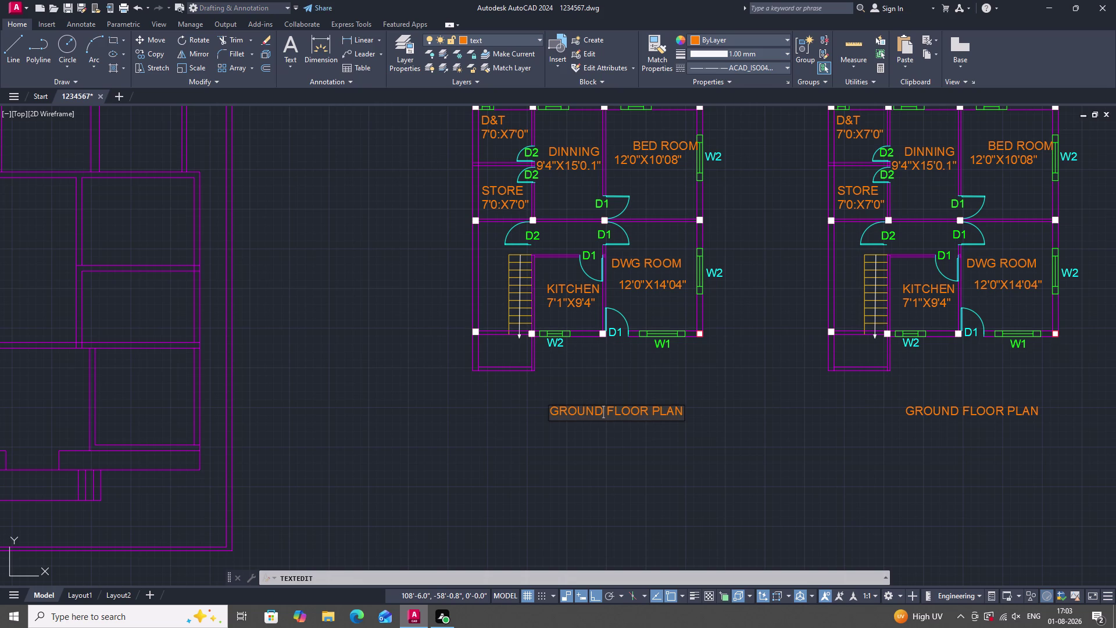
key(BackSpace)
key(BackSpace)
key(BackSpace)
key(BackSpace)
key(BackSpace)
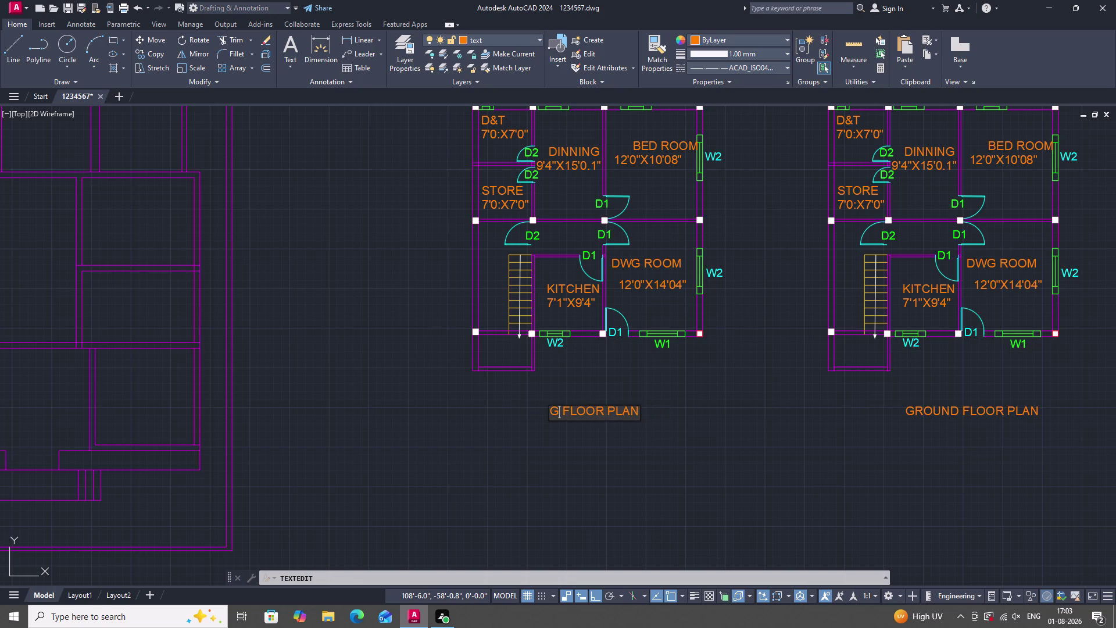
key(BackSpace)
Type FIRST so the title reads FIRST FLOOR PLAN, and finish editing.
text(FIR)
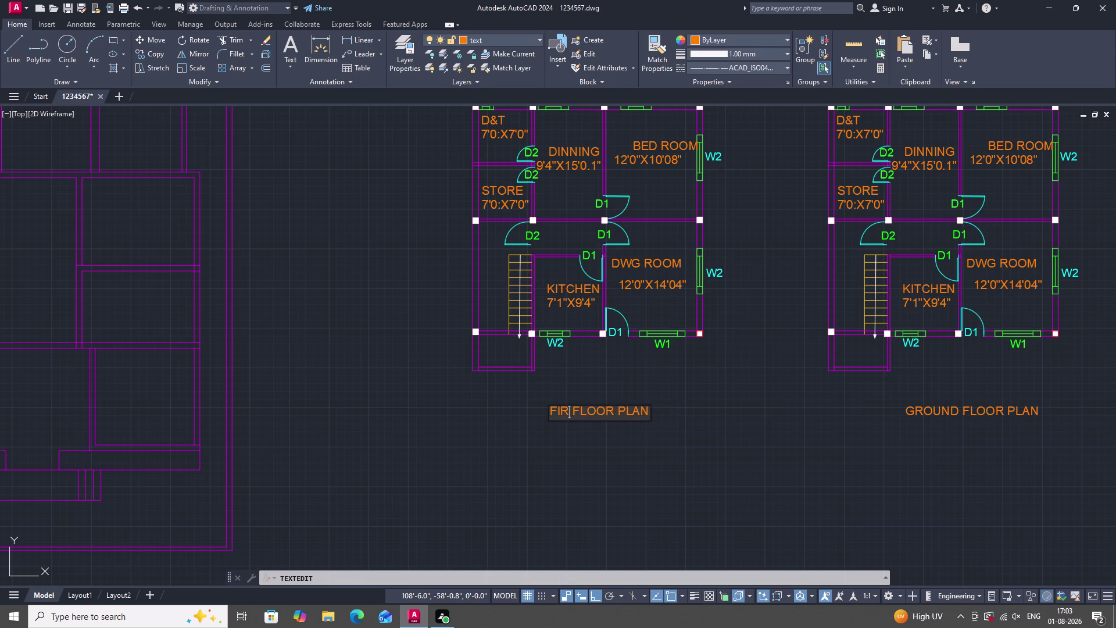
text(ST)
key(space)
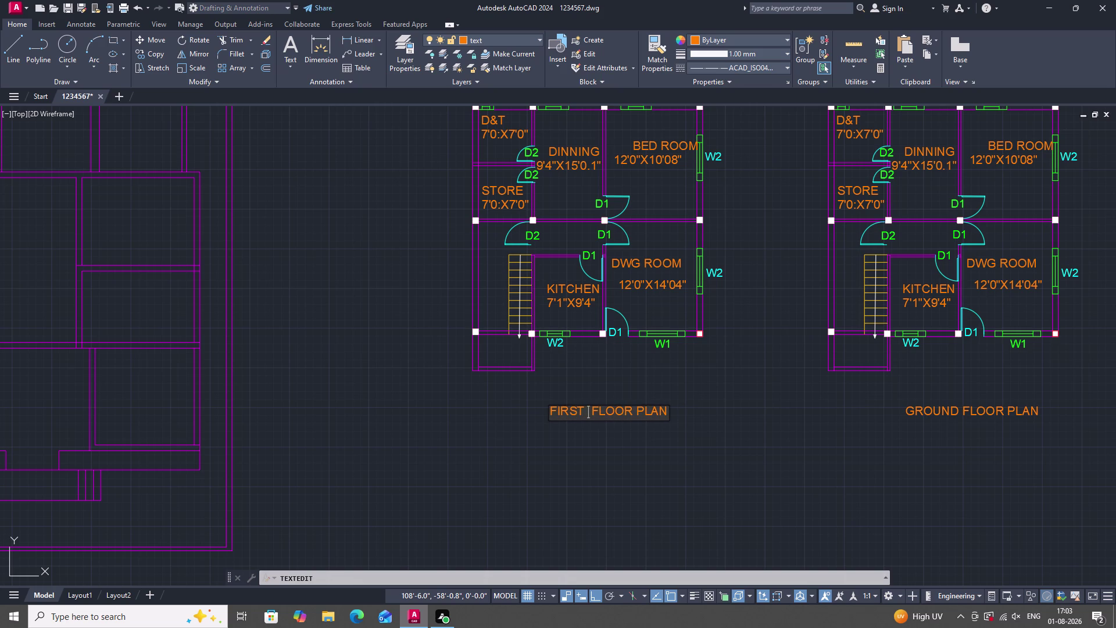
key(BackSpace)
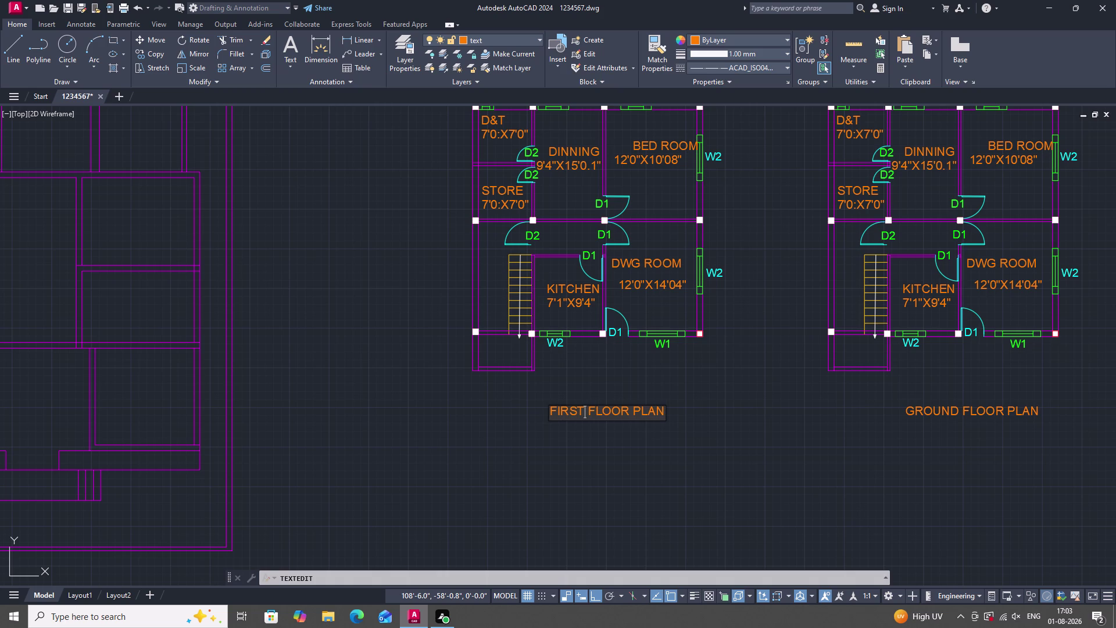
click(708, 430)
scroll(down, 3)
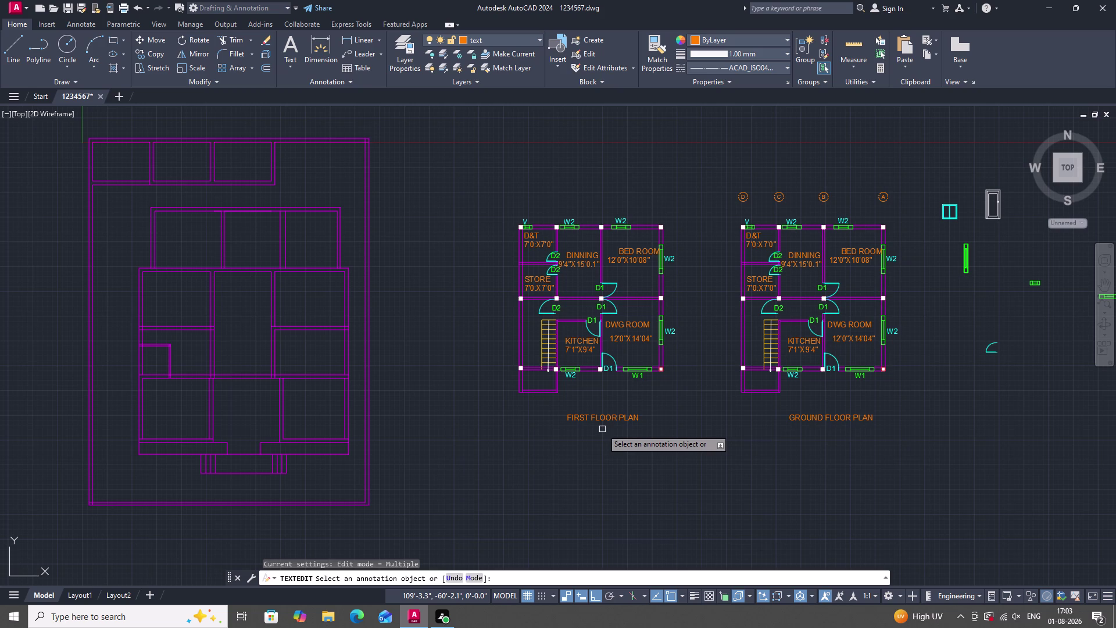
scroll(up, 3)
key(Escape)
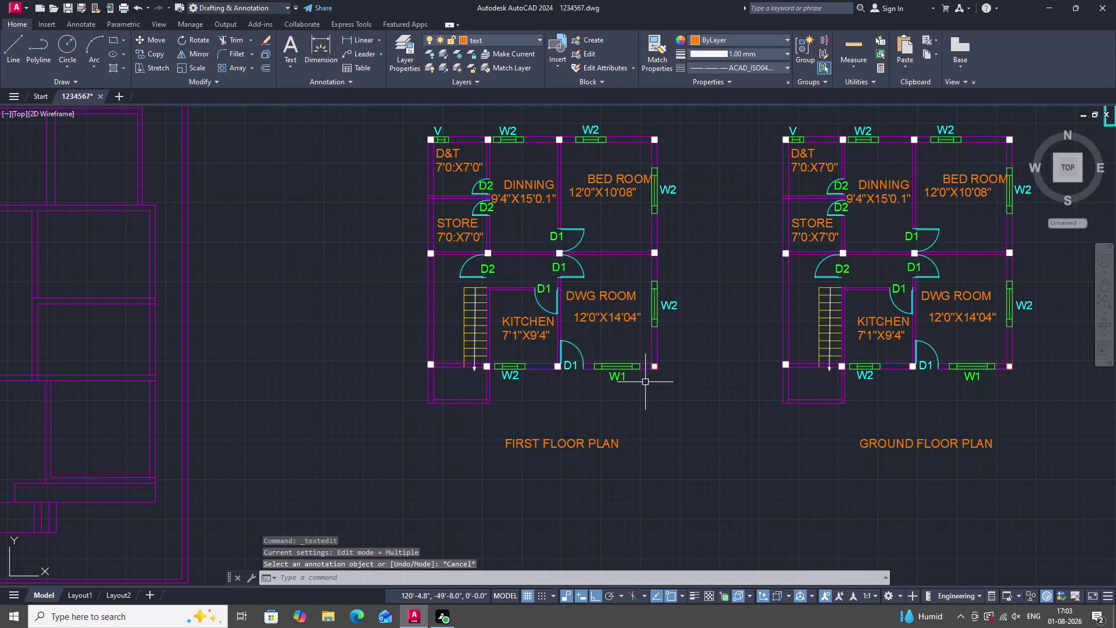
text(L)
key(space)
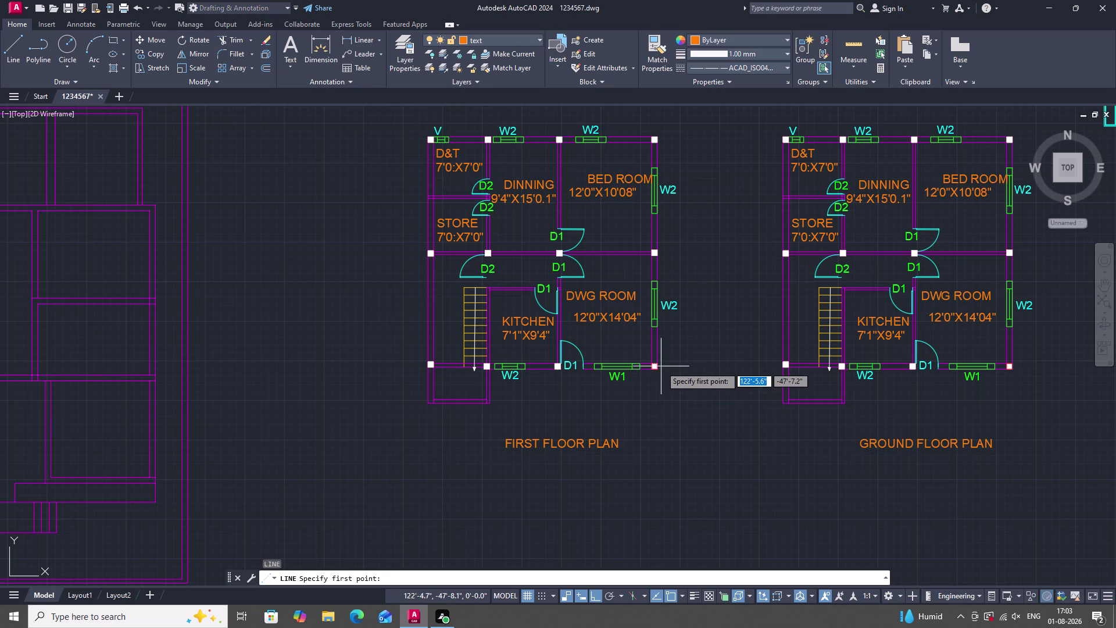
scroll(up, 3)
drag(683, 331, 653, 440)
scroll(down, 3)
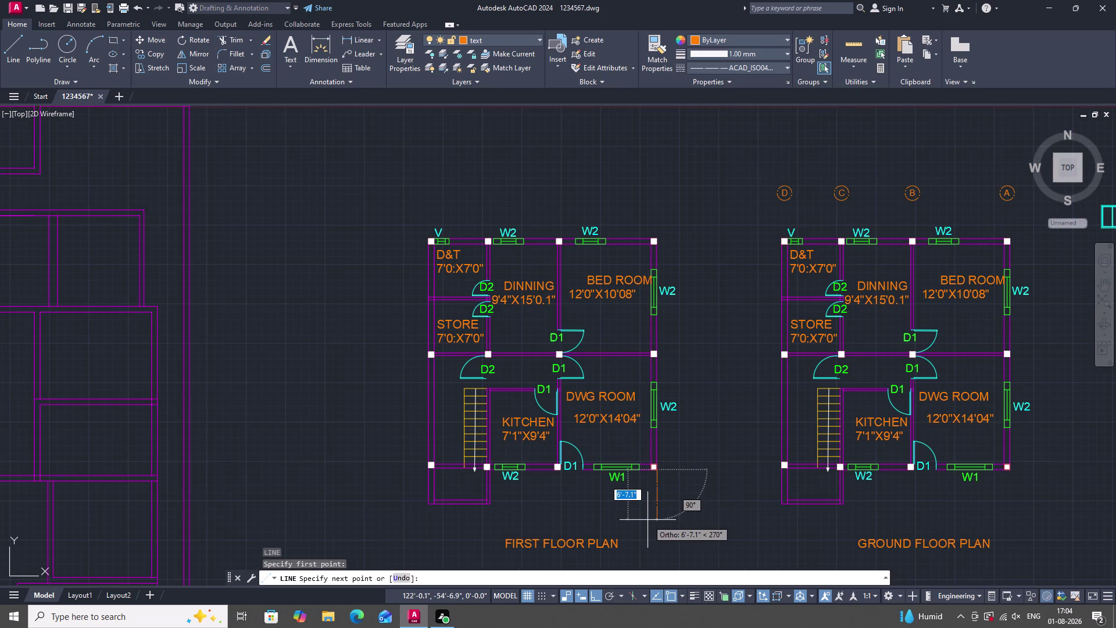
click(648, 525)
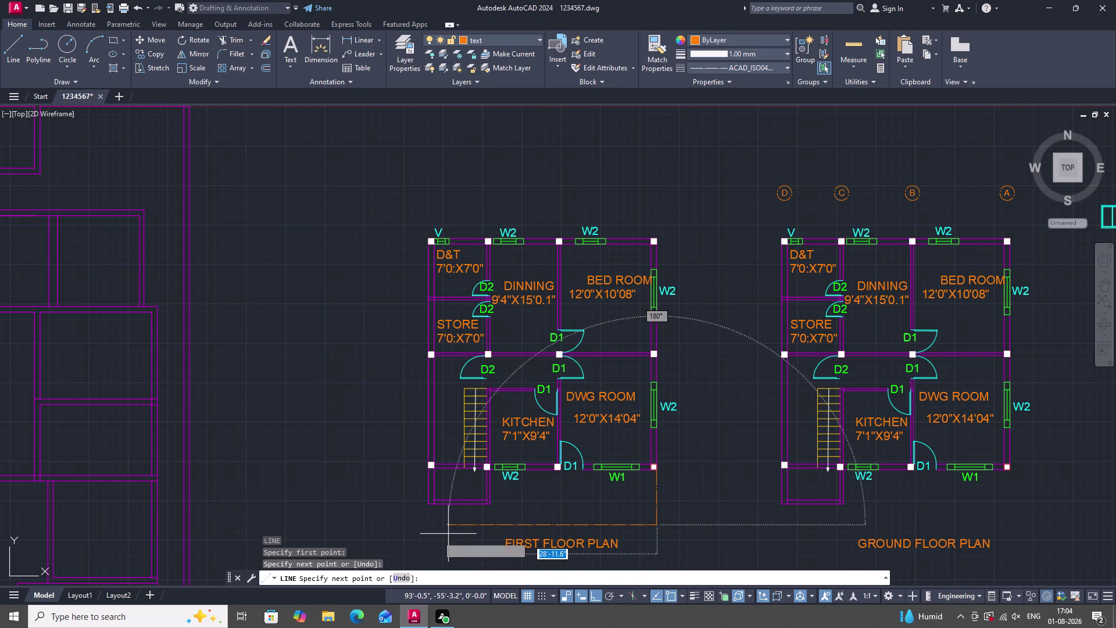
key(Escape)
text(E)
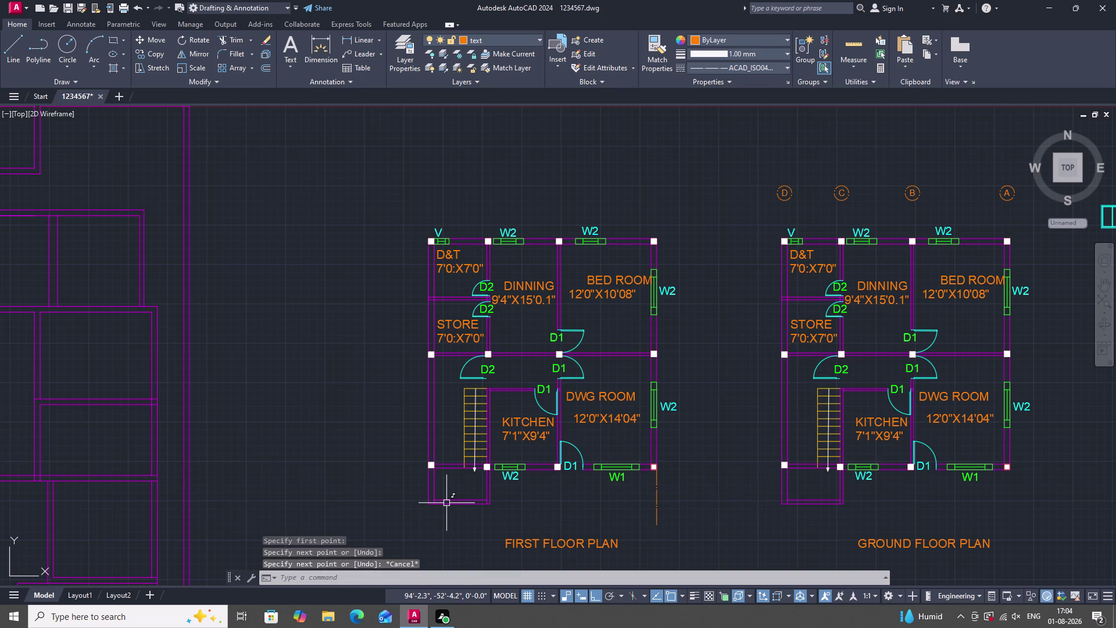
text(X)
key(space)
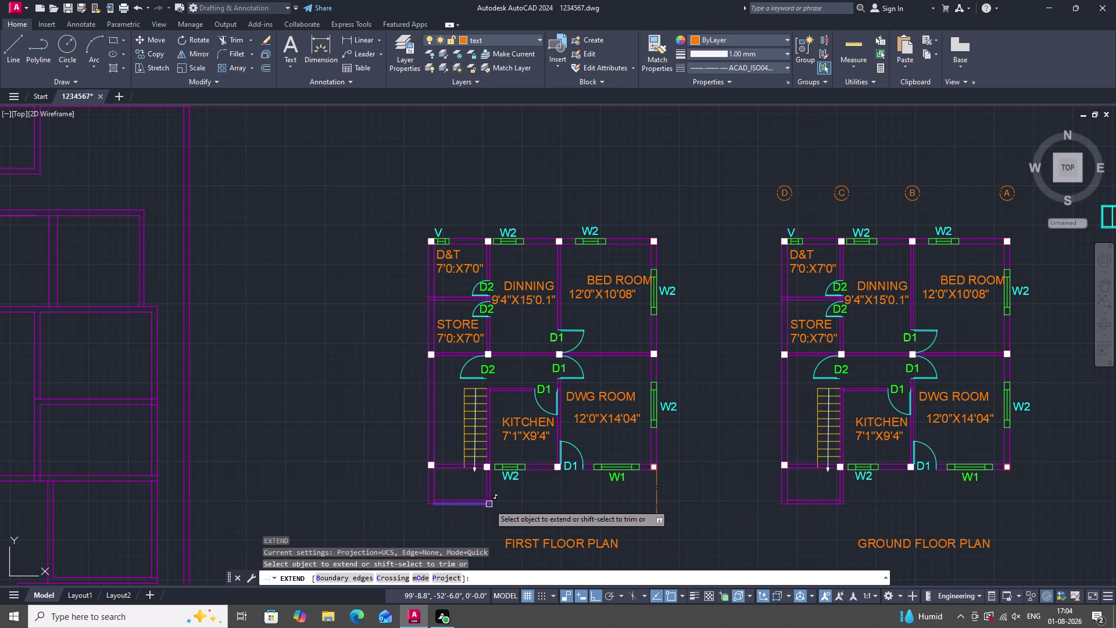
click(493, 505)
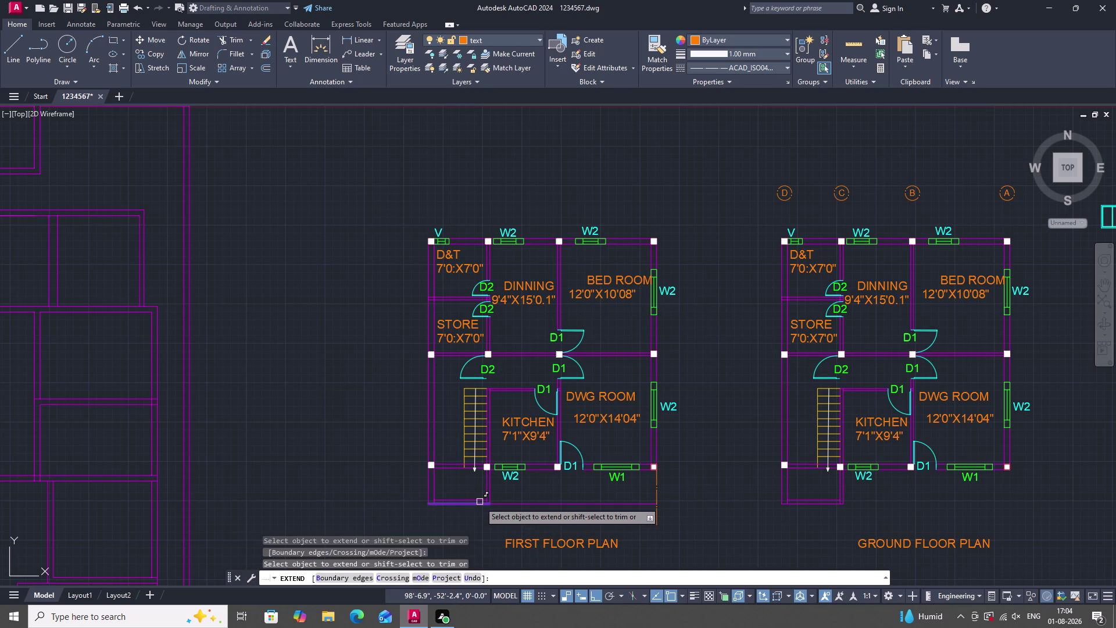
click(484, 500)
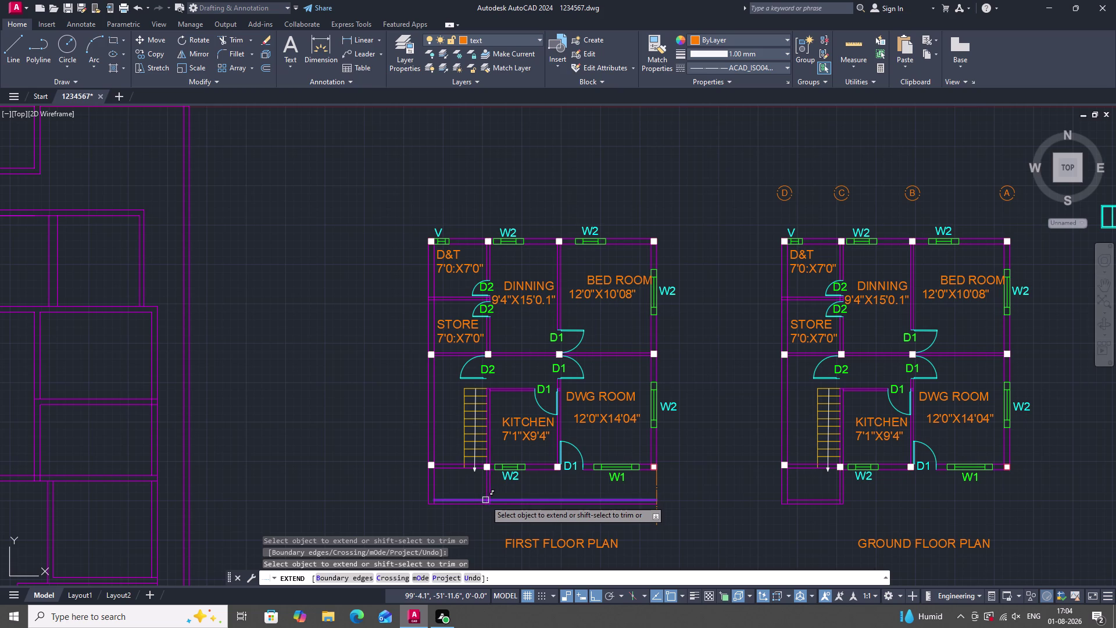
click(485, 500)
scroll(up, 3)
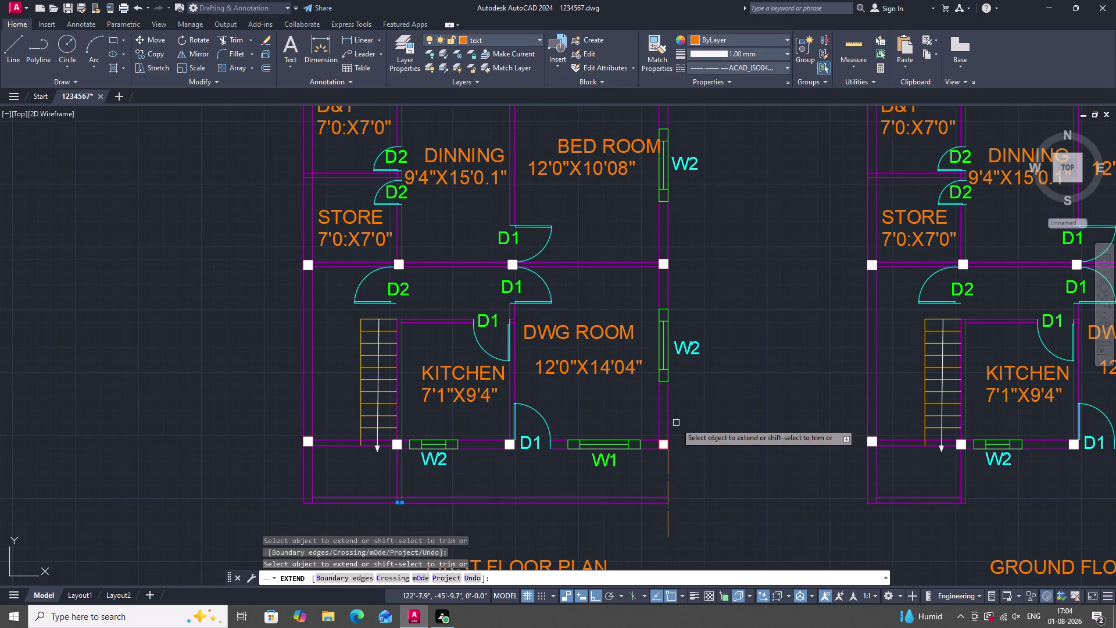
click(672, 425)
click(665, 423)
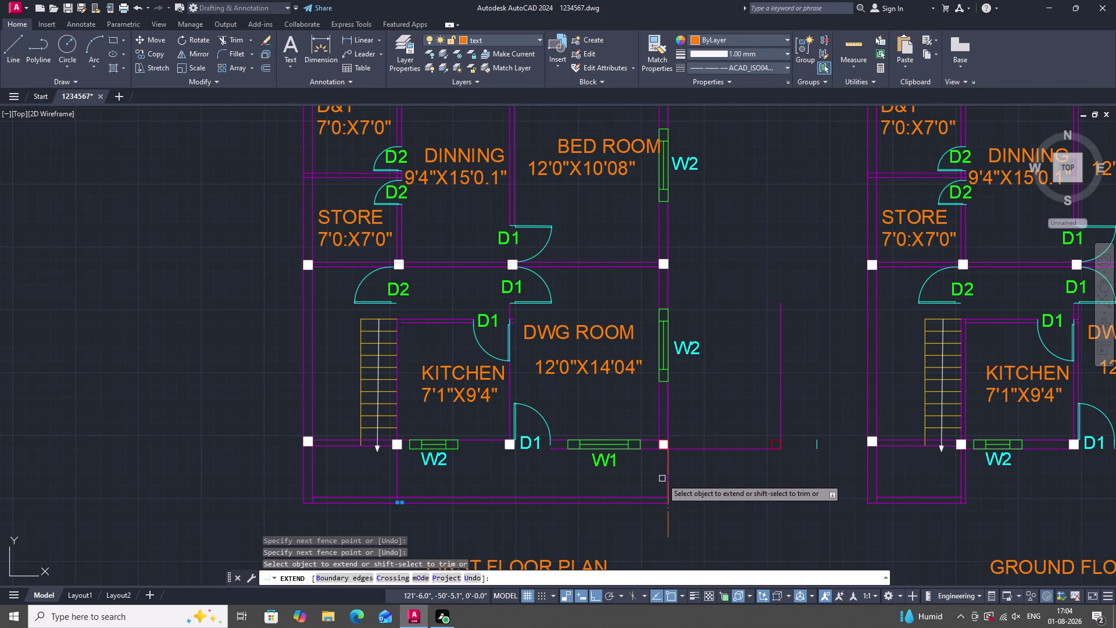
key(ctrl+z)
scroll(up, 3)
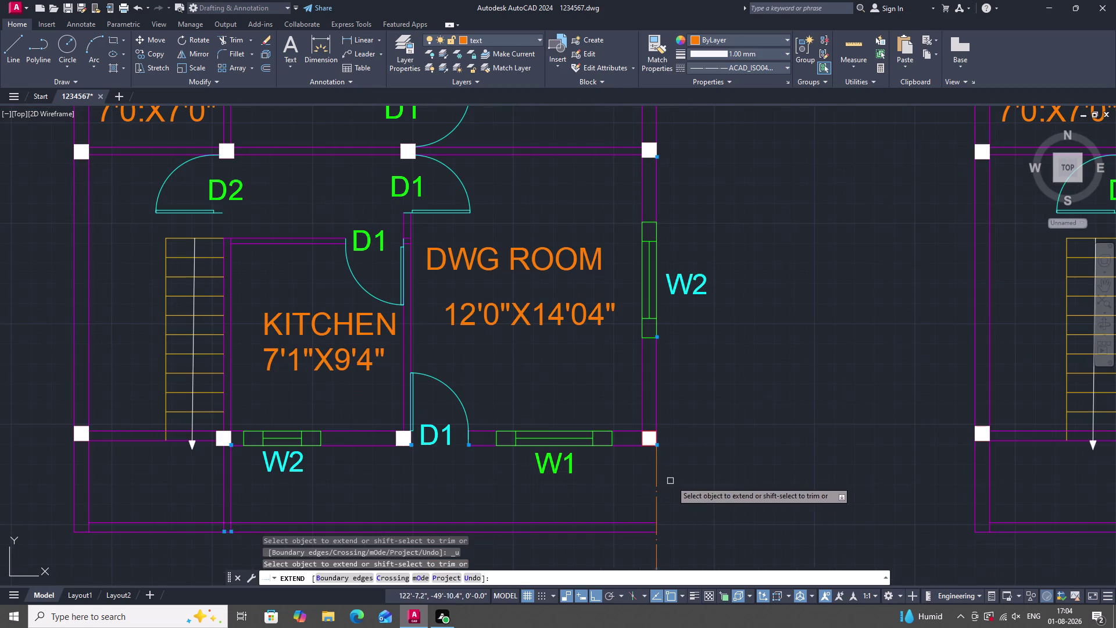
key(Escape)
scroll(down, 3)
scroll(up, 3)
scroll(down, 3)
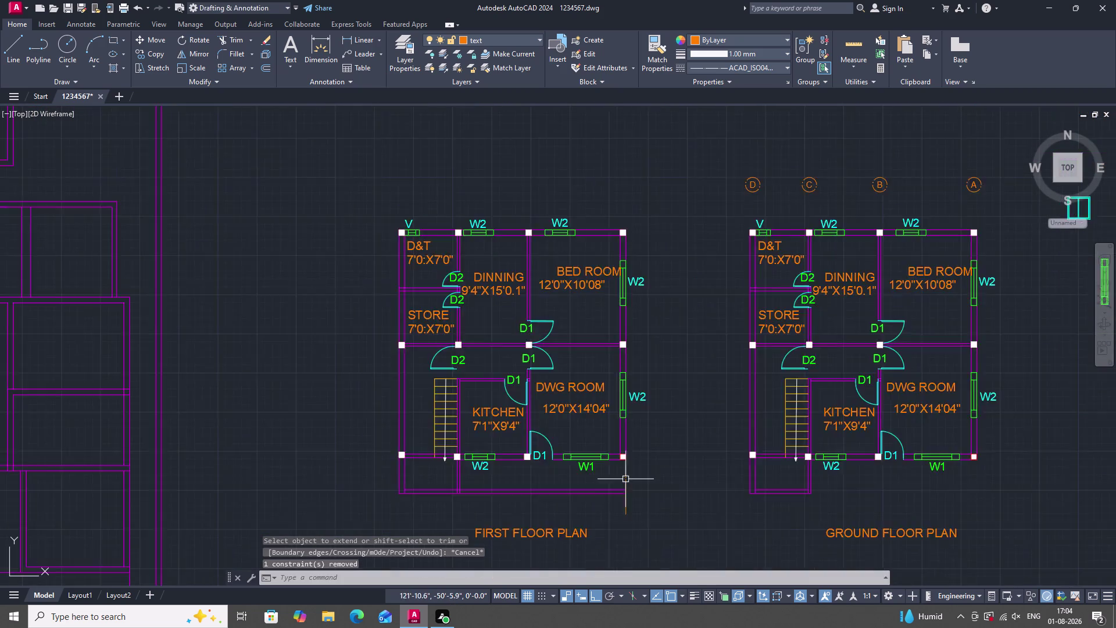
scroll(up, 3)
scroll(down, 3)
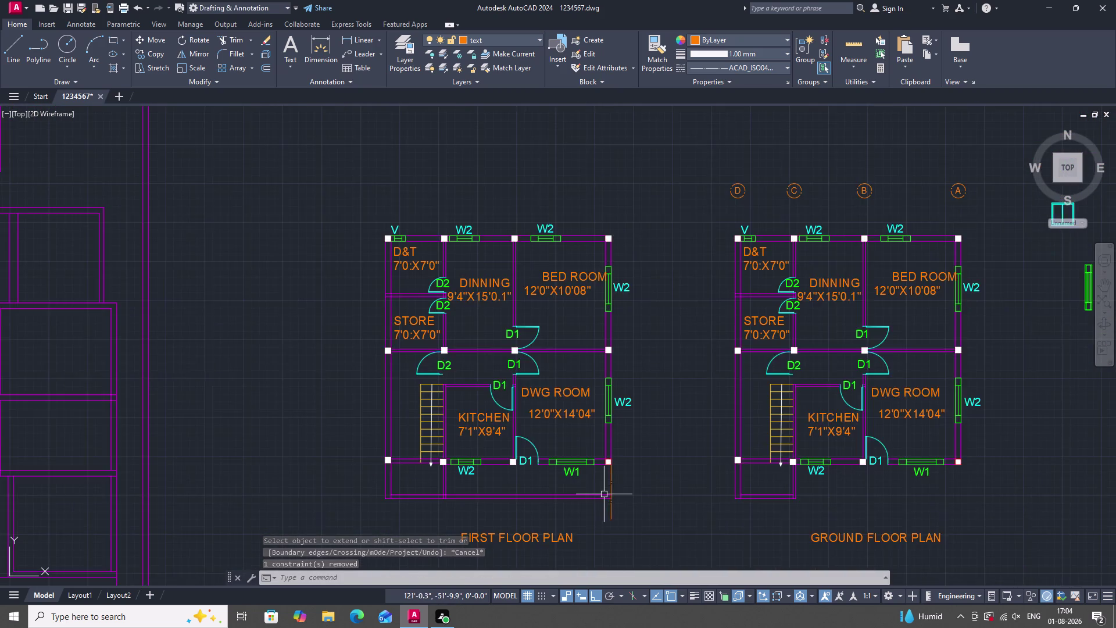
scroll(up, 3)
scroll(down, 3)
scroll(up, 3)
scroll(down, 3)
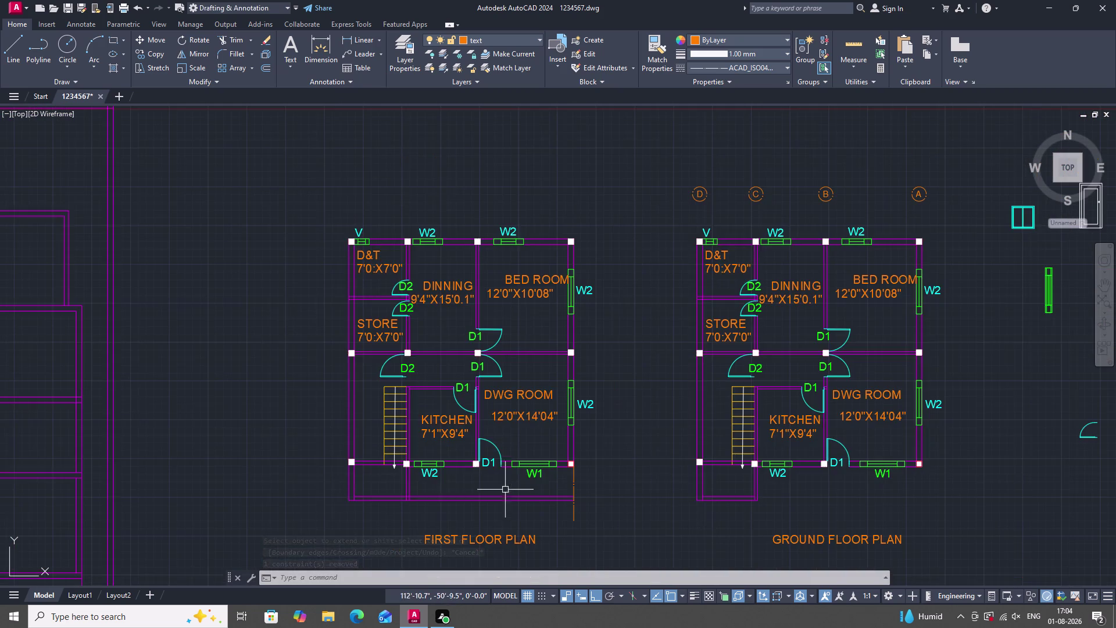
scroll(up, 3)
scroll(down, 3)
scroll(up, 3)
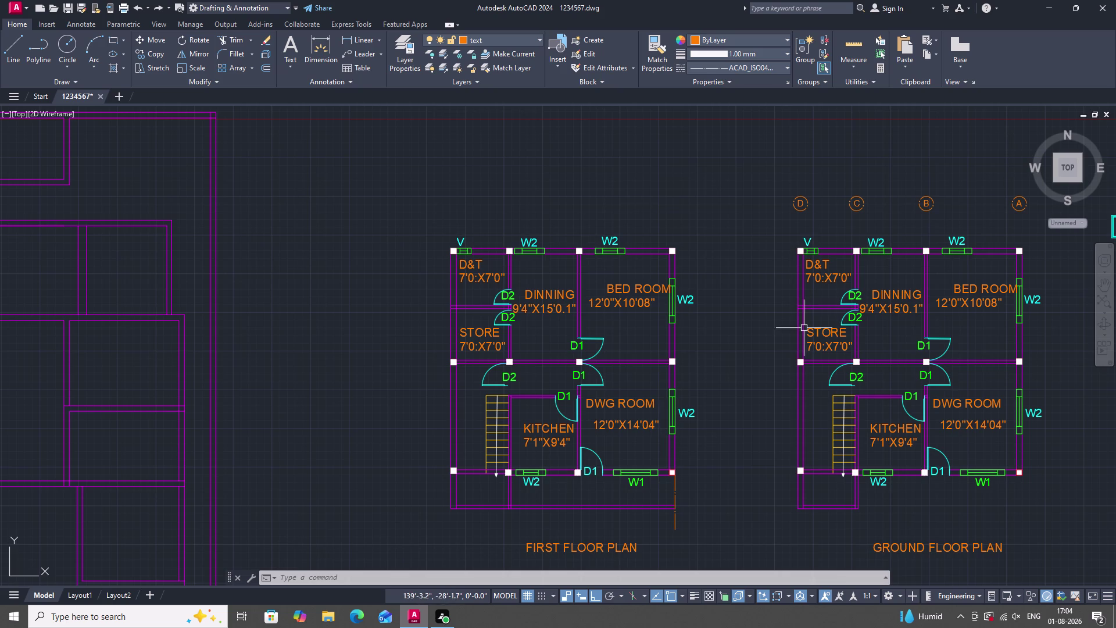
Change the top-left room label in the ground floor plan from D&T to T&B.
double_click(823, 264)
click(815, 264)
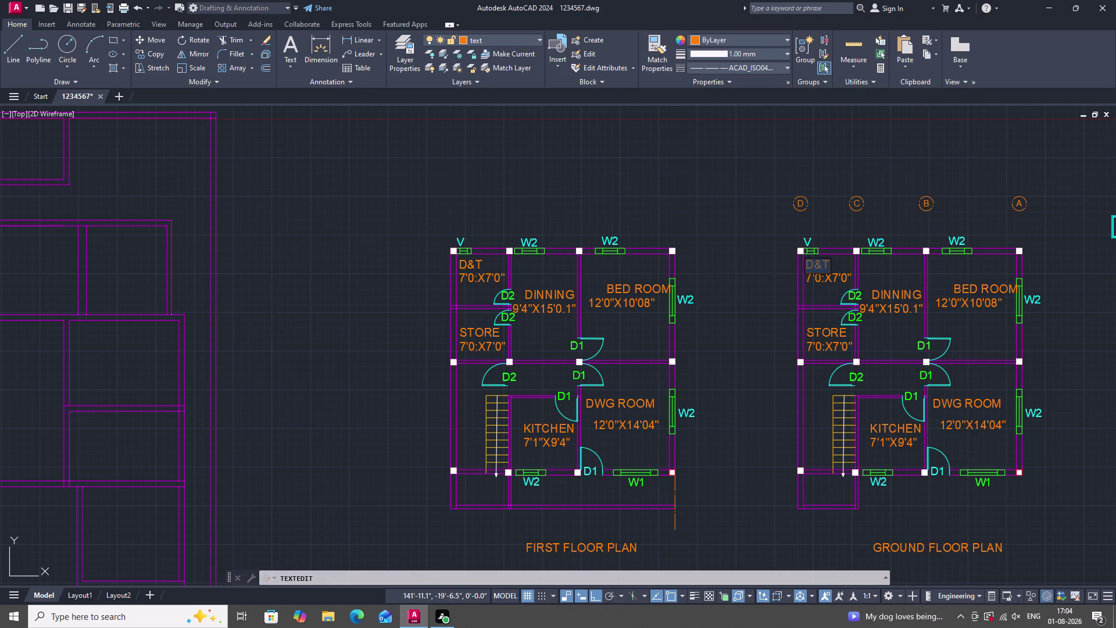
key(BackSpace)
key(r)
key(BackSpace)
key(t)
click(825, 263)
key(BackSpace)
key(b)
click(832, 291)
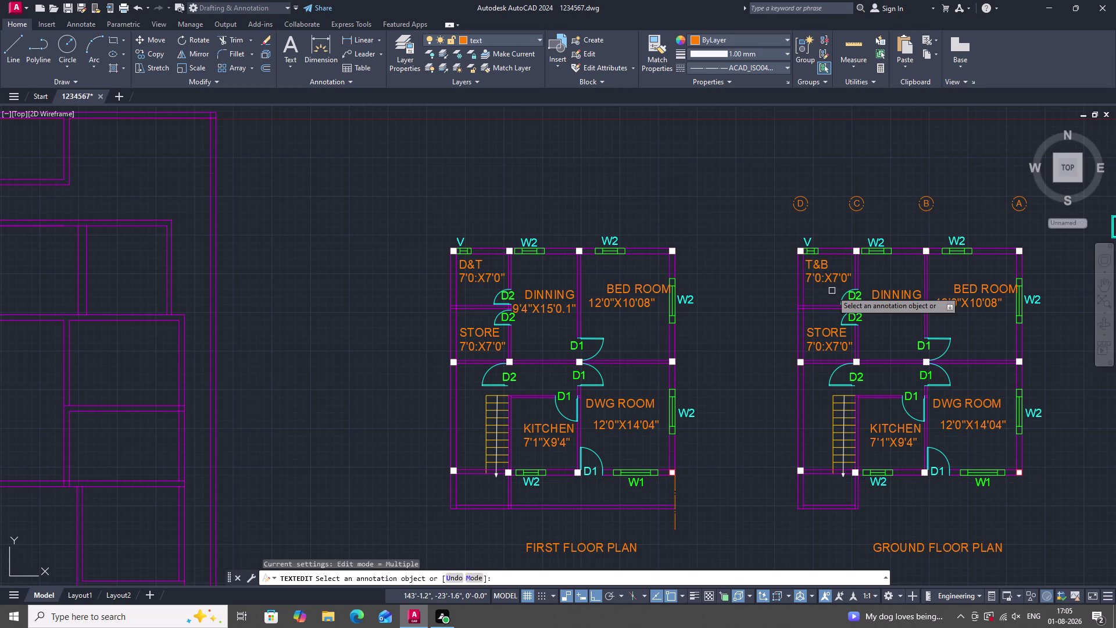